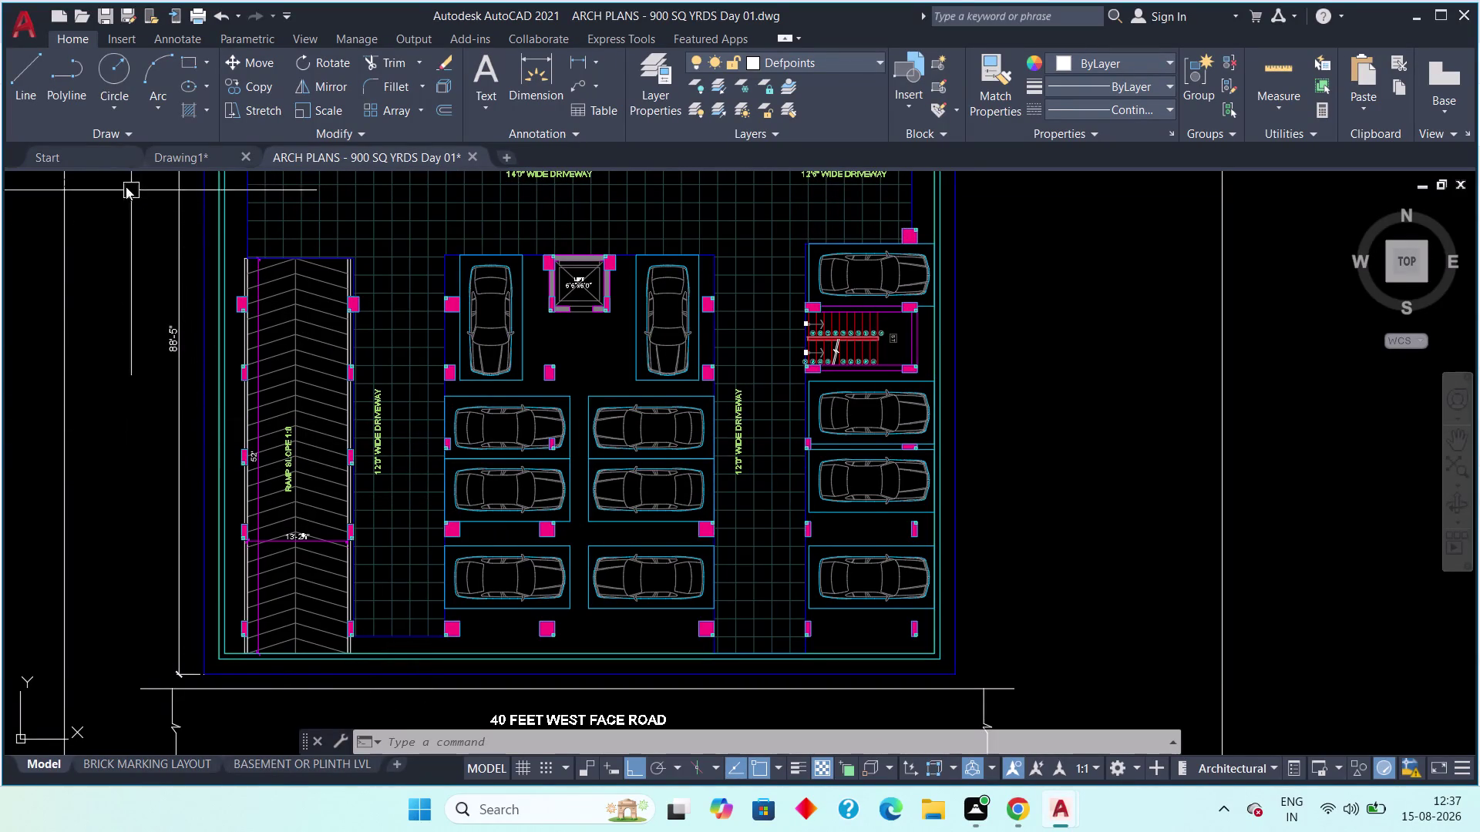
Switch to the Drawing1 plan and pan across its wall outline.
click(199, 149)
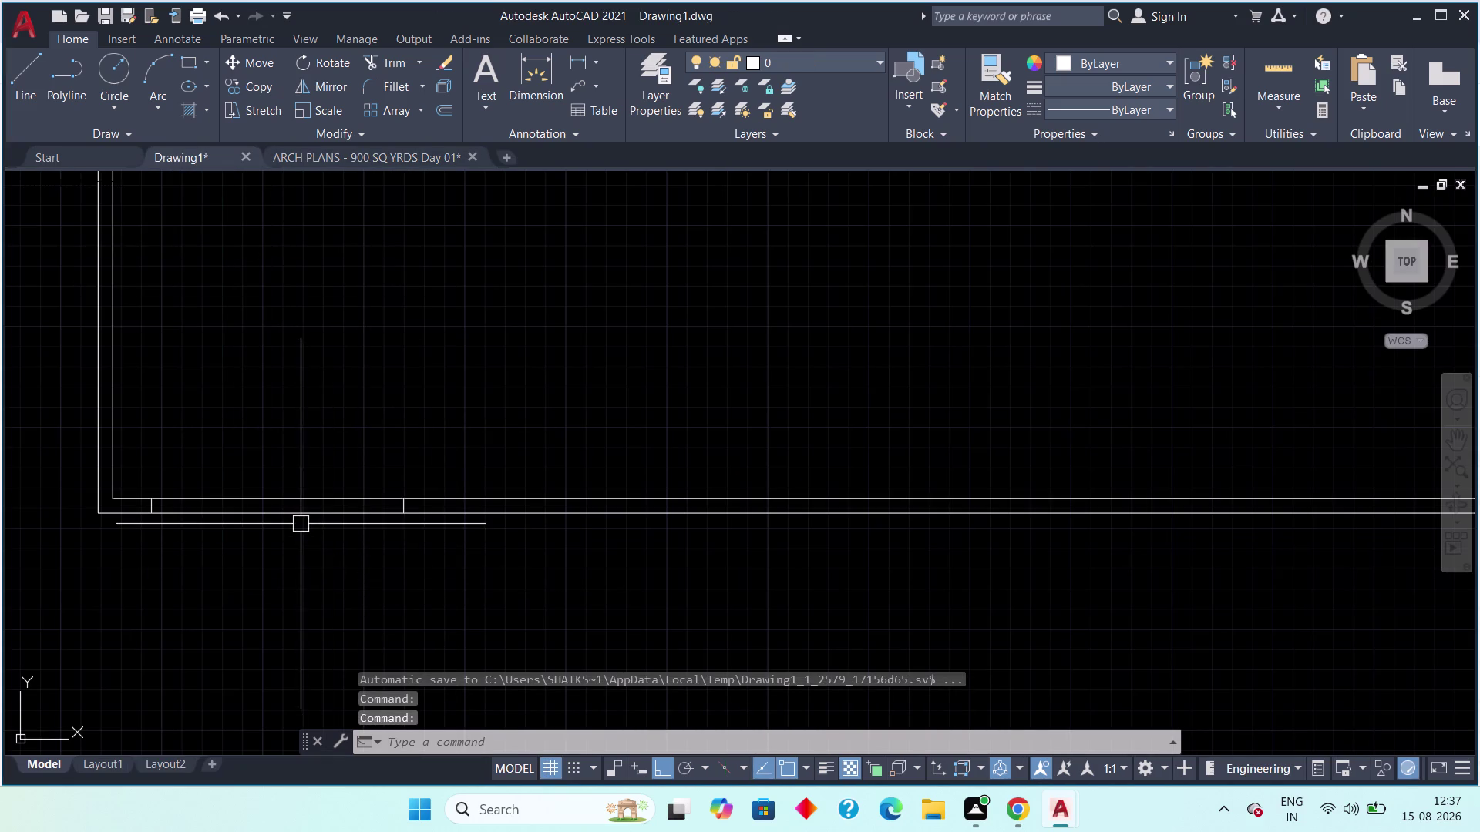
middle_drag(301, 525, 440, 465)
scroll(up, 3)
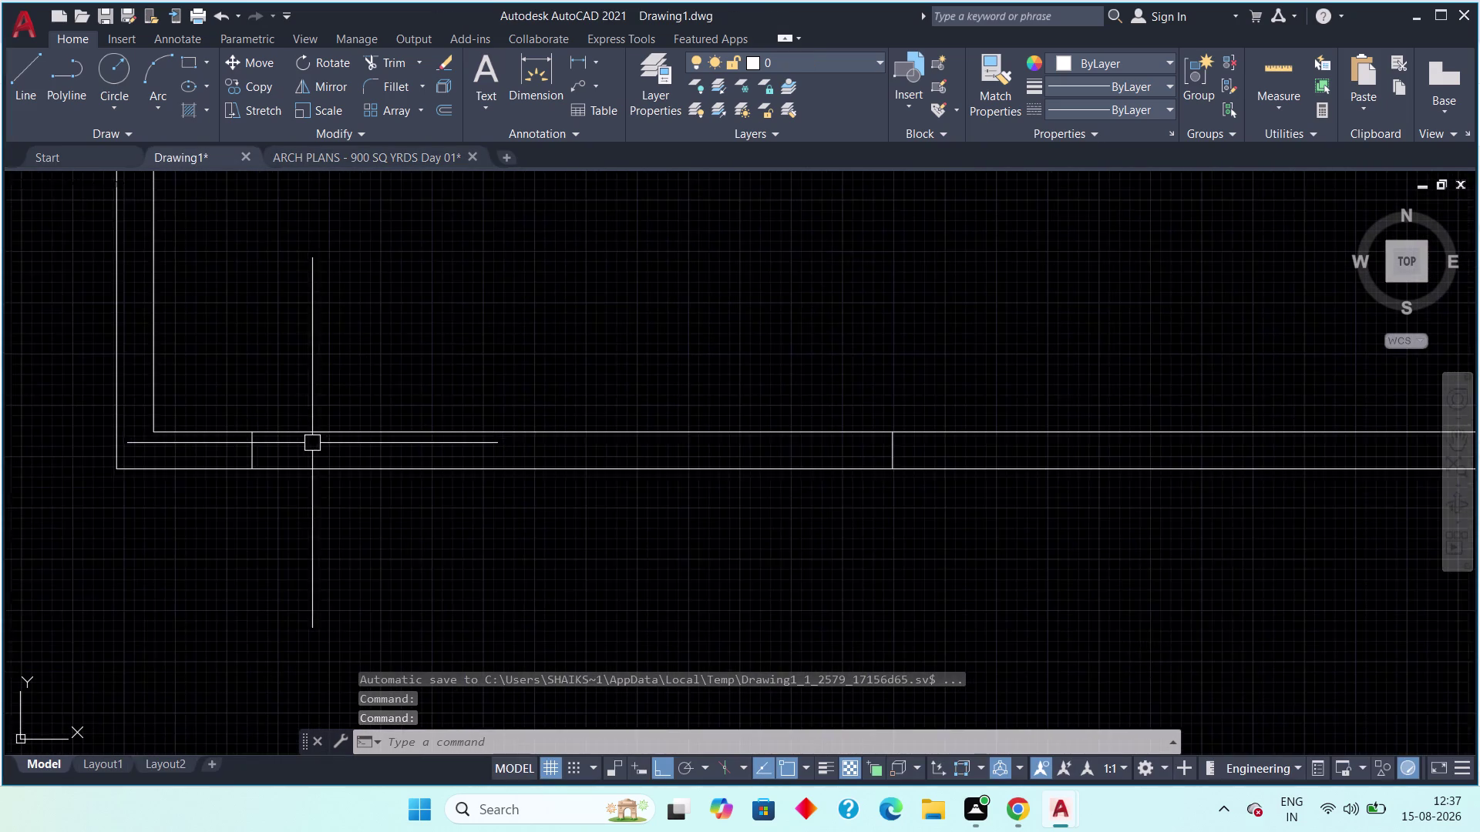
scroll(up, 3)
scroll(down, 3)
scroll(down, 3)
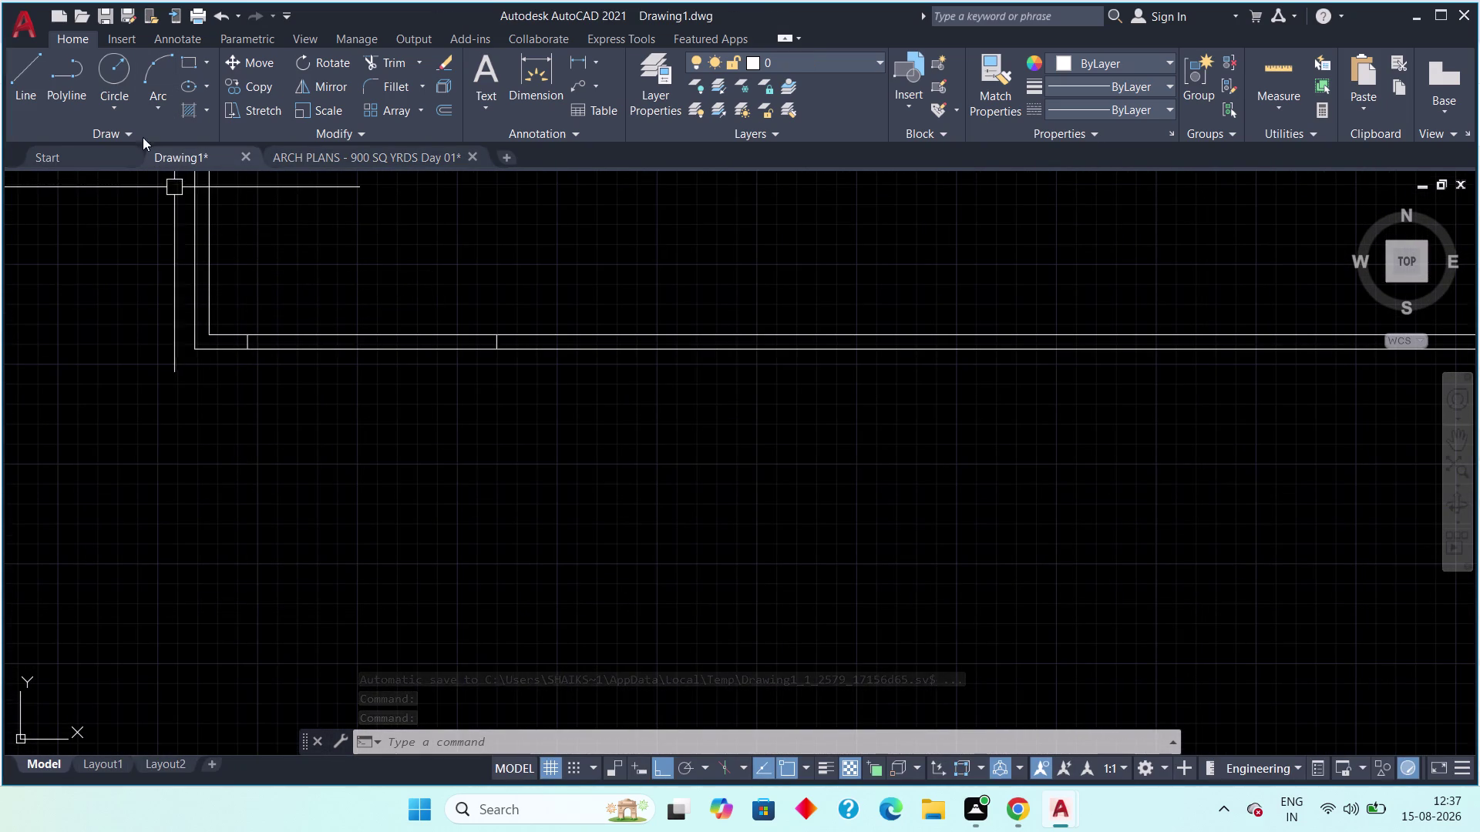
Start a line on the bottom boundary, then cancel it.
click(39, 81)
scroll(up, 3)
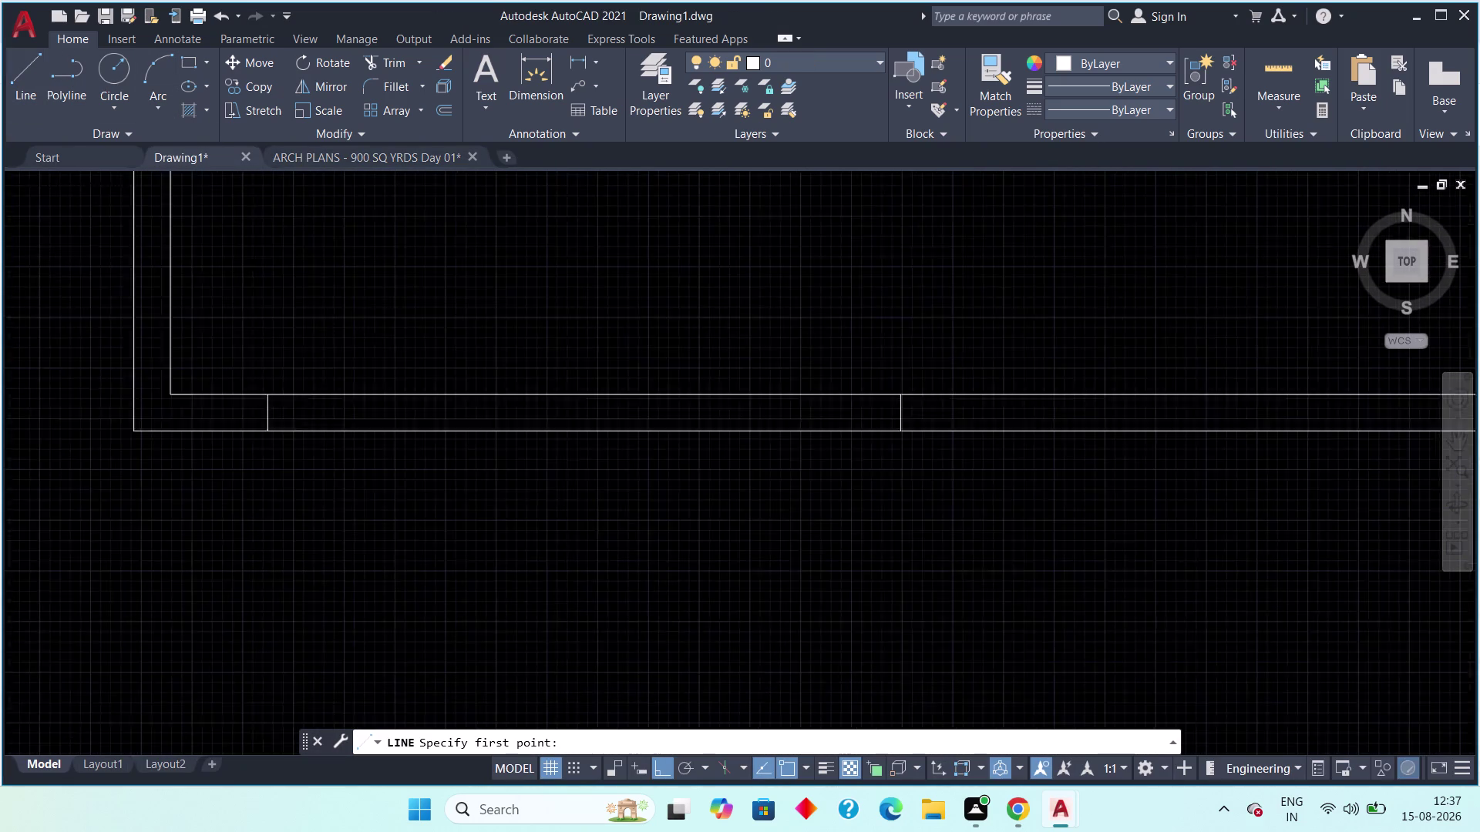
click(289, 455)
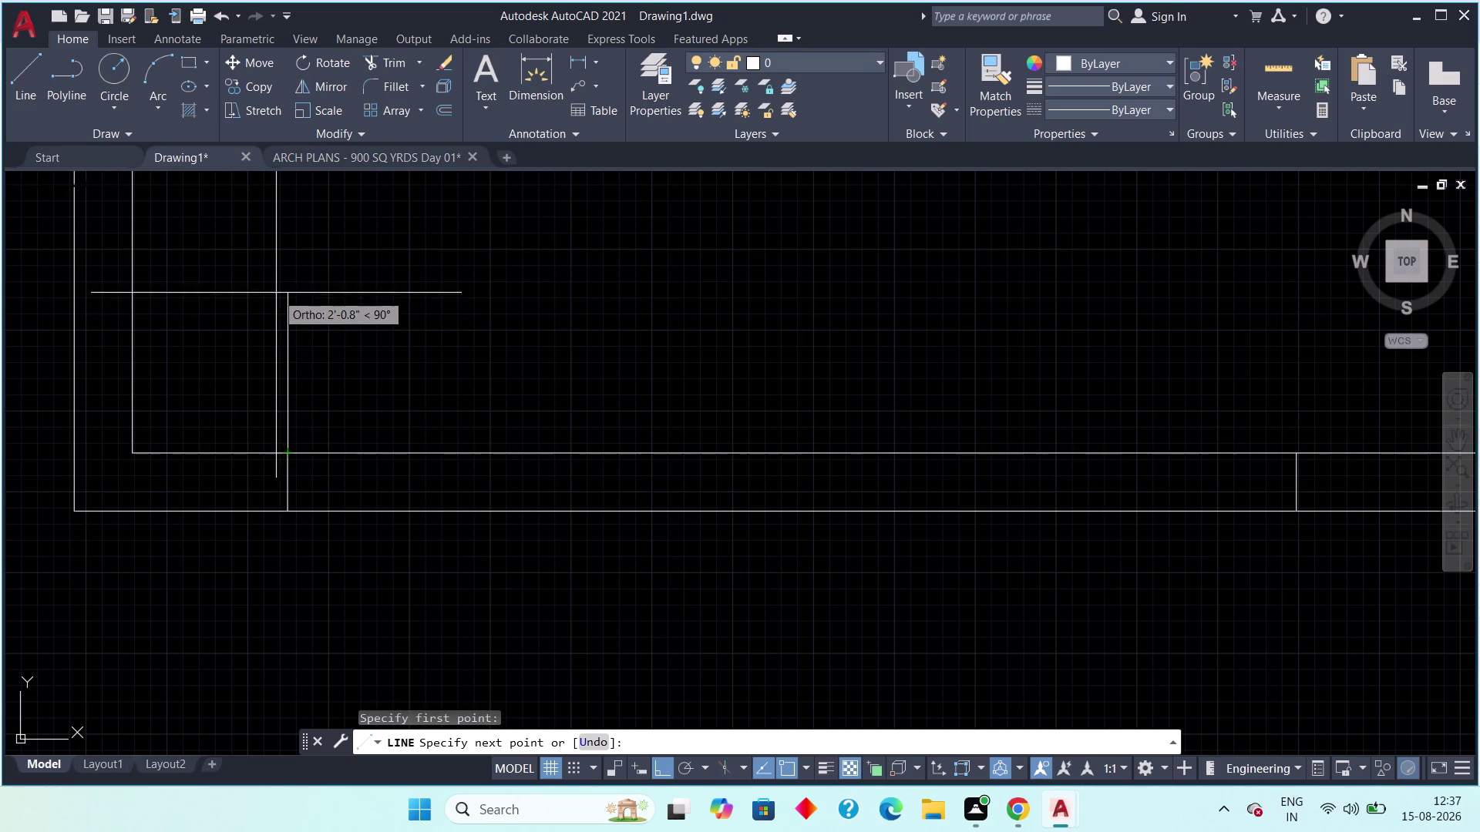
scroll(down, 3)
scroll(down, 3)
middle_drag(278, 266, 272, 479)
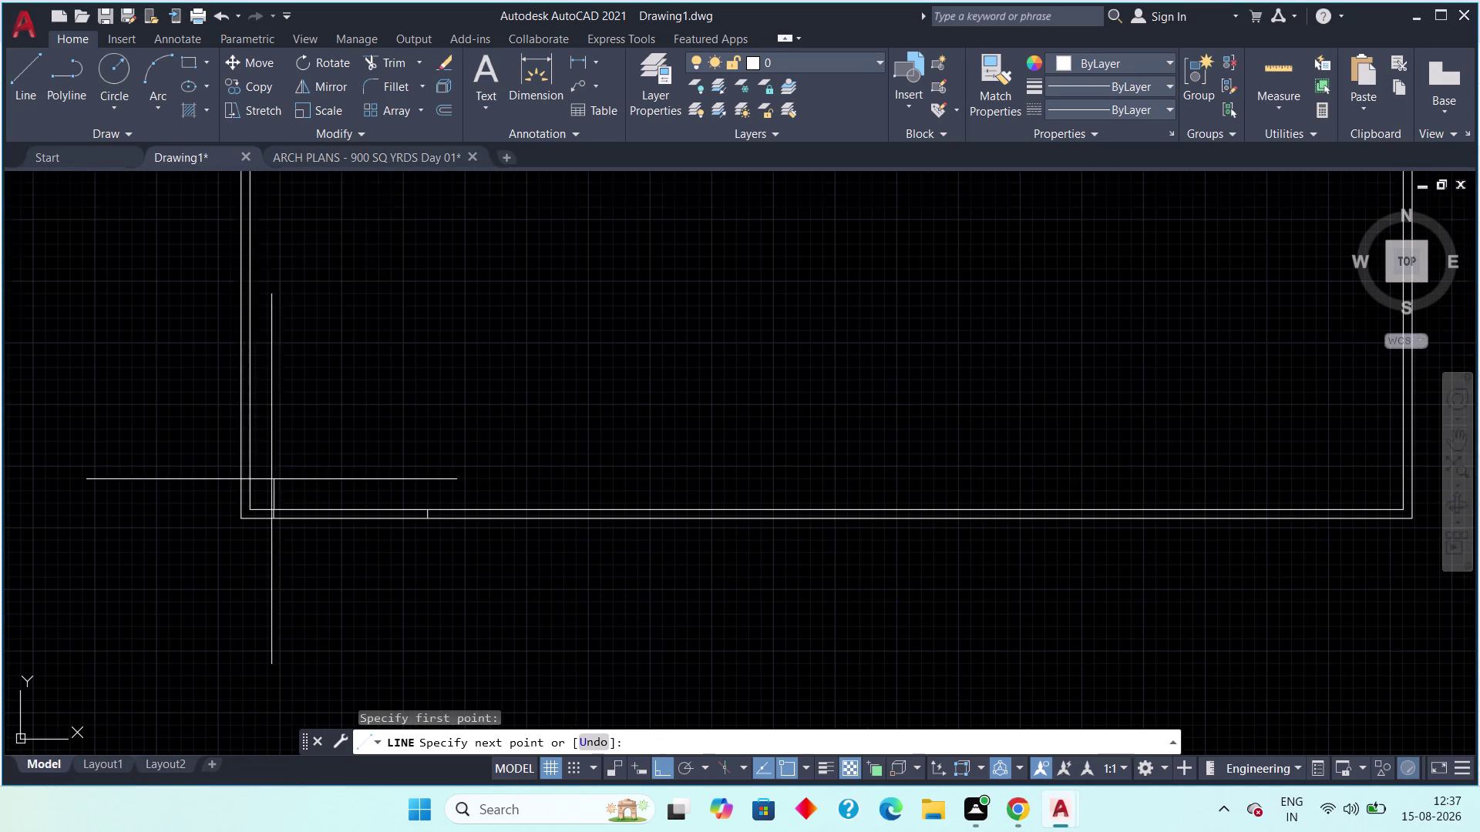
key(Escape)
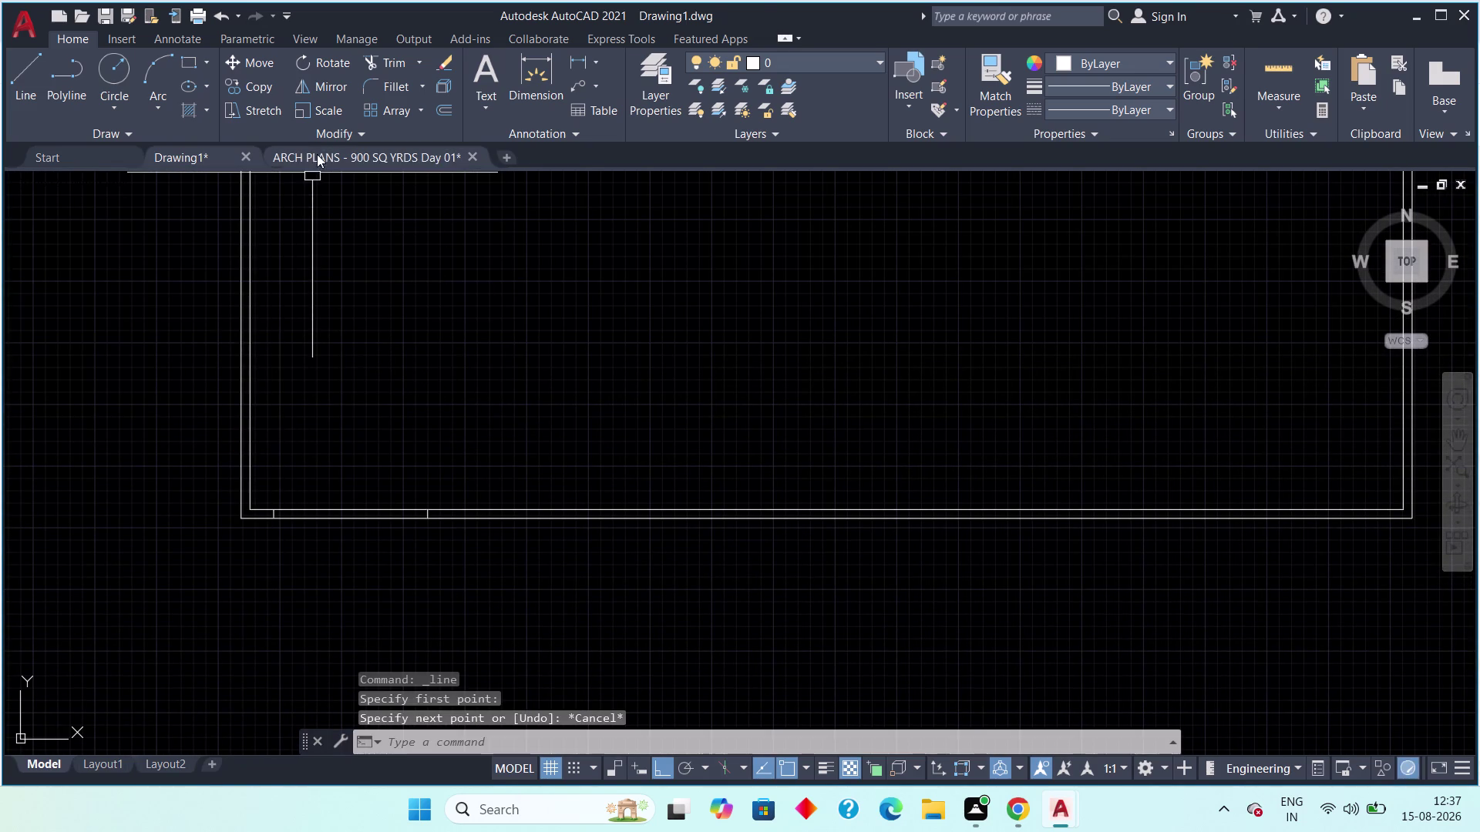
Check the ARCH PLANS reference drawing, then return to Drawing1.
click(317, 154)
scroll(up, 3)
scroll(down, 3)
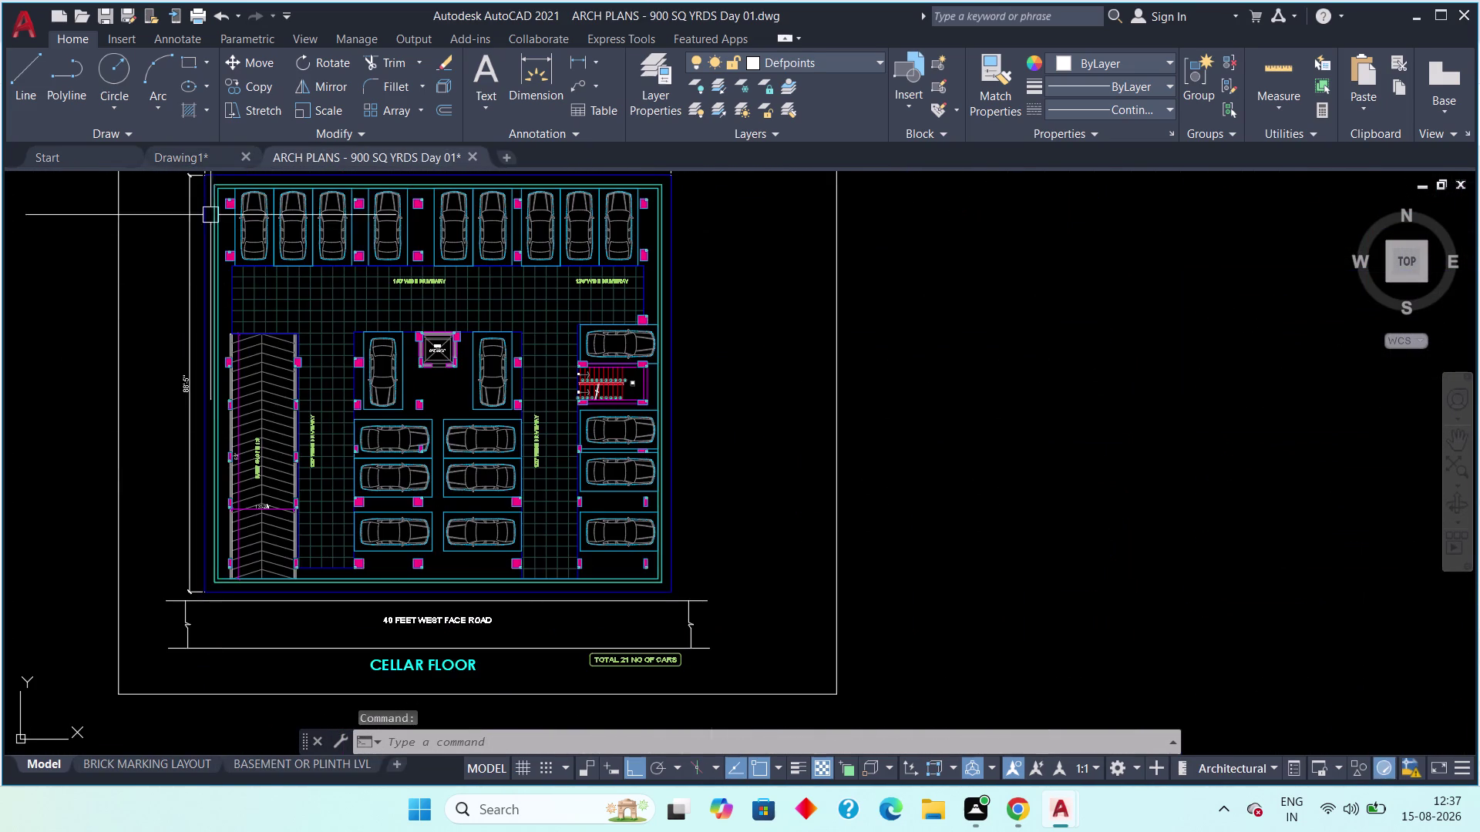
click(172, 150)
Draw a 52' vertical line up from the inner bottom wall.
click(15, 81)
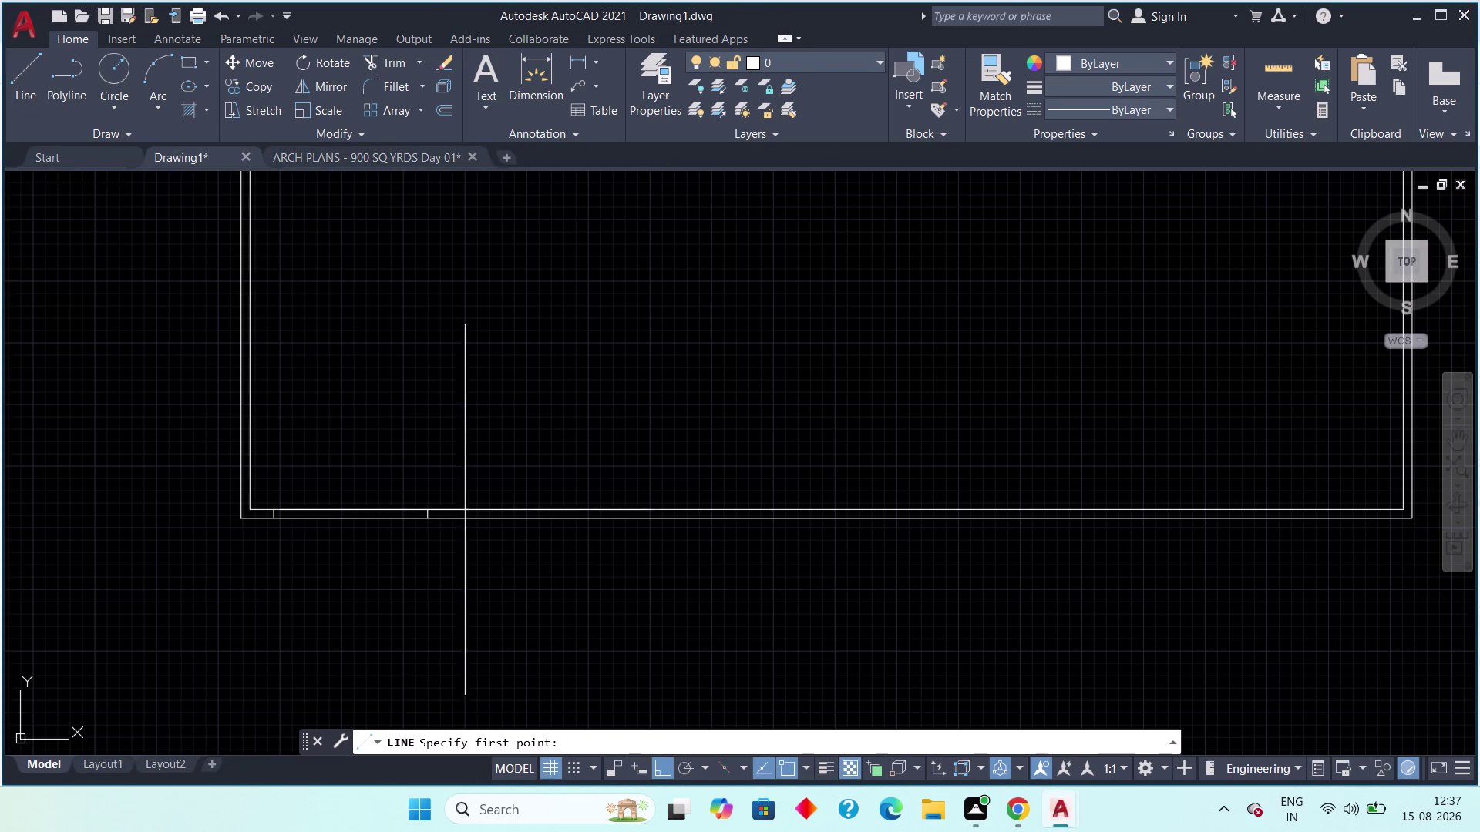
scroll(up, 3)
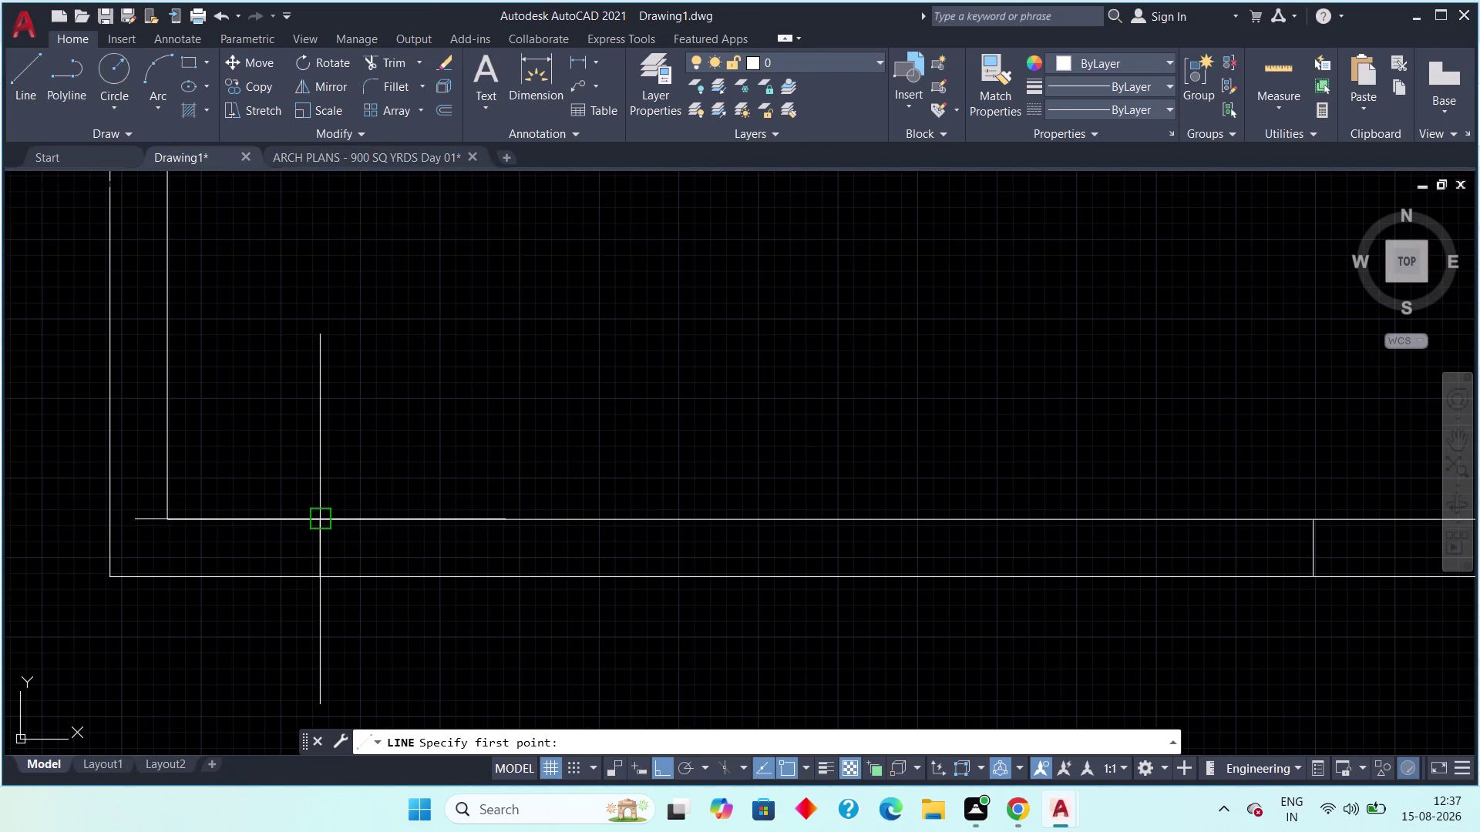
click(321, 515)
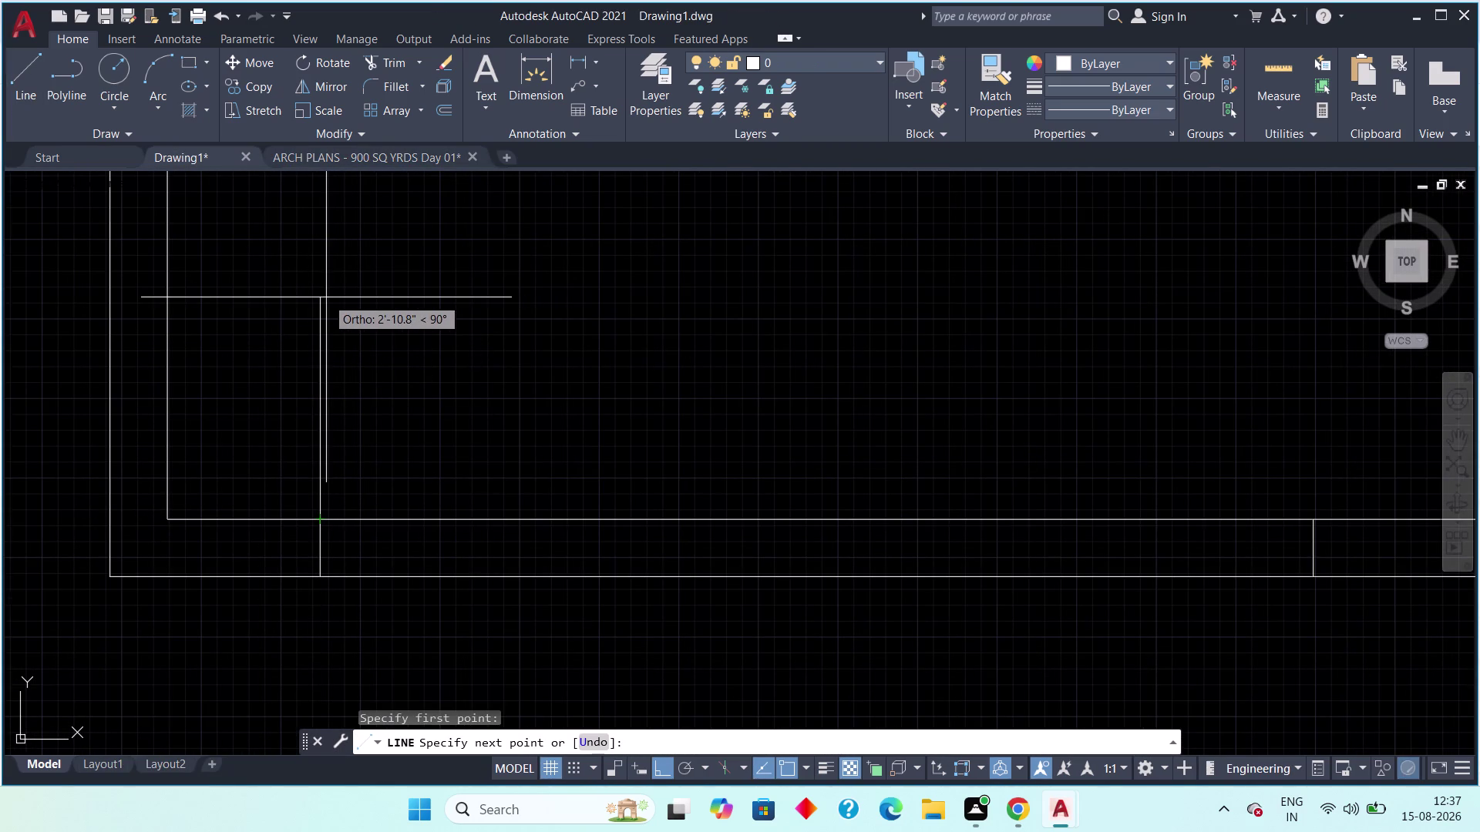
text(52)
key(apostrophe)
key(space)
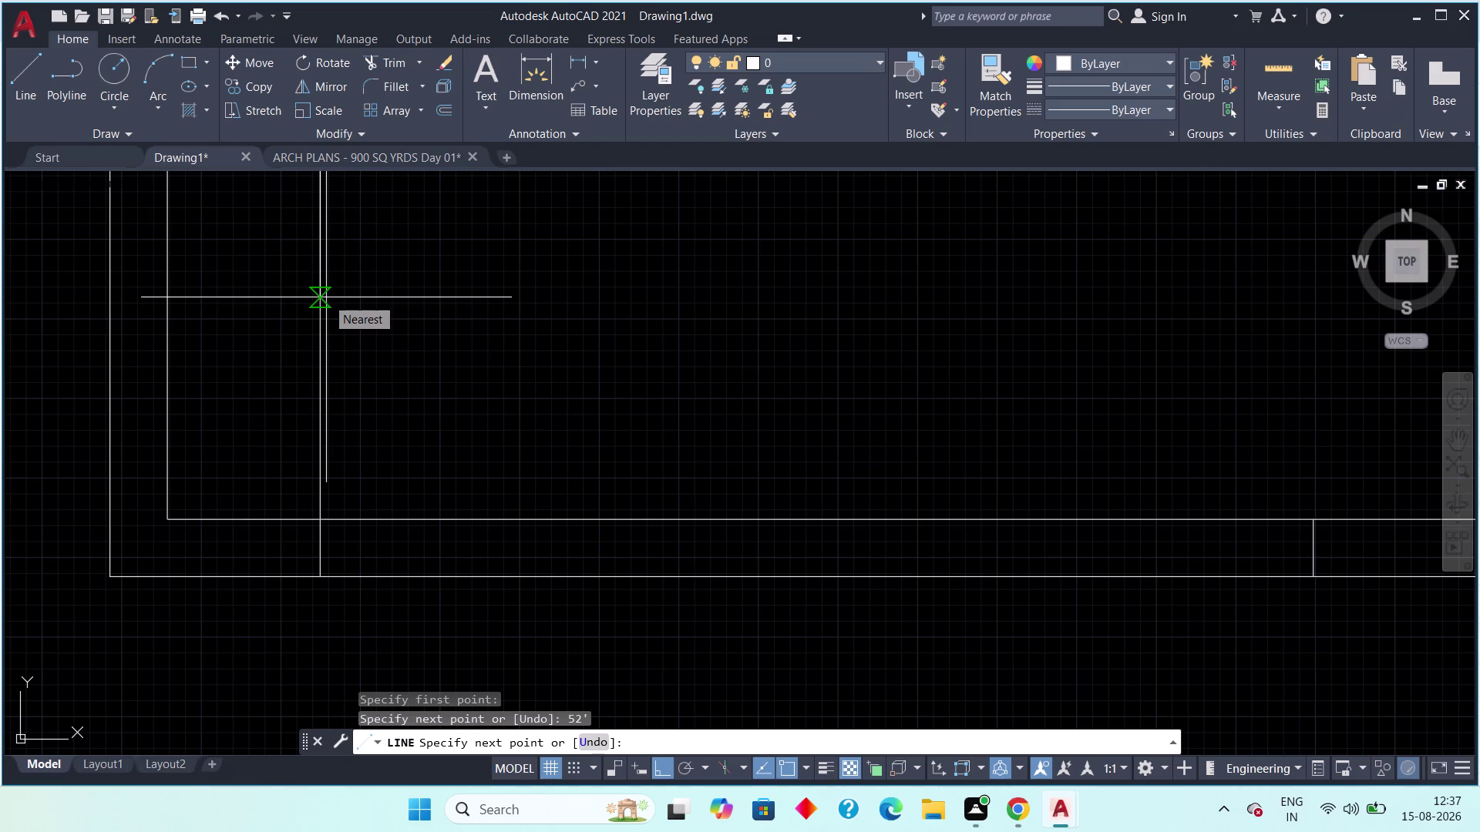
scroll(down, 3)
key(Escape)
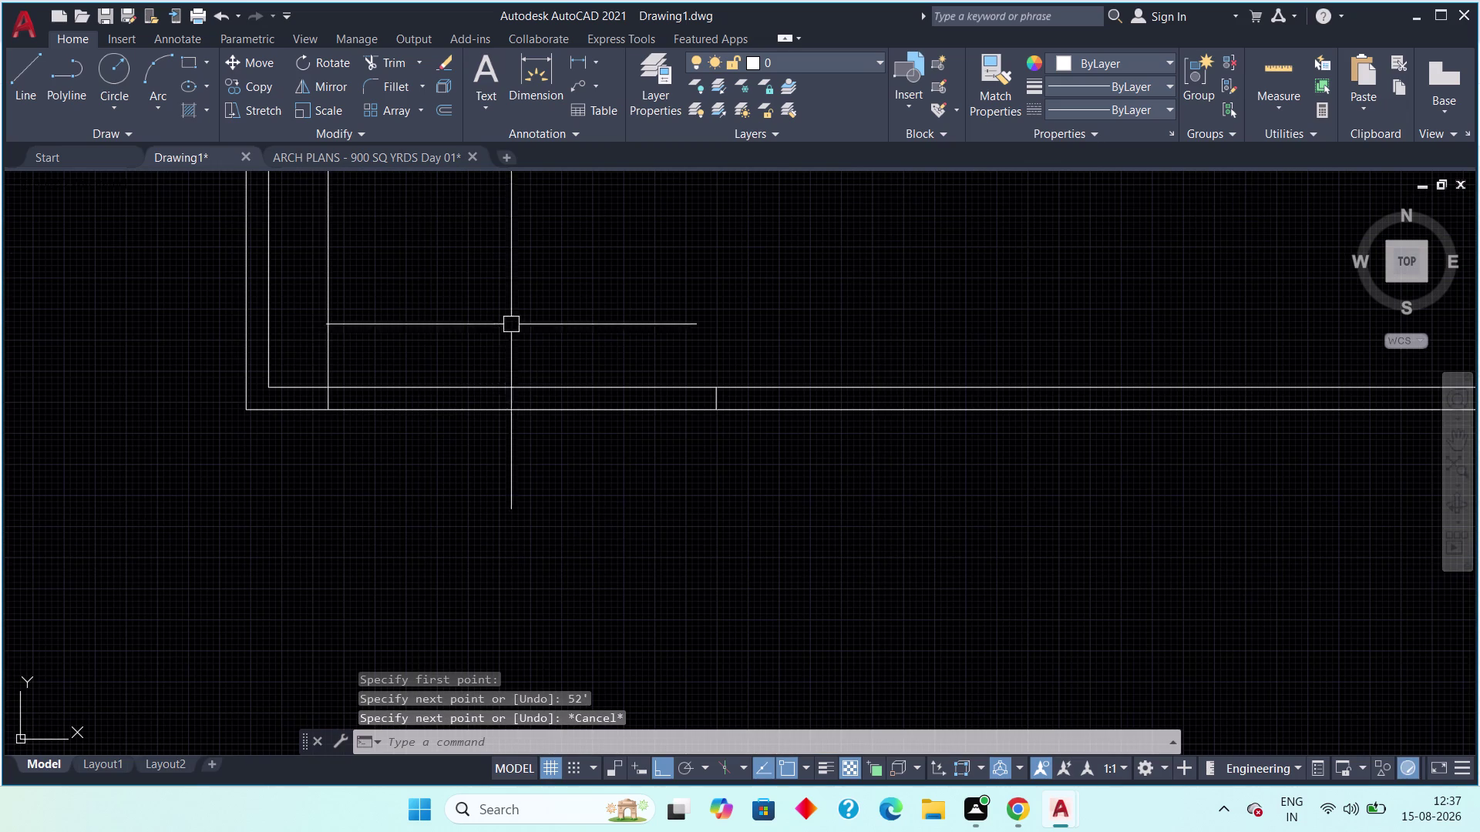
Draw a second 52' vertical line from the bottom wall further right.
click(38, 61)
scroll(up, 3)
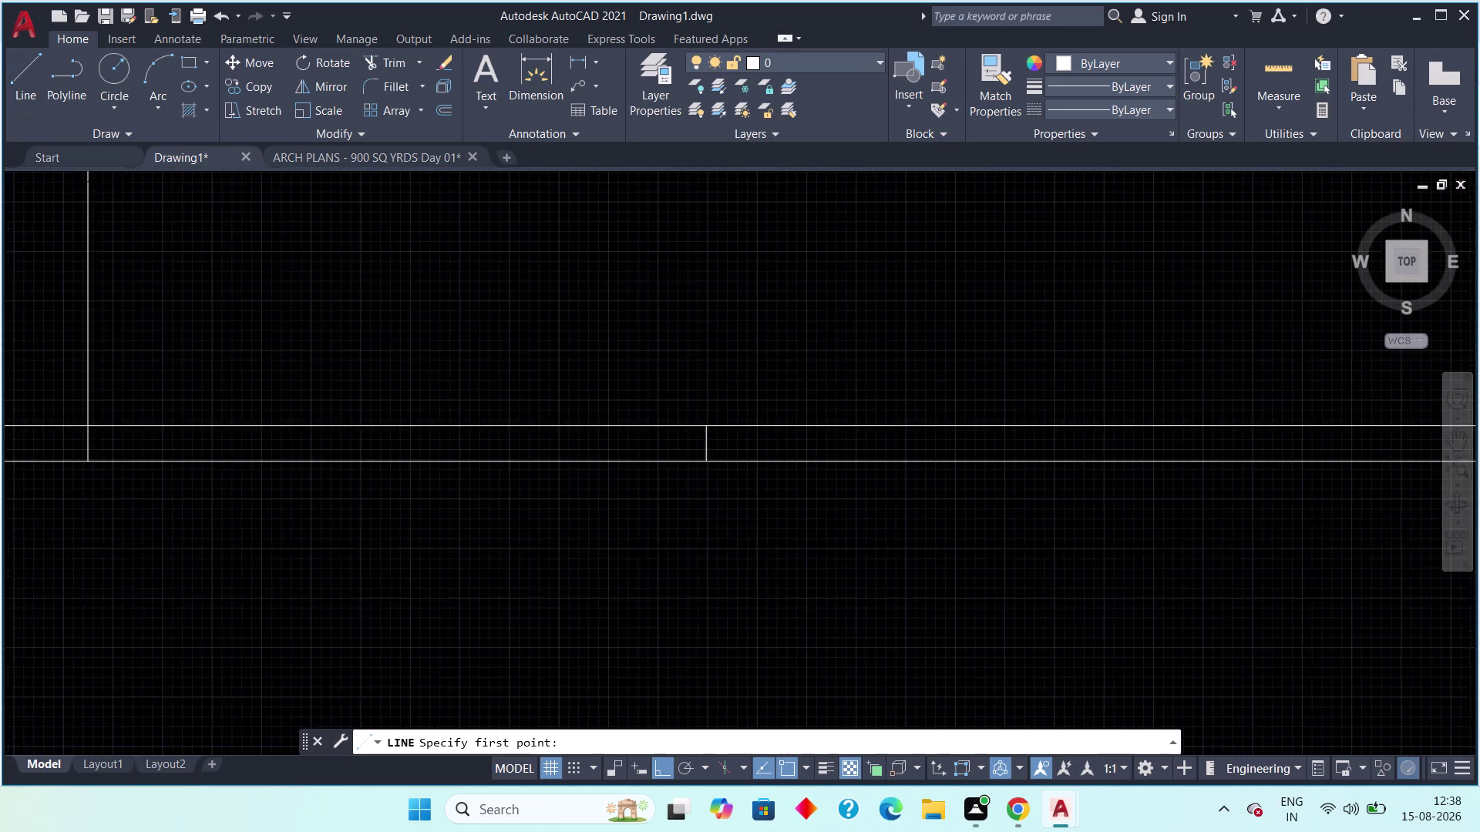
click(686, 493)
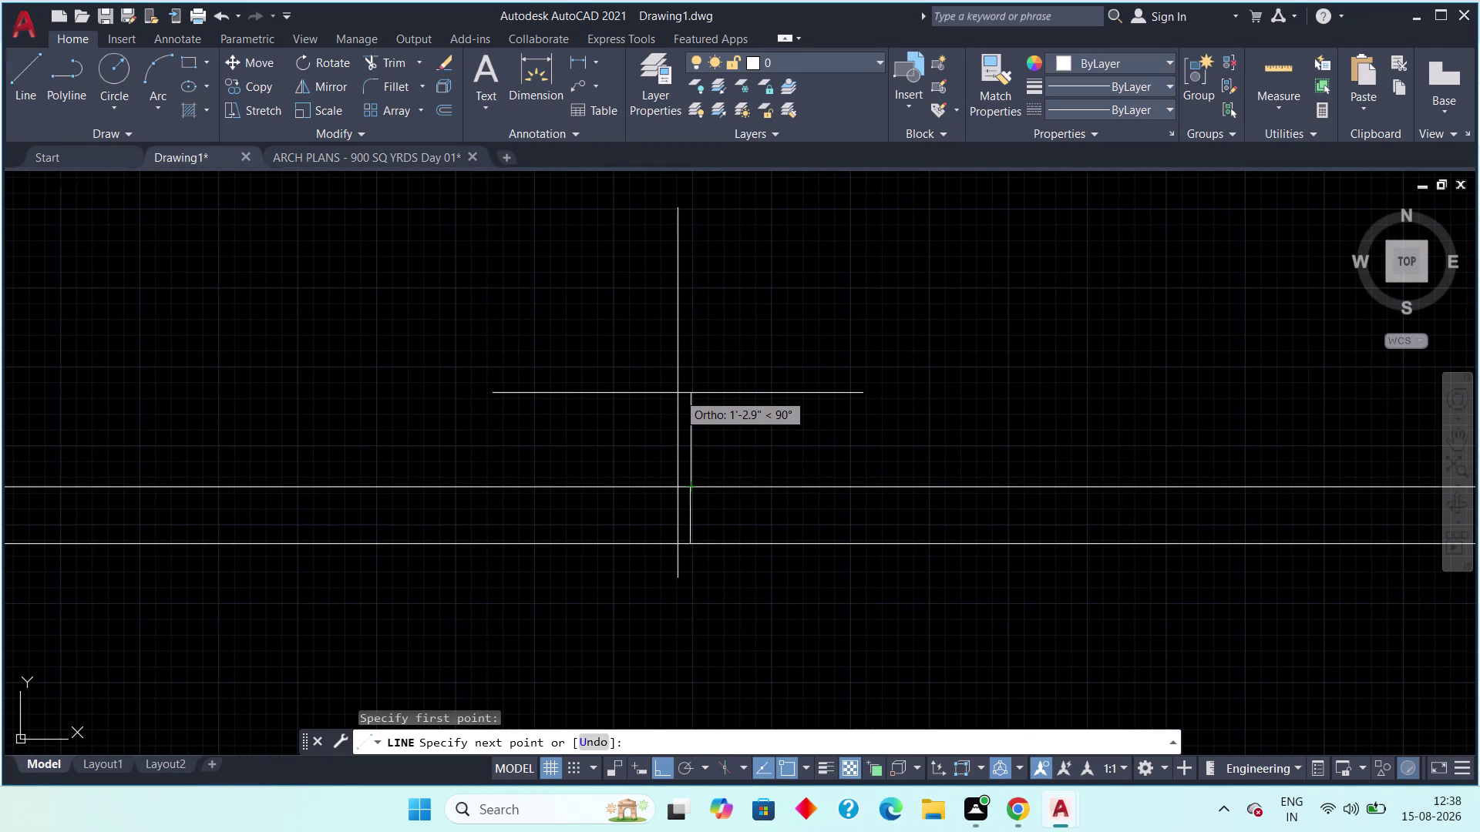
text(52')
key(space)
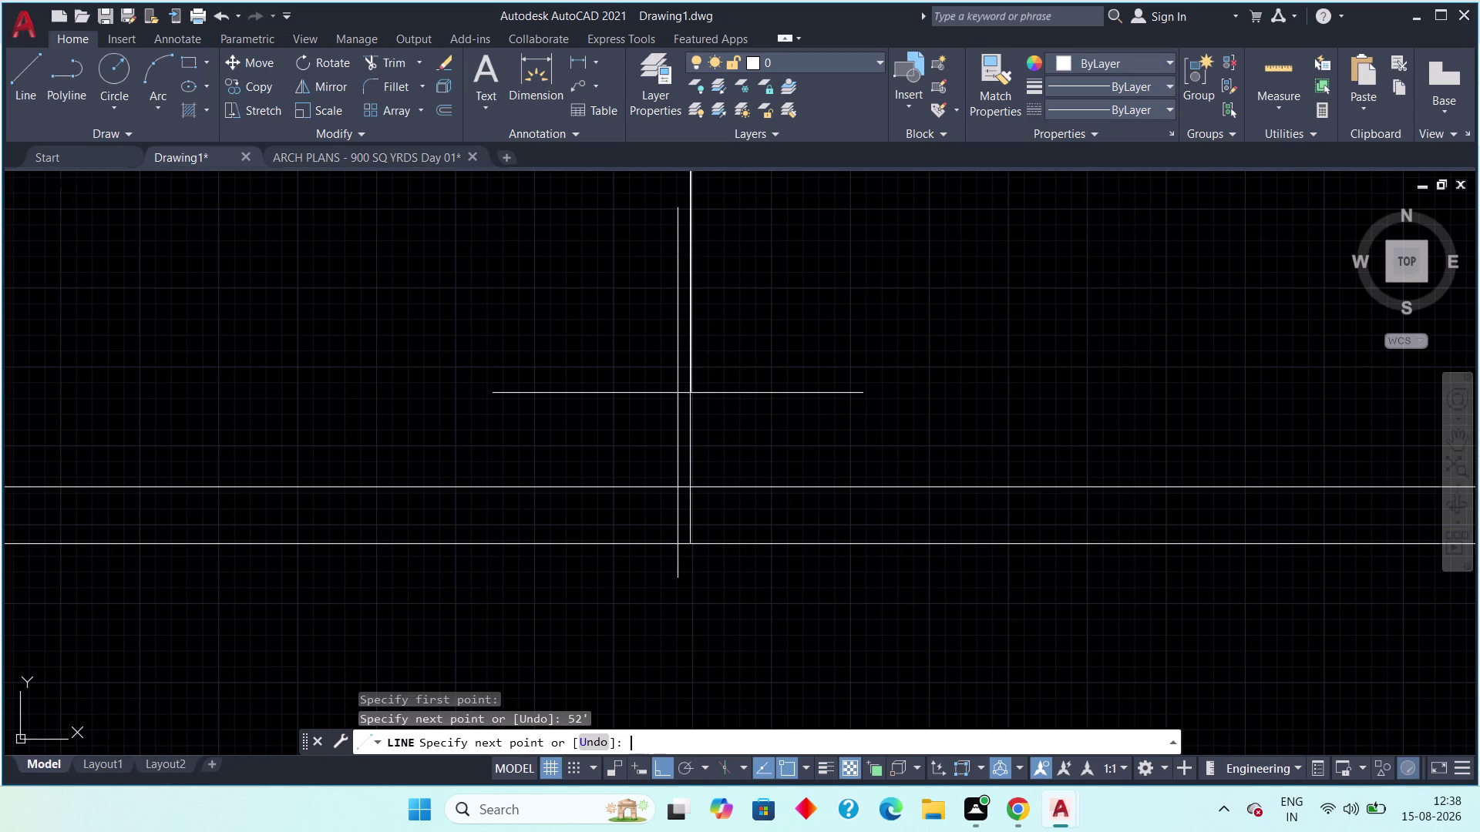
key(Escape)
scroll(down, 3)
middle_drag(539, 383, 549, 383)
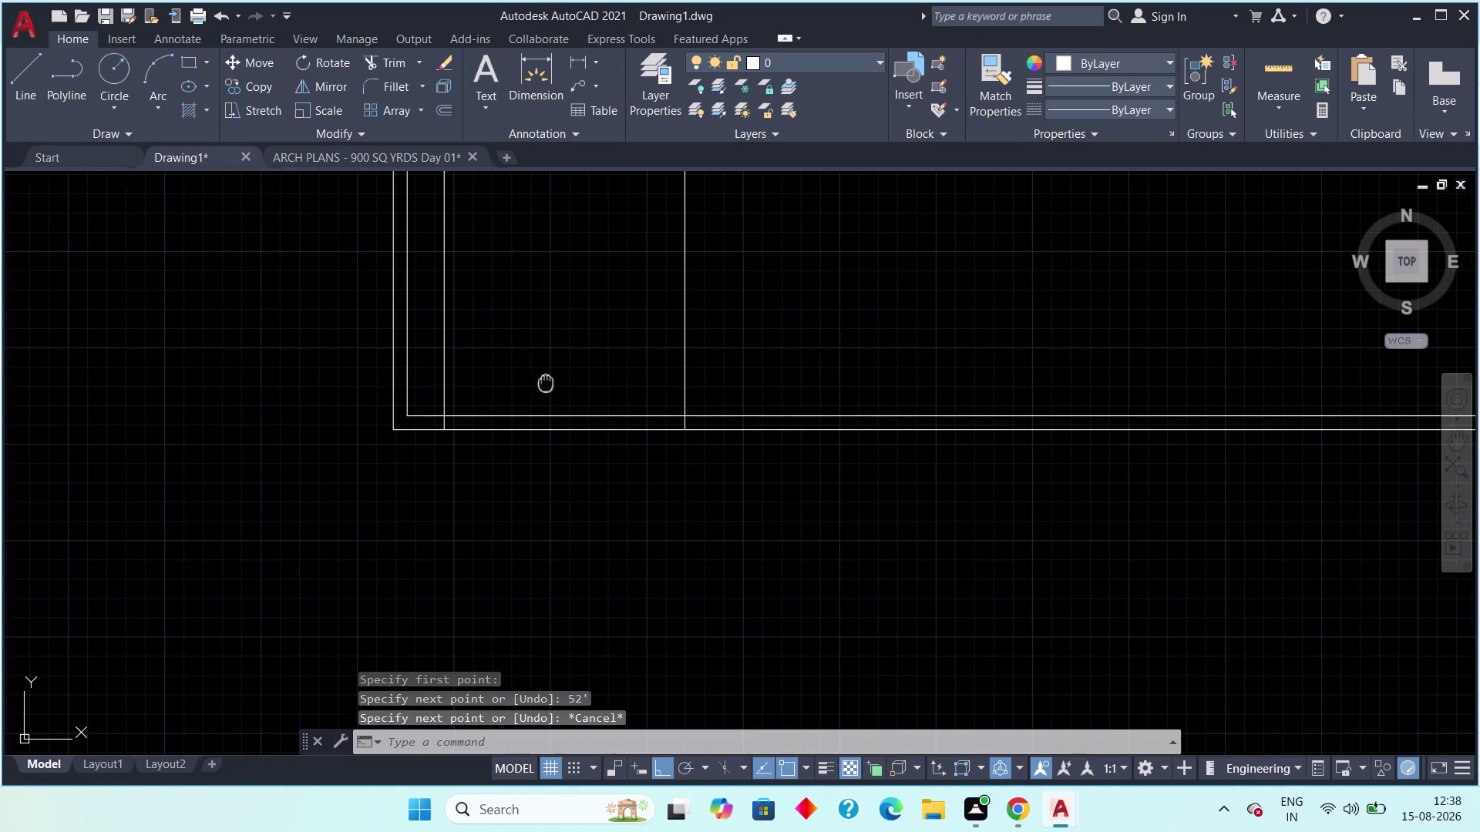
middle_drag(549, 383, 681, 381)
scroll(up, 3)
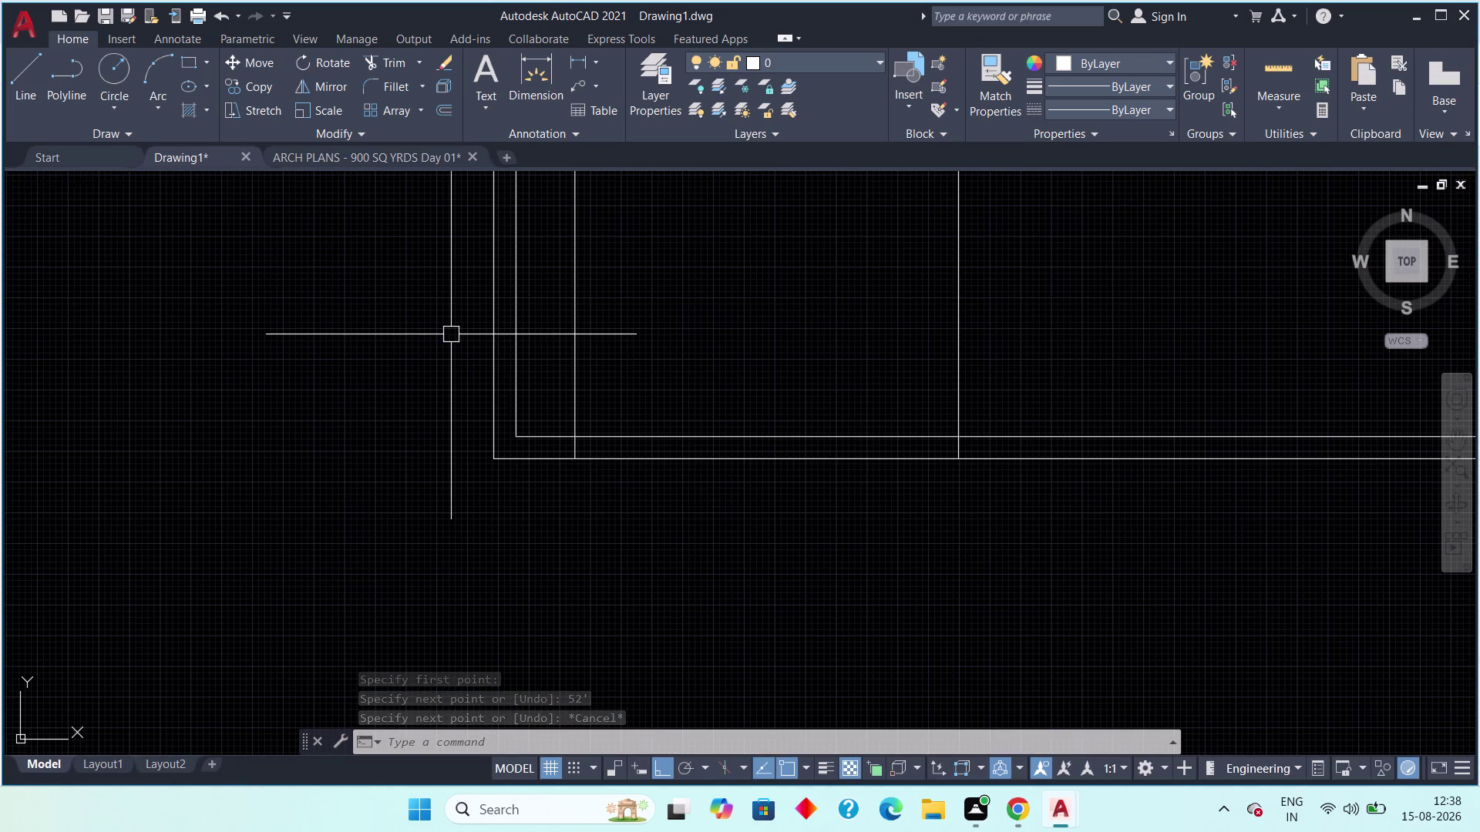
Offset both 52-foot lines by 4.5 inches with OFF.
text(off)
key(space)
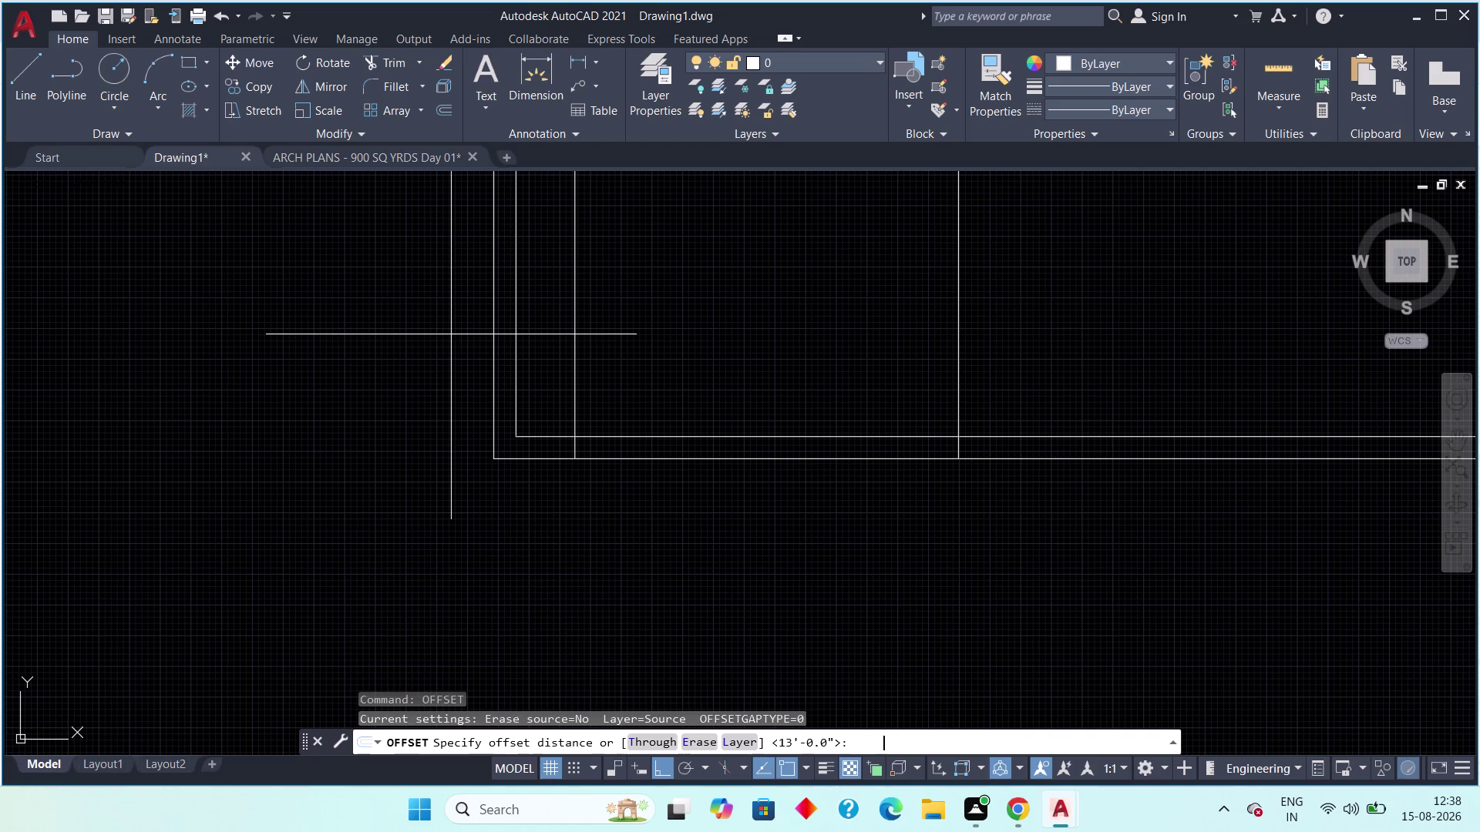
text(4.5)
text(")
key(space)
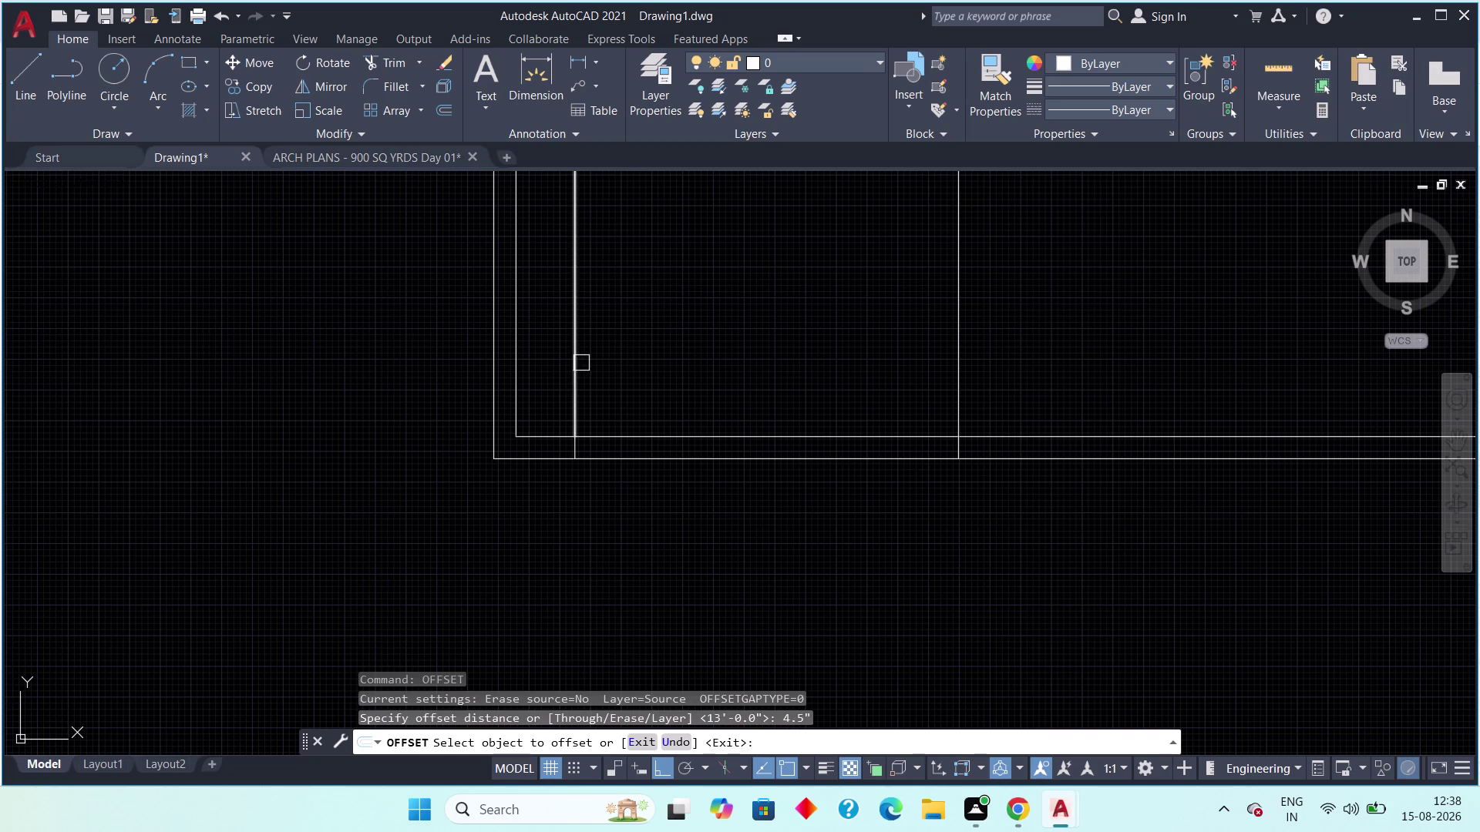
click(577, 365)
click(551, 383)
drag(963, 353, 980, 348)
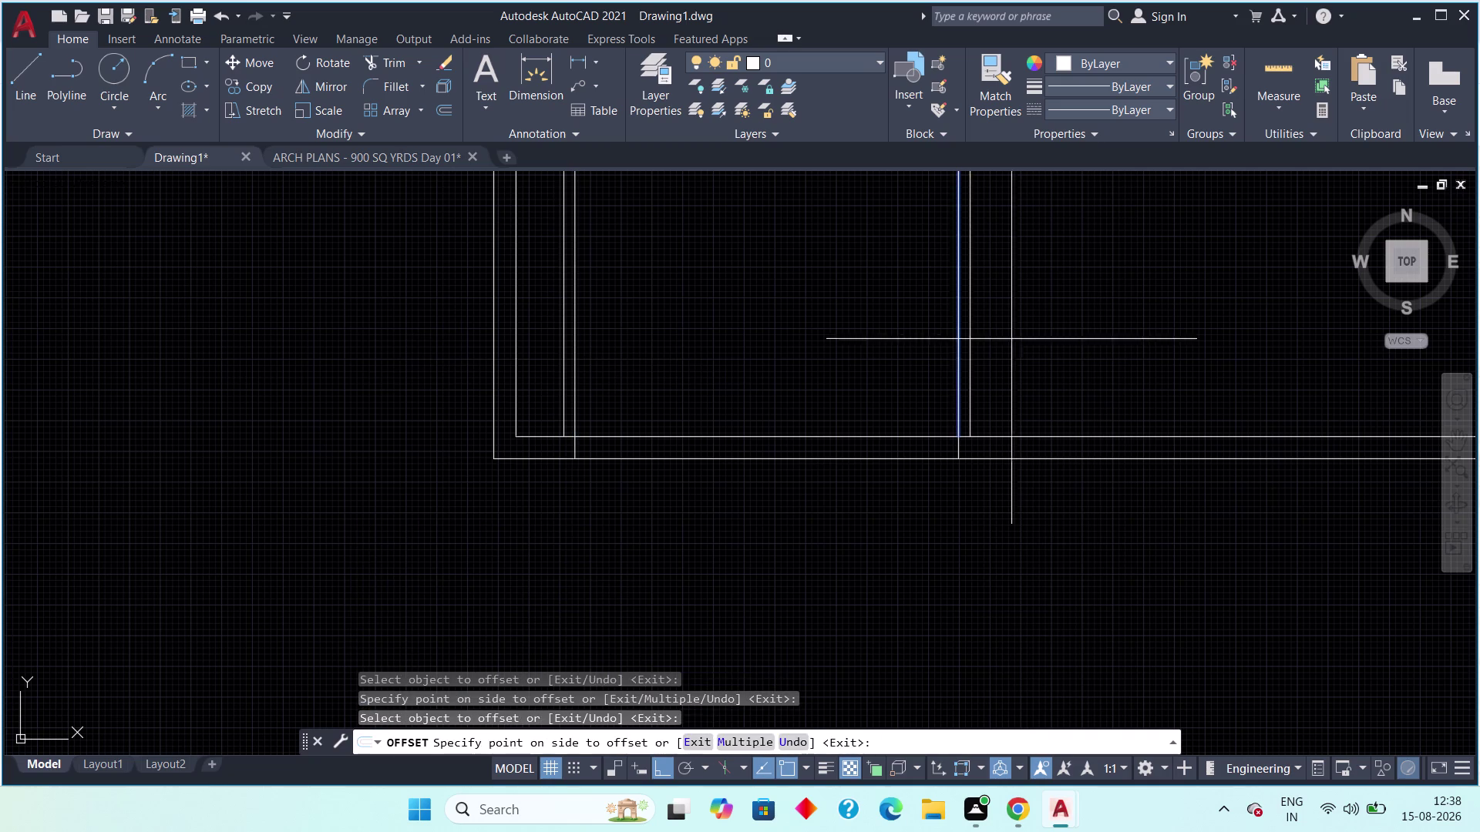
click(1019, 337)
key(Escape)
key(Escape)
click(959, 449)
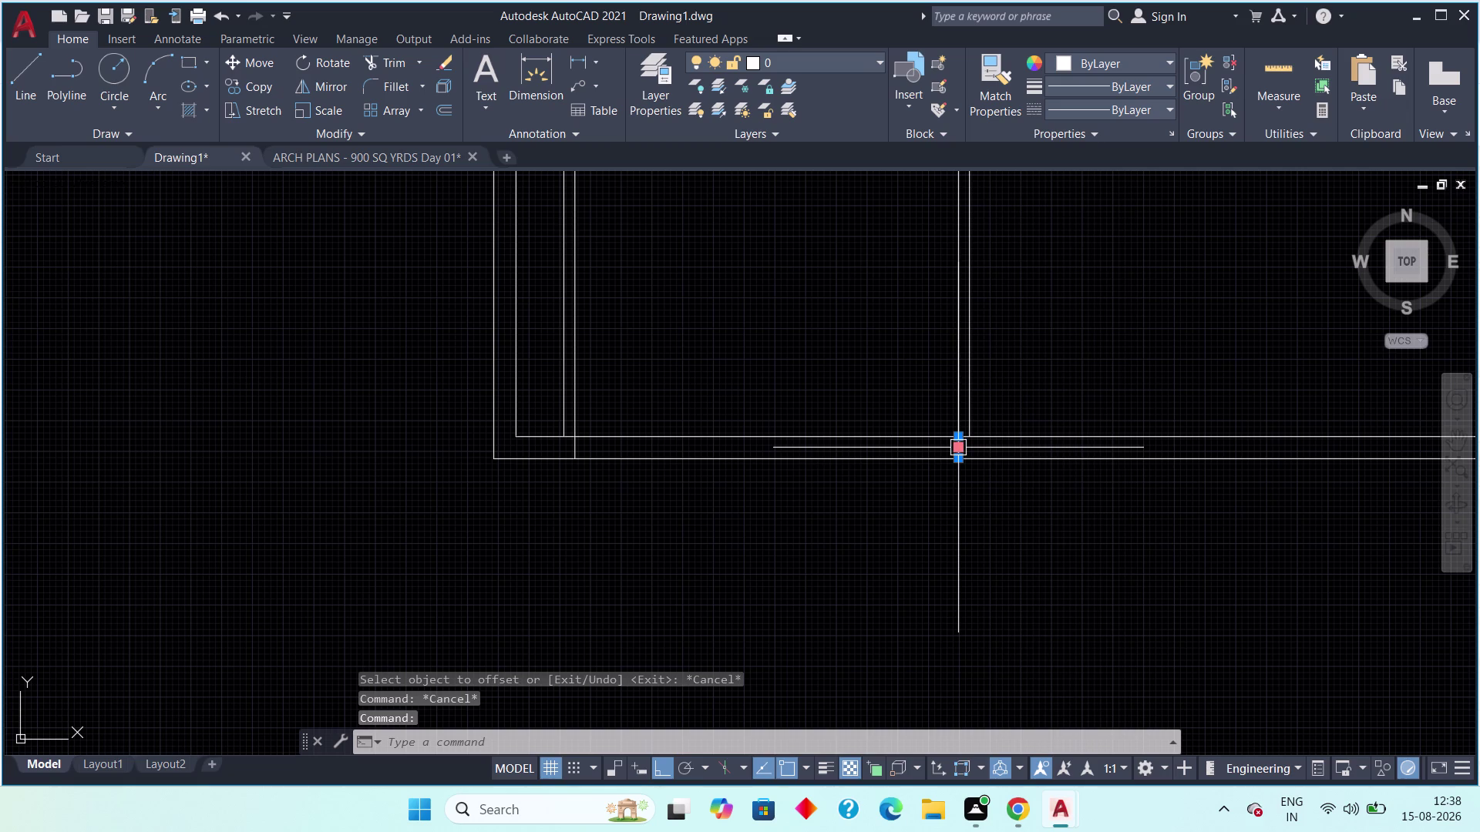
key(Delete)
Delete the two small stray segments at the bottom wall.
scroll(up, 3)
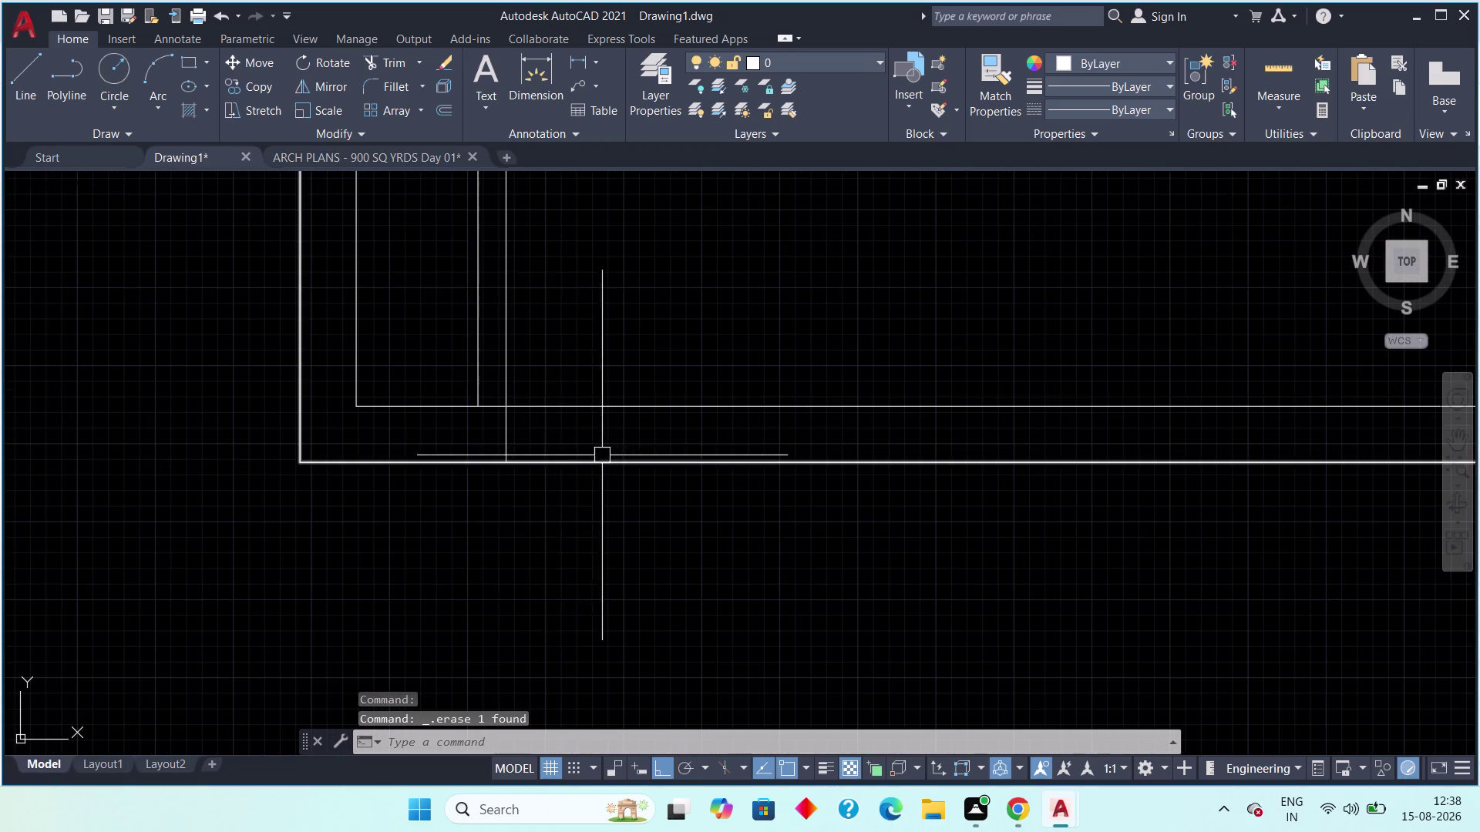
click(544, 428)
click(478, 441)
key(Delete)
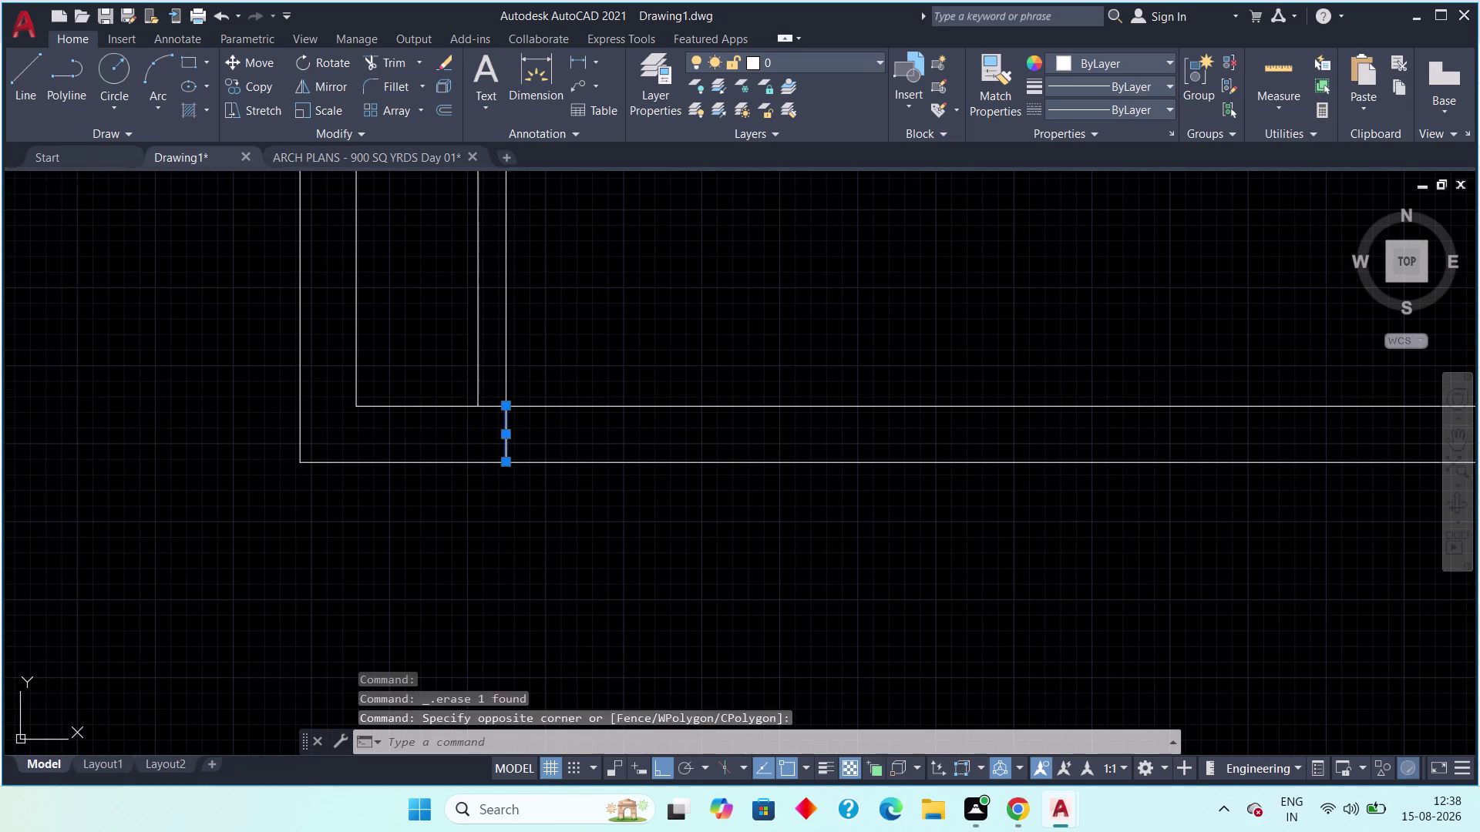
scroll(down, 3)
middle_drag(531, 350, 493, 502)
scroll(down, 3)
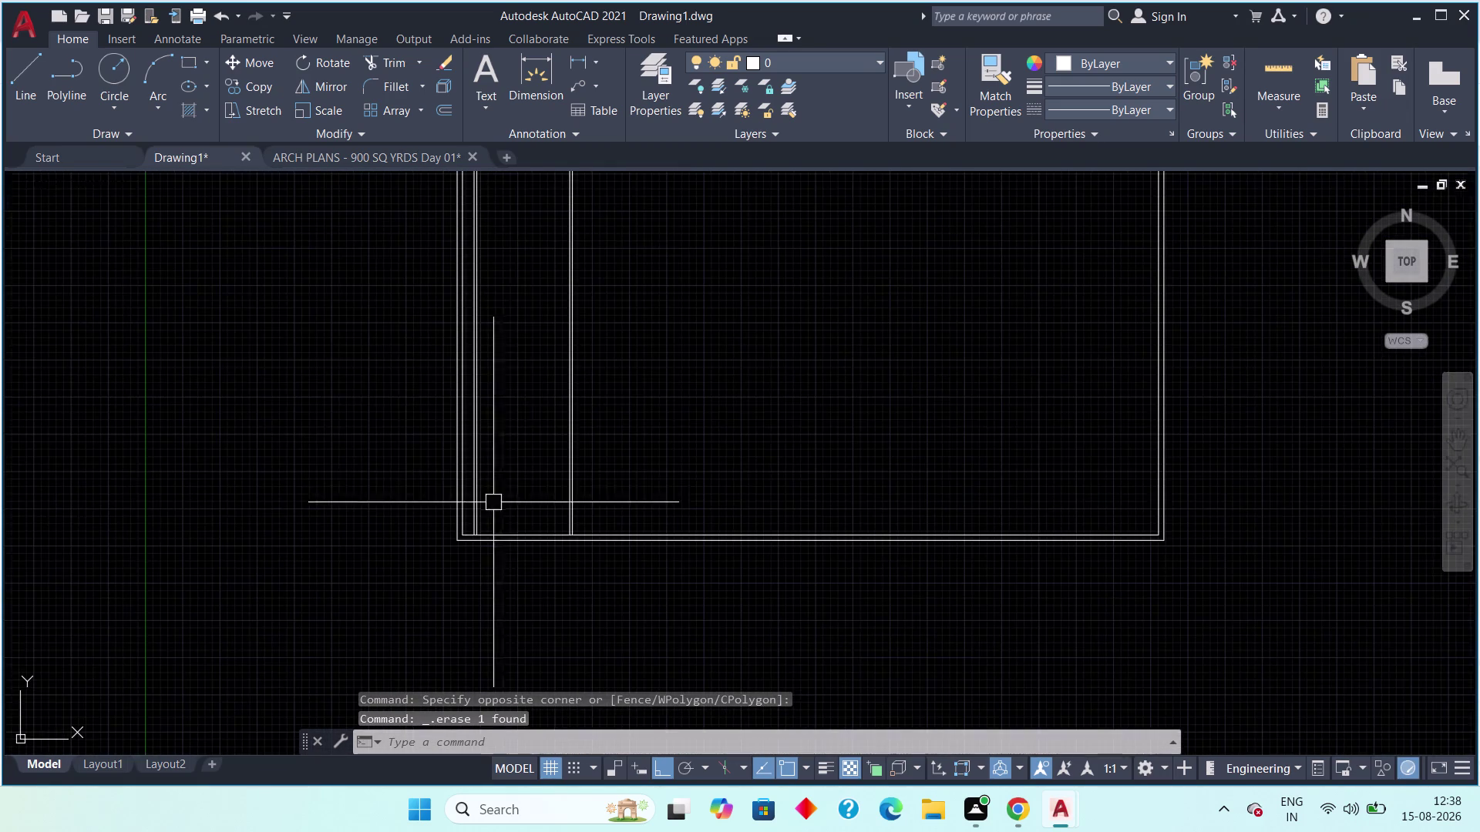
middle_drag(509, 398, 497, 621)
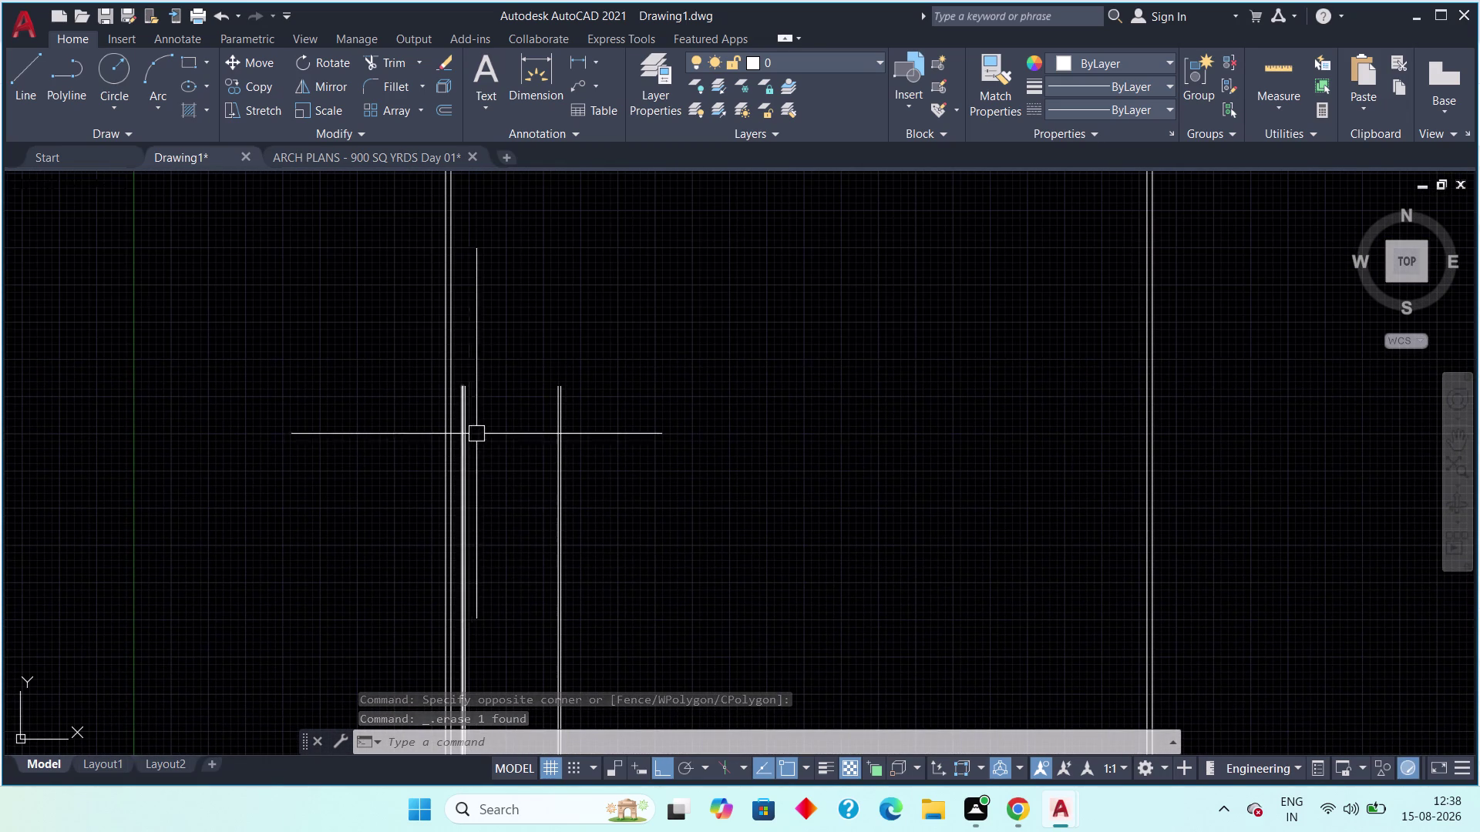
View the ramp area on the ARCH PLANS reference drawing.
click(321, 148)
scroll(up, 3)
middle_drag(252, 329, 256, 352)
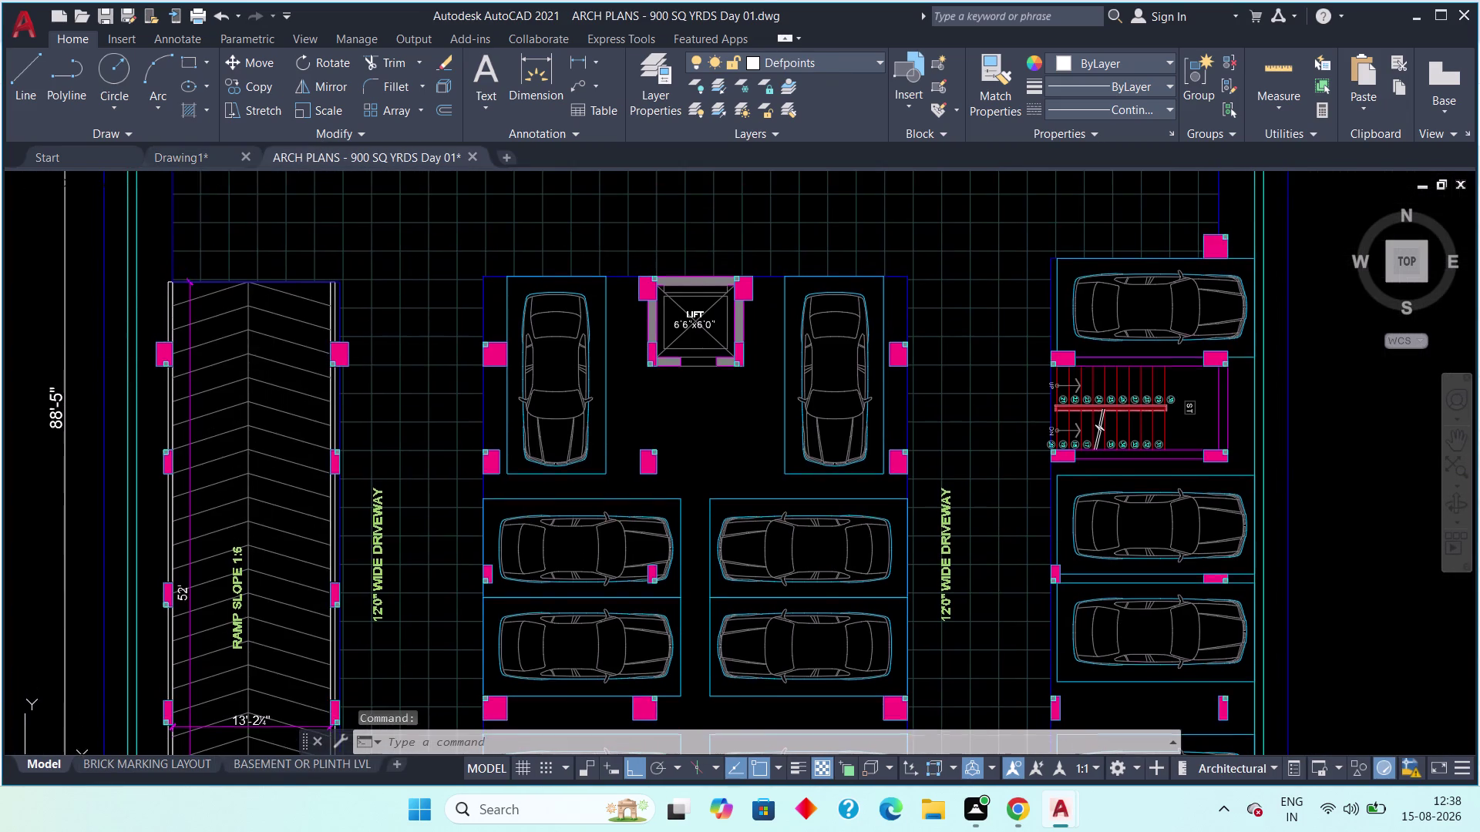
Return to Drawing1 and draw a horizontal connecting wall line across the outline.
scroll(up, 3)
scroll(down, 3)
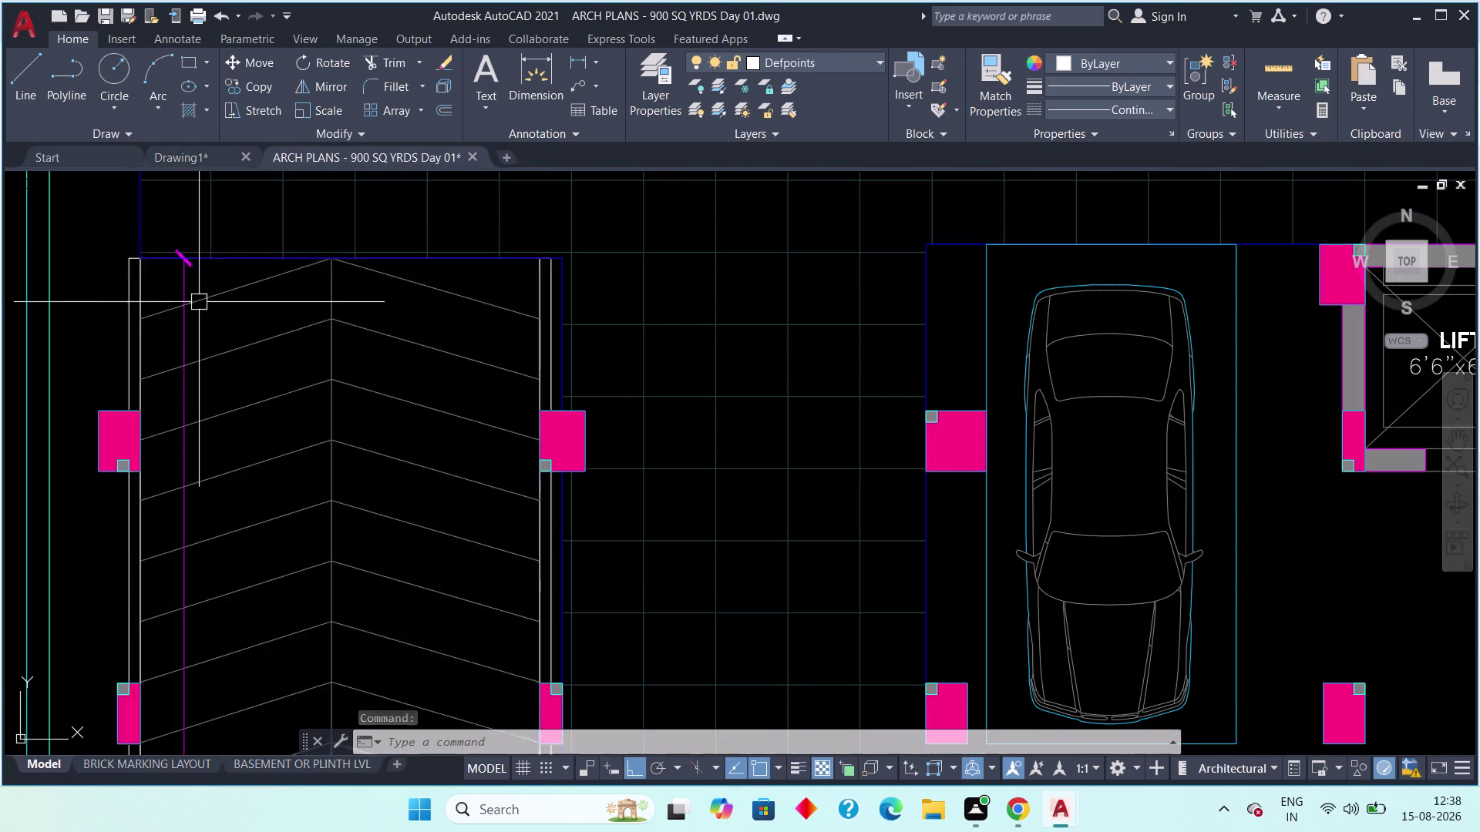
click(174, 158)
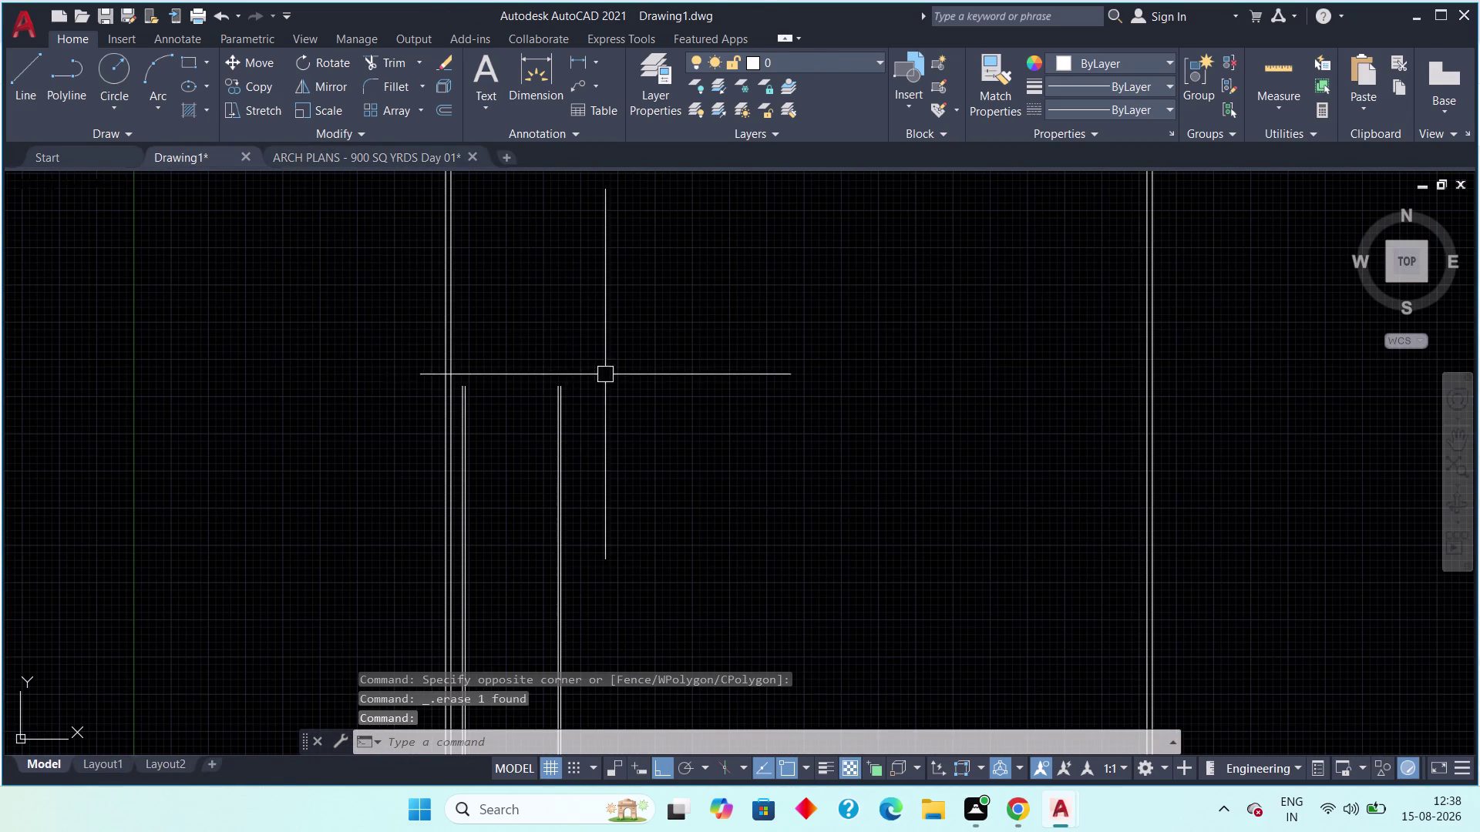
click(22, 81)
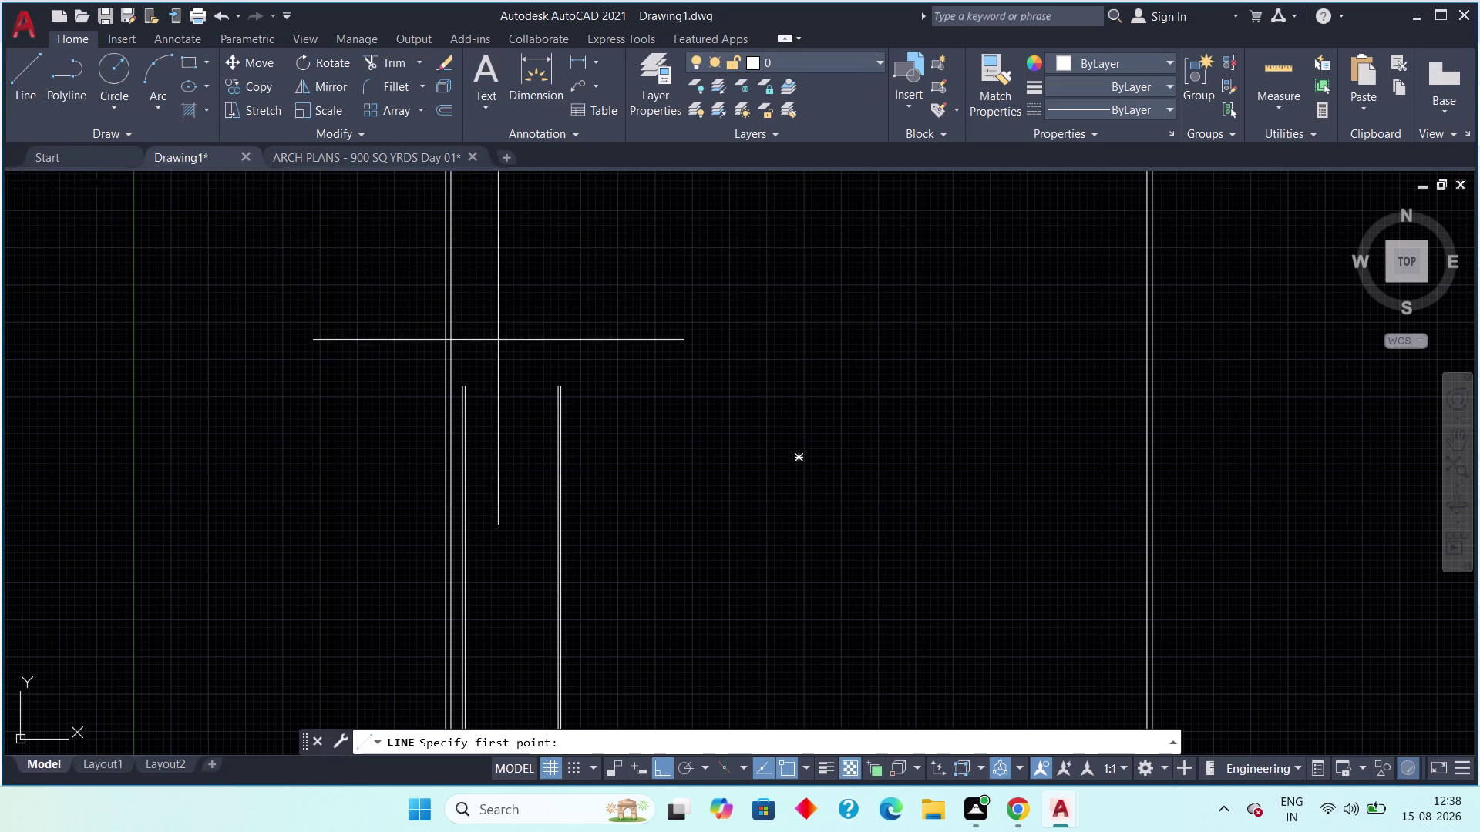
scroll(up, 3)
scroll(up, 3)
click(399, 435)
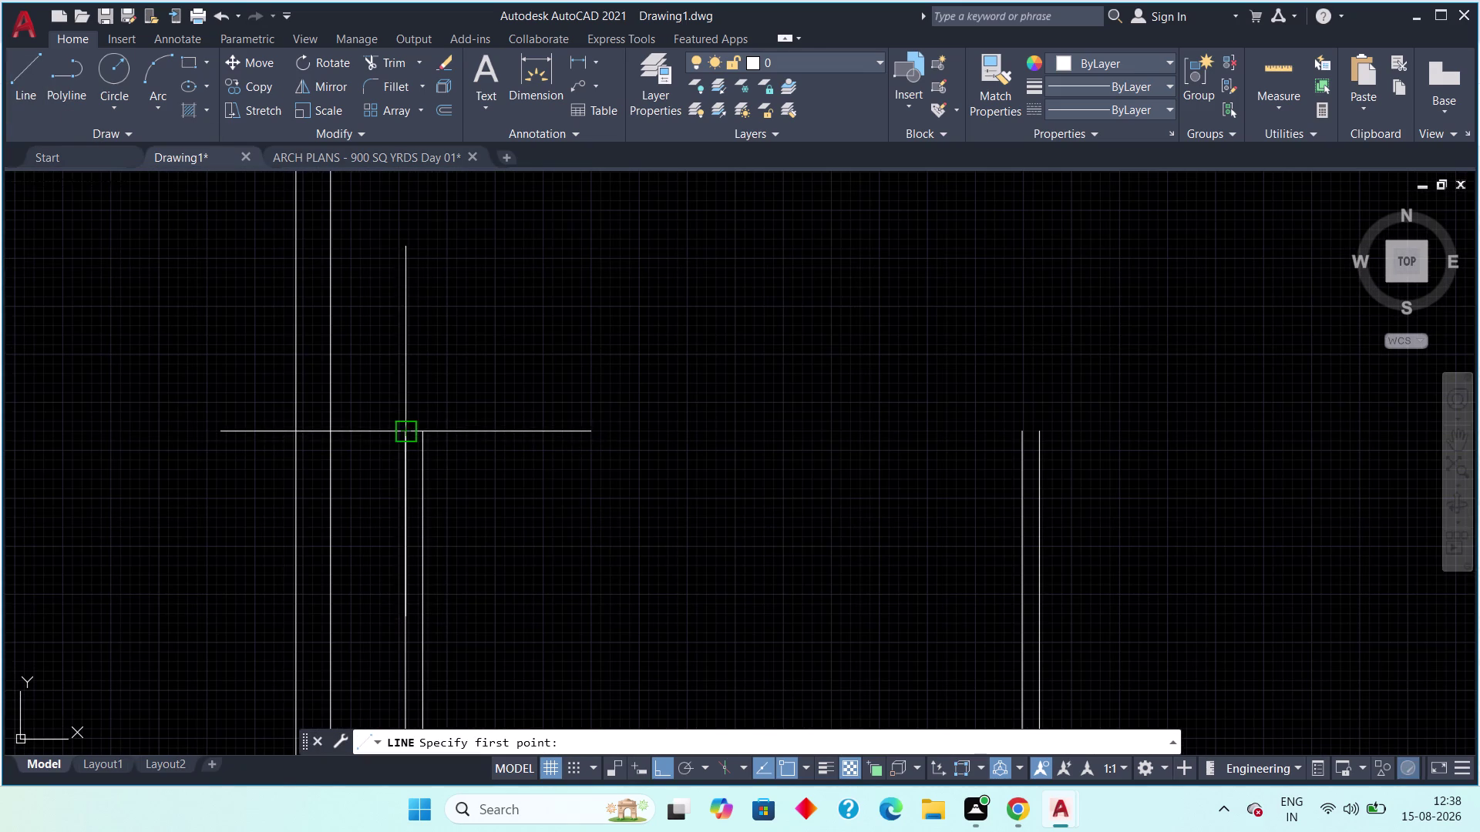
click(1043, 428)
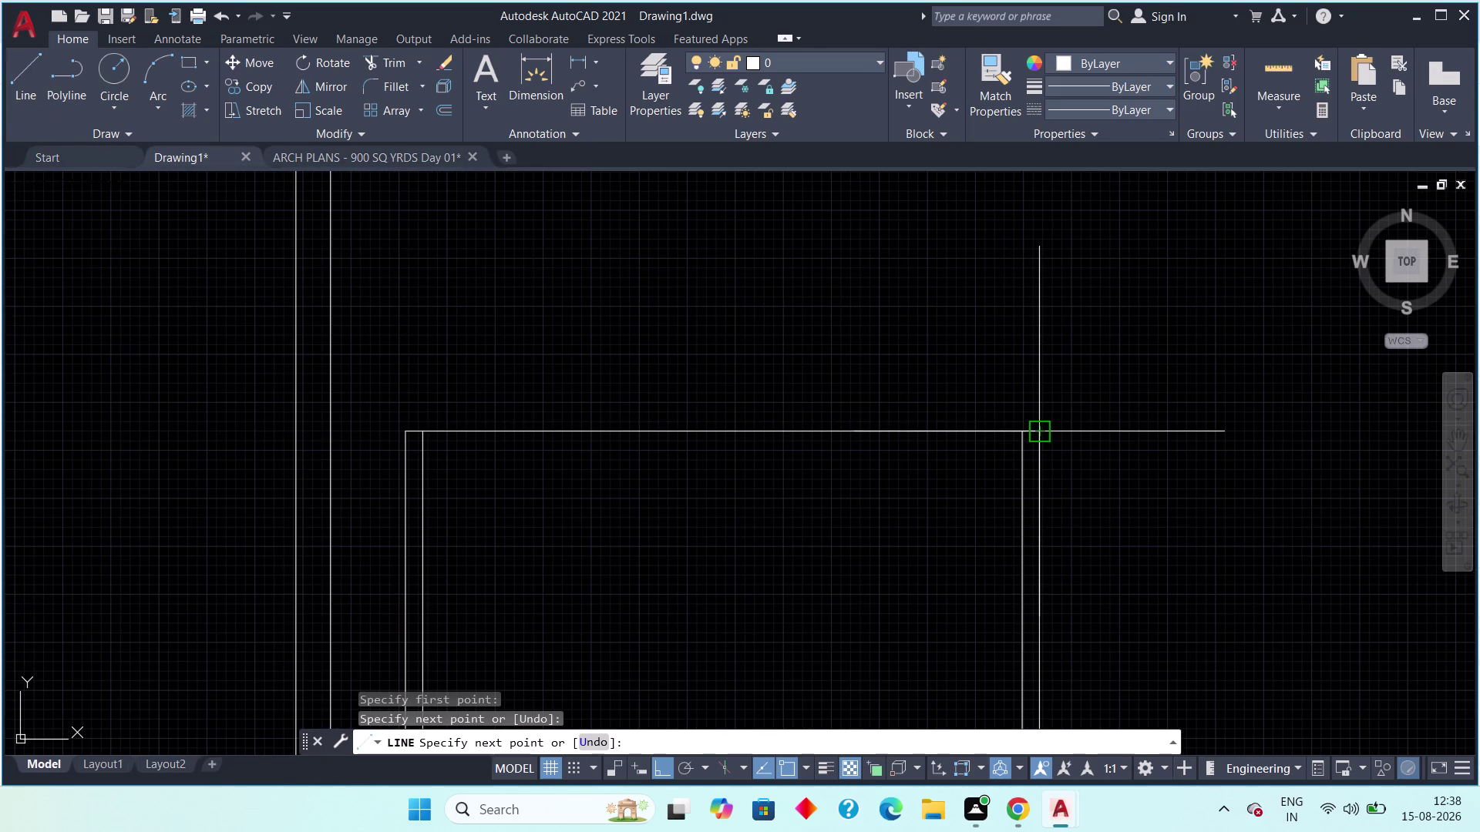
scroll(up, 3)
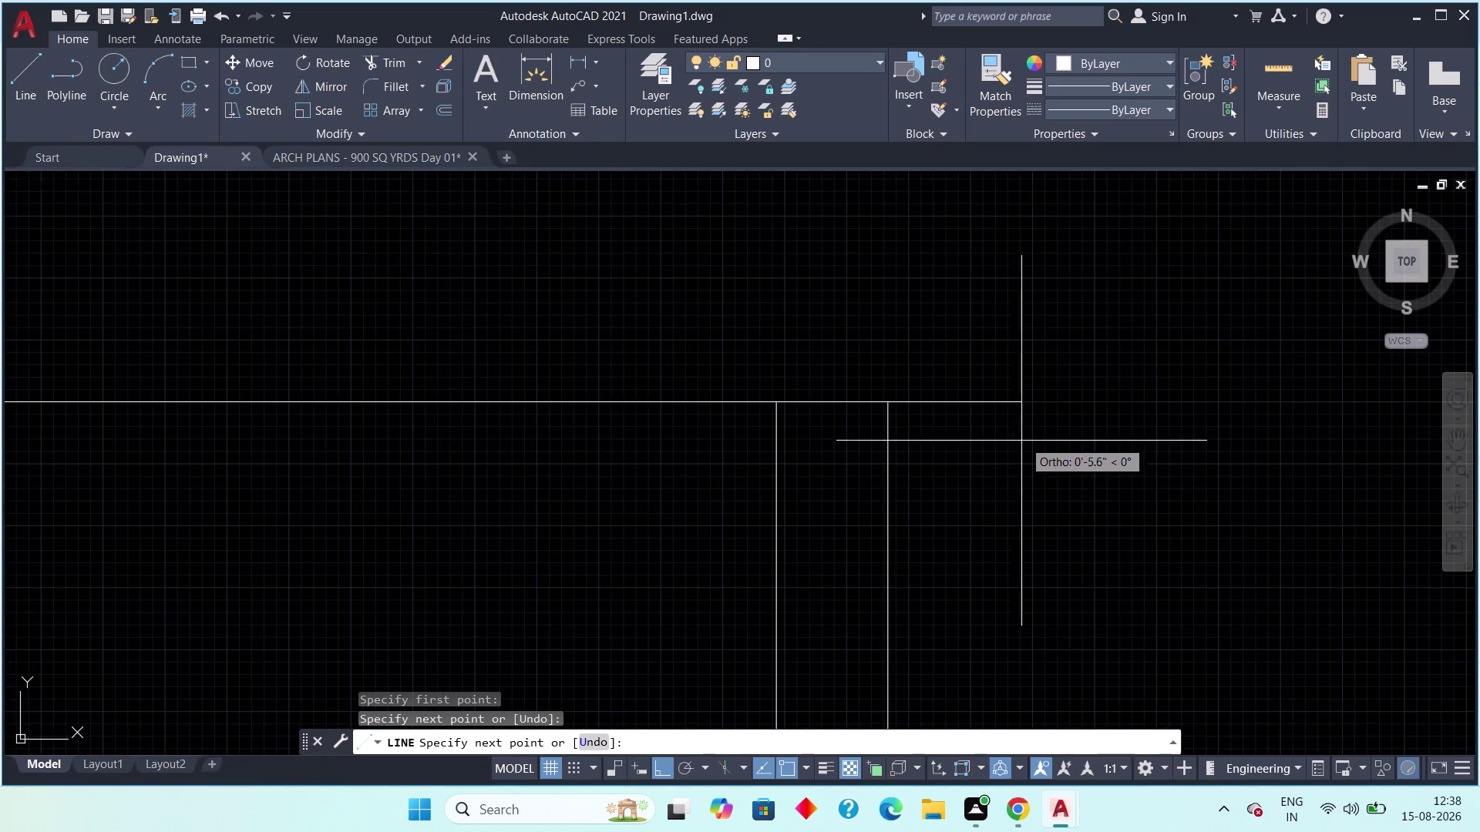
key(Escape)
Draw a vertical wall line down from the top wall, then view the whole outline.
click(34, 72)
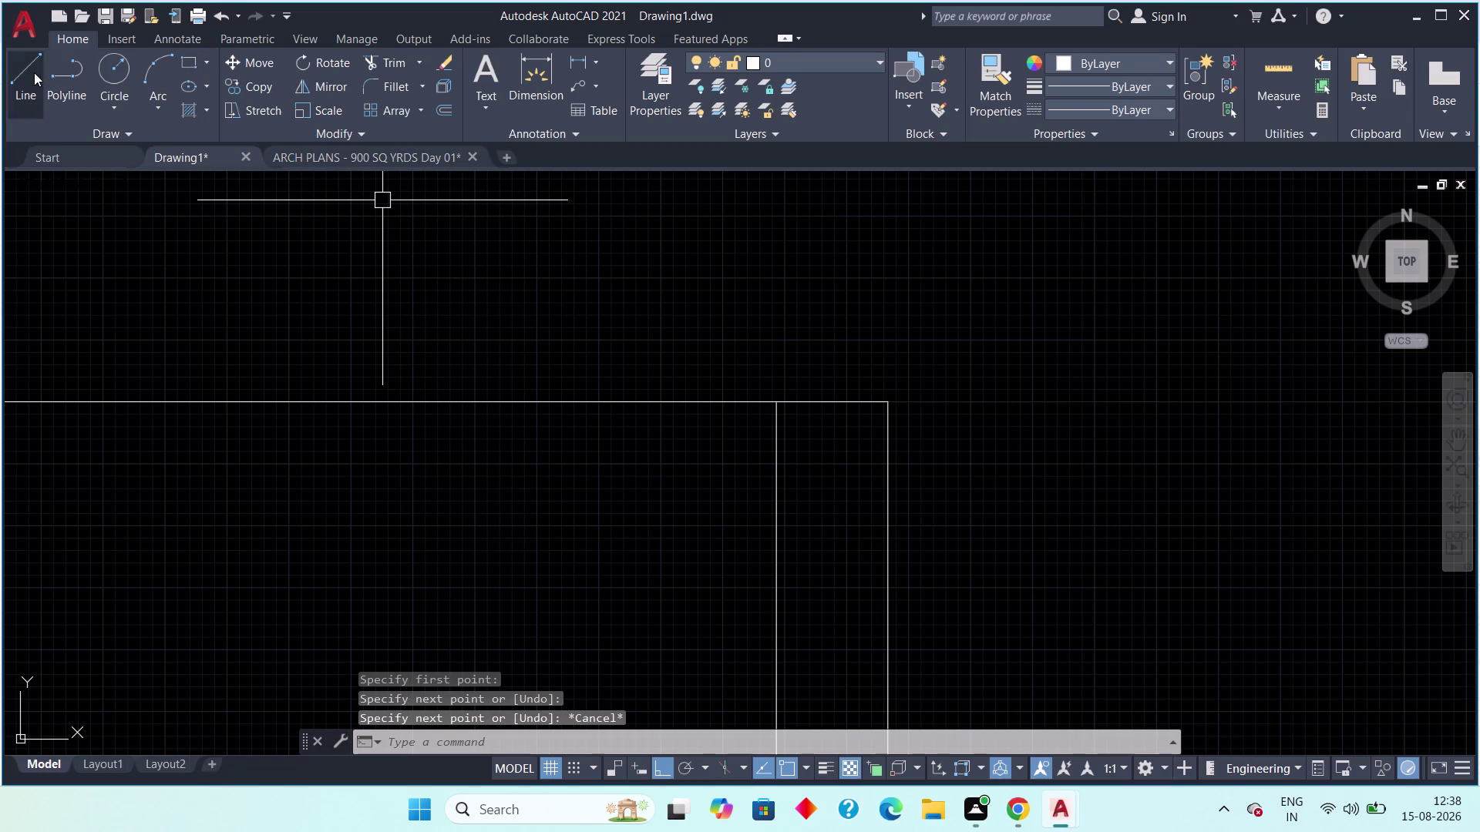
scroll(down, 3)
middle_drag(358, 478, 592, 388)
scroll(down, 3)
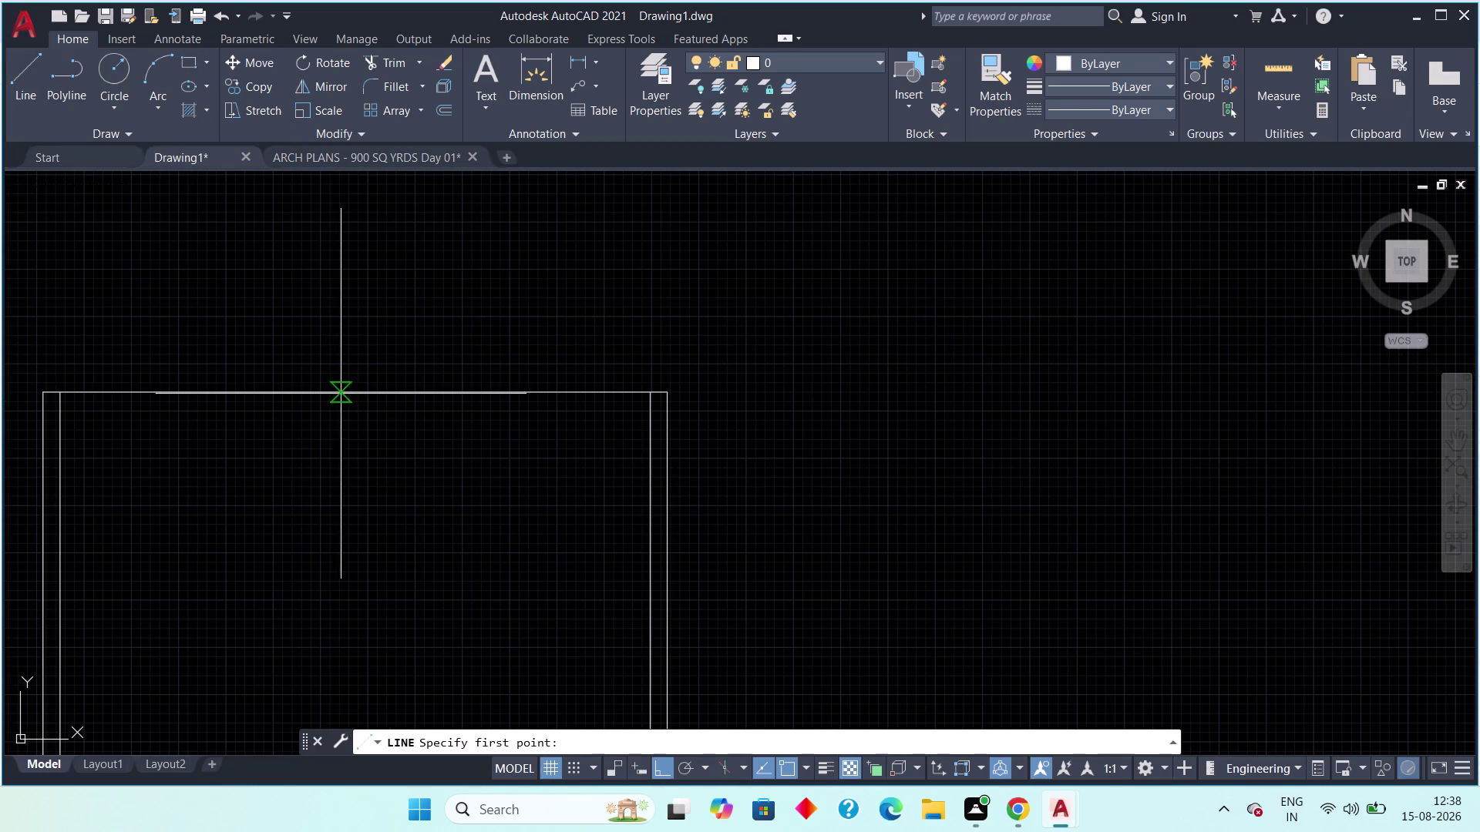
click(348, 392)
scroll(down, 3)
middle_drag(344, 503, 301, 149)
scroll(up, 3)
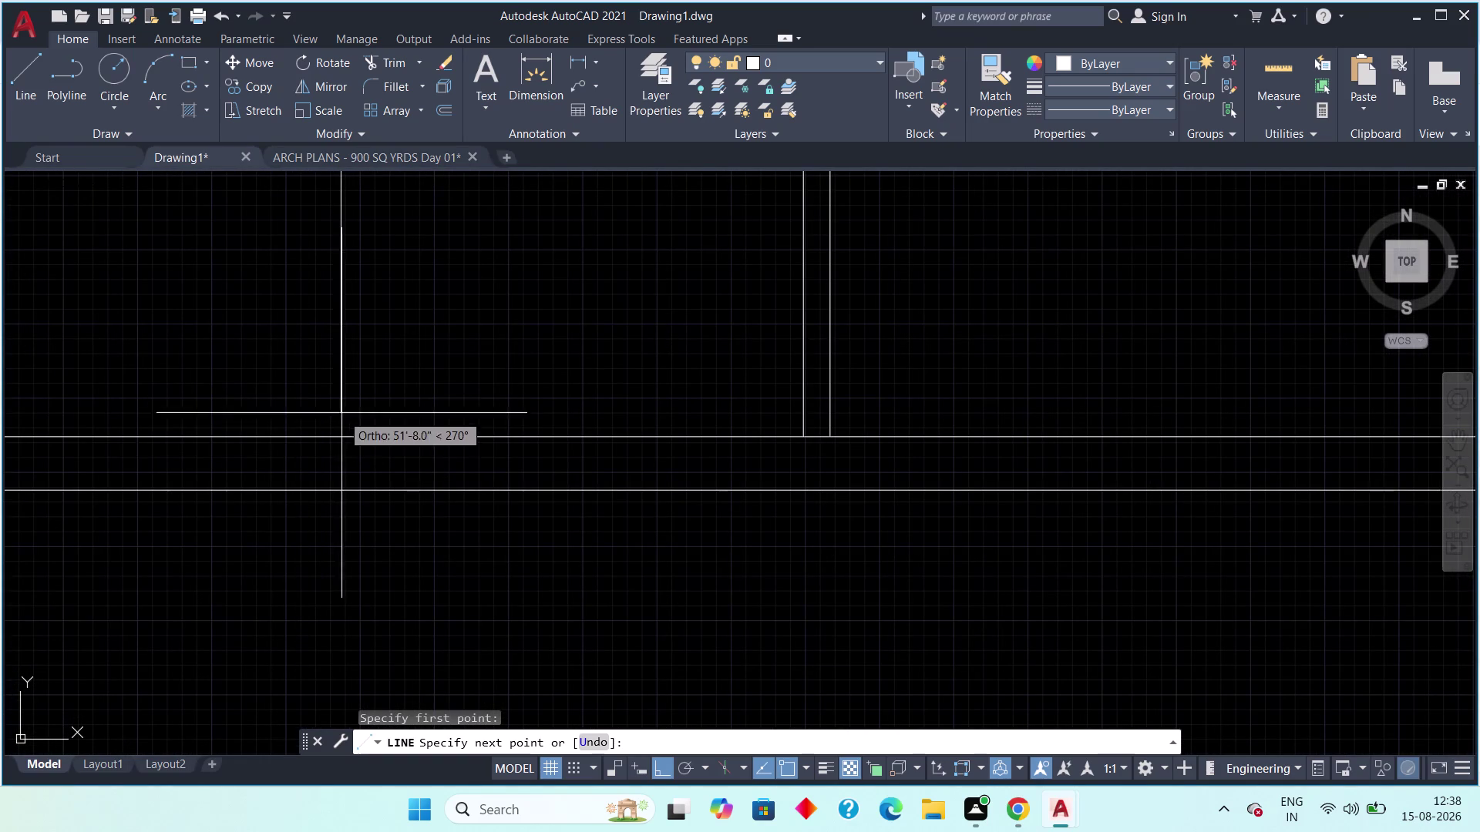
click(342, 440)
scroll(down, 3)
key(Escape)
key(Escape)
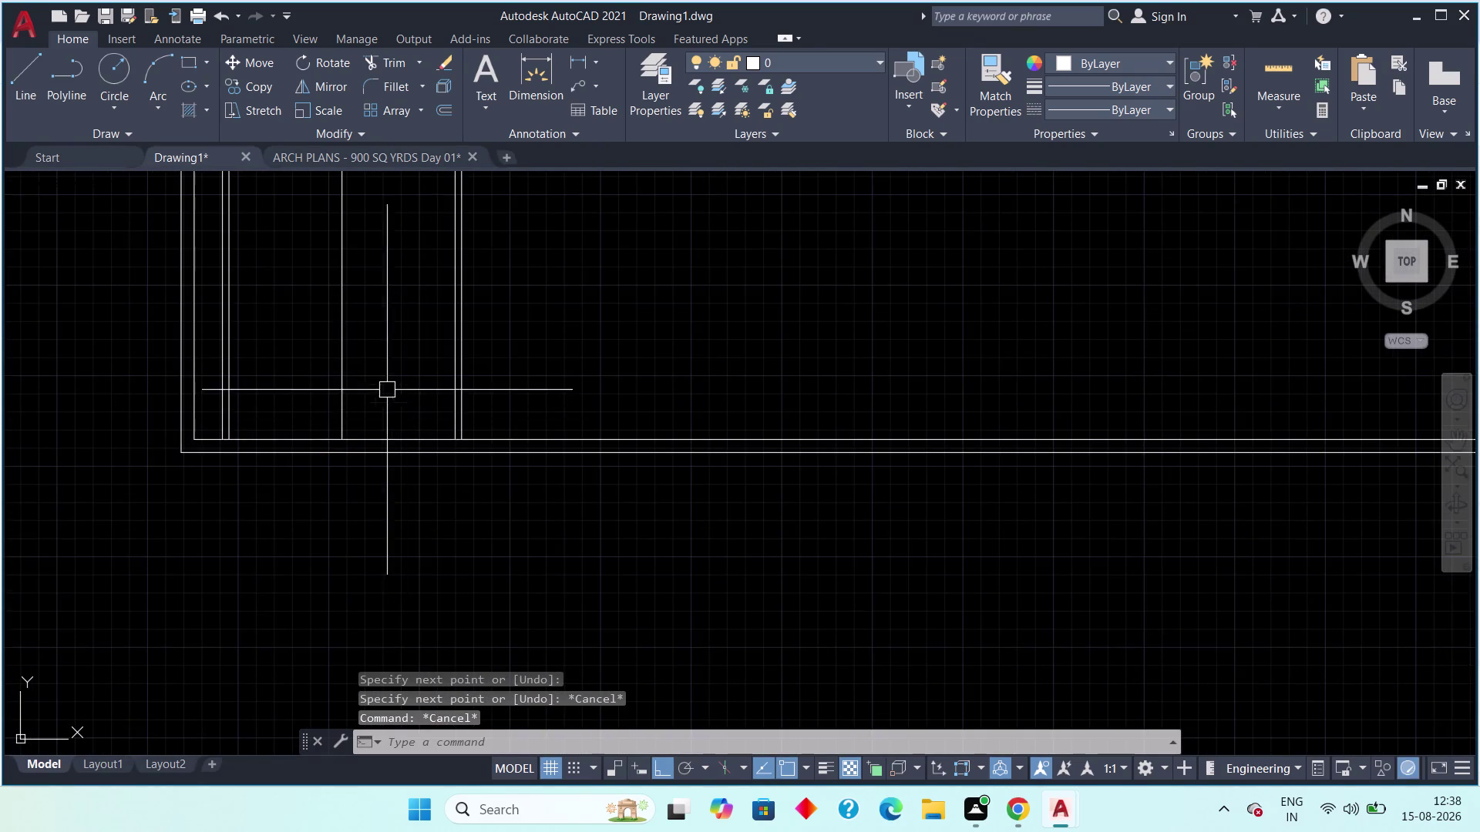
middle_drag(371, 356, 316, 480)
scroll(down, 3)
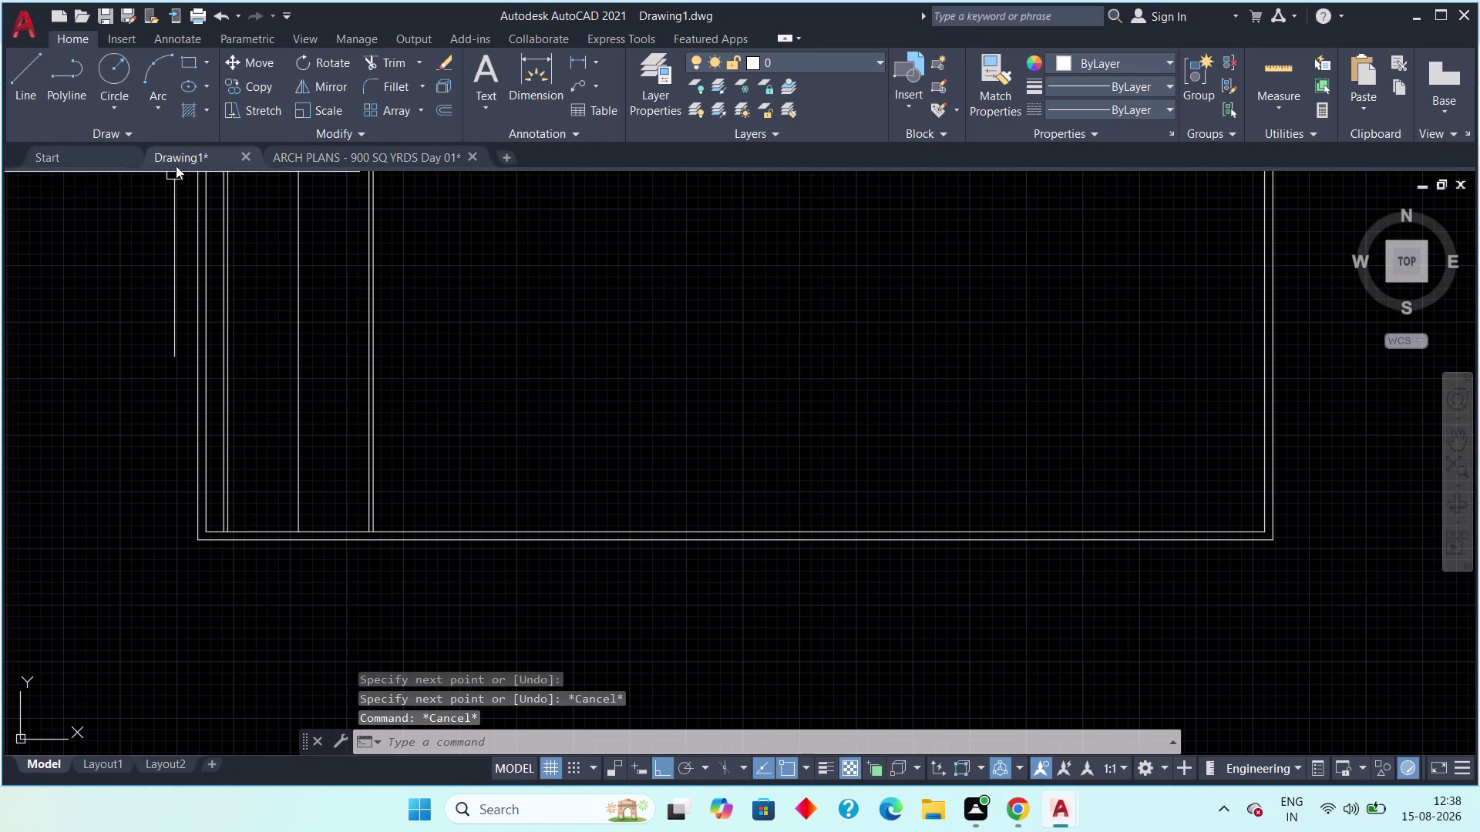
click(331, 138)
click(506, 266)
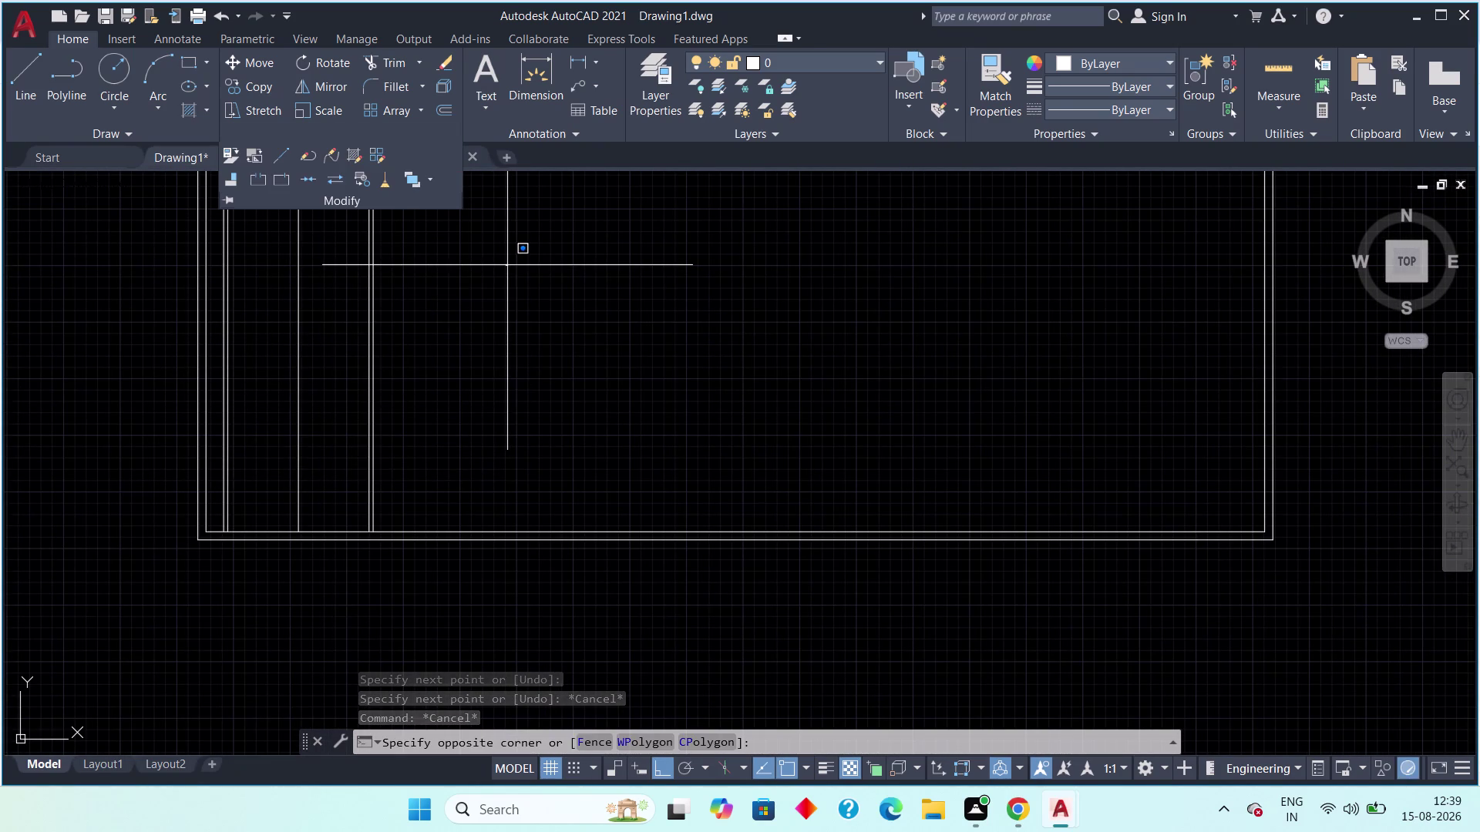
key(Escape)
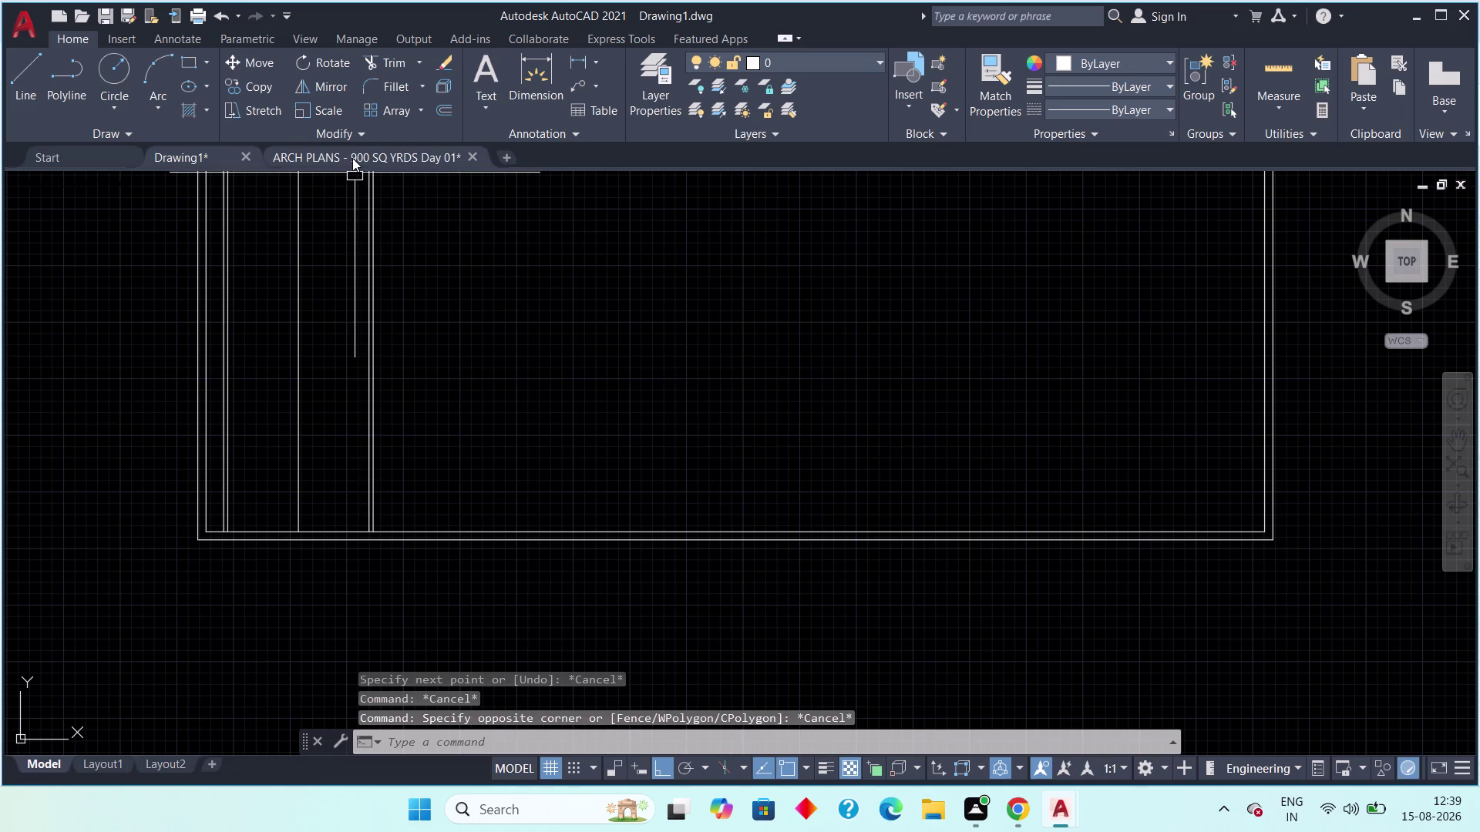
click(352, 158)
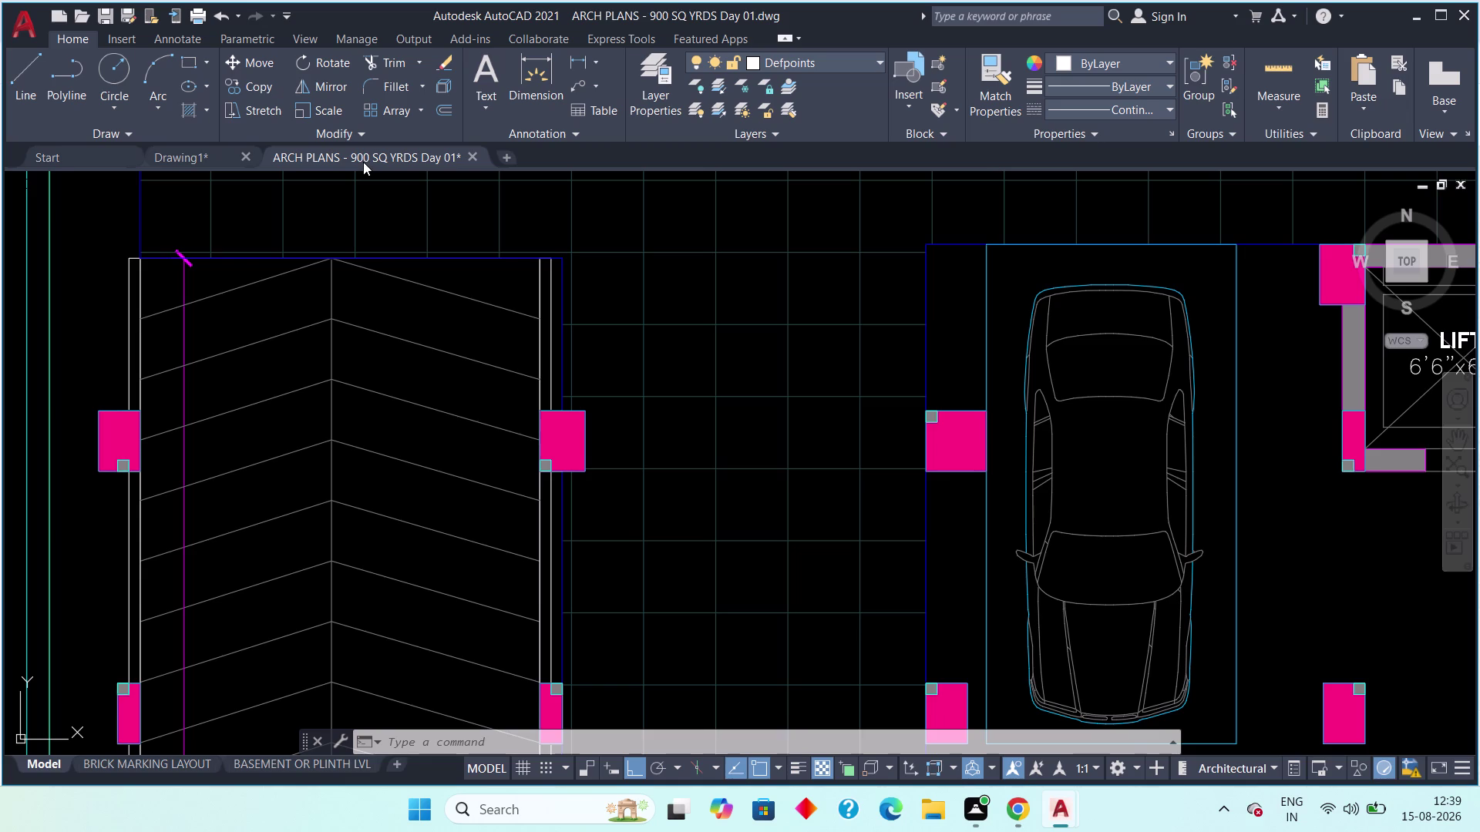
scroll(down, 3)
middle_drag(398, 328, 400, 234)
middle_drag(409, 314, 408, 420)
scroll(down, 3)
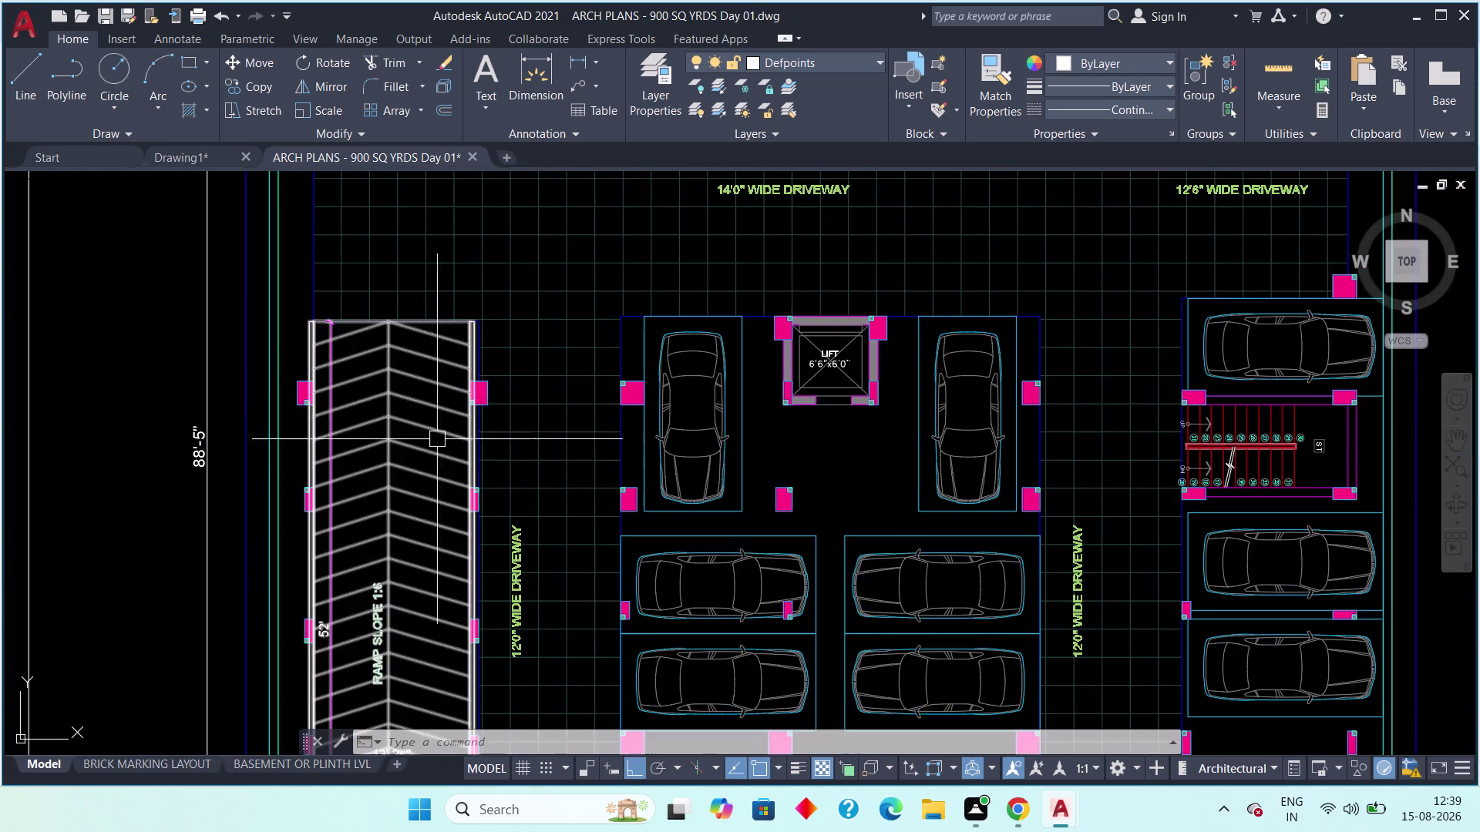
middle_drag(430, 458, 372, 194)
middle_drag(377, 524, 370, 358)
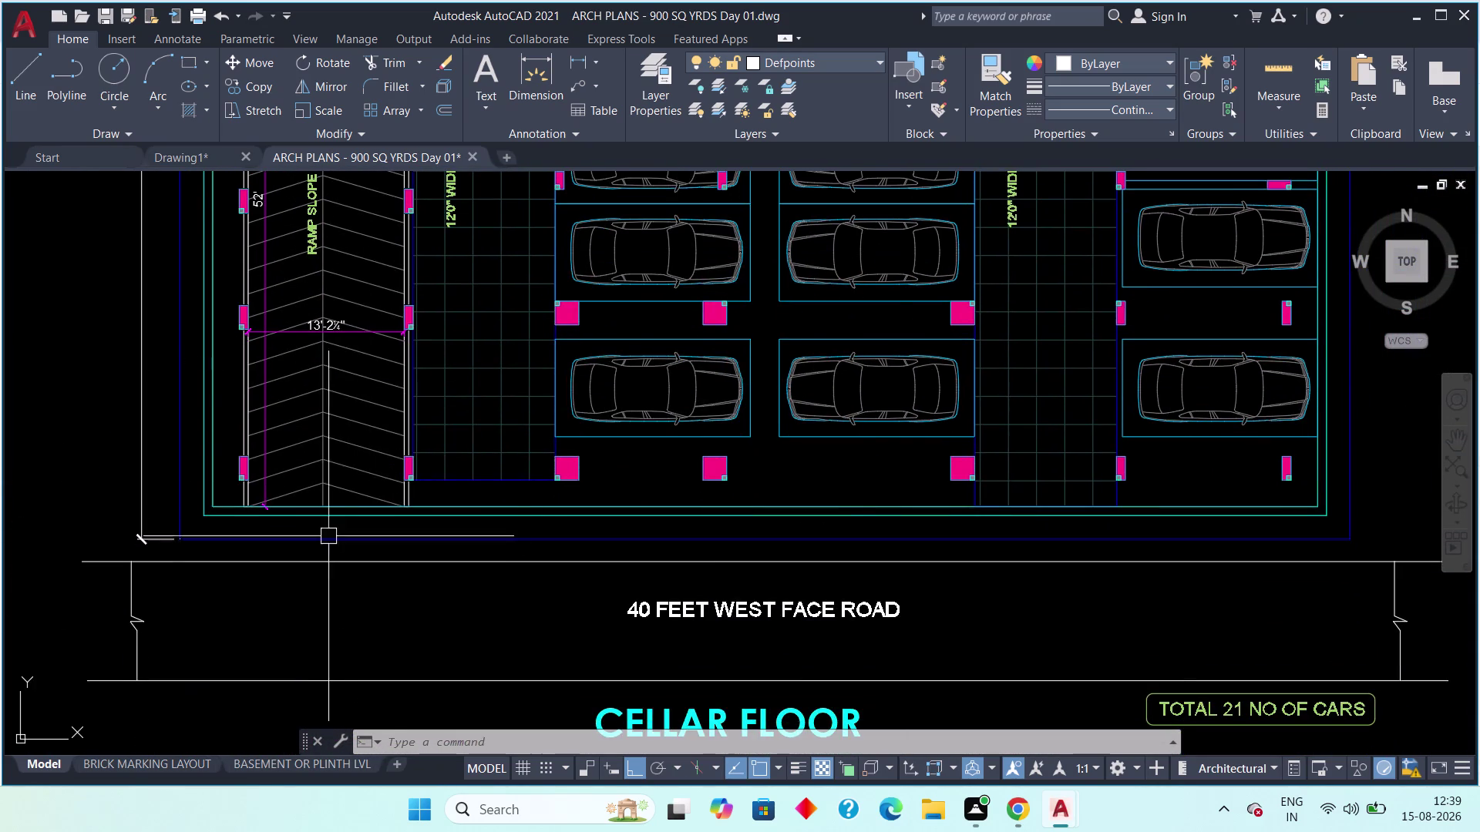
scroll(up, 3)
scroll(down, 3)
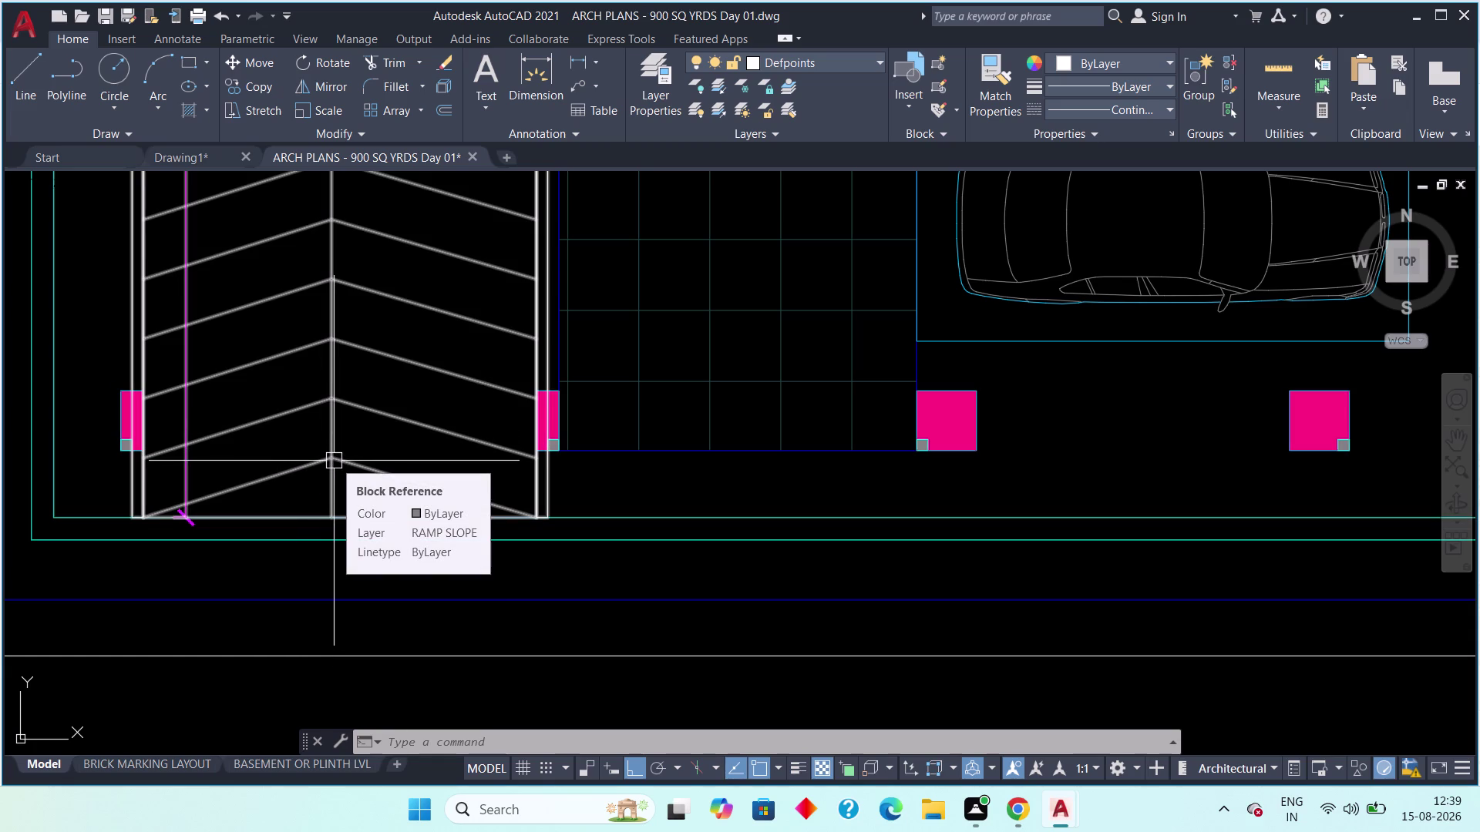
scroll(down, 3)
scroll(down, 3)
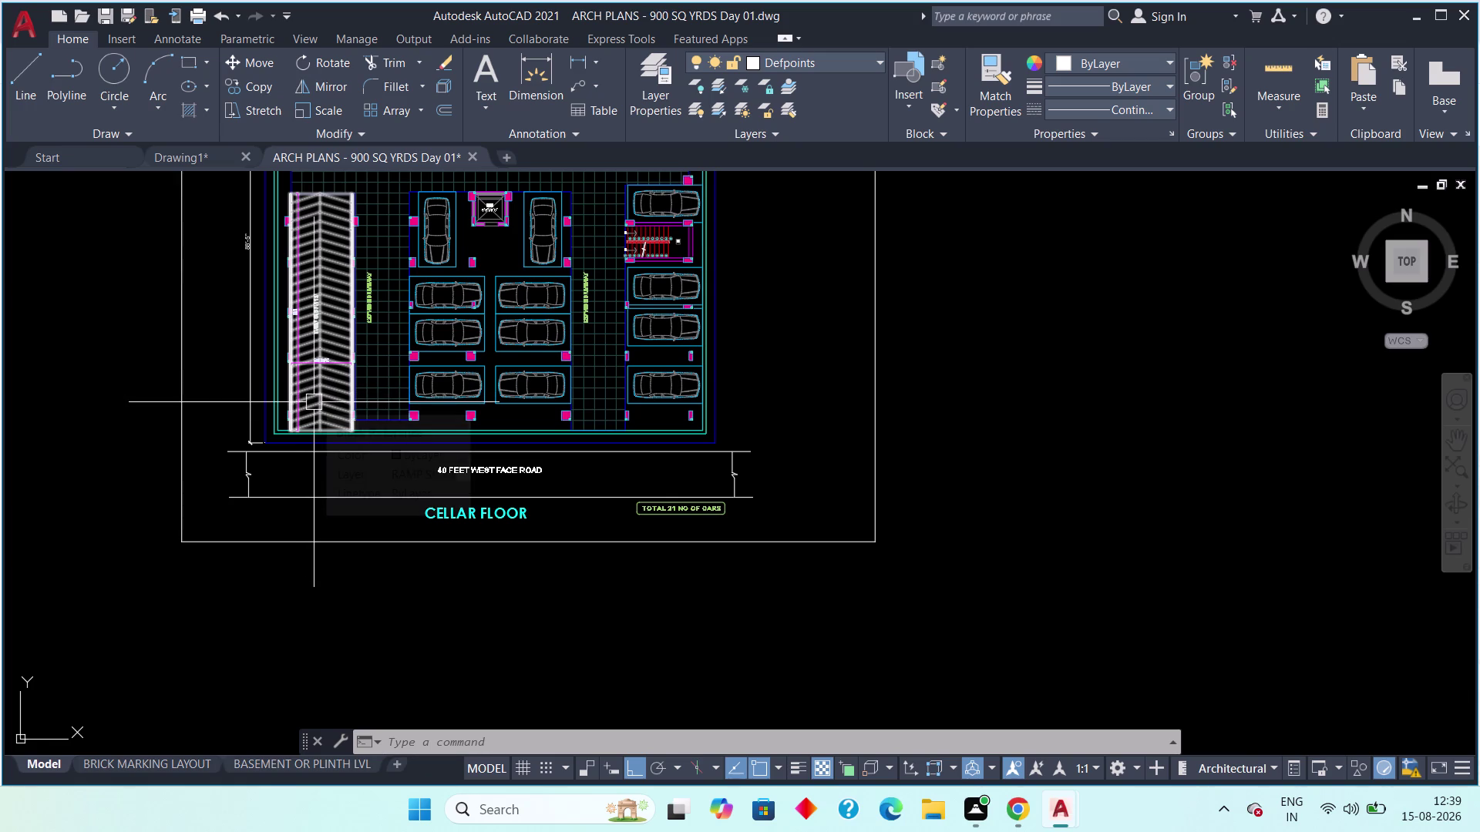
scroll(up, 3)
scroll(up, 3)
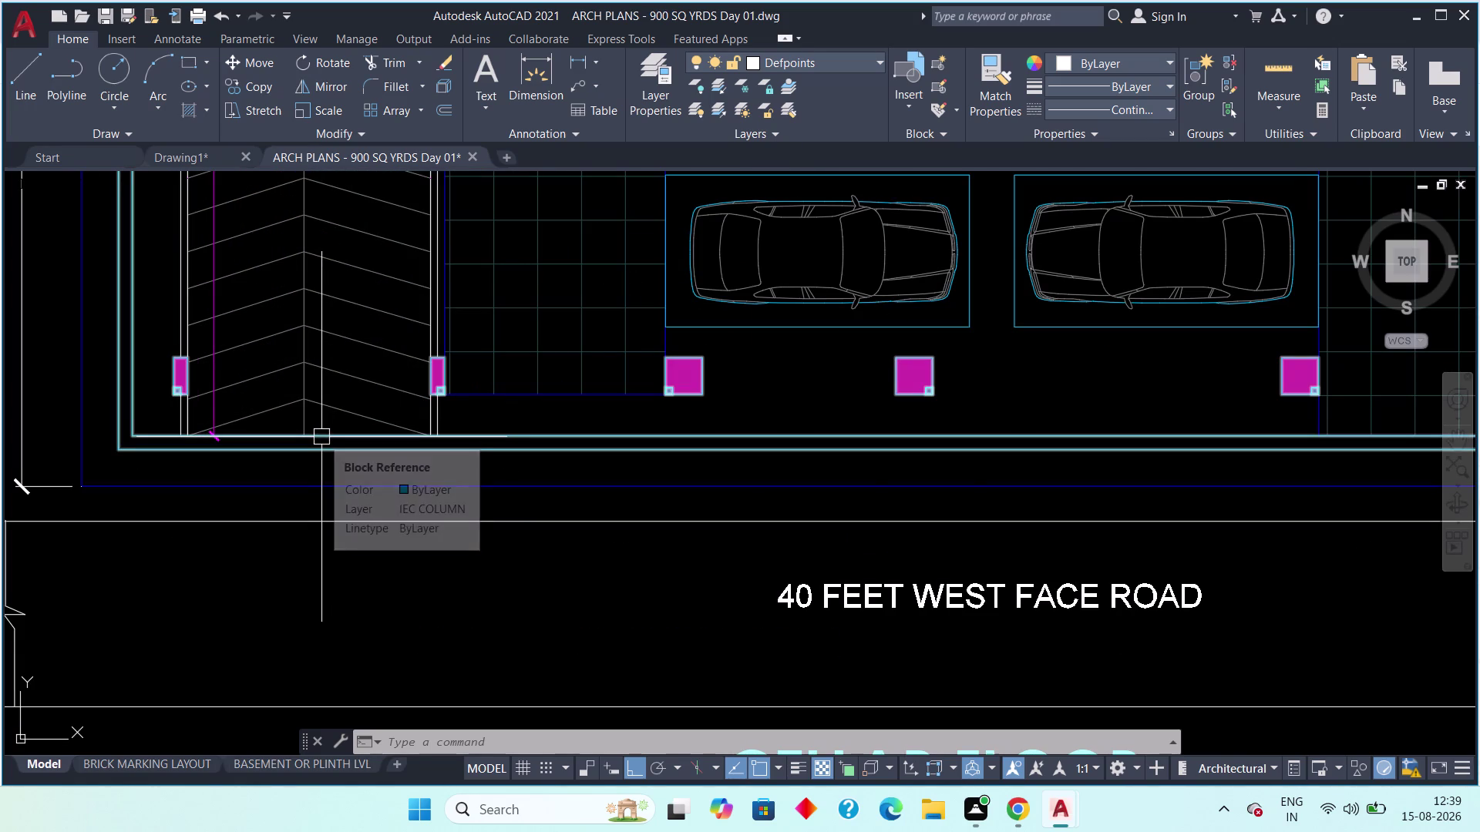
click(194, 157)
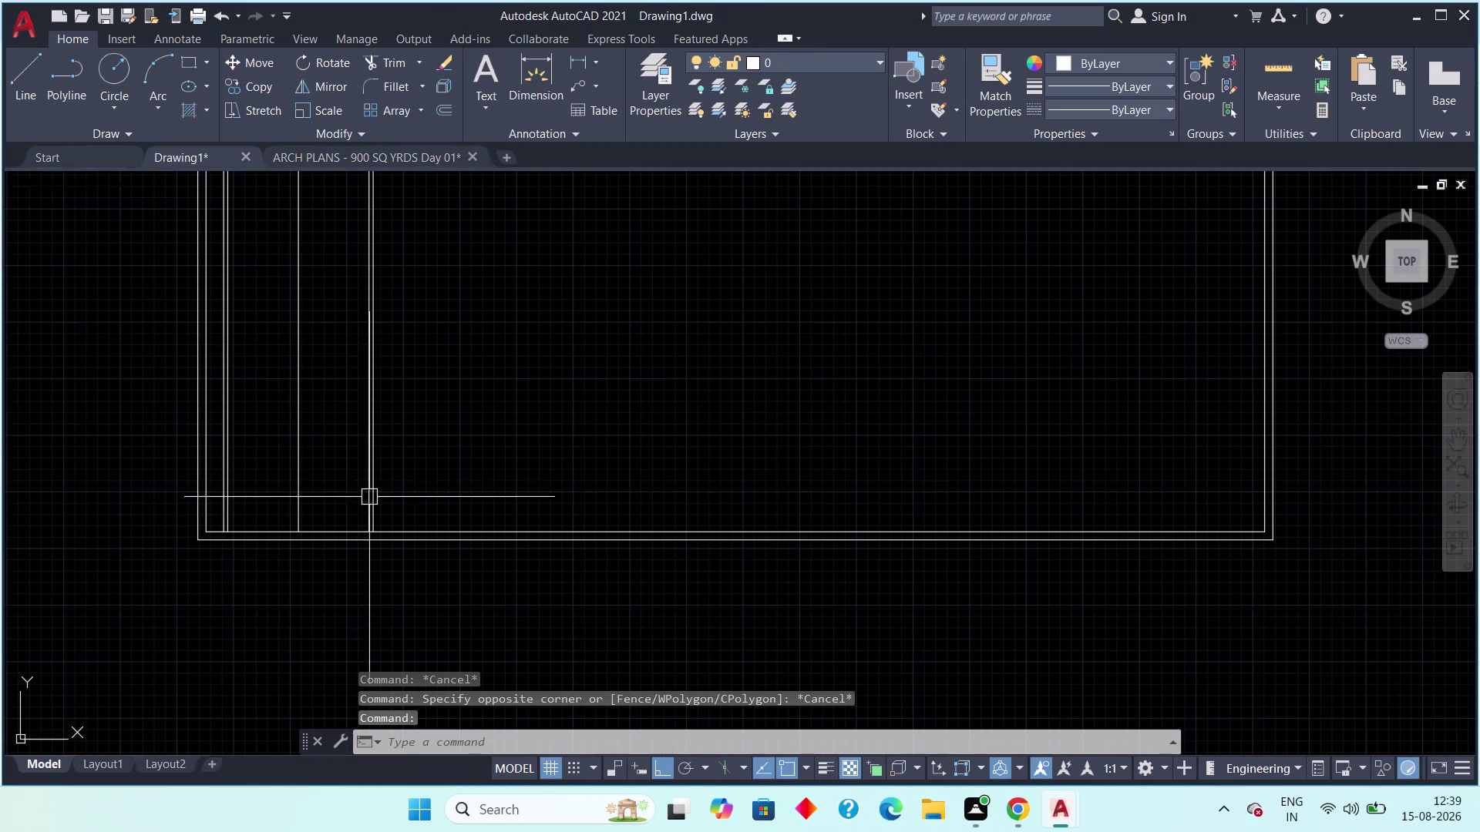
scroll(up, 3)
click(26, 69)
Draw a 2' short vertical line up from the bottom wall.
middle_drag(195, 229, 202, 218)
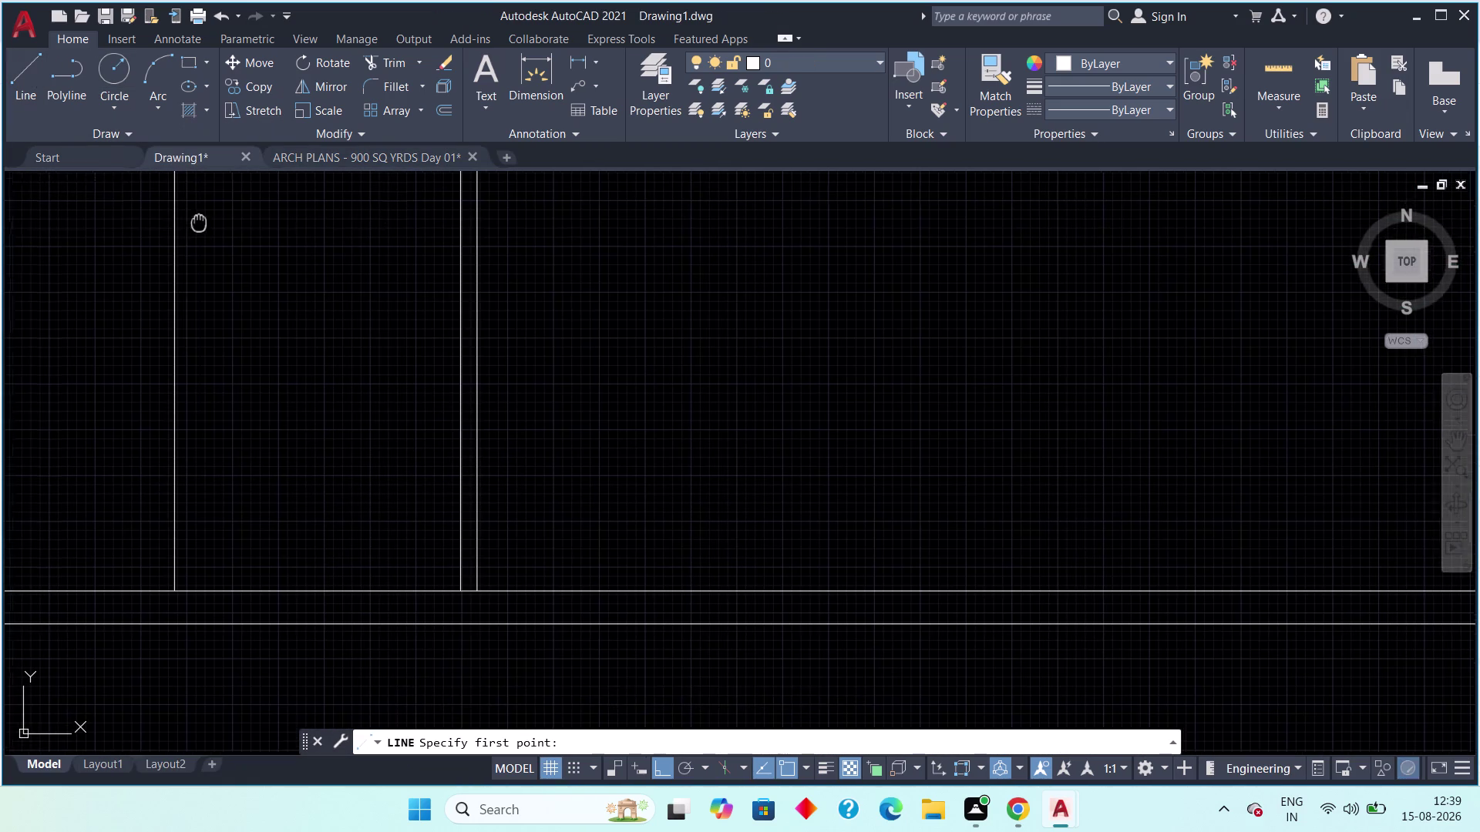
middle_drag(201, 219, 275, 140)
scroll(up, 3)
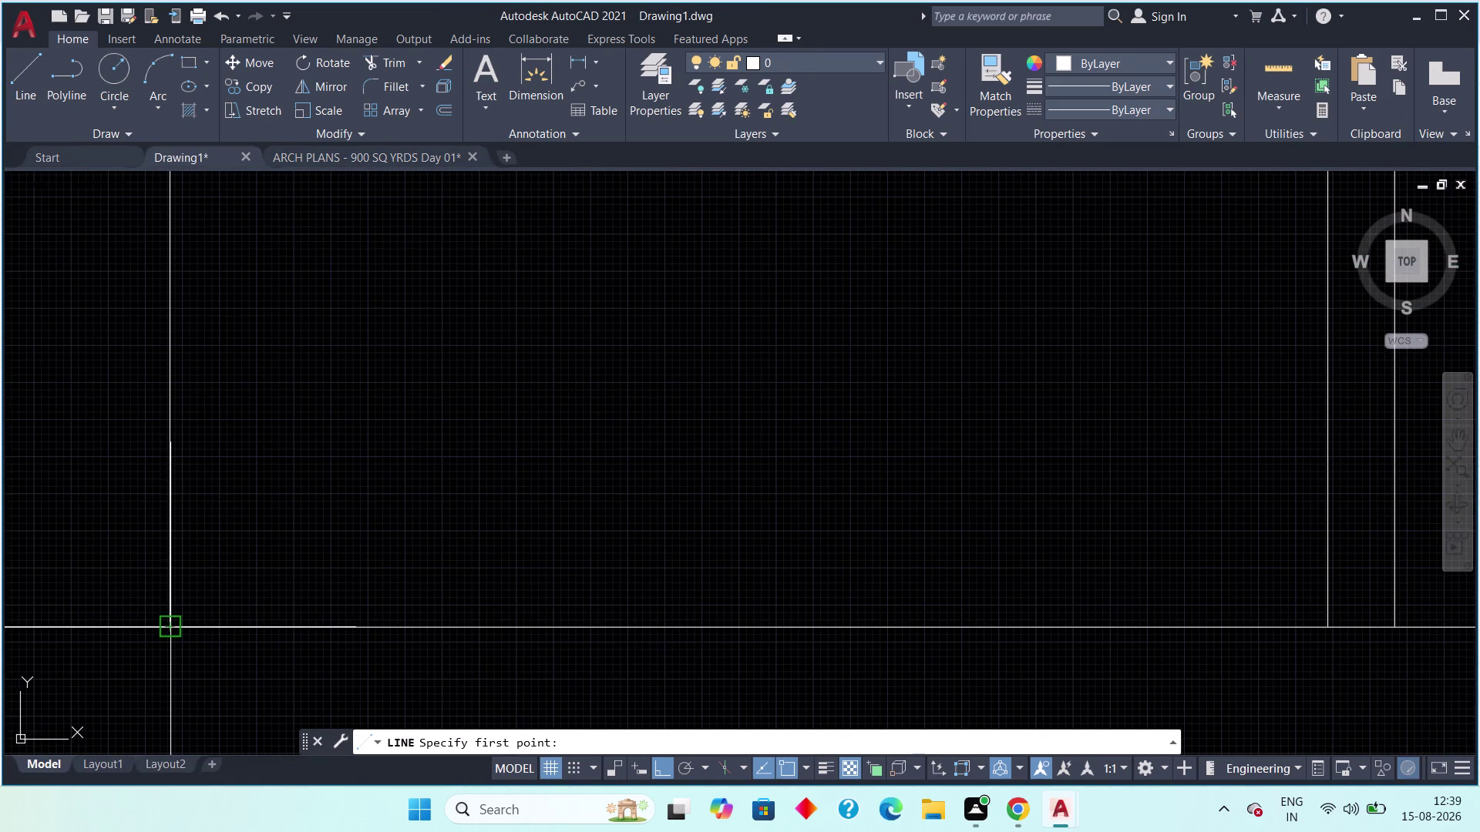
click(175, 629)
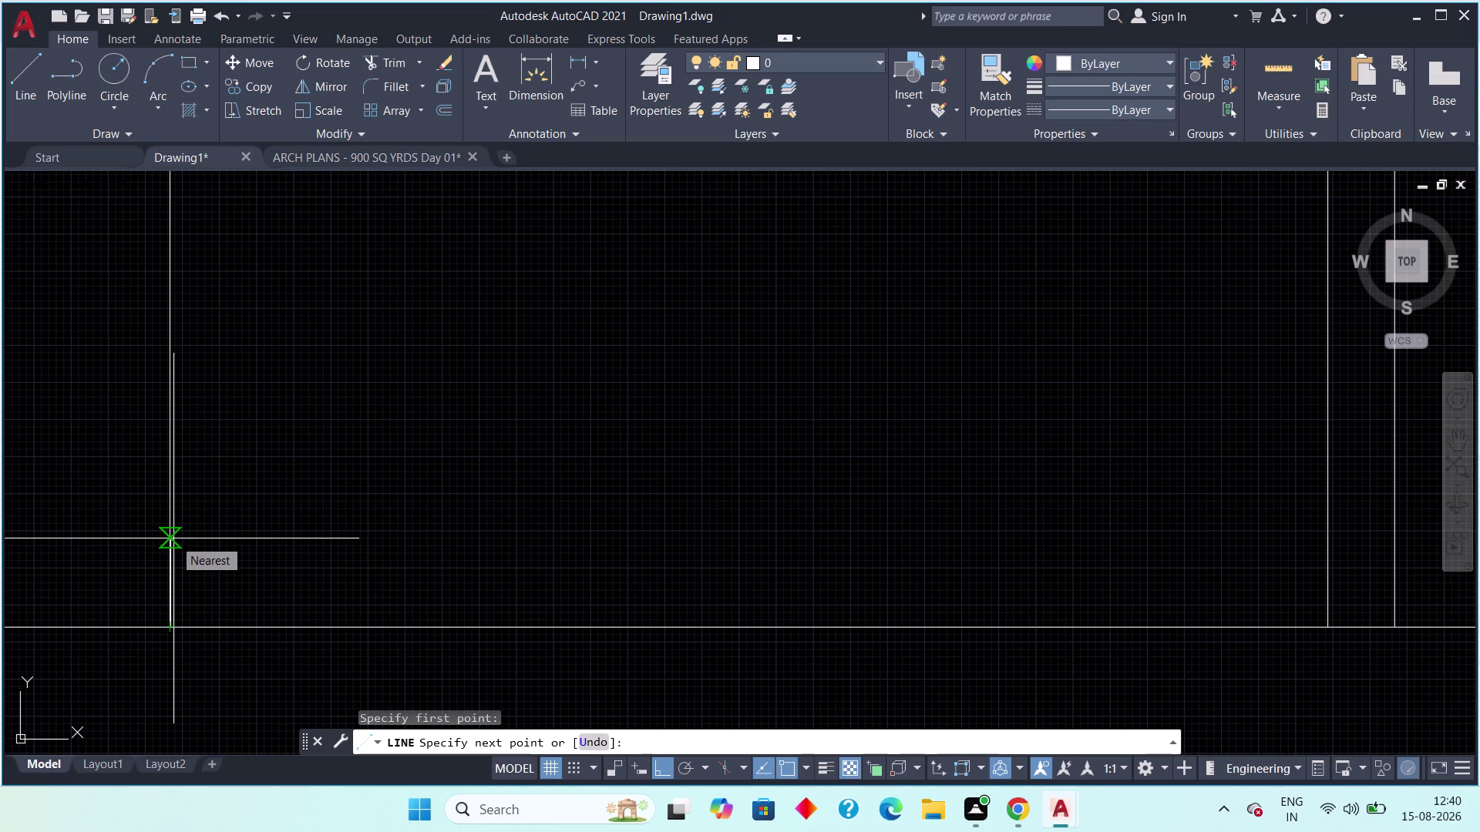
key(2)
key(apostrophe)
key(Return)
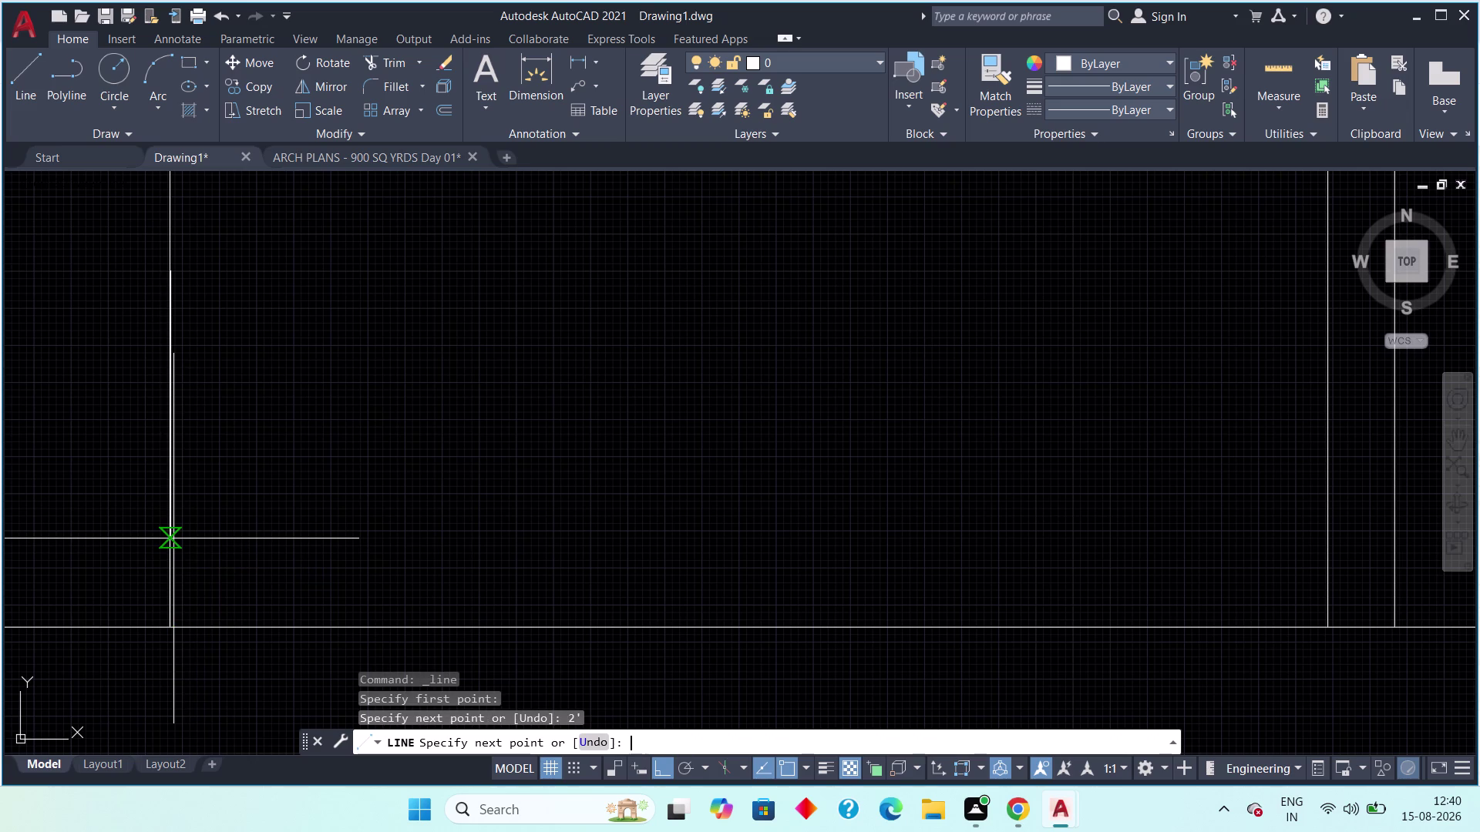
key(Escape)
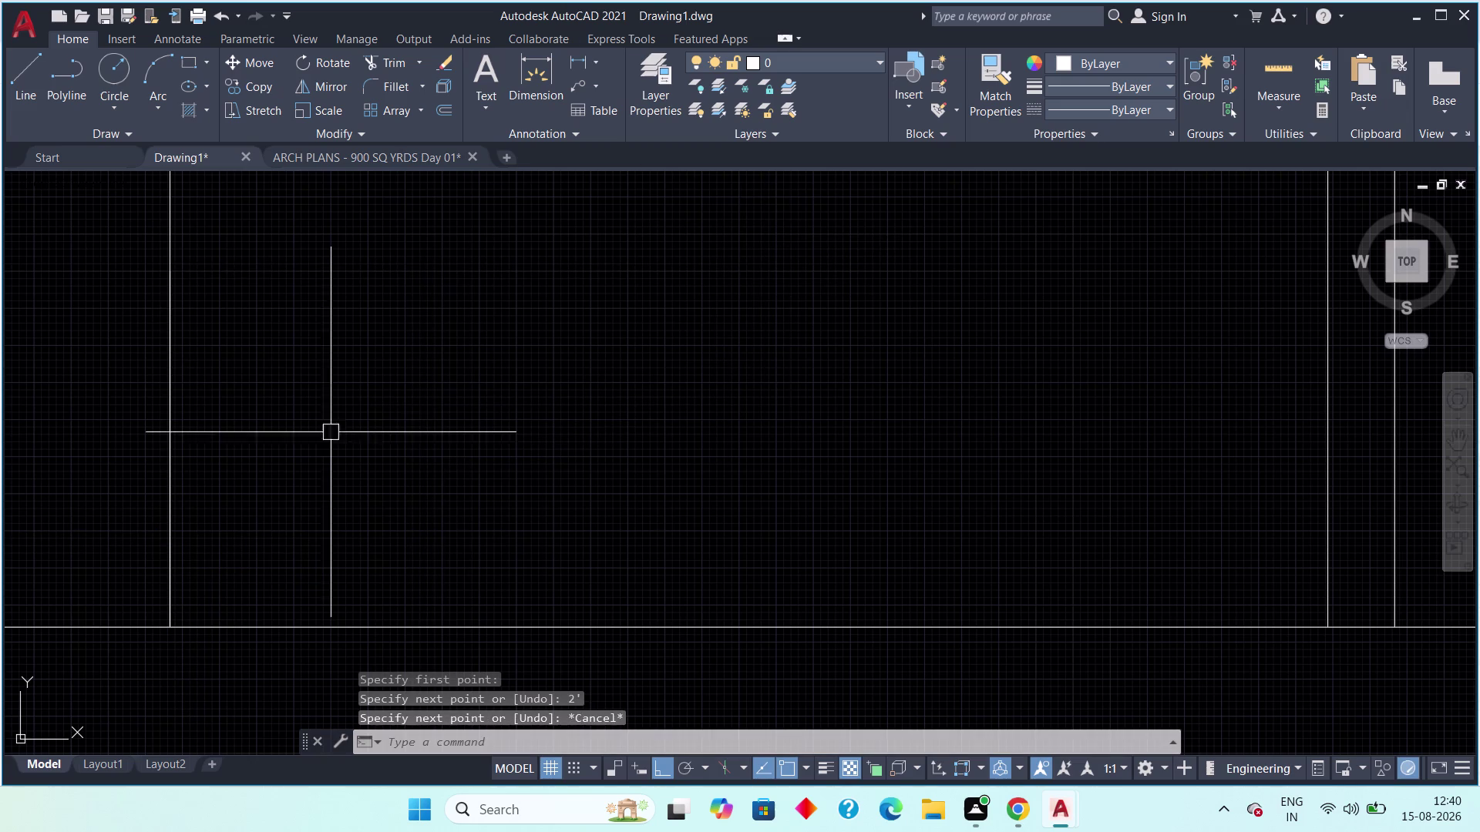
key(Escape)
click(172, 439)
Draw a sloped line to the top of the short line with Ortho off.
middle_drag(207, 421, 434, 411)
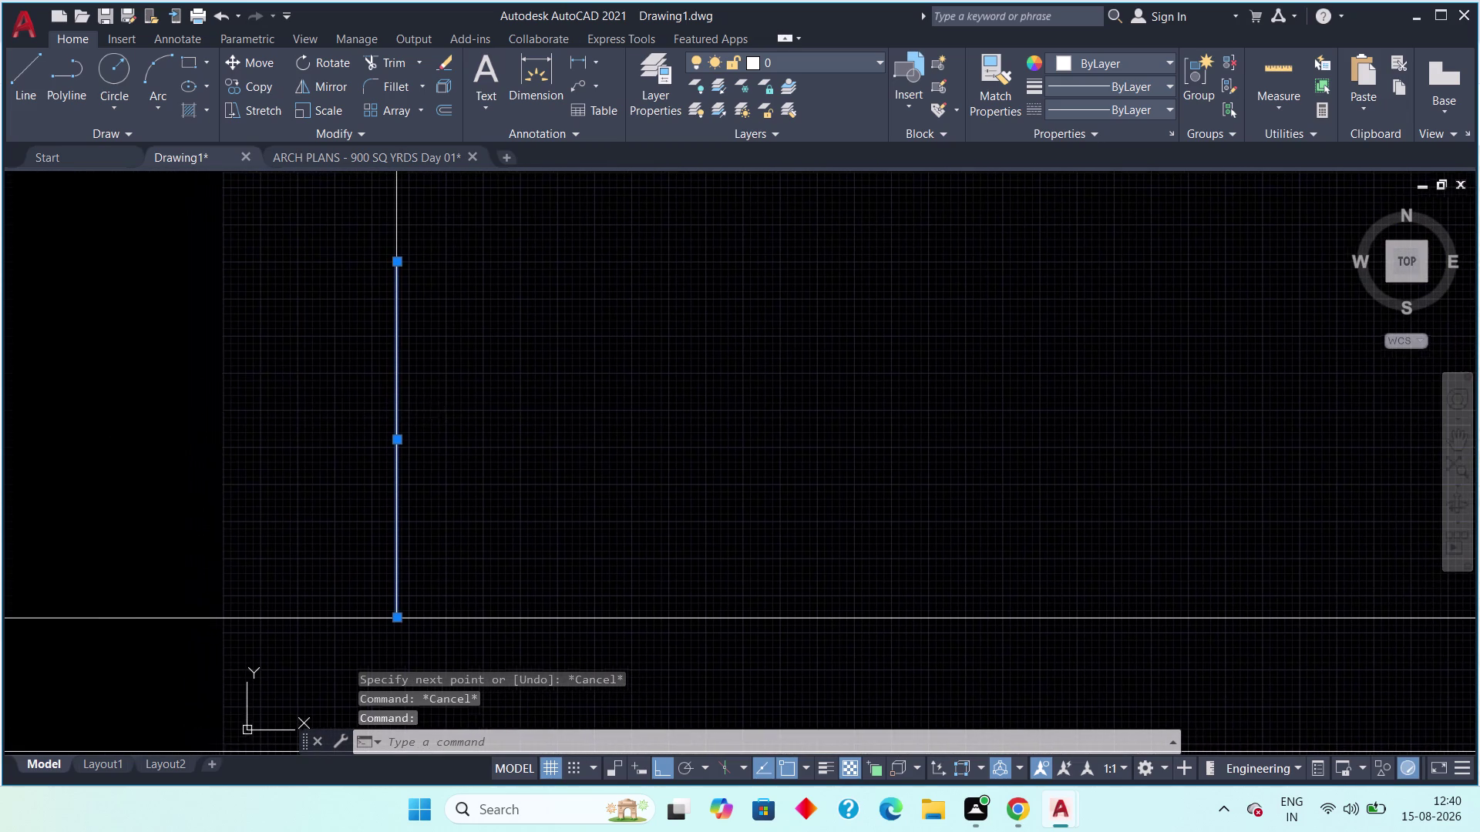
middle_drag(318, 343, 600, 387)
scroll(down, 3)
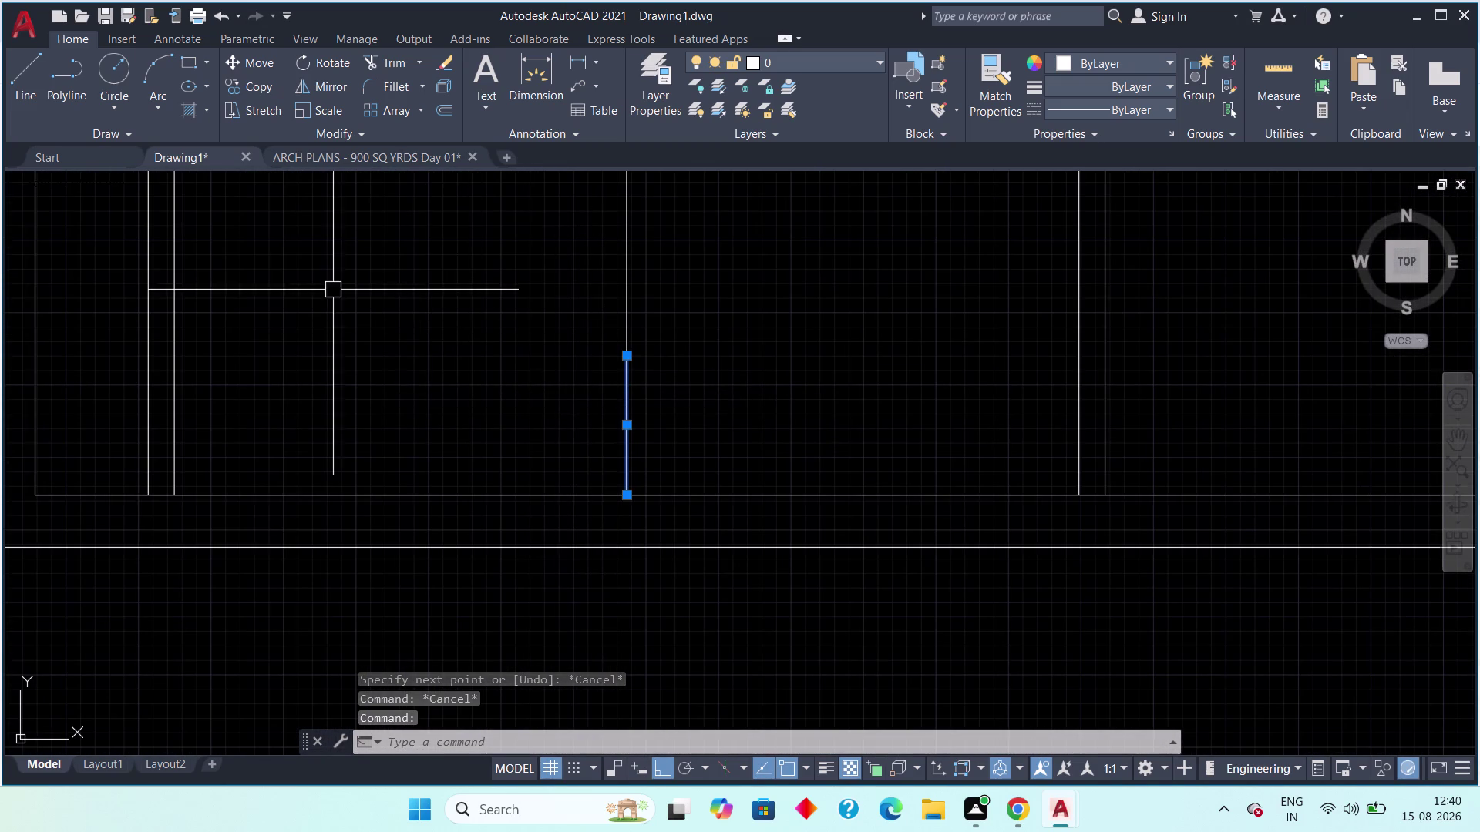
click(25, 77)
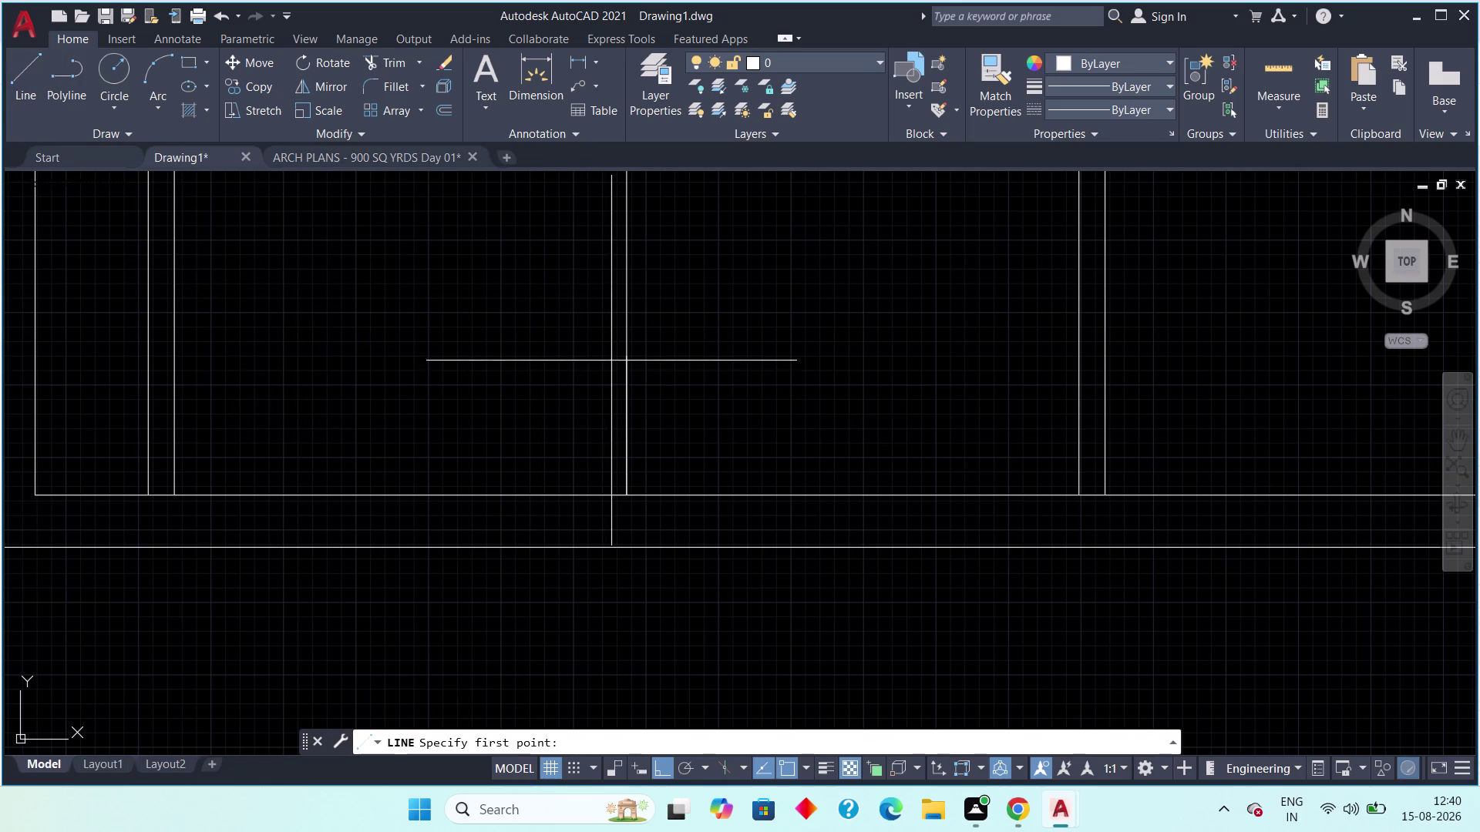
click(619, 356)
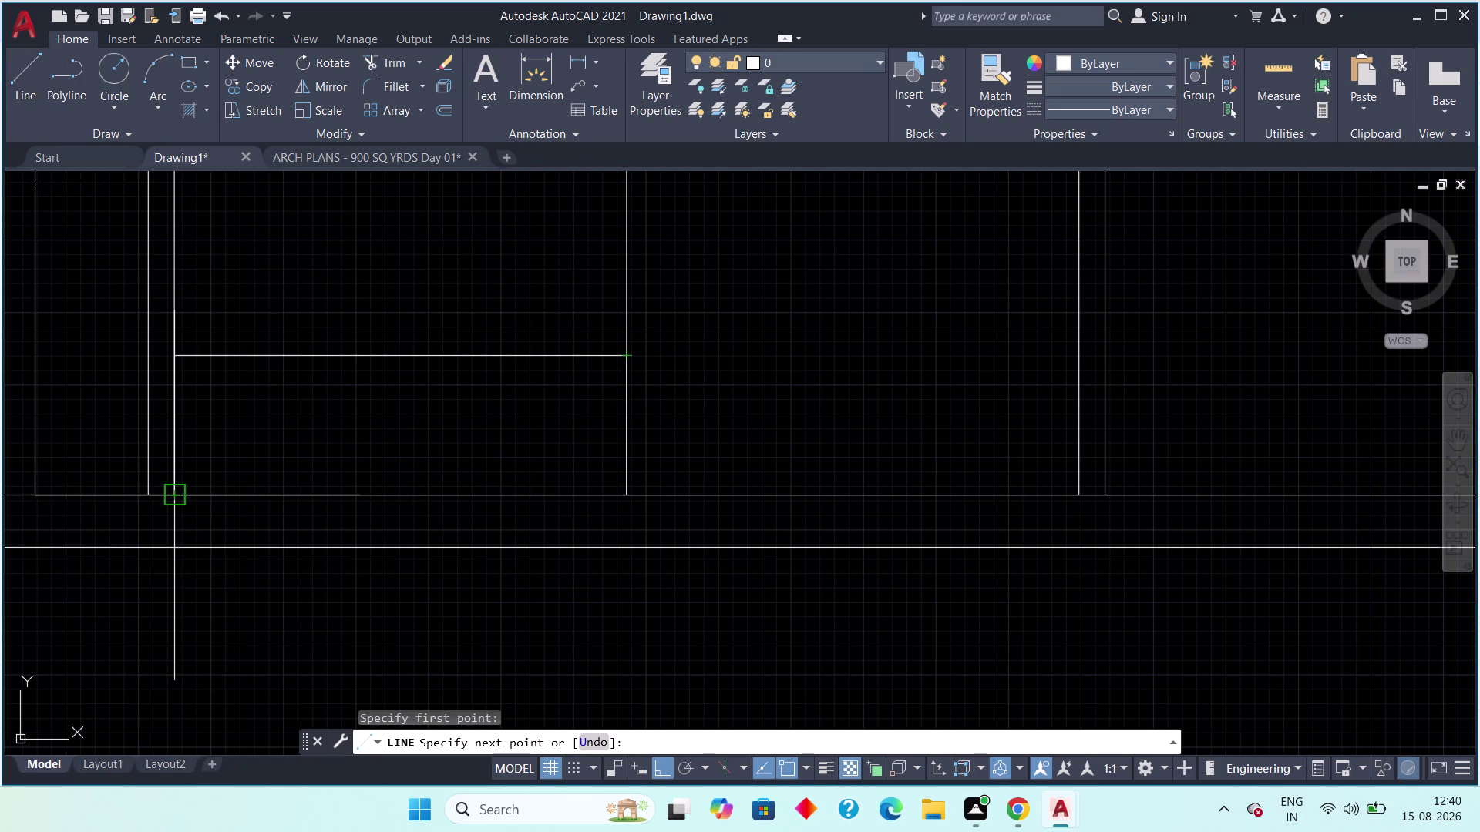
click(171, 501)
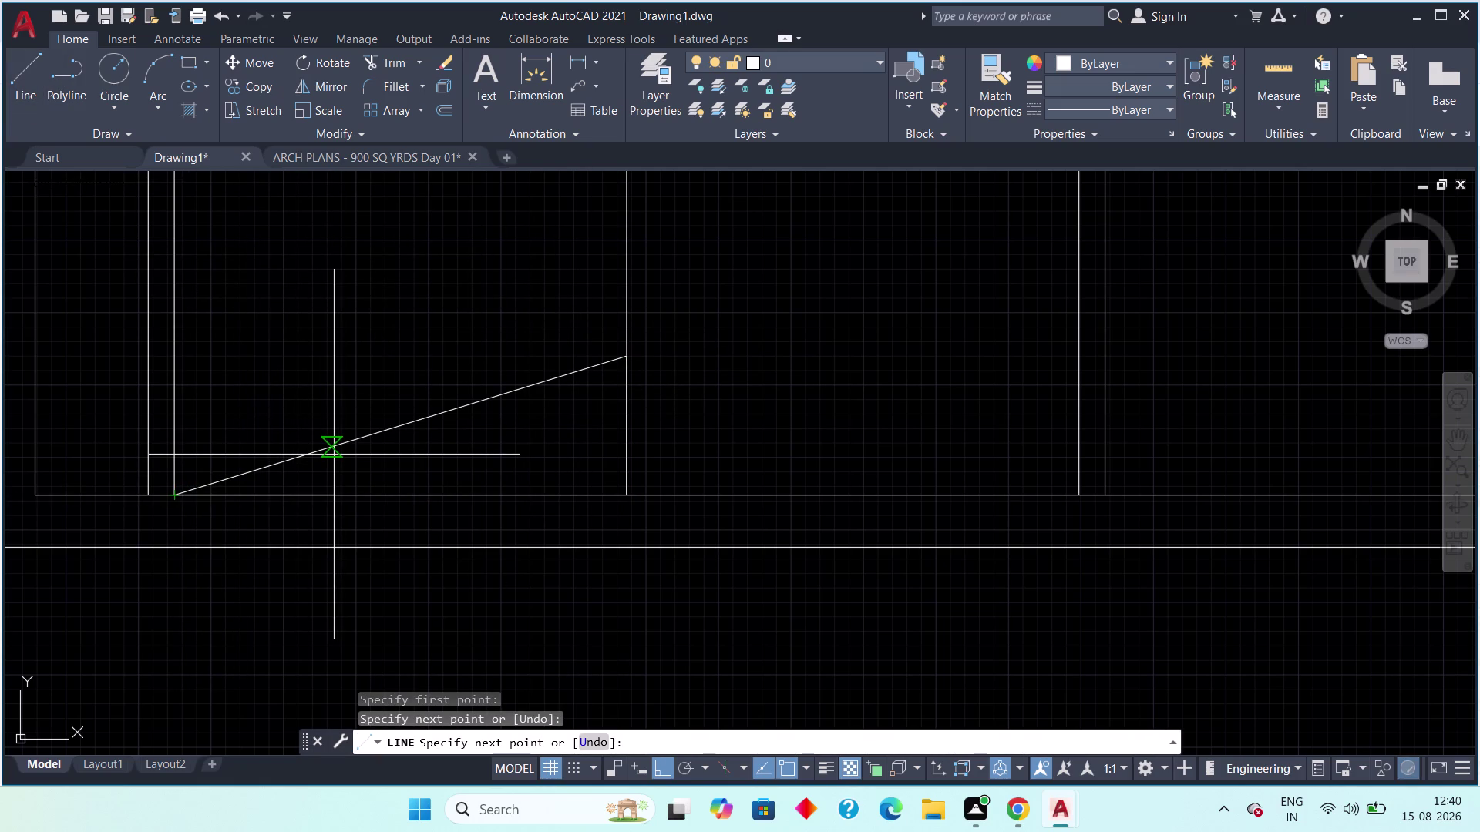
key(F8)
key(Escape)
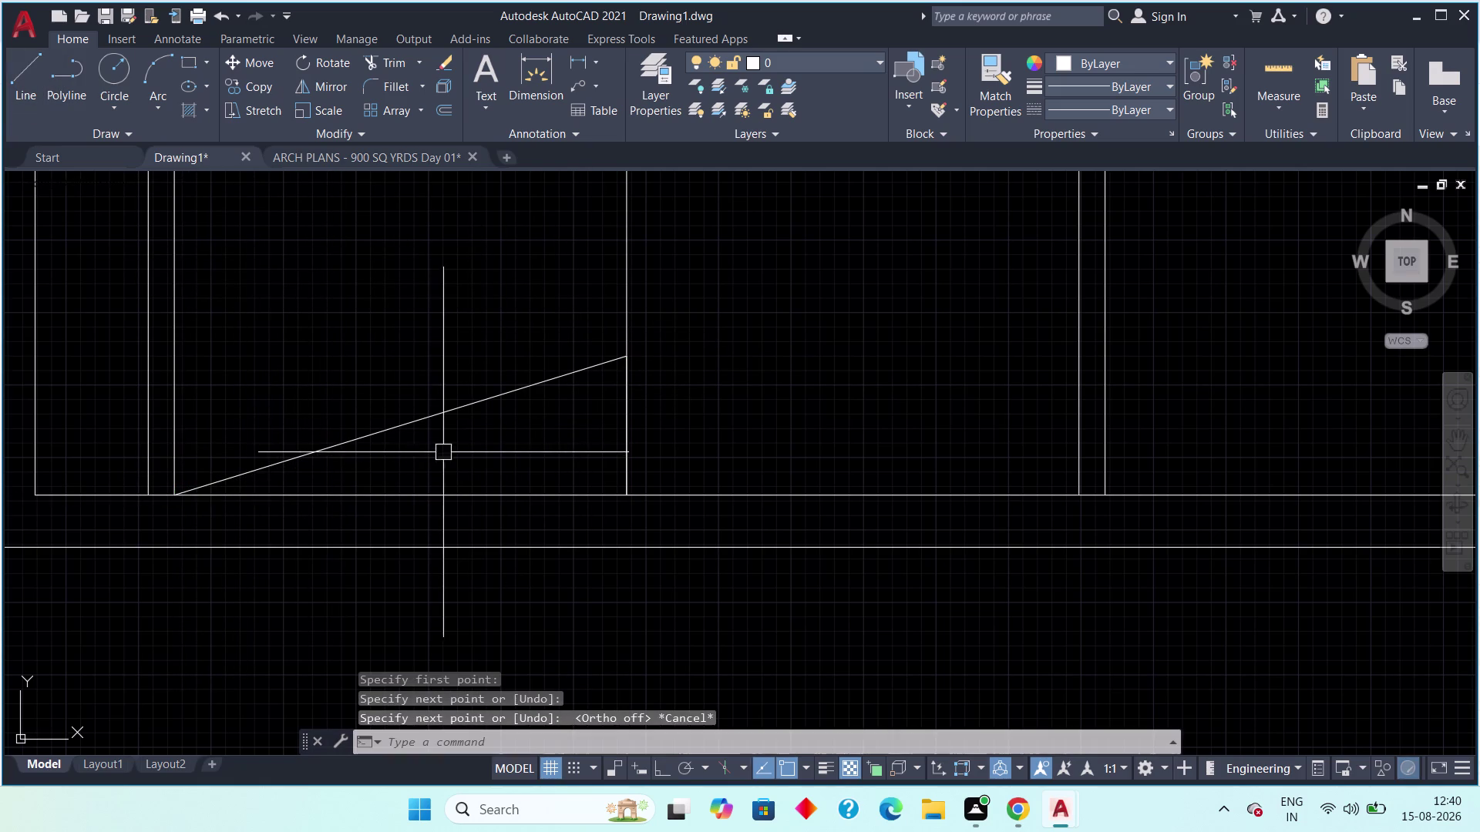
key(Escape)
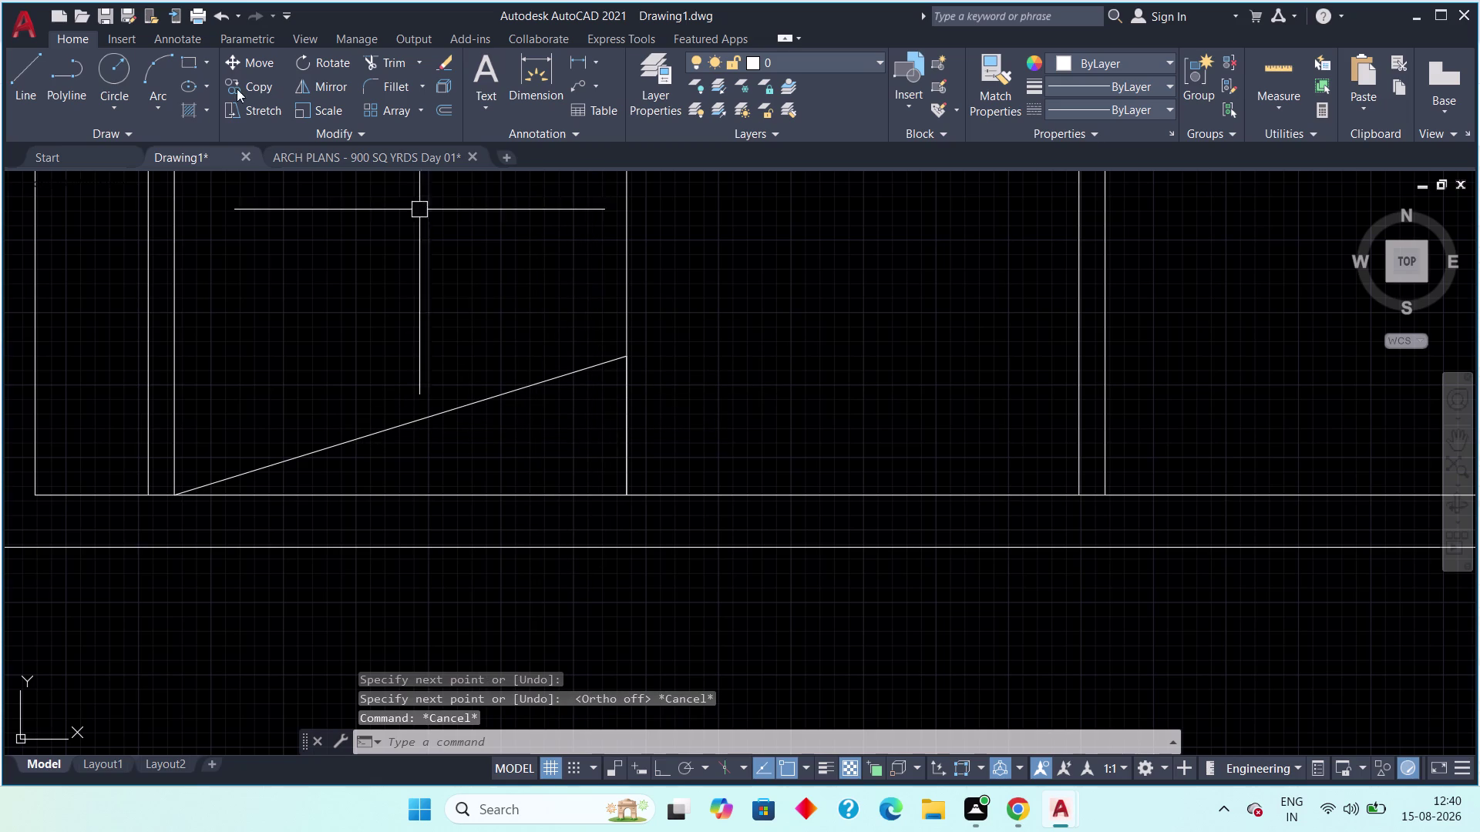
Draw the second sloped line from the apex and delete the stray helper line.
click(29, 59)
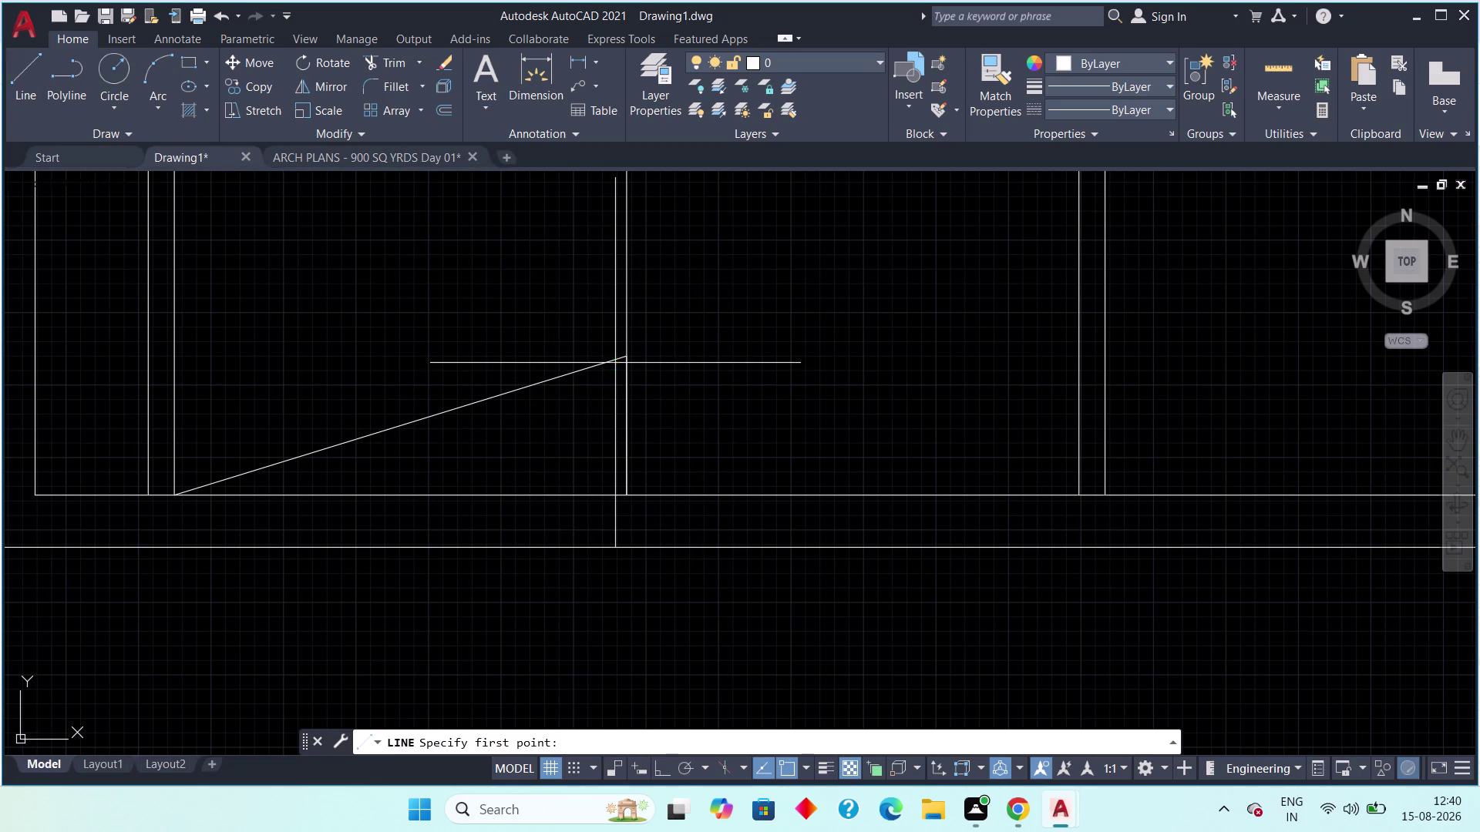
click(627, 364)
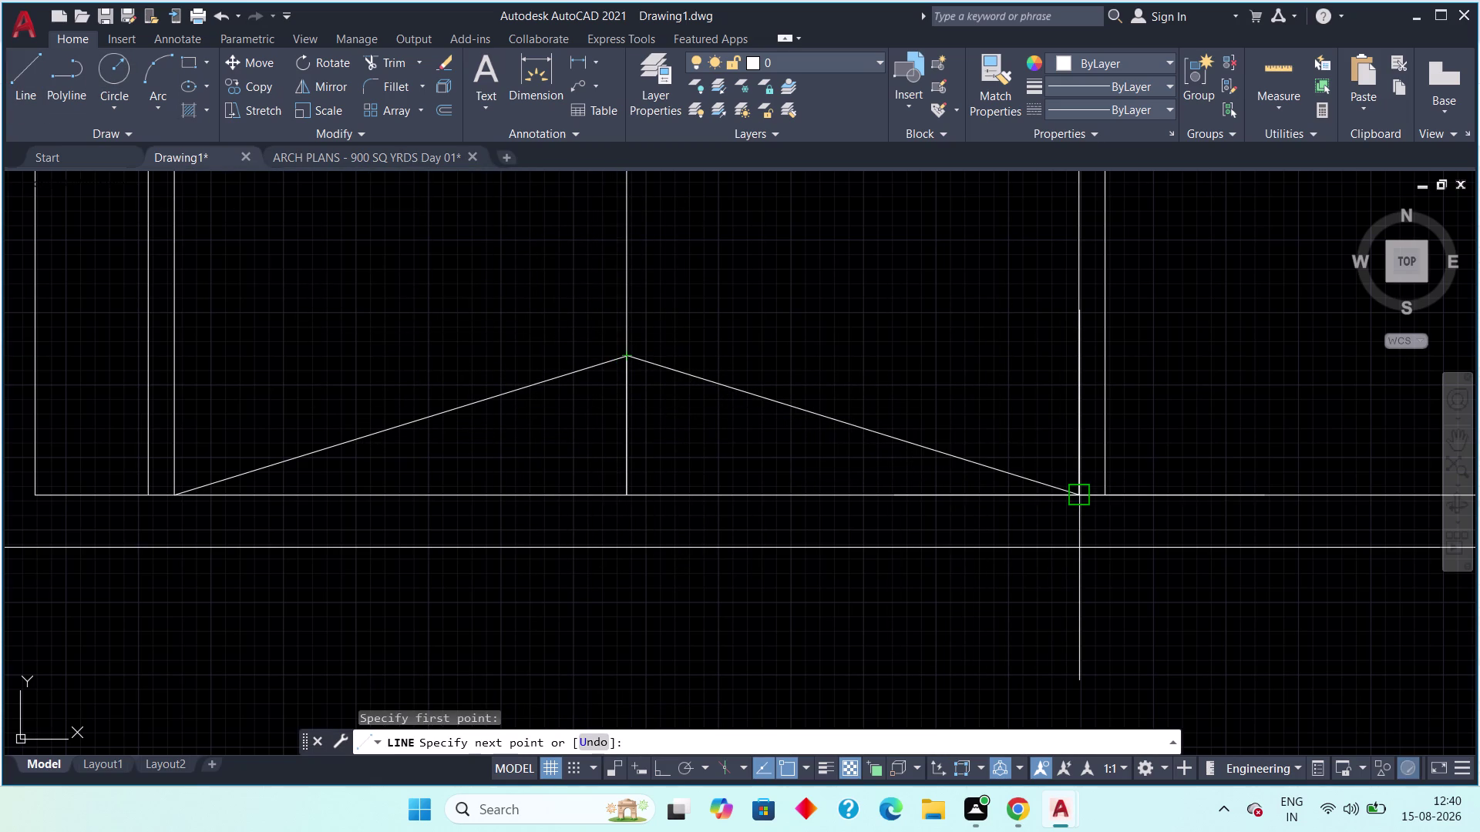
click(1081, 494)
key(Escape)
key(Escape)
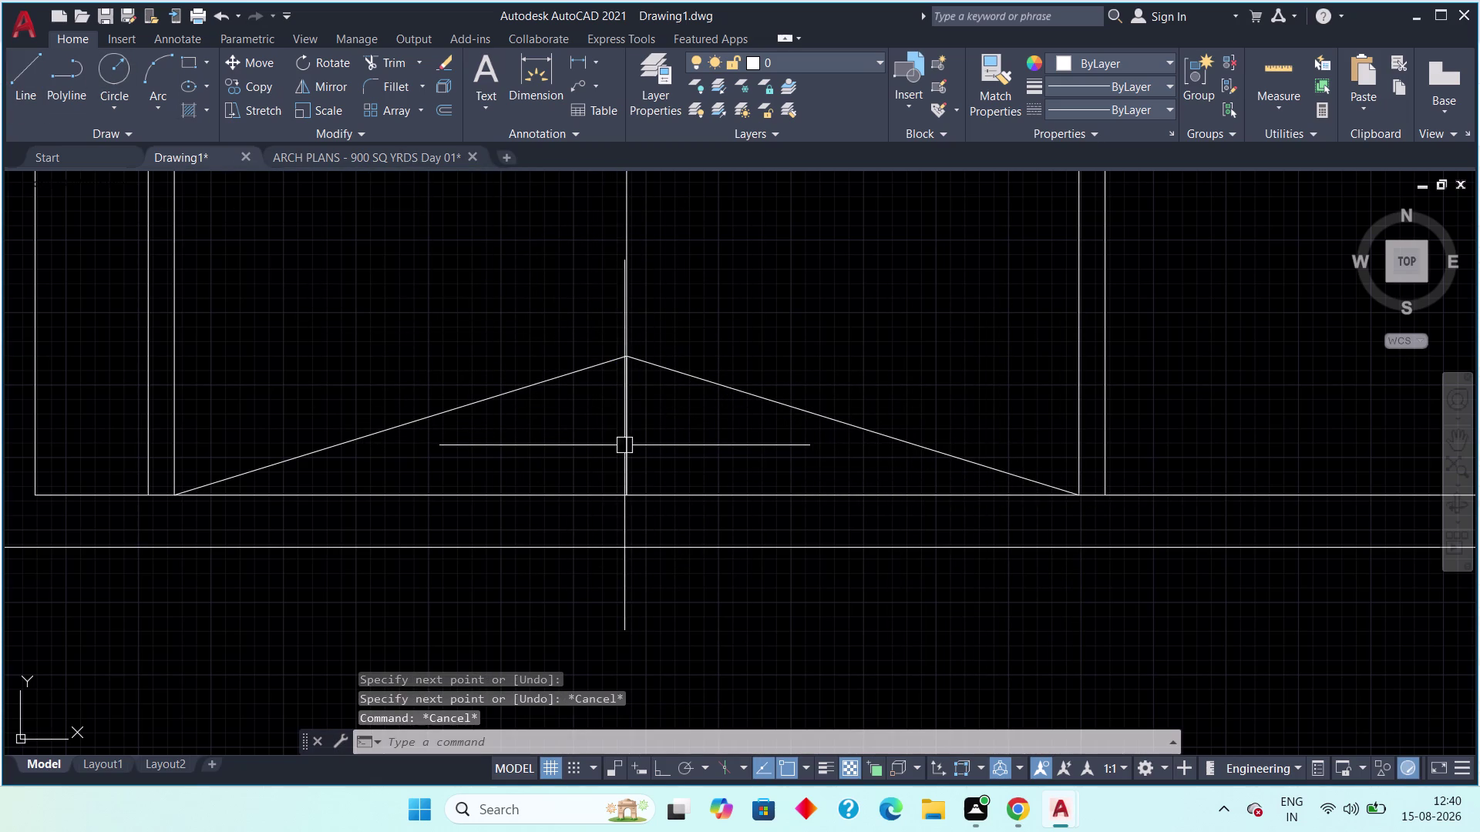
click(624, 446)
key(Delete)
Offset both slanted chevron lines at 2' spacing to build the first rows of stripes.
scroll(down, 3)
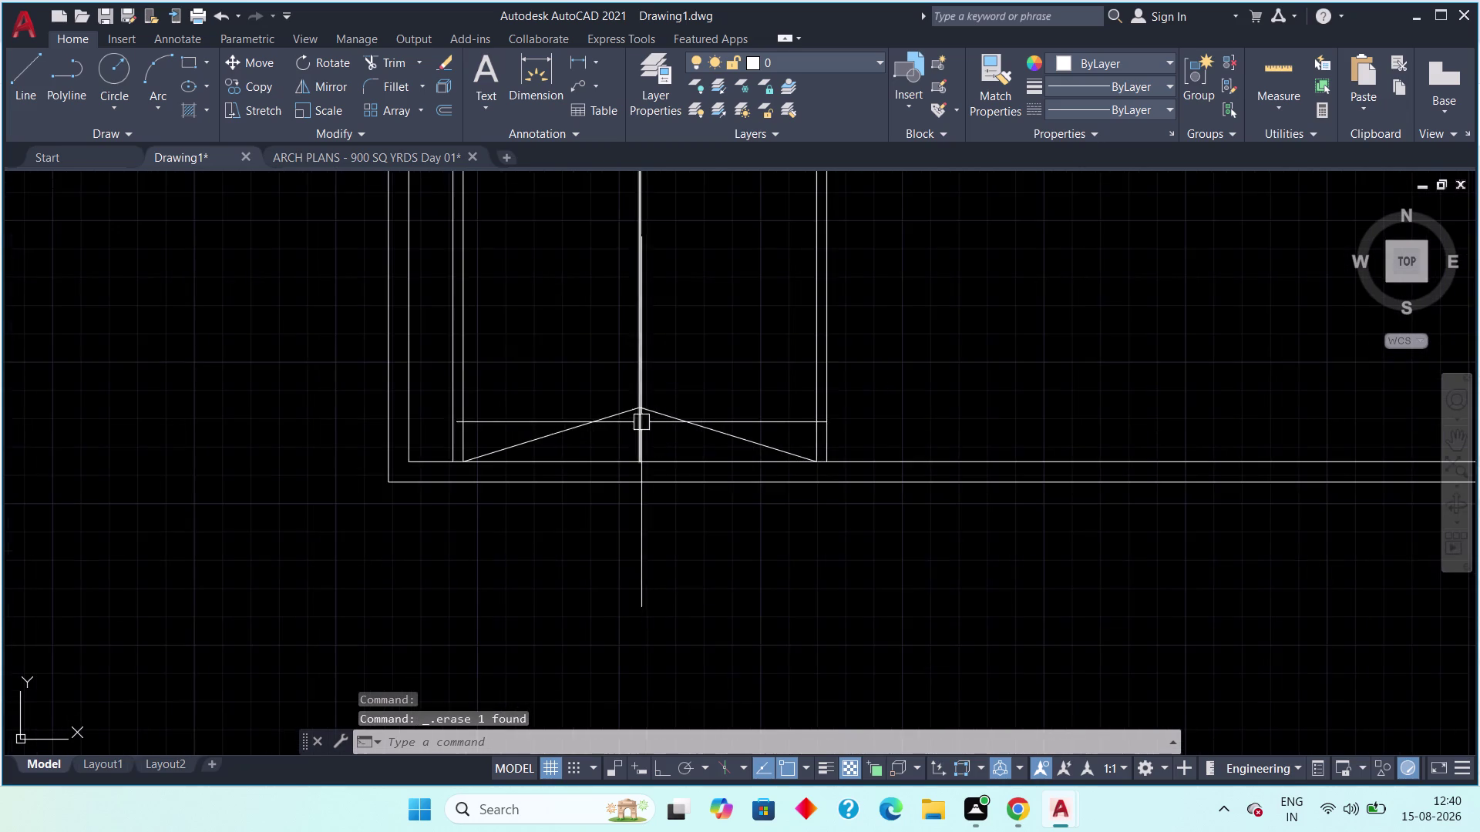
middle_drag(538, 393, 489, 432)
text(o)
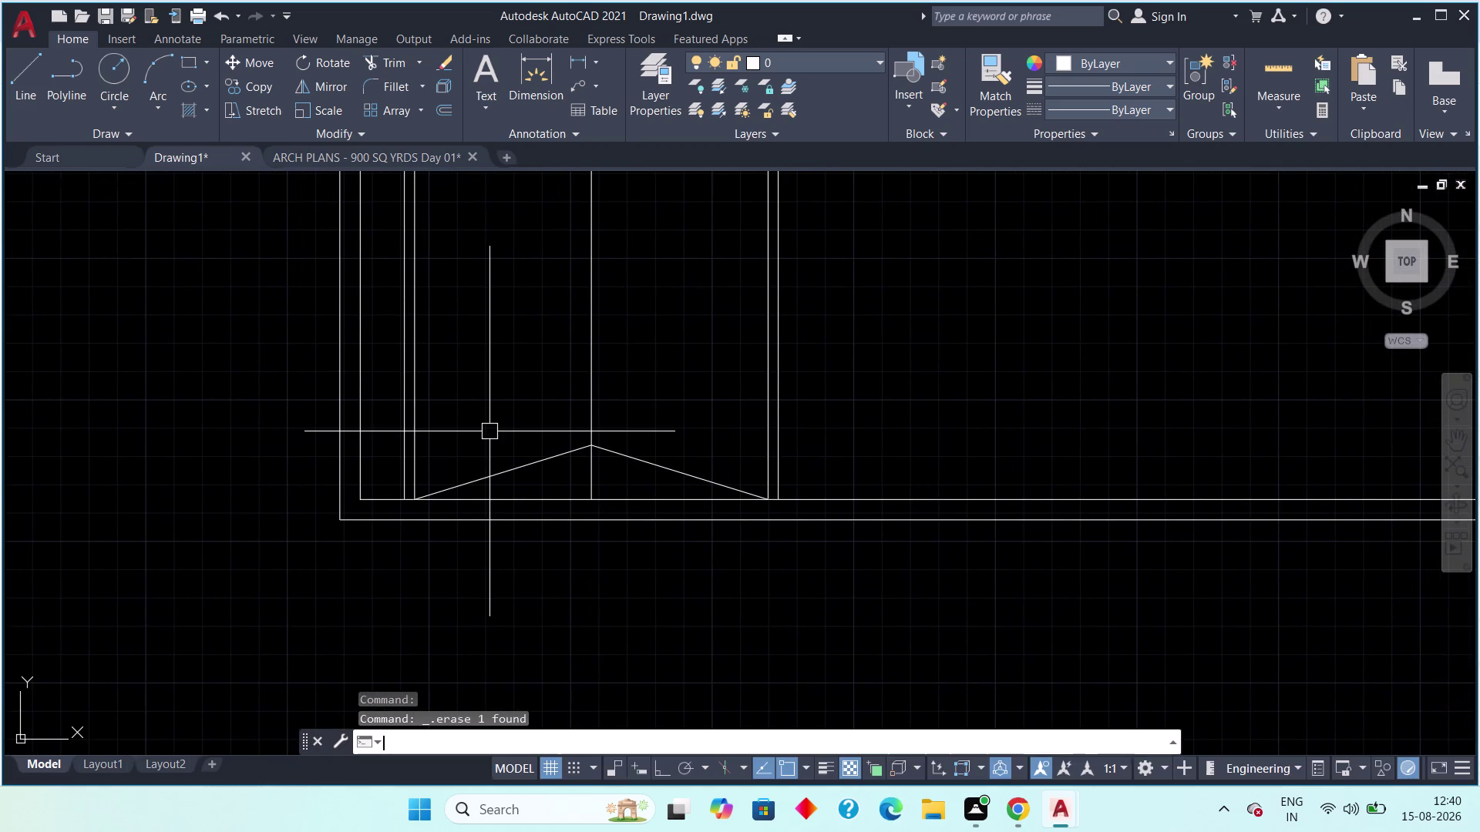
text(ff)
key(space)
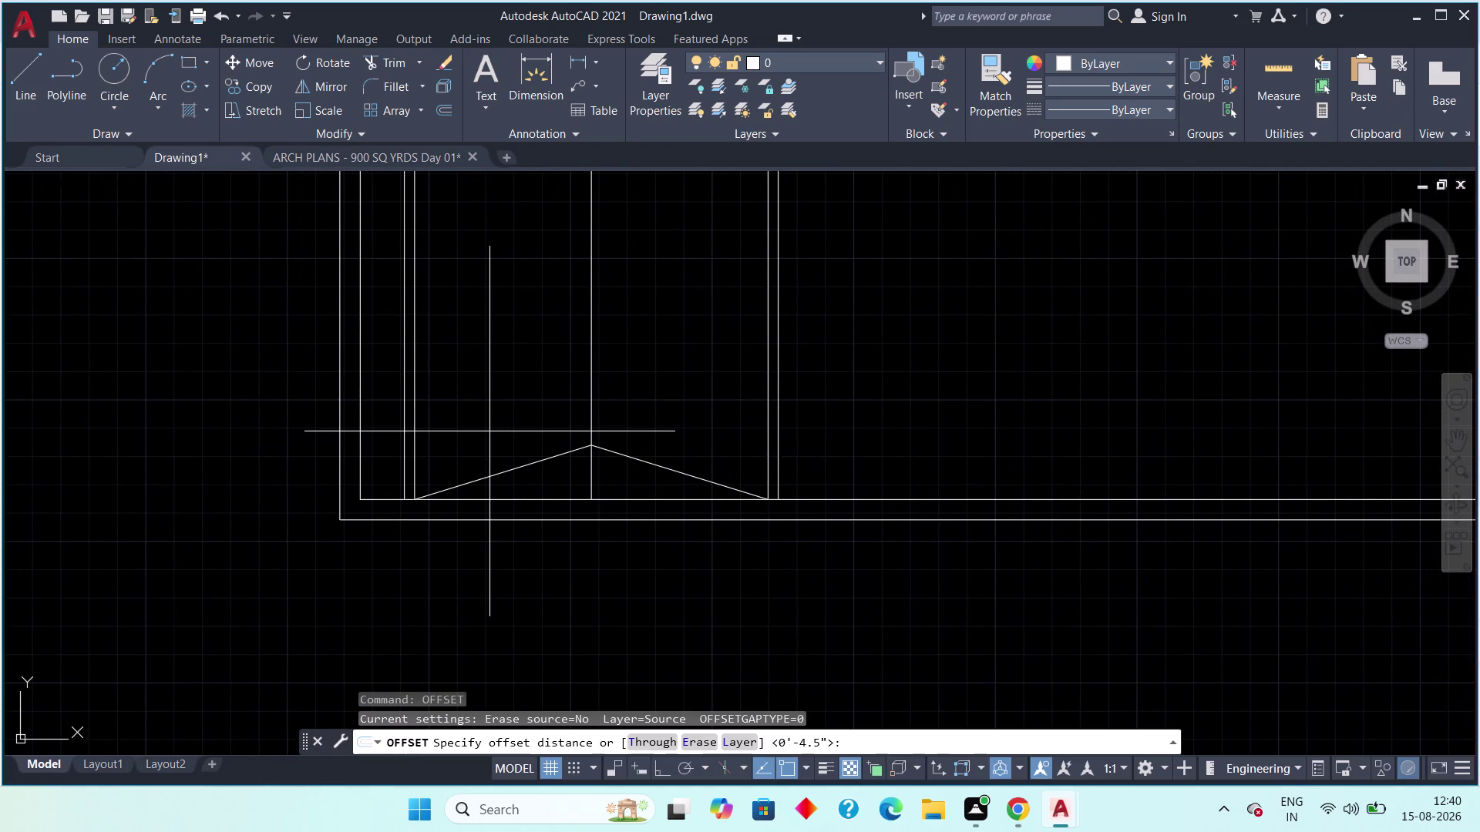
text(2')
key(space)
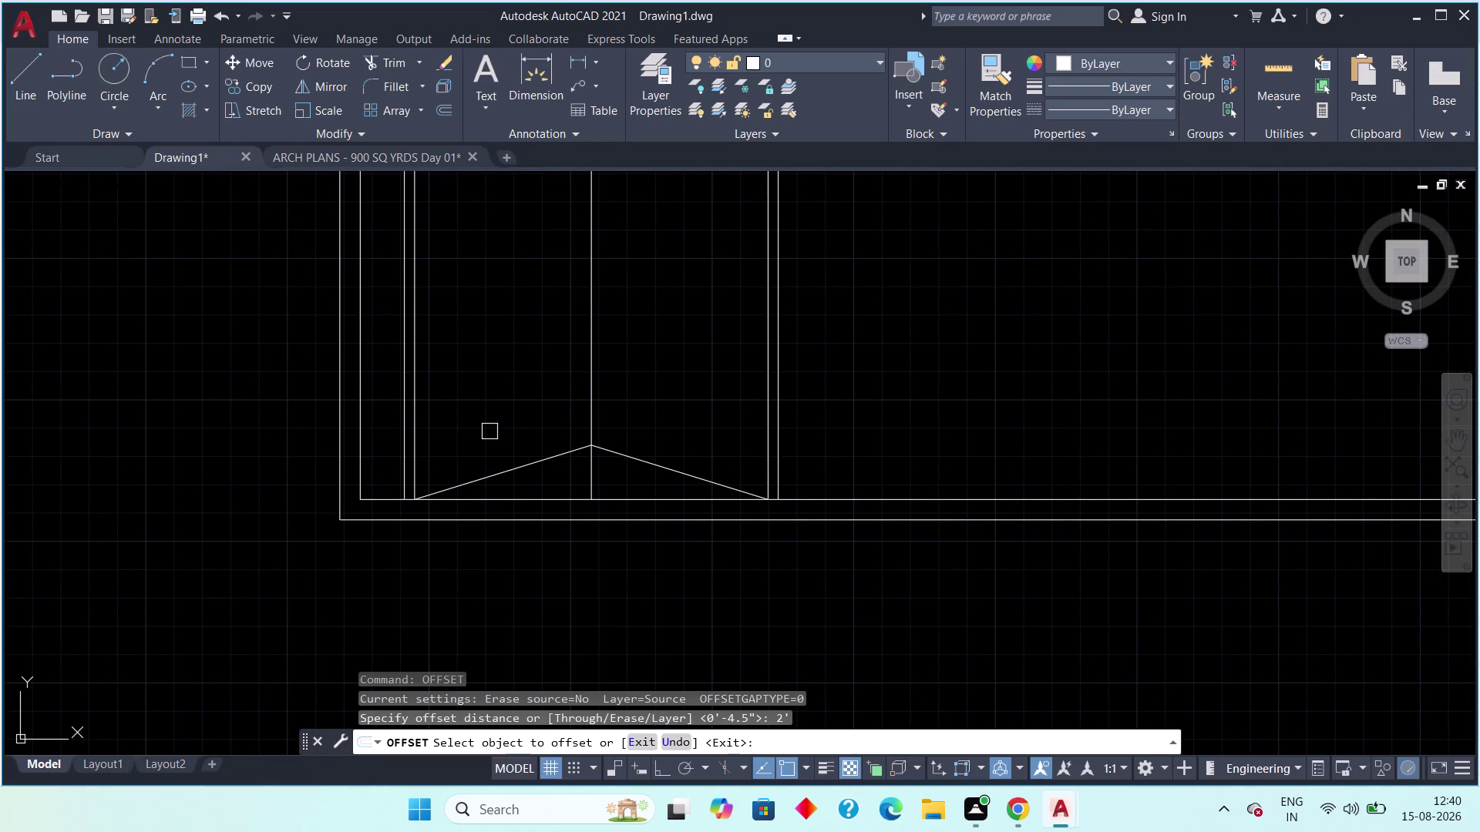
click(506, 471)
click(531, 400)
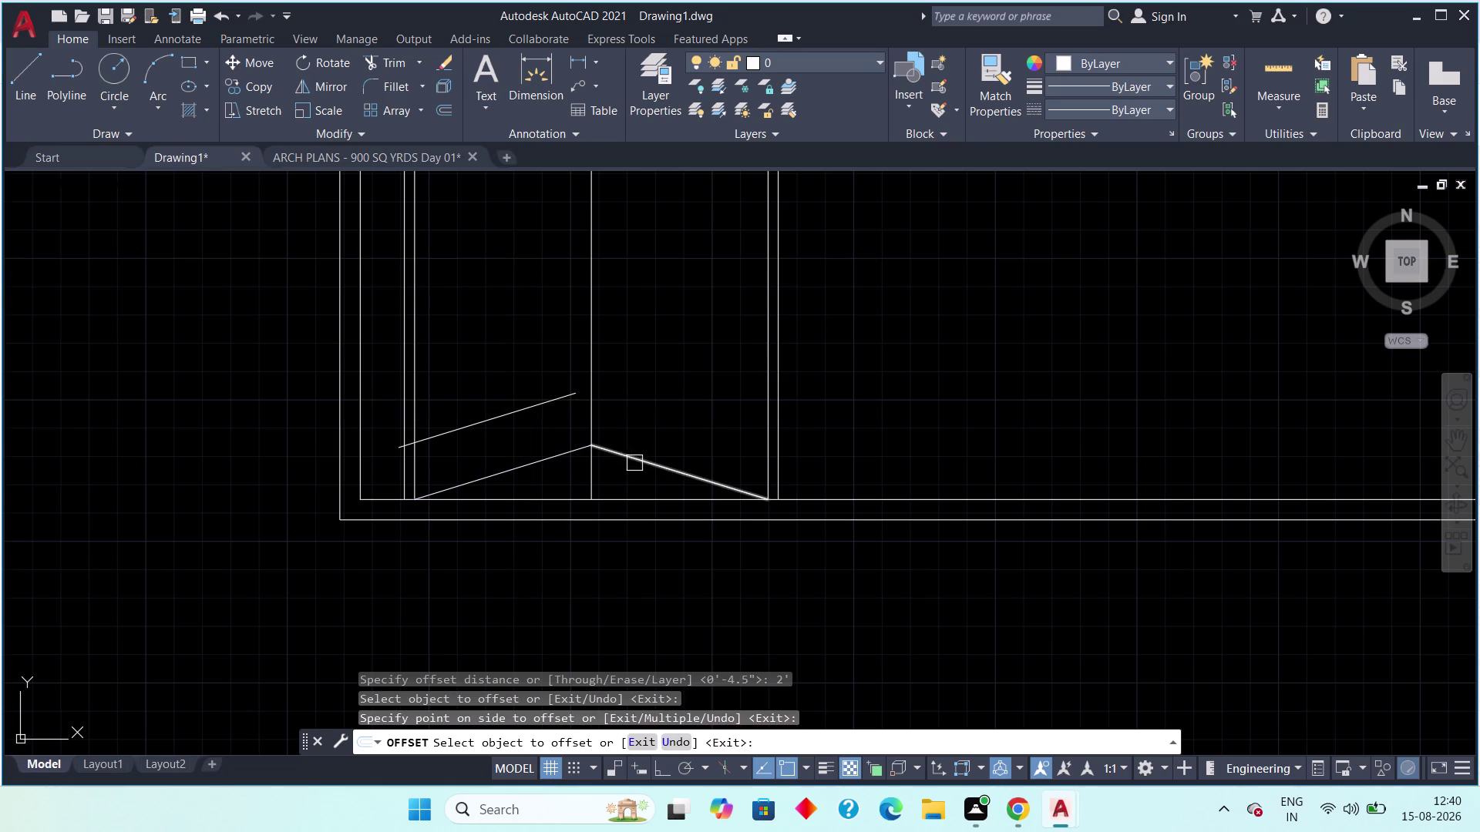
click(634, 463)
click(634, 391)
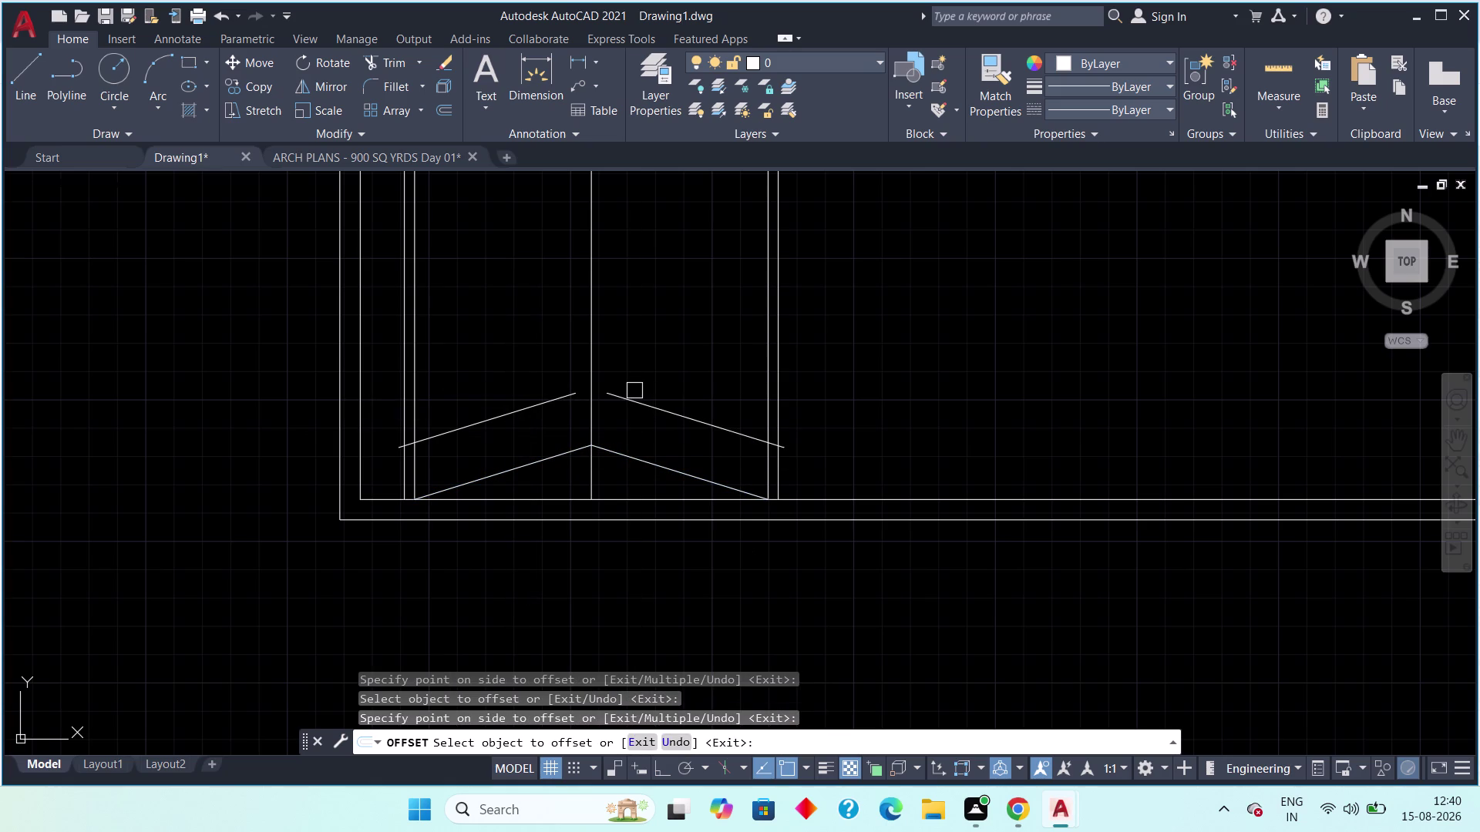
drag(636, 401, 637, 383)
click(633, 325)
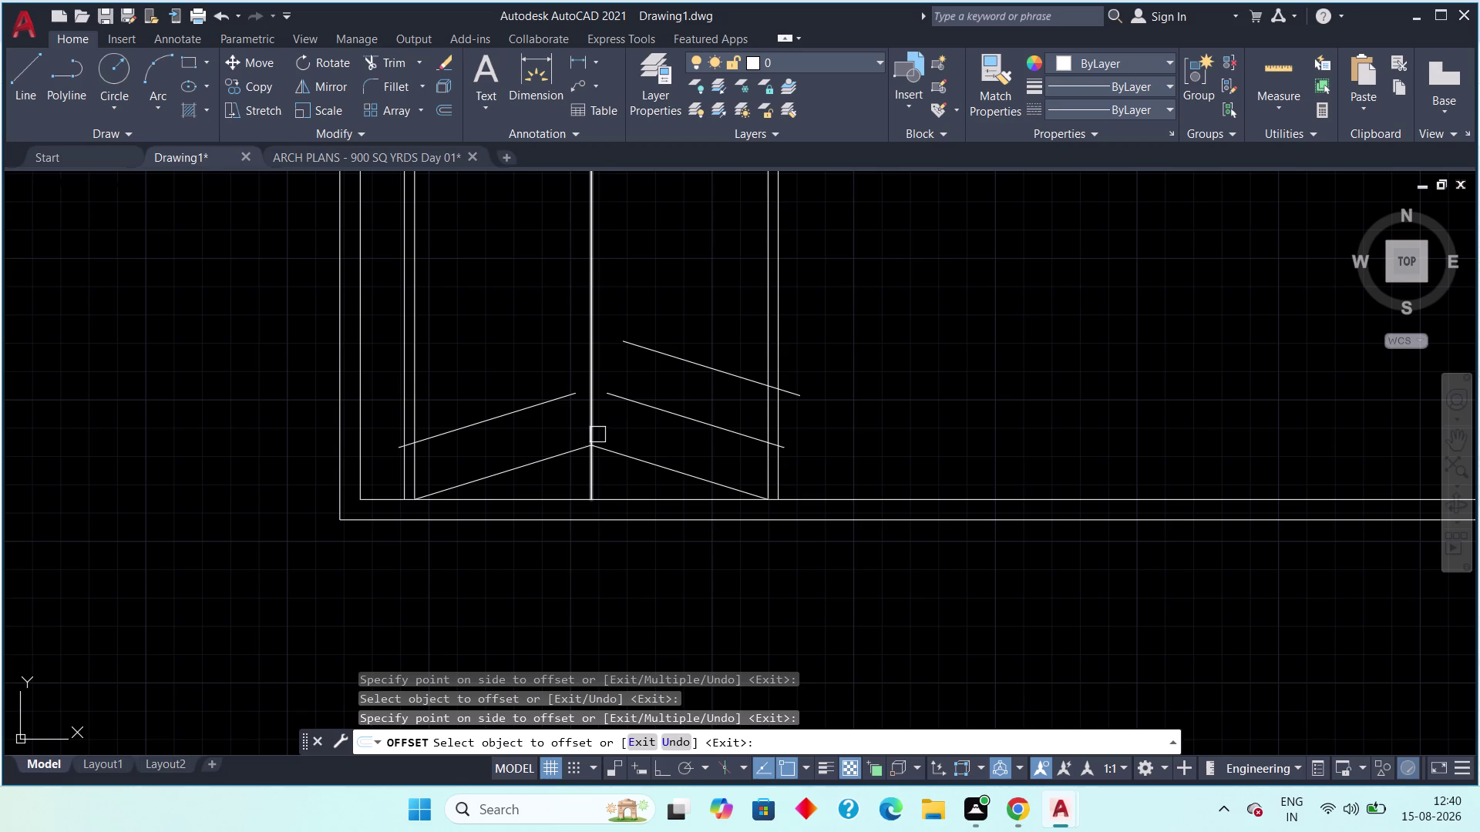
click(563, 401)
click(542, 327)
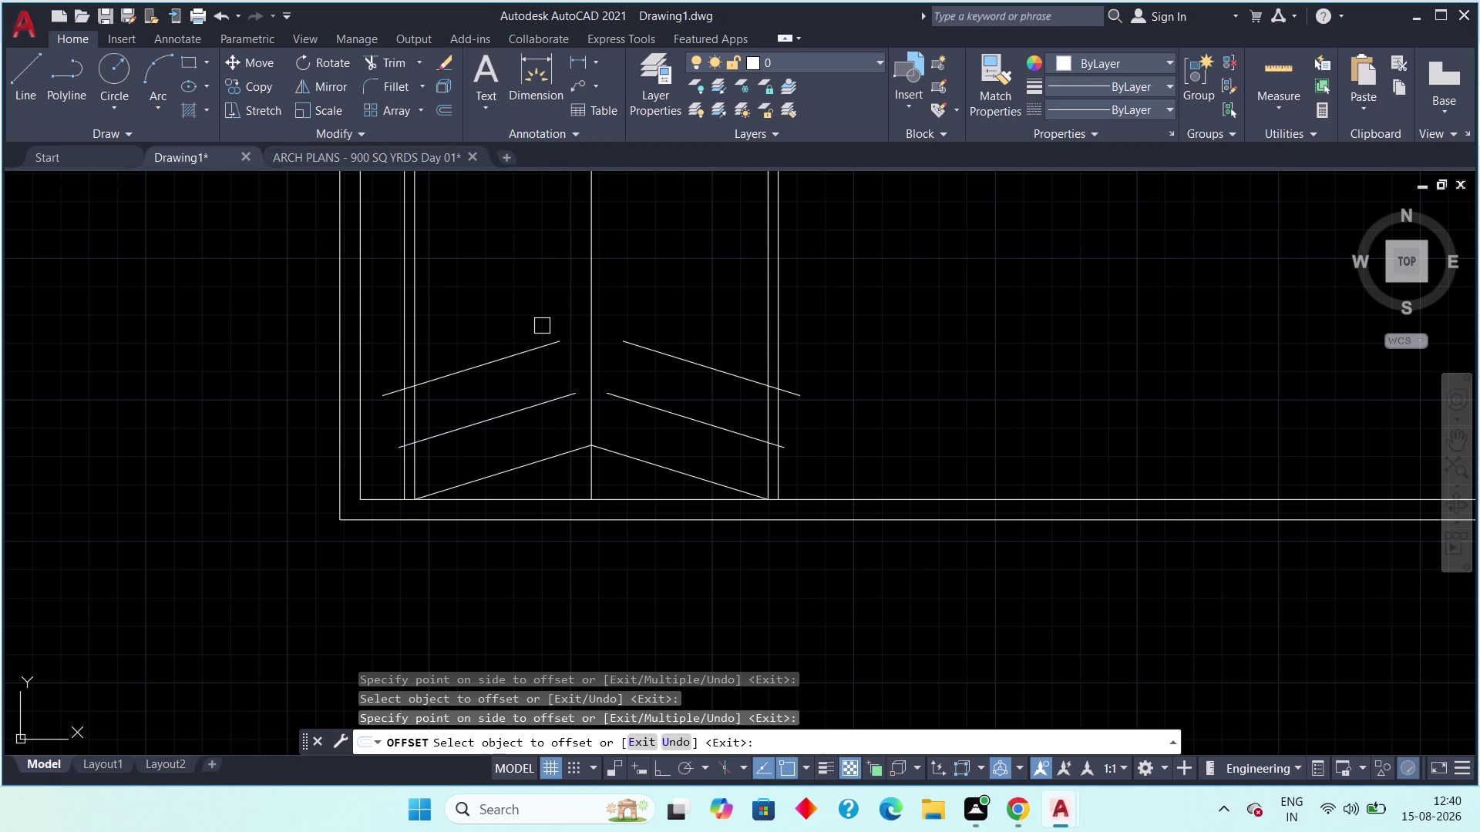
click(668, 351)
click(660, 250)
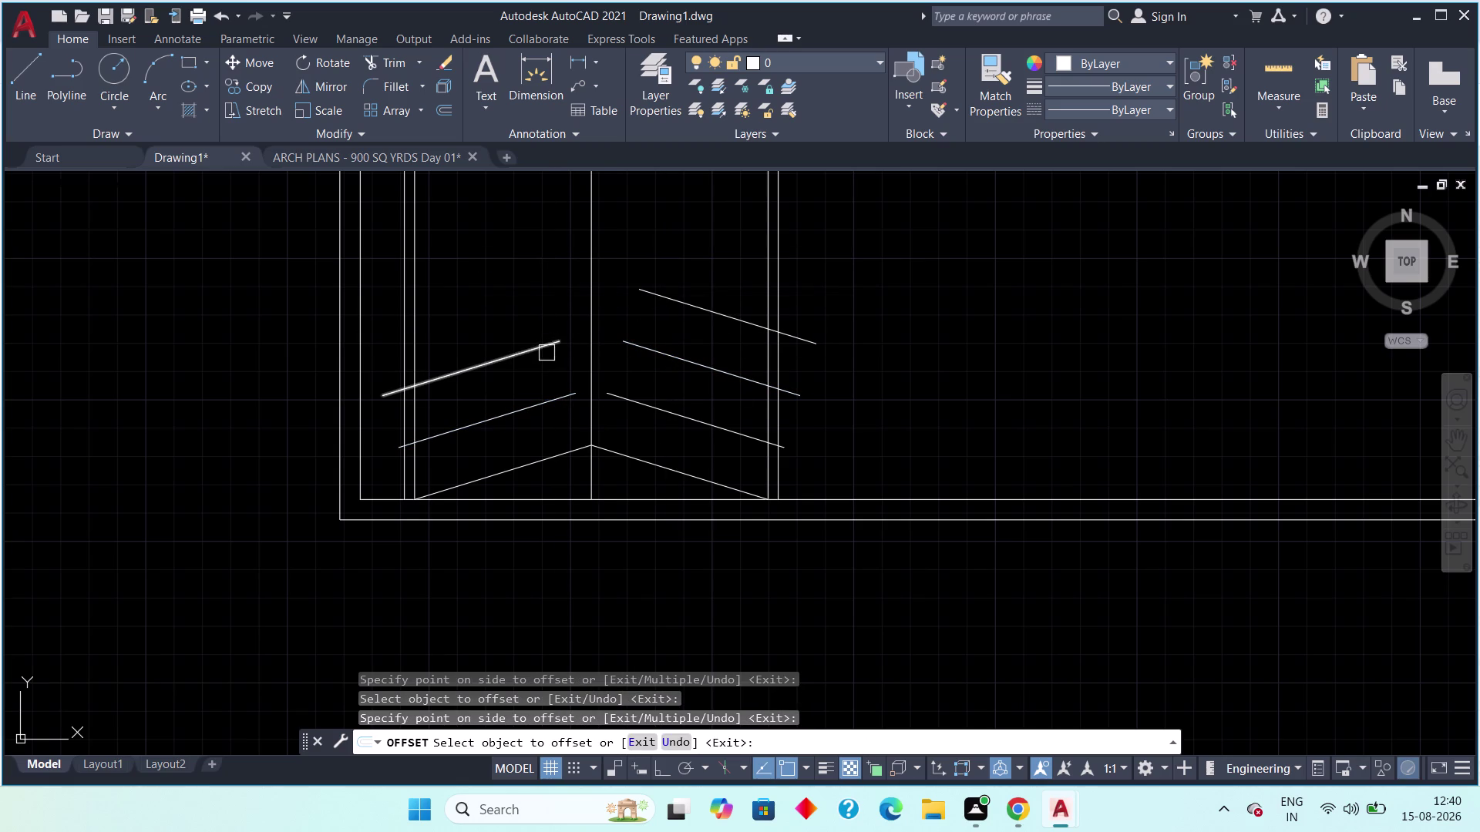
drag(544, 349, 546, 341)
click(536, 272)
drag(649, 295, 653, 279)
click(664, 225)
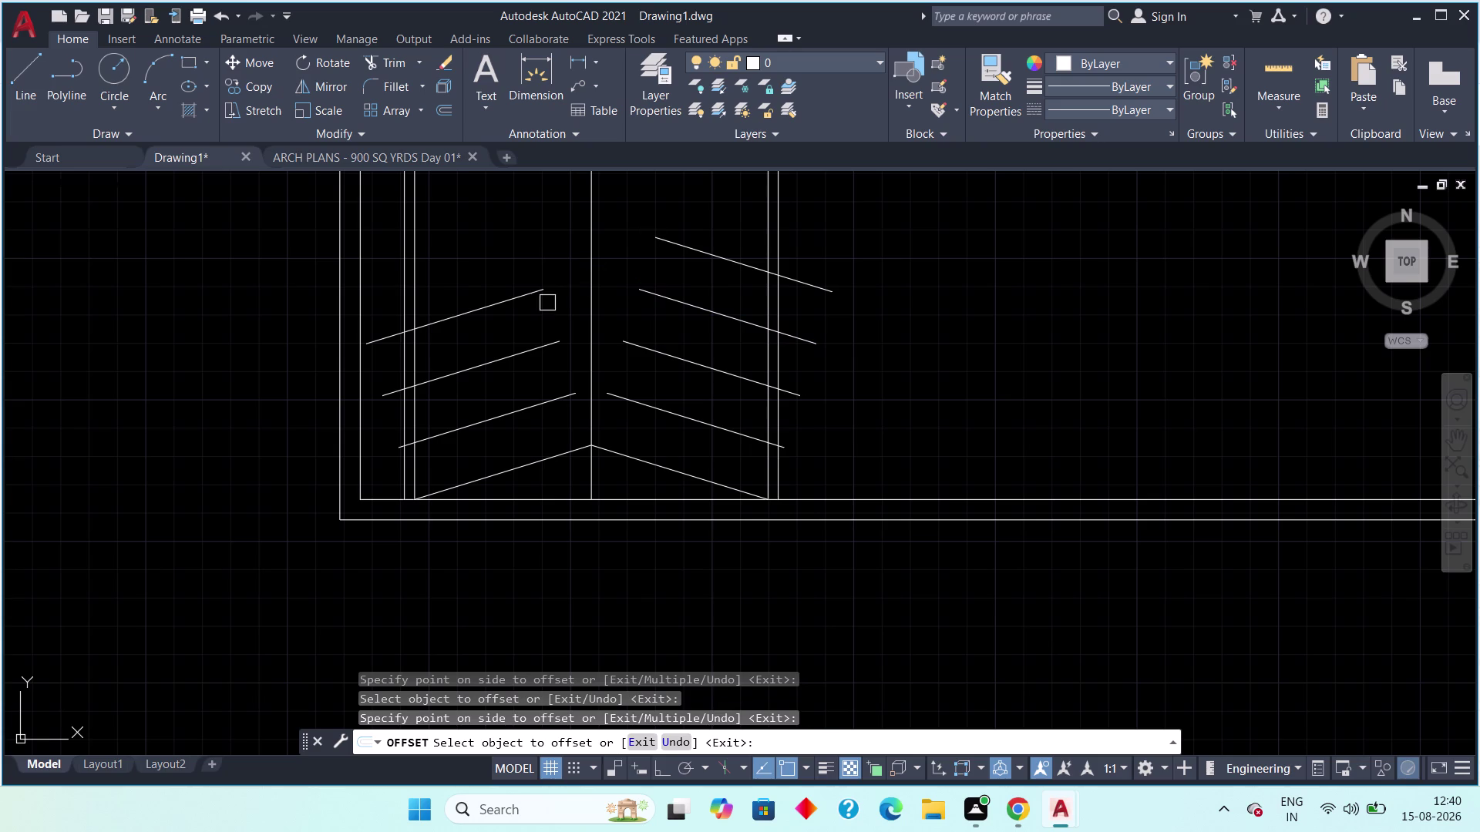
drag(525, 293, 530, 282)
click(515, 207)
Keep adding 2' stripe copies further up the ramp on both sides, then finish offsetting.
scroll(down, 3)
middle_drag(608, 246, 551, 360)
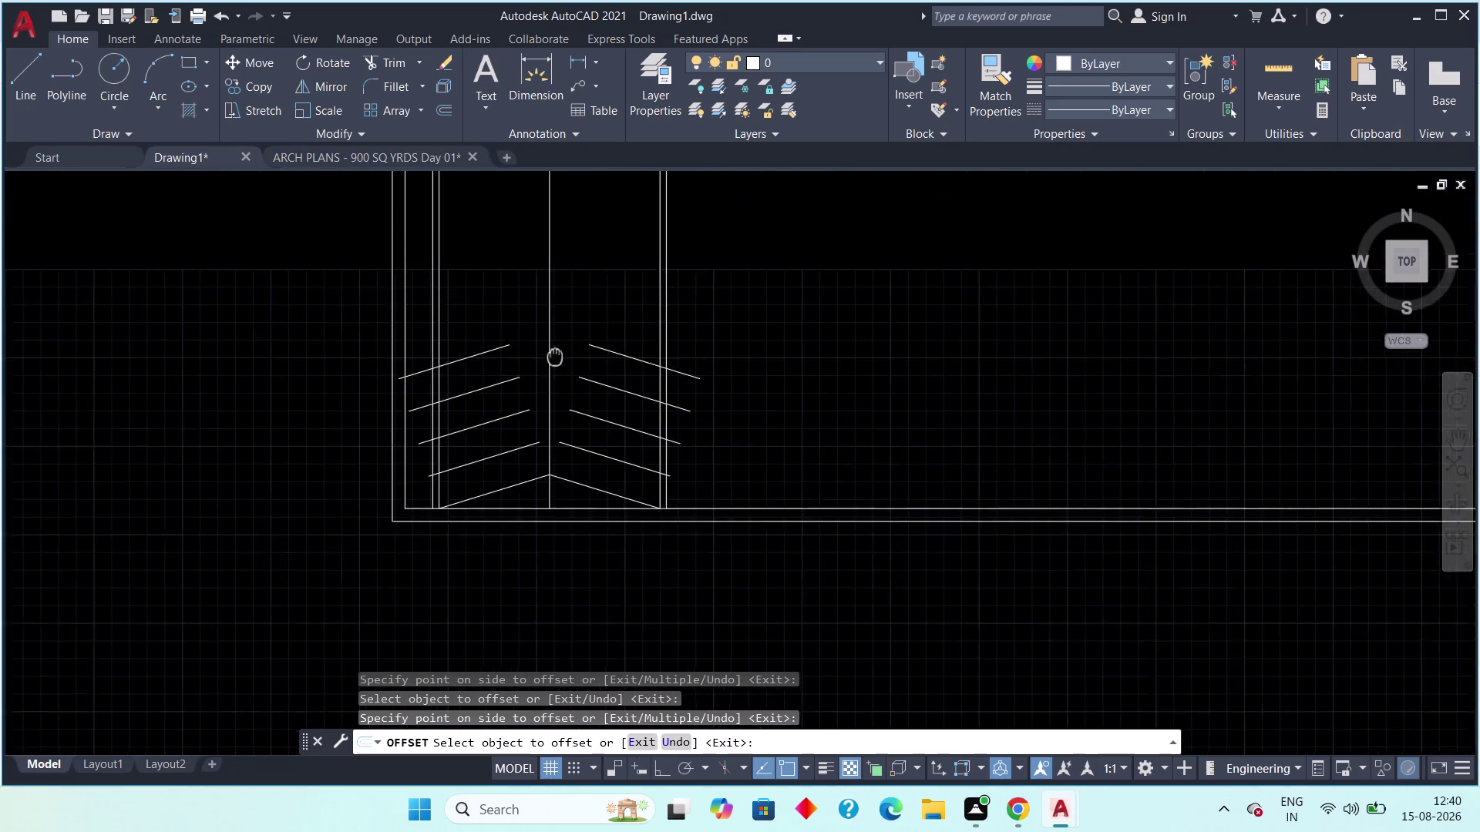
middle_drag(551, 360, 501, 404)
drag(541, 395, 541, 388)
click(561, 301)
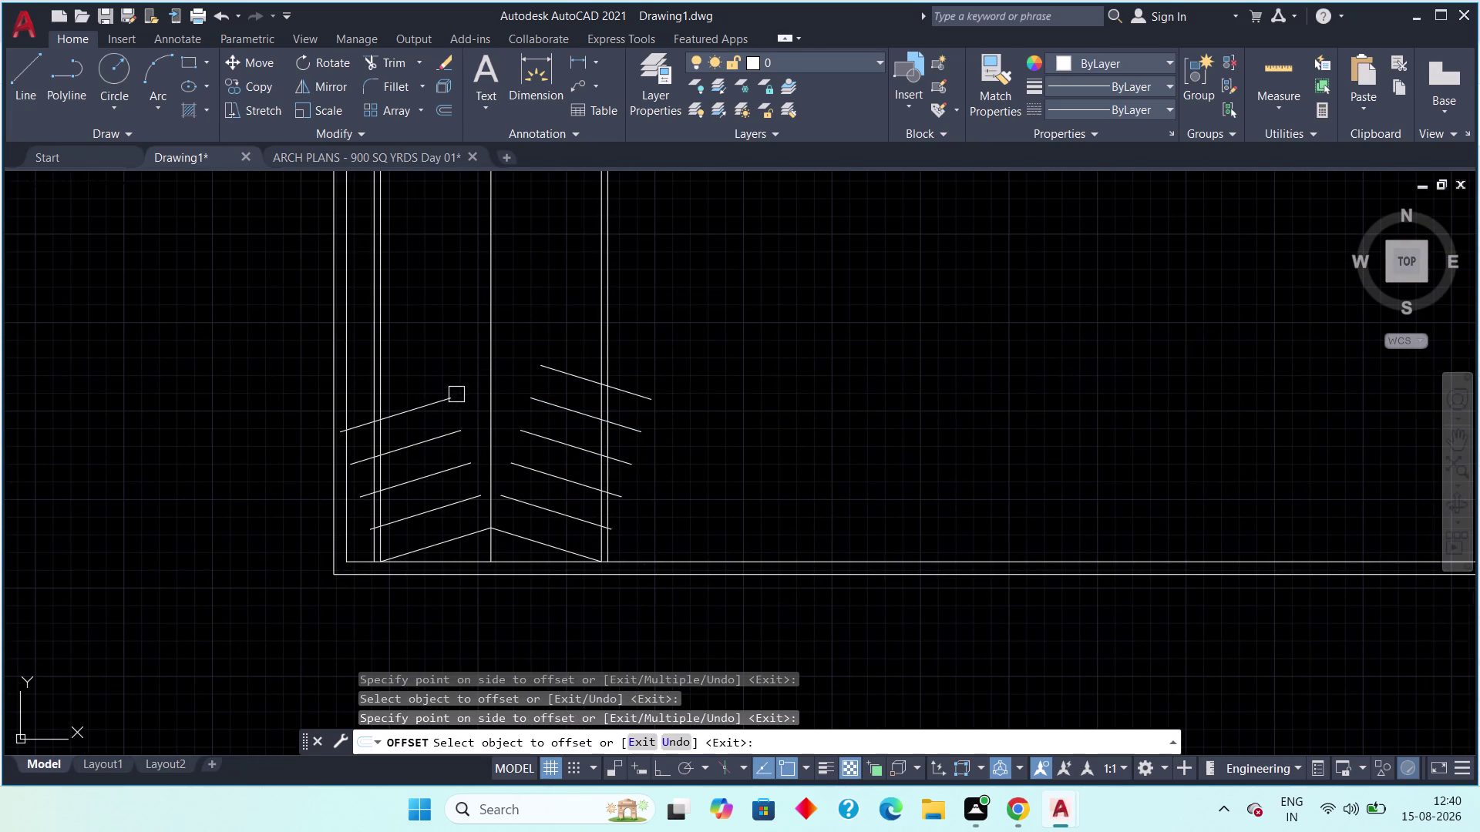
drag(445, 397, 443, 381)
click(423, 320)
drag(548, 363, 548, 355)
click(556, 308)
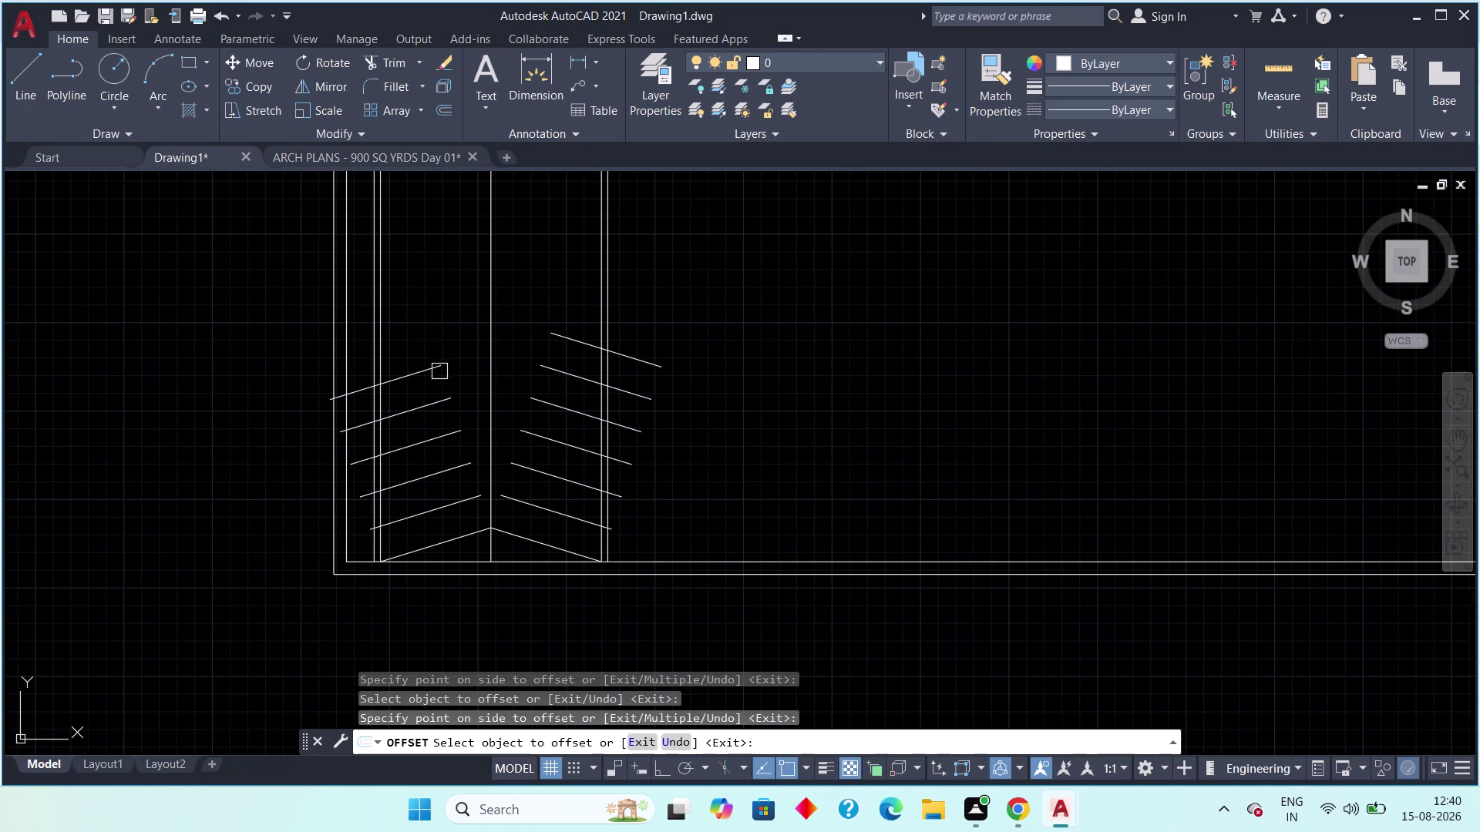
click(430, 368)
click(403, 309)
drag(561, 331, 562, 315)
click(564, 305)
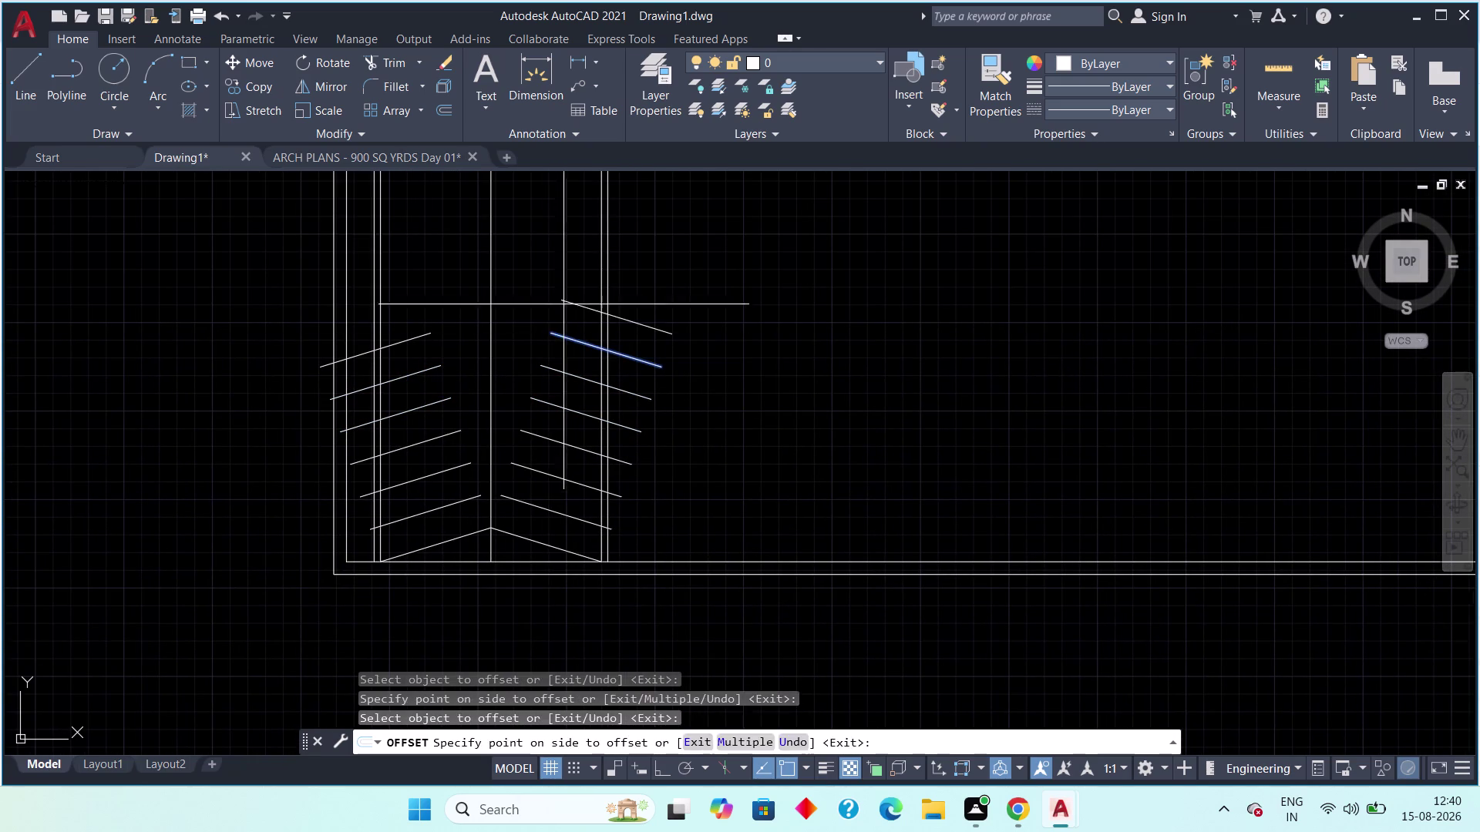
click(402, 339)
click(409, 255)
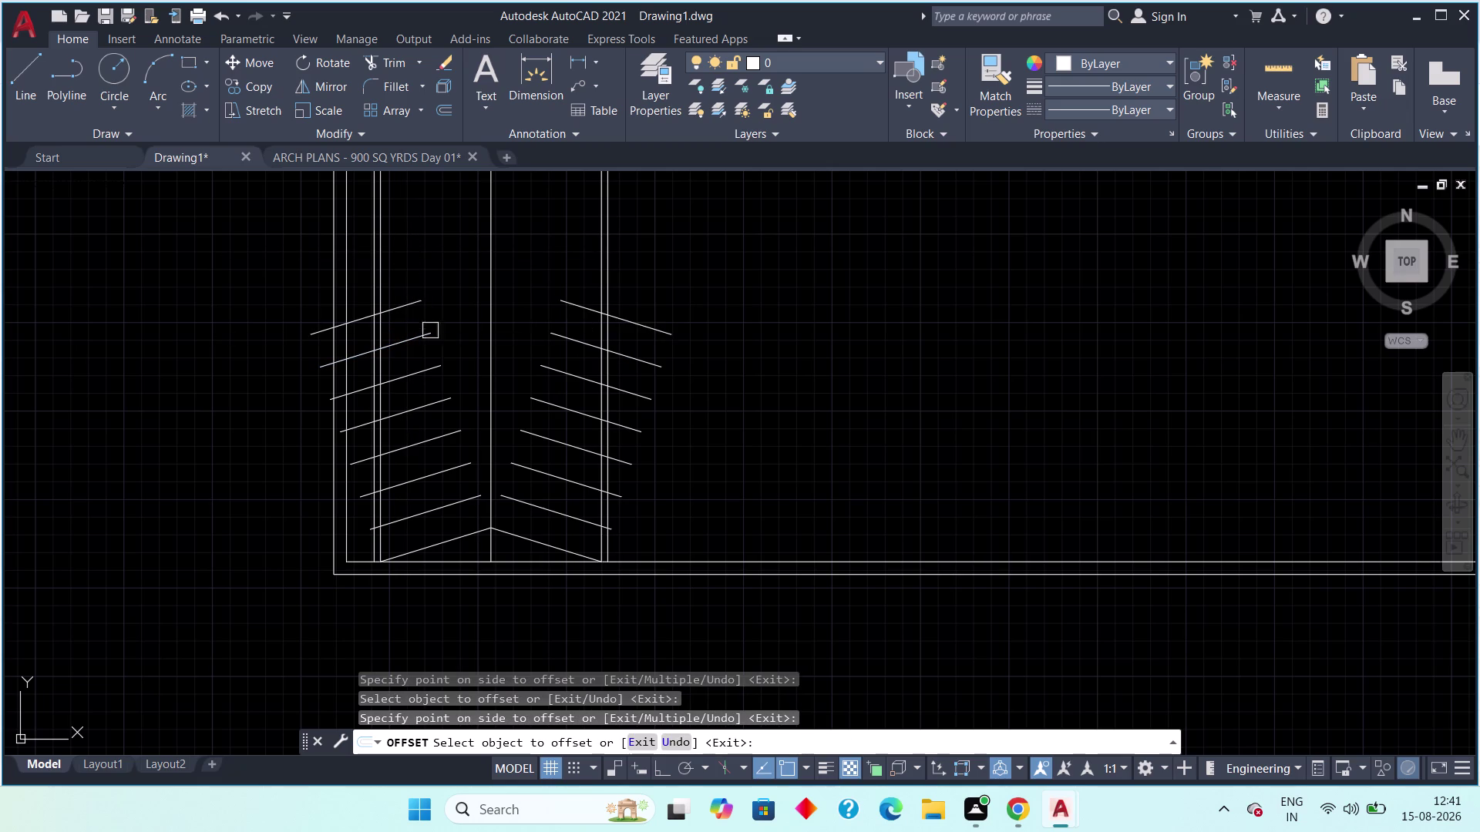
key(Escape)
scroll(up, 3)
key(Escape)
Stretch the lower left stripe's inner end onto the centre line.
middle_drag(470, 483, 437, 414)
scroll(up, 3)
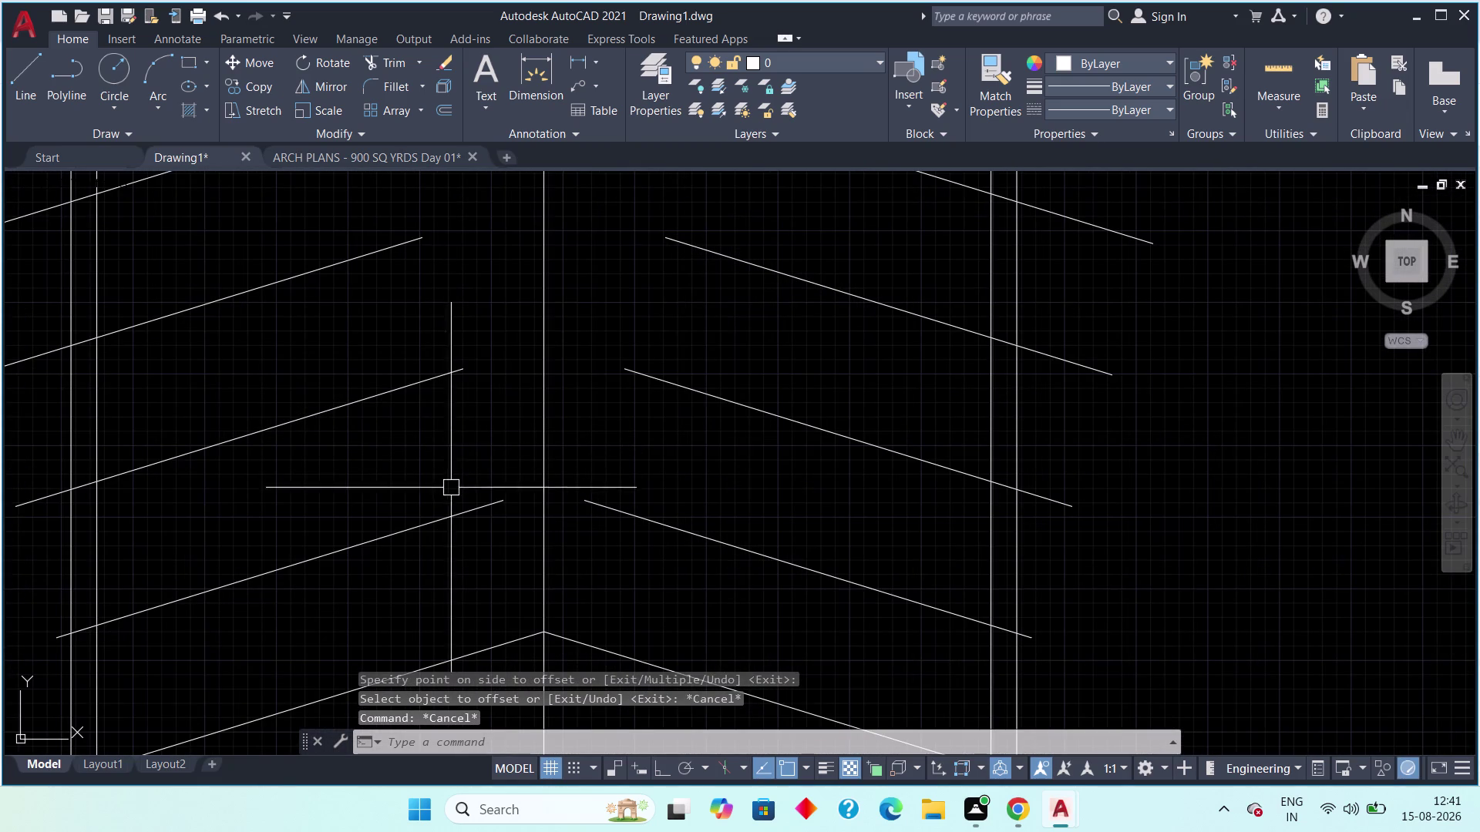
click(471, 509)
click(505, 502)
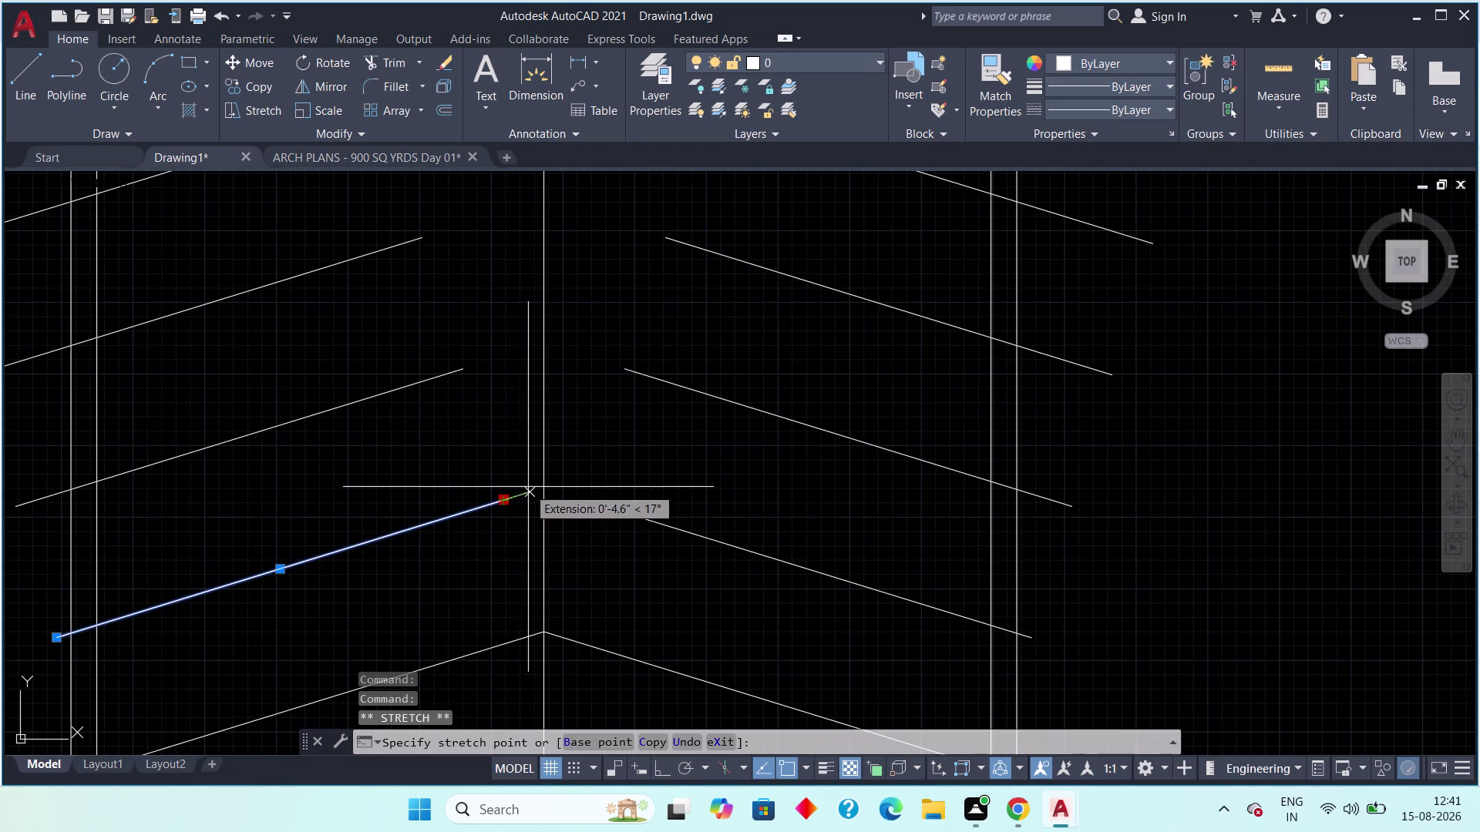
click(544, 484)
key(Escape)
click(594, 505)
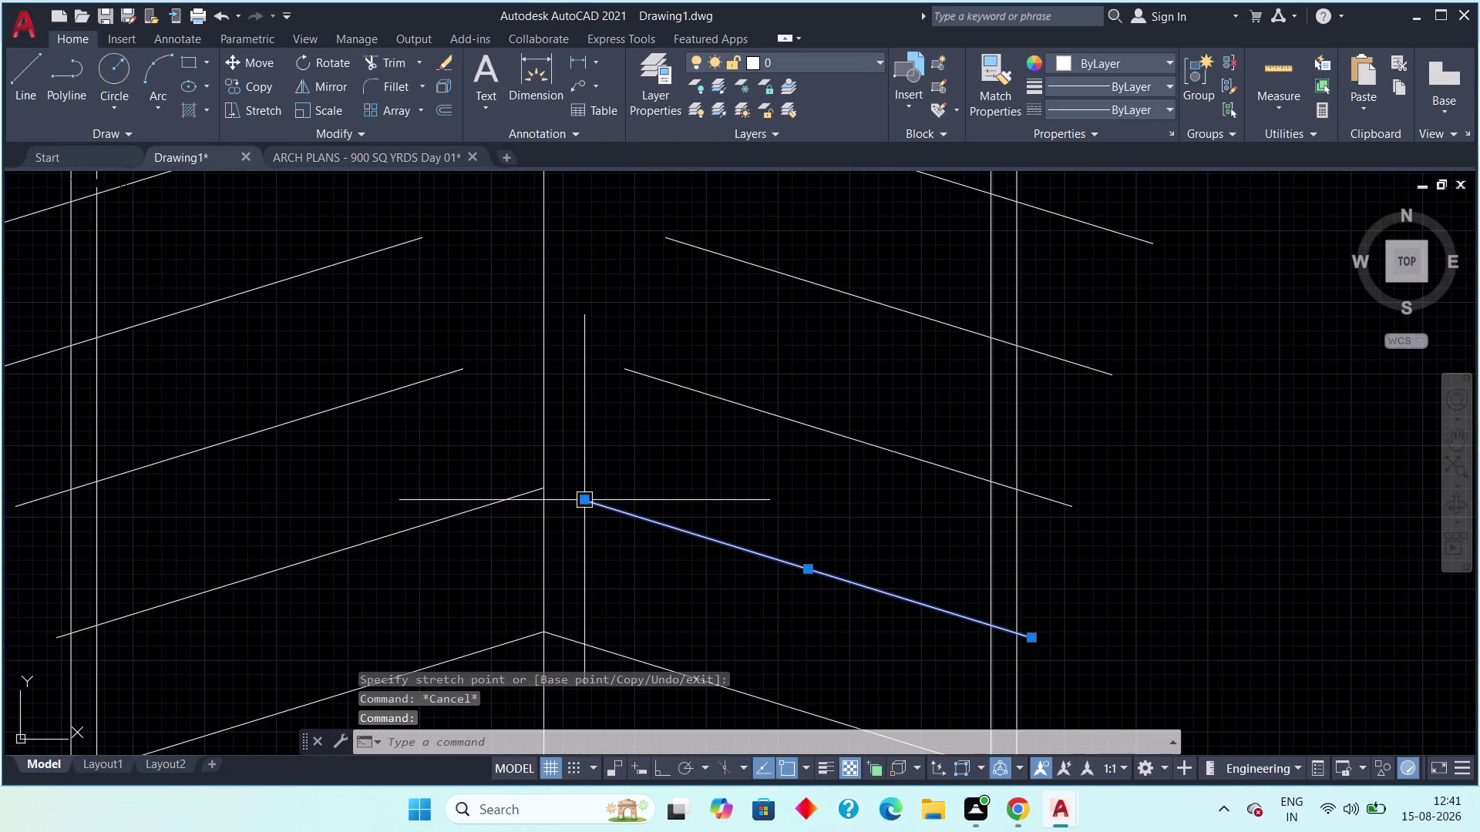
click(579, 501)
click(543, 491)
key(Escape)
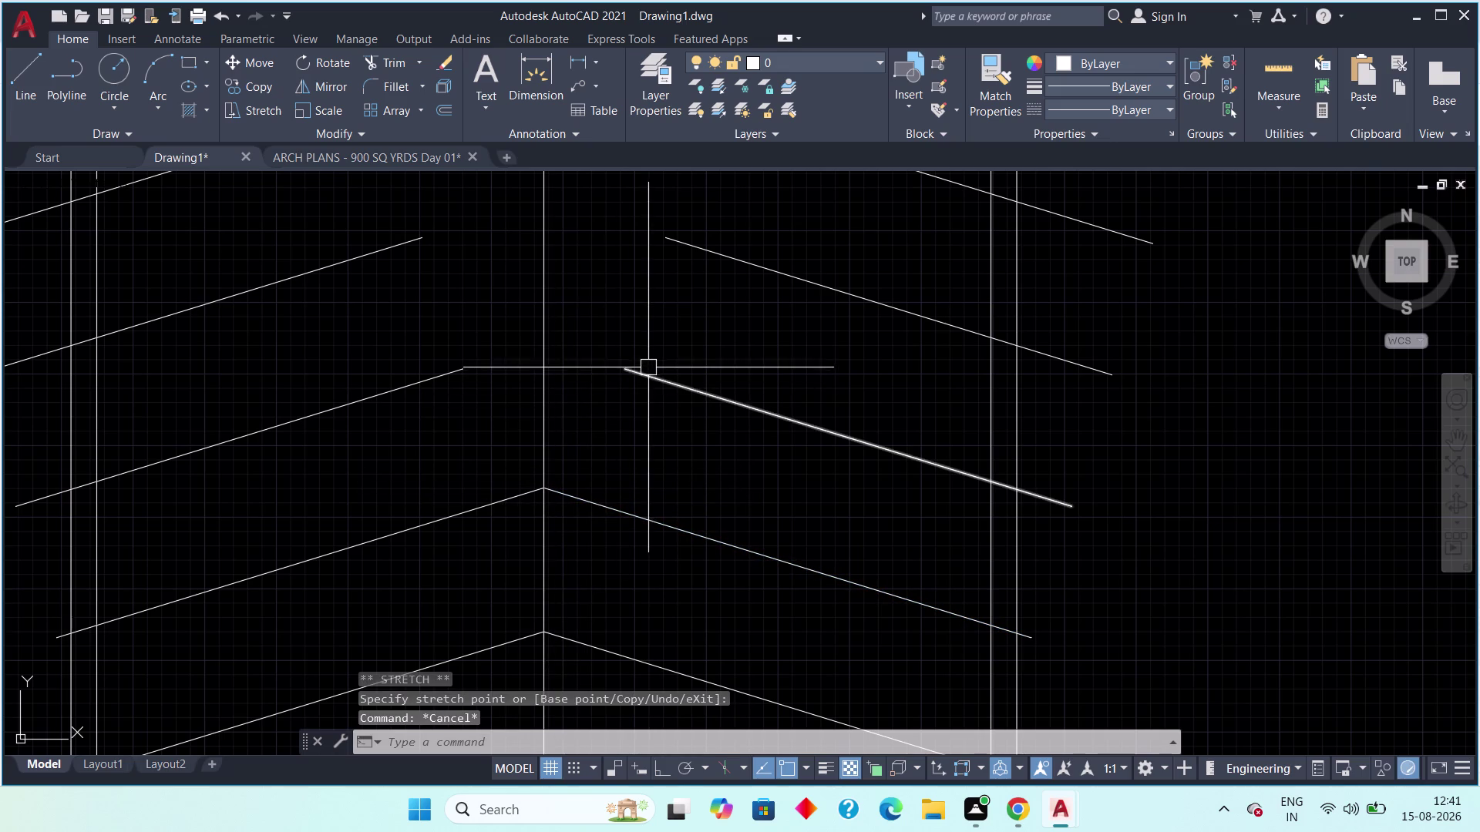
Stretch the next right and left stripes so their inner ends meet the centre line.
click(640, 372)
click(619, 370)
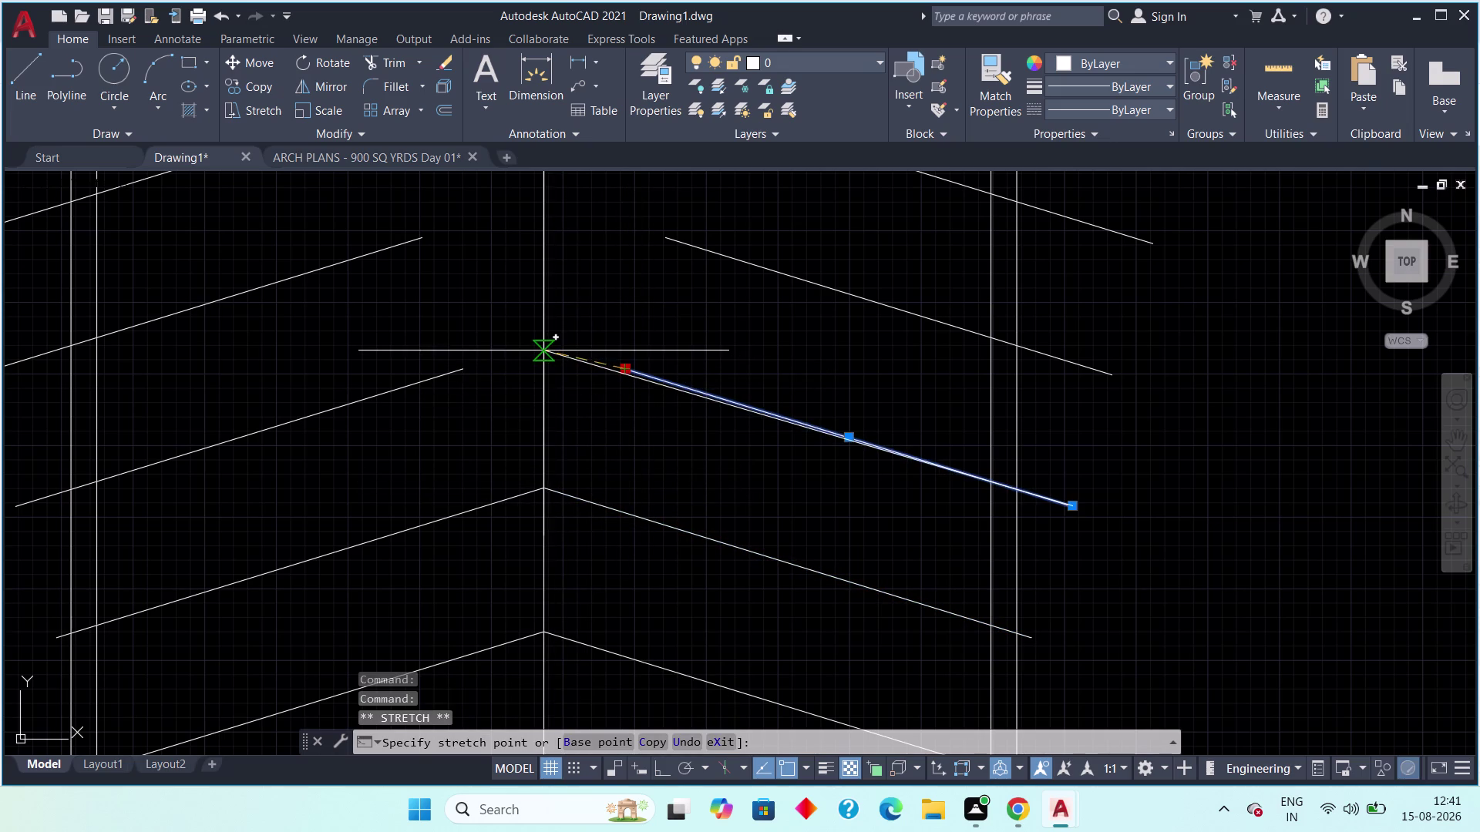
click(541, 345)
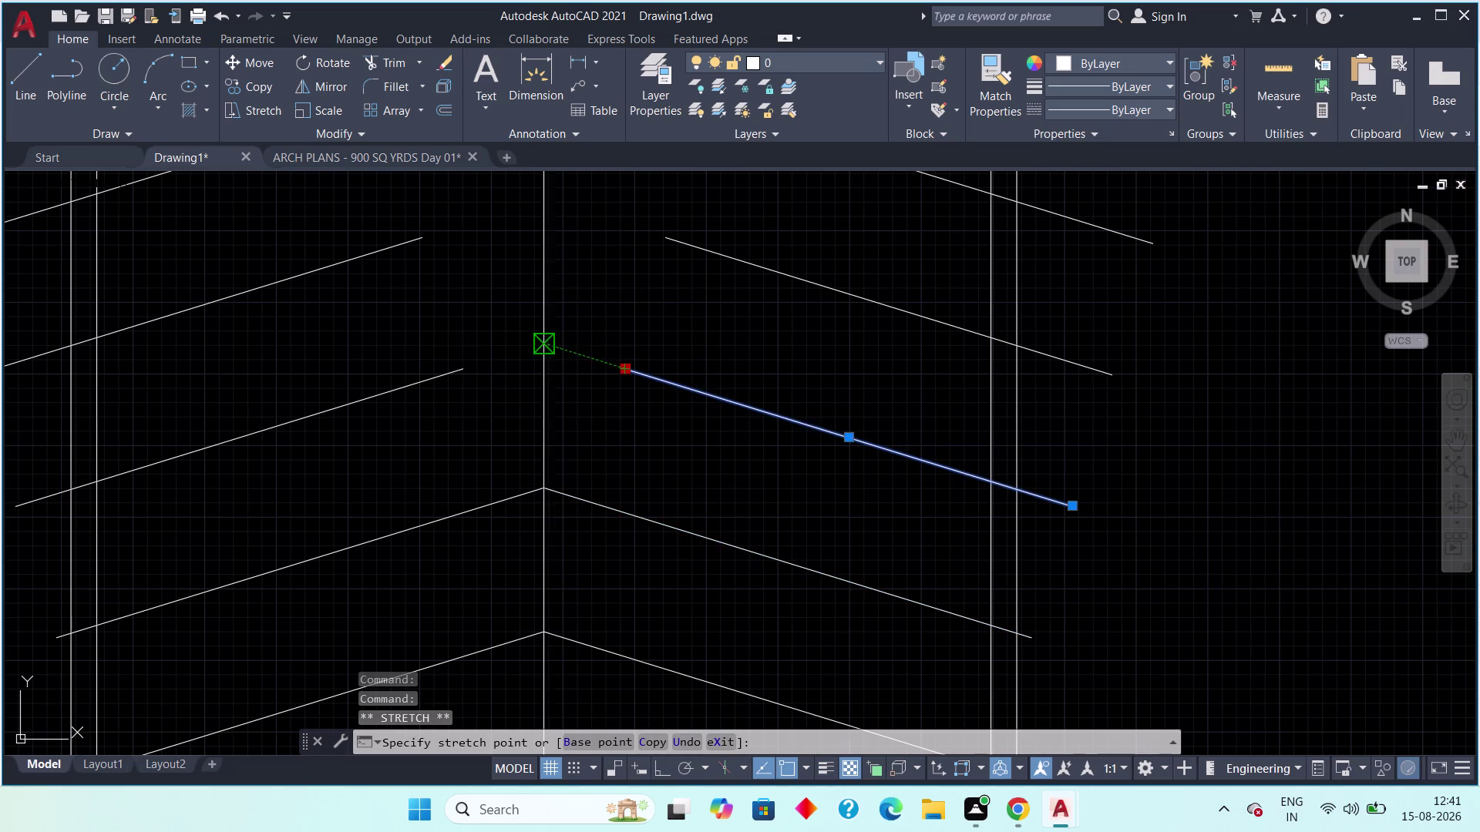
click(460, 368)
click(467, 367)
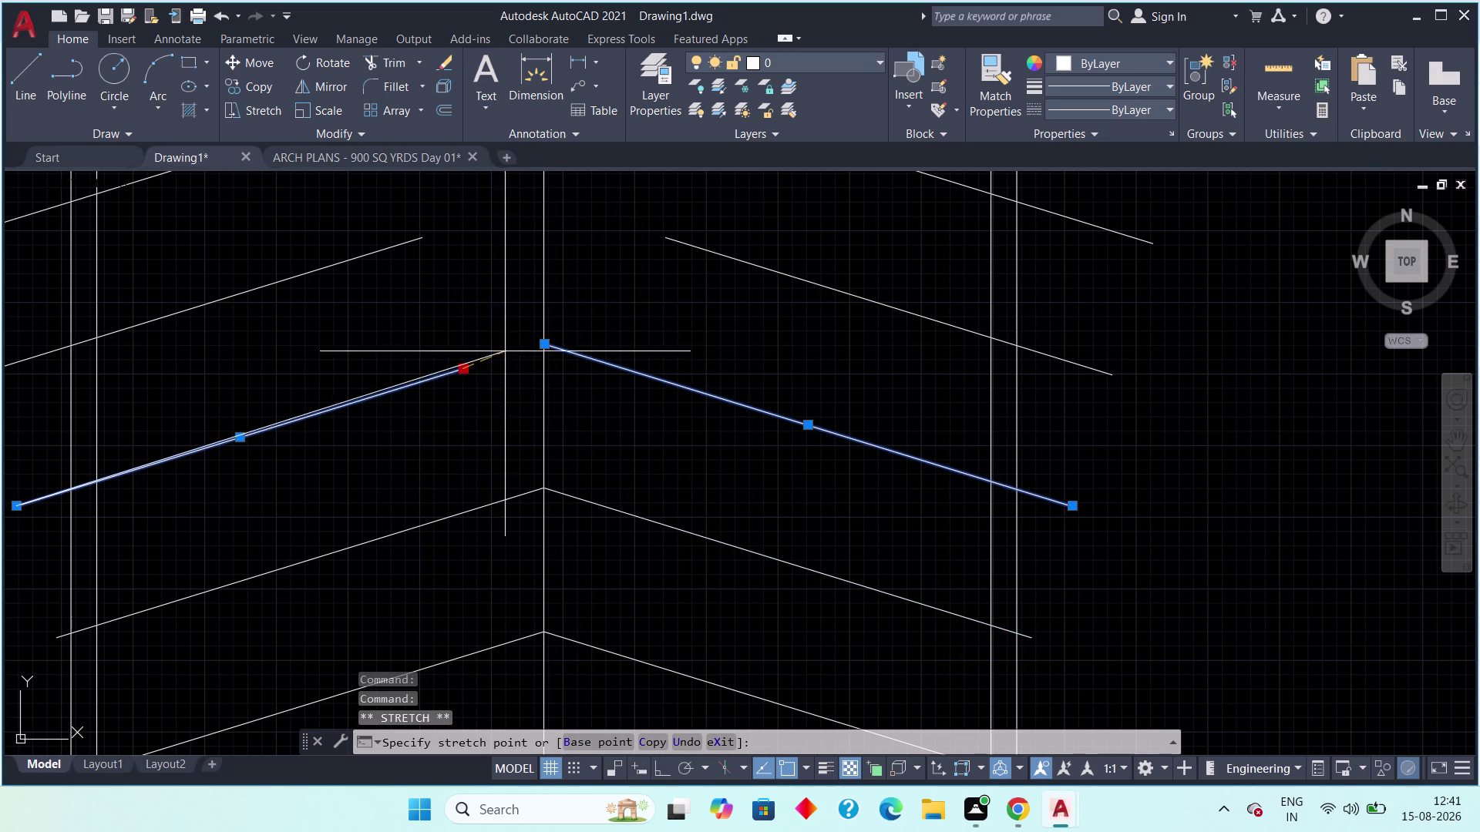
click(544, 347)
middle_drag(522, 311, 527, 416)
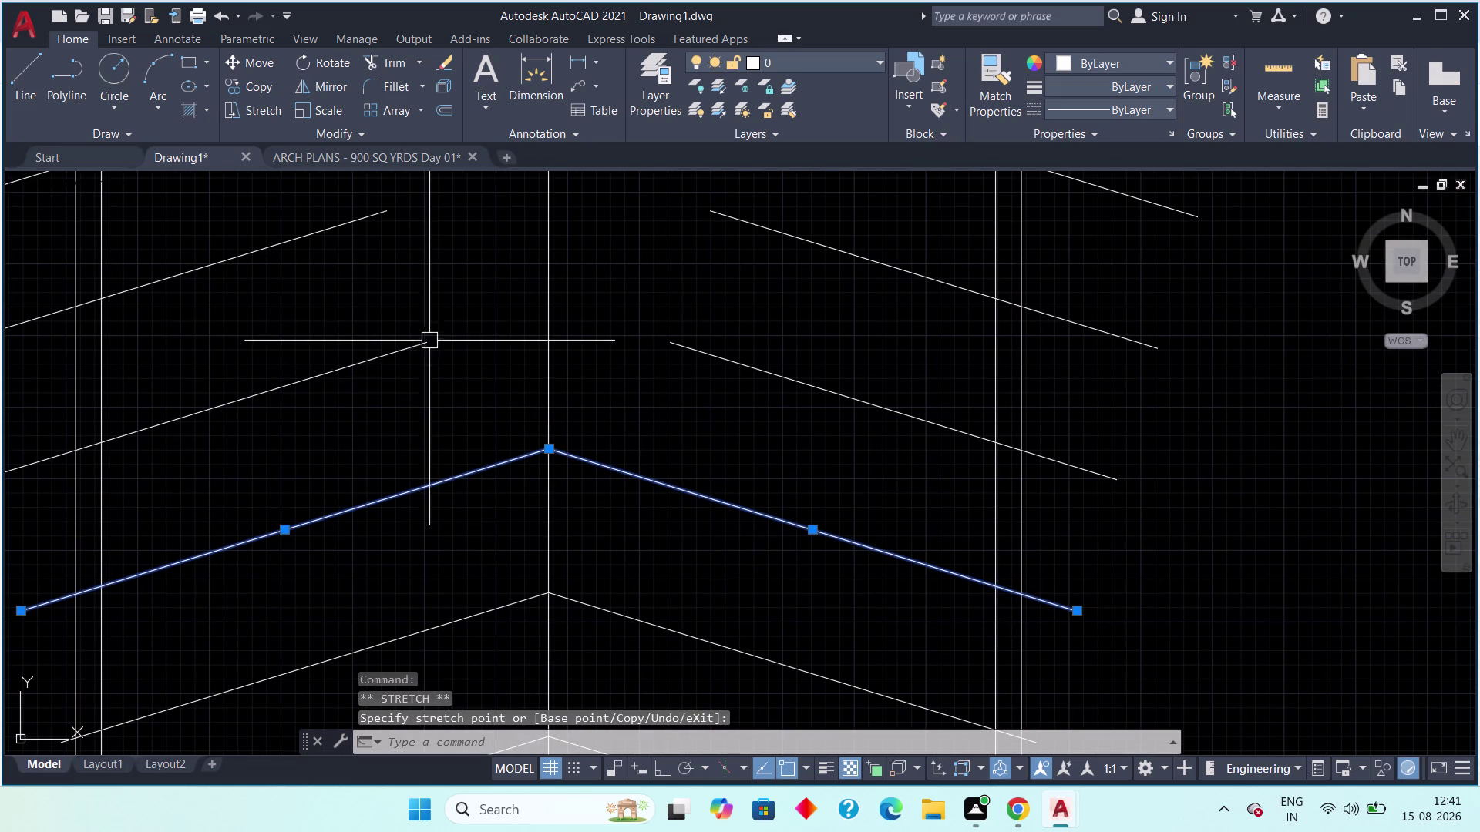
click(426, 344)
click(425, 344)
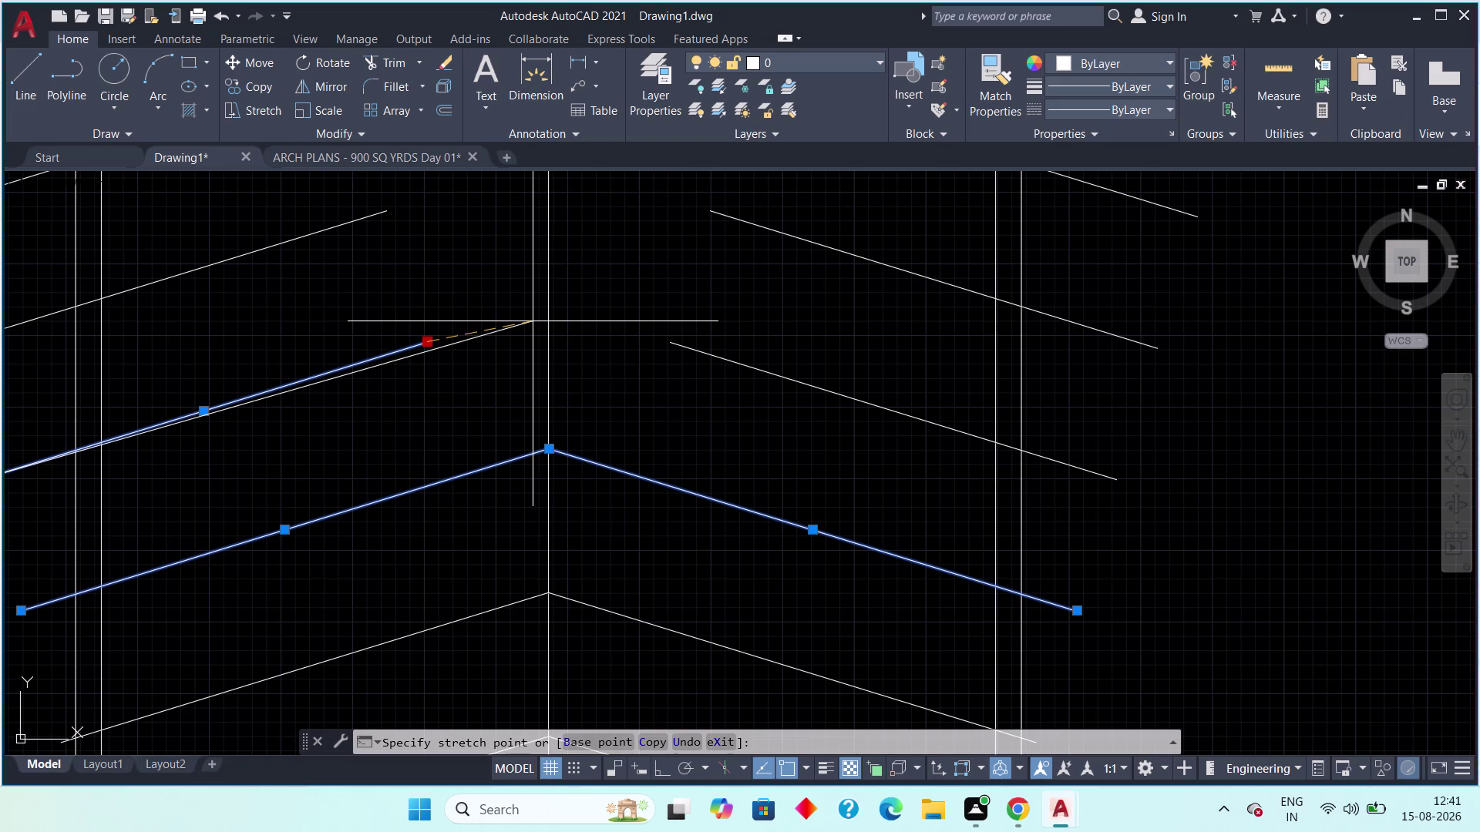
key(F8)
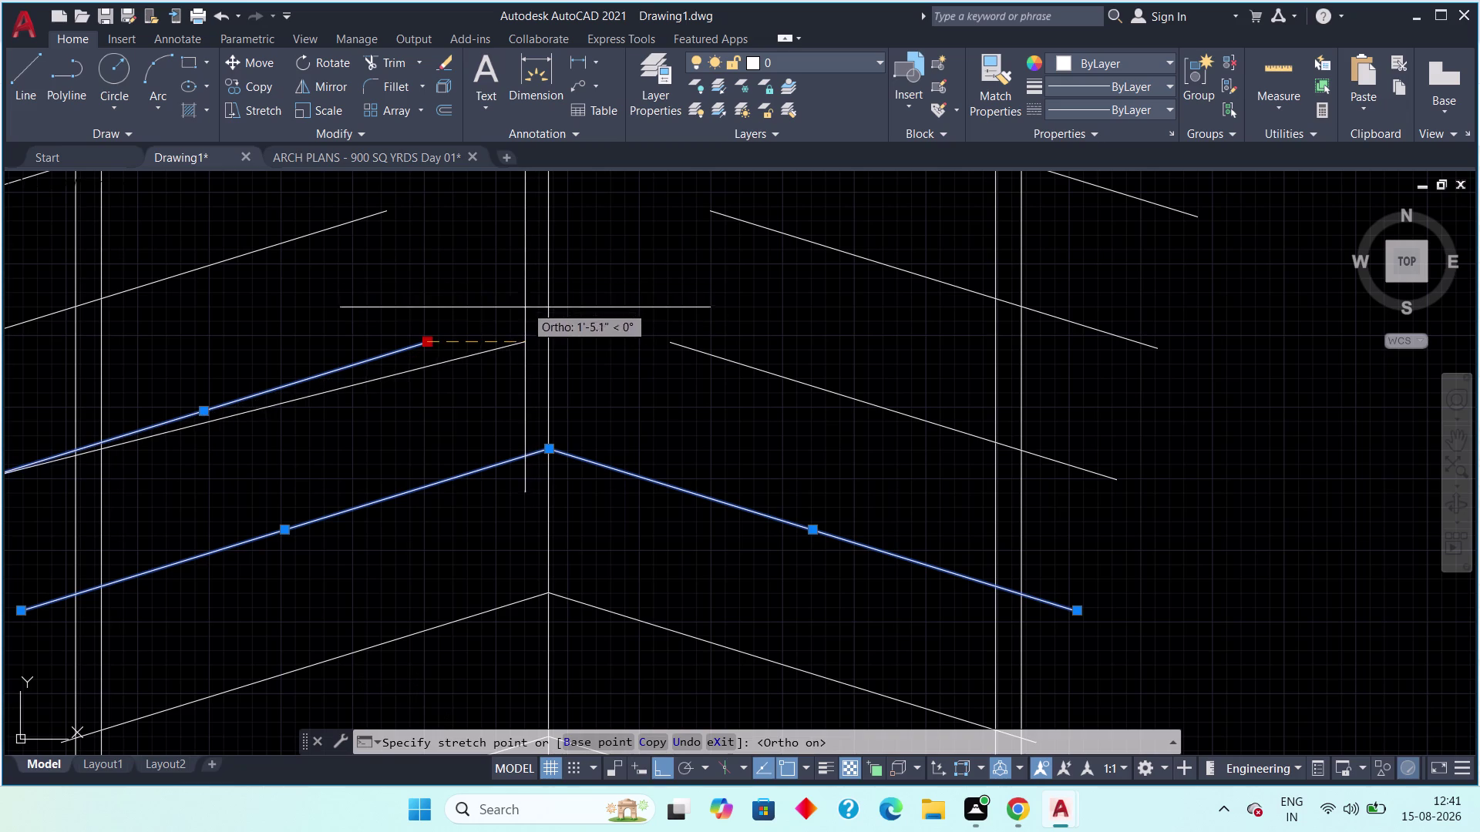
key(F8)
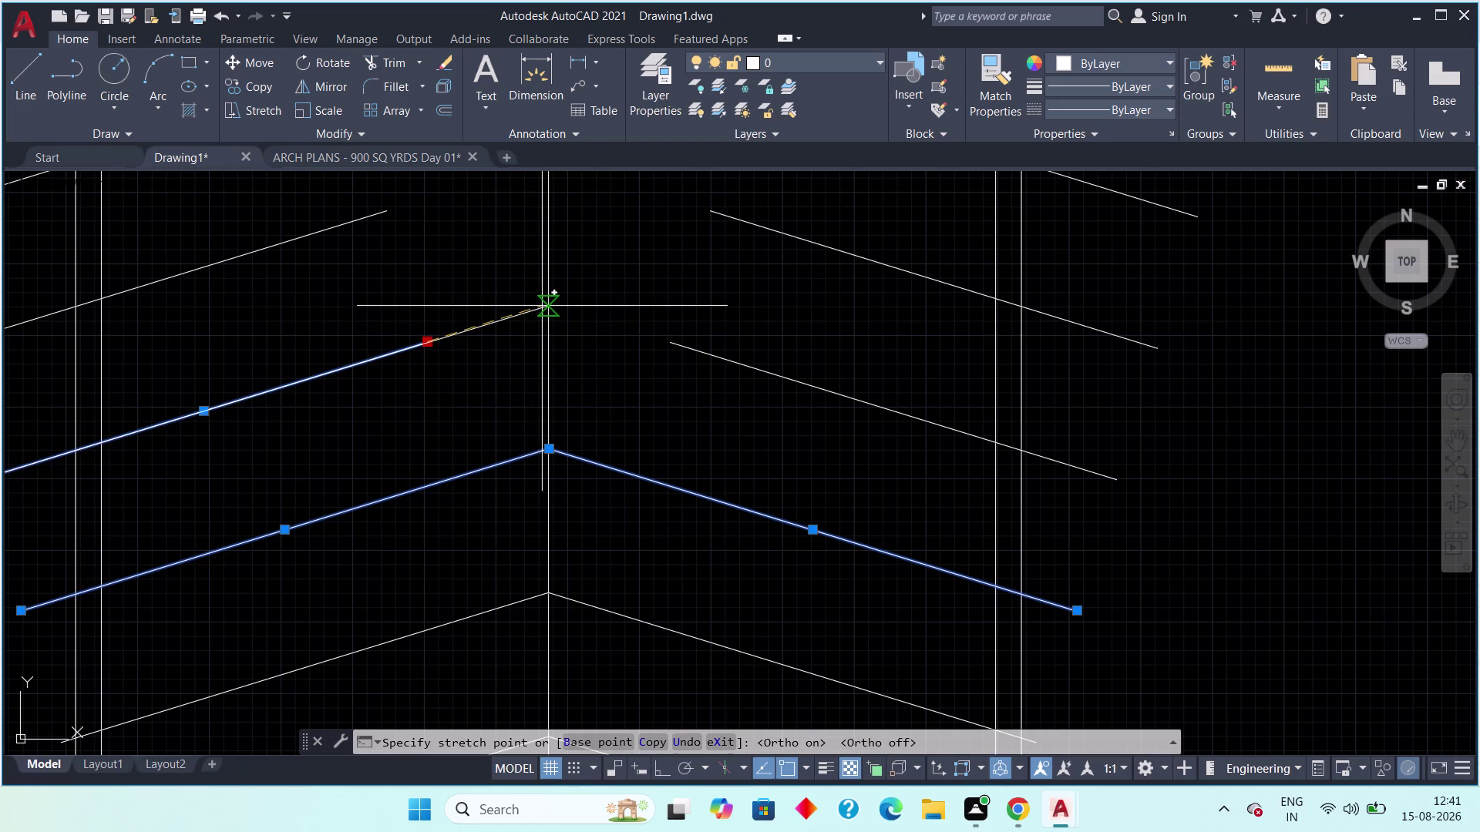
click(545, 306)
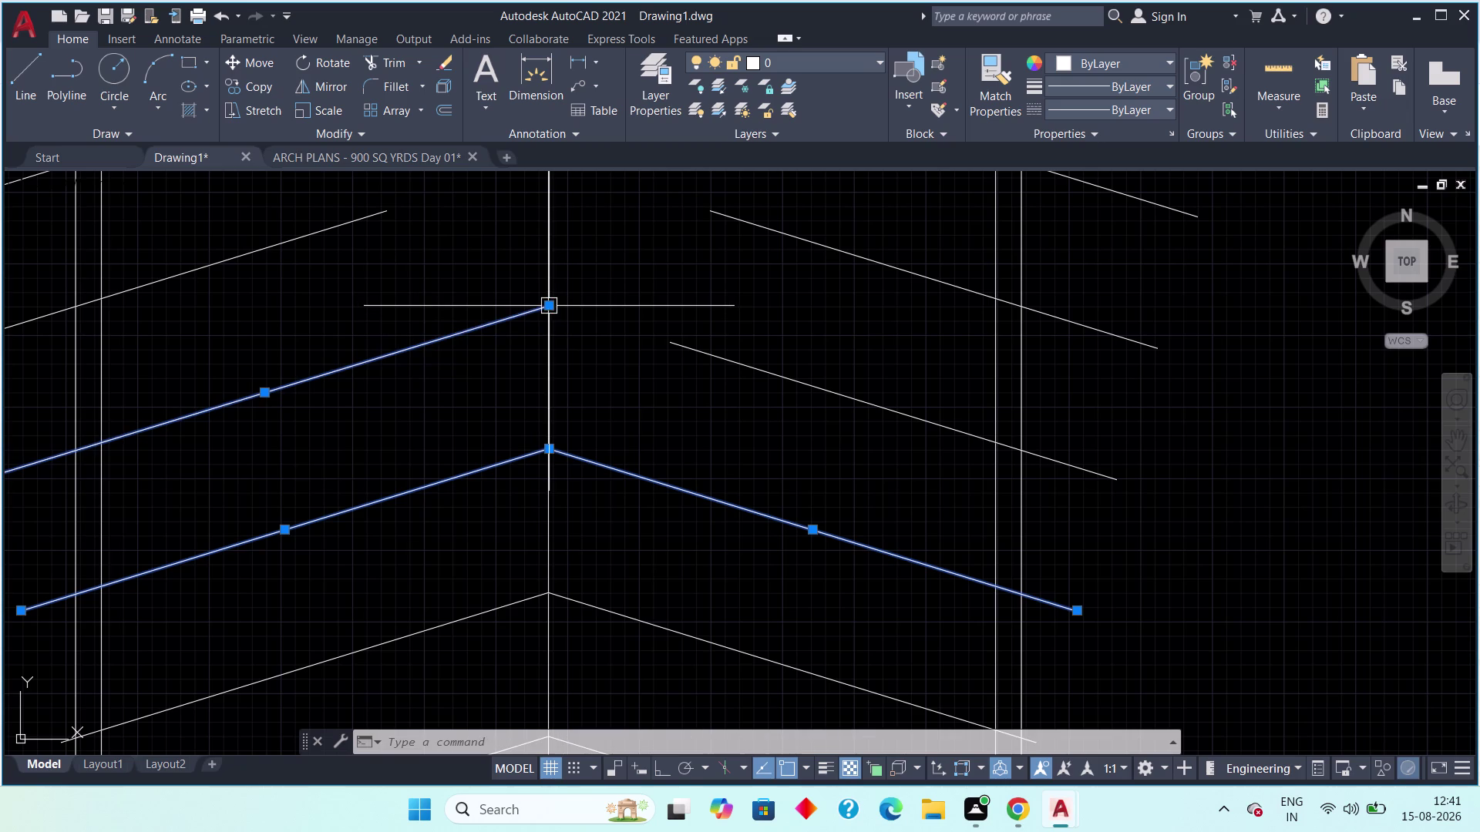
key(Escape)
Stretch two more right-side stripes onto the centre line.
click(690, 349)
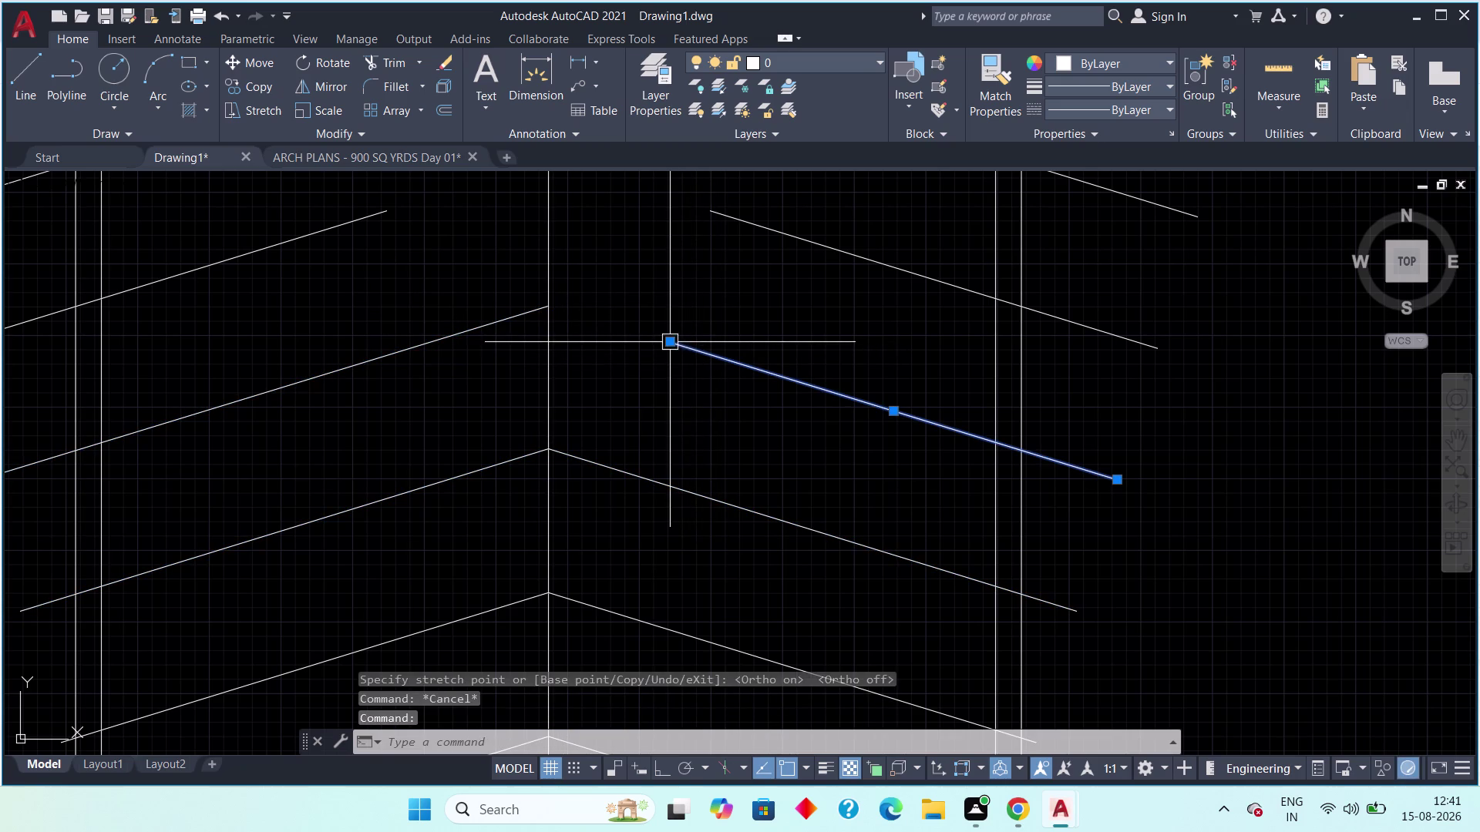
drag(668, 342, 657, 342)
click(542, 313)
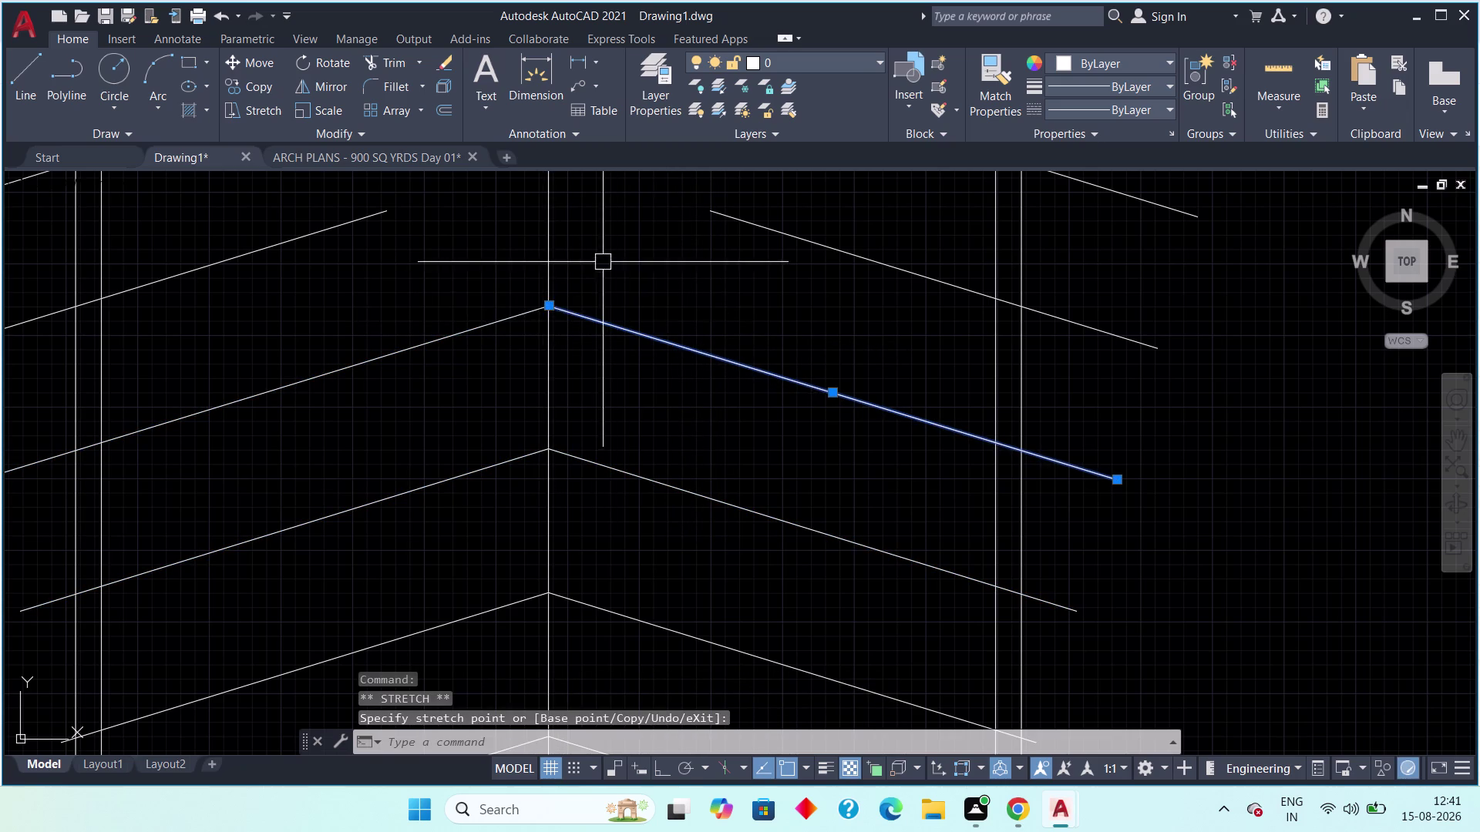
middle_drag(604, 262, 595, 399)
click(697, 349)
click(701, 342)
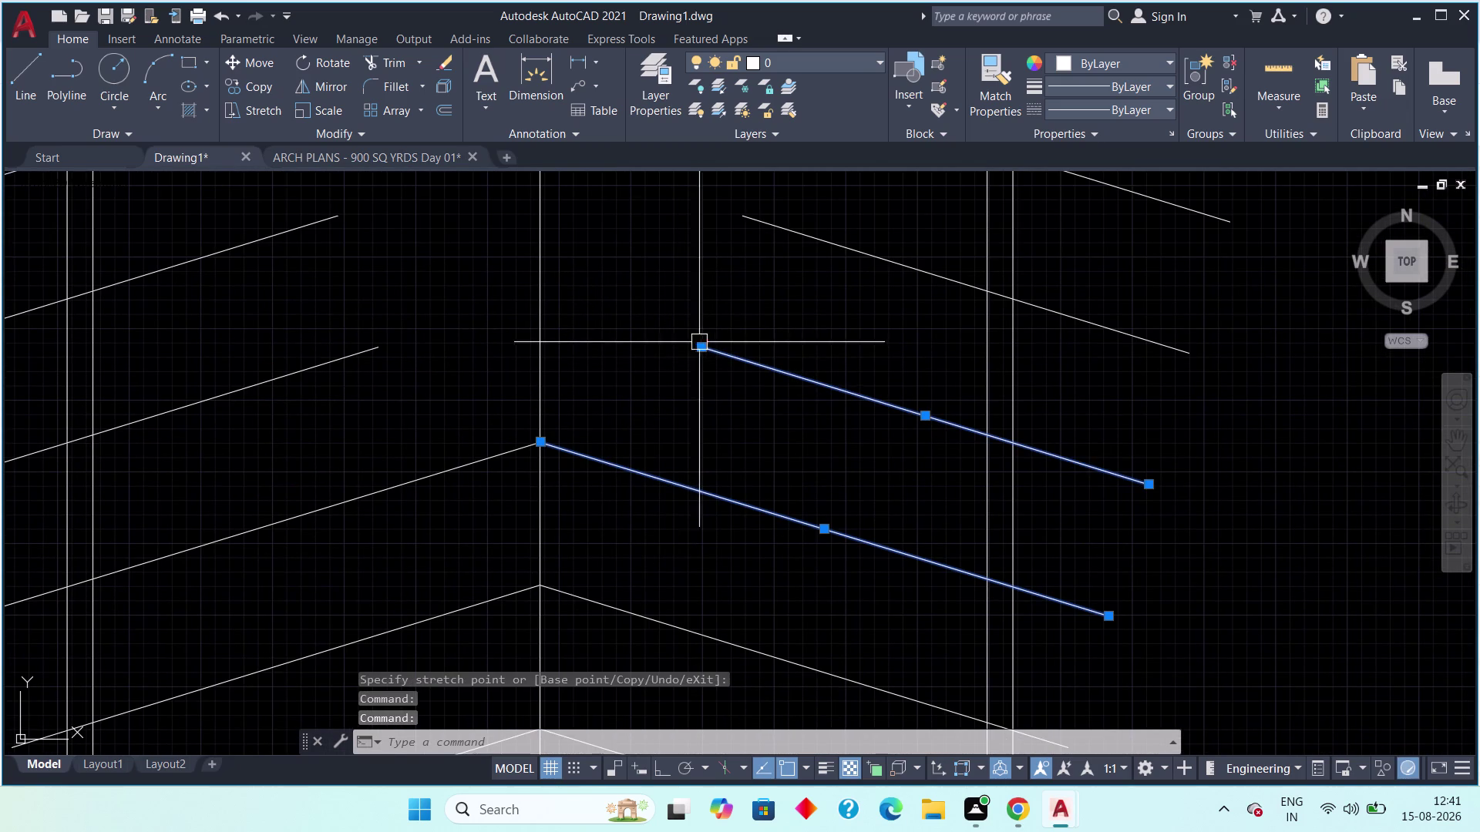
click(700, 348)
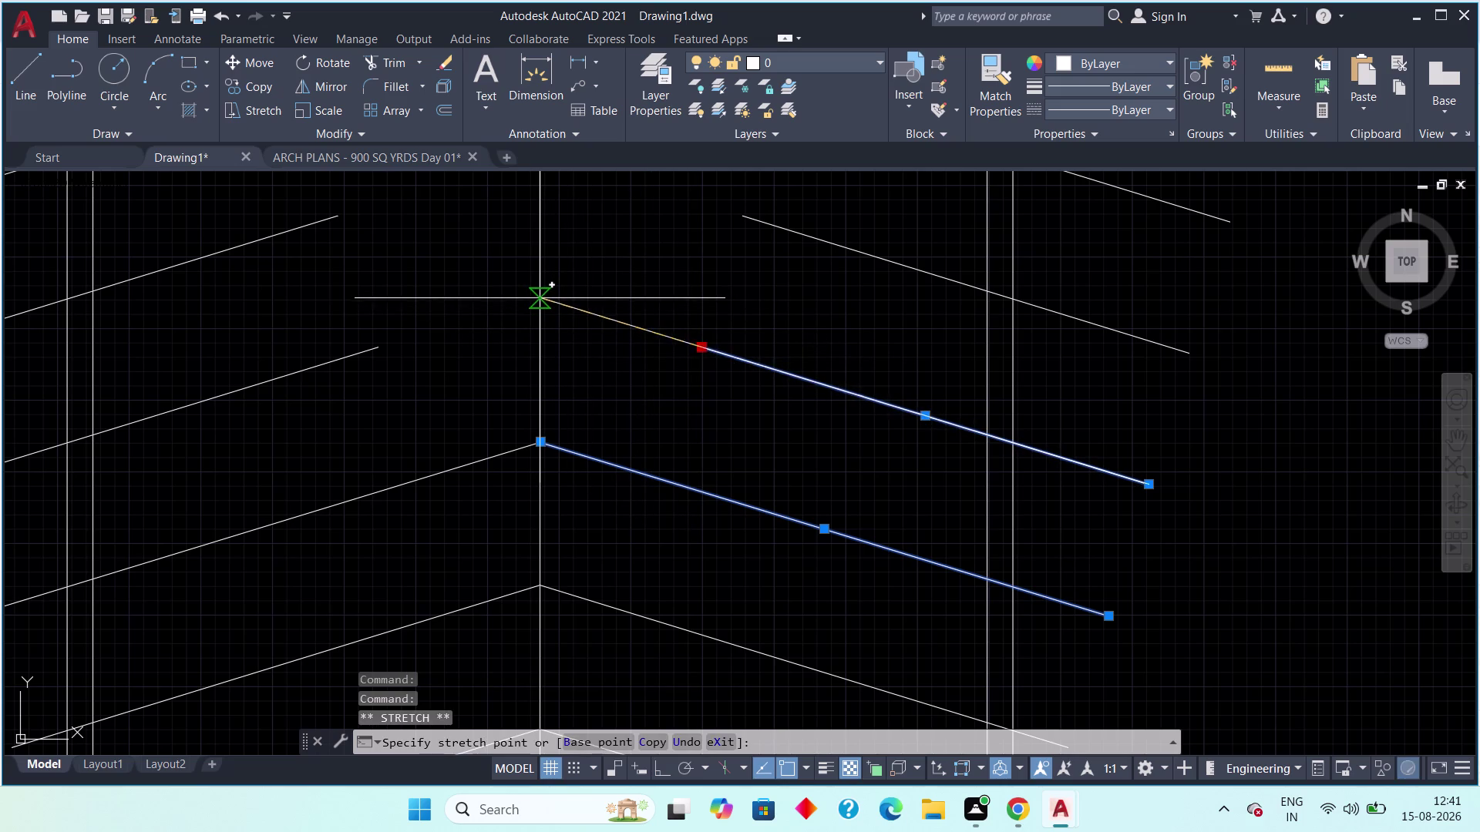
scroll(down, 3)
key(Escape)
key(Escape)
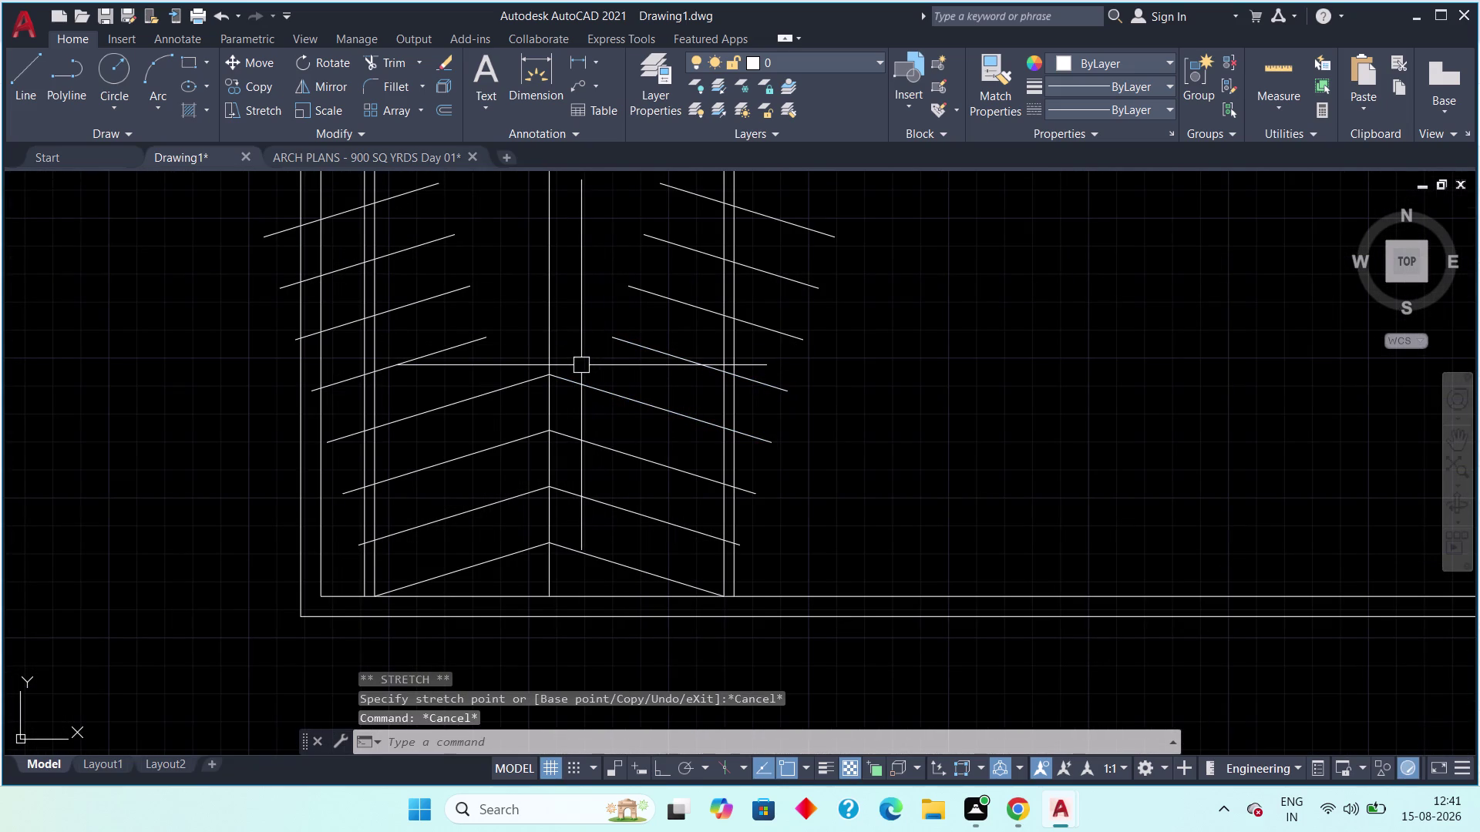
text(ex)
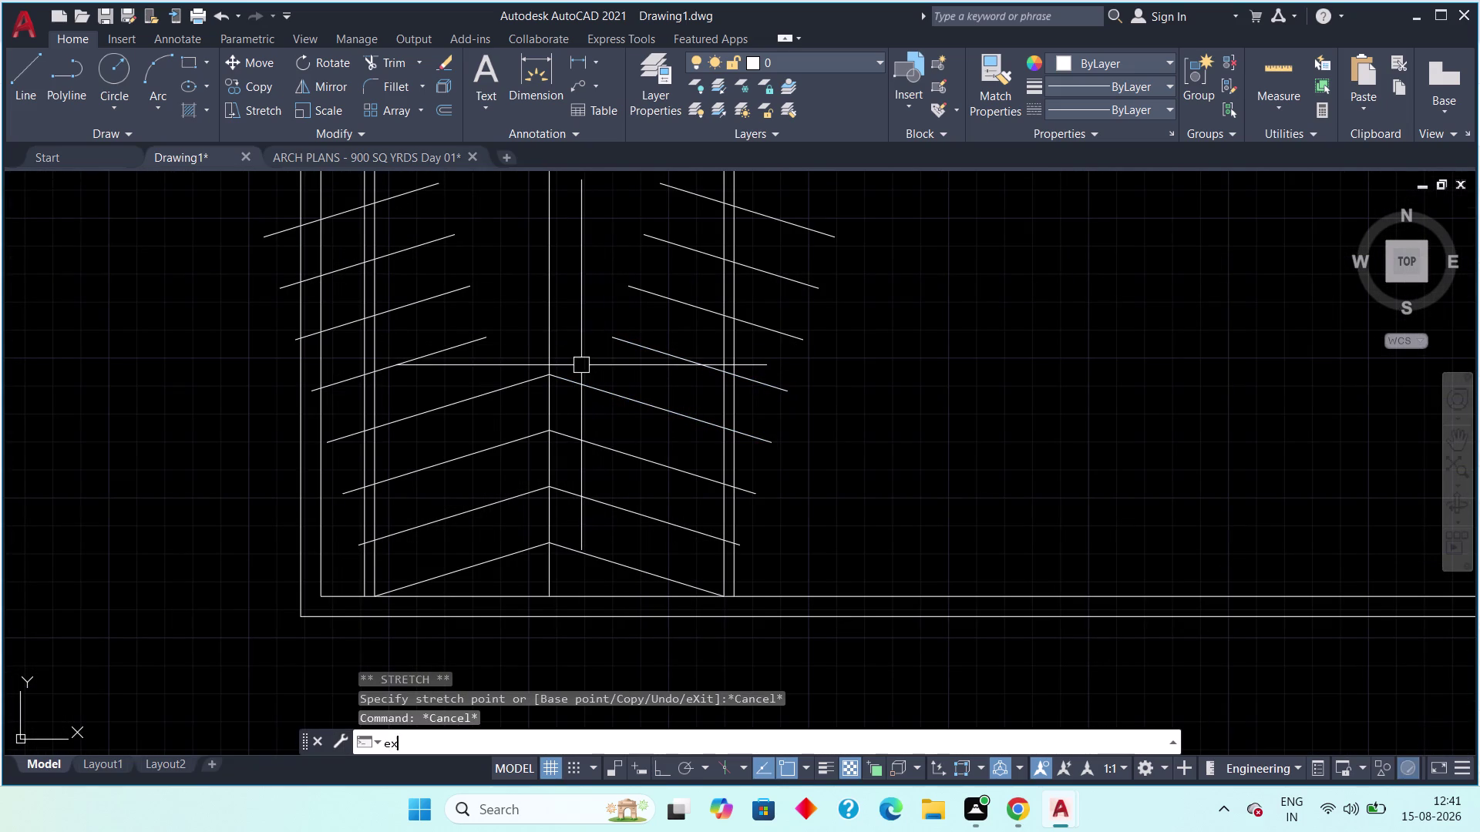
key(space)
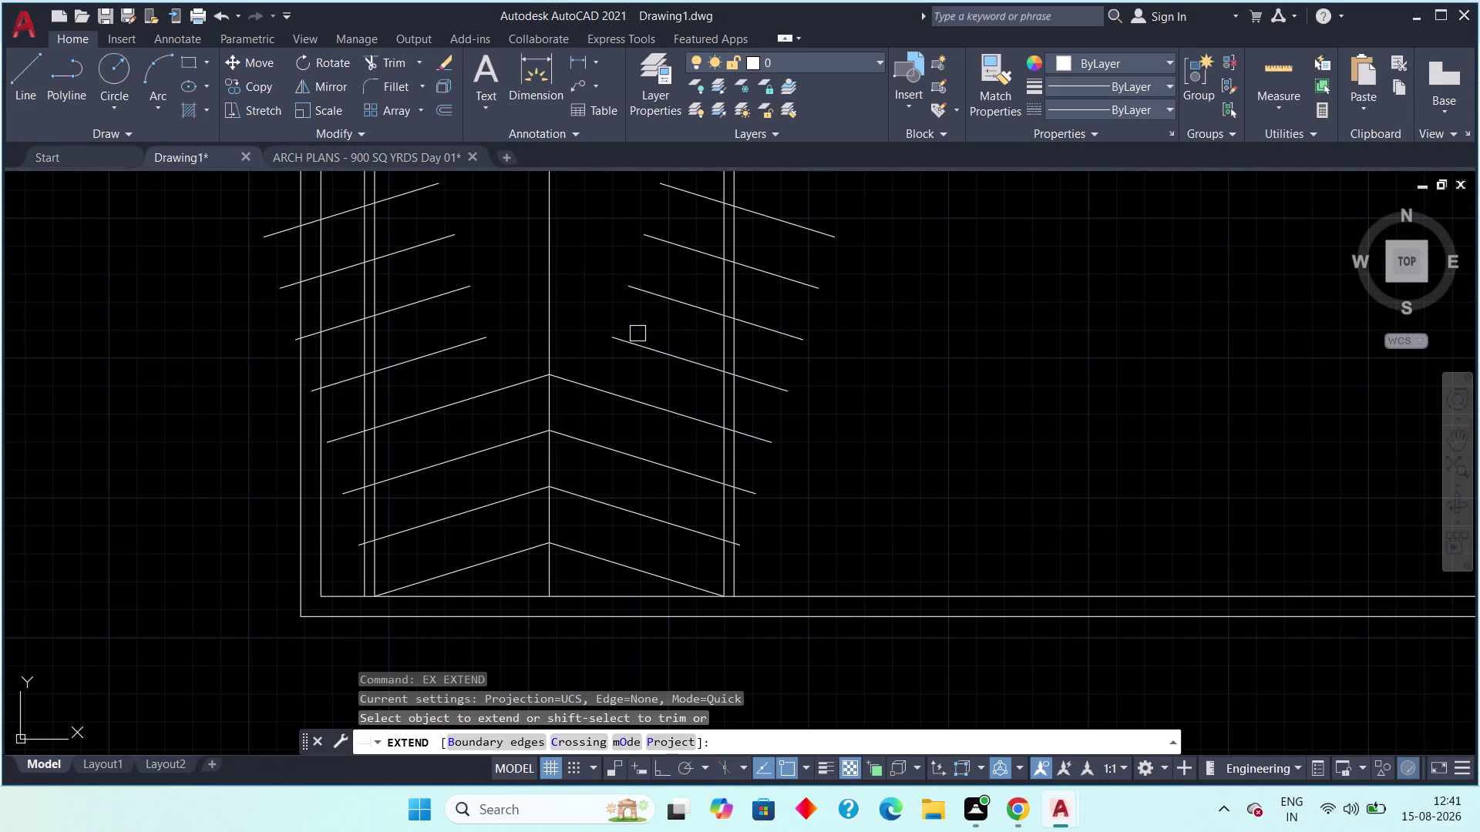
Extend four right-side and four left-side short ramp stripes to the centre line.
click(633, 345)
click(651, 296)
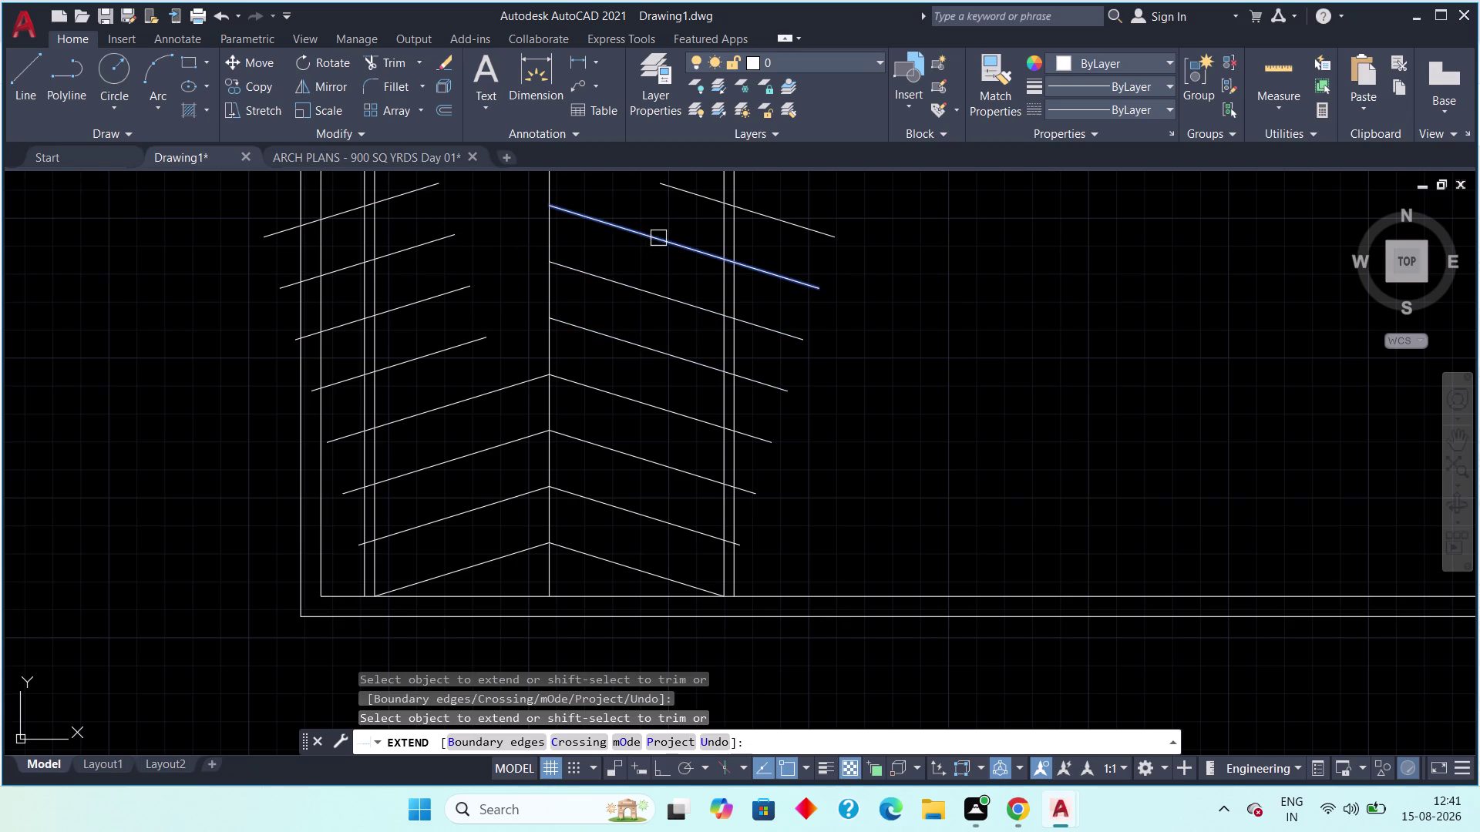
click(658, 238)
click(661, 186)
scroll(down, 3)
middle_drag(603, 273, 598, 371)
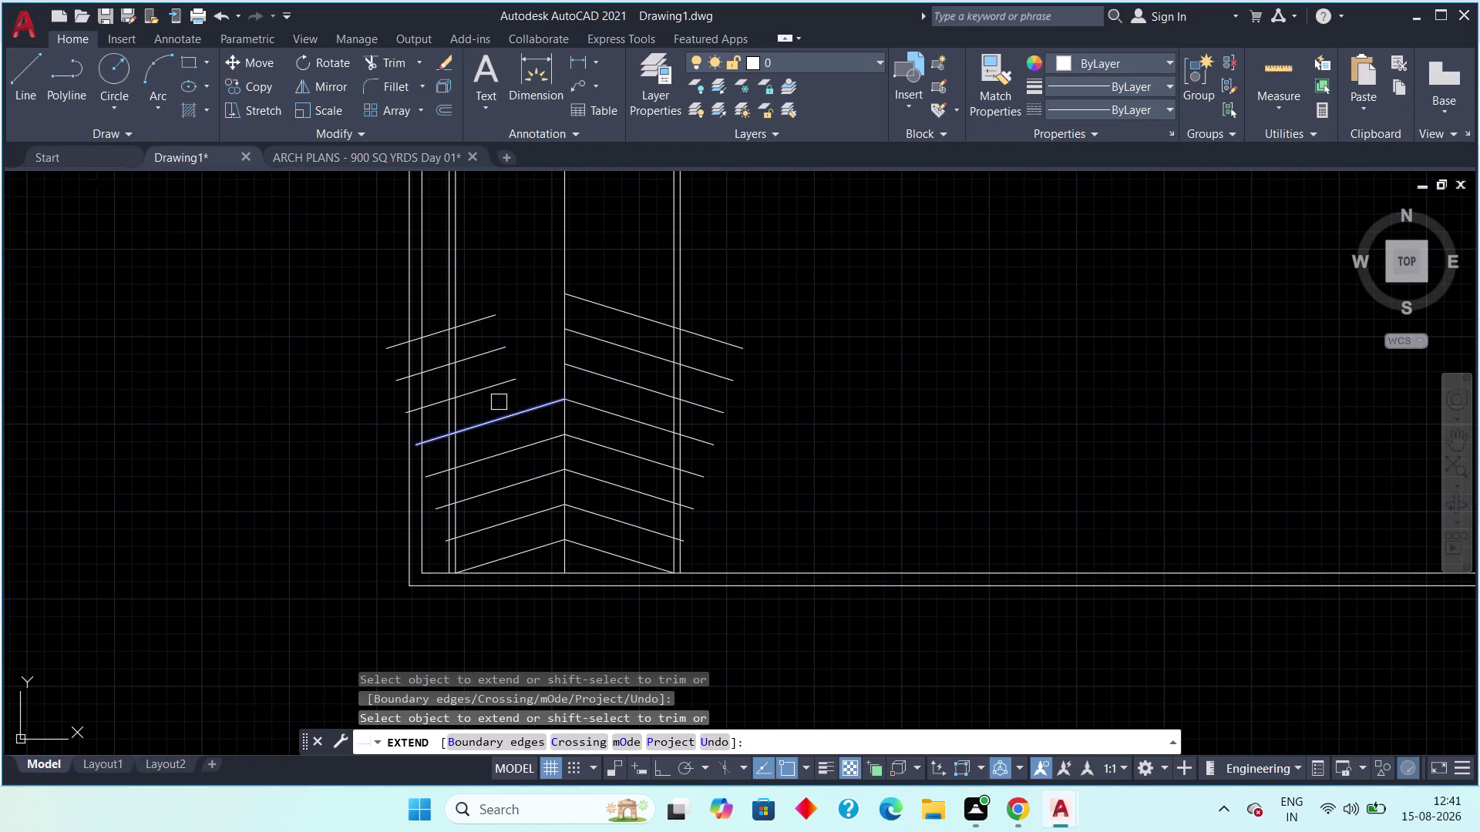
click(509, 414)
click(496, 391)
click(483, 352)
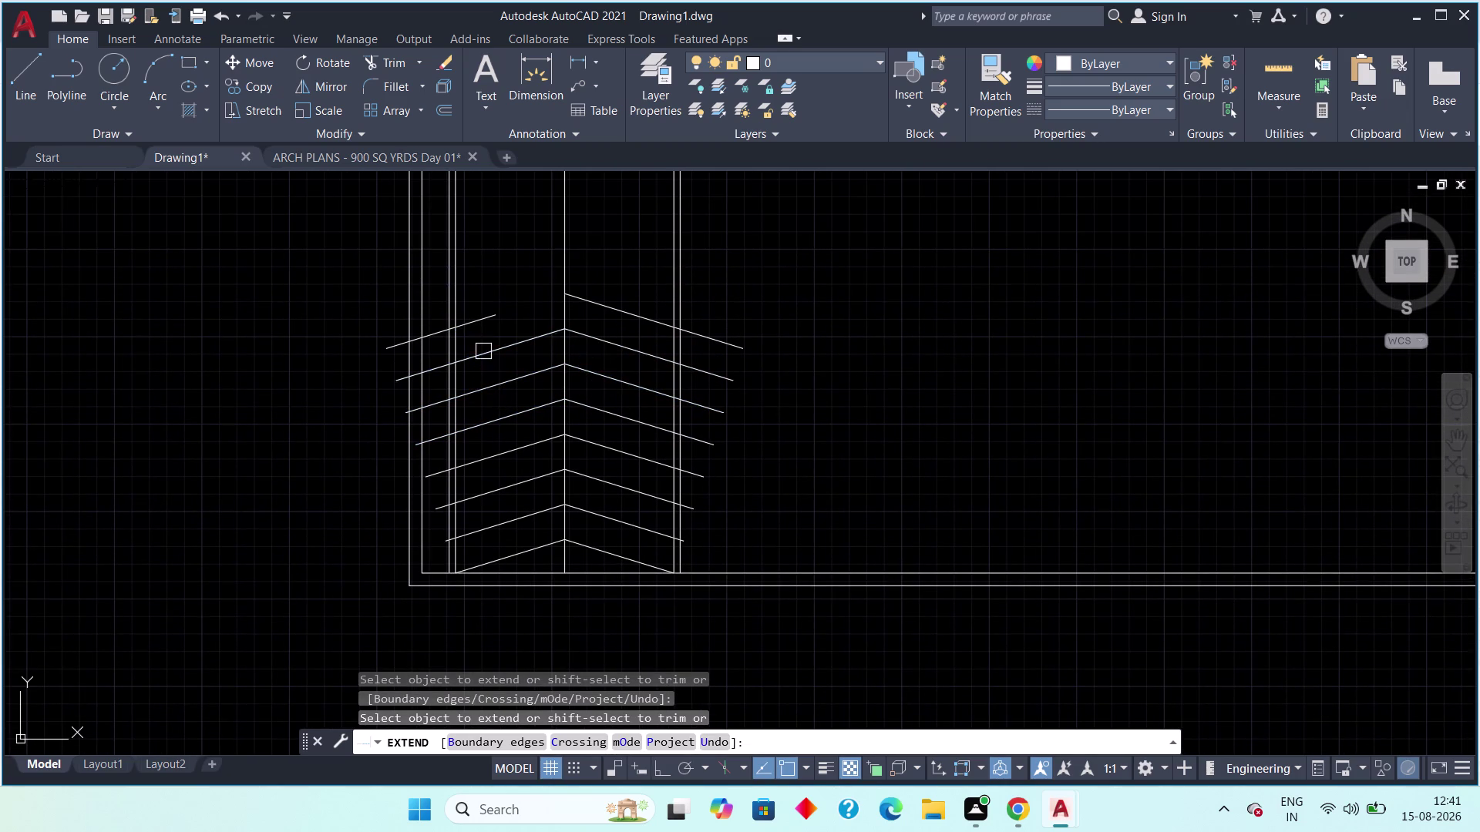
click(478, 326)
key(Escape)
key(Escape)
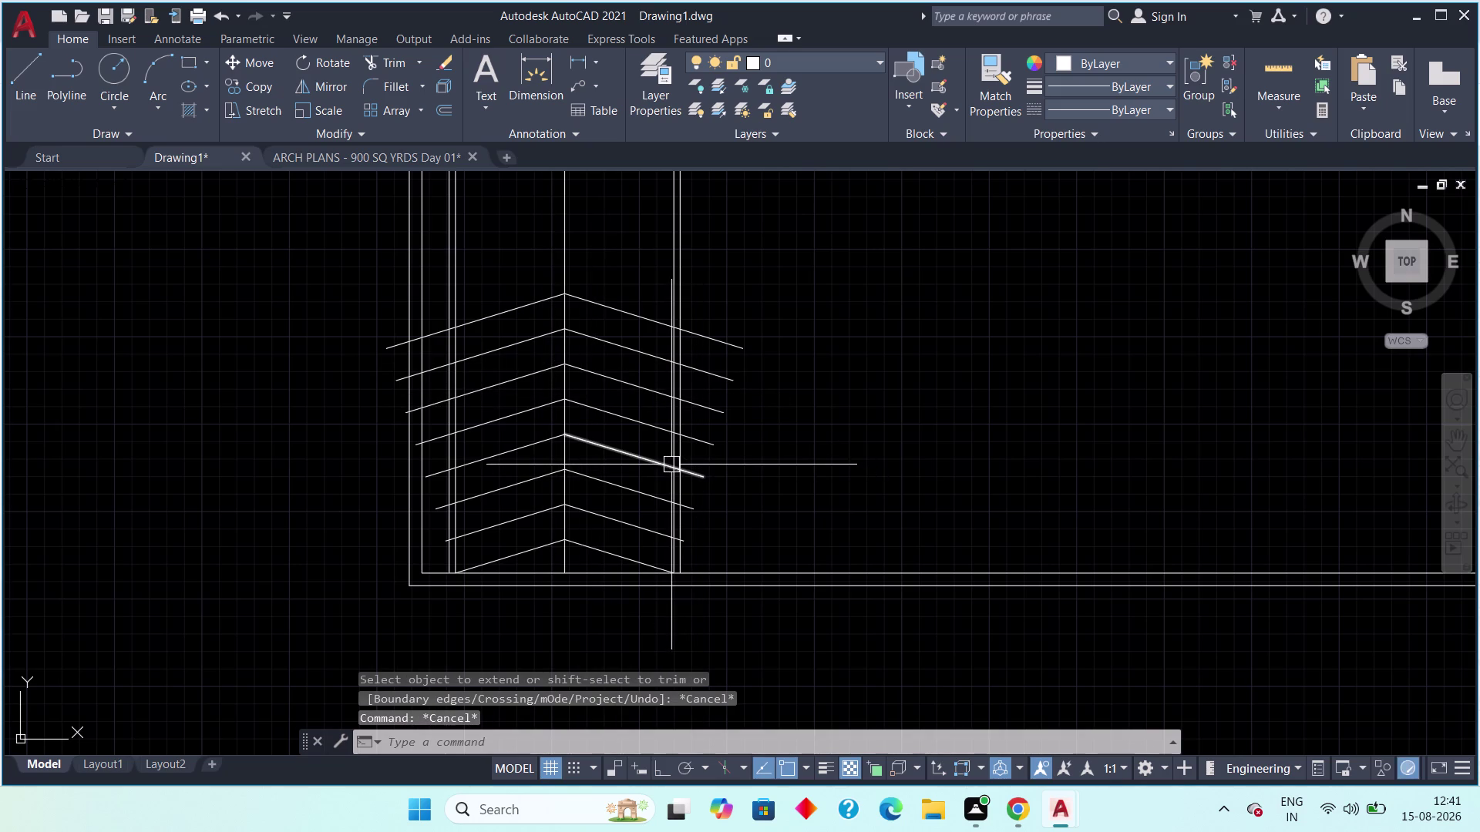
Start TRIM and fence-trim overhanging line ends at the right and left ramp edges.
text(tr)
key(space)
click(716, 291)
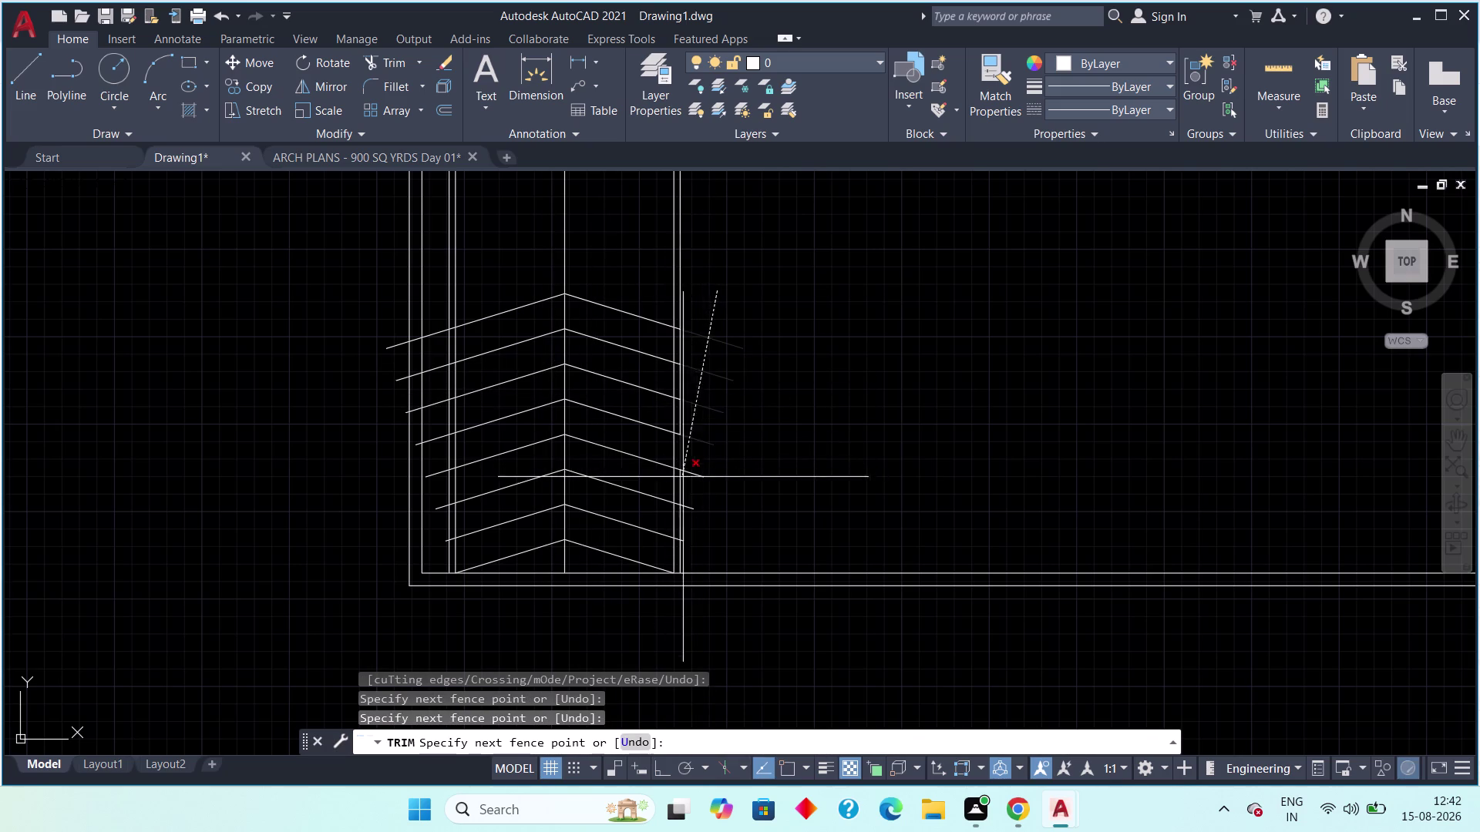
click(685, 540)
scroll(up, 3)
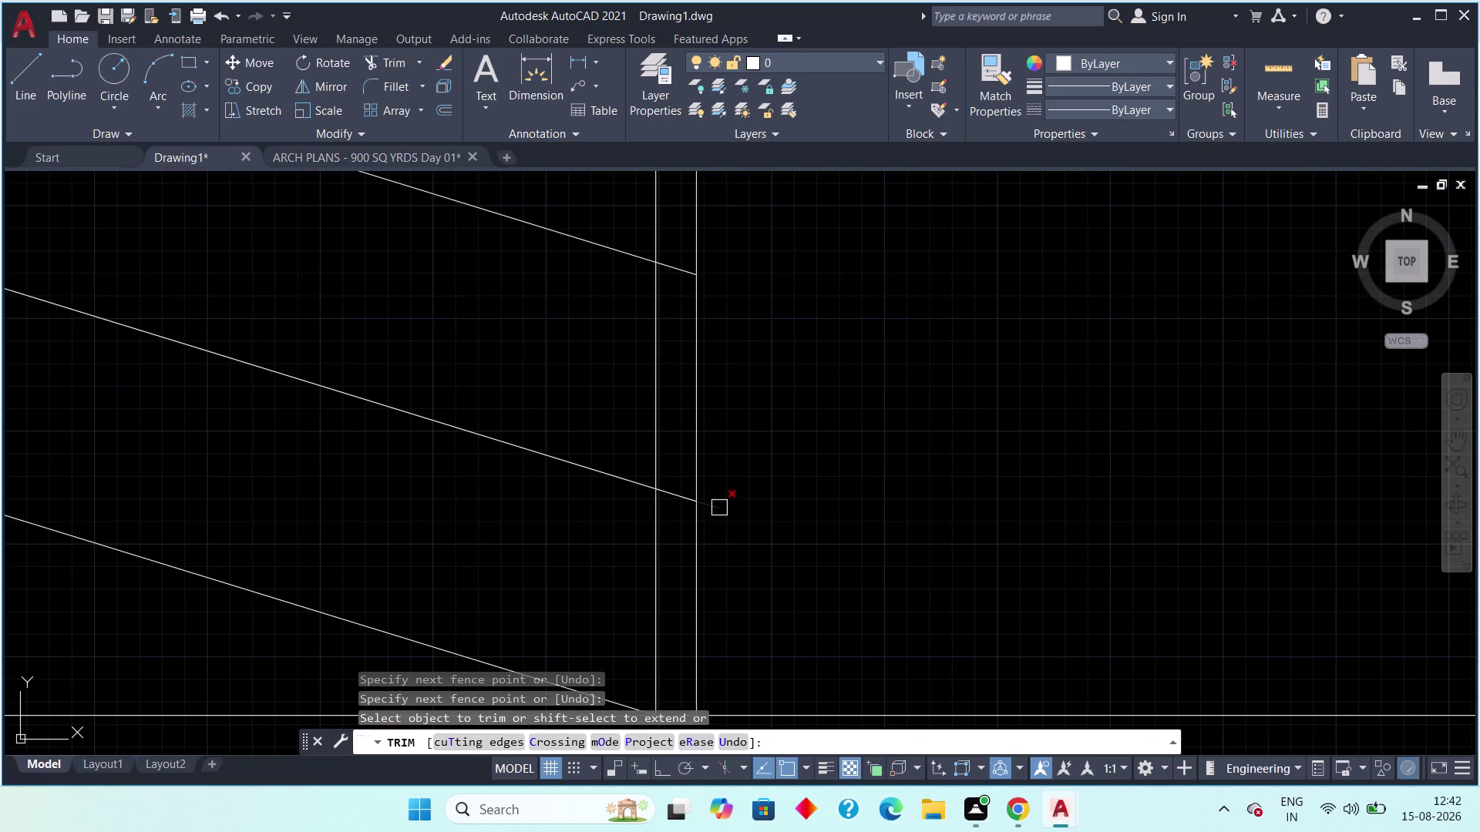
click(719, 506)
scroll(down, 3)
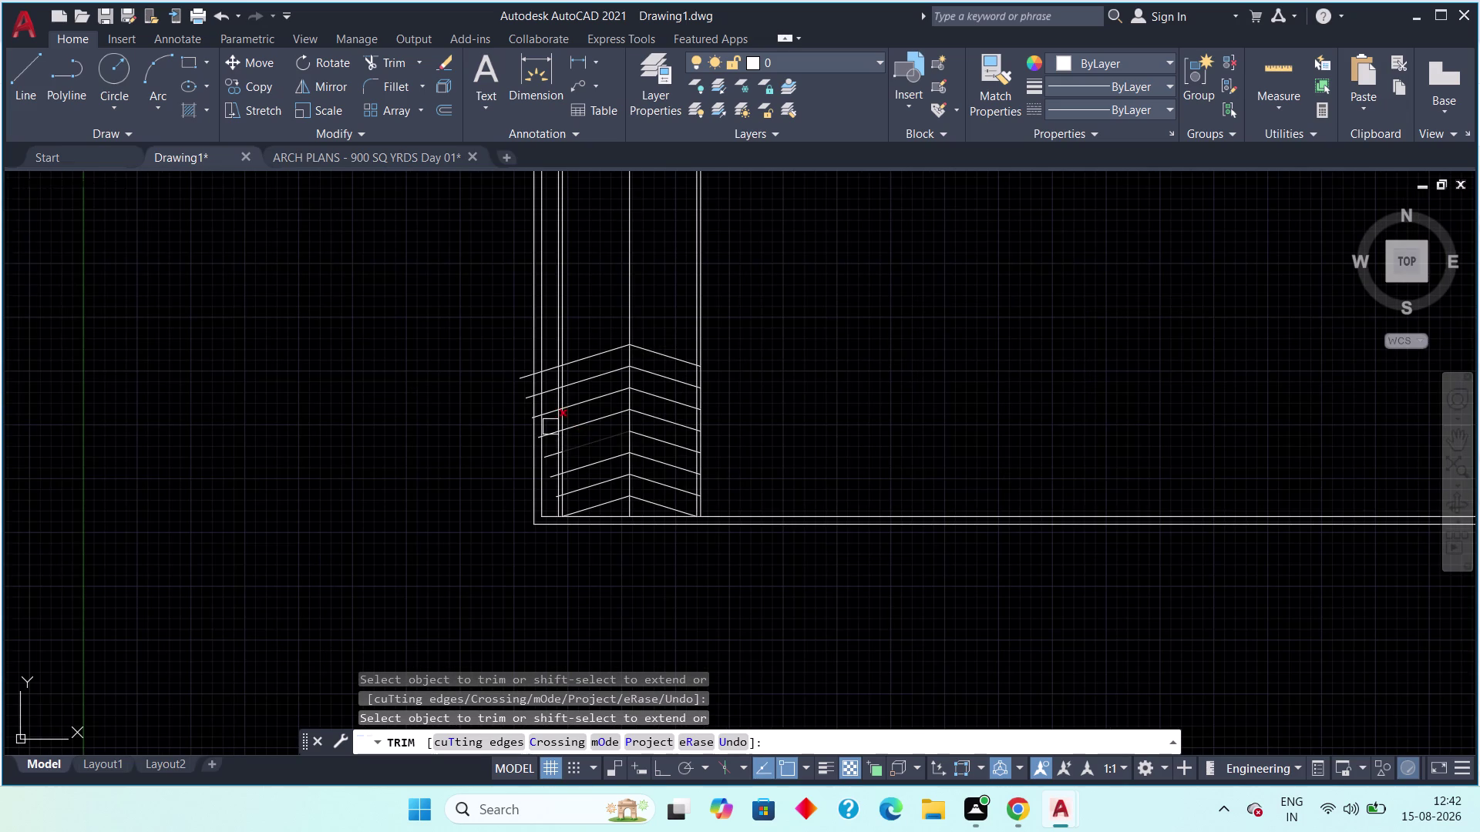
scroll(up, 3)
click(573, 298)
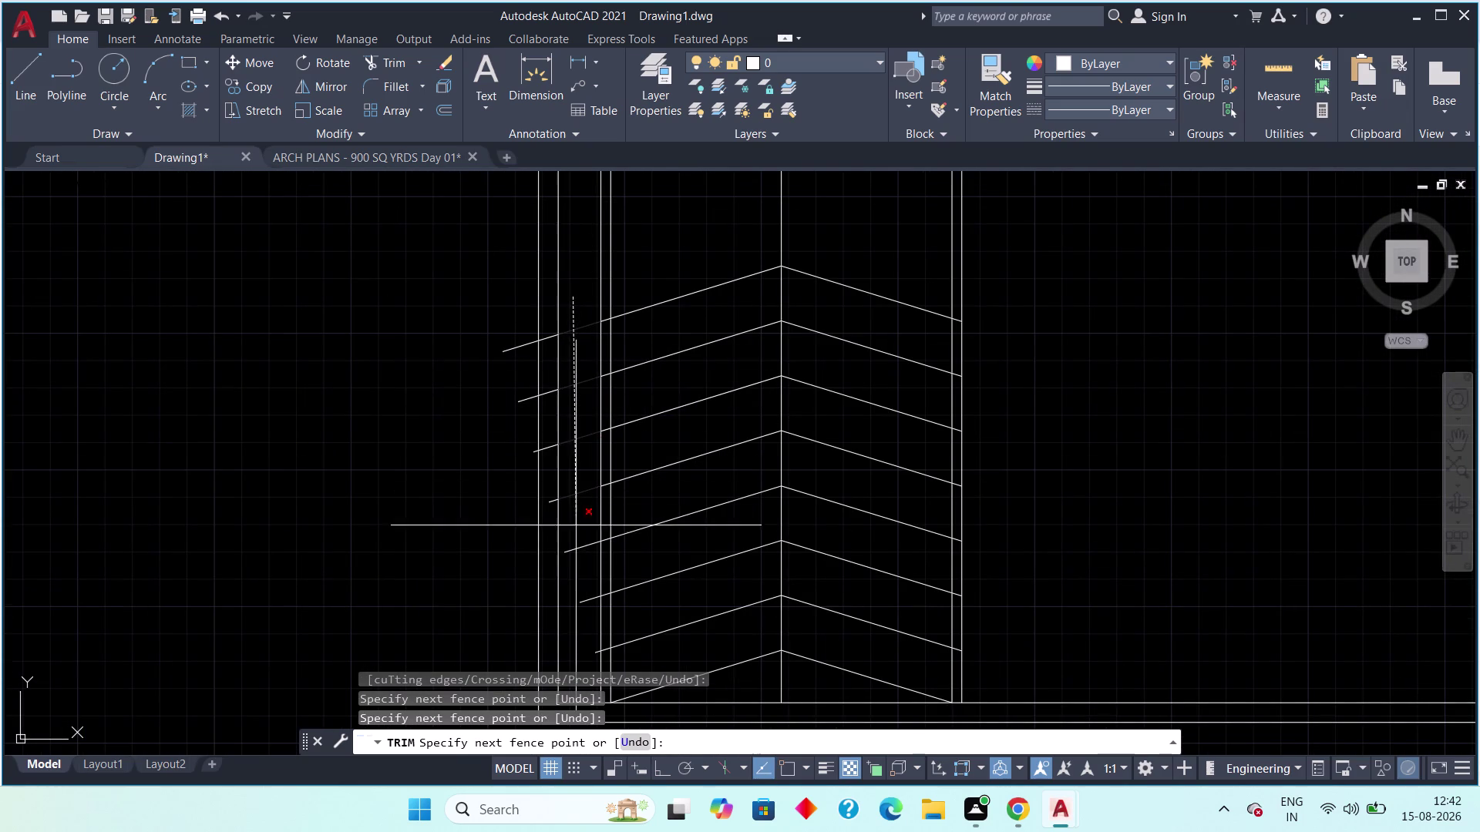
middle_drag(575, 545, 568, 345)
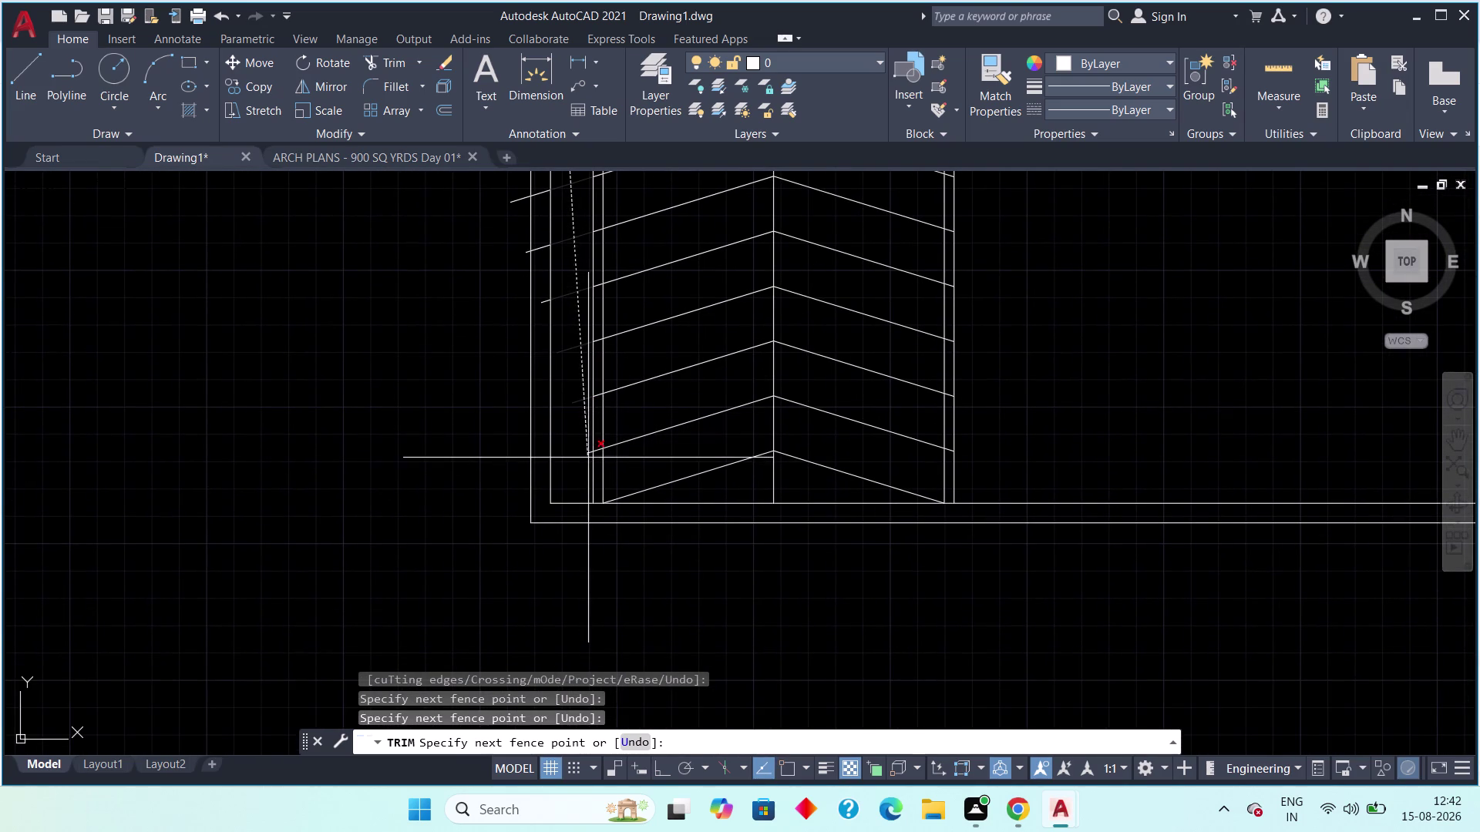
click(588, 454)
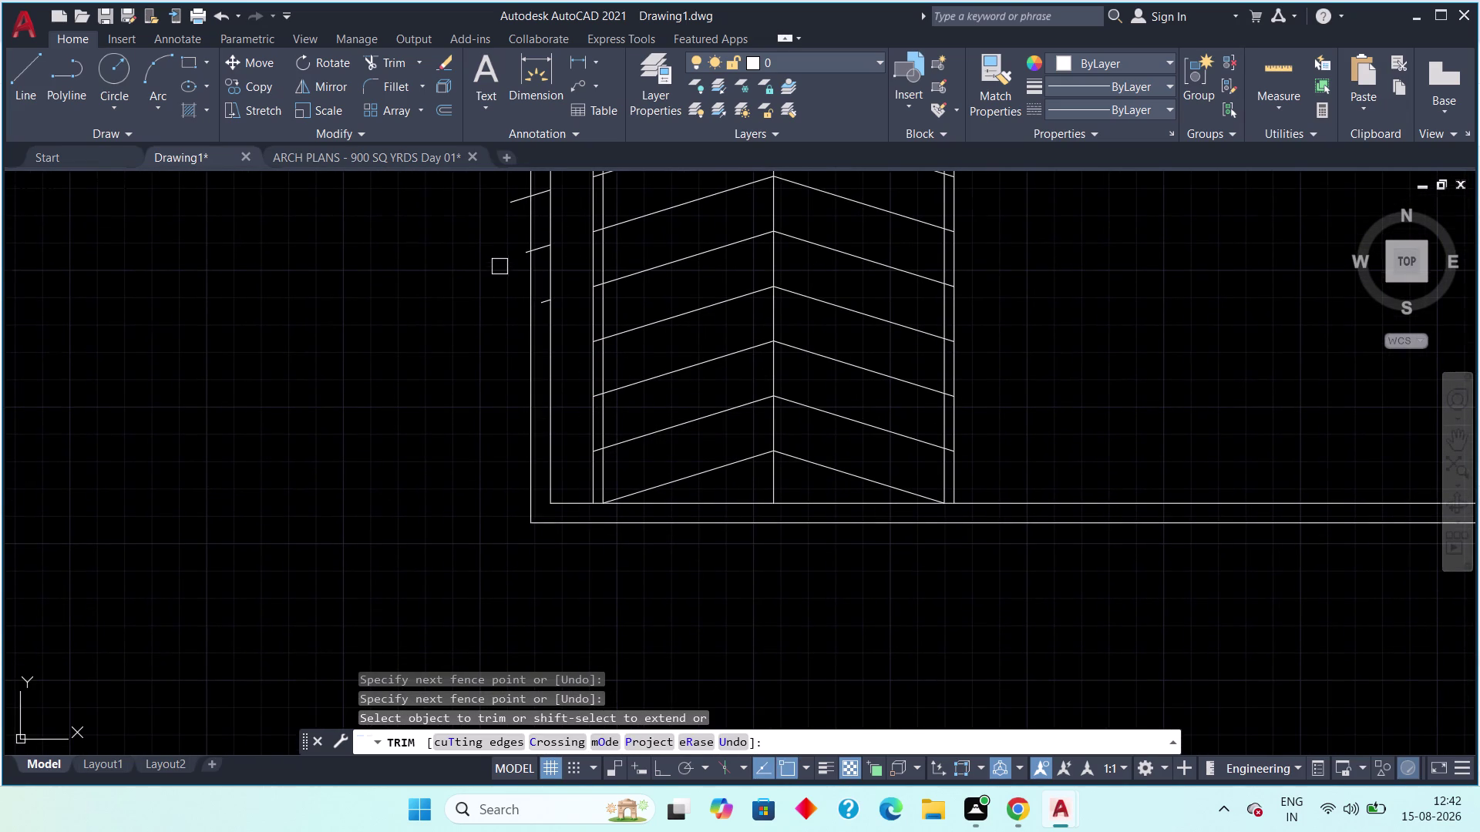
Trim the leftover small stubs on the left side of the ramp.
scroll(up, 3)
middle_drag(489, 302, 472, 369)
scroll(down, 3)
click(474, 283)
click(486, 317)
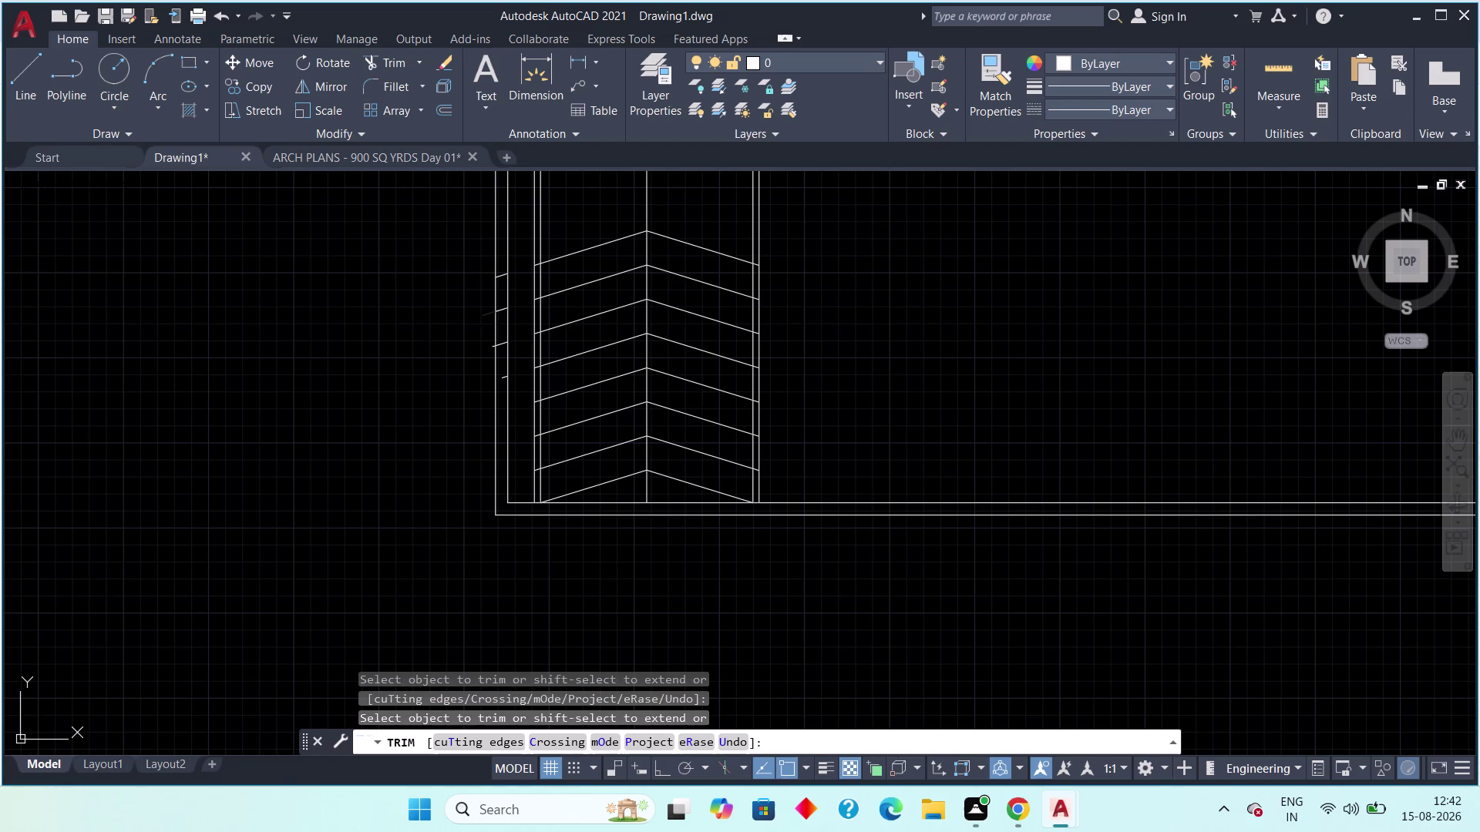
scroll(up, 3)
click(496, 320)
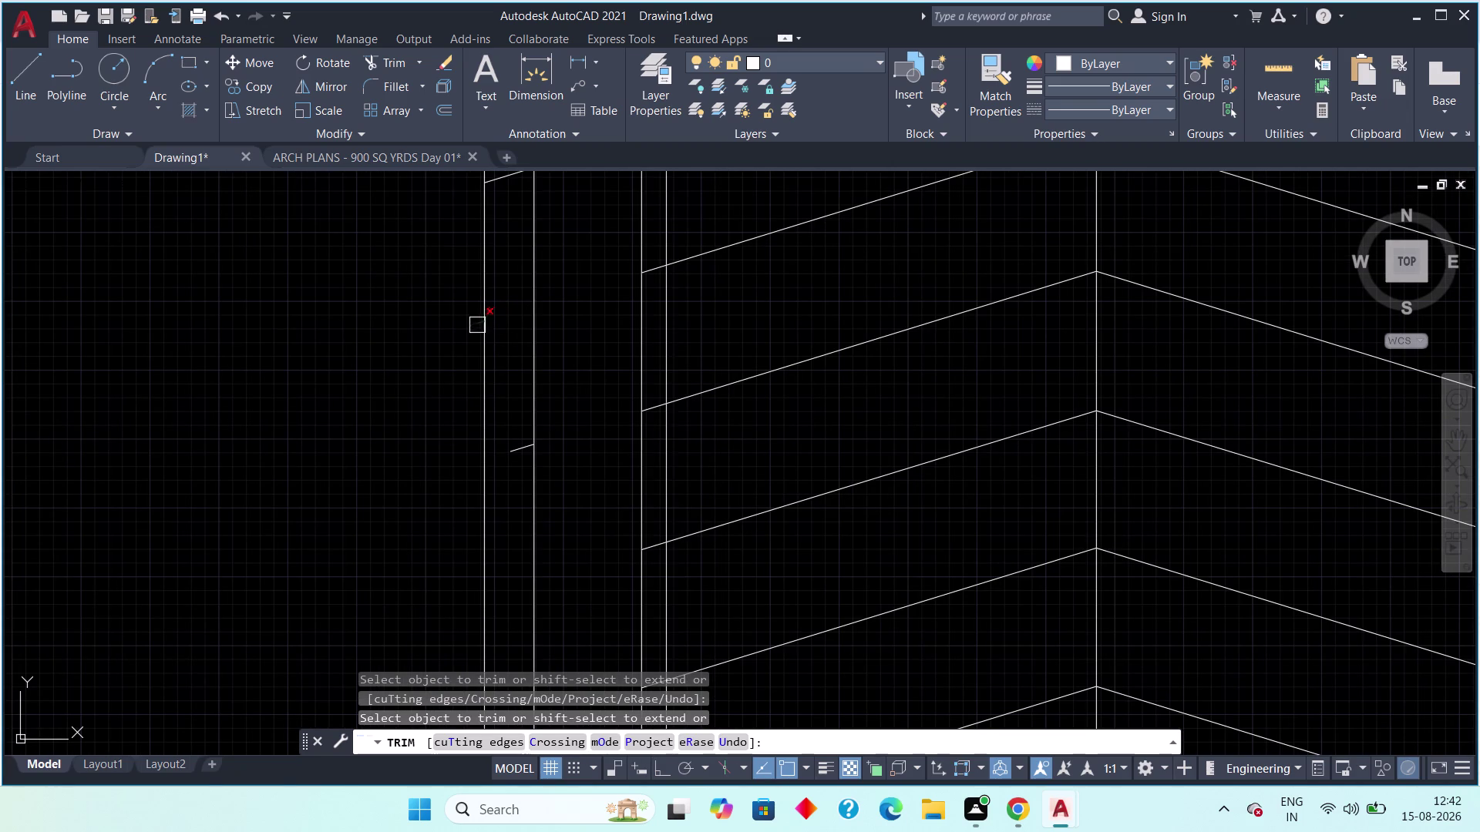
click(468, 330)
click(521, 454)
middle_drag(493, 308, 498, 329)
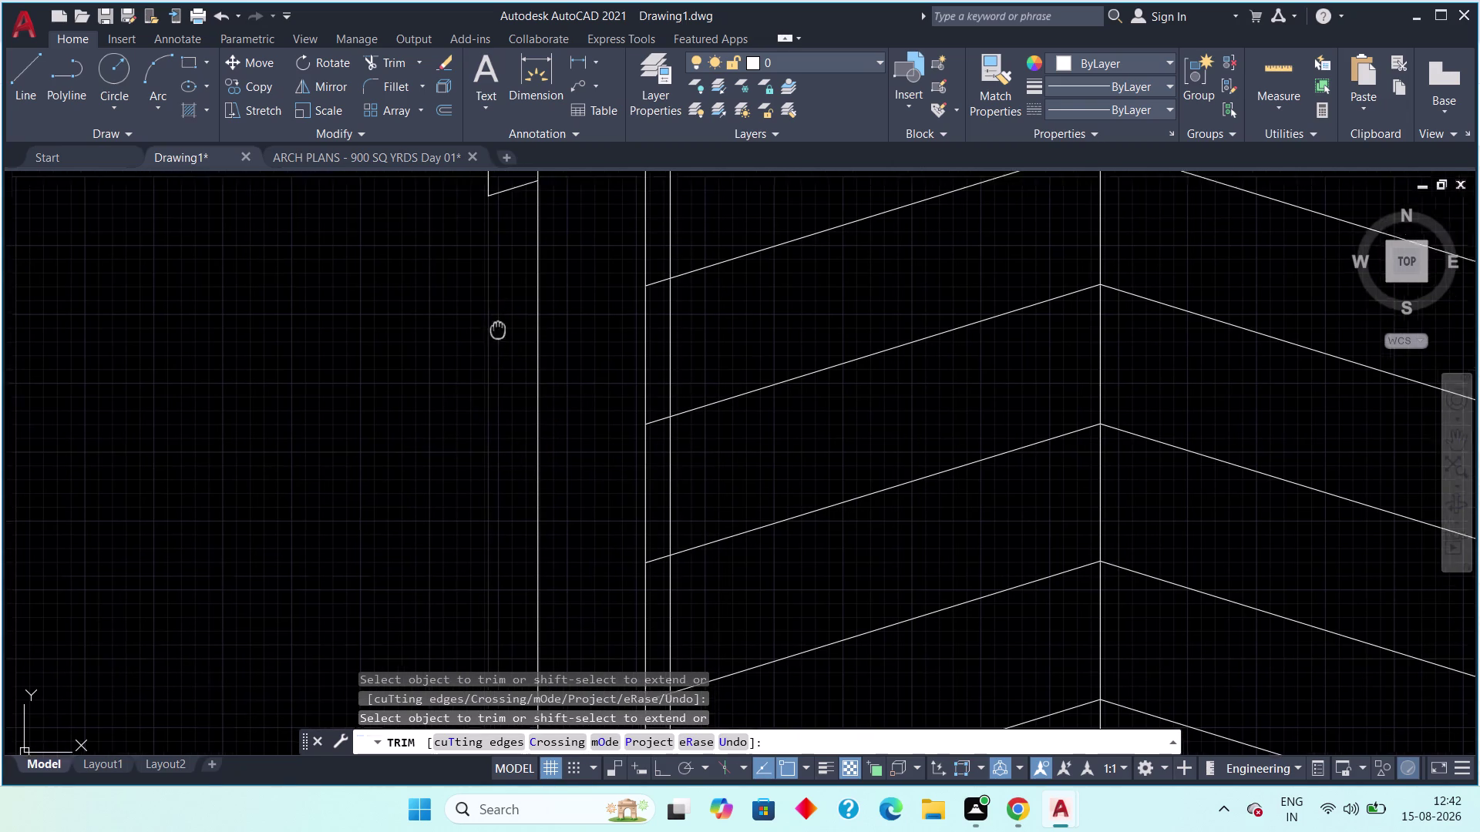
middle_drag(498, 328, 494, 577)
scroll(down, 3)
click(504, 498)
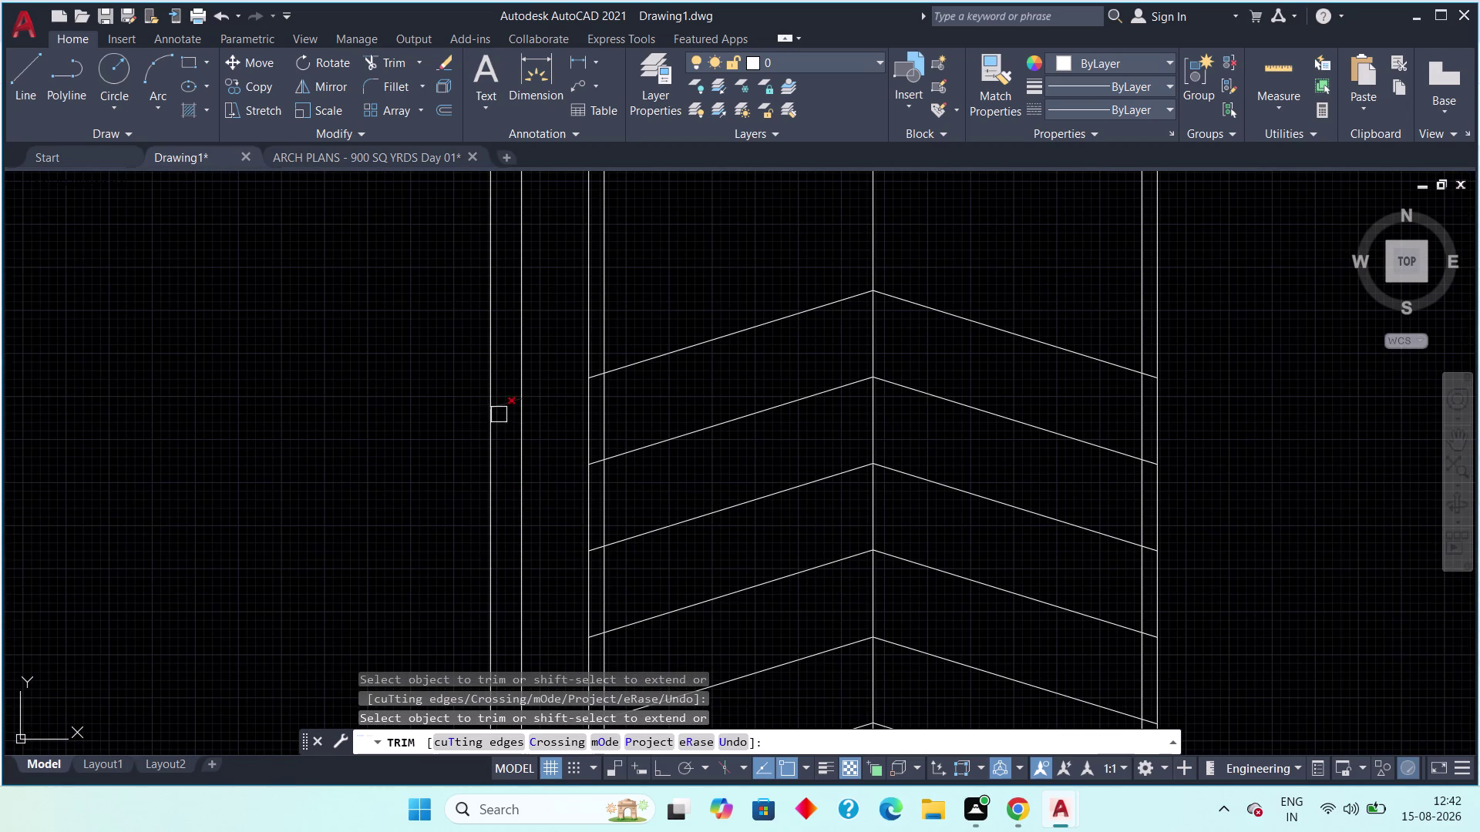
click(501, 409)
scroll(down, 3)
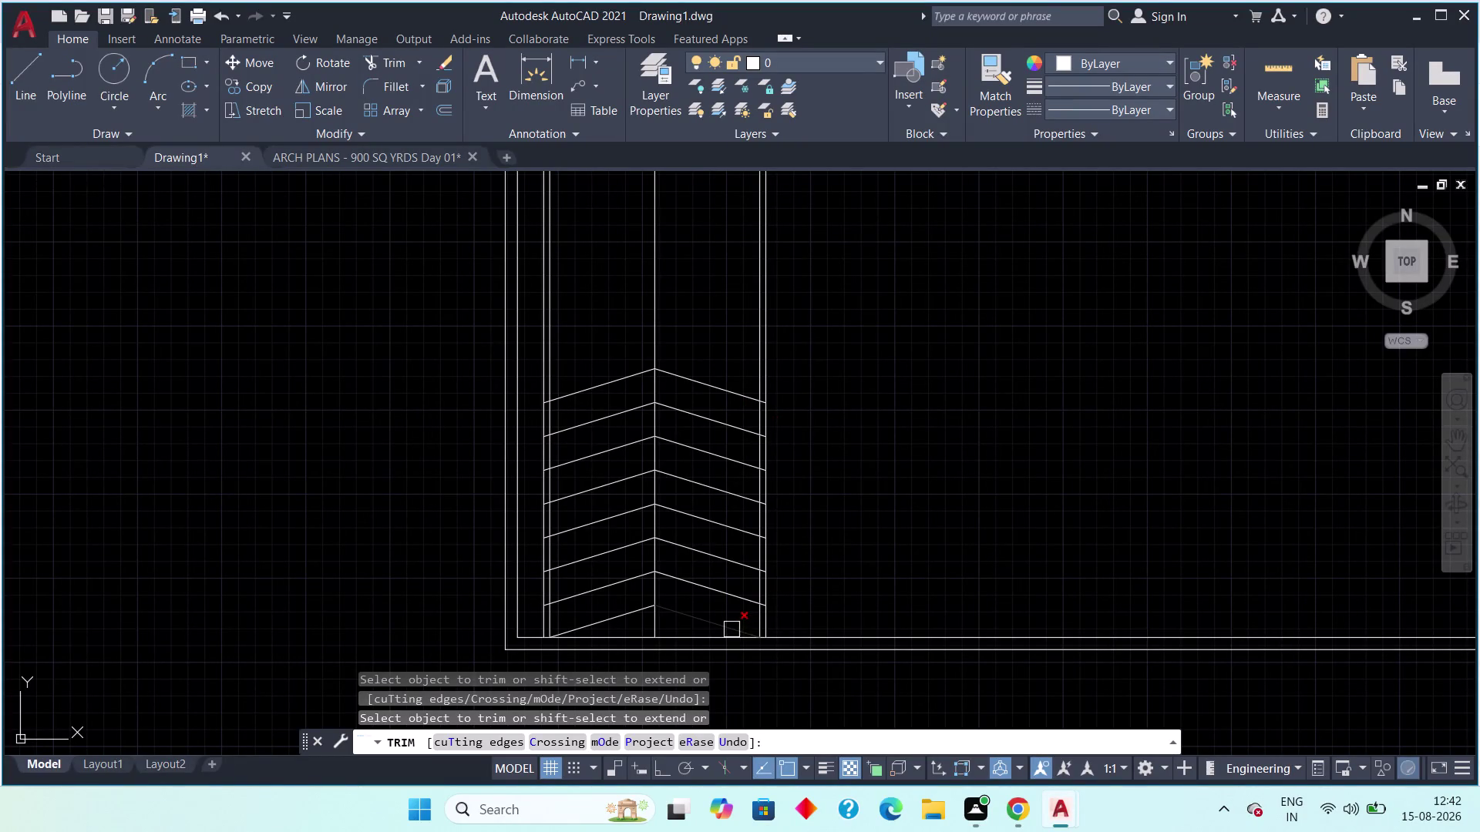
scroll(up, 3)
Trim the chevron line ends overshooting the ramp's right edge.
click(743, 537)
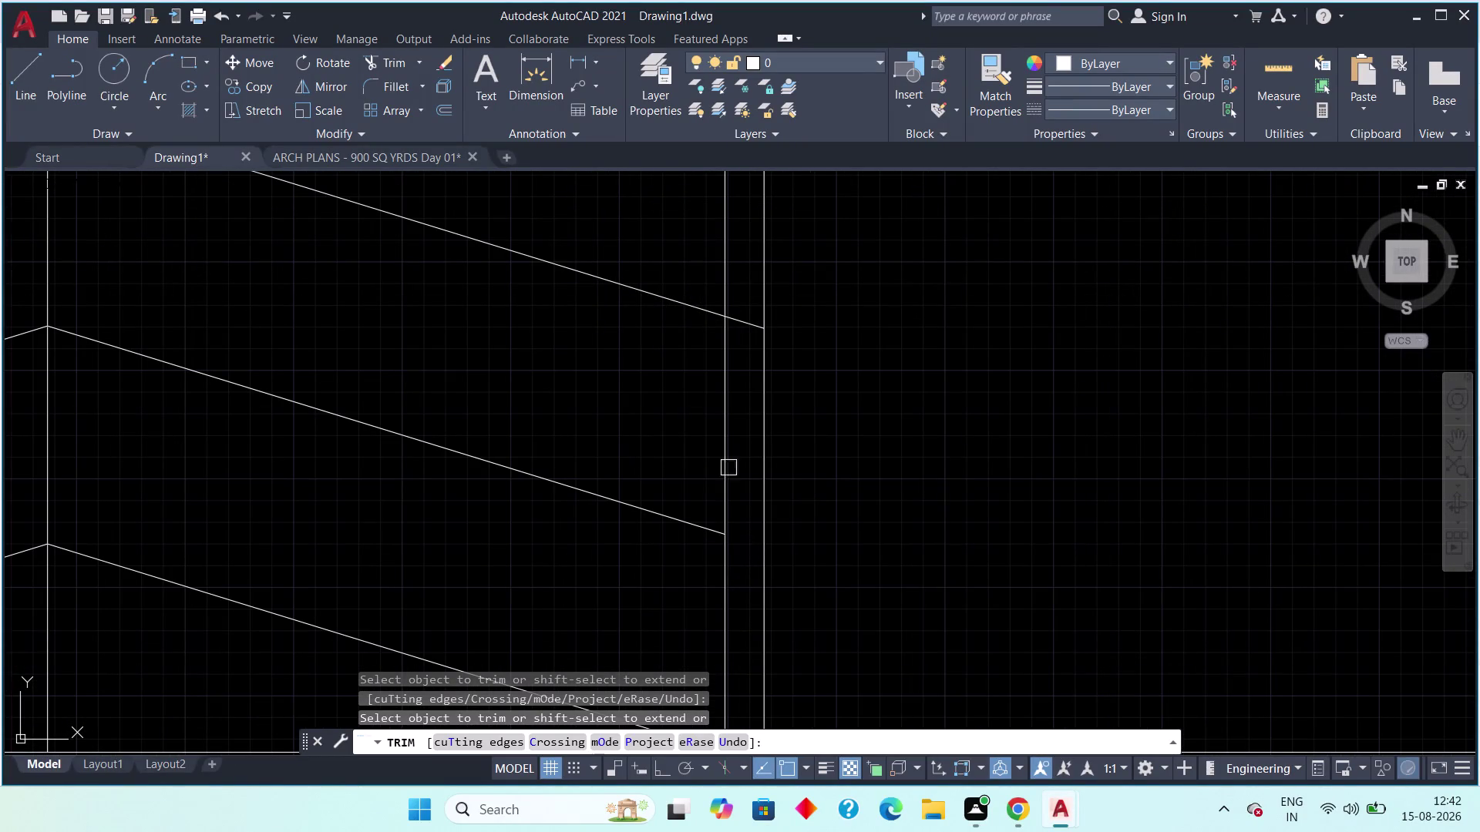
click(752, 317)
scroll(down, 3)
middle_drag(661, 291, 625, 369)
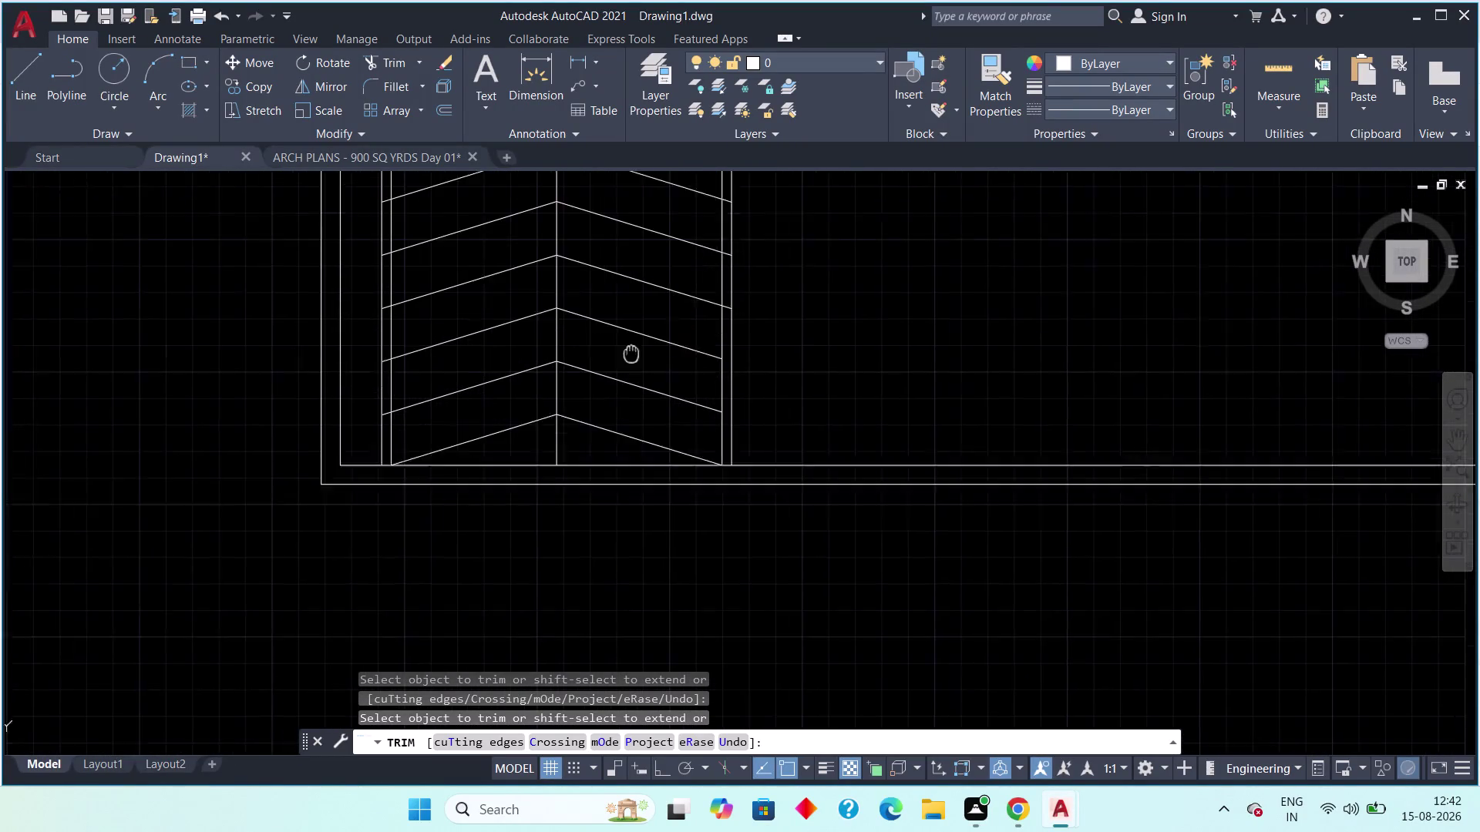
middle_drag(625, 369, 579, 498)
scroll(up, 3)
scroll(up, 3)
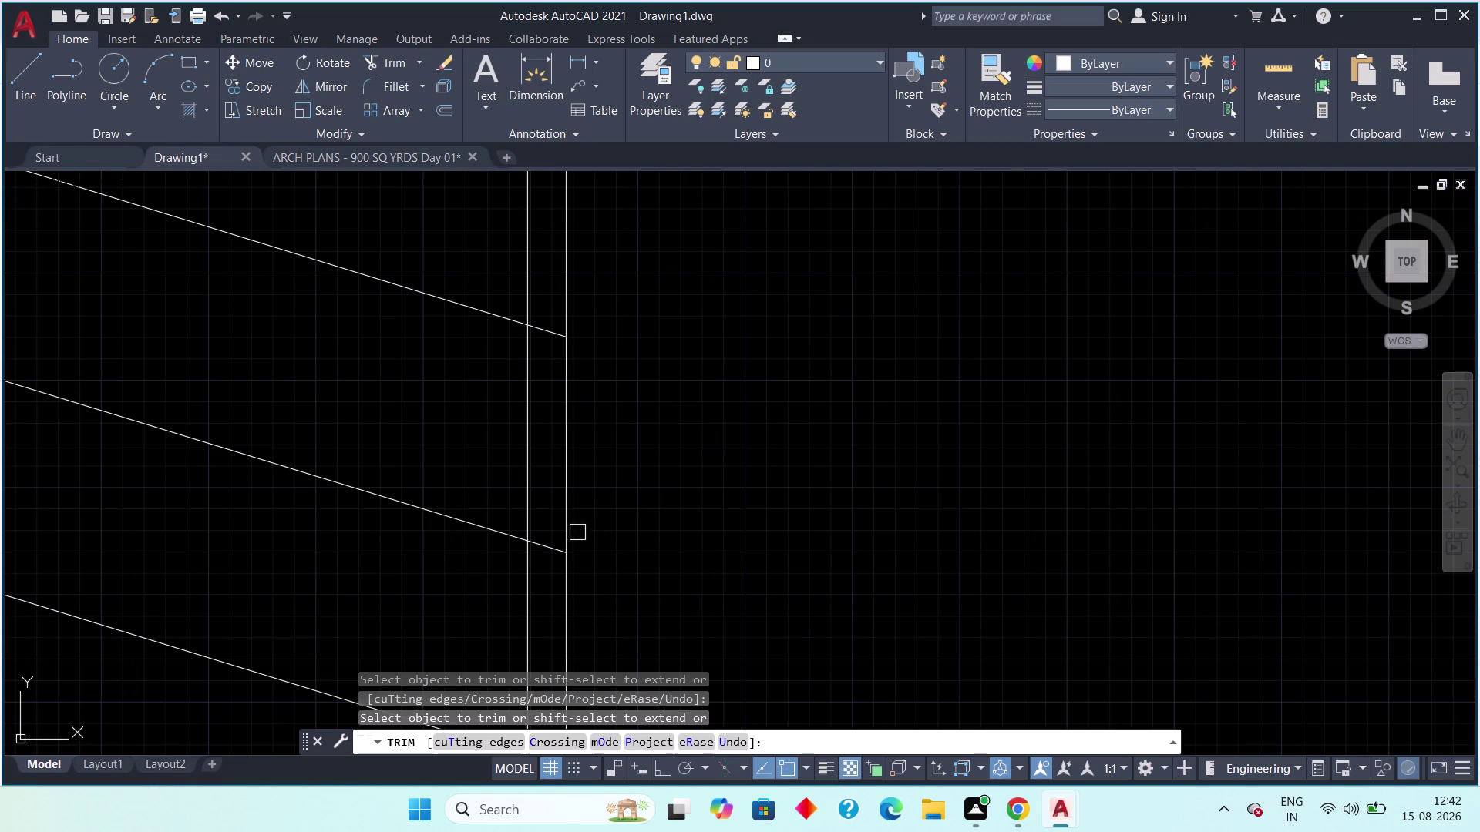
click(549, 552)
click(549, 336)
scroll(down, 3)
middle_drag(577, 278, 574, 380)
scroll(up, 3)
middle_drag(567, 366, 551, 567)
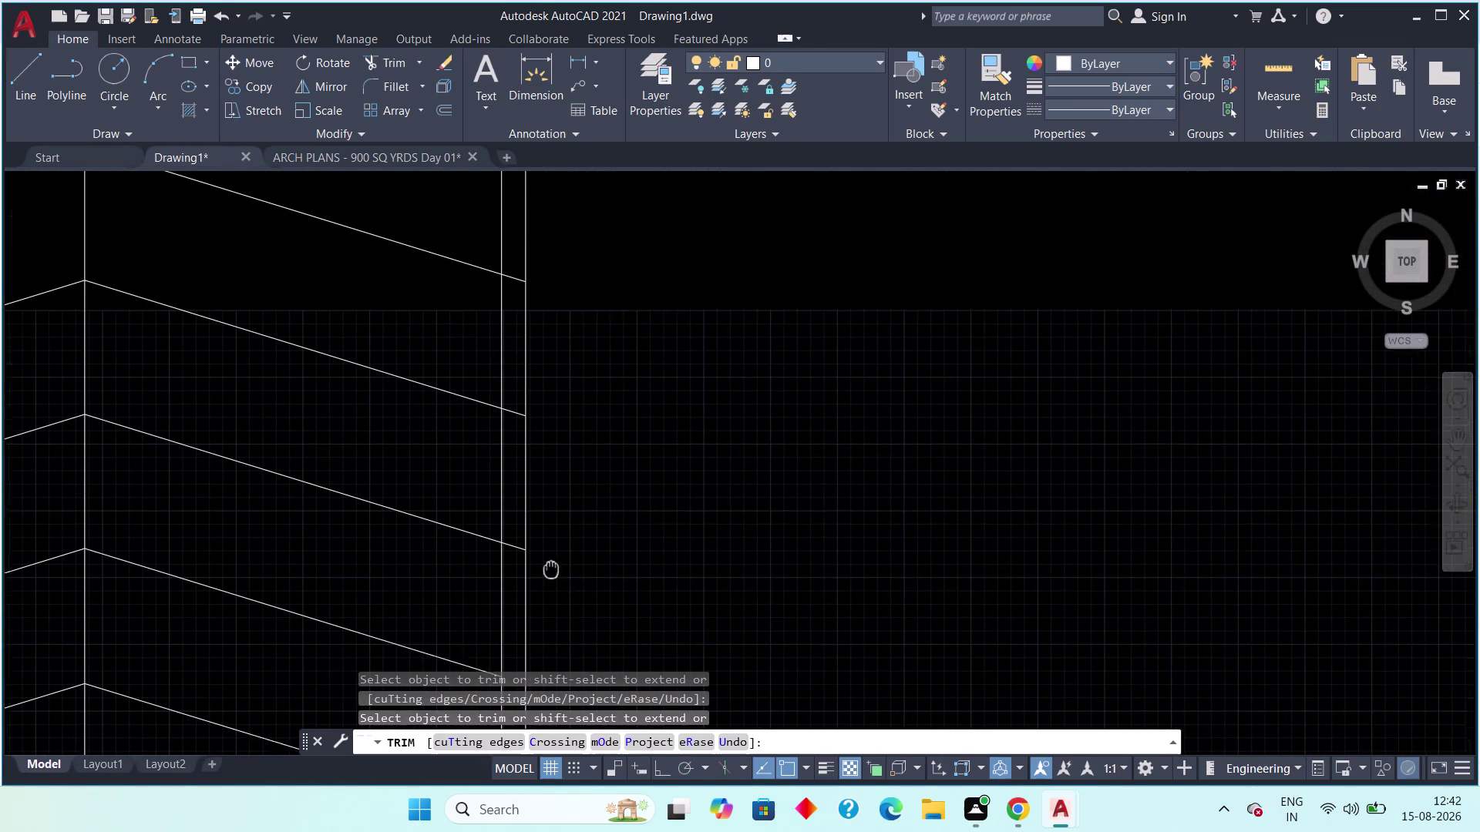
middle_drag(551, 568, 549, 578)
click(511, 556)
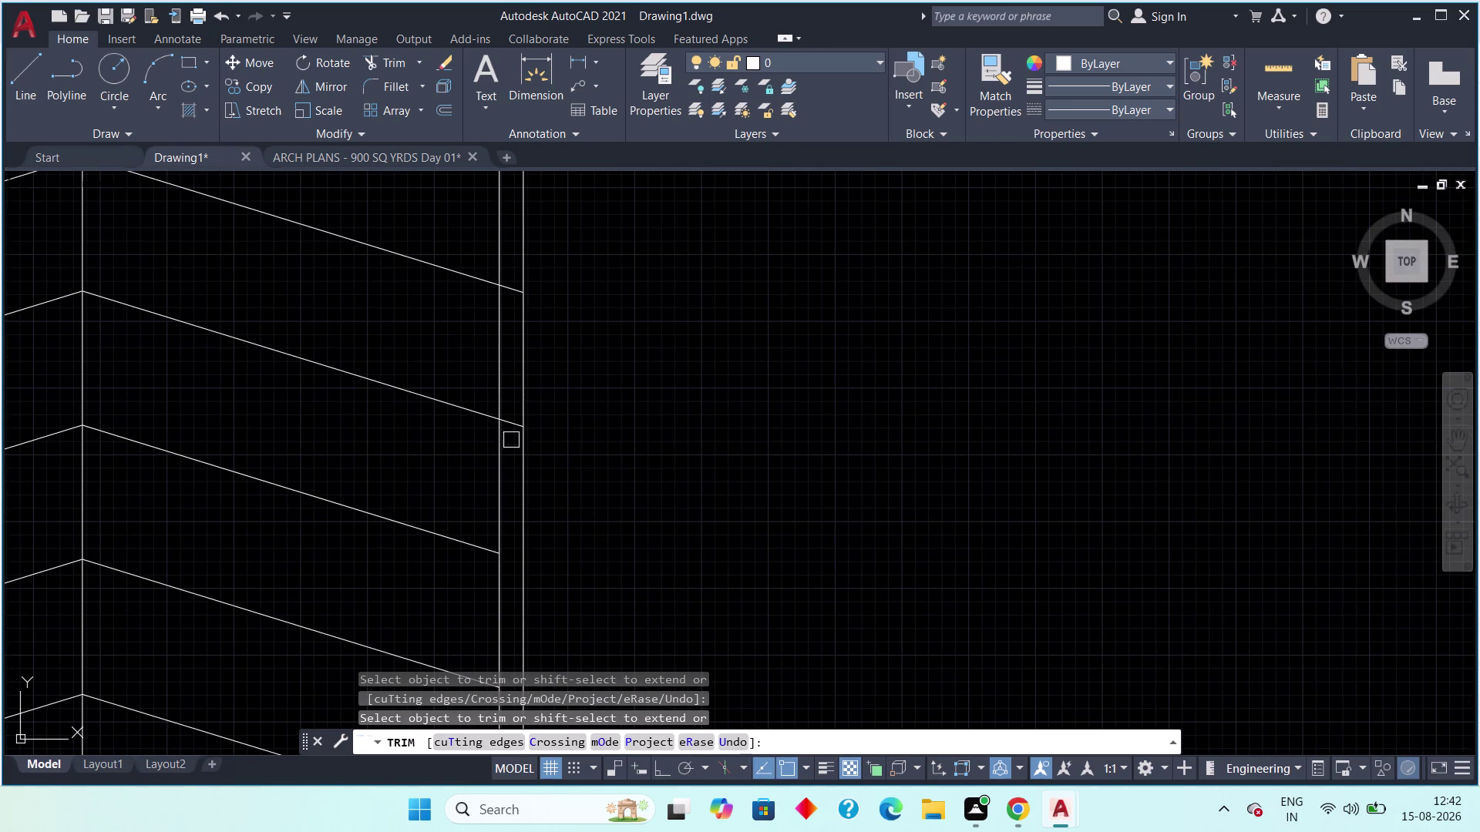
click(515, 424)
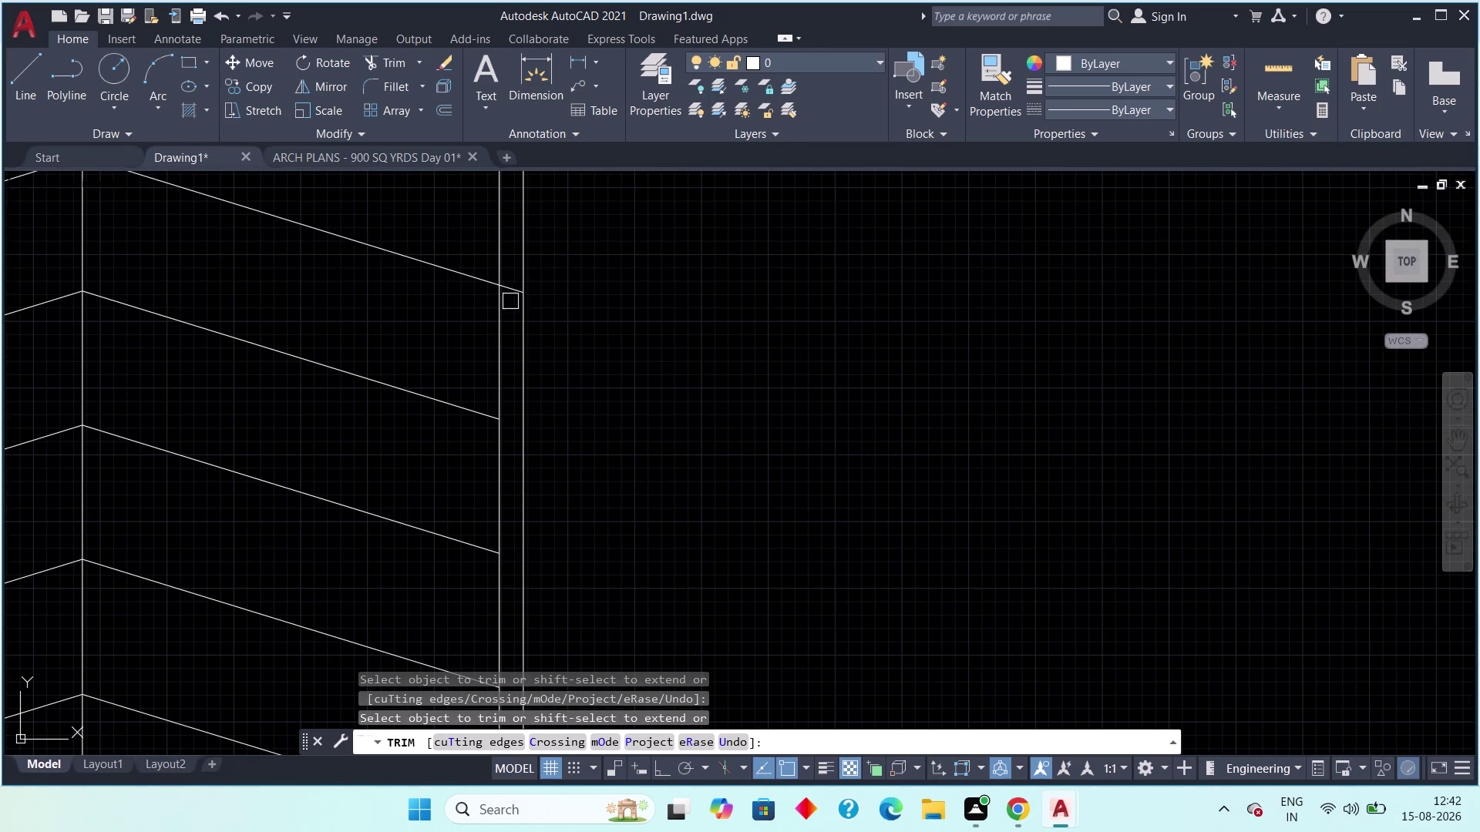
click(511, 292)
Trim line portions between the two left edges and ends at the left edge.
scroll(down, 3)
middle_drag(564, 392, 797, 395)
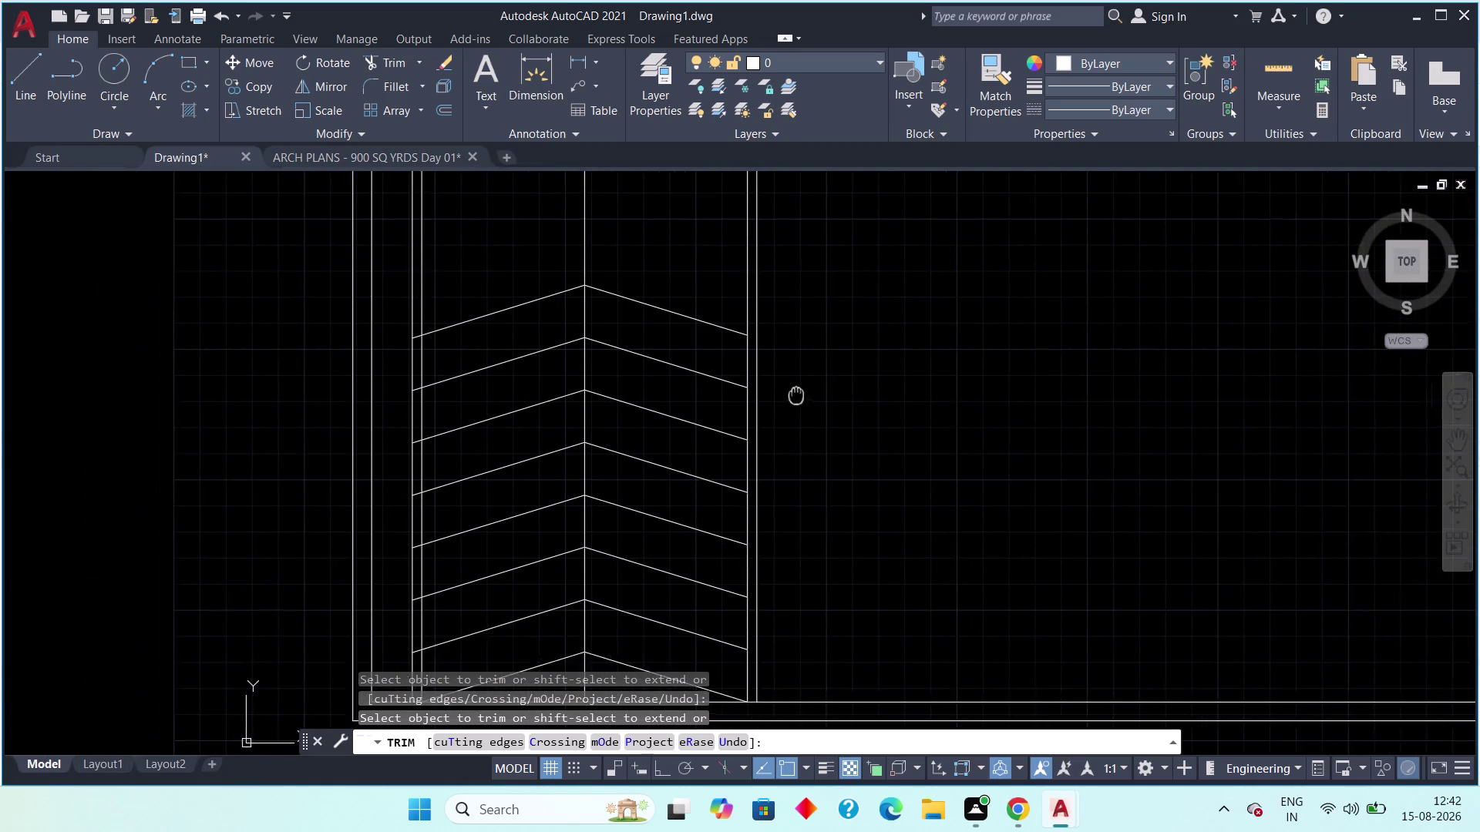
middle_drag(797, 396, 812, 398)
scroll(up, 3)
middle_drag(447, 345, 594, 334)
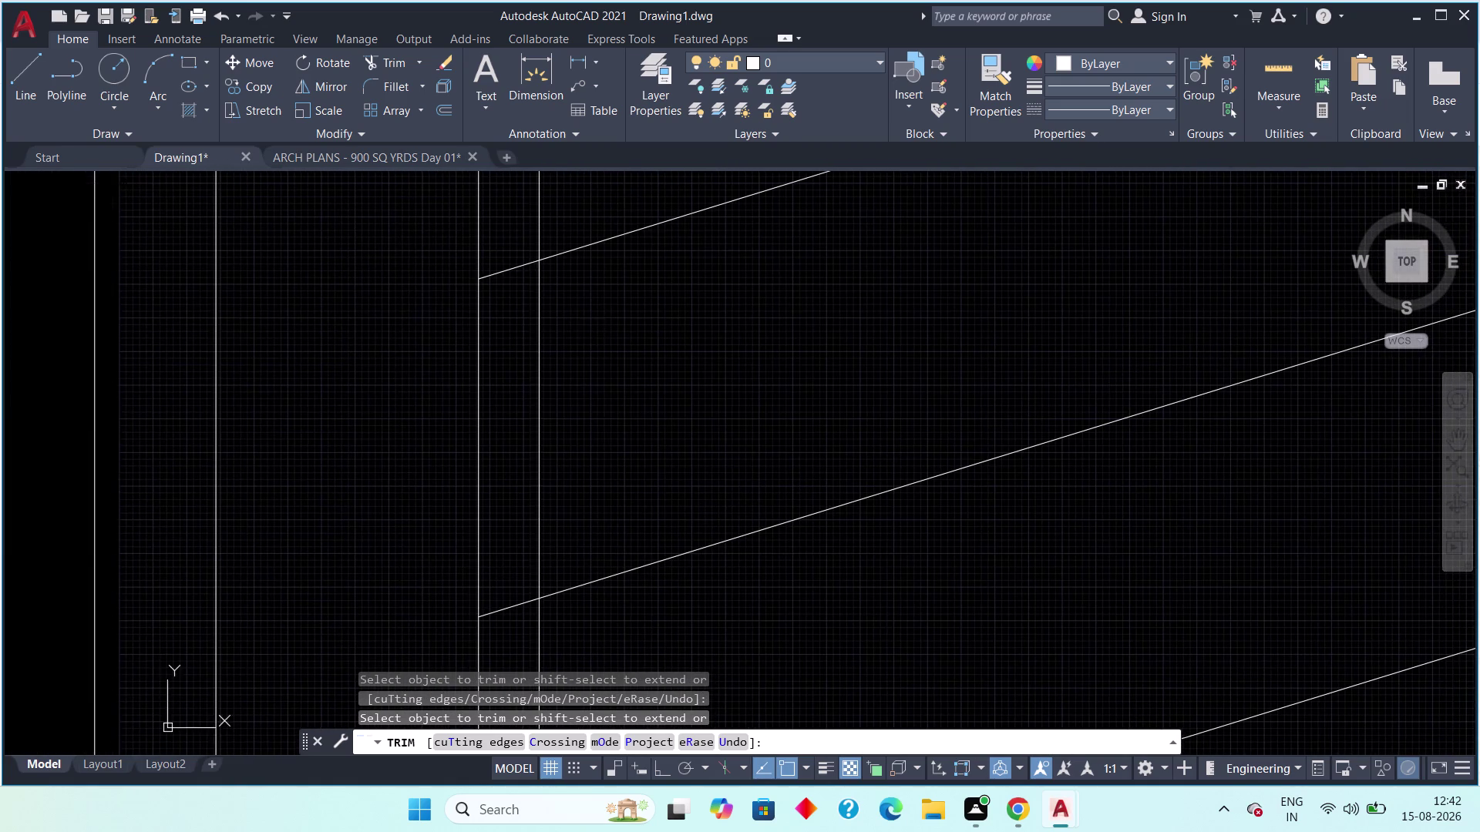
click(511, 270)
click(513, 610)
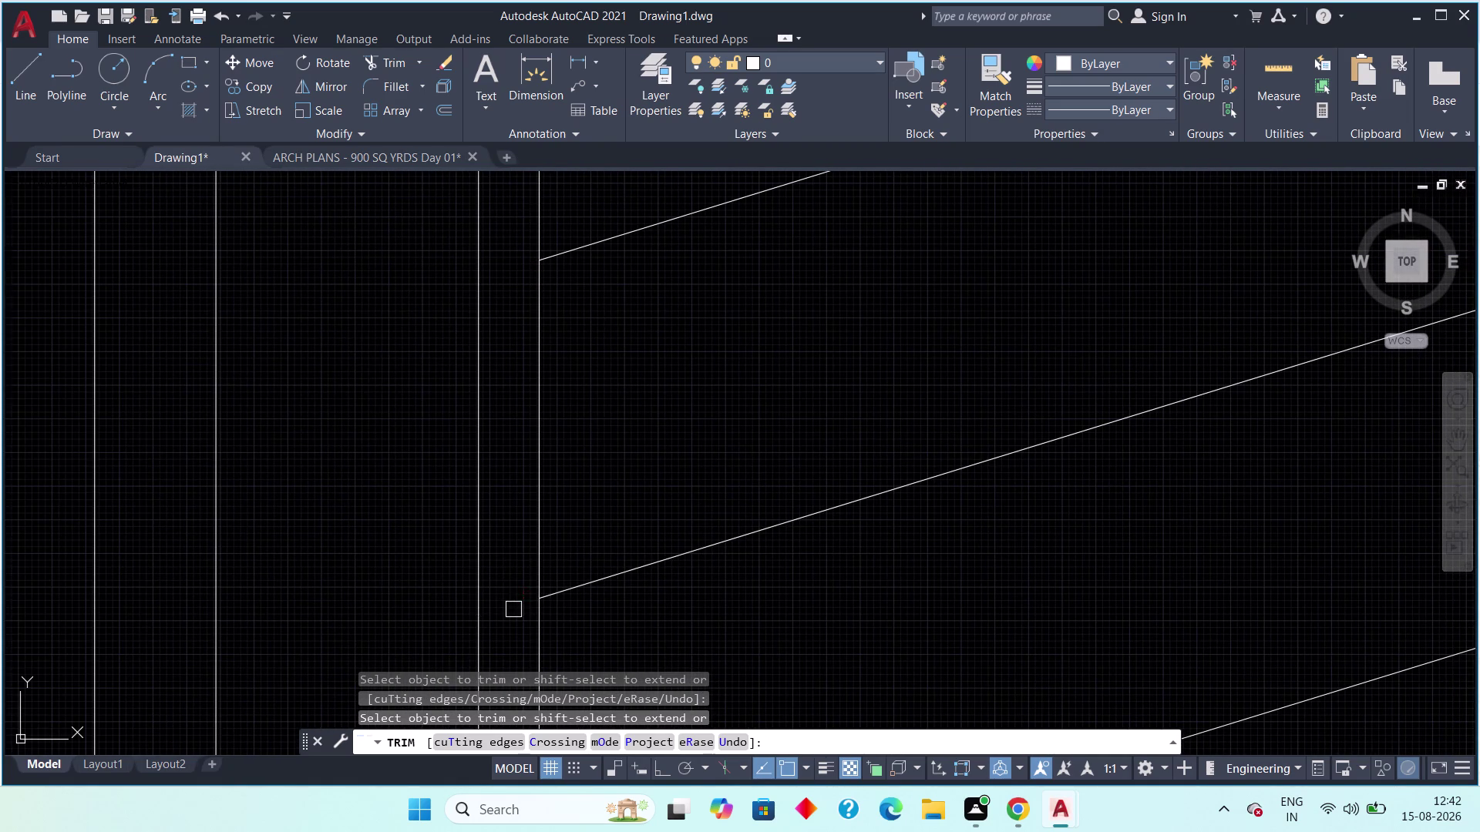
scroll(down, 3)
middle_drag(550, 587, 611, 397)
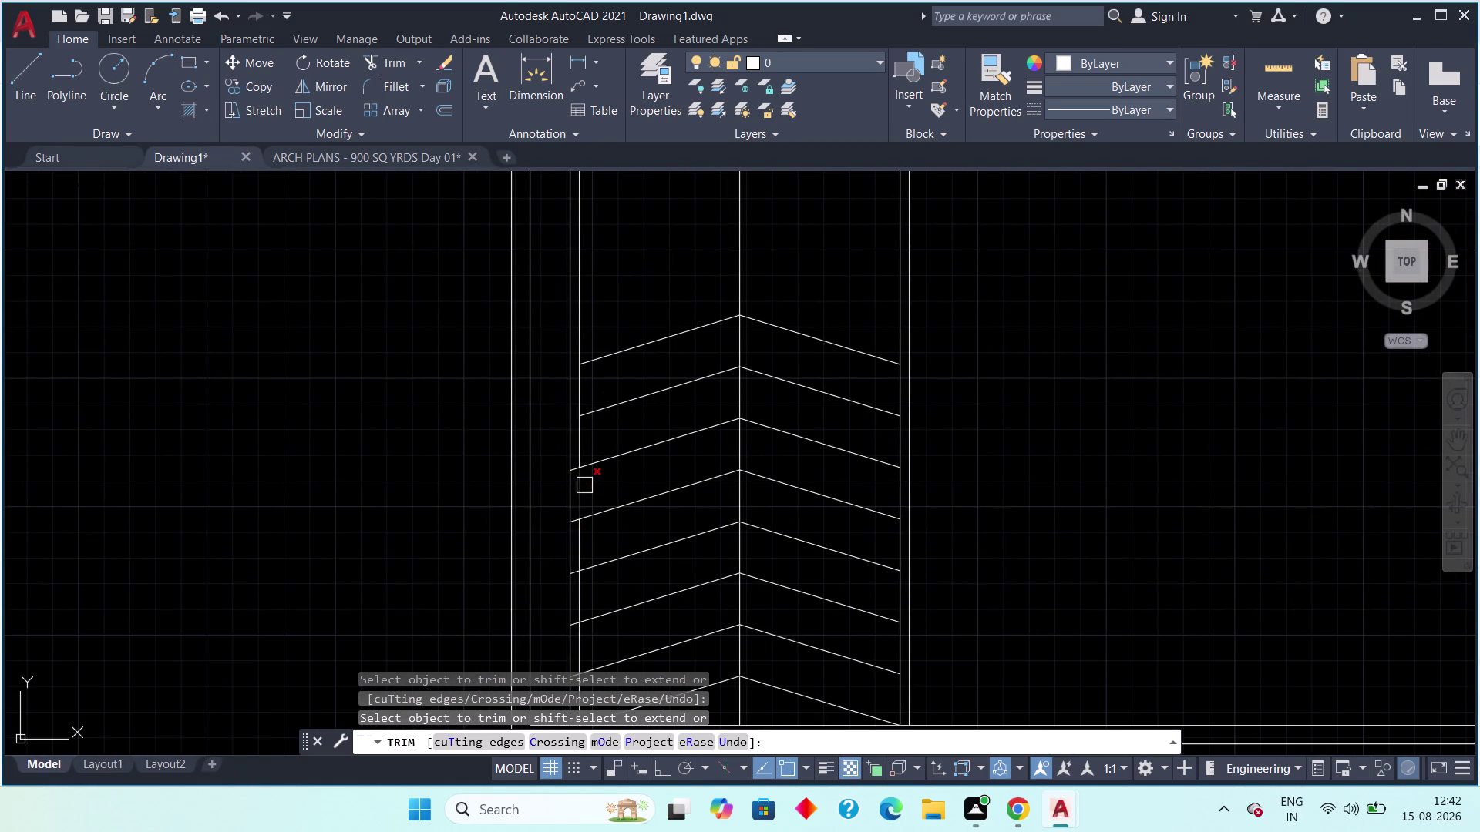
scroll(up, 3)
click(549, 471)
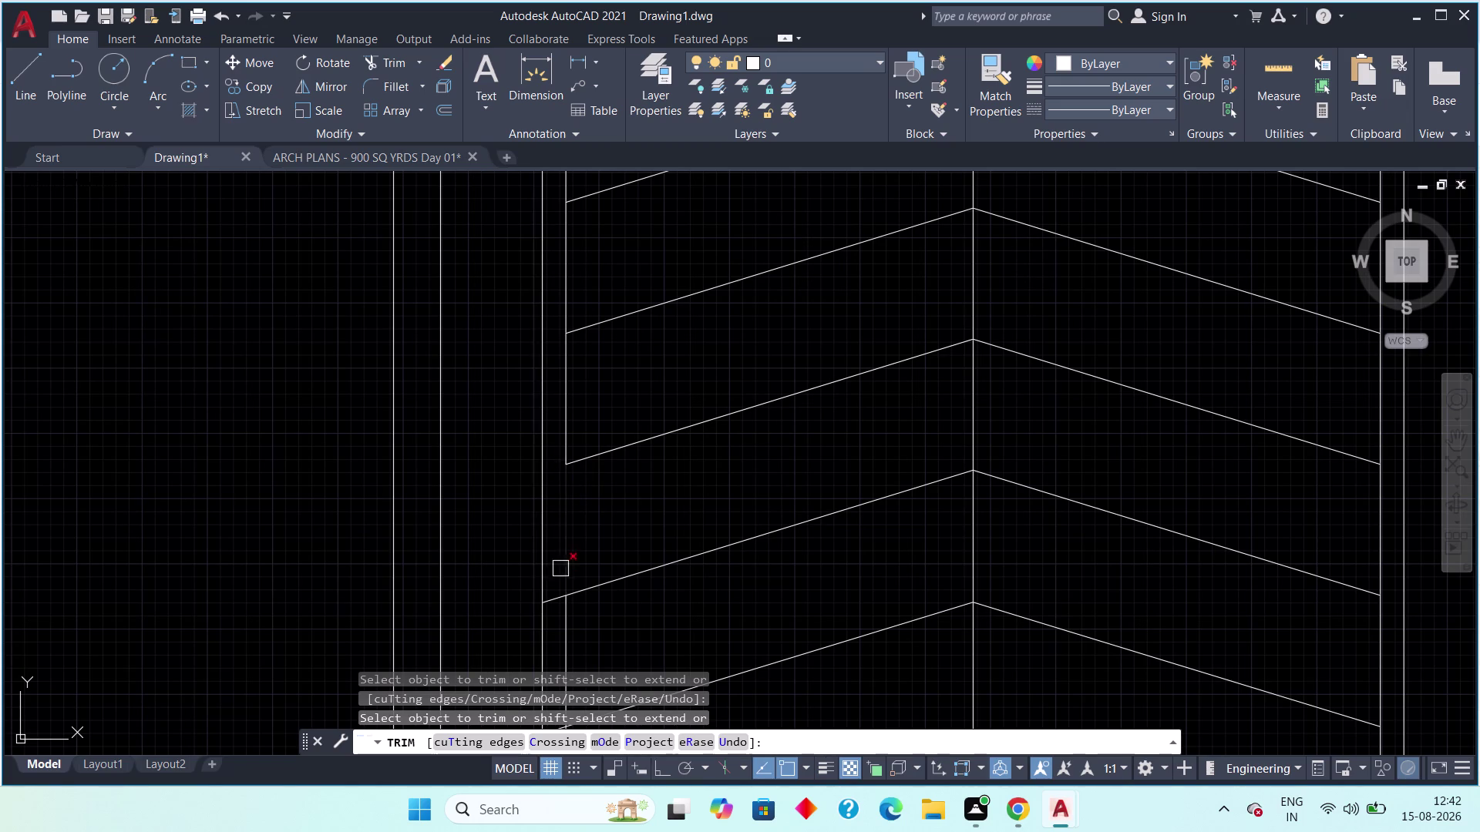
click(556, 597)
scroll(down, 3)
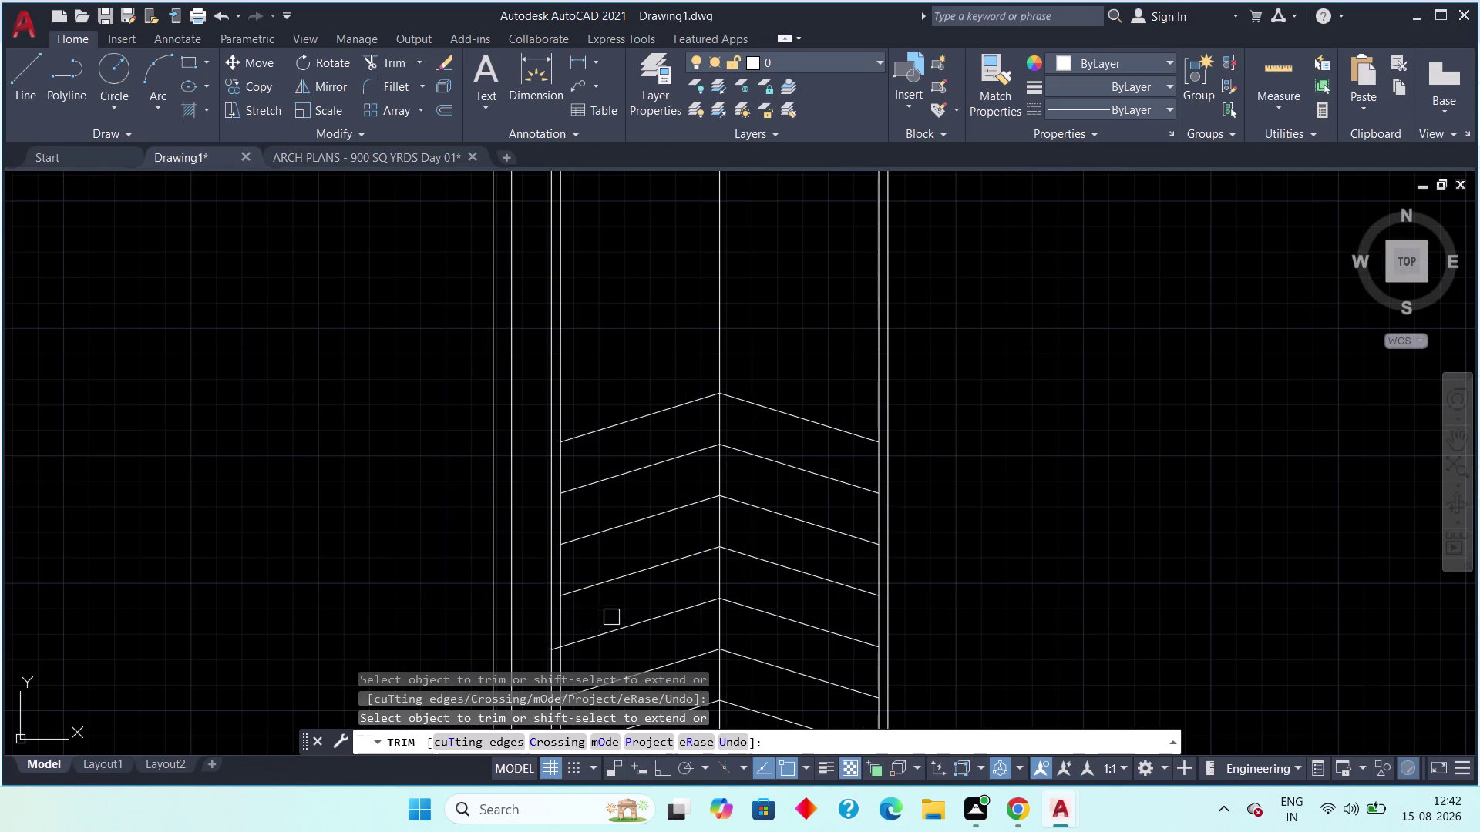
Cut off the remaining overhanging chevron ends and end trimming, viewing the whole ramp.
middle_drag(612, 613, 641, 356)
scroll(up, 3)
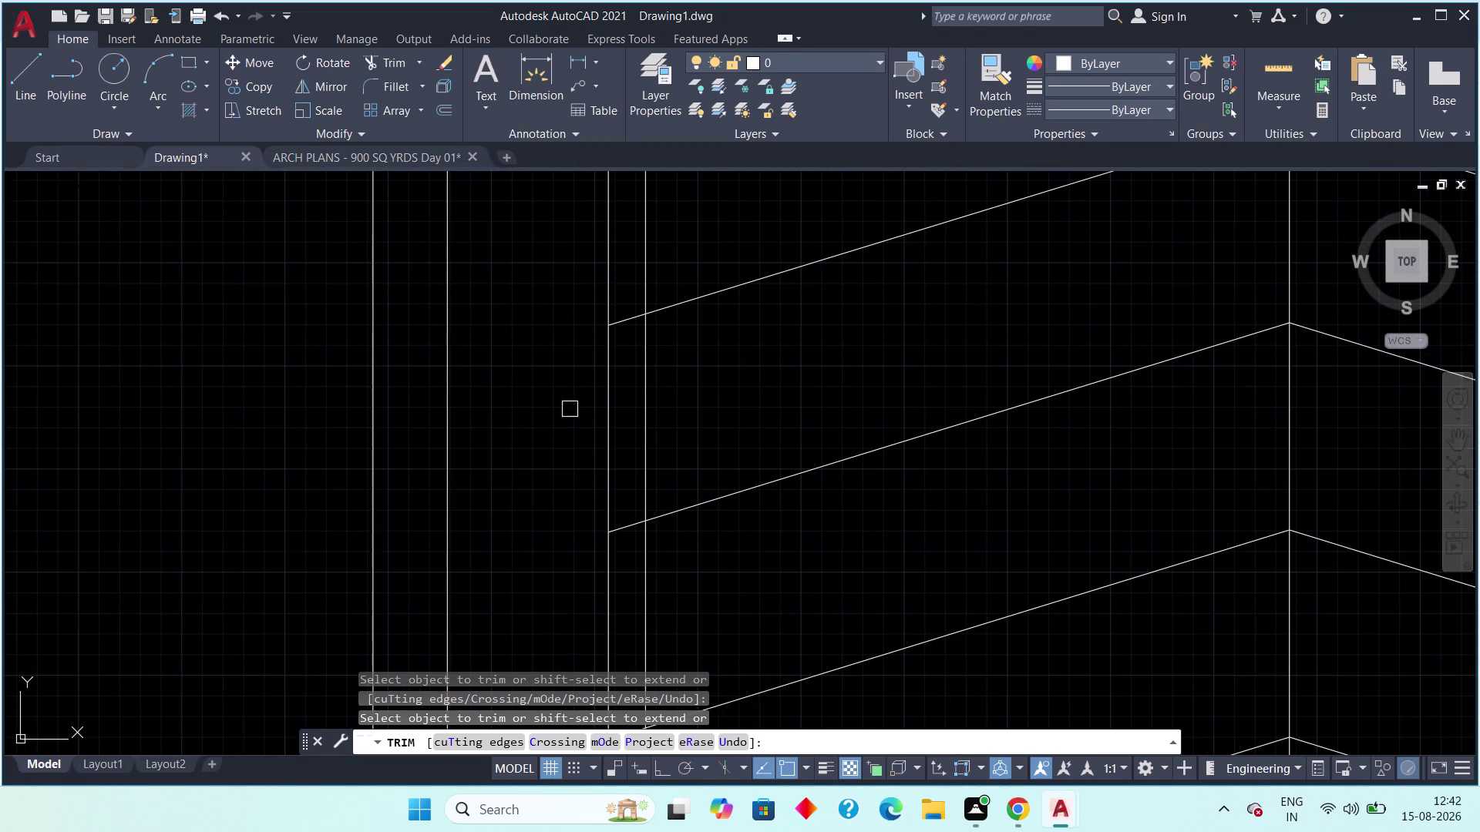
click(623, 324)
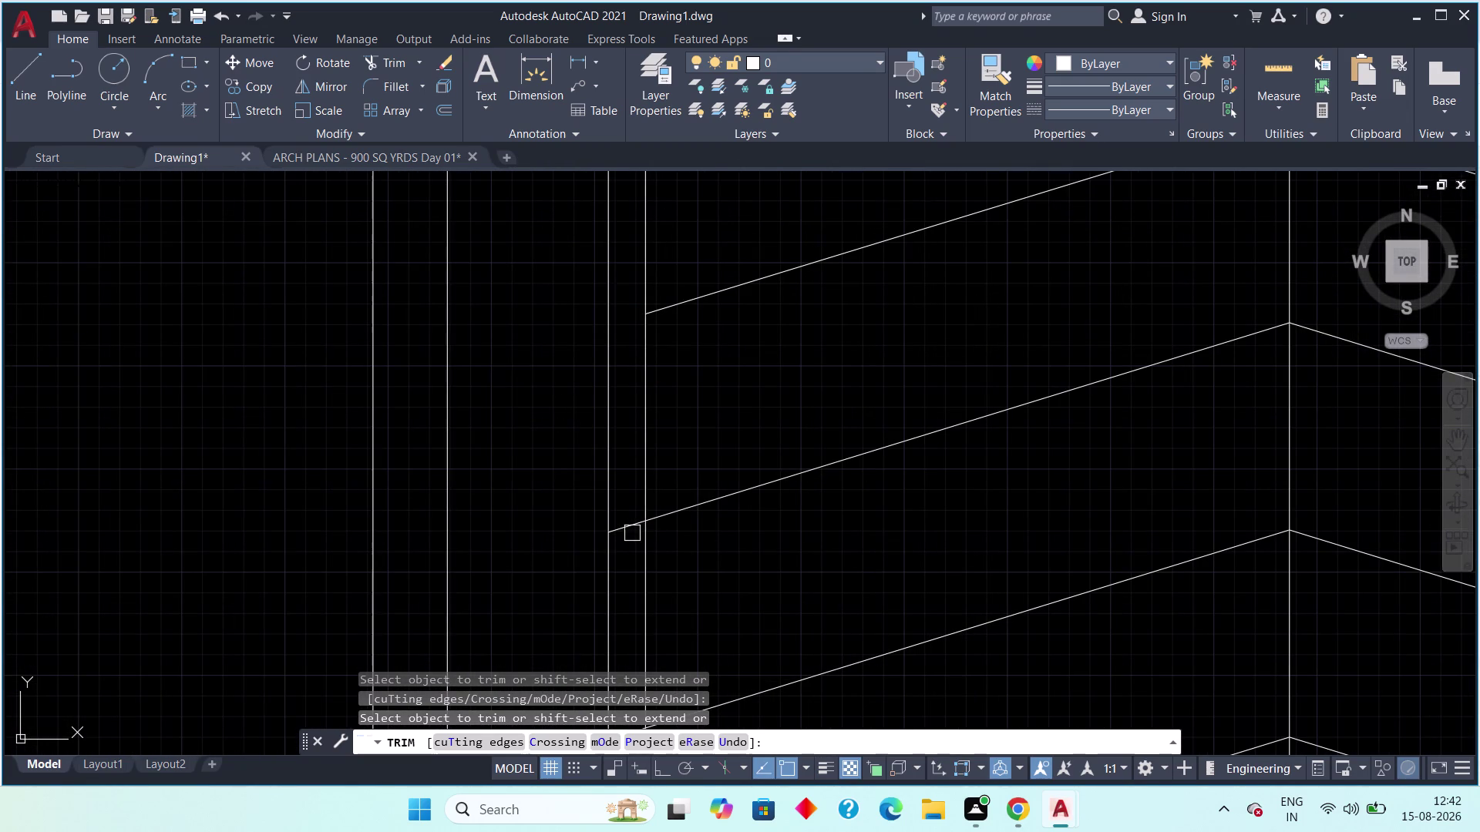
click(629, 525)
scroll(down, 3)
middle_drag(653, 575, 704, 387)
scroll(up, 3)
click(654, 413)
scroll(down, 3)
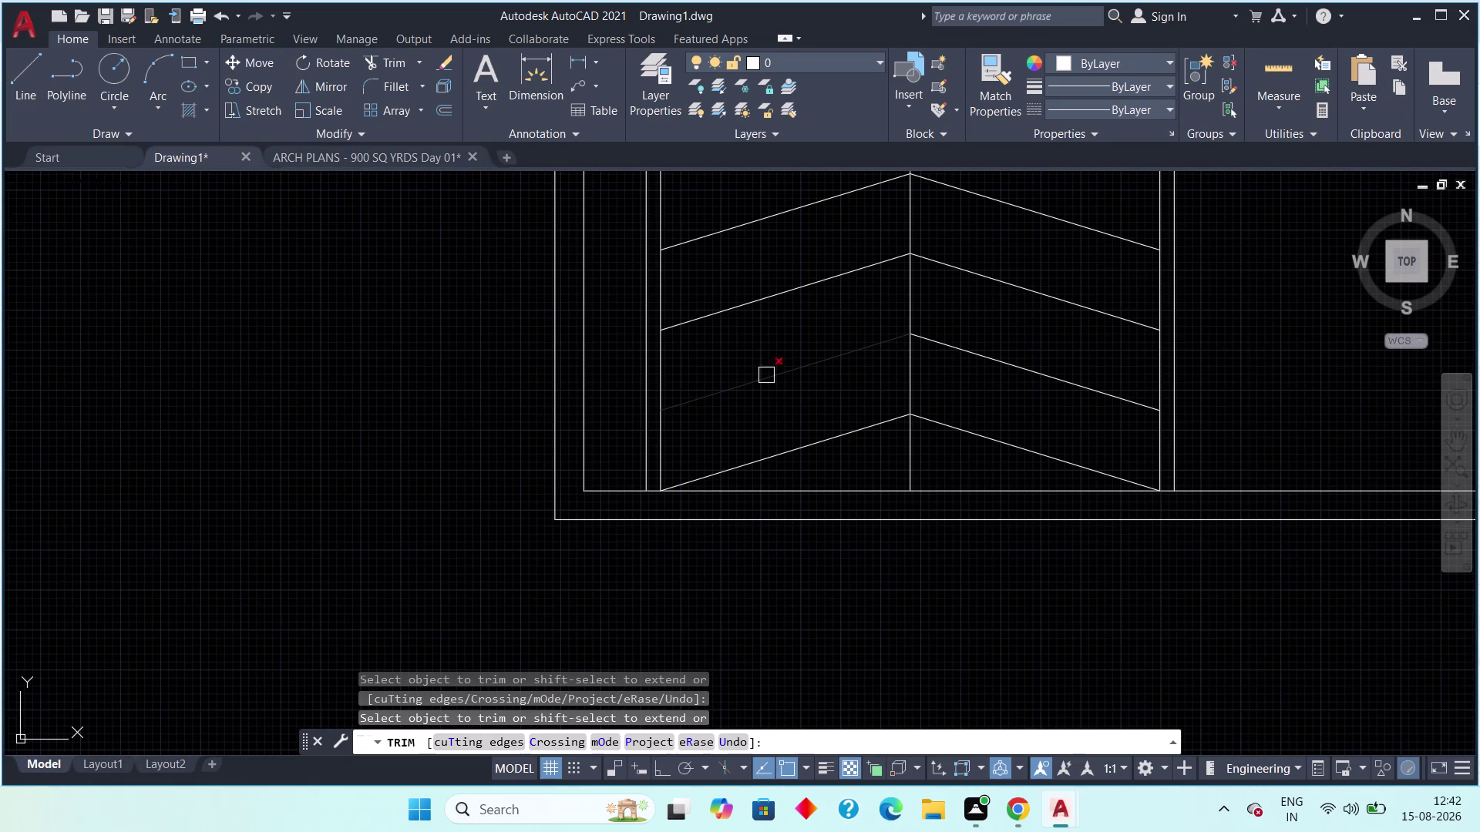
middle_drag(761, 347, 681, 554)
scroll(down, 3)
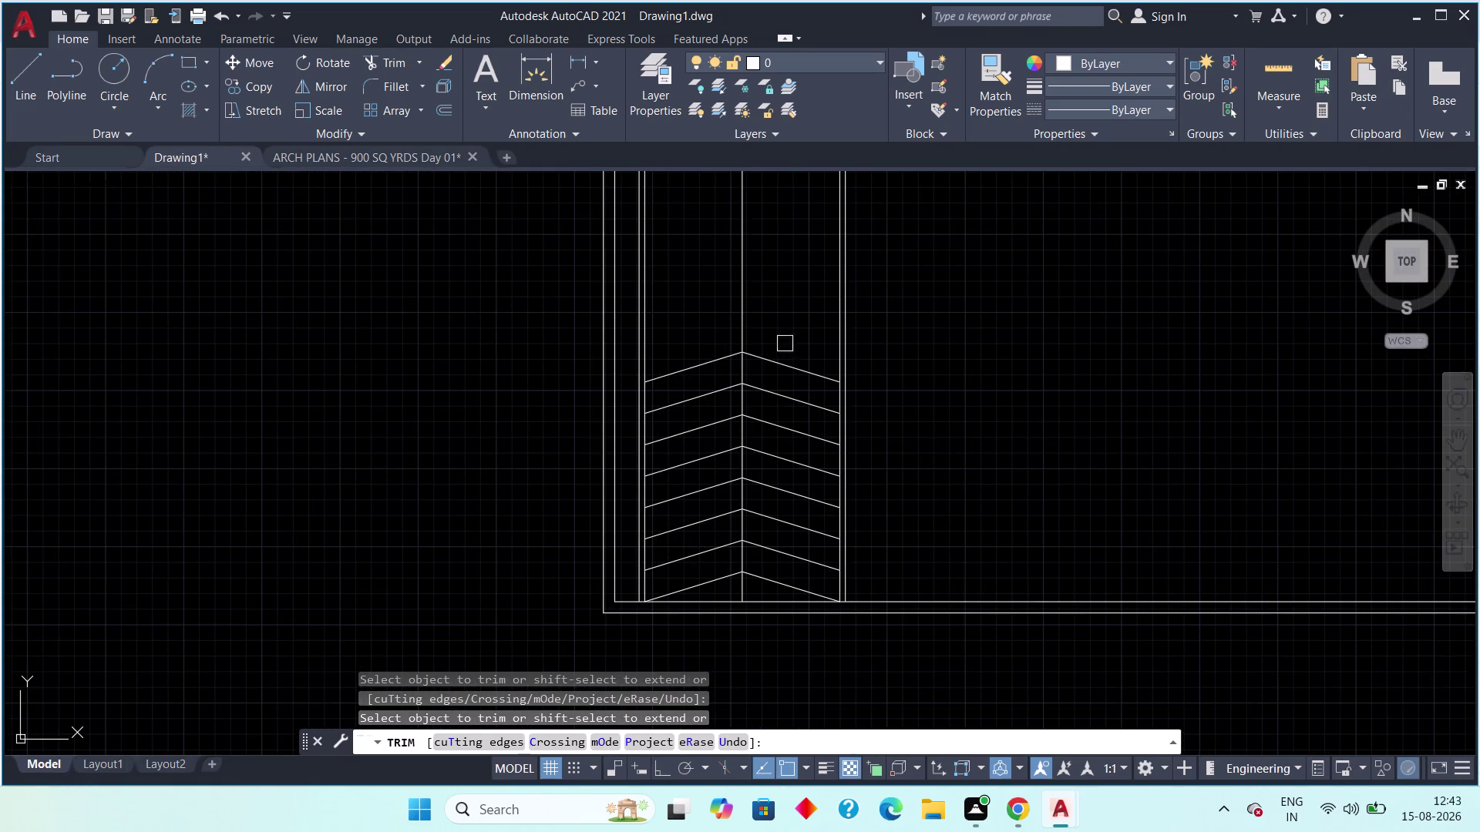
key(Escape)
middle_drag(788, 317, 735, 431)
scroll(down, 3)
scroll(down, 3)
middle_drag(709, 407, 640, 512)
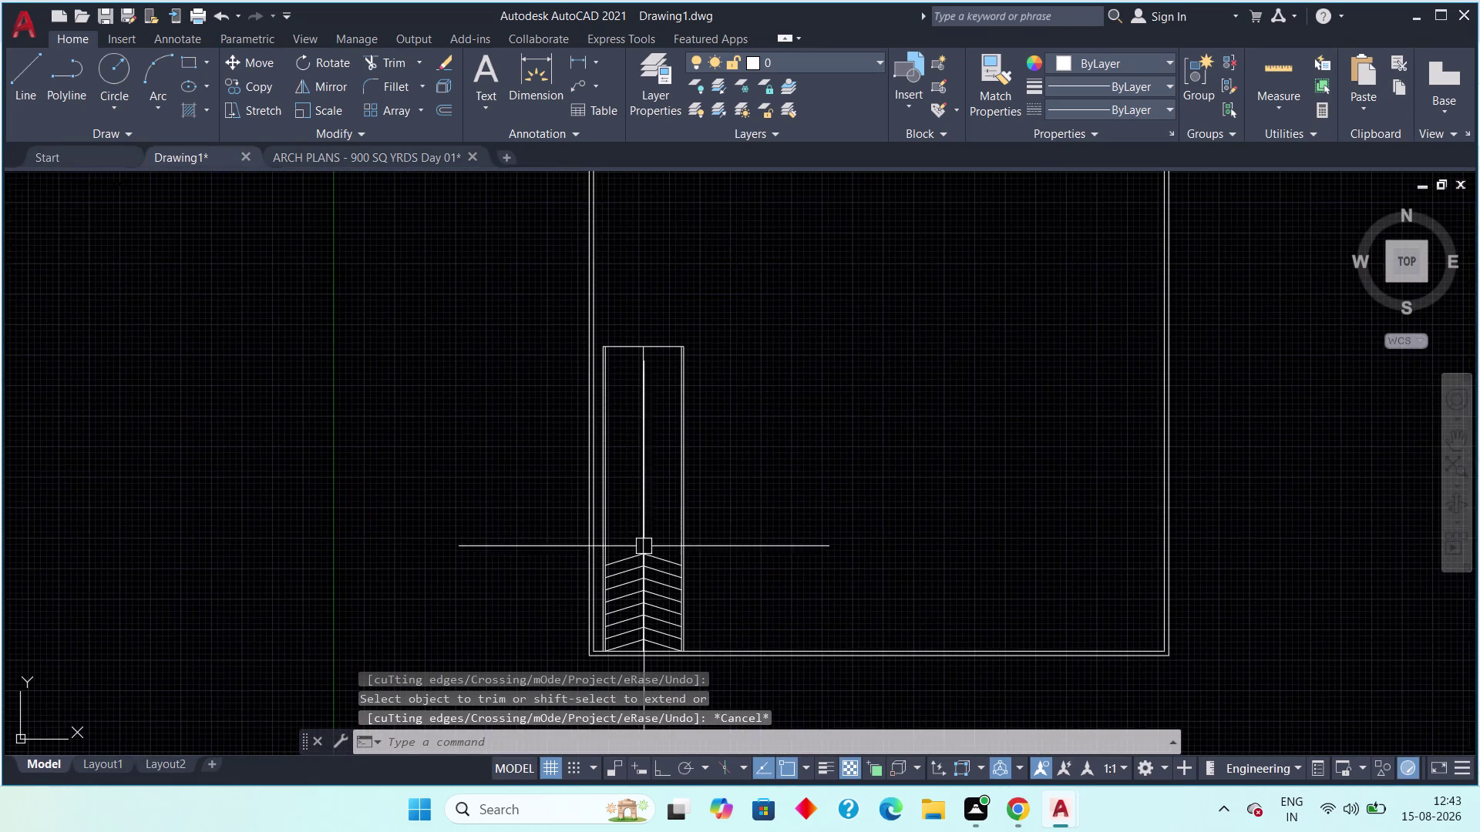
Start OFFSET with a 2' offset distance.
scroll(up, 3)
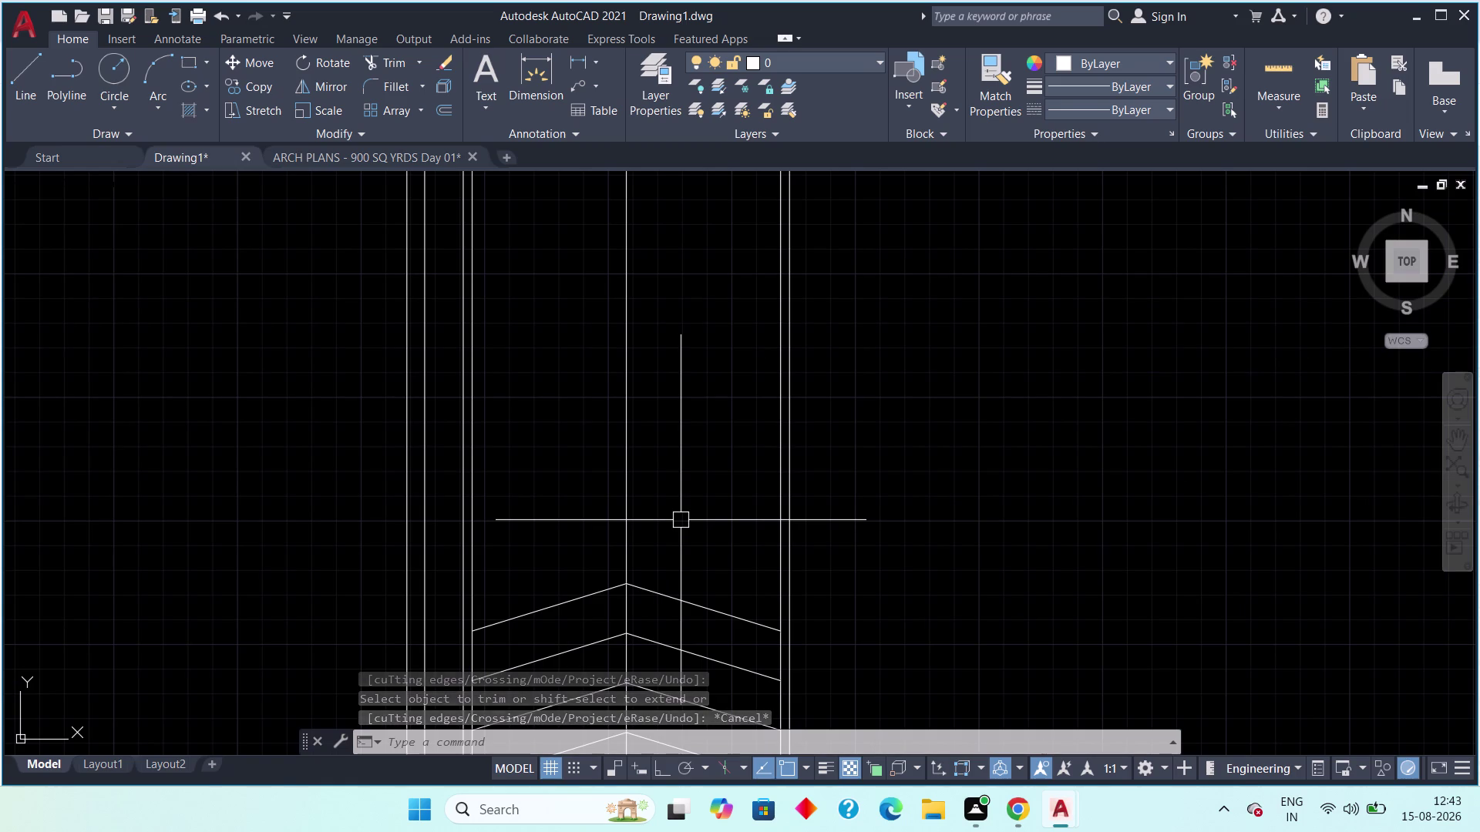
text(off)
key(space)
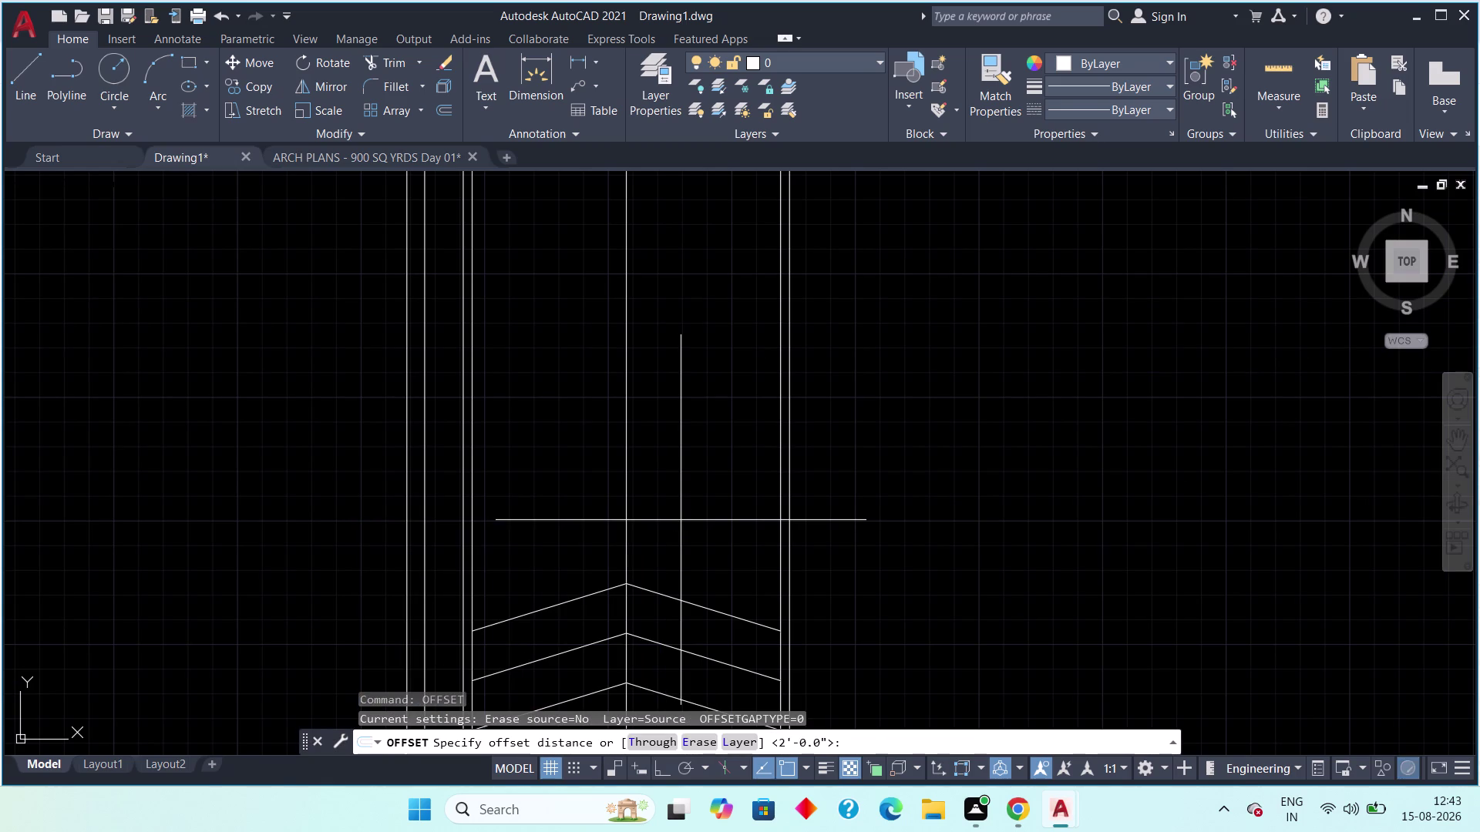
text(2)
text(')
key(space)
Stack successive 2' parallel copies up the right half of the ramp.
drag(698, 608, 697, 587)
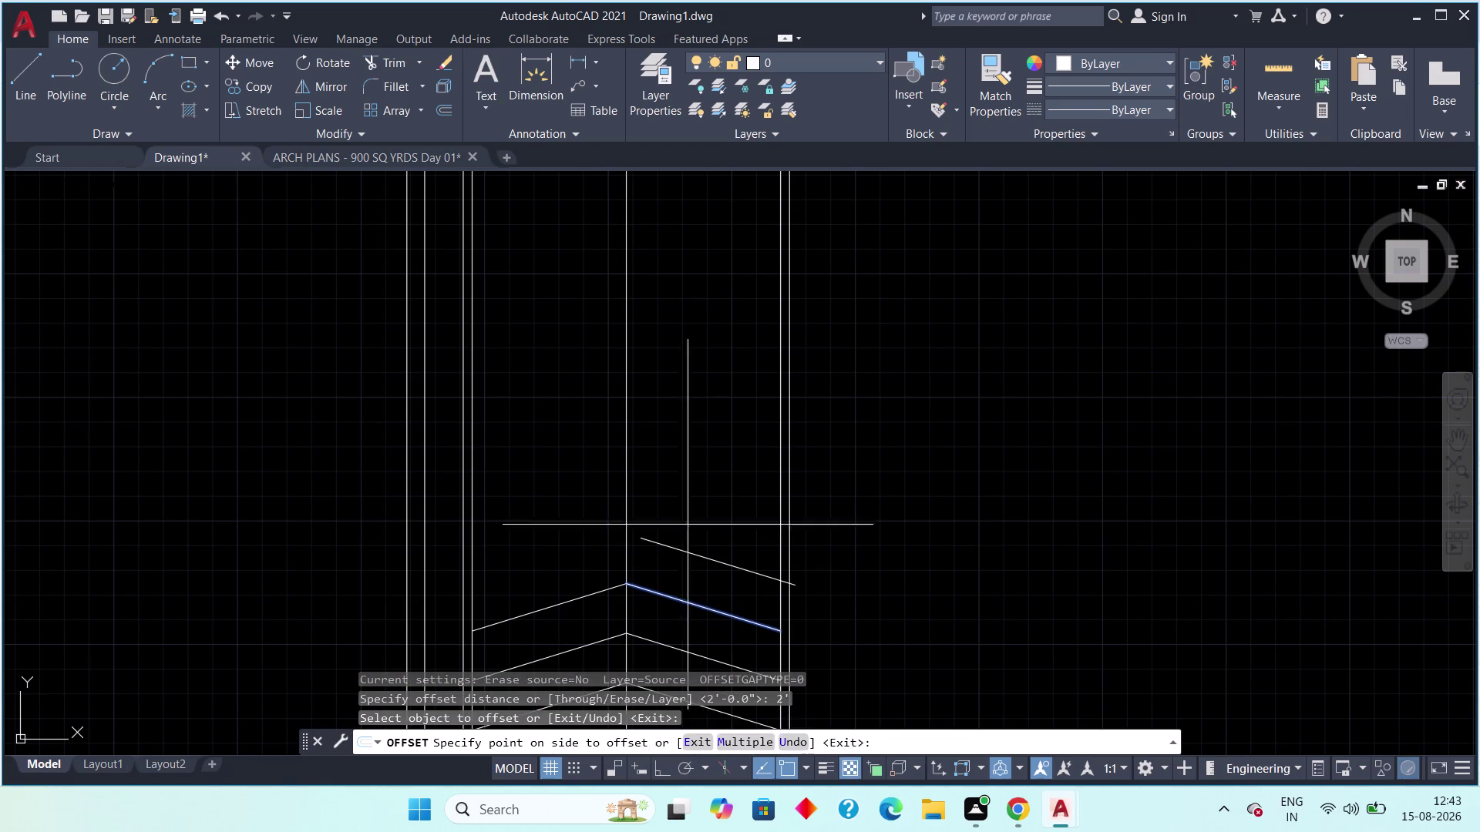
click(685, 501)
drag(671, 550, 673, 513)
click(684, 460)
drag(679, 502, 682, 487)
click(697, 405)
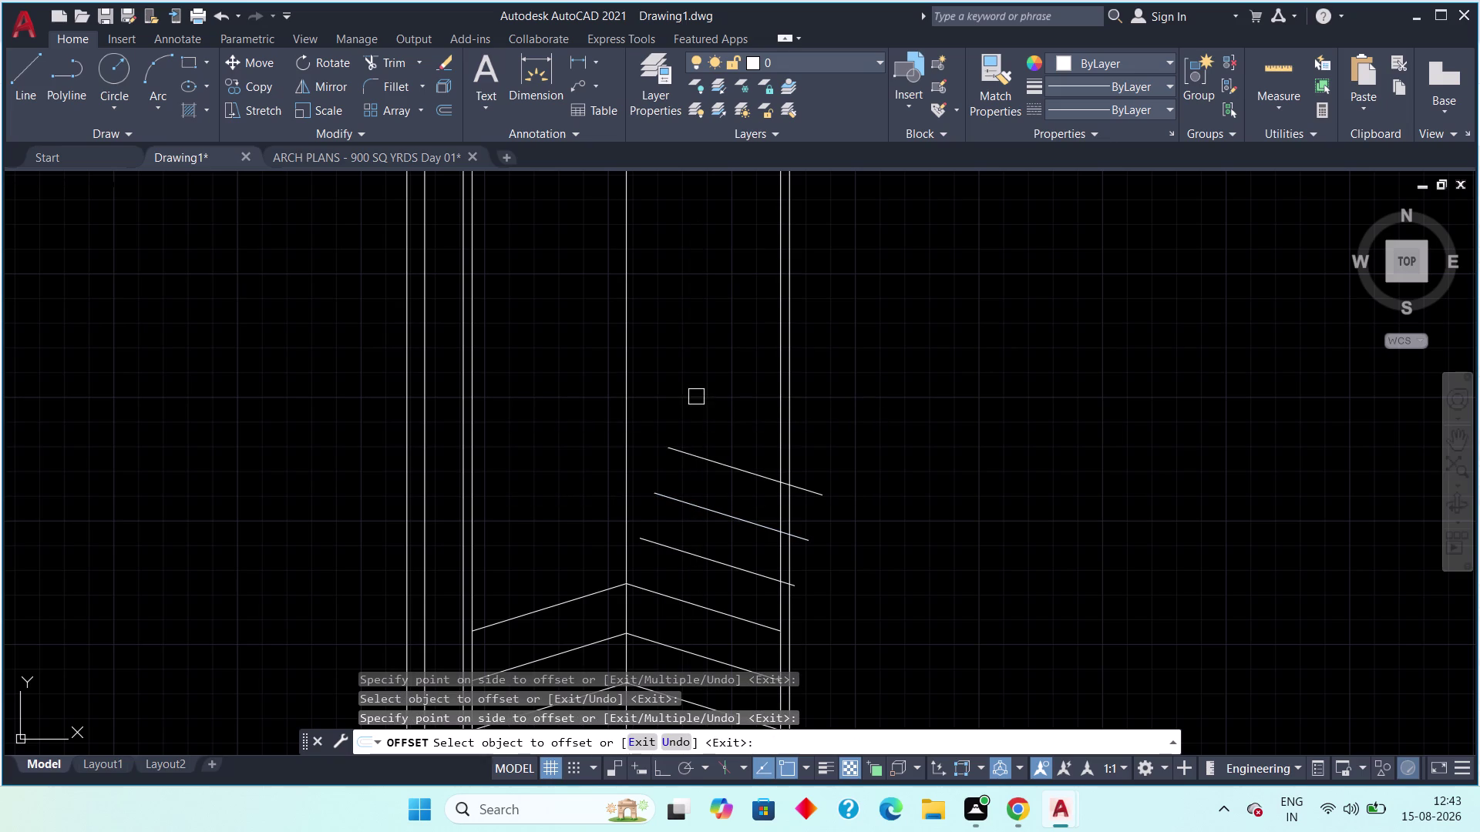
drag(708, 465, 707, 450)
click(712, 321)
drag(708, 408, 701, 377)
click(697, 307)
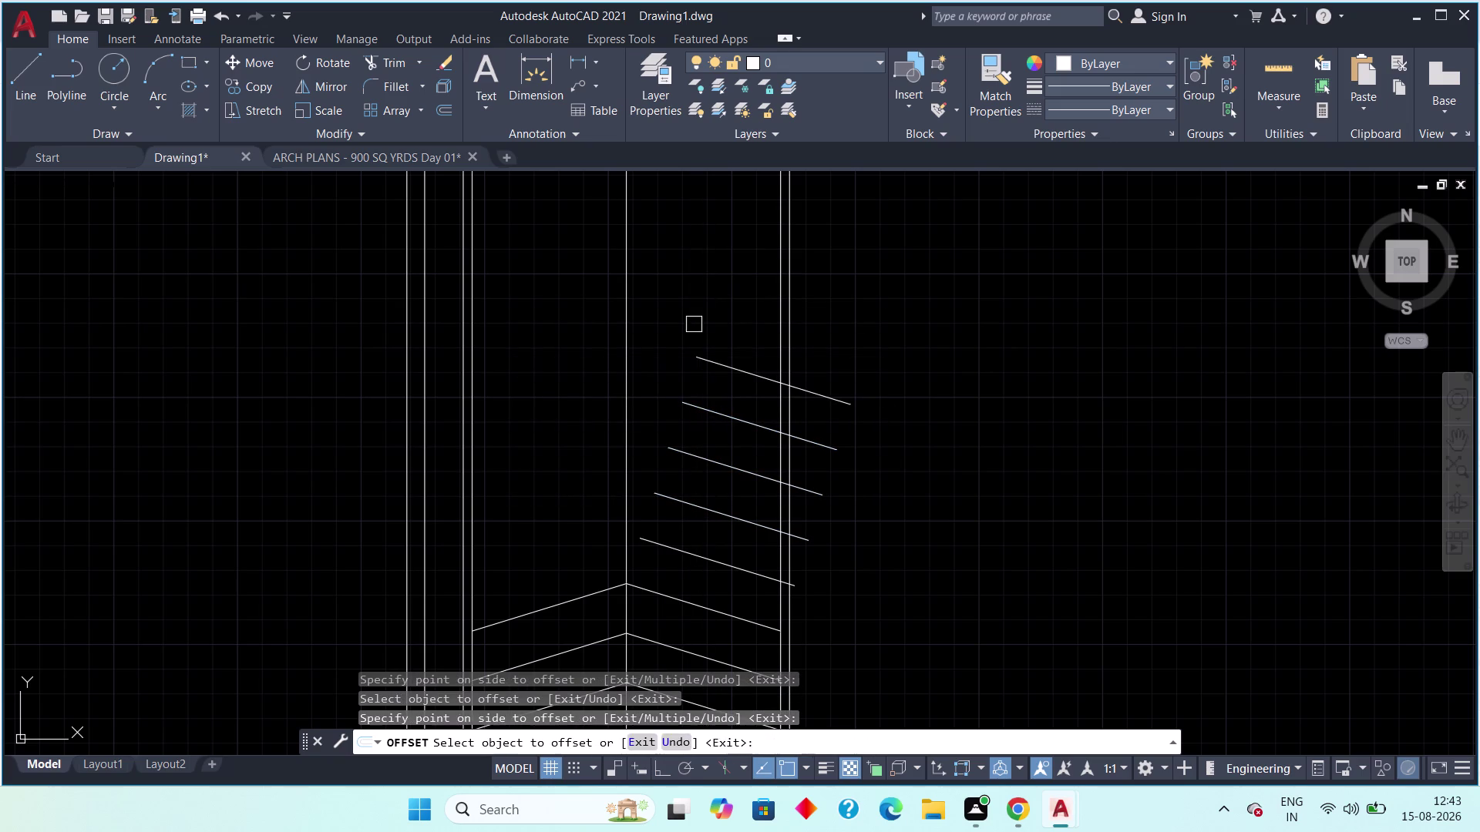
drag(708, 357, 709, 346)
click(710, 290)
drag(716, 309, 718, 298)
click(726, 256)
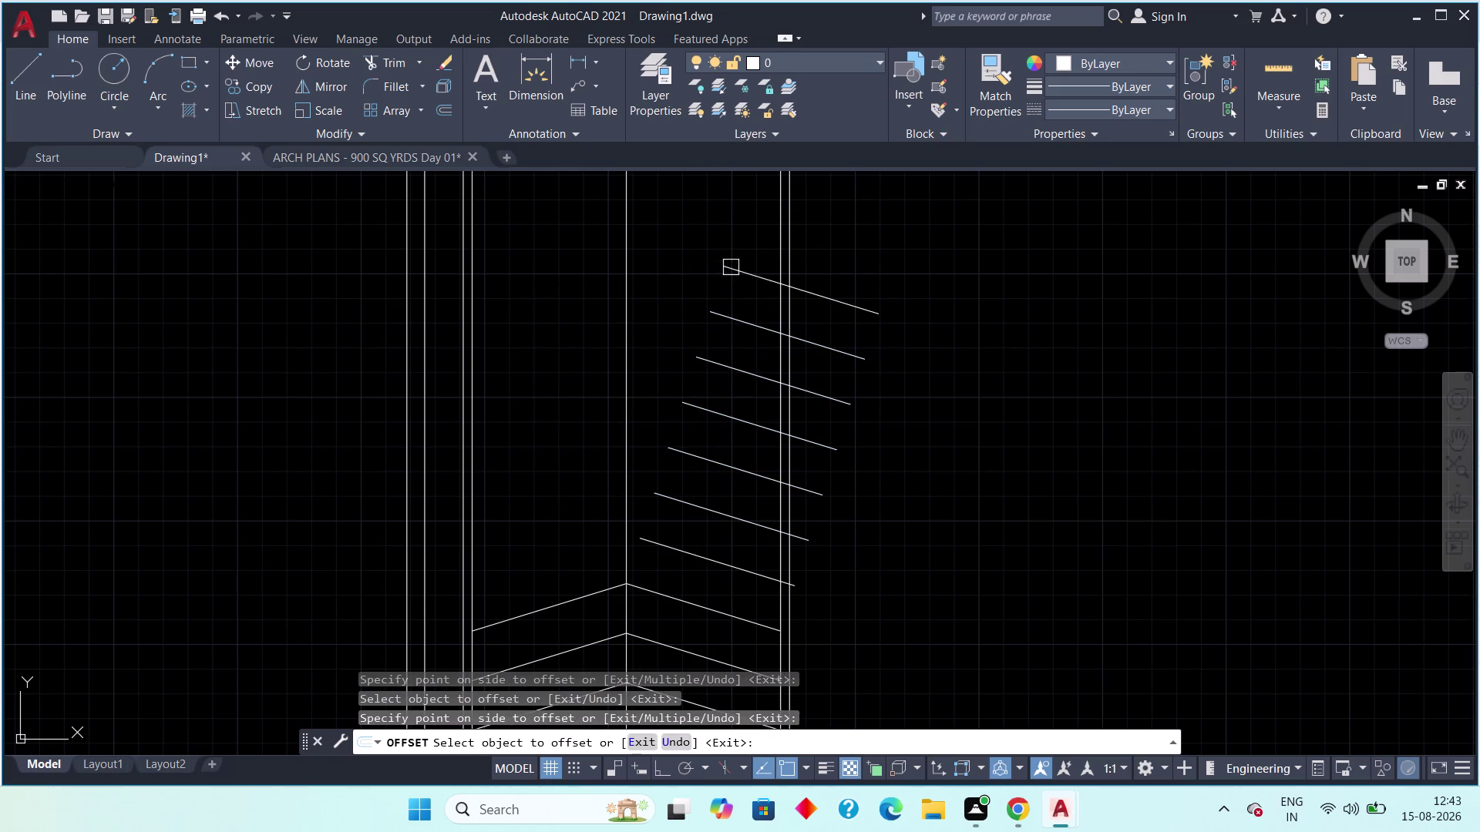
click(731, 267)
click(732, 228)
click(735, 220)
click(739, 199)
Offset 2' parallel copies up the left half of the ramp.
scroll(down, 3)
middle_drag(664, 295, 694, 320)
drag(610, 515, 613, 507)
click(607, 432)
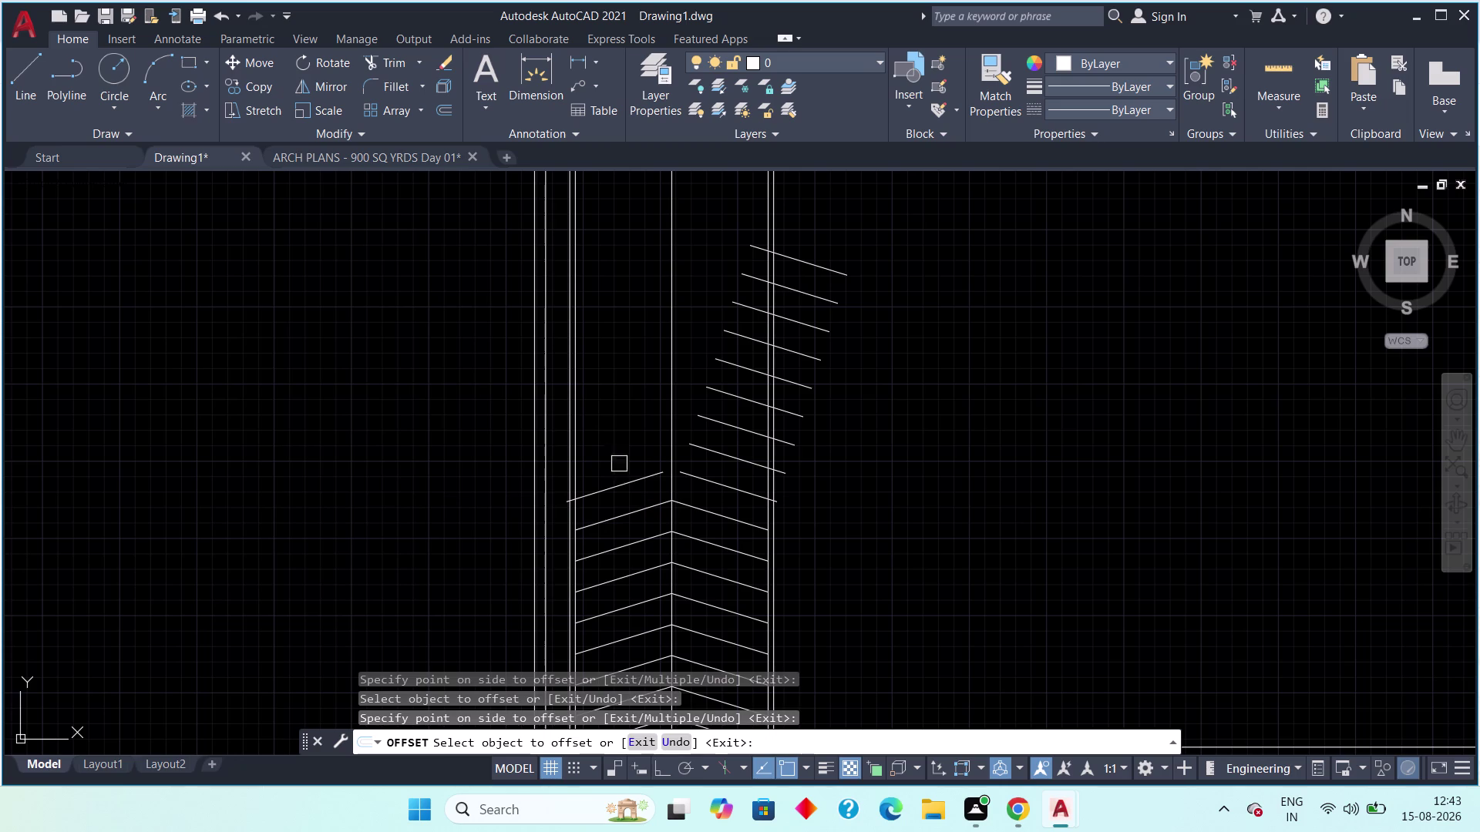
drag(621, 478, 615, 448)
click(607, 419)
drag(626, 451, 618, 429)
click(605, 398)
drag(623, 423, 615, 399)
click(607, 372)
drag(623, 390, 619, 377)
click(615, 350)
drag(620, 358, 616, 346)
click(607, 302)
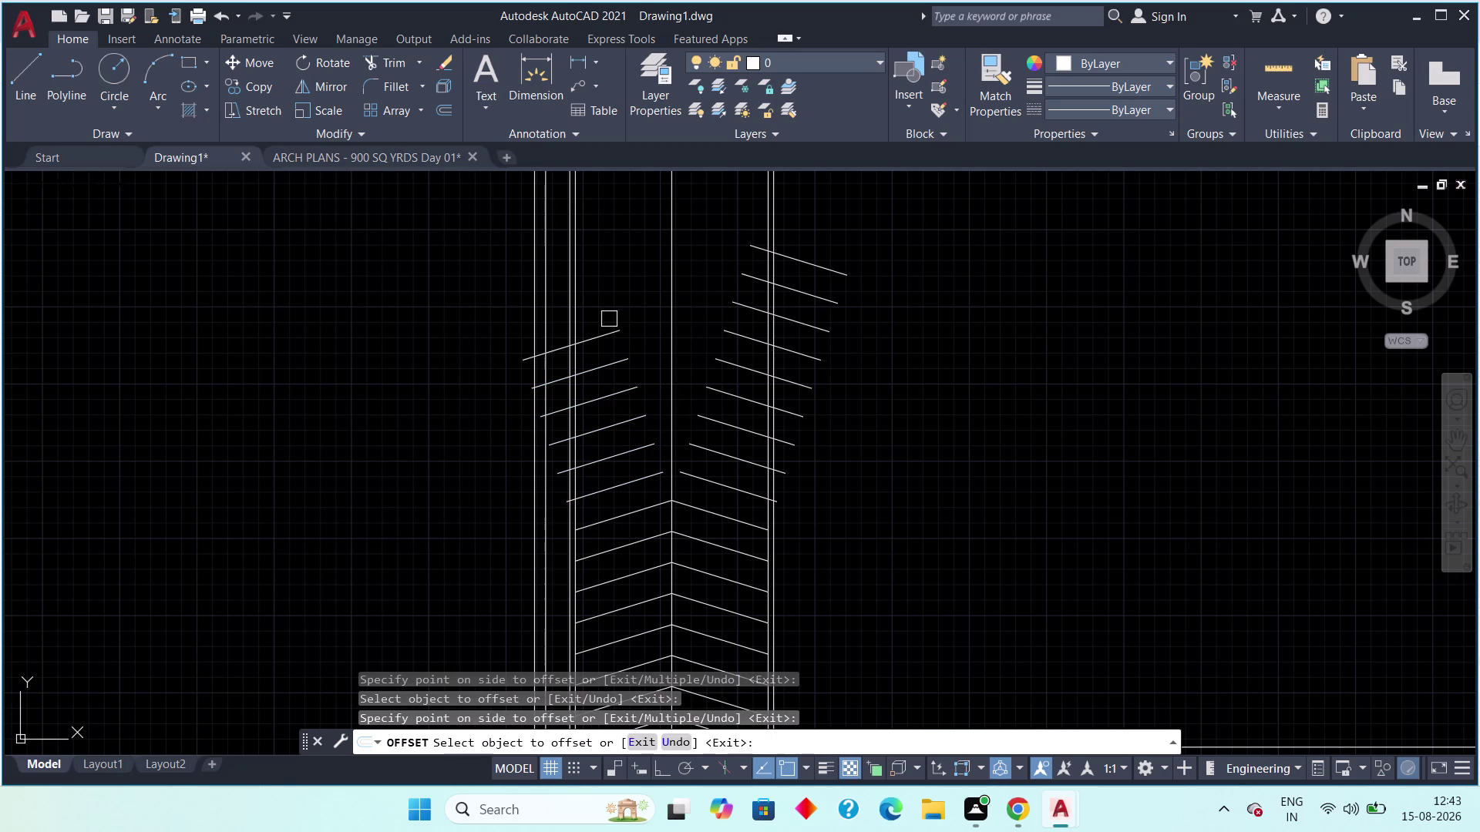
Continue 2' copies to the top of the left half, then end offsetting.
drag(610, 331, 609, 321)
click(608, 303)
drag(608, 300, 602, 278)
click(601, 270)
click(601, 270)
click(599, 249)
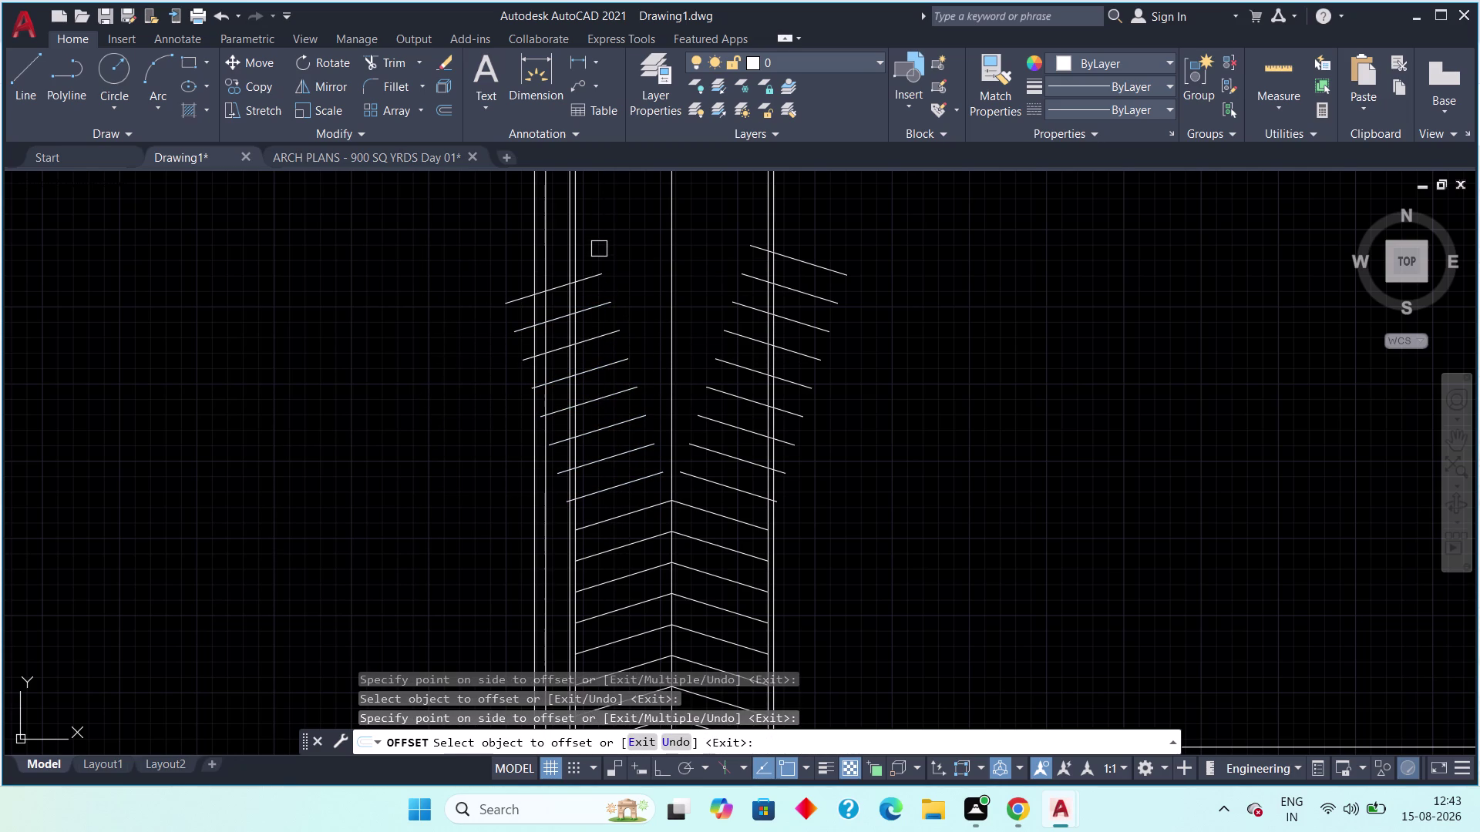
drag(594, 276, 592, 269)
click(592, 260)
click(592, 246)
click(589, 234)
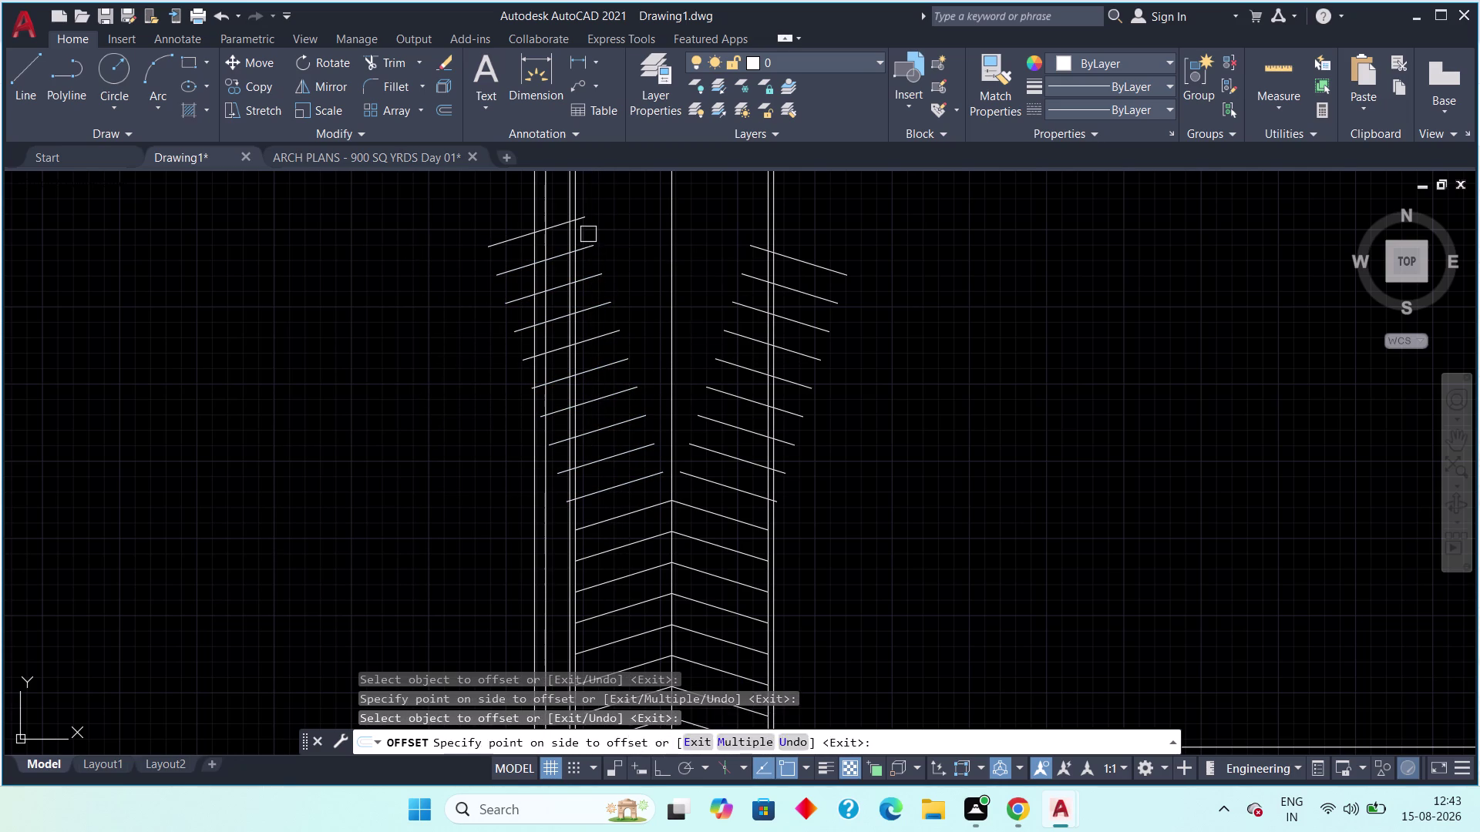
click(750, 245)
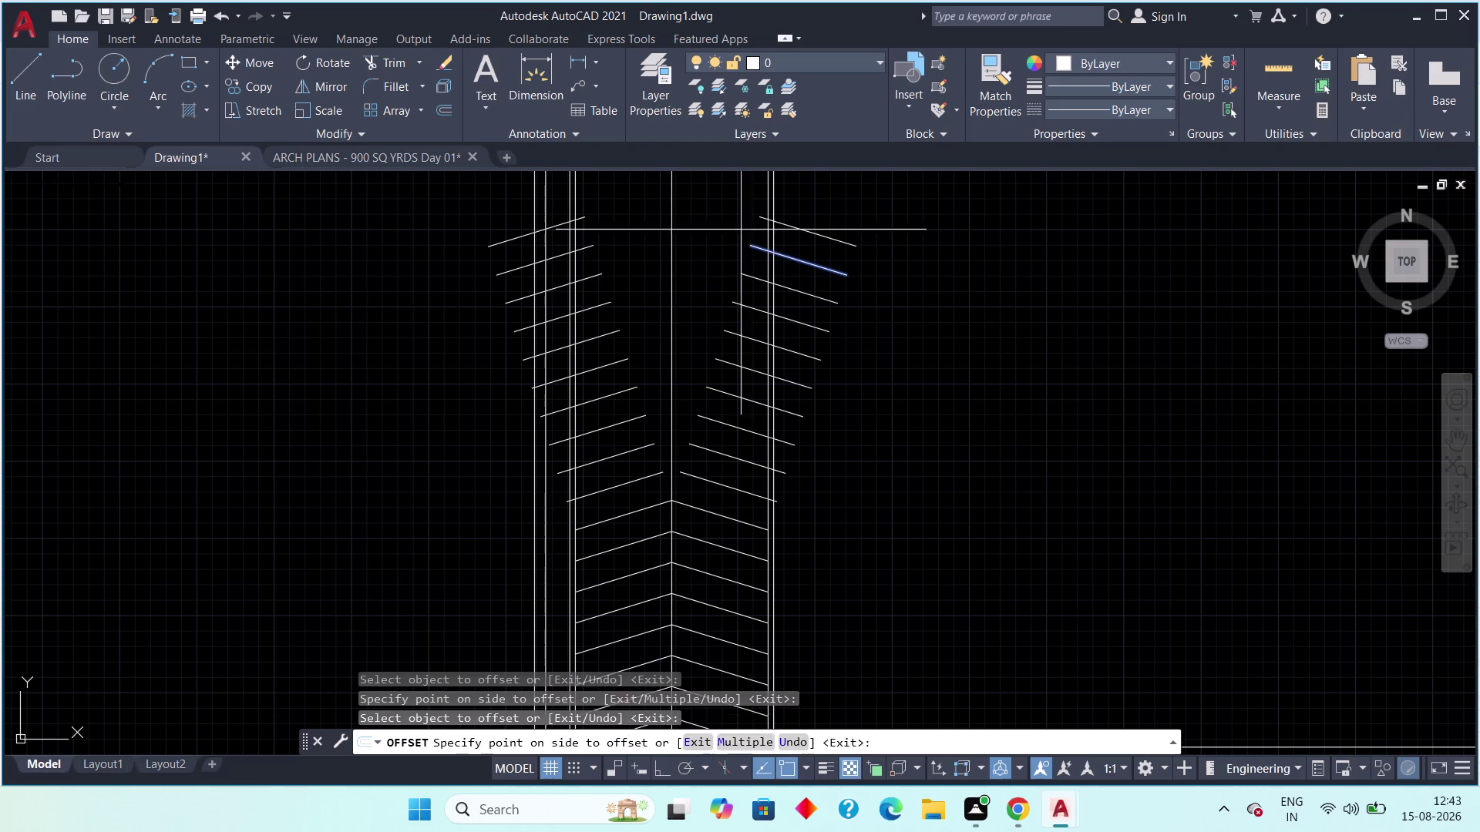
click(738, 226)
middle_drag(709, 241, 697, 274)
scroll(down, 3)
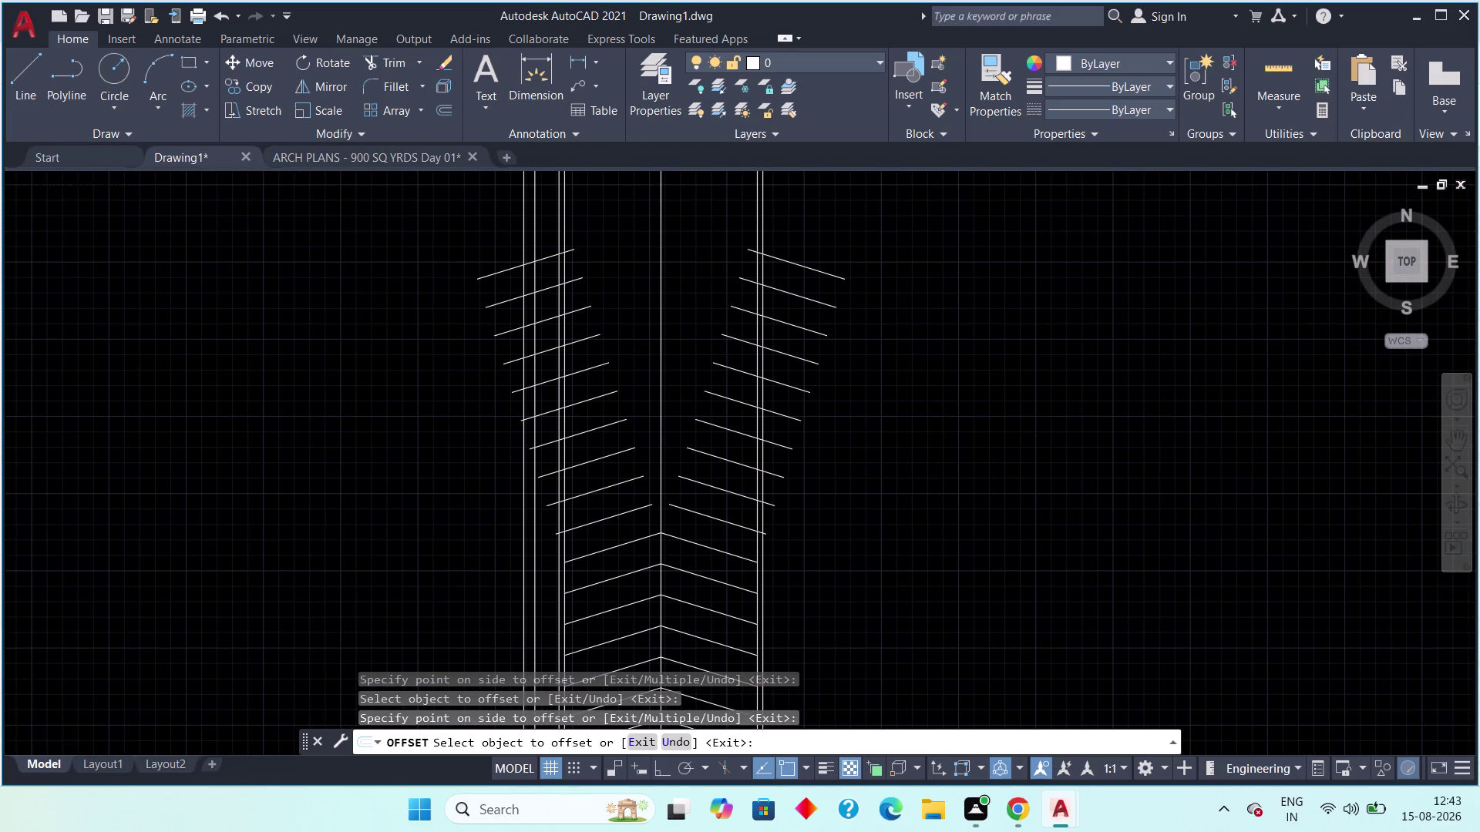
key(Escape)
key(Escape)
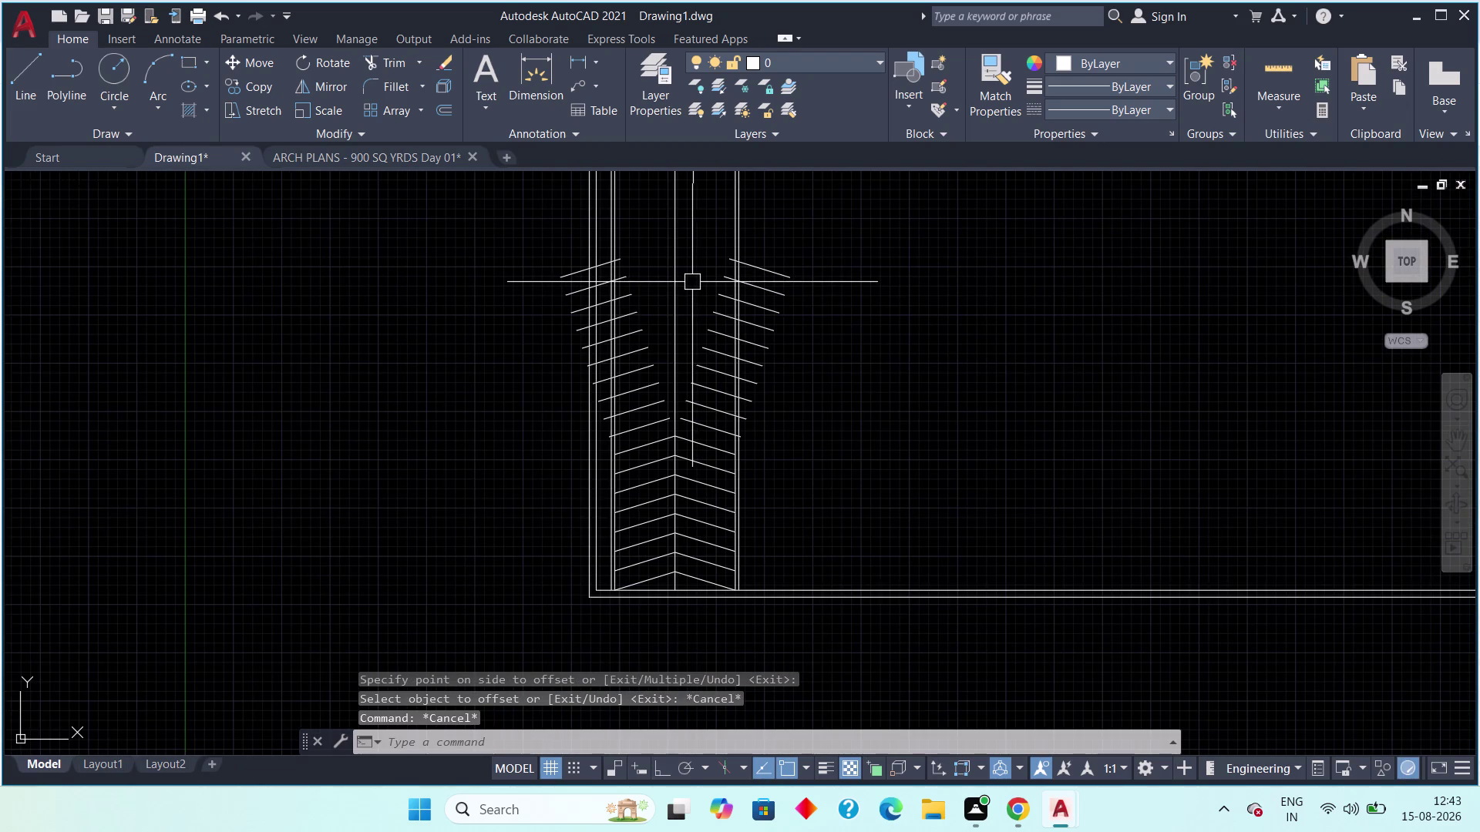
With EX, extend the first six offset ramp lines on both halves to the centre line.
text(ex)
key(space)
scroll(up, 3)
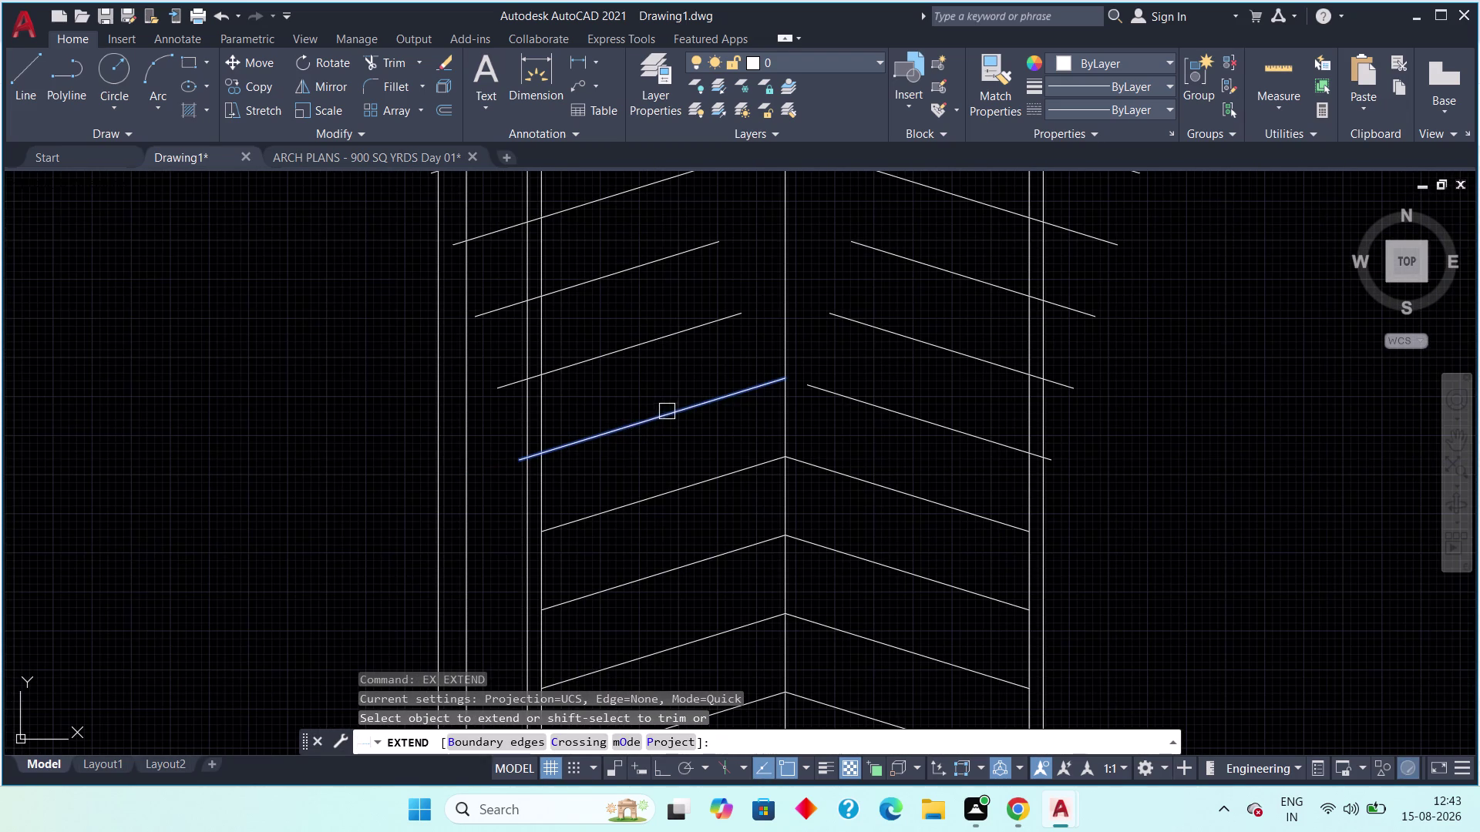
click(667, 413)
click(803, 390)
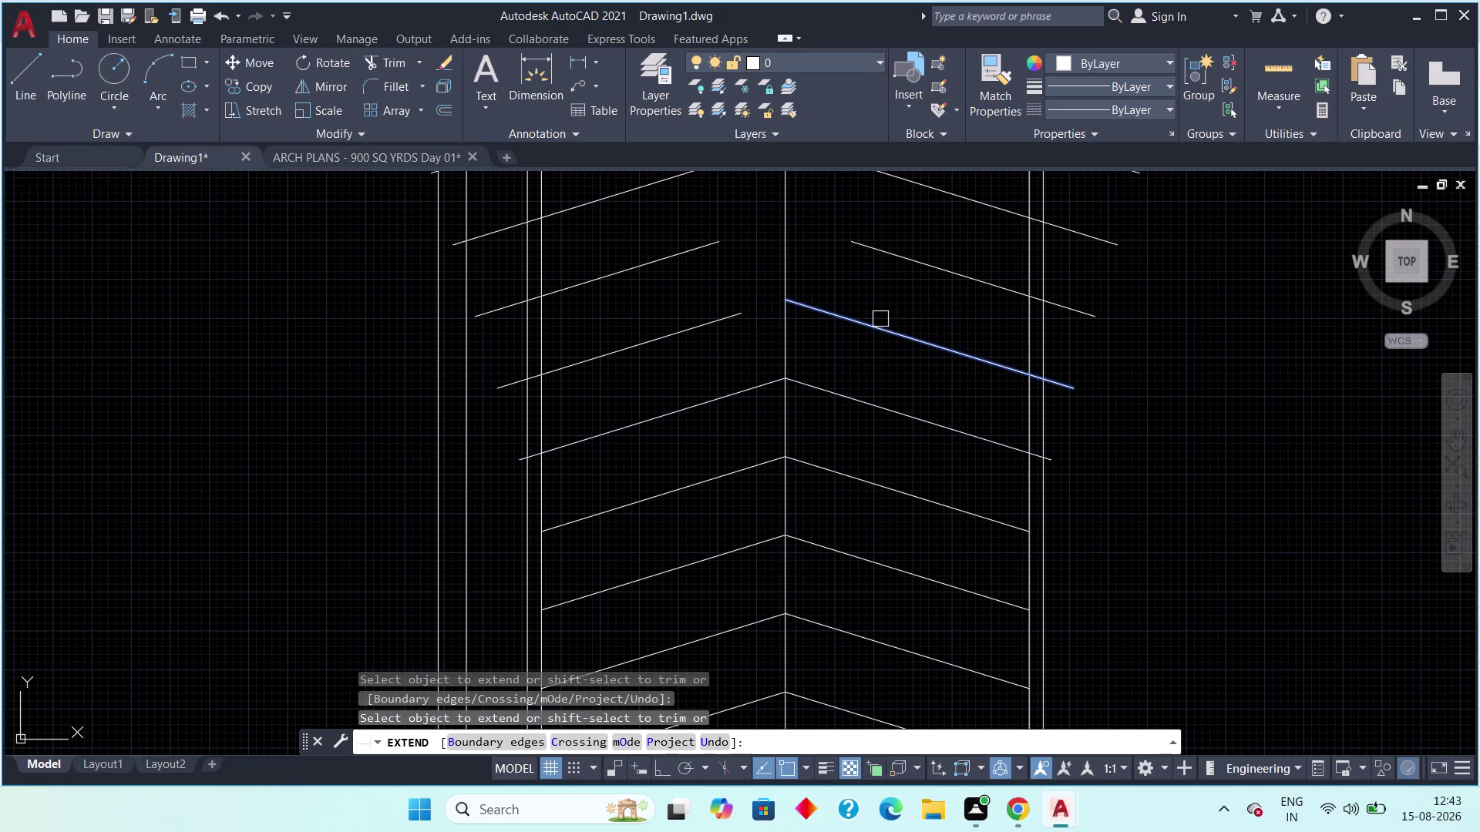
click(876, 324)
click(887, 256)
click(740, 318)
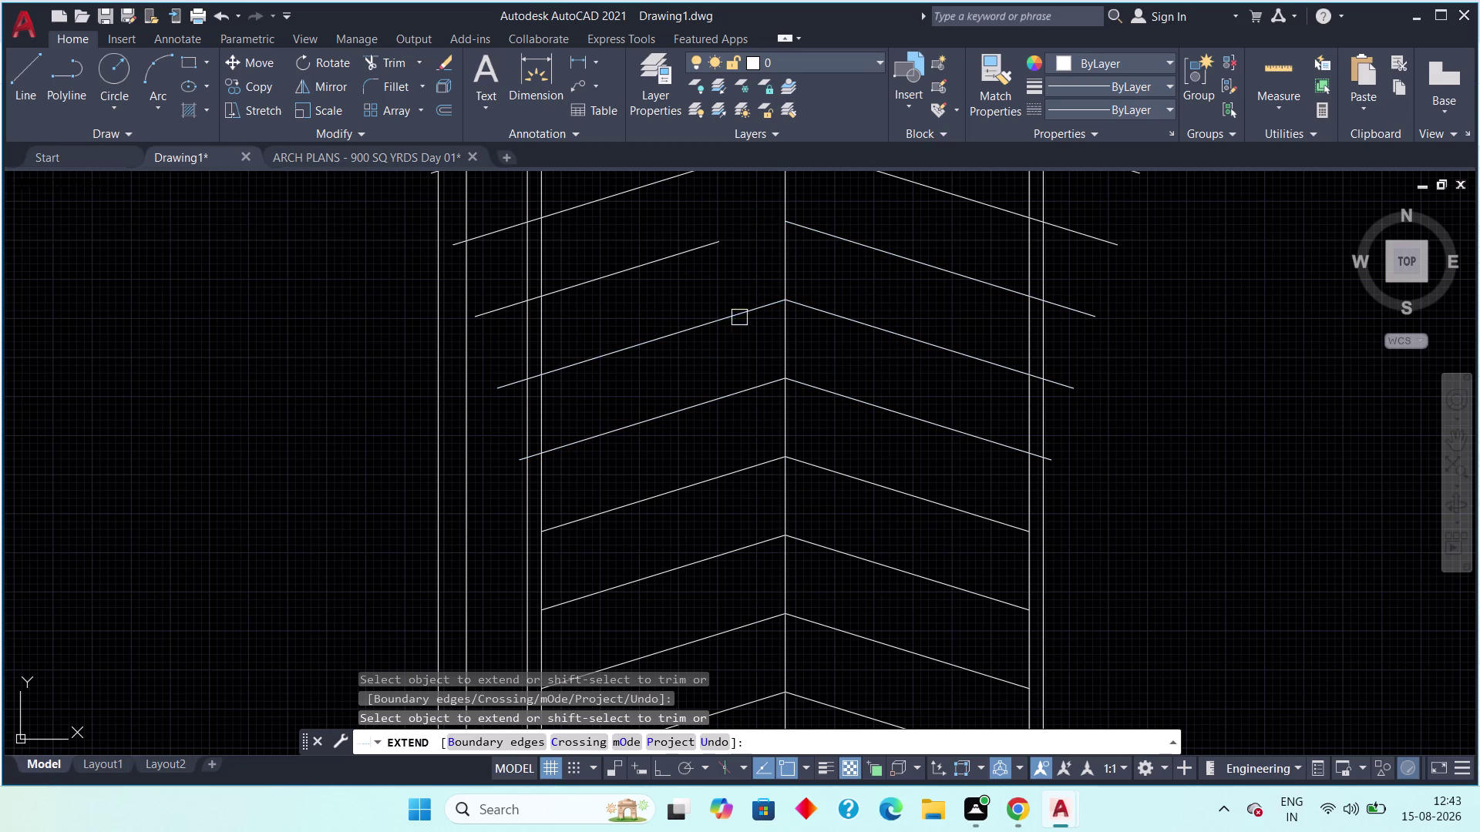
click(690, 245)
Extend the next ramp lines to the centre line, fencing across the right-half lines.
middle_drag(695, 240, 679, 461)
click(677, 396)
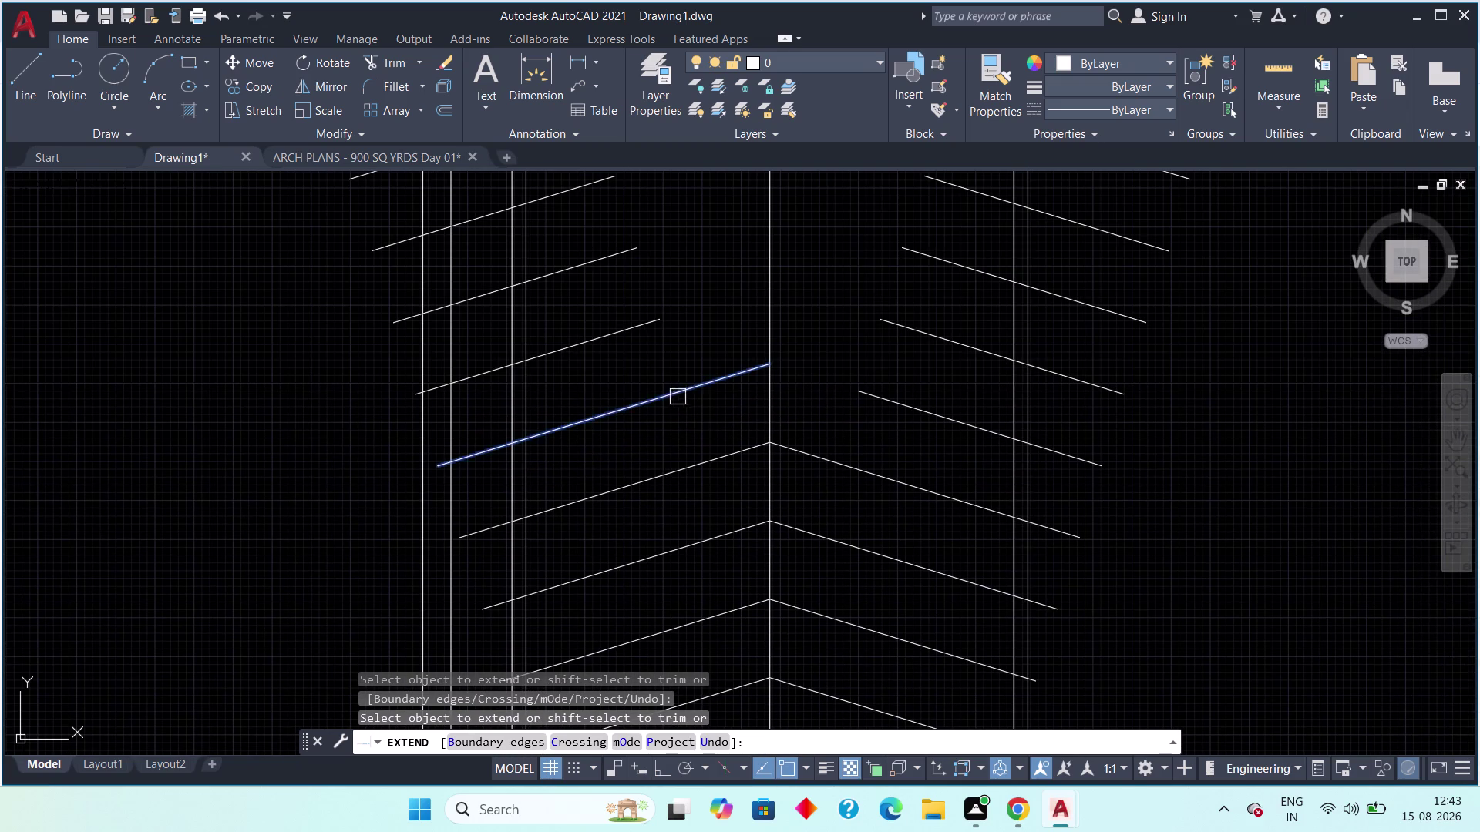
click(645, 325)
click(597, 265)
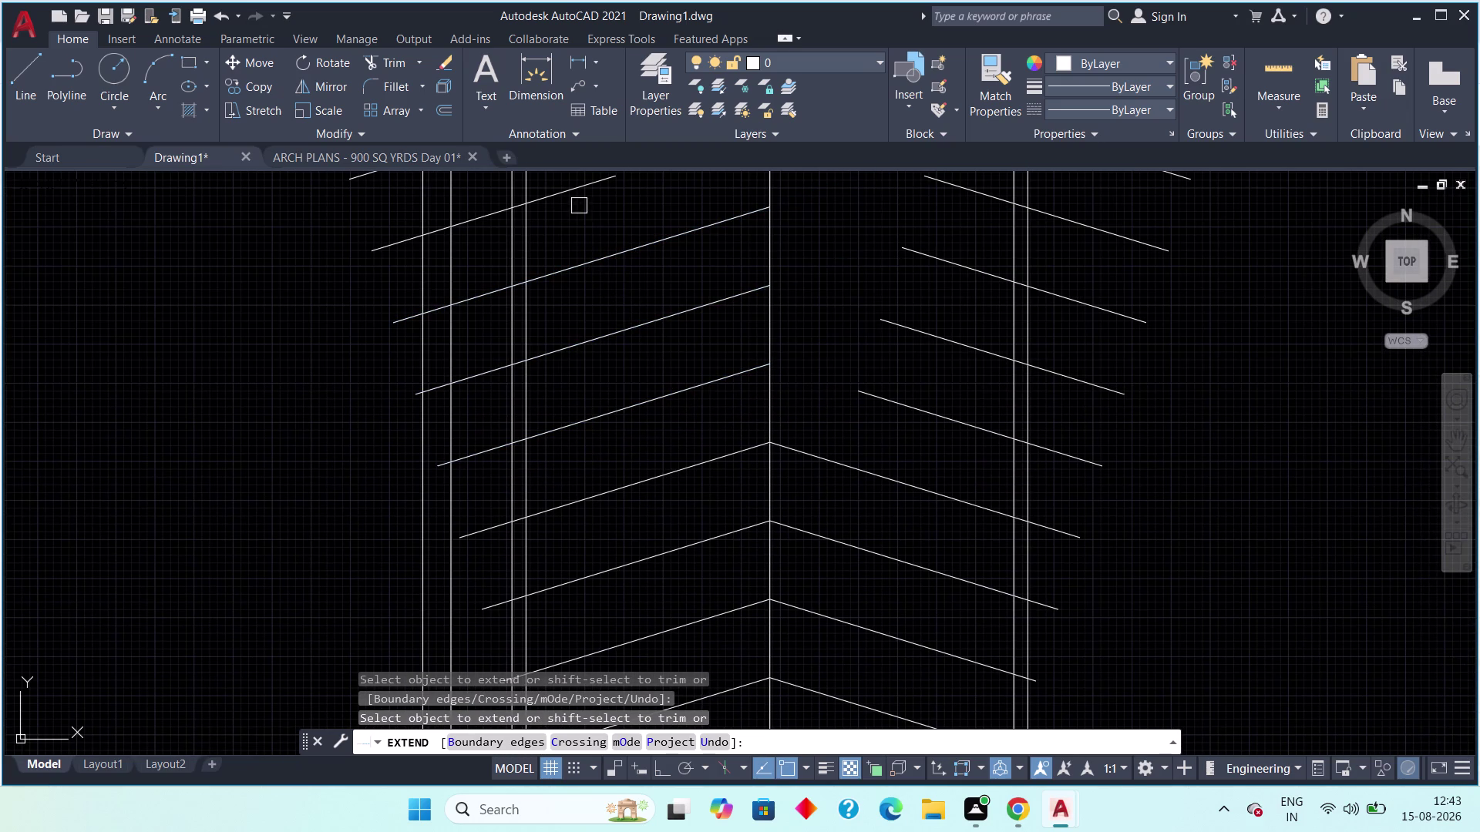
click(576, 188)
click(915, 421)
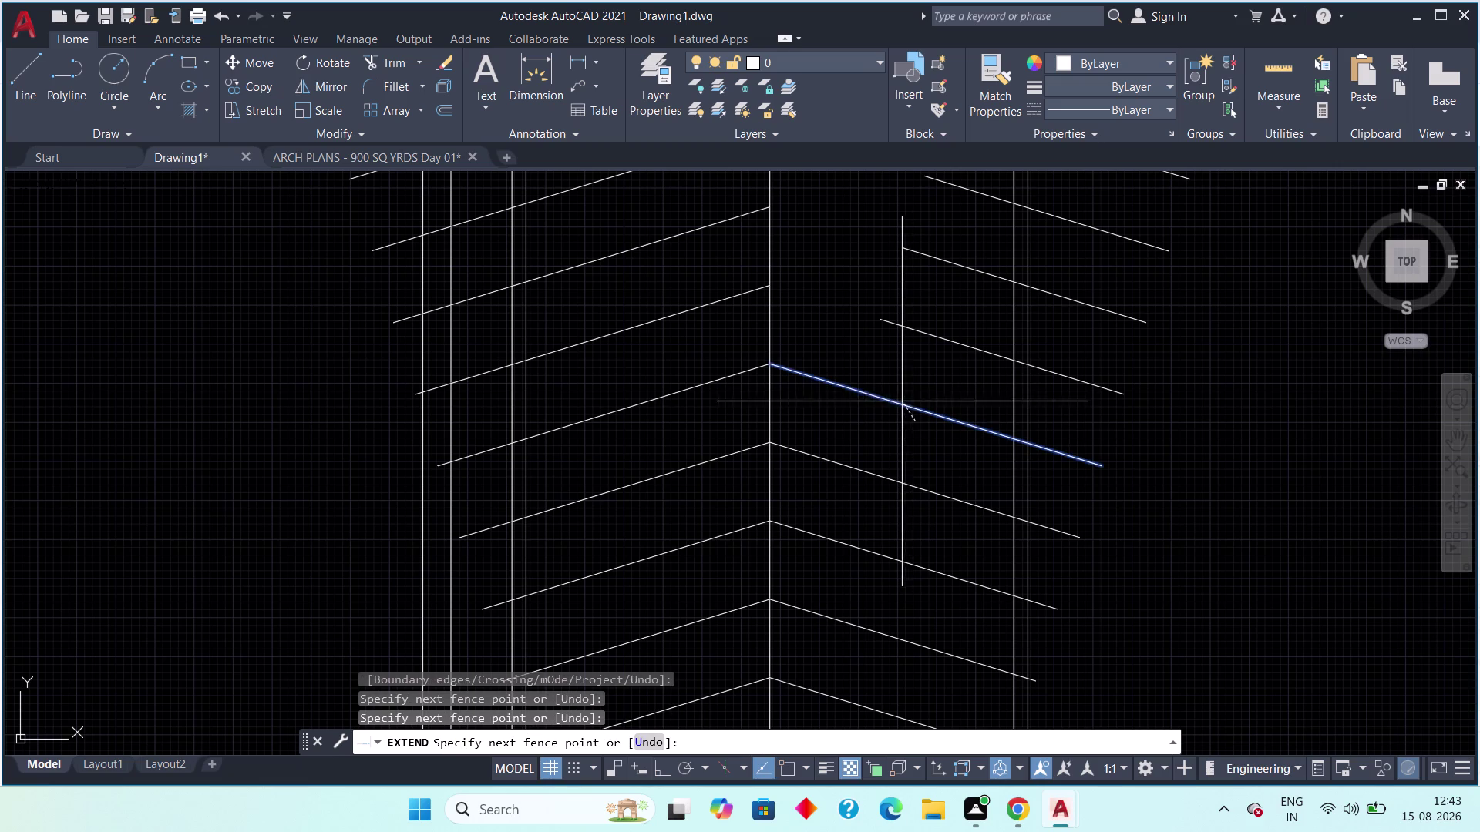
click(901, 401)
click(929, 337)
click(921, 252)
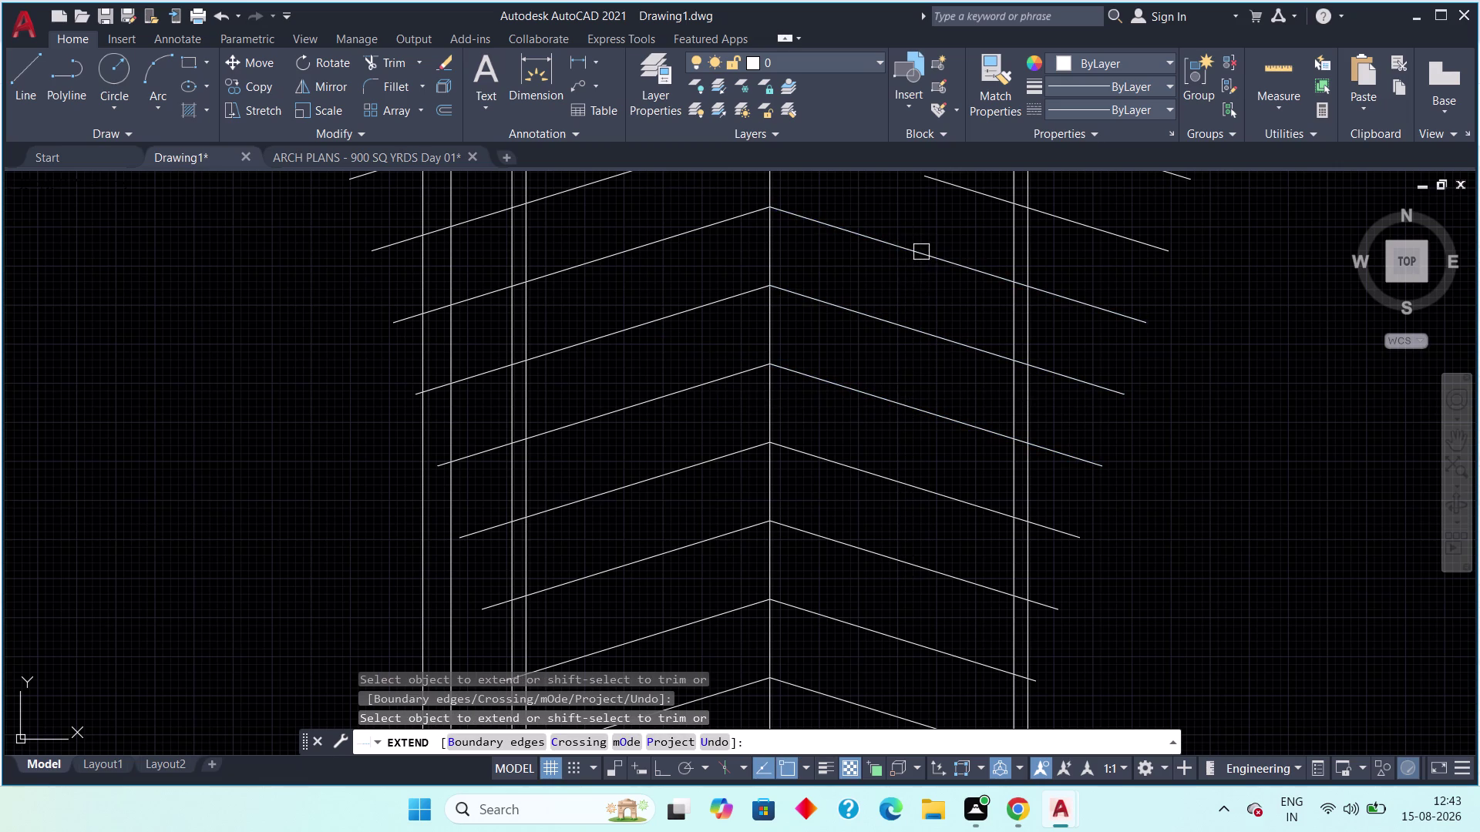
Extend the upper ramp lines on both halves to the centre line and finish extending.
middle_drag(920, 257, 834, 558)
click(864, 487)
click(877, 411)
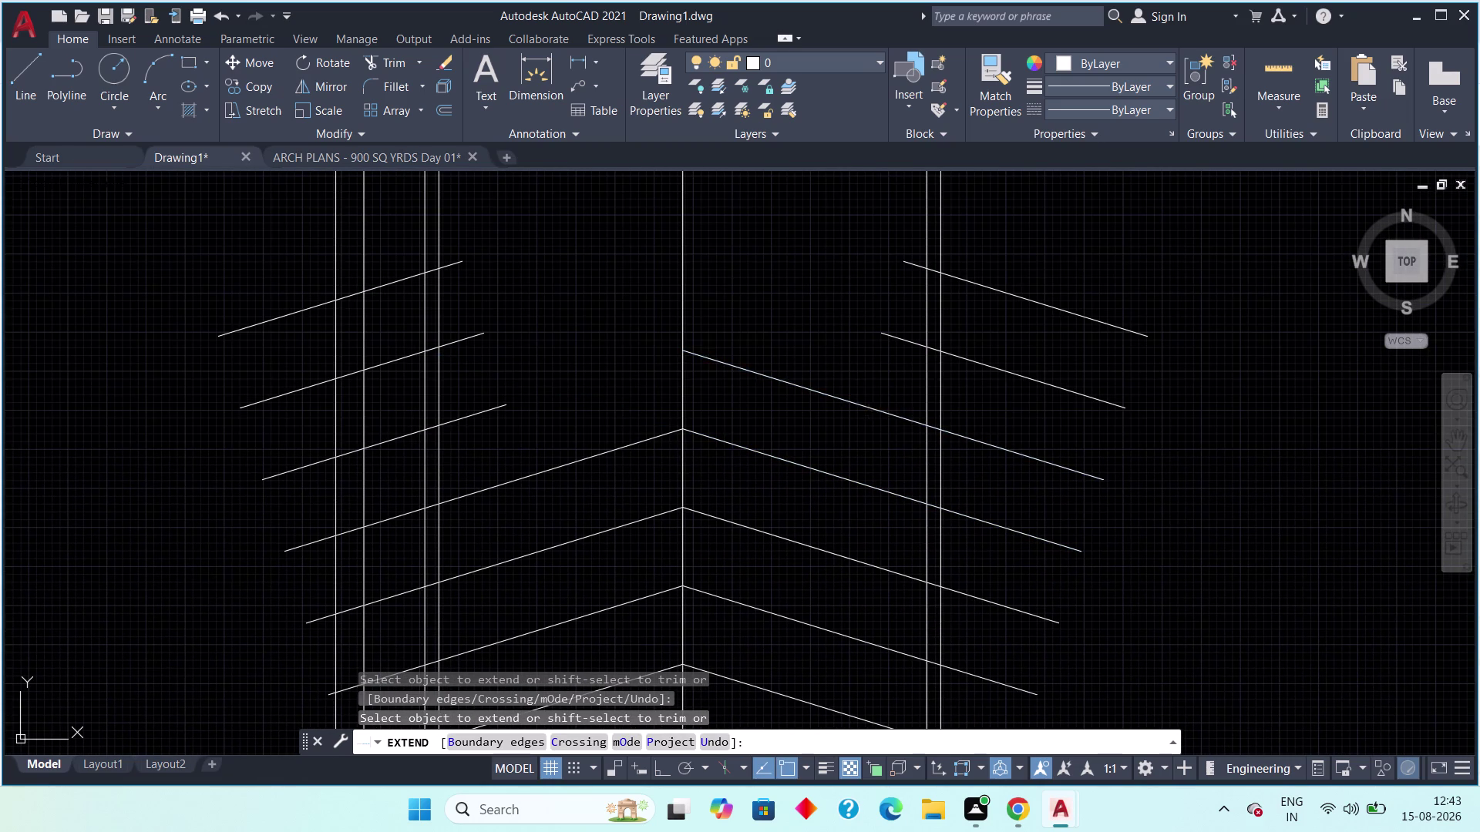
click(893, 338)
click(902, 262)
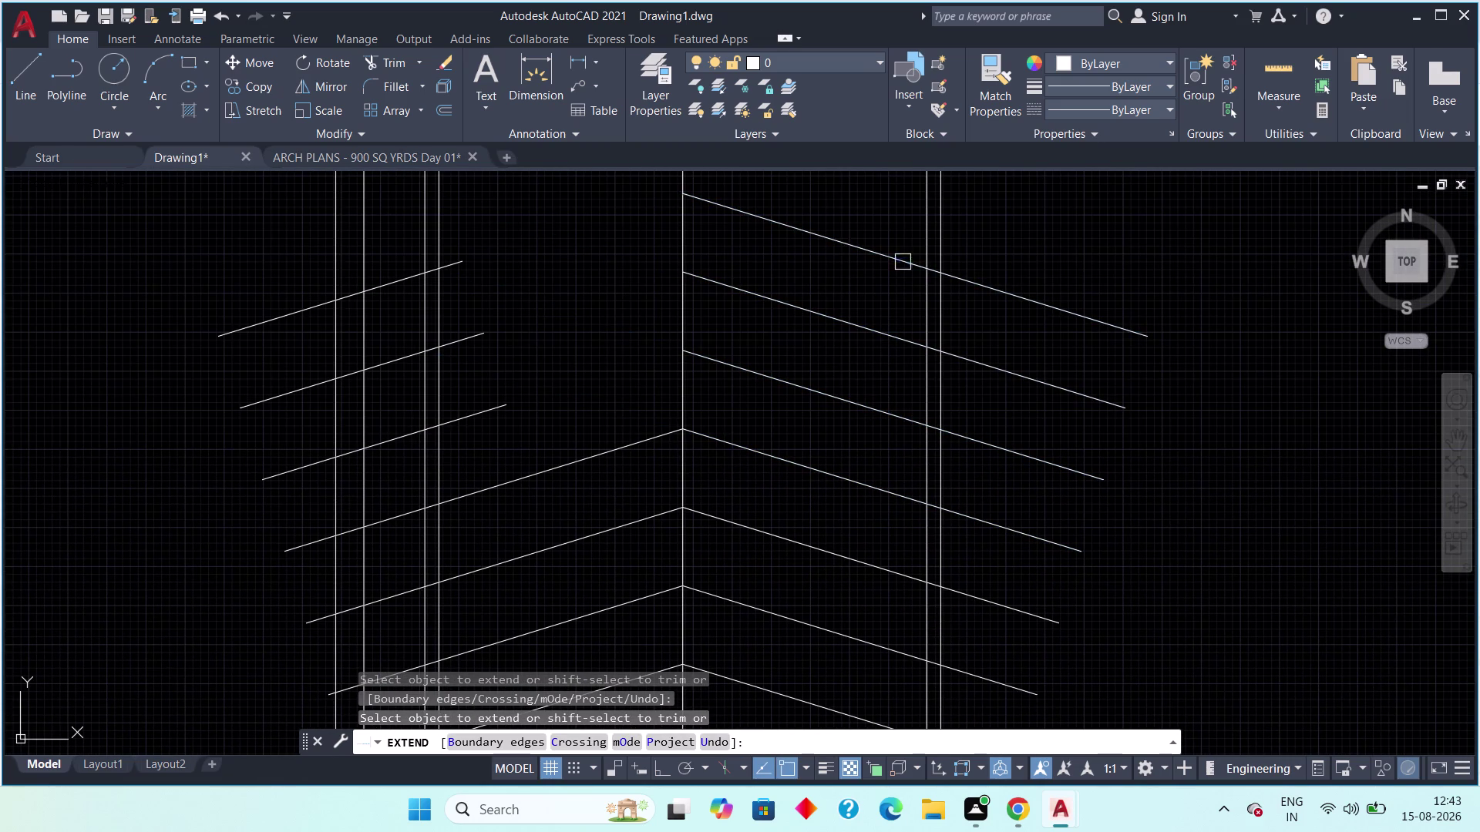
click(508, 405)
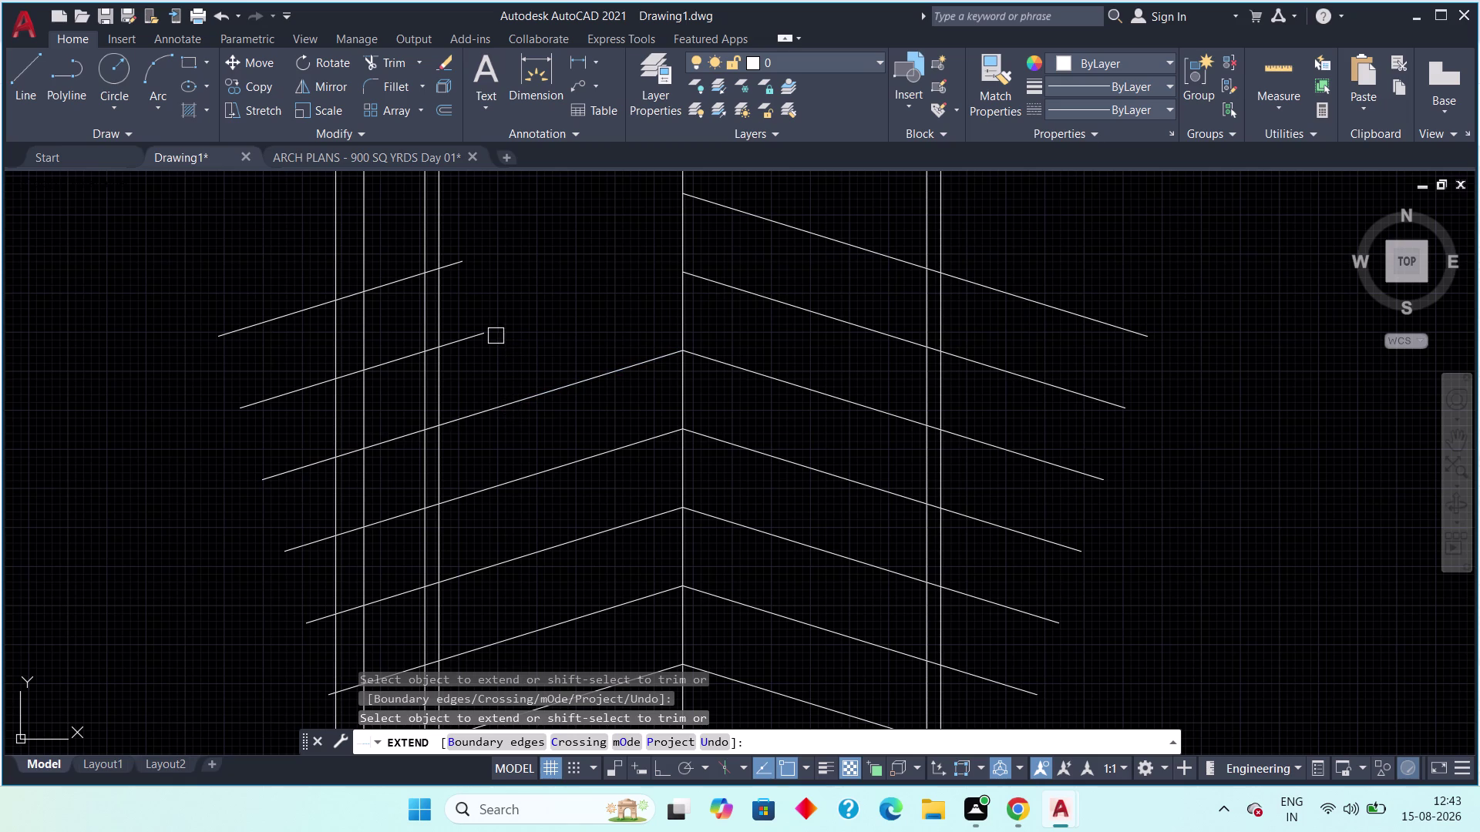
click(487, 328)
click(464, 257)
scroll(down, 3)
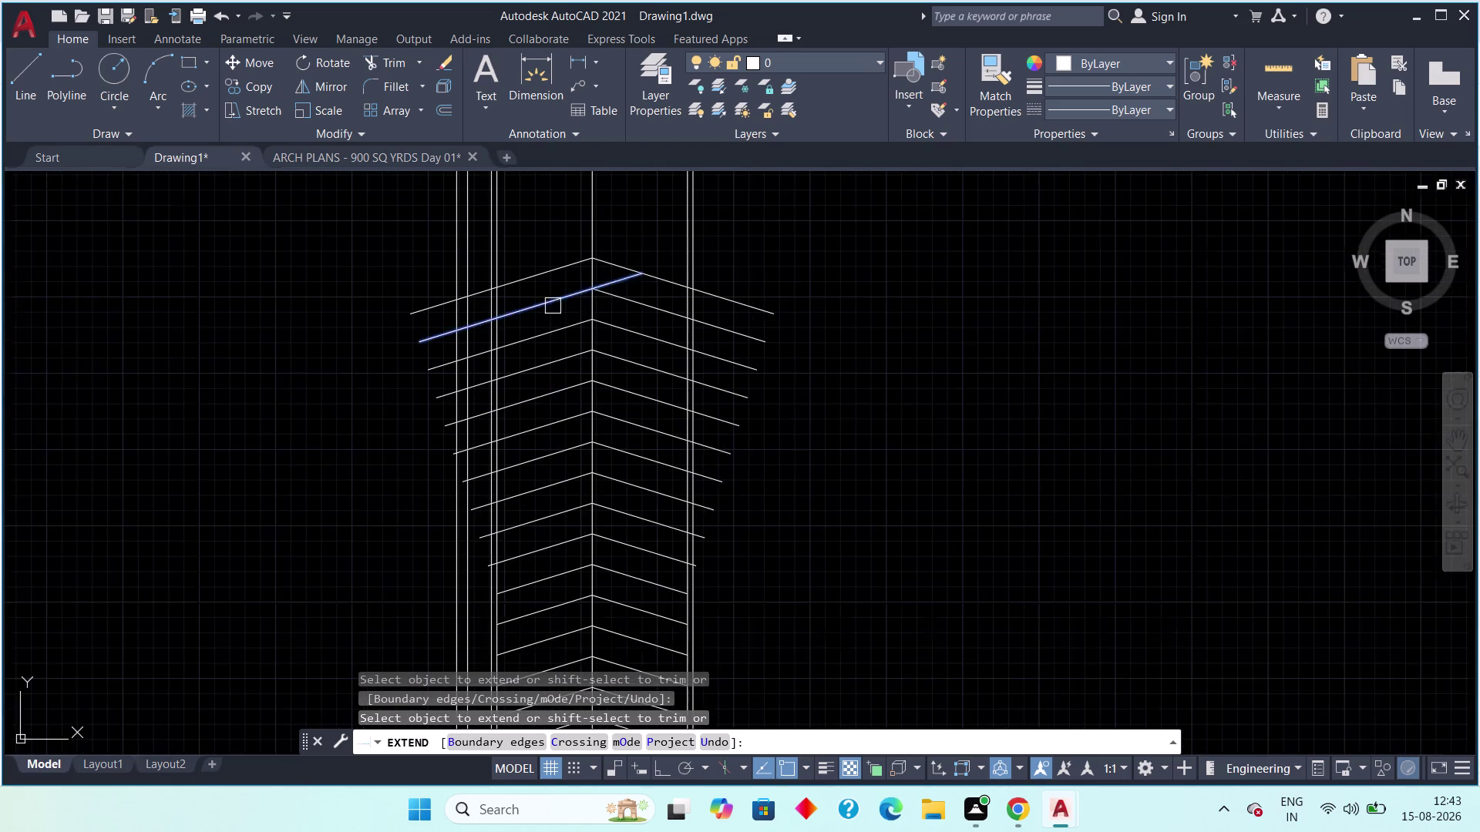
middle_drag(582, 301, 505, 293)
middle_drag(510, 288, 466, 429)
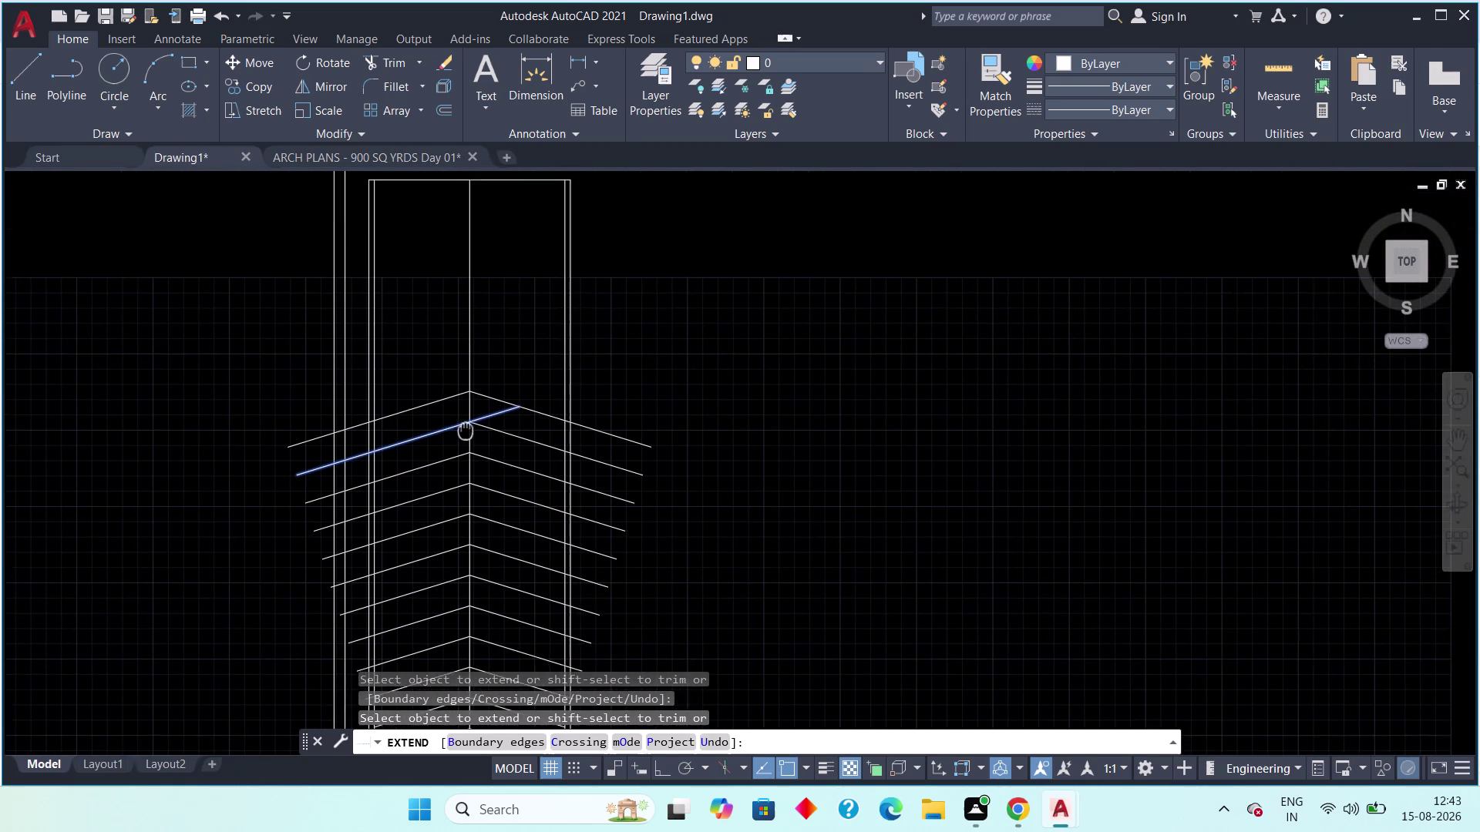
middle_drag(466, 429, 461, 439)
key(Escape)
Offset the right-side diagonal stripe upward four times at 2' spacing.
key(Escape)
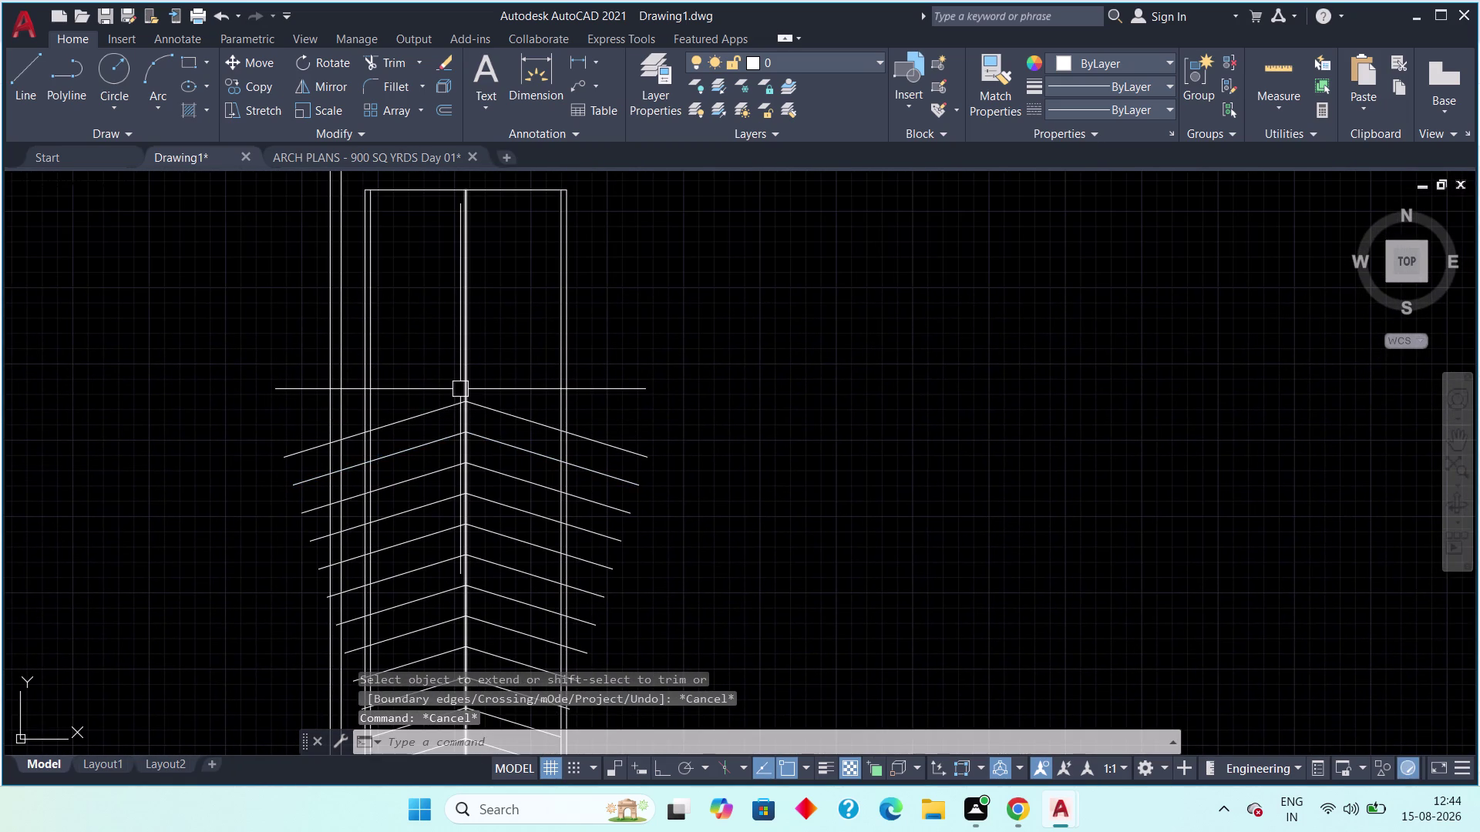
text(off)
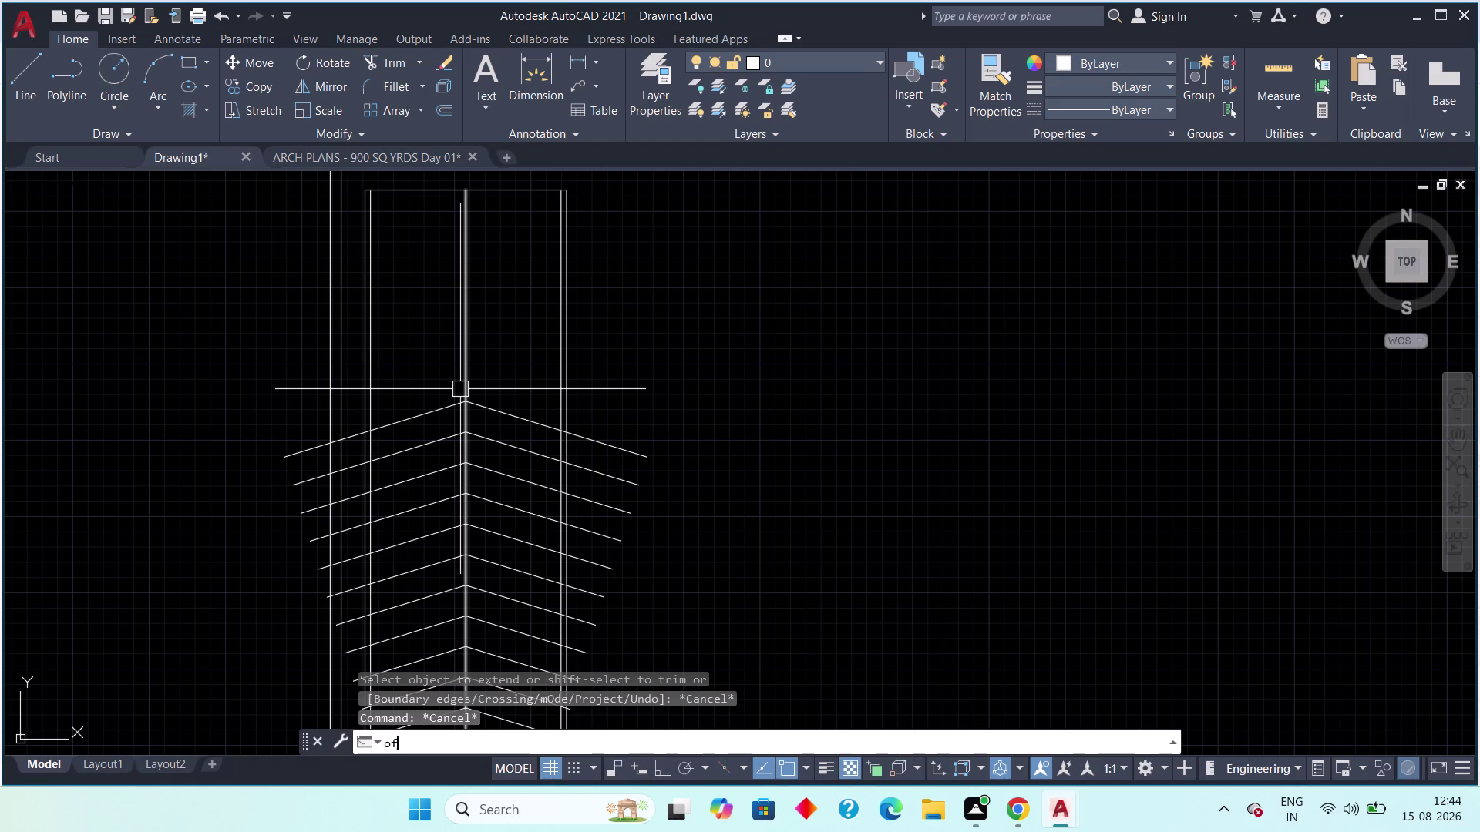
key(space)
text(2')
key(space)
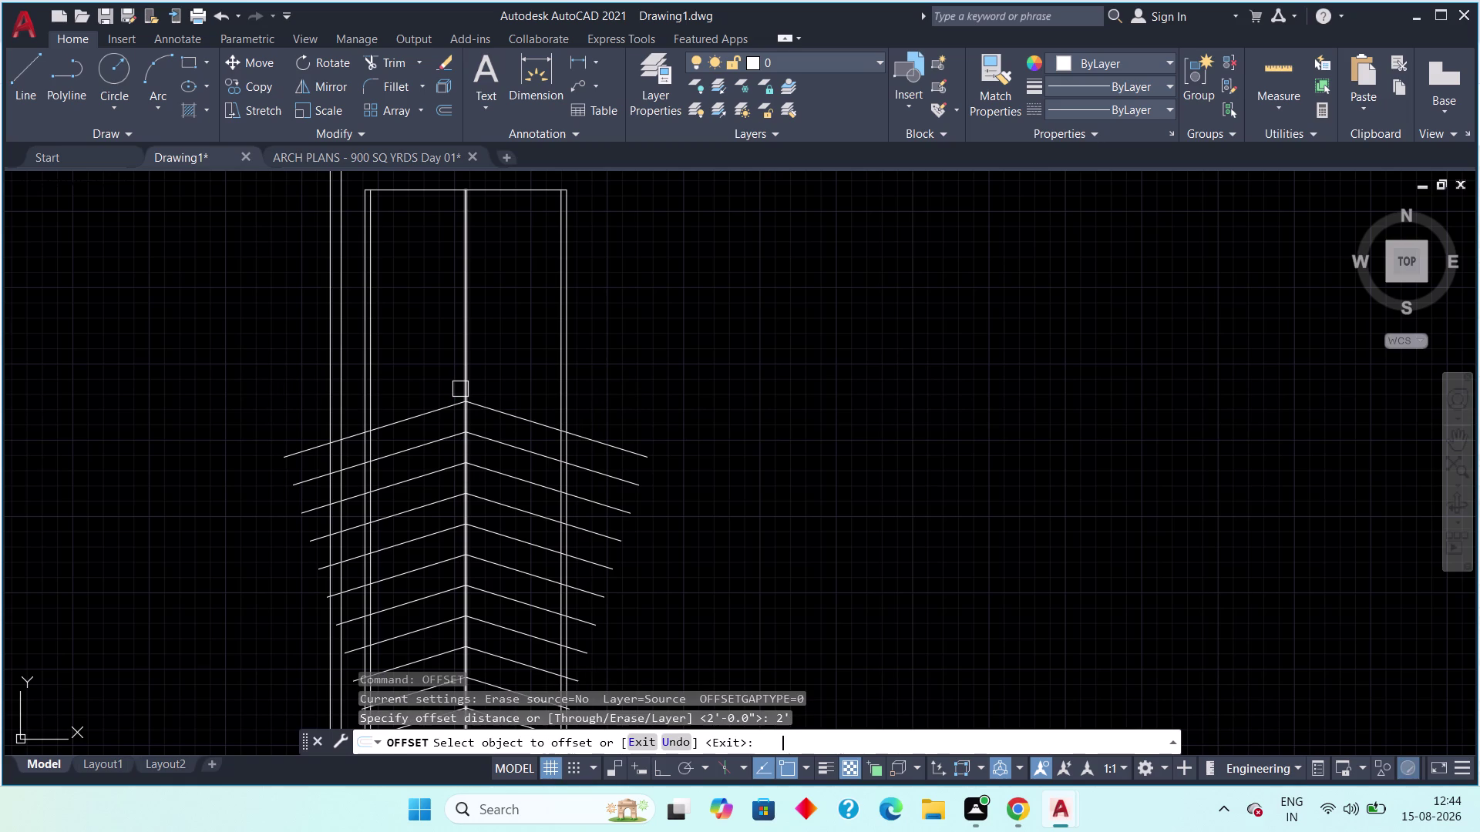
click(513, 421)
click(509, 350)
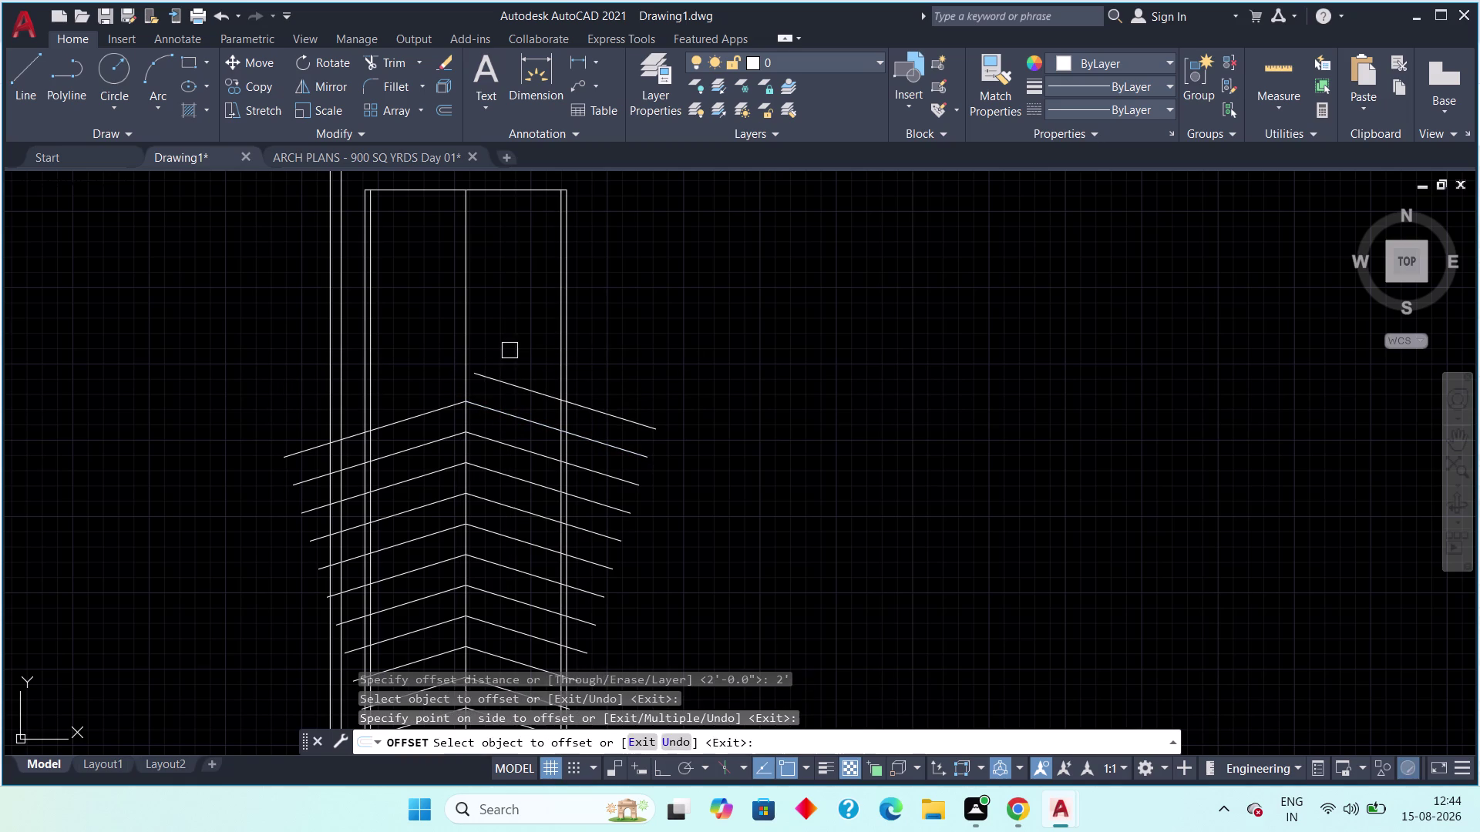
drag(504, 383, 502, 375)
click(505, 331)
drag(509, 348, 509, 329)
click(513, 294)
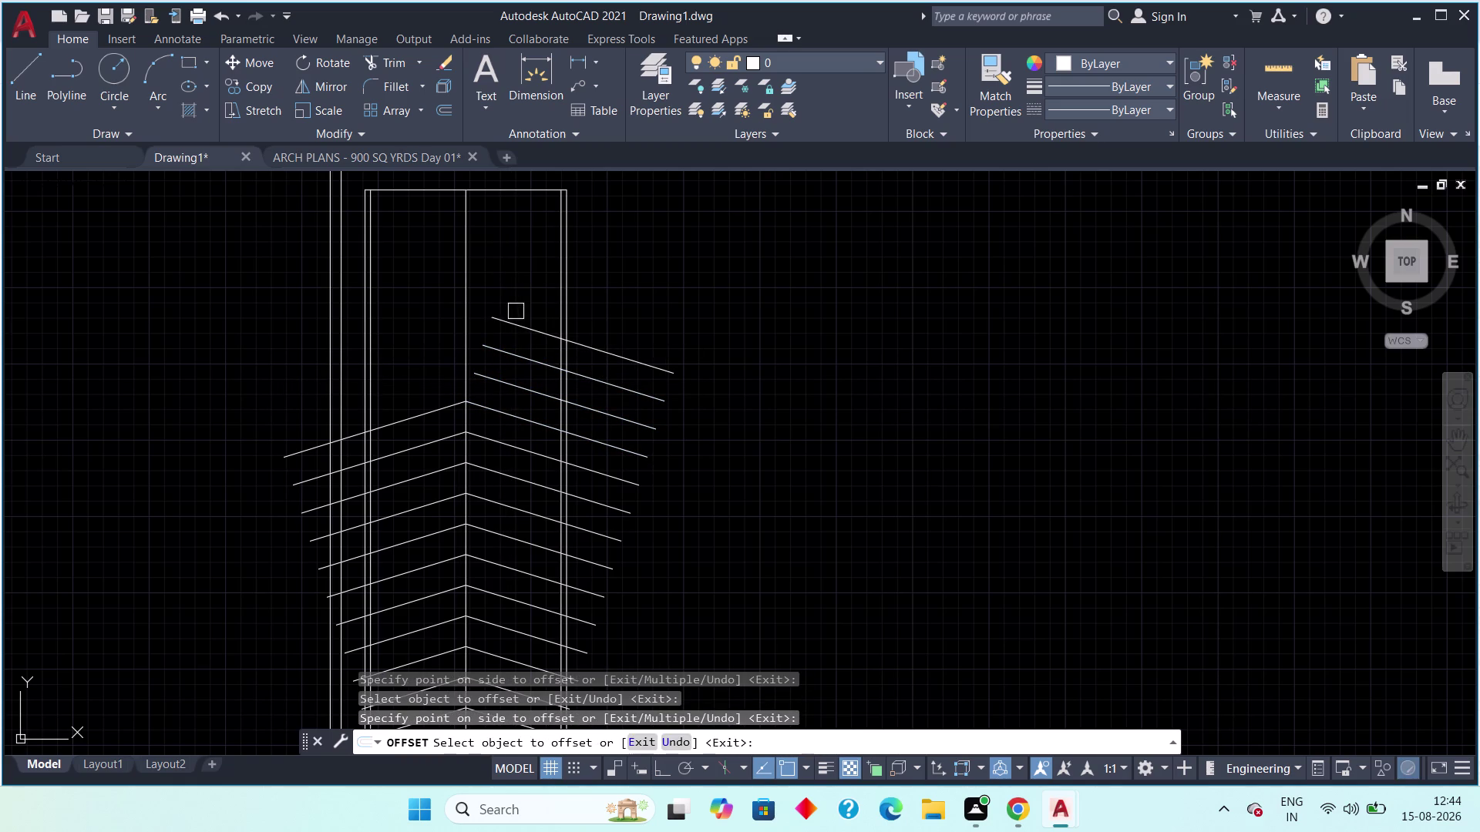
drag(515, 323, 515, 305)
click(513, 277)
drag(520, 291, 519, 281)
click(522, 256)
drag(523, 262, 525, 249)
click(530, 227)
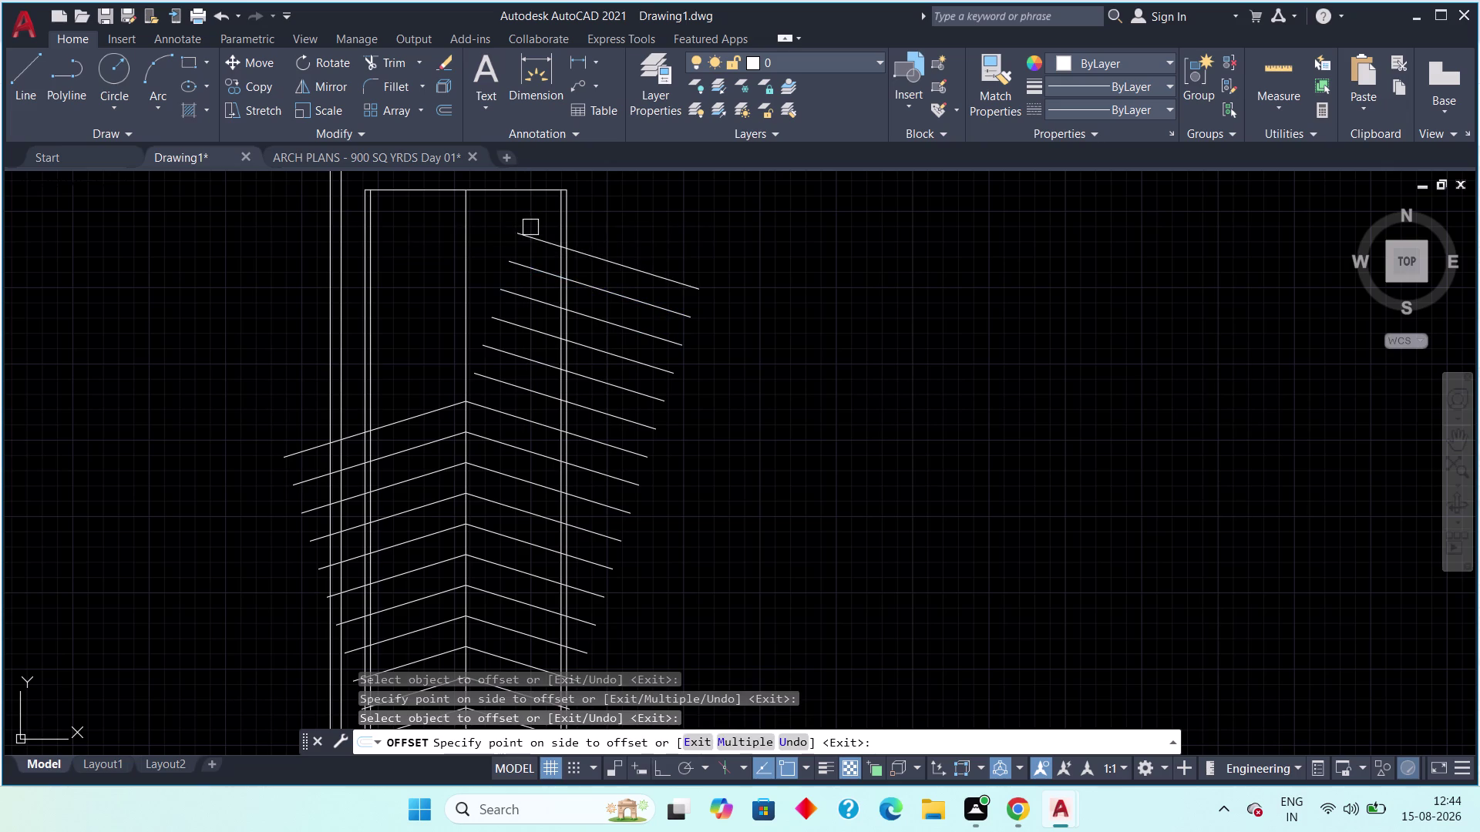
drag(533, 237, 535, 221)
click(538, 210)
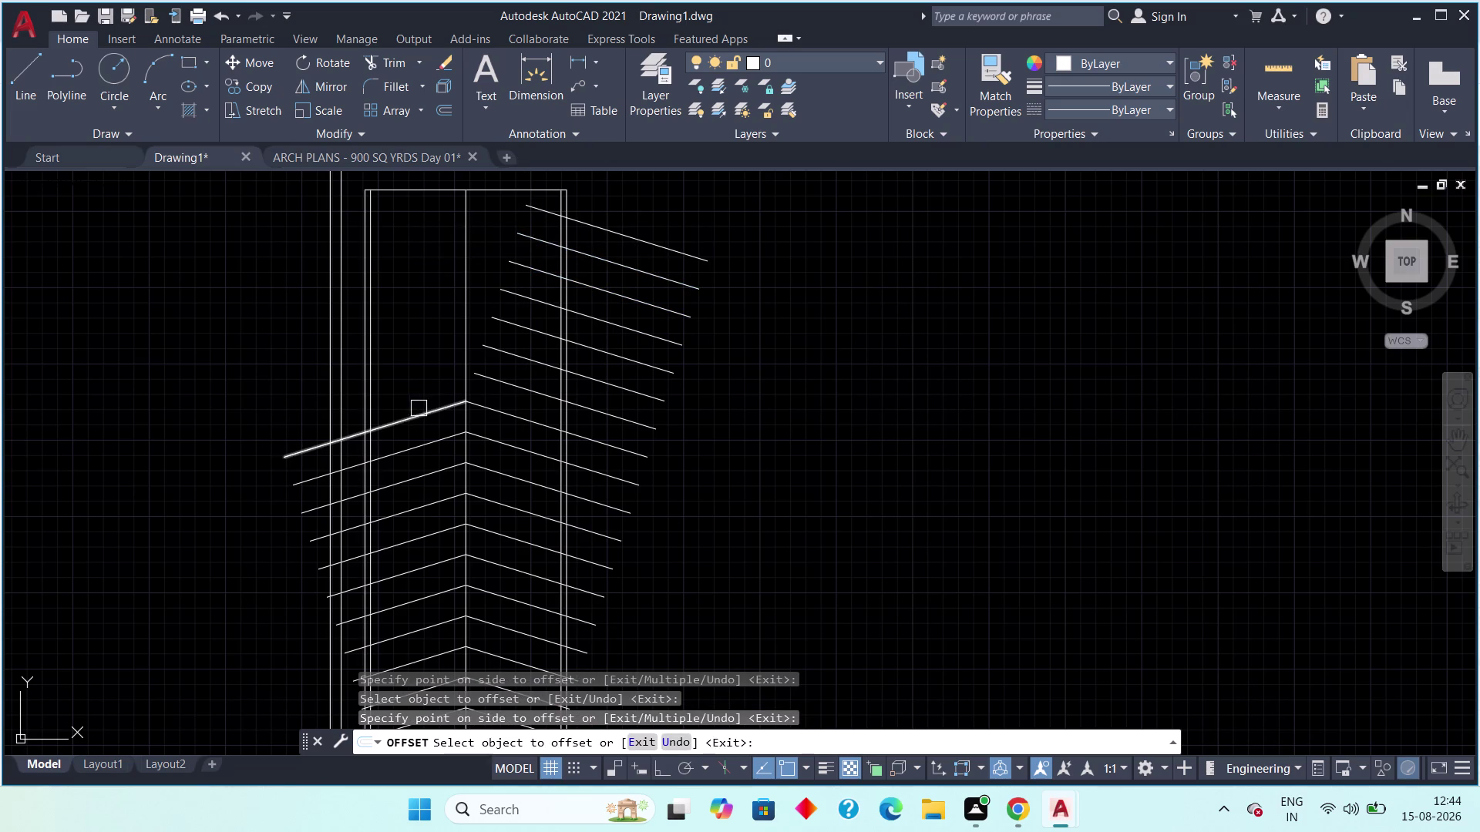
Offset the left-side diagonal stripe upward six times at 2' spacing.
drag(421, 411, 421, 395)
click(415, 360)
drag(433, 378, 425, 354)
click(420, 344)
drag(431, 352, 426, 337)
click(420, 321)
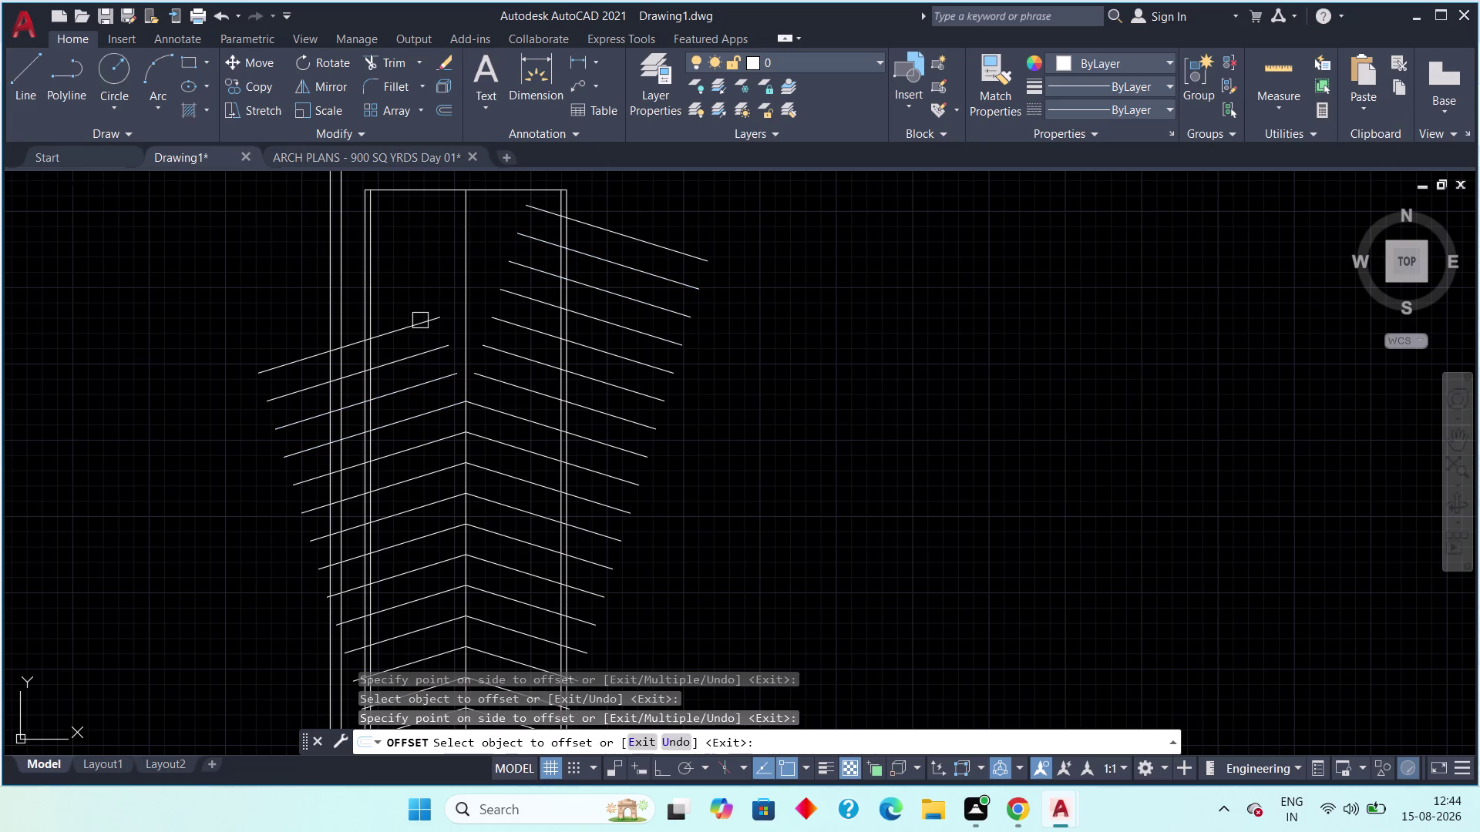
click(432, 329)
click(425, 310)
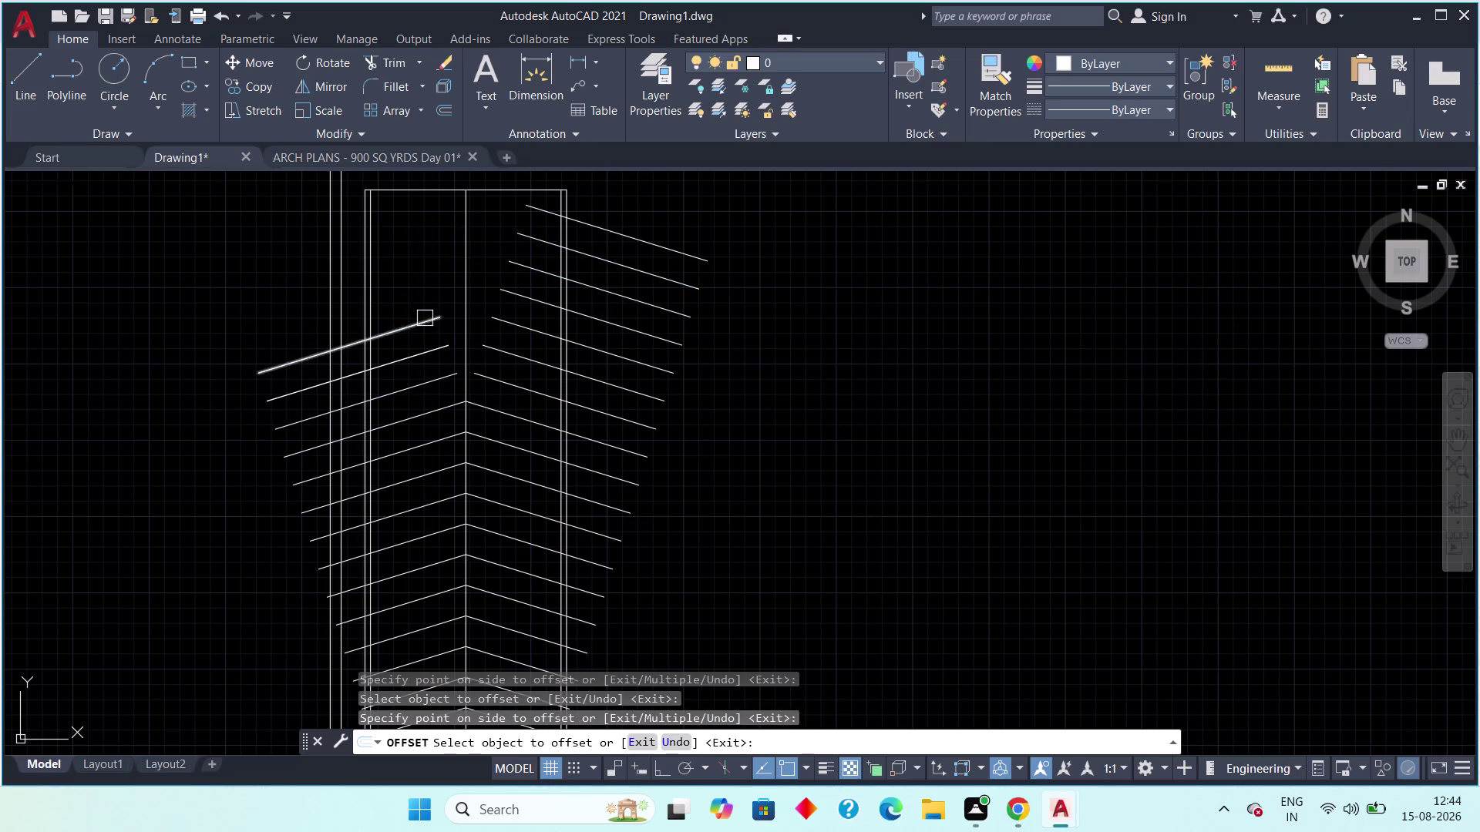
click(425, 319)
click(422, 293)
click(424, 286)
click(419, 246)
click(415, 263)
click(408, 211)
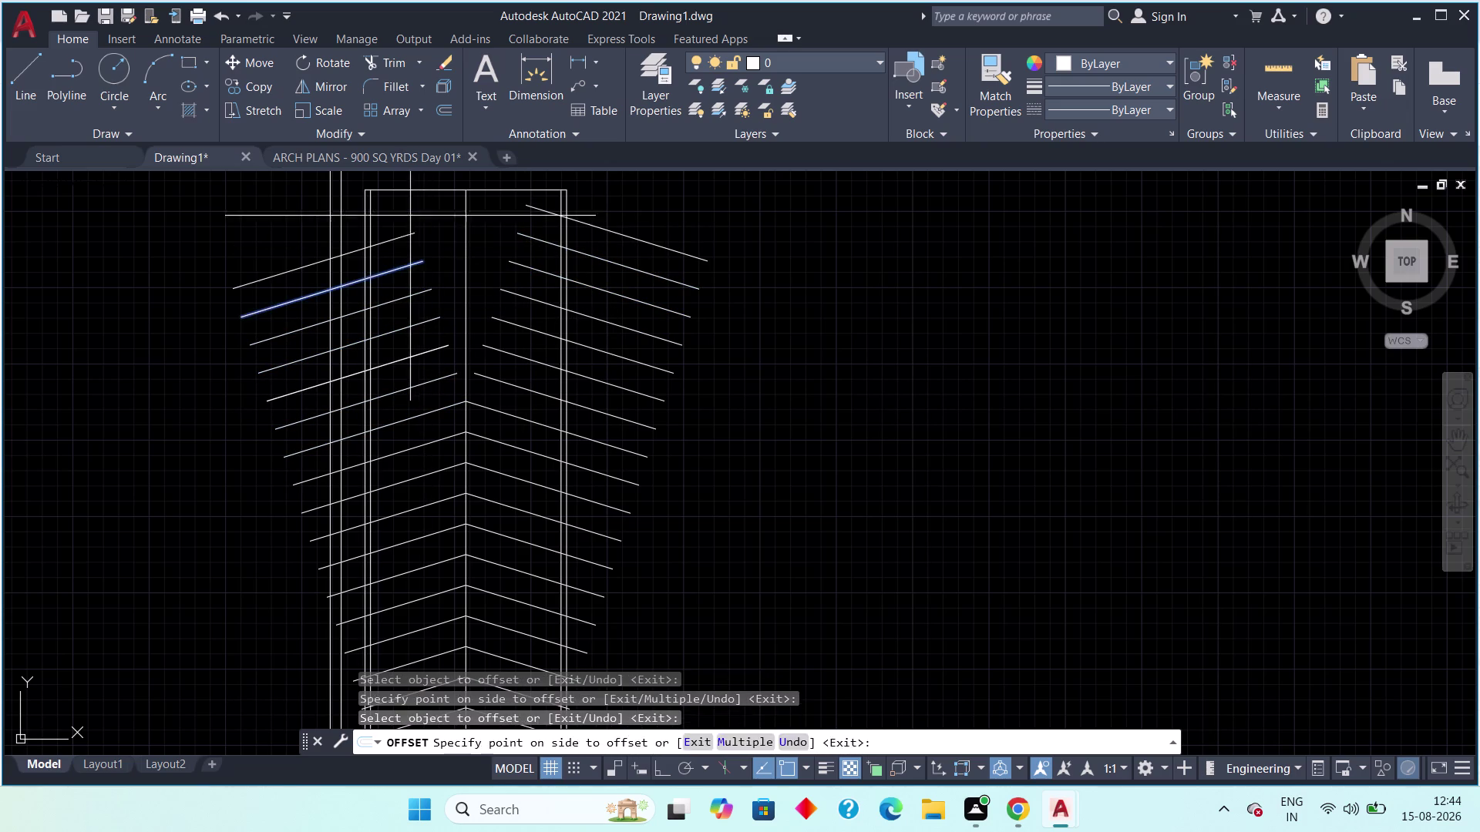
drag(412, 235, 404, 218)
click(402, 213)
With EX, extend the lower new diagonals to the centre line, partly by fence.
key(Escape)
key(Escape)
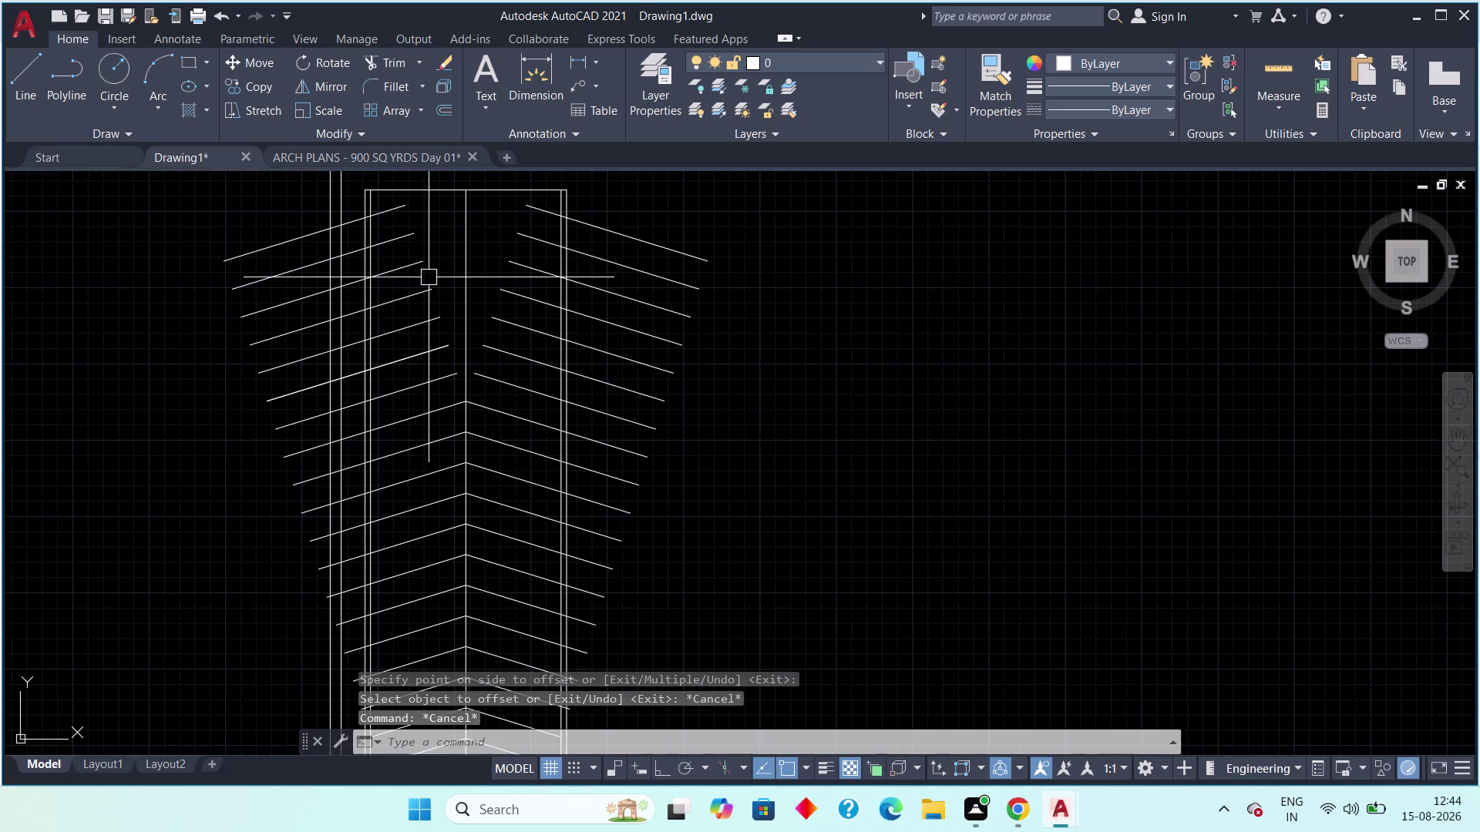
key(e)
key(x)
key(space)
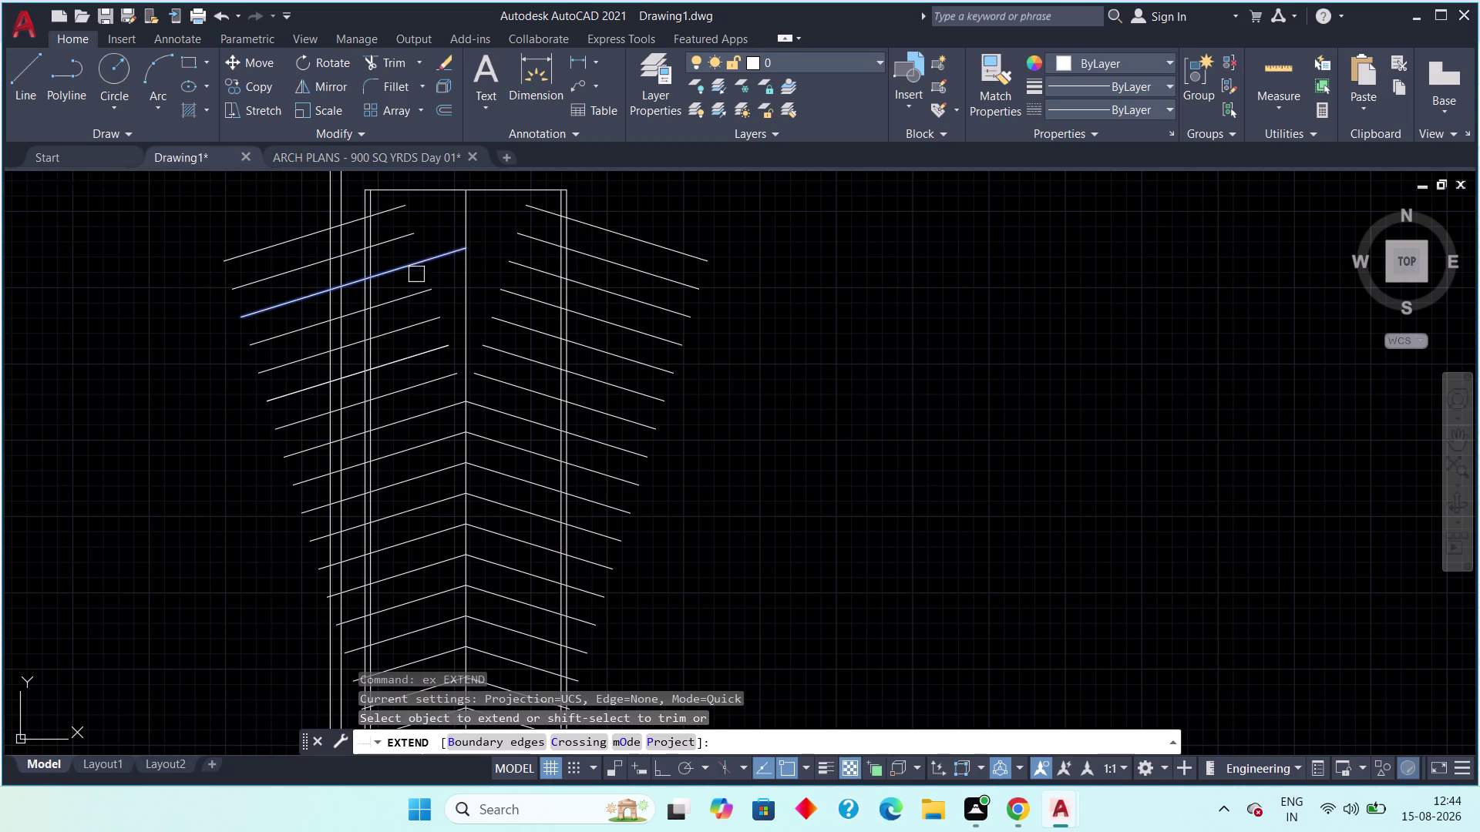
click(427, 349)
click(436, 369)
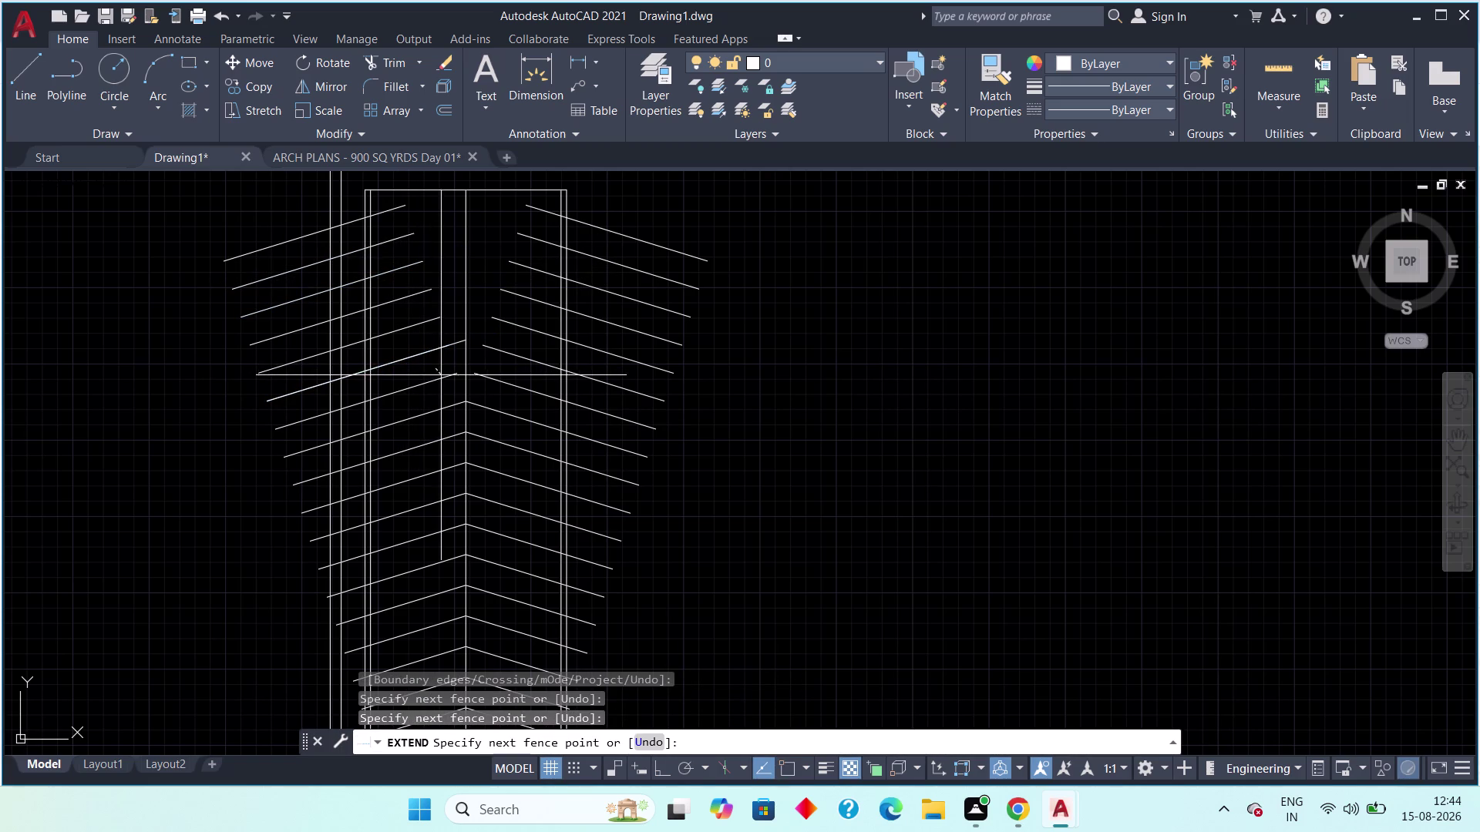
click(439, 382)
click(485, 378)
click(493, 353)
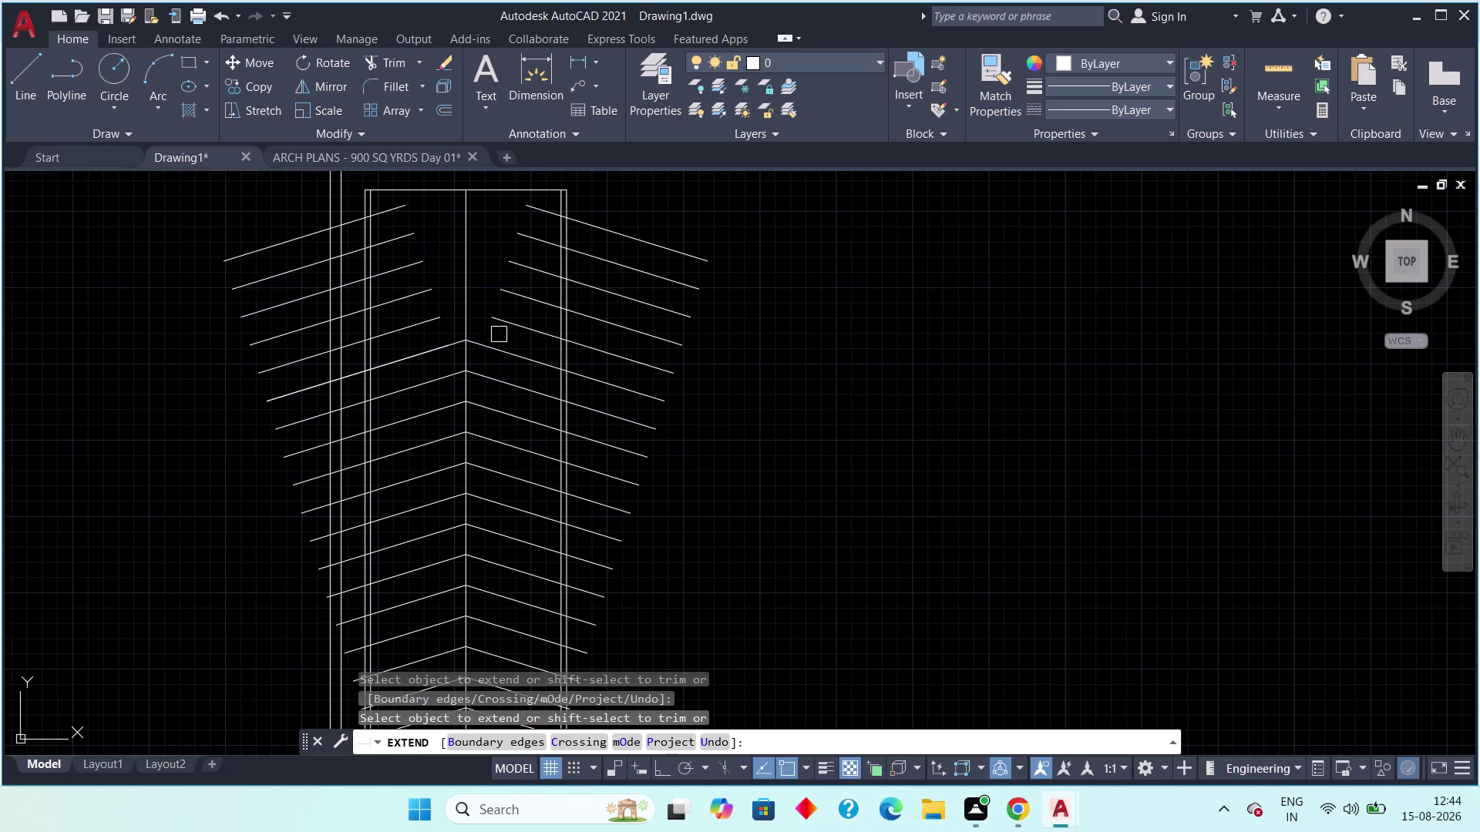
Extend the remaining right and left diagonals up to the ramp's top to the centre line.
click(501, 322)
click(504, 293)
click(509, 259)
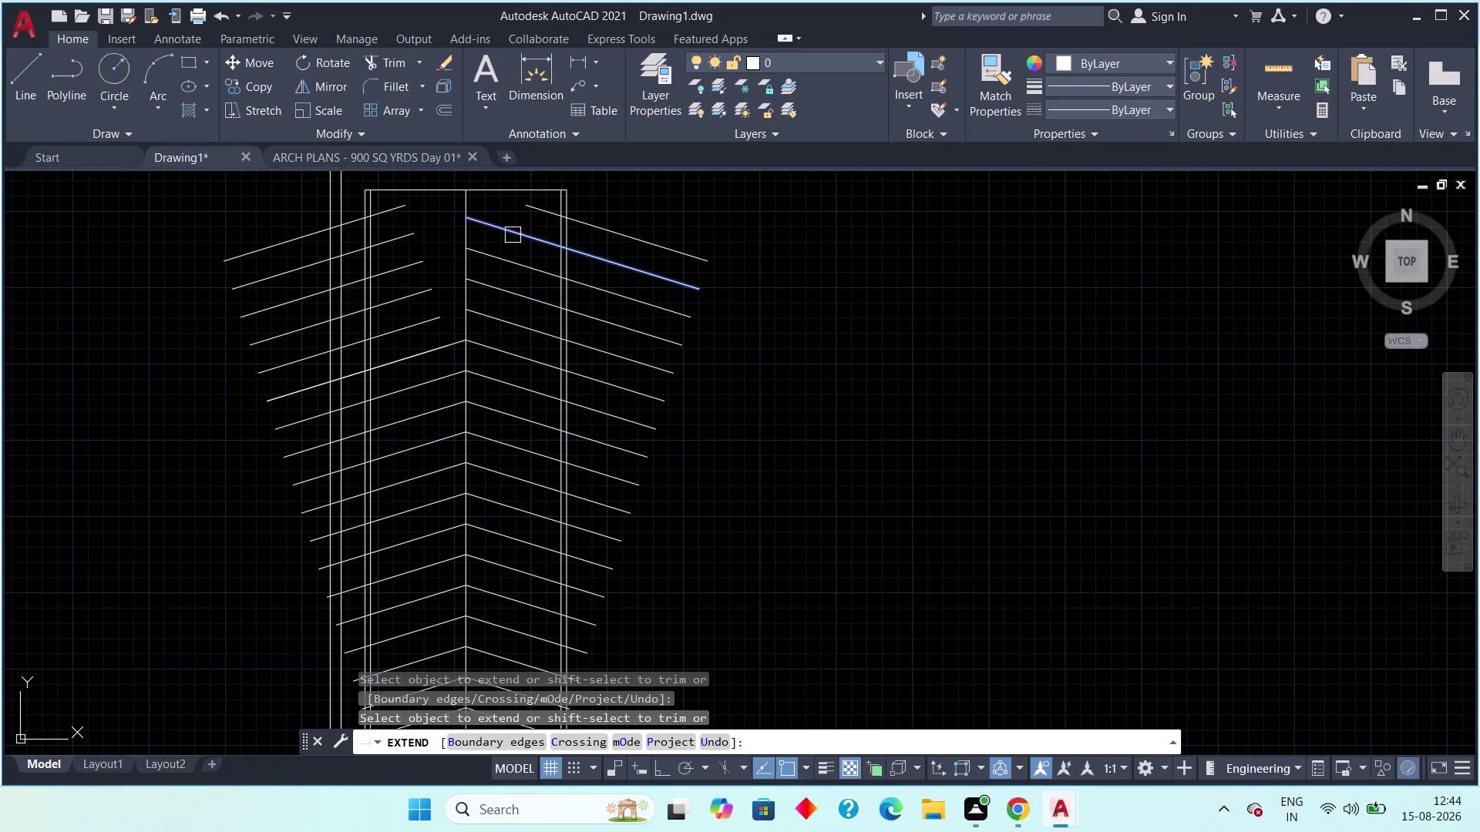
click(513, 235)
click(523, 207)
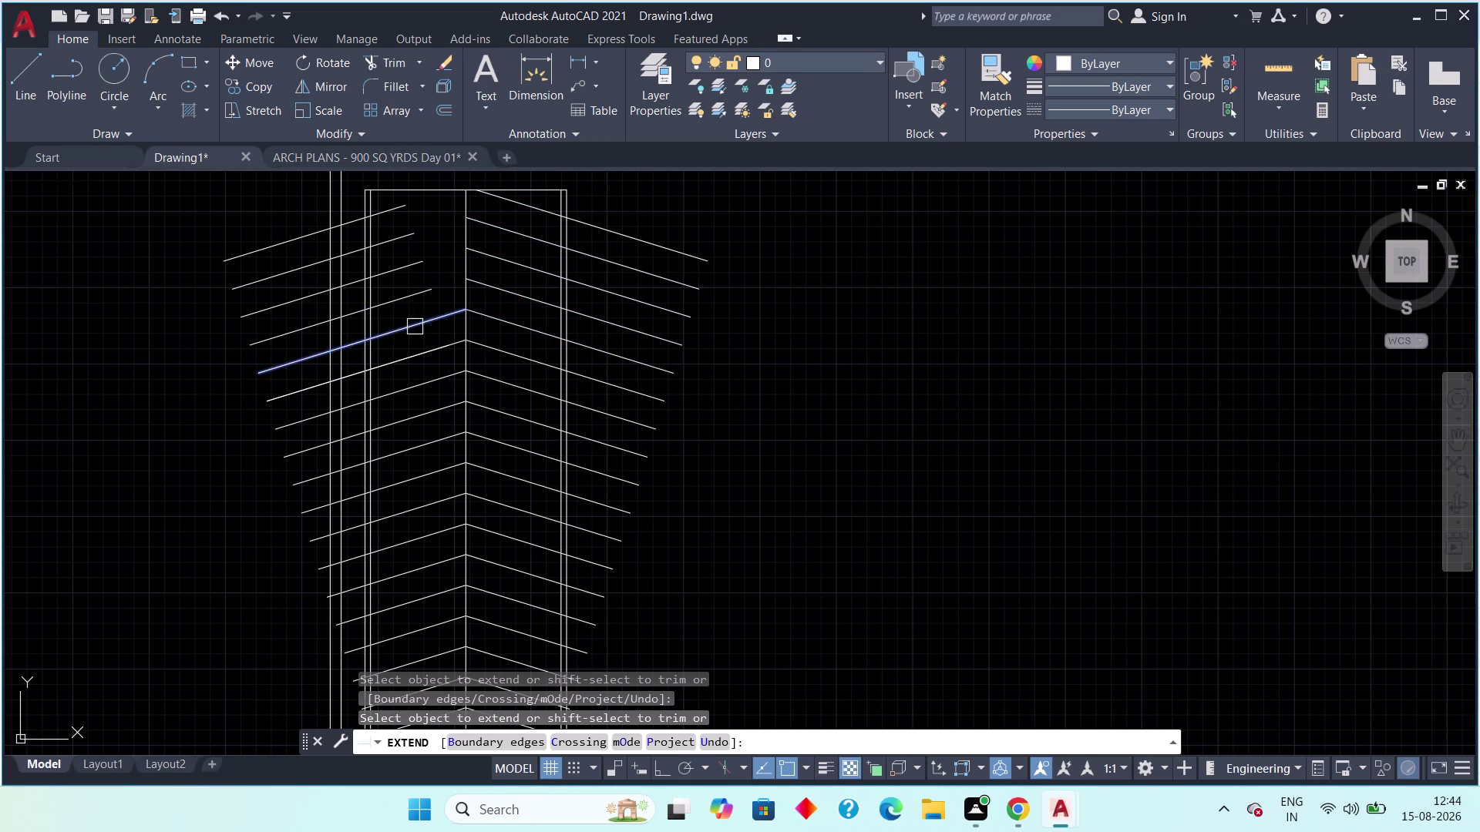
click(415, 328)
click(408, 299)
click(403, 266)
click(391, 237)
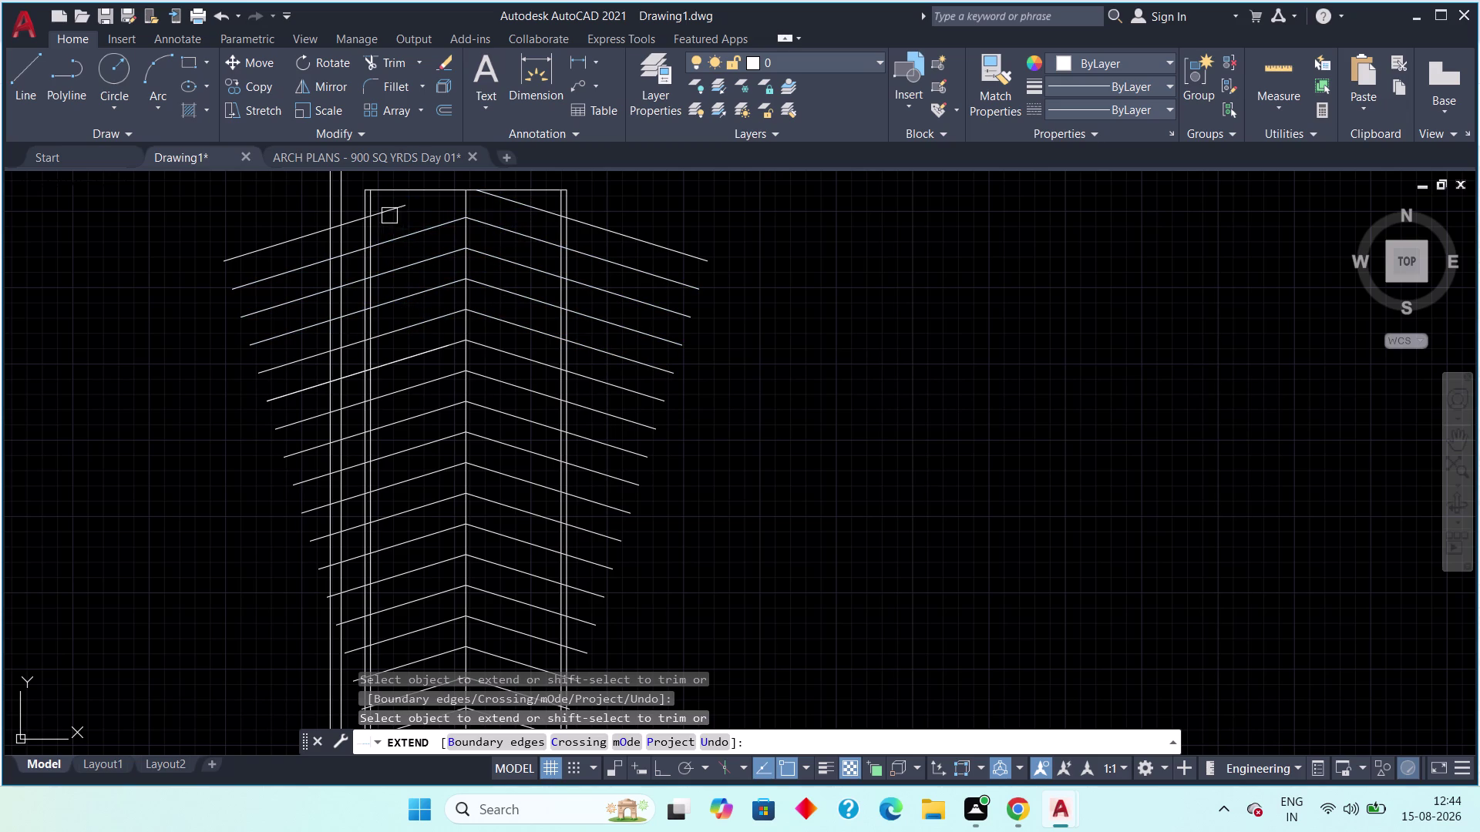
click(390, 214)
scroll(down, 3)
middle_drag(491, 316, 417, 306)
End EXTEND and start the TRIM command, zooming in on the ramp's right edge.
key(Escape)
key(Escape)
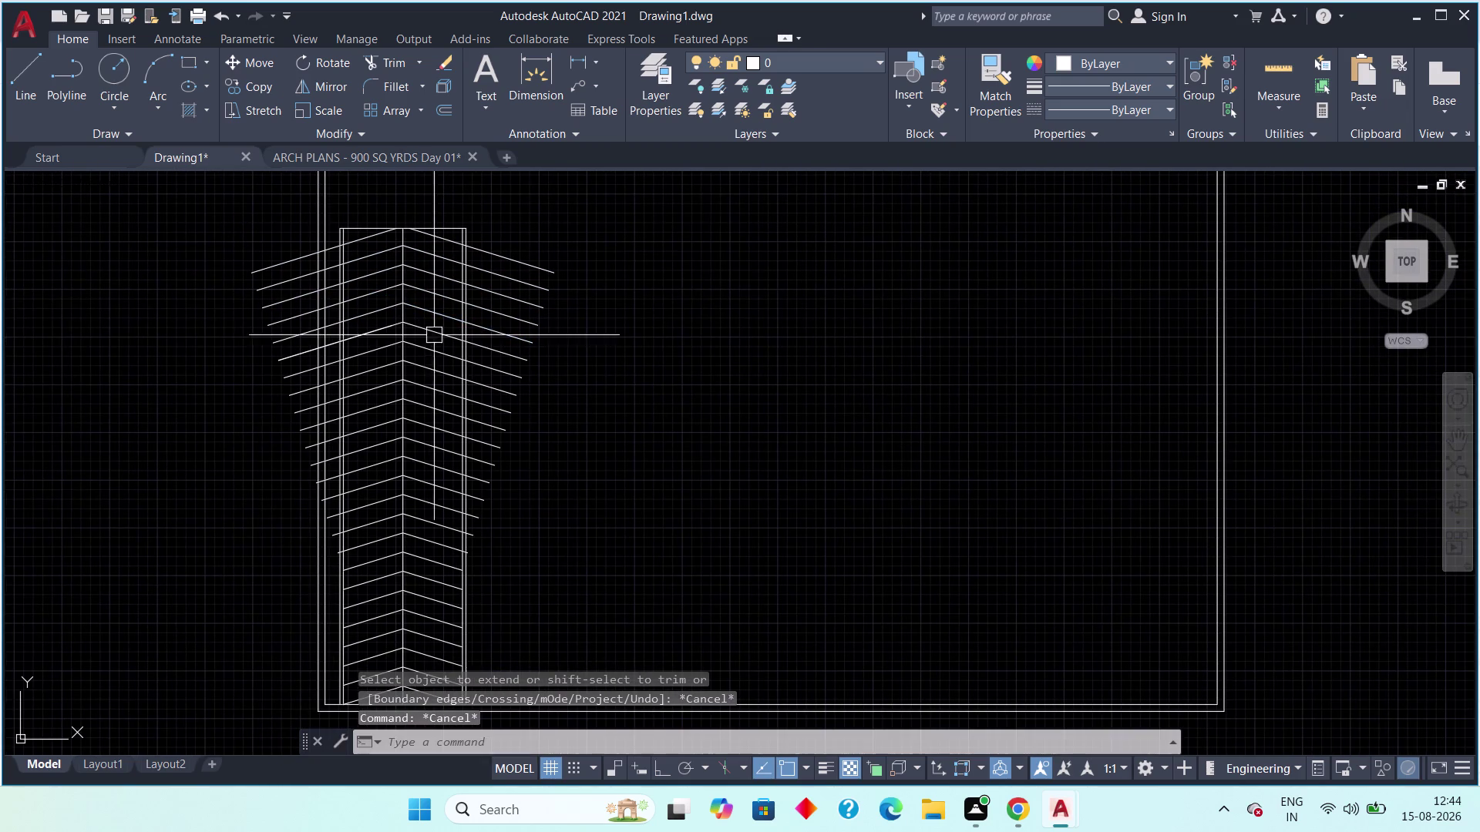
key(t)
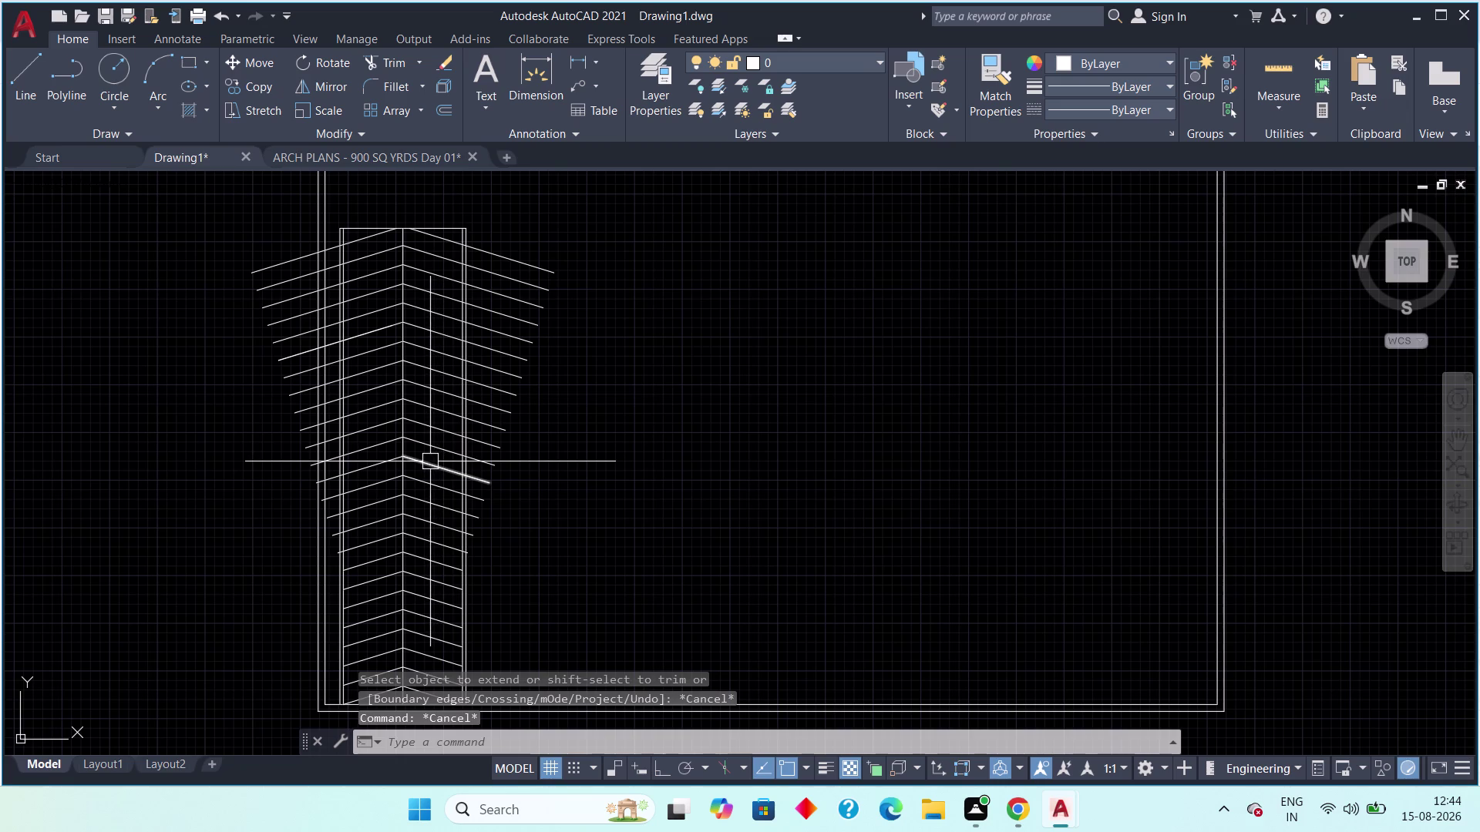
key(r)
key(space)
scroll(up, 3)
middle_drag(504, 564, 525, 431)
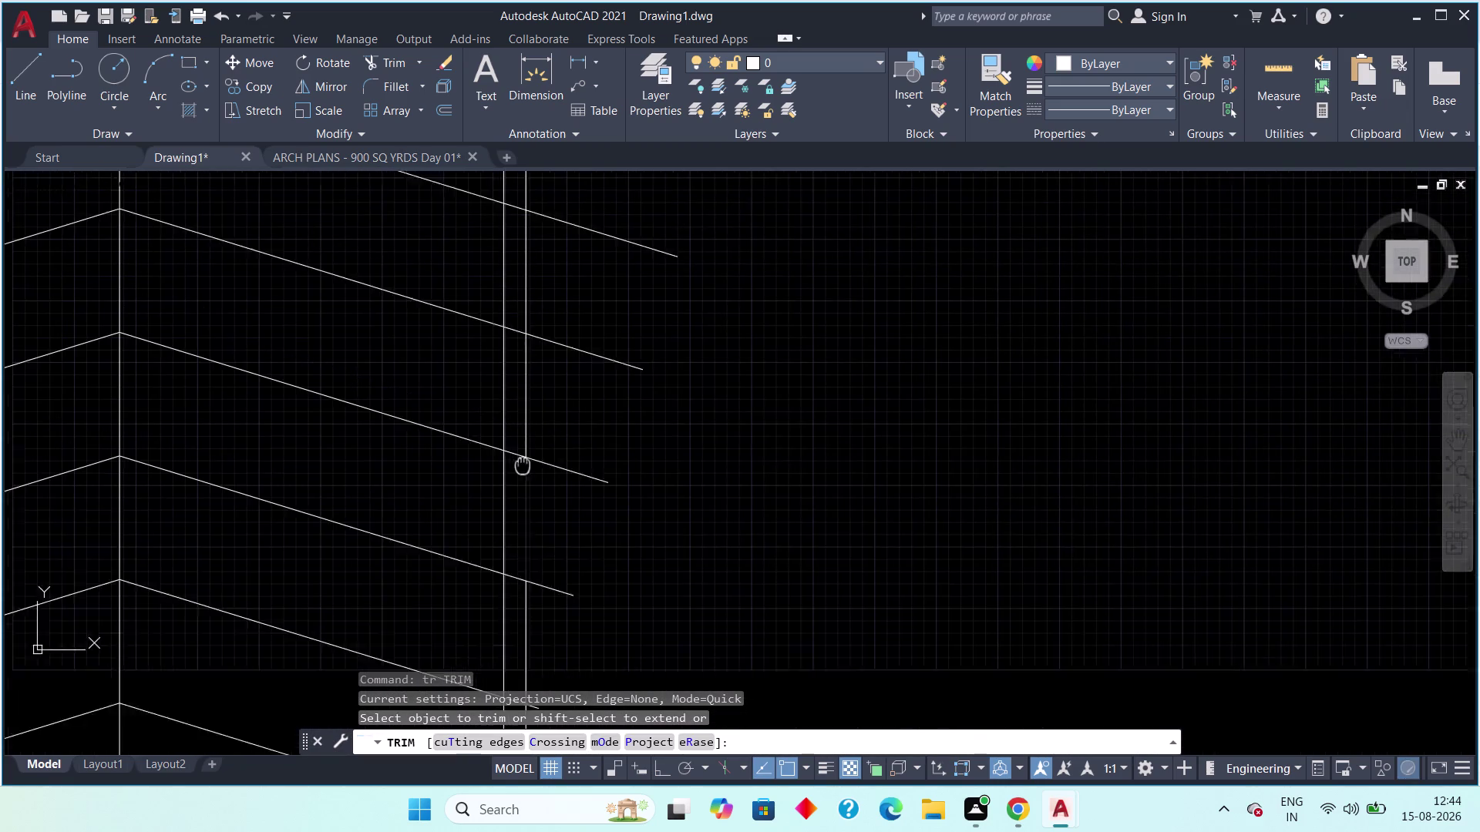
middle_drag(525, 431, 531, 307)
Trim the overhanging diagonal ends along the ramp's right edge using a fence.
click(554, 543)
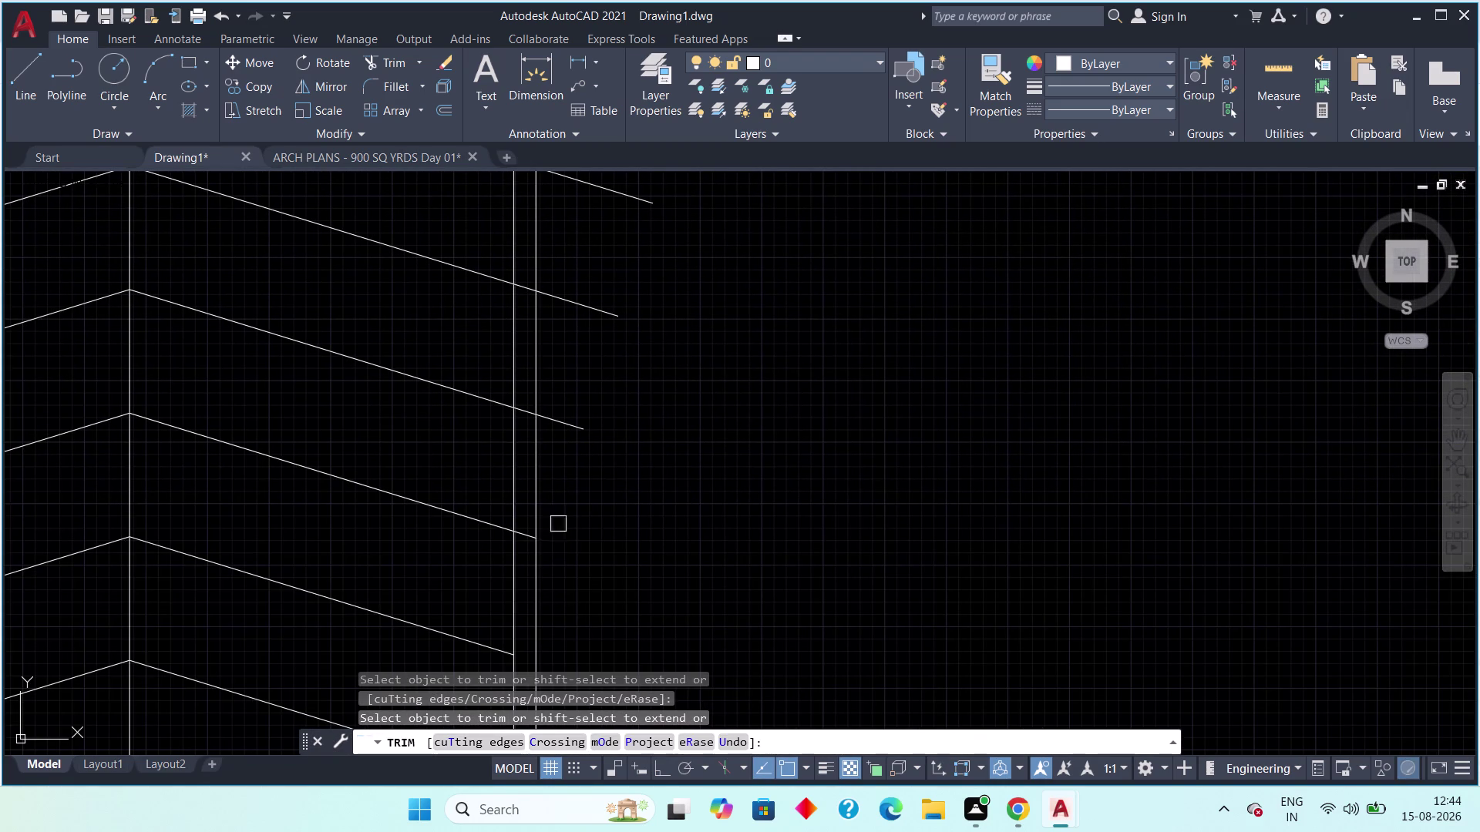
click(561, 457)
scroll(down, 3)
middle_drag(564, 351, 545, 573)
scroll(down, 3)
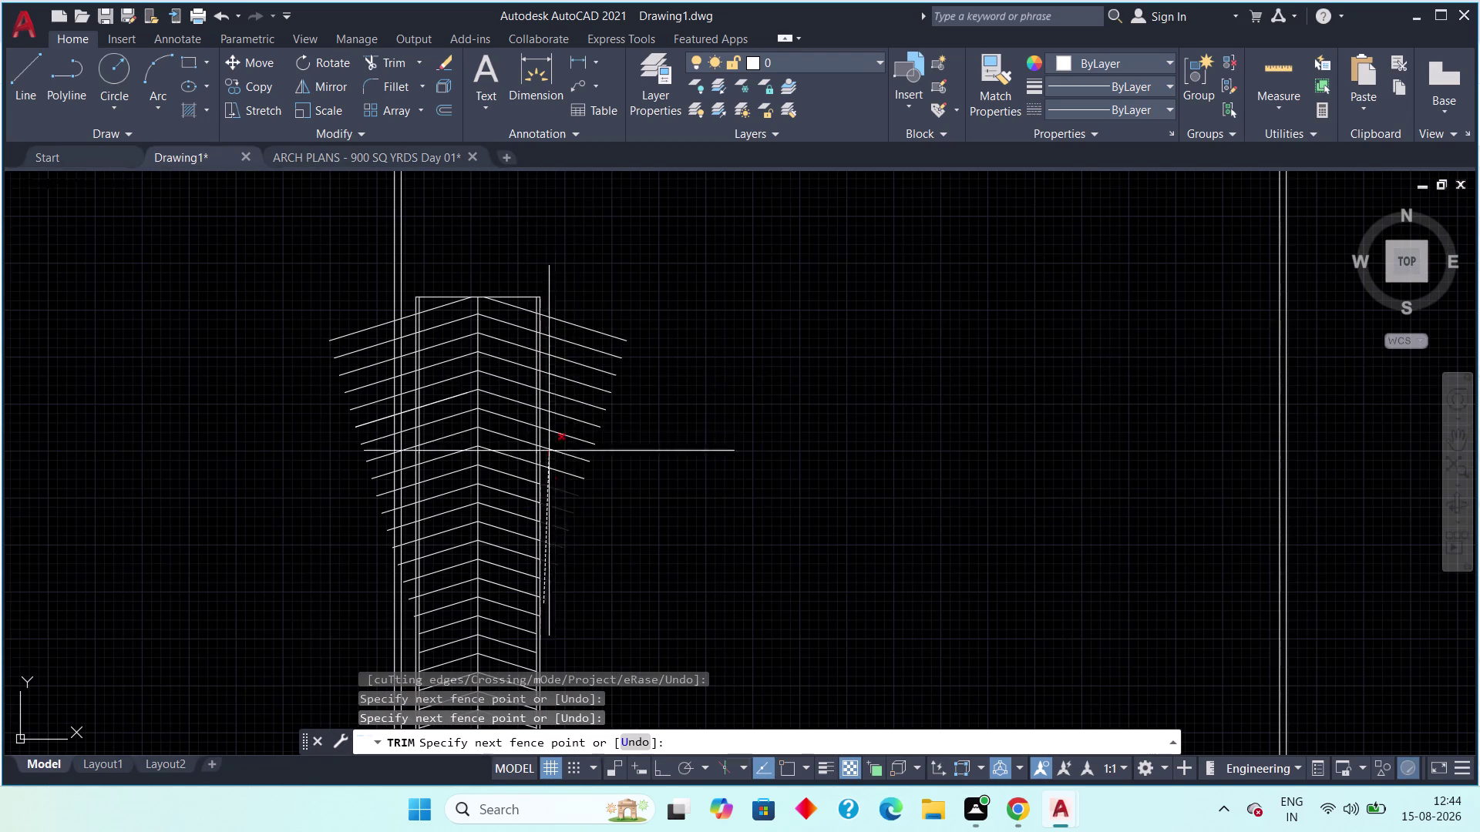
click(571, 304)
scroll(down, 3)
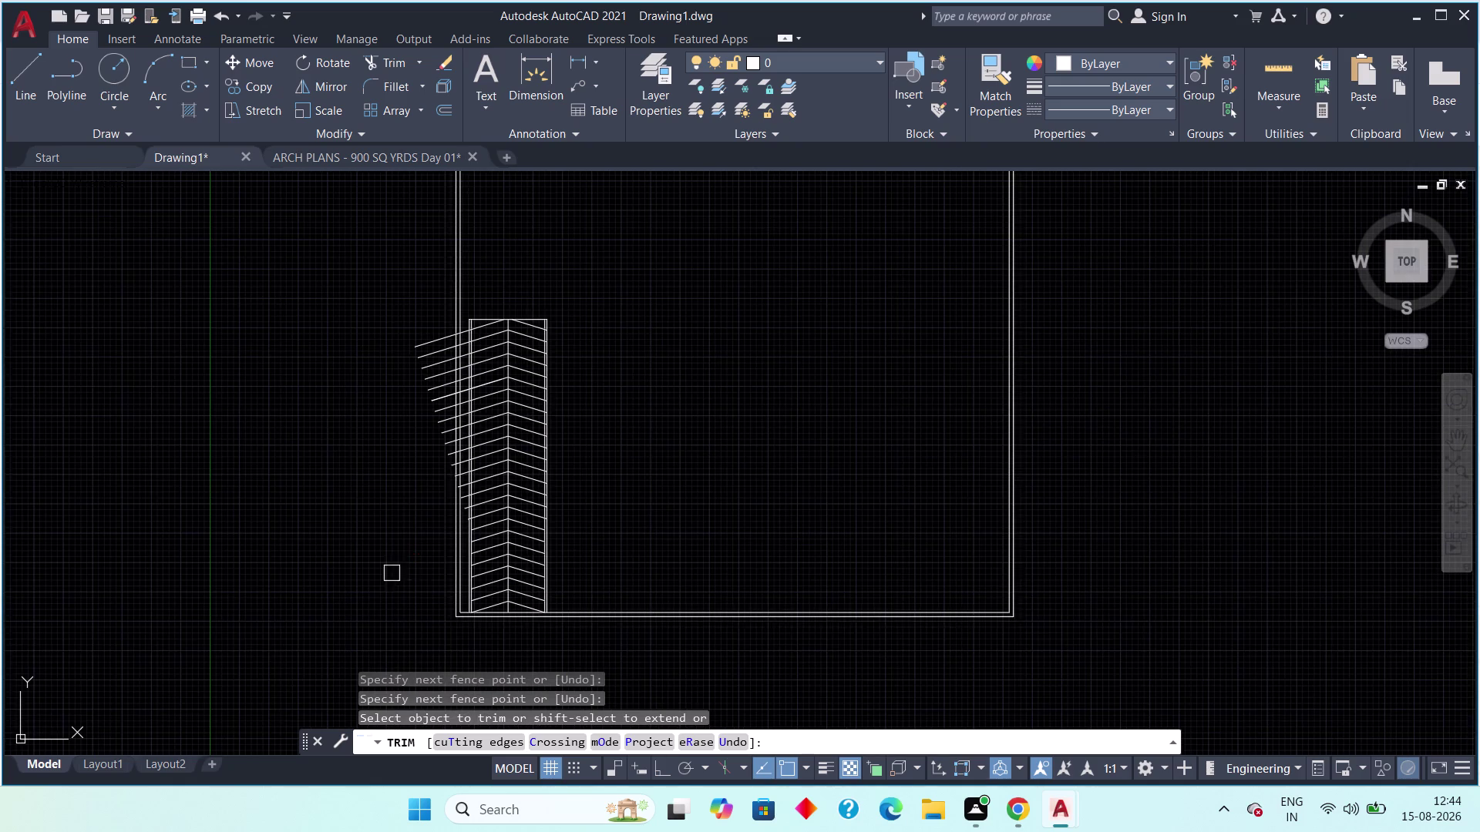
scroll(up, 3)
Trim the left diagonals' overhanging ends with a fence along the ramp's left side.
middle_drag(450, 518, 435, 188)
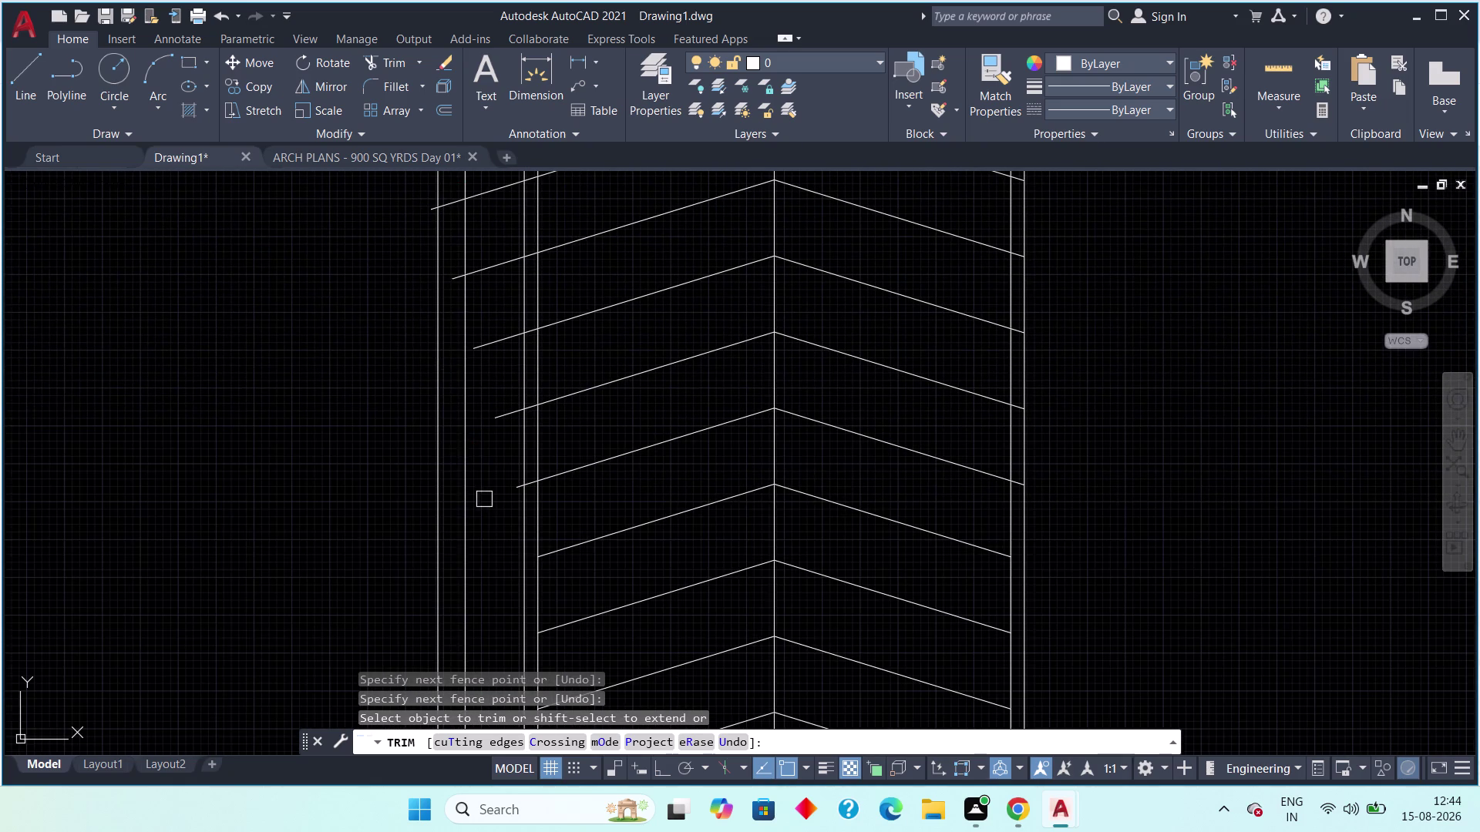
scroll(up, 3)
click(552, 472)
scroll(down, 3)
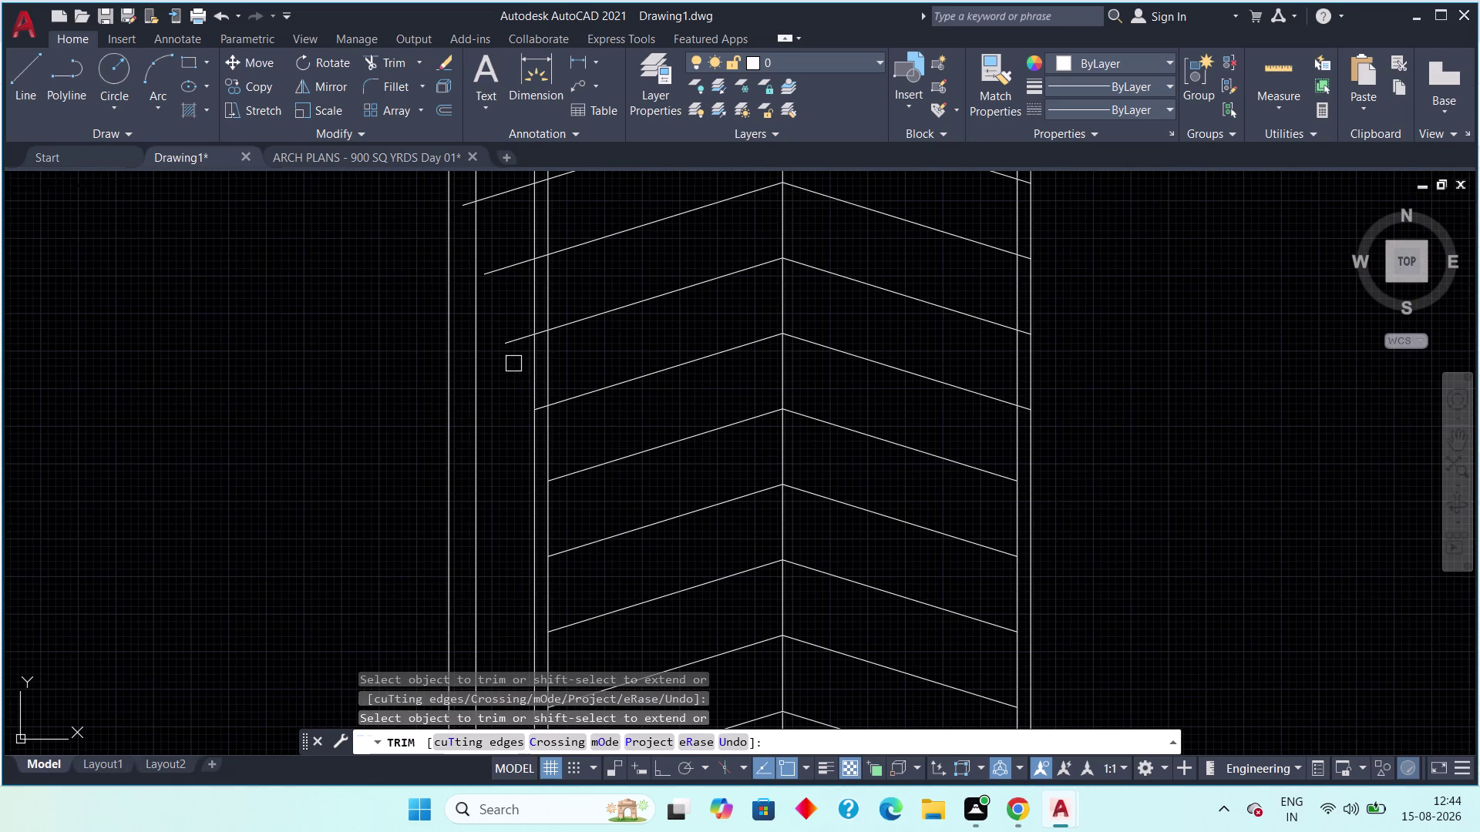
click(517, 352)
scroll(down, 3)
middle_drag(506, 253, 506, 262)
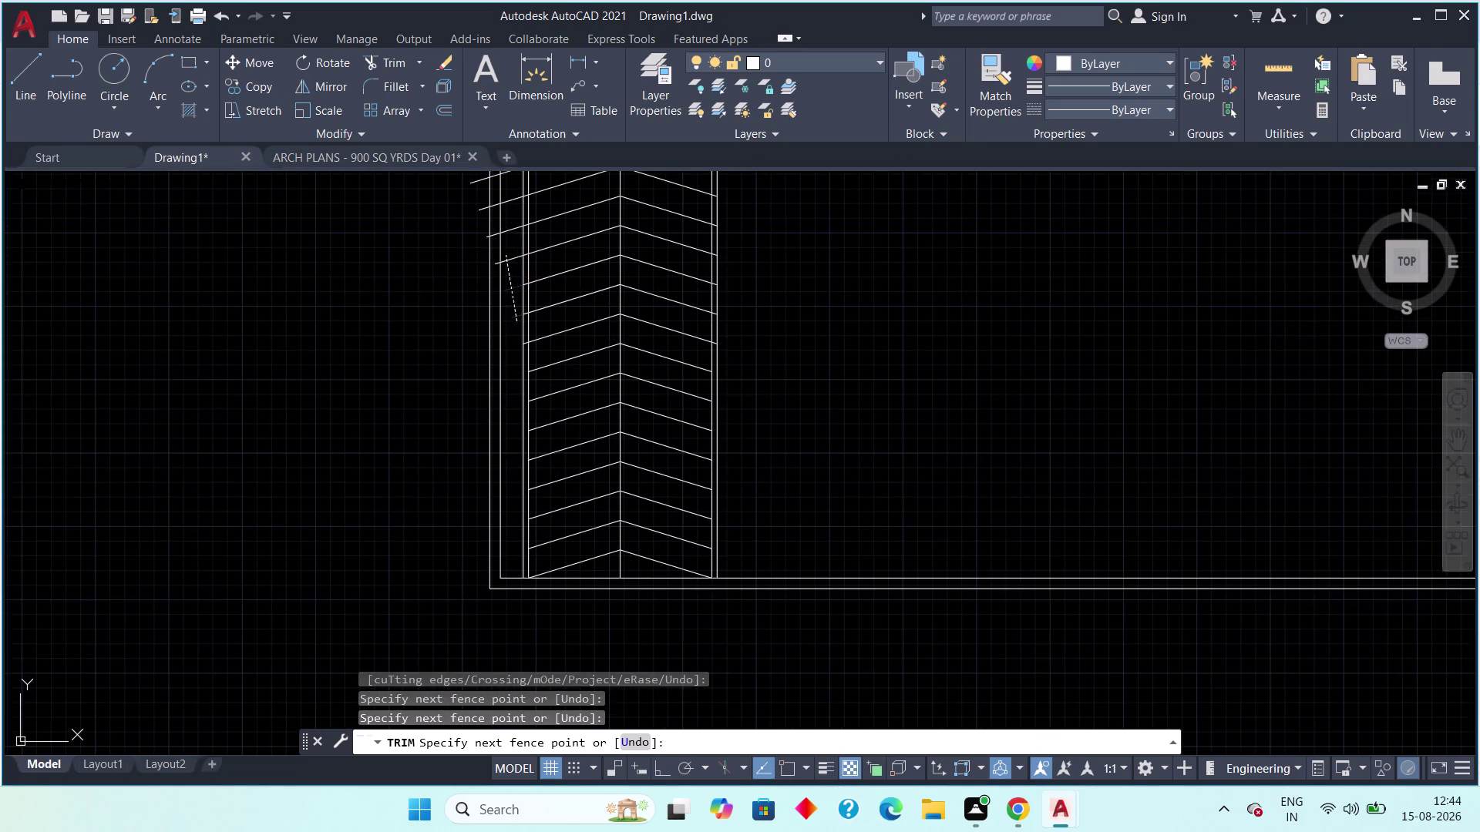
middle_drag(507, 262, 494, 655)
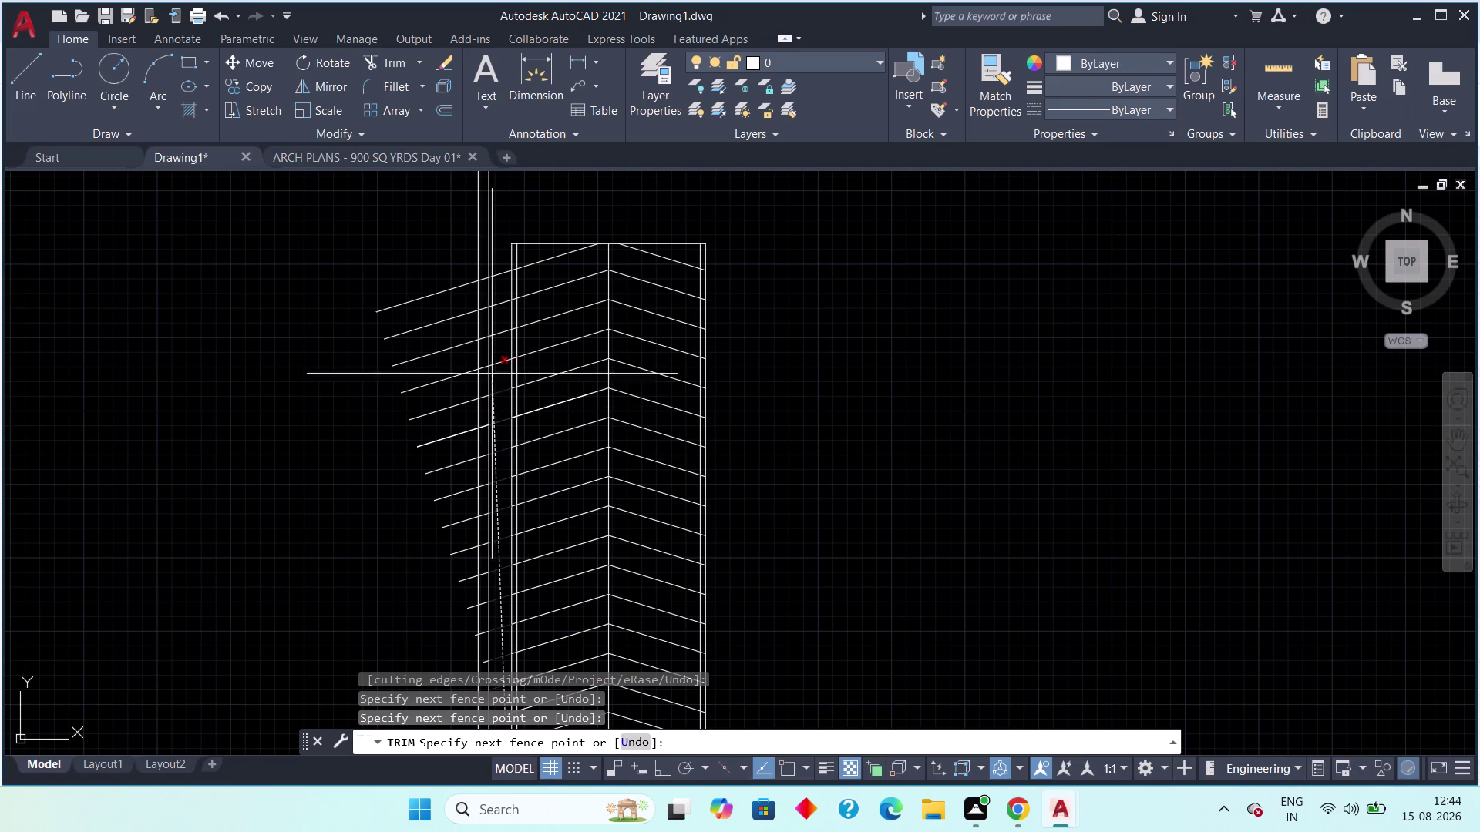
click(499, 262)
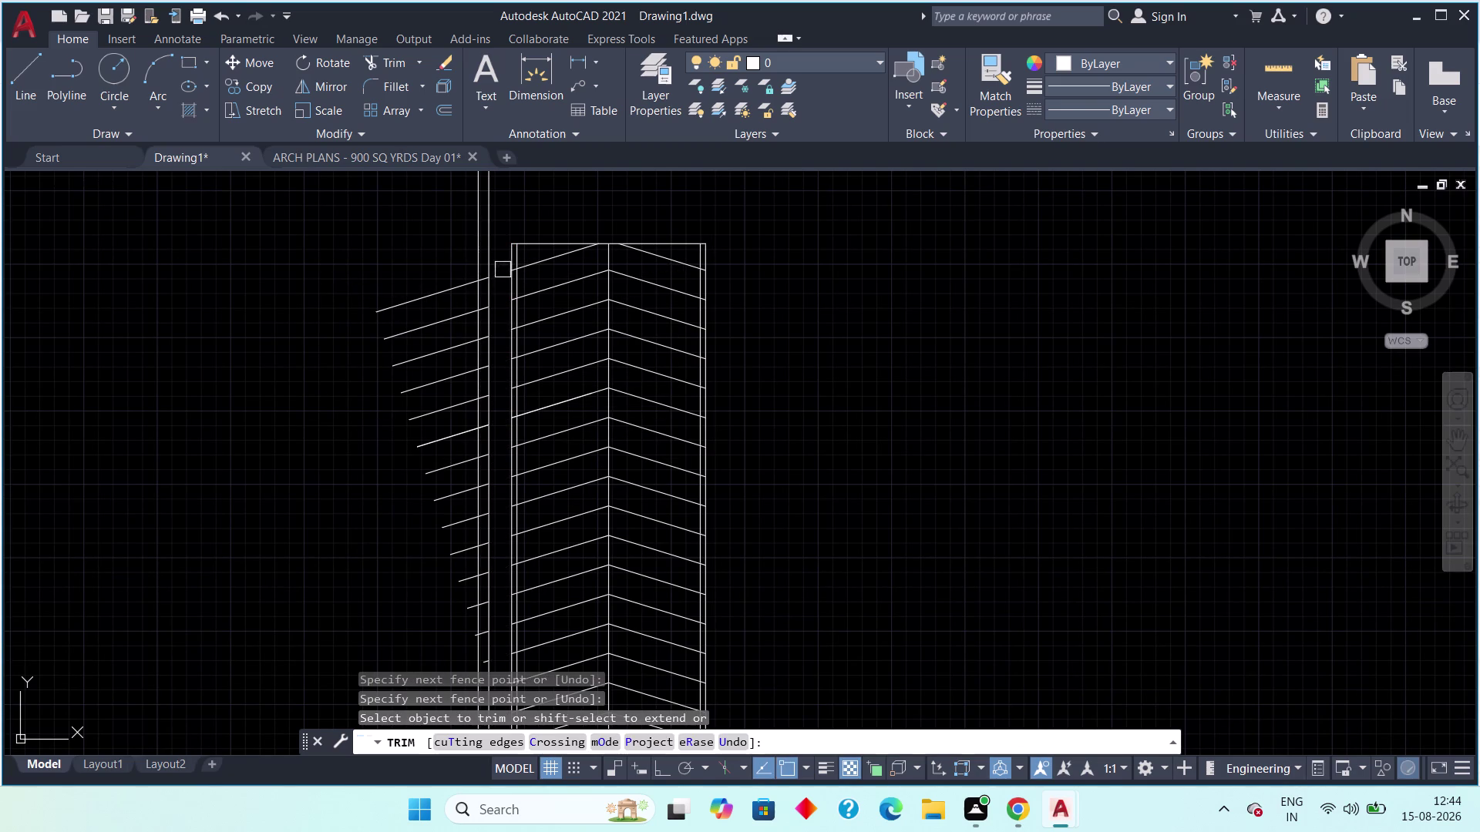
Fence-trim the remaining left diagonal overhangs lower down the ramp edge.
middle_drag(418, 554, 407, 437)
click(452, 492)
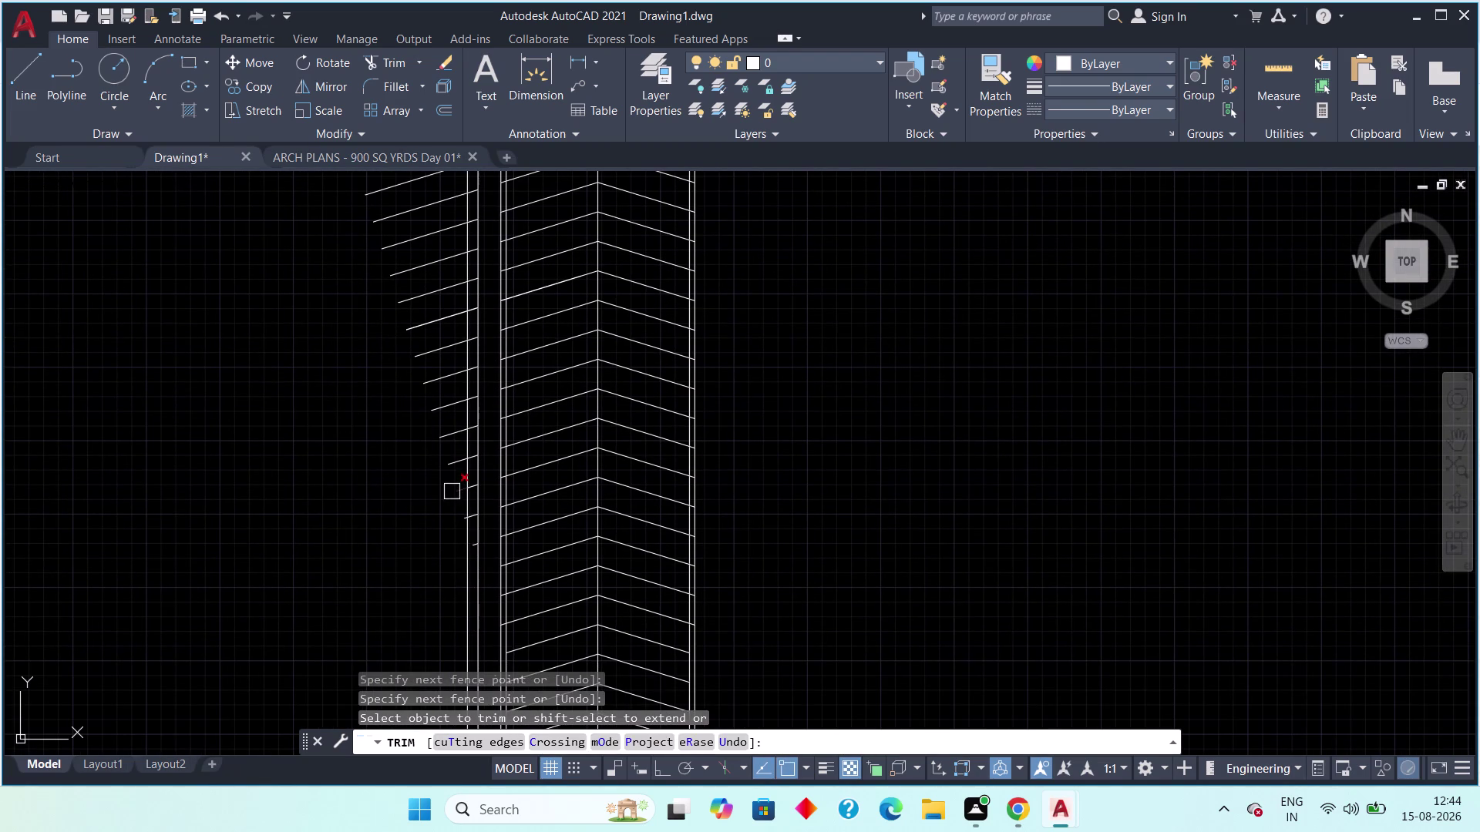
click(448, 493)
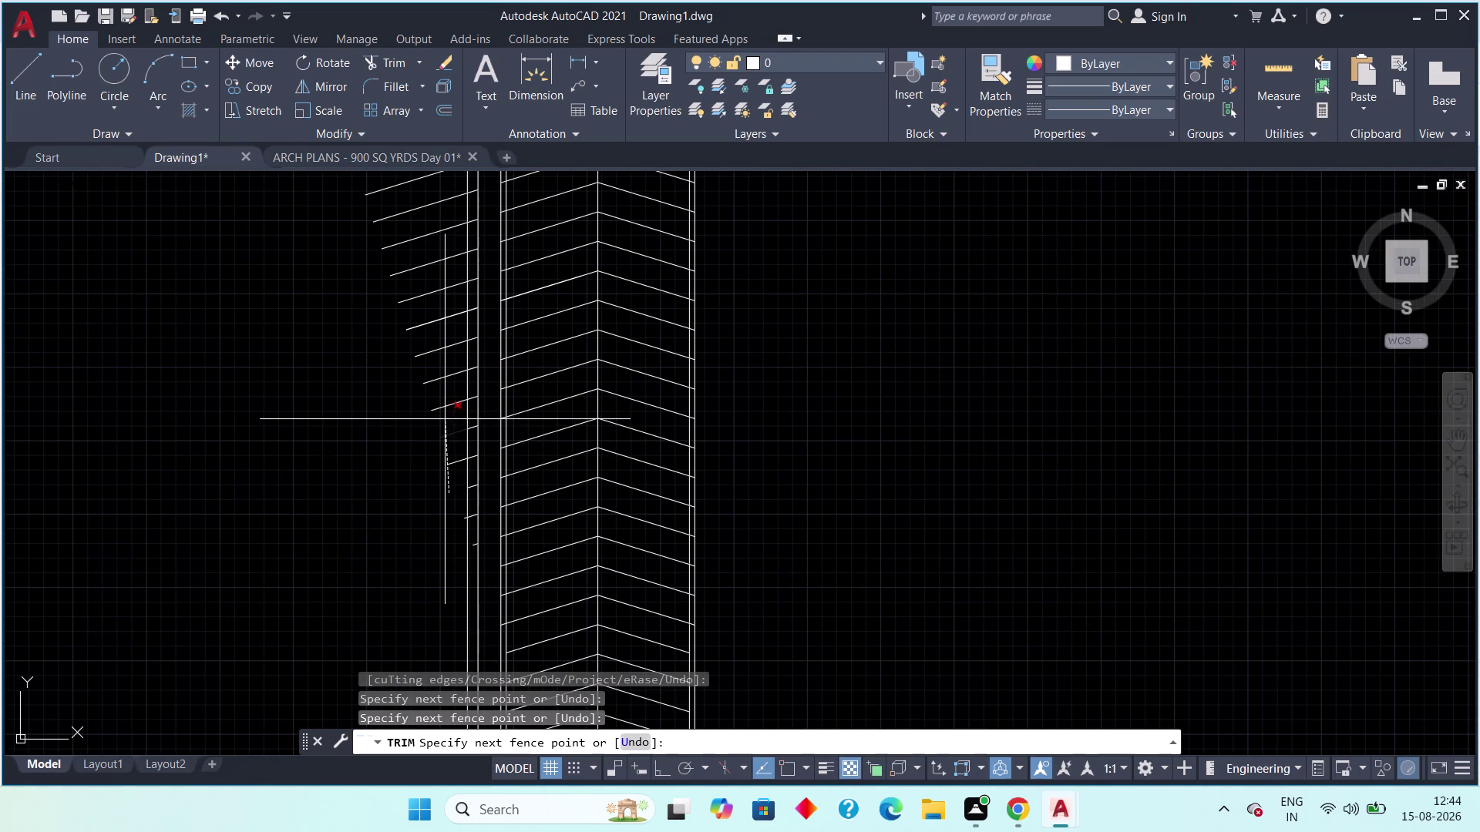
middle_drag(445, 419, 367, 611)
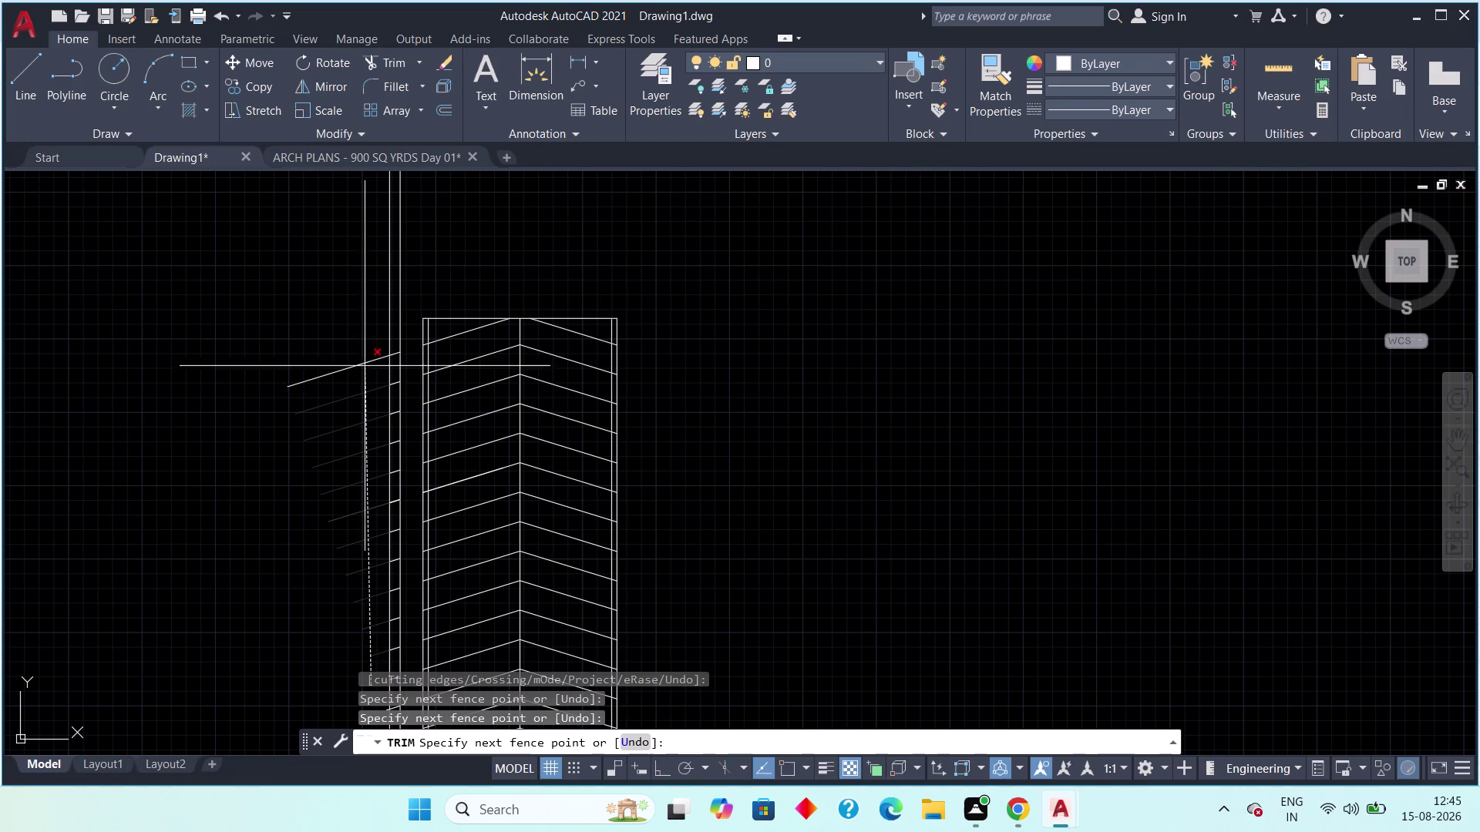
click(364, 357)
Cut off five chevron stubs that stick past the ramp edge.
middle_drag(317, 510, 336, 336)
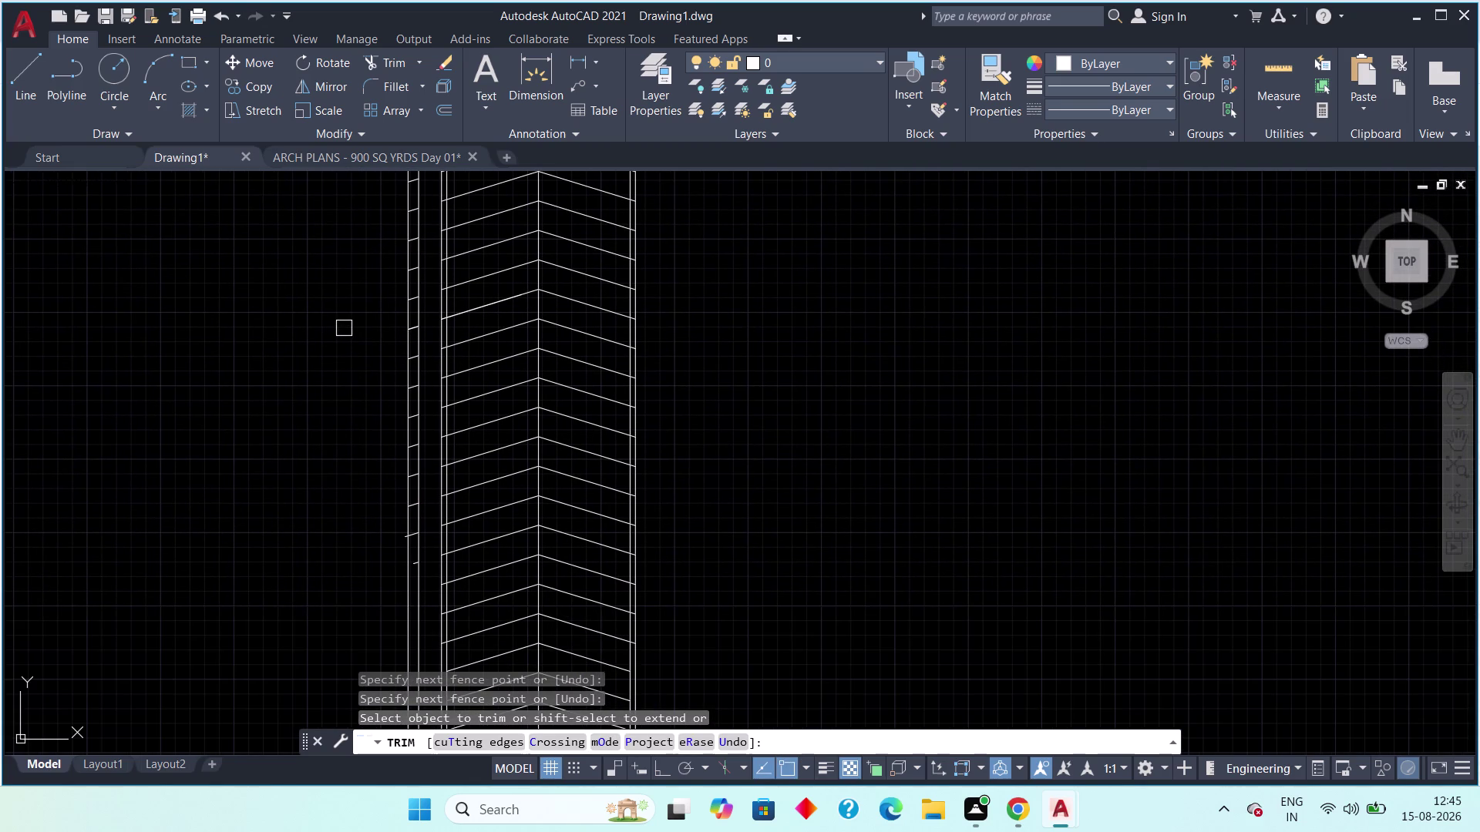
scroll(up, 3)
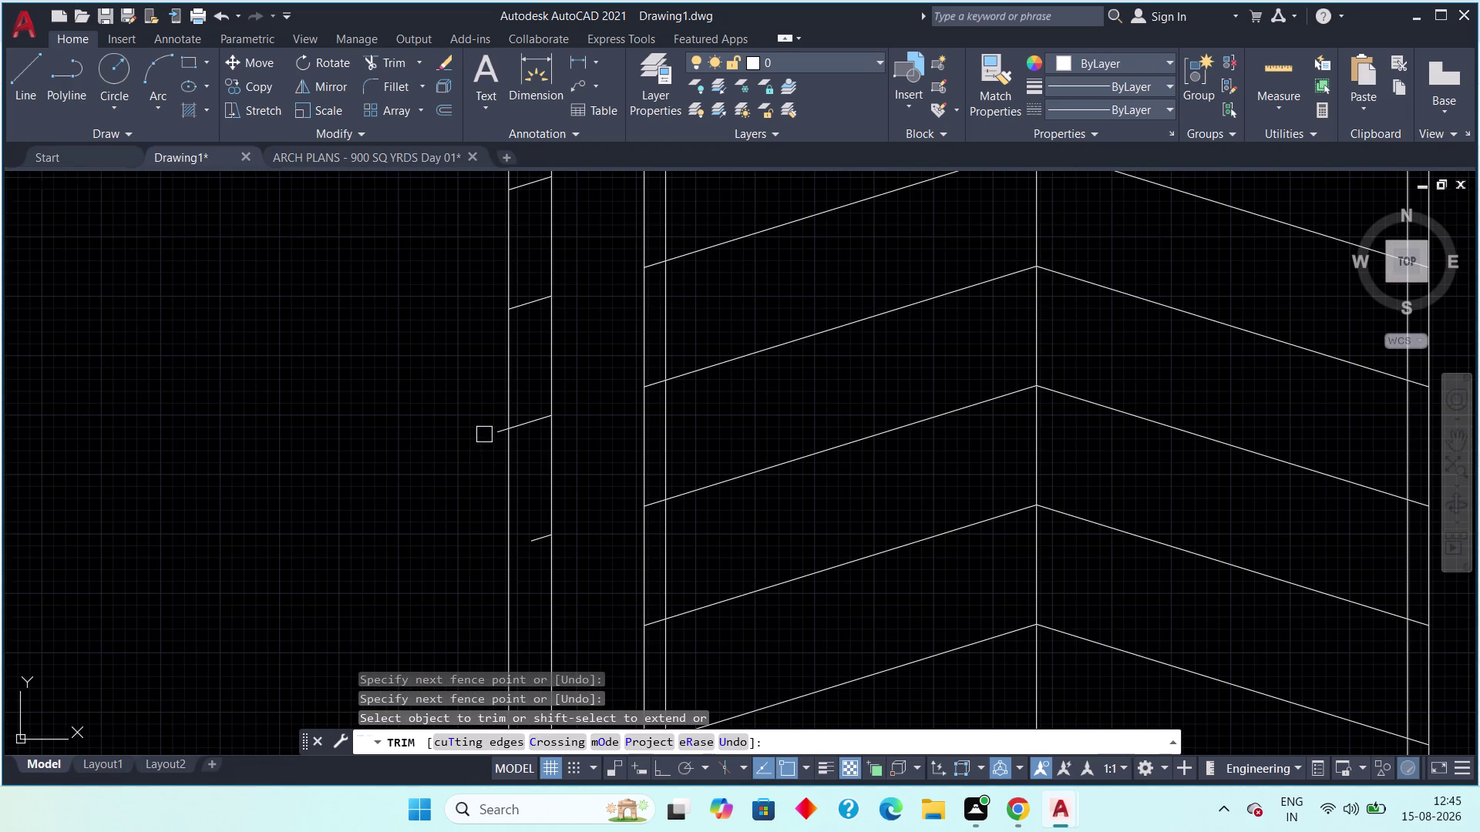
click(490, 431)
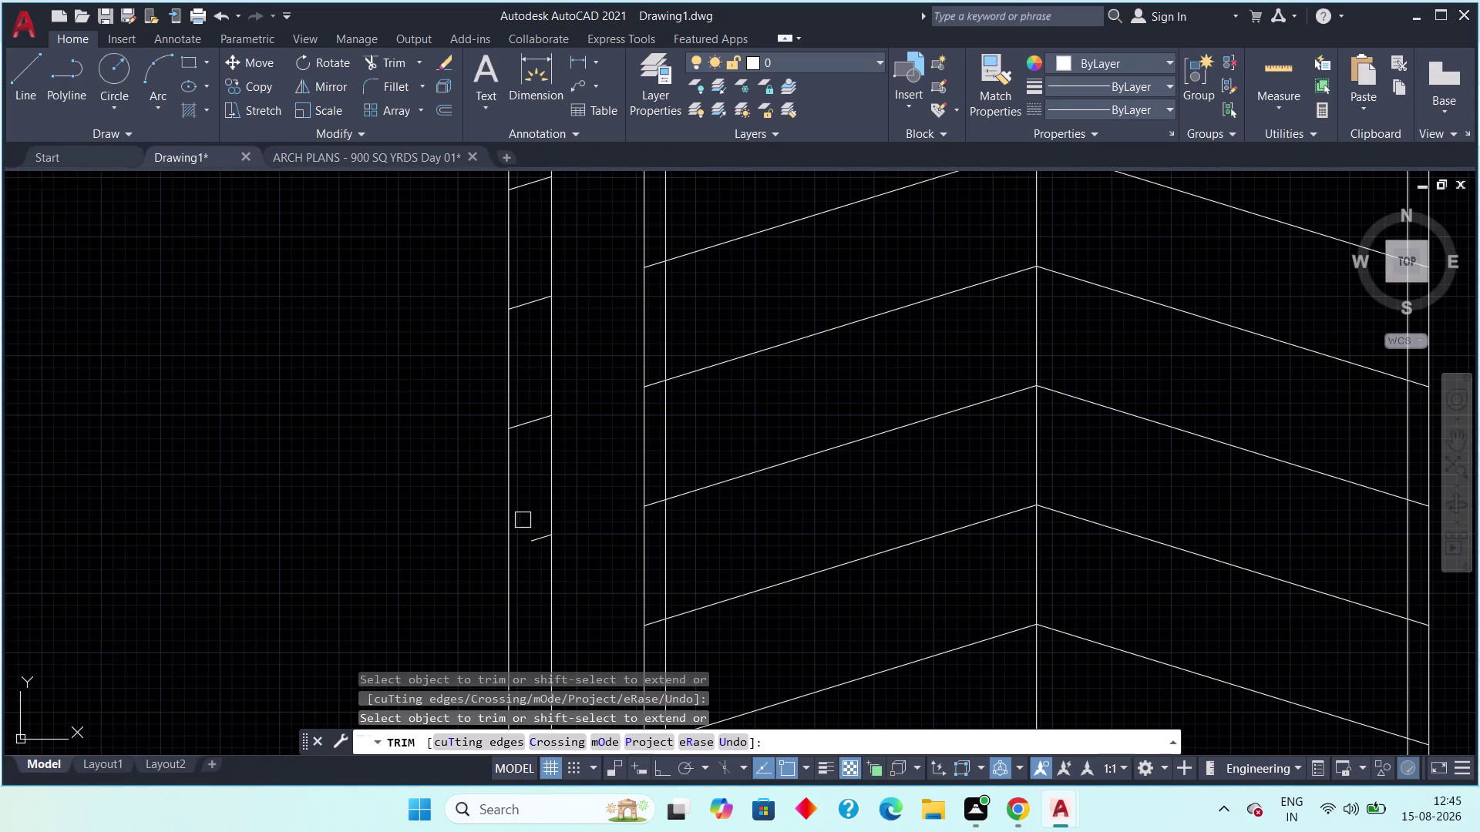
click(535, 541)
click(531, 424)
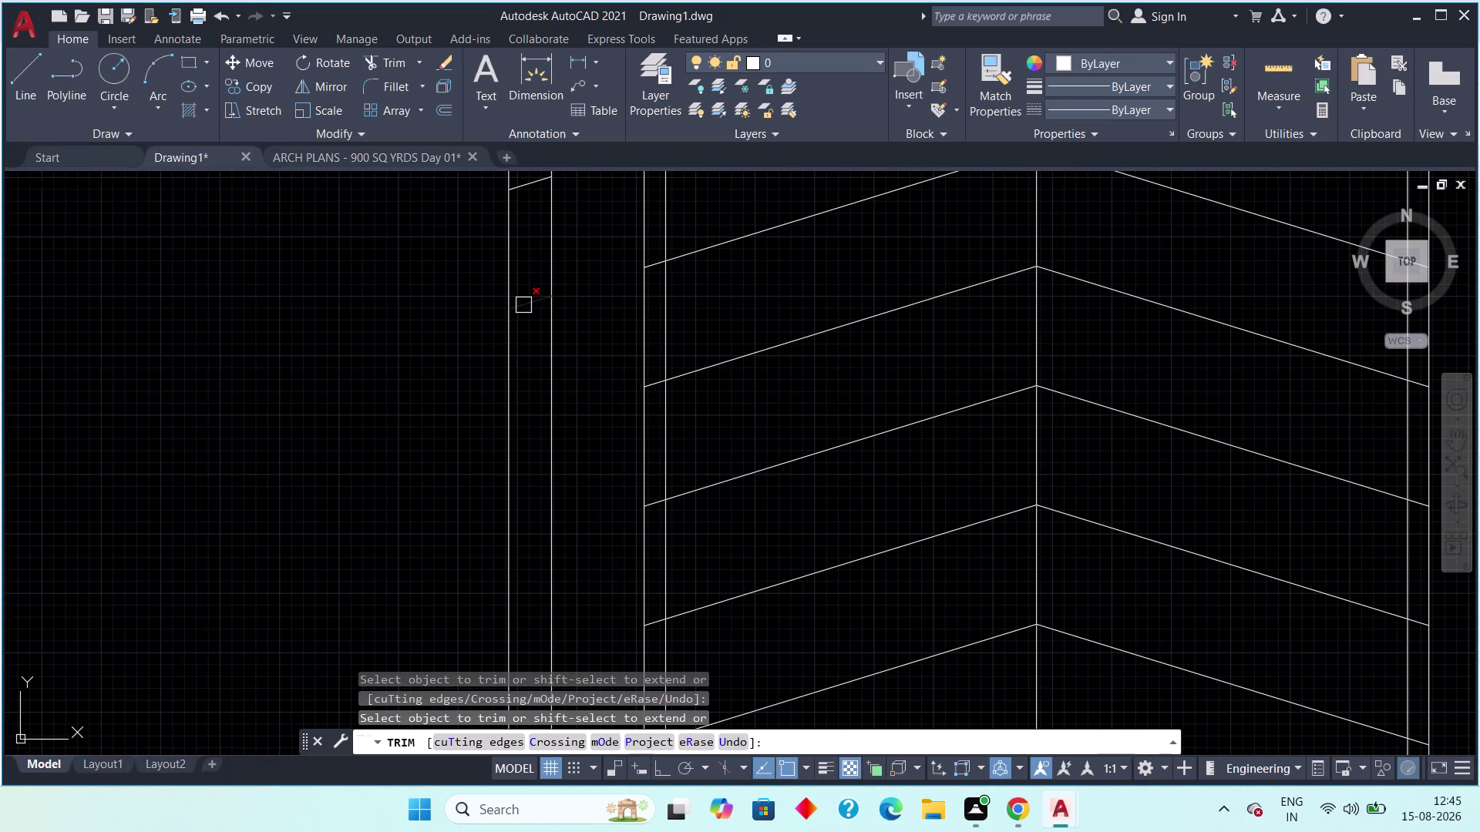
click(523, 305)
click(524, 181)
Trim a column of eight chevron ends beyond the ramp's left boundary.
scroll(down, 3)
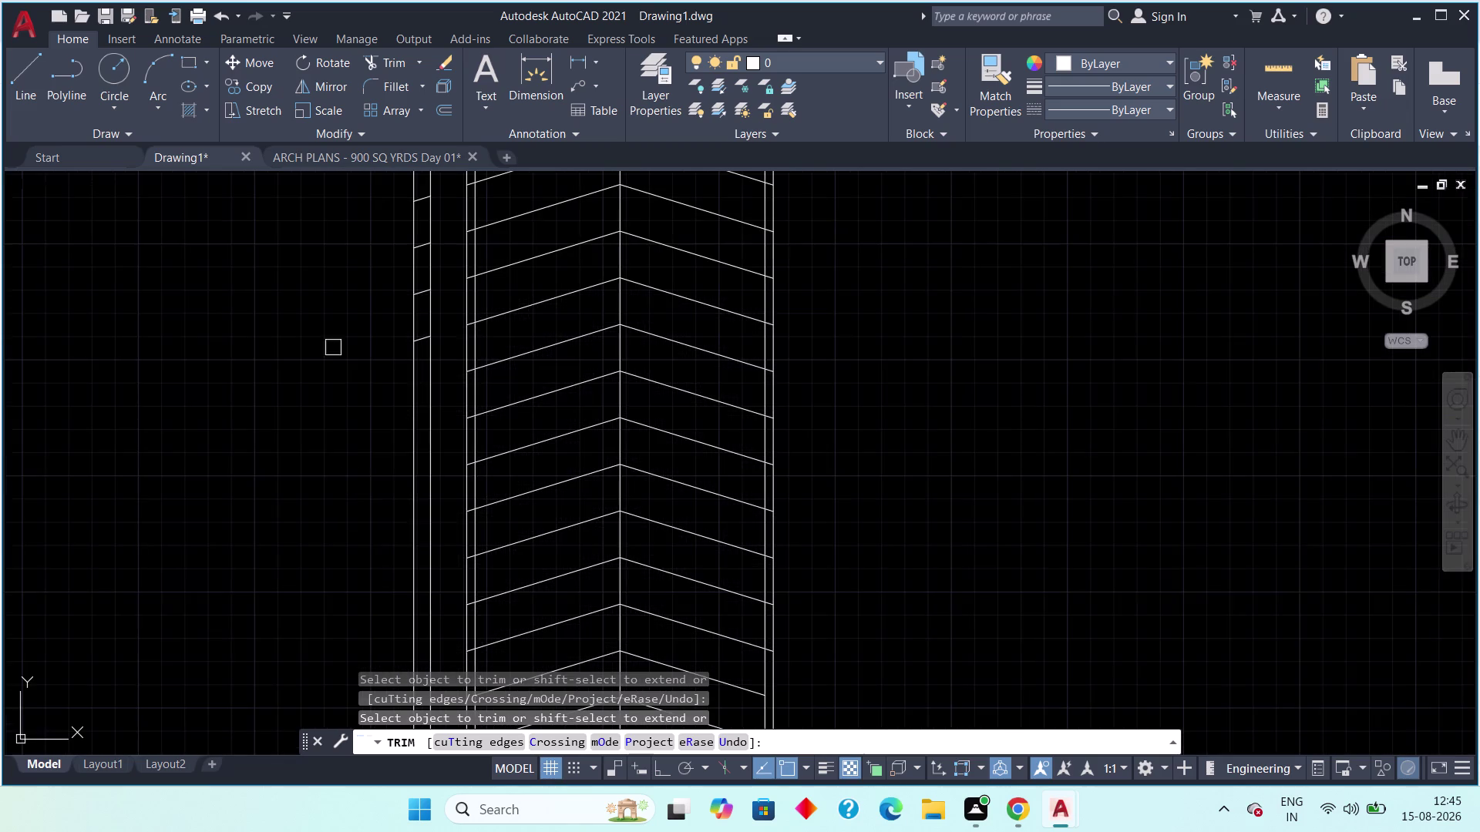
scroll(down, 3)
middle_drag(354, 276, 284, 492)
scroll(up, 3)
middle_drag(285, 480, 272, 510)
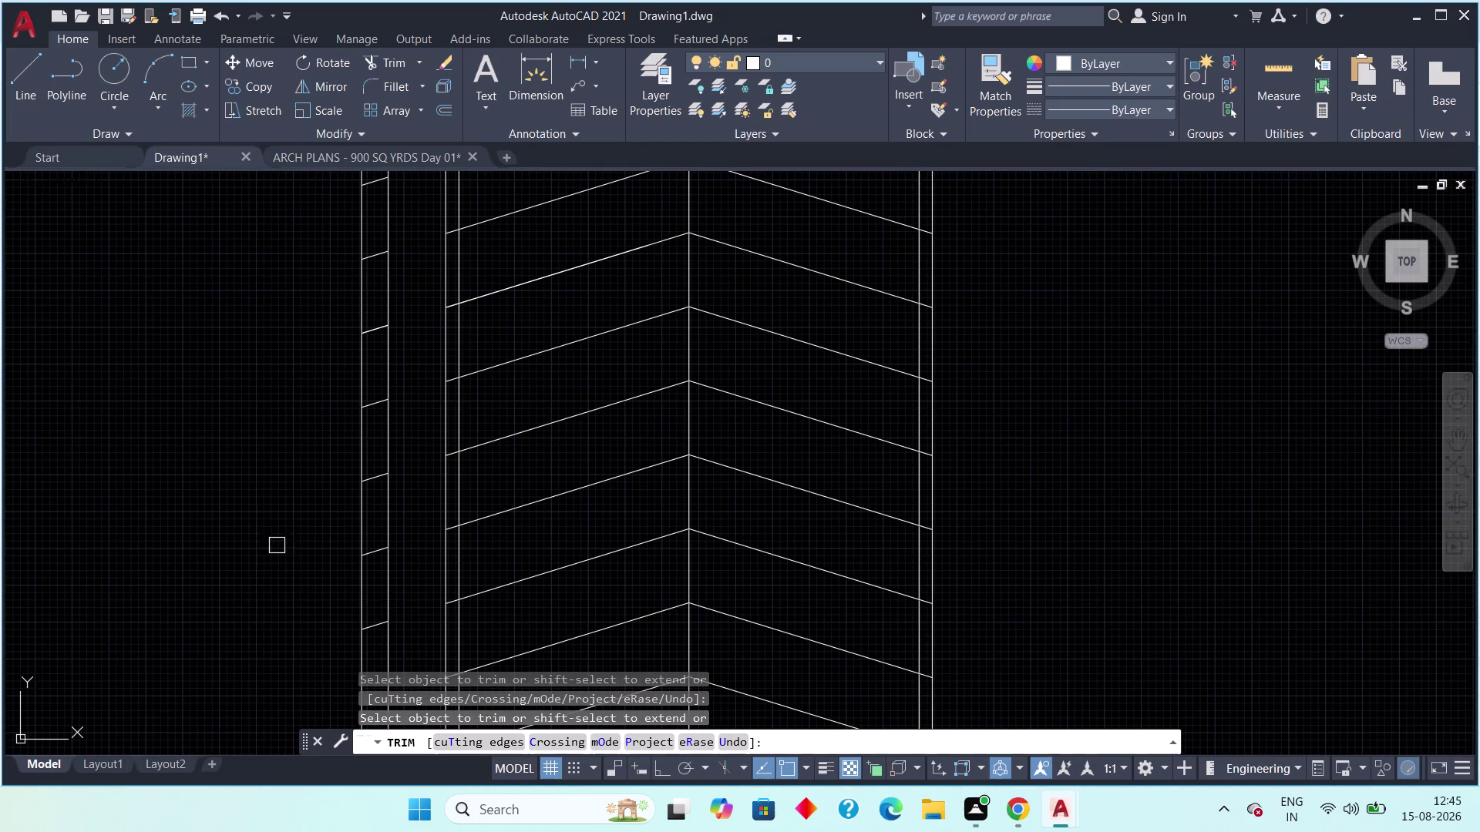
click(380, 633)
click(377, 552)
click(377, 484)
click(378, 406)
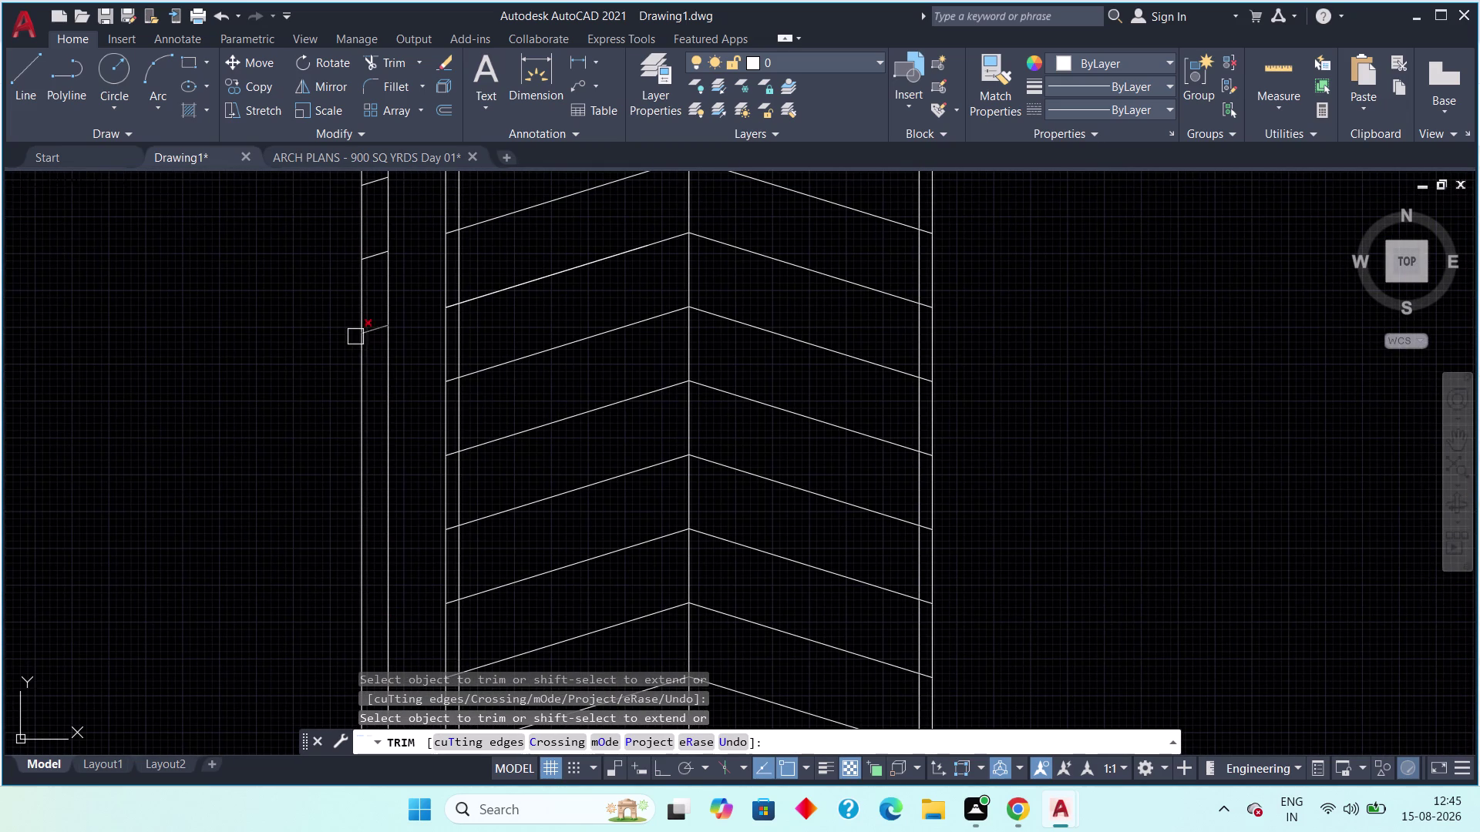
click(372, 333)
click(377, 329)
click(377, 255)
click(373, 185)
Trim five more chevron overhangs in the next section of the left edge.
middle_drag(300, 274, 233, 651)
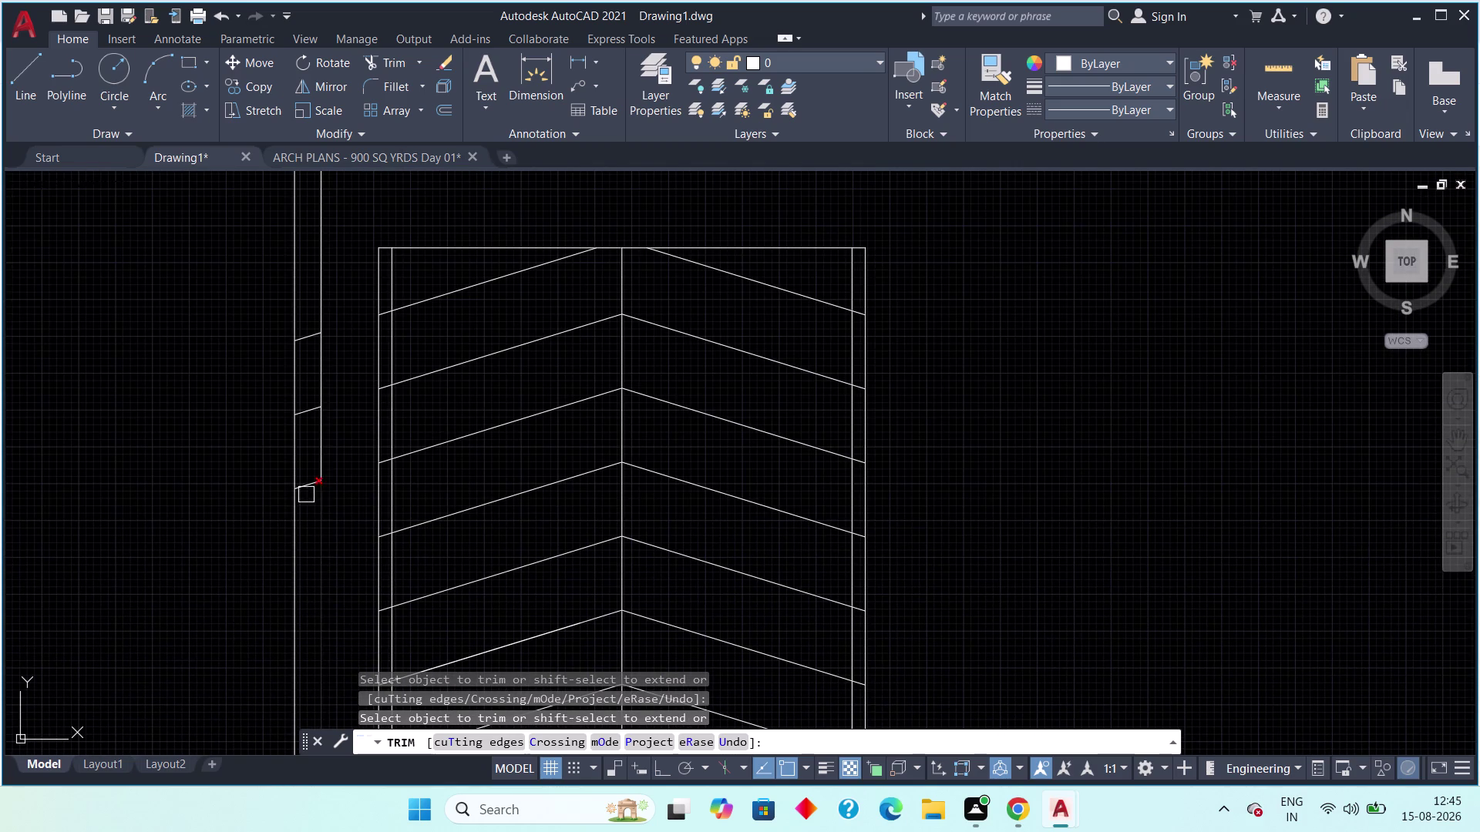
click(306, 487)
click(306, 412)
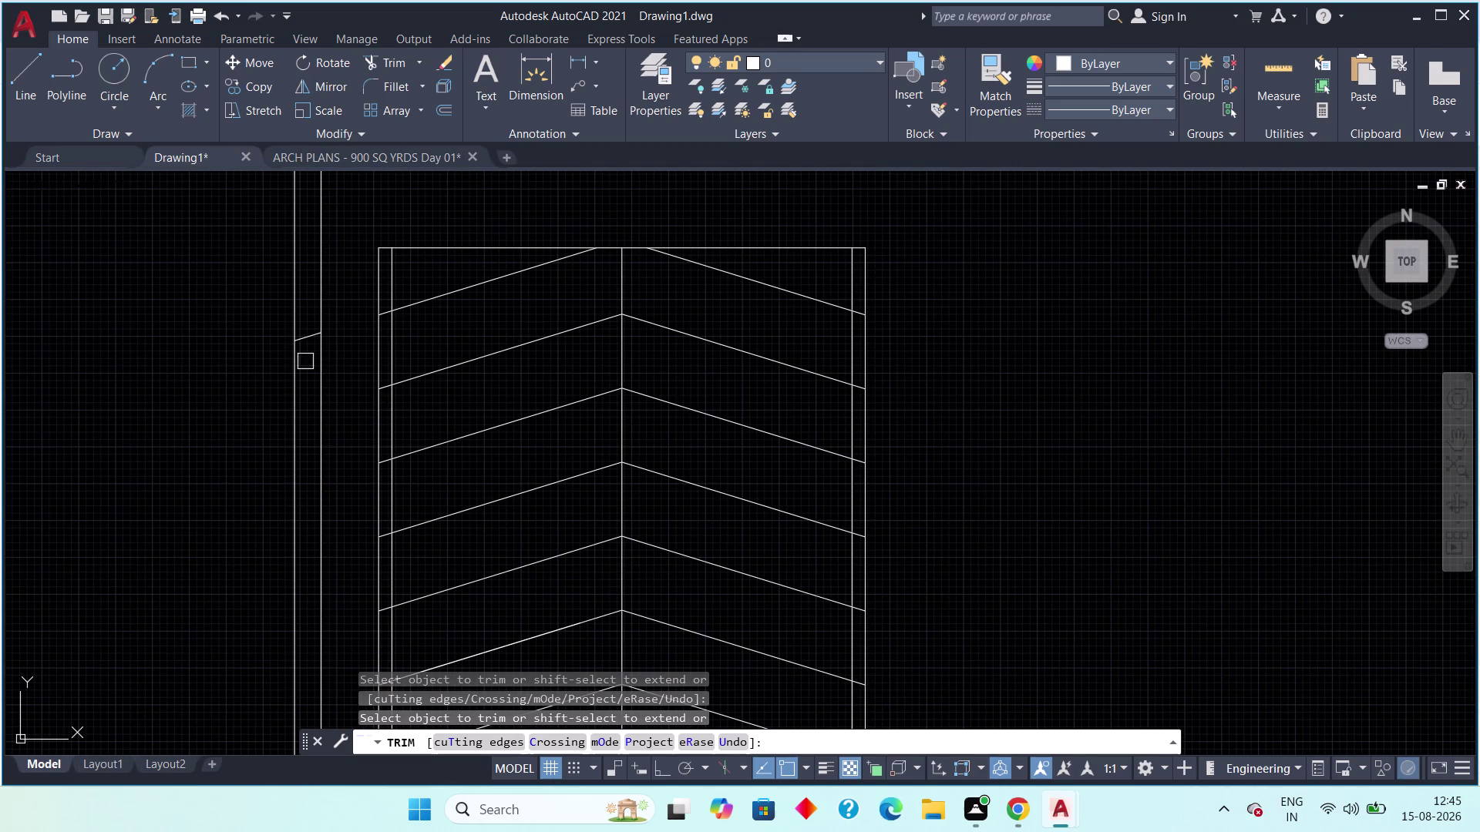
click(304, 338)
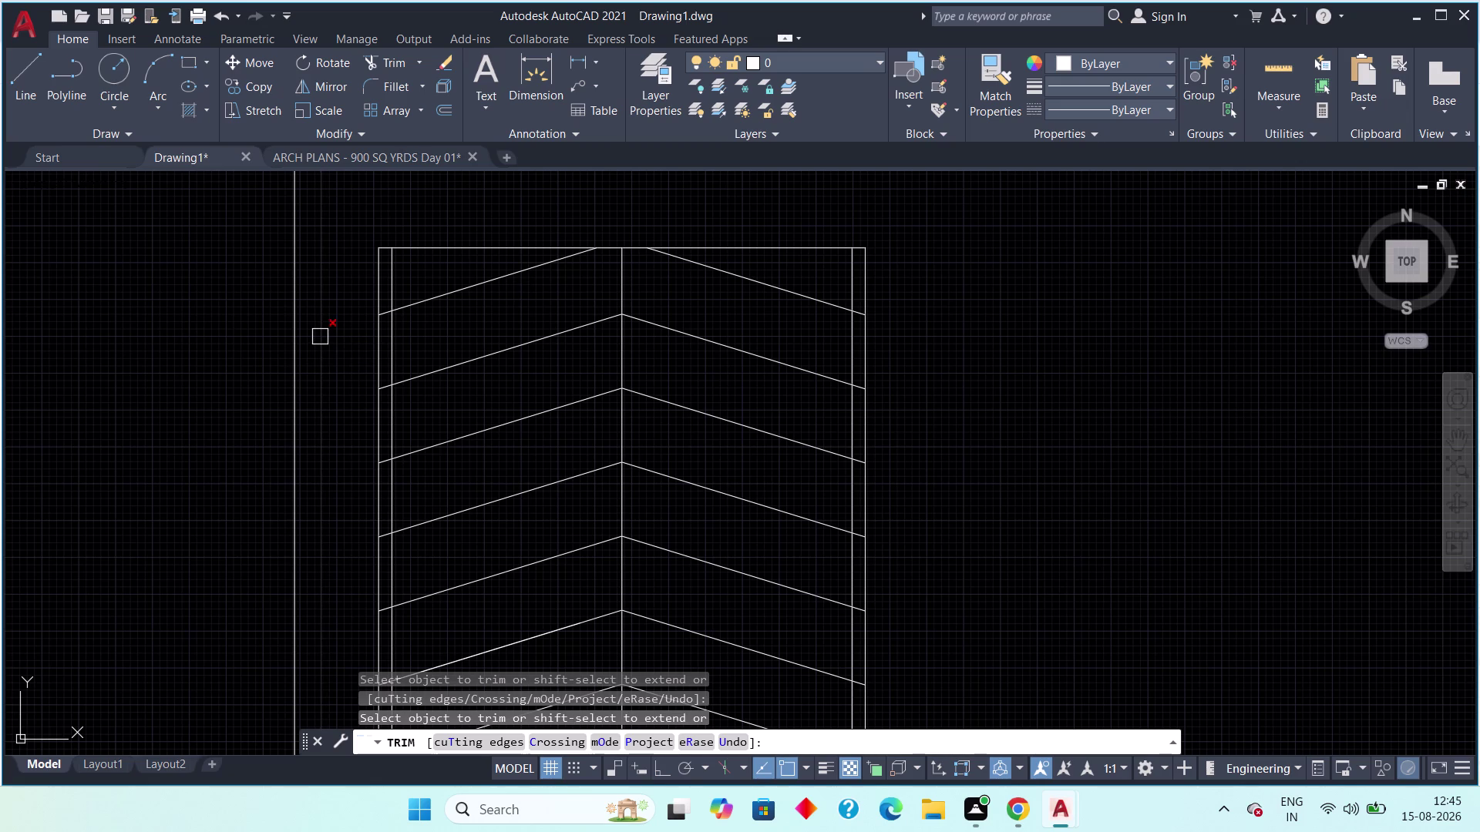
scroll(up, 3)
click(442, 278)
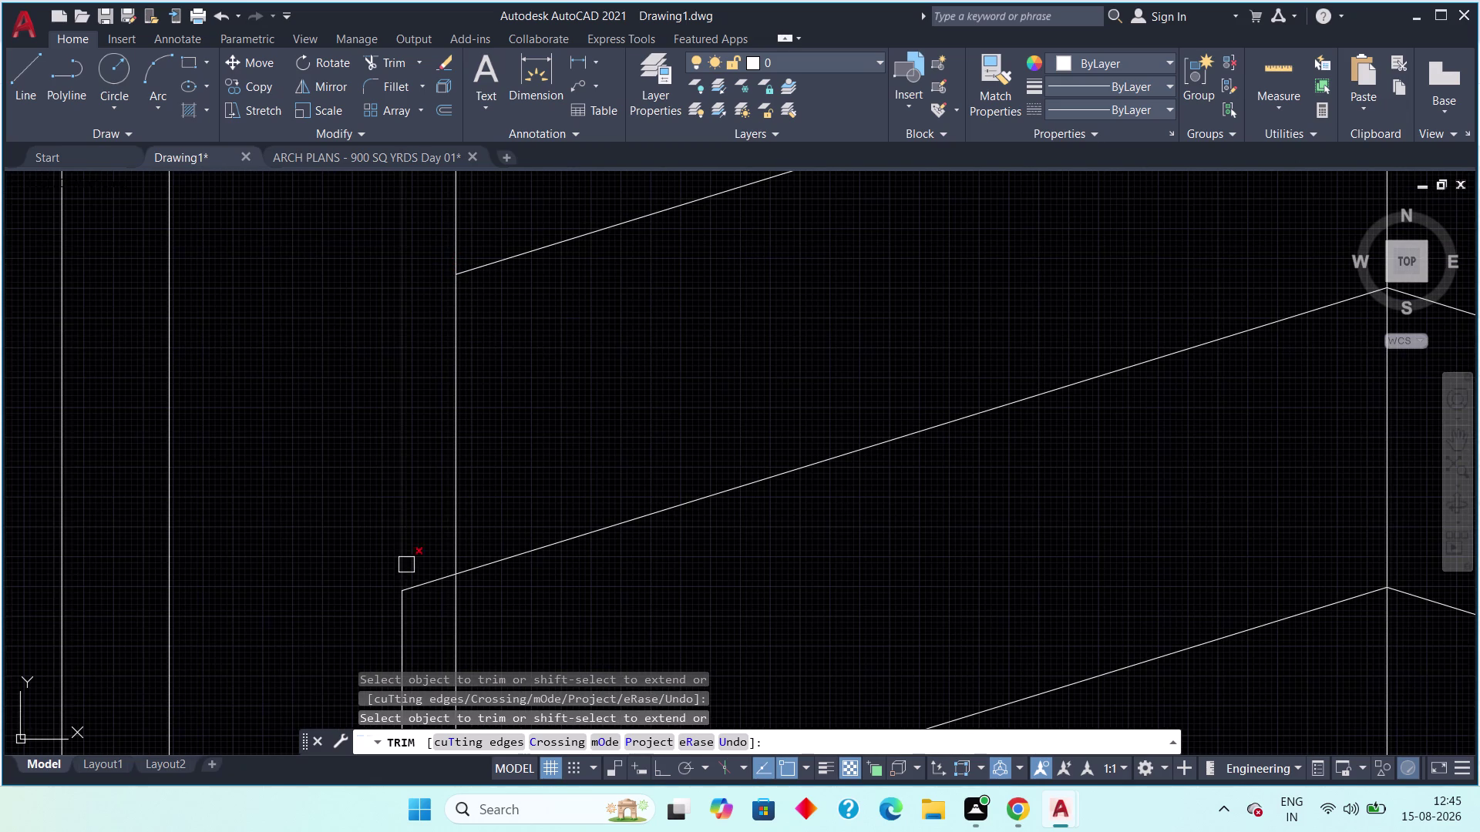
click(437, 584)
Move further along the left edge and trim two chevron stubs.
scroll(down, 3)
middle_drag(464, 610, 523, 437)
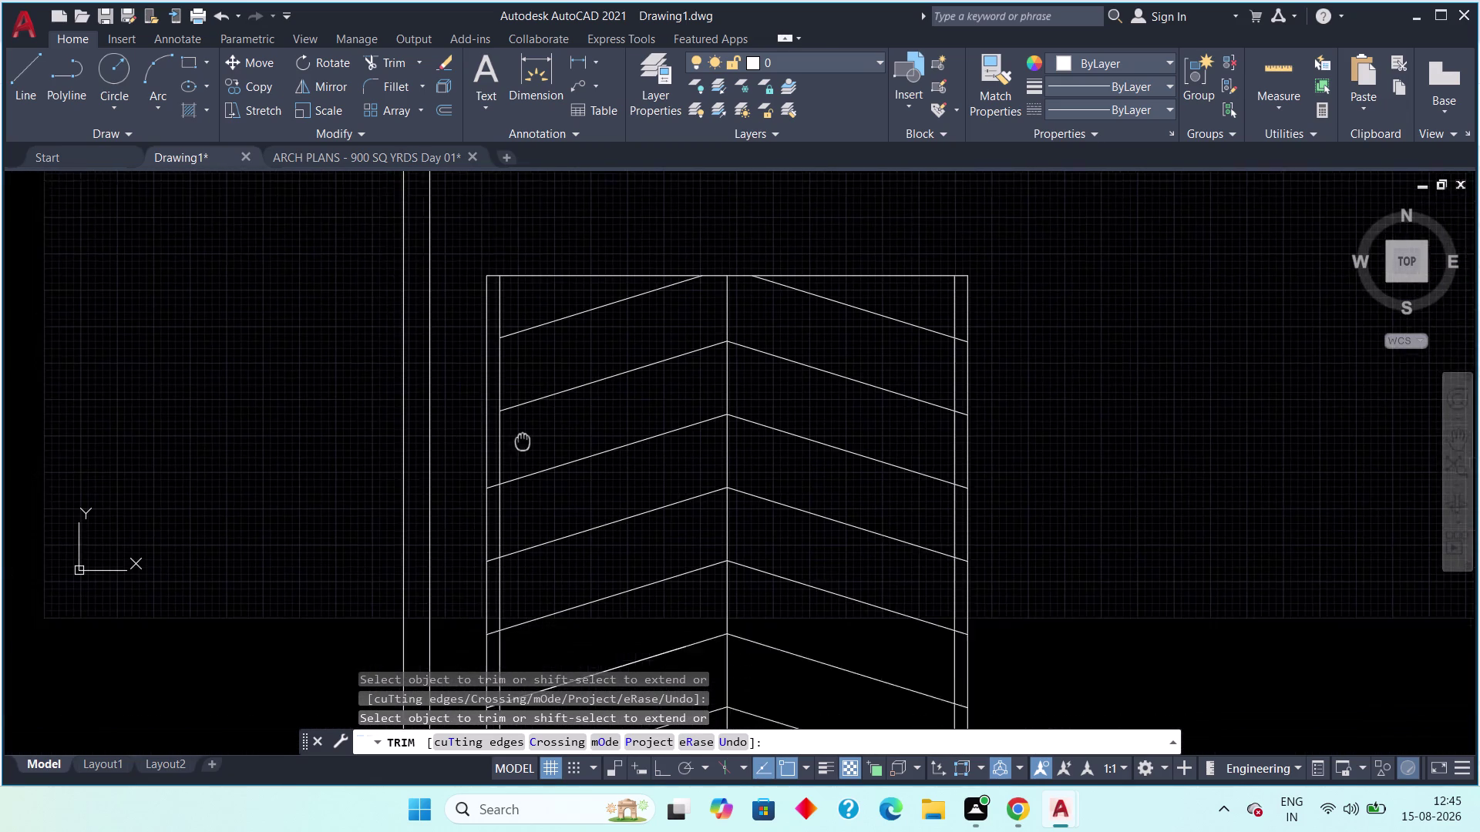
middle_drag(523, 436, 530, 341)
middle_drag(531, 331, 561, 244)
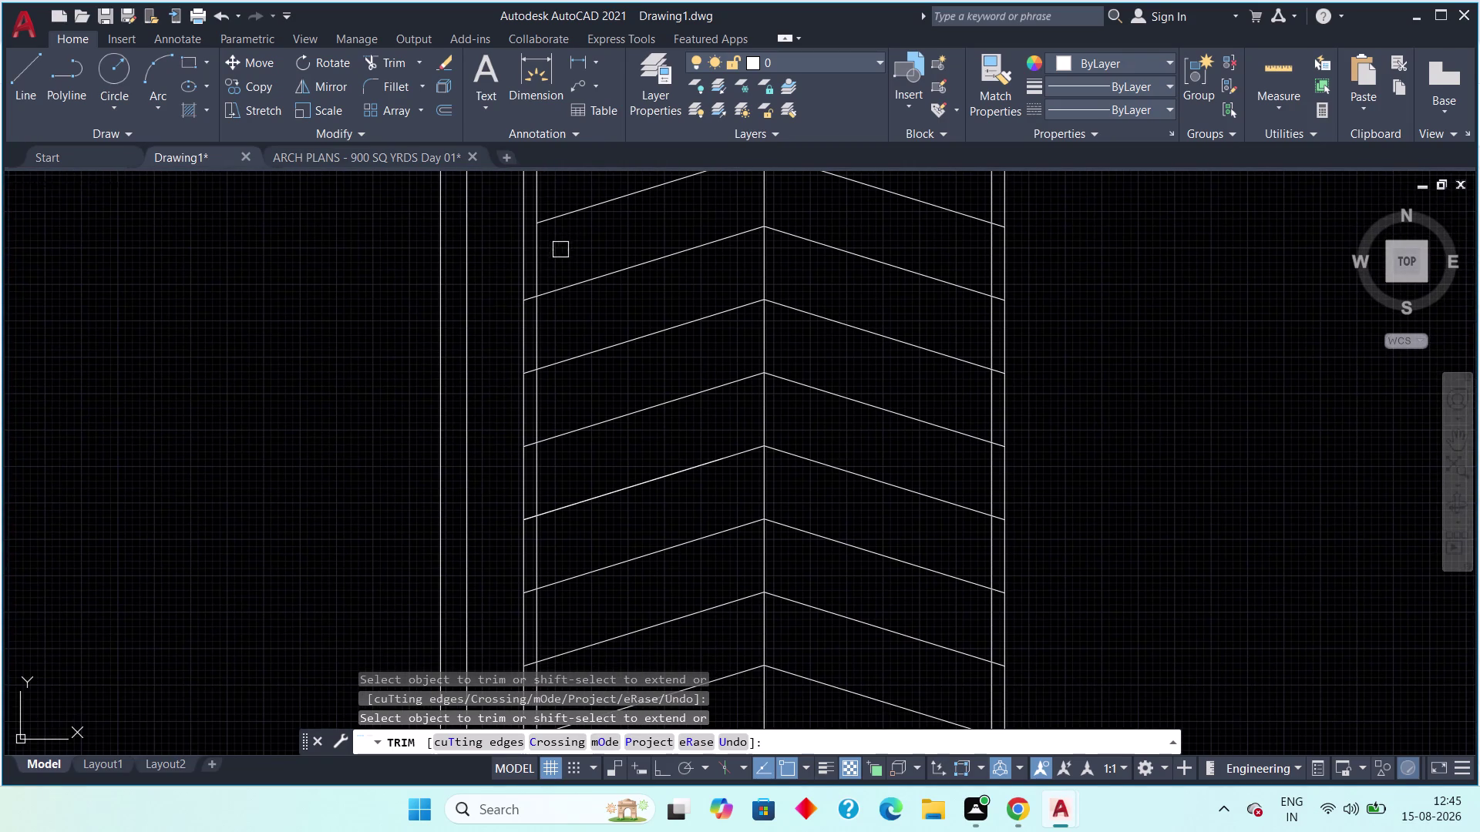
scroll(up, 3)
click(508, 355)
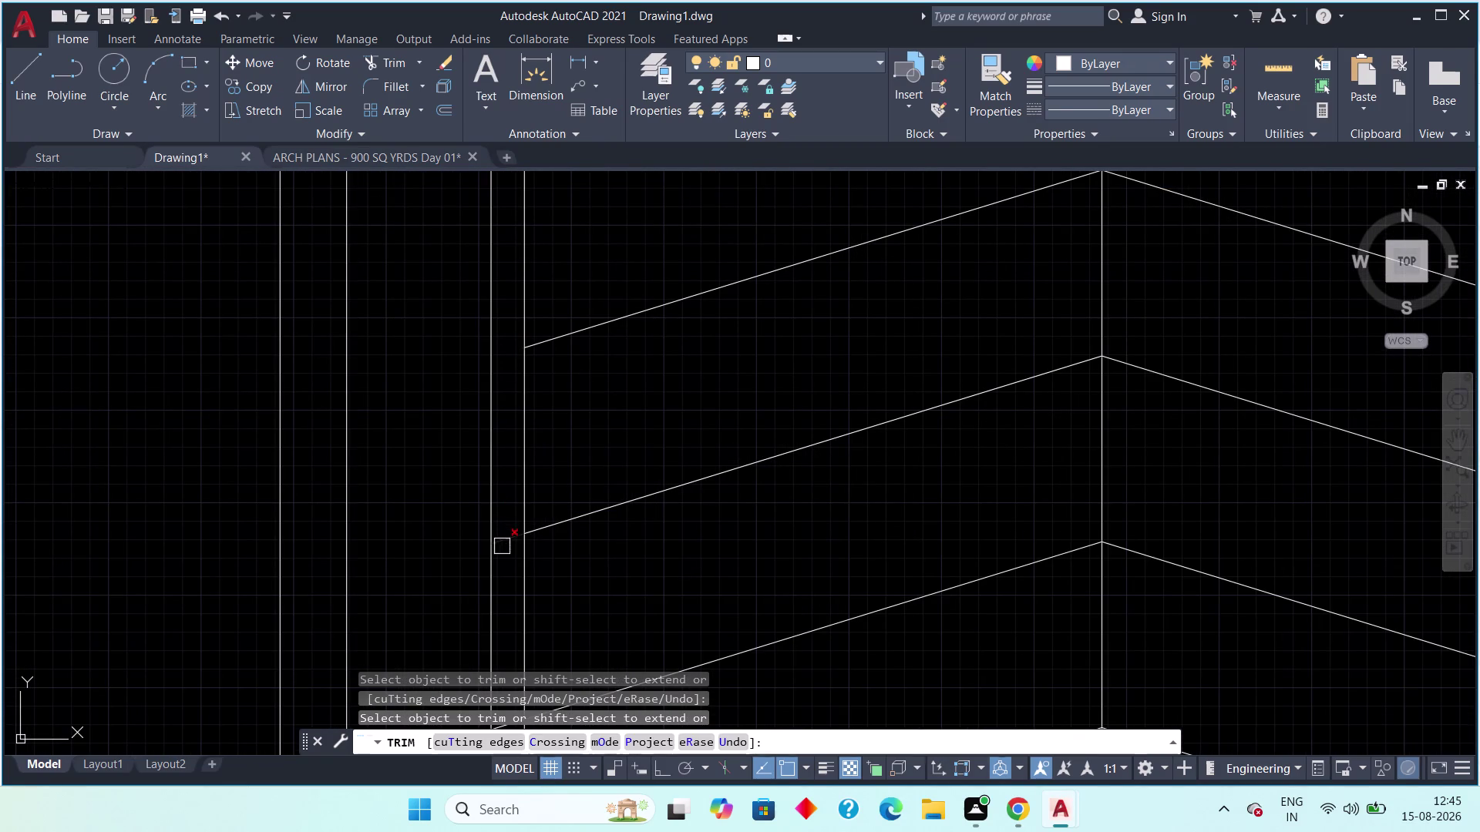
click(501, 546)
Trim the next two chevron ends beyond the left boundary.
scroll(down, 3)
middle_drag(559, 580, 574, 238)
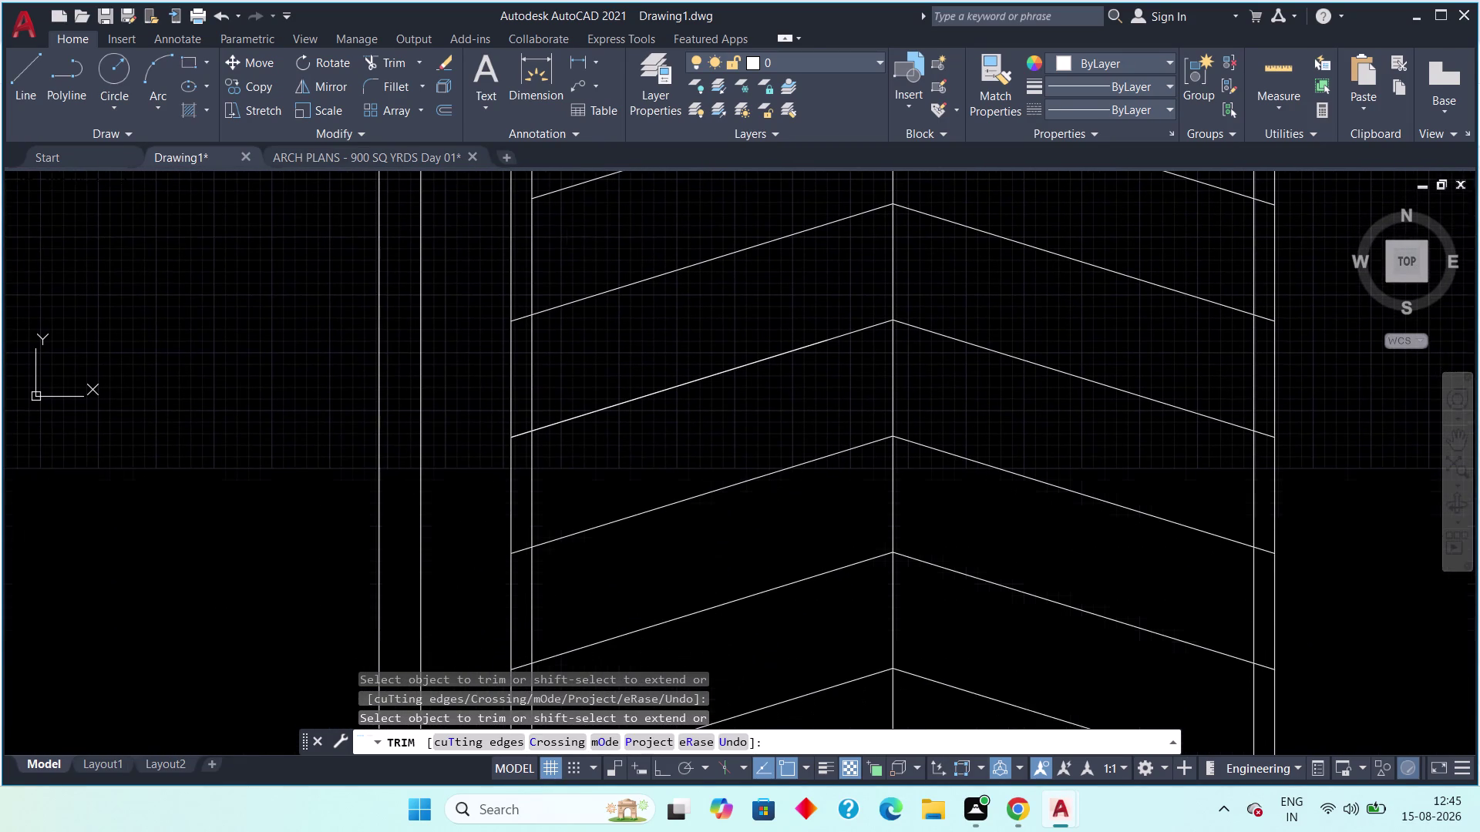
scroll(up, 3)
click(513, 325)
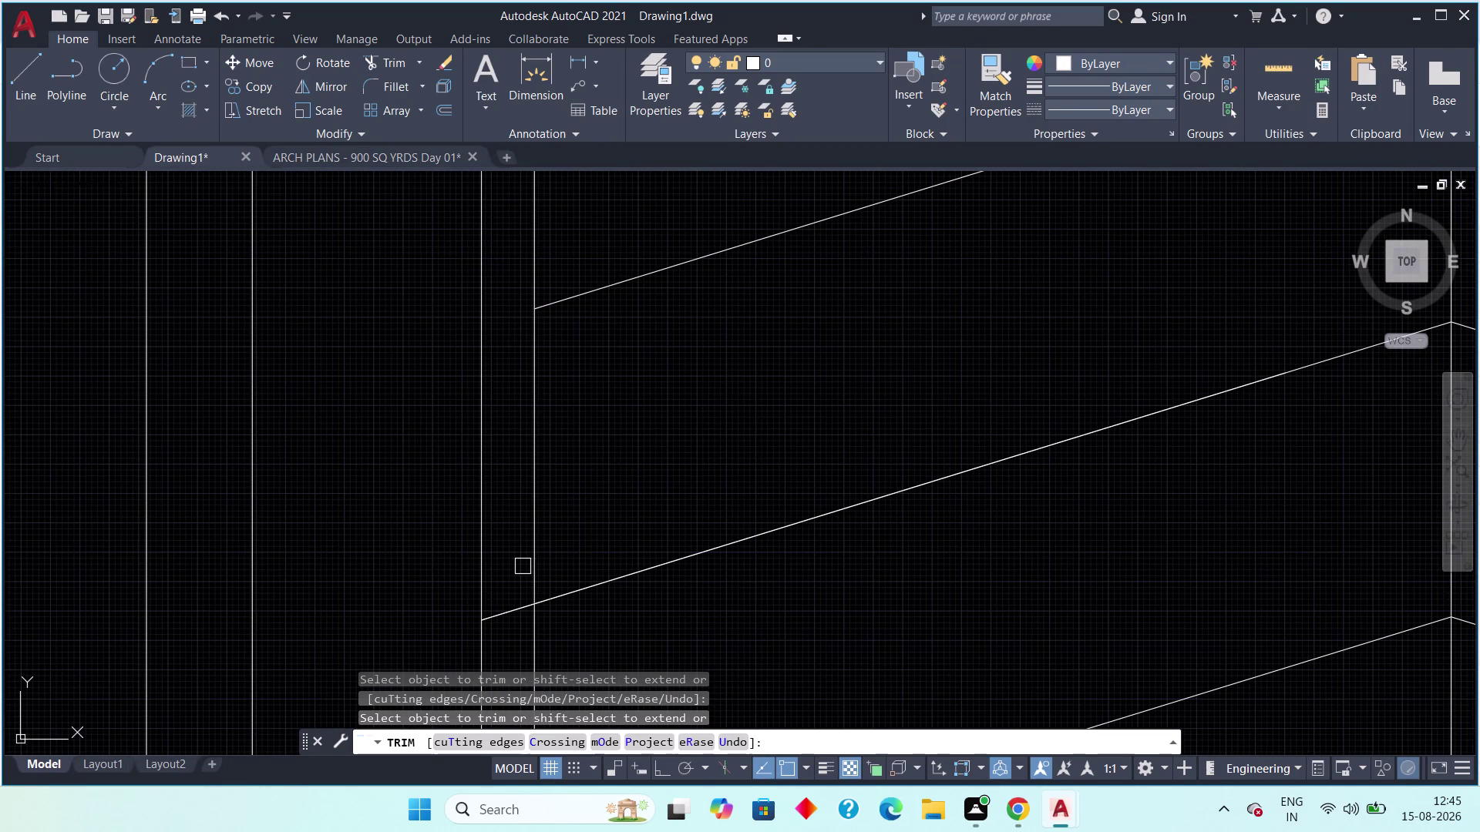
click(514, 606)
Work up the ramp edge trimming five successive chevron overhangs.
middle_drag(509, 607, 540, 398)
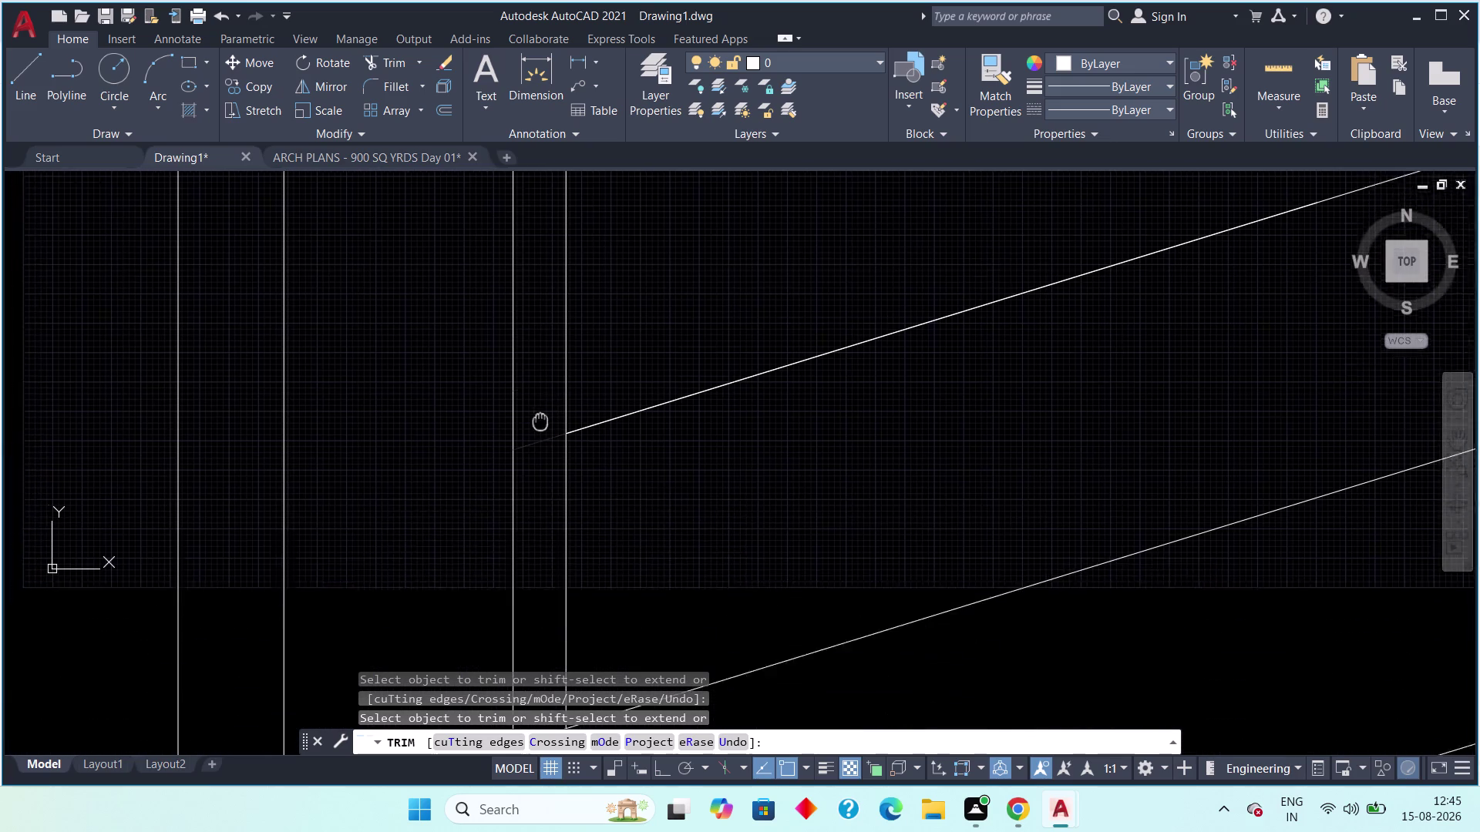
middle_drag(540, 398, 512, 83)
click(506, 387)
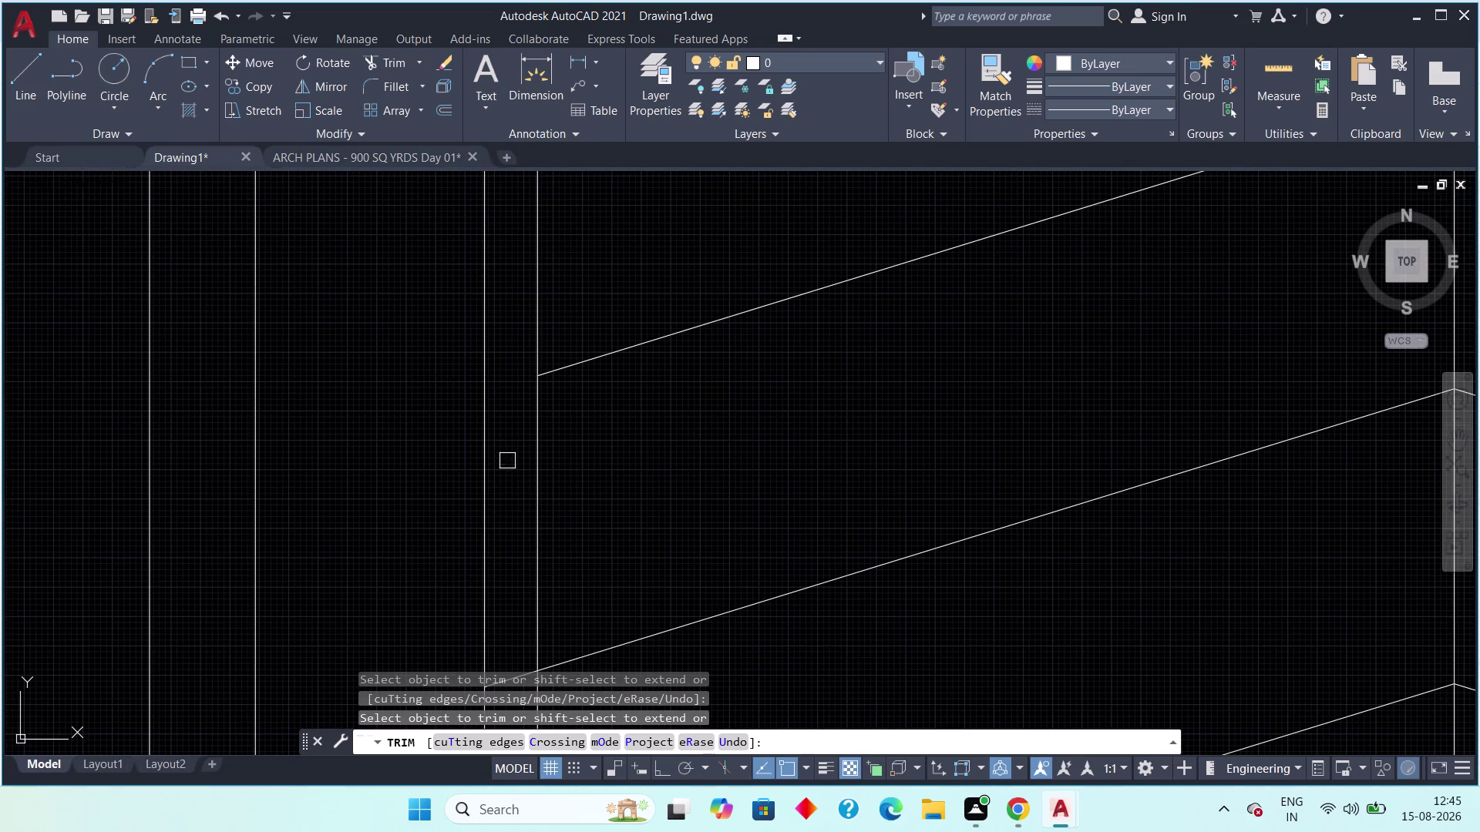
middle_drag(506, 469, 504, 174)
click(507, 382)
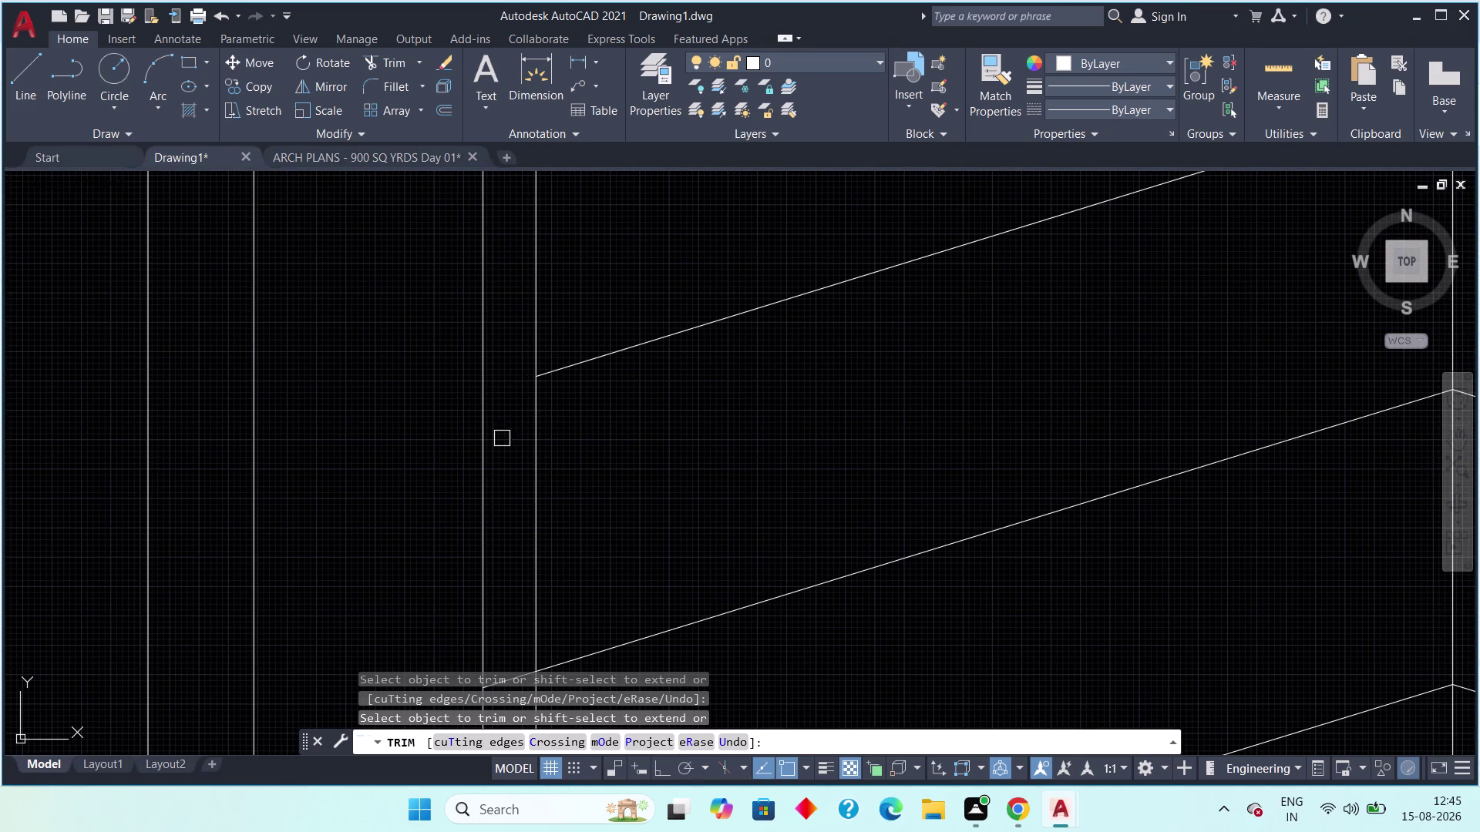
middle_drag(502, 459, 493, 210)
click(502, 431)
middle_drag(497, 455, 507, 237)
scroll(down, 3)
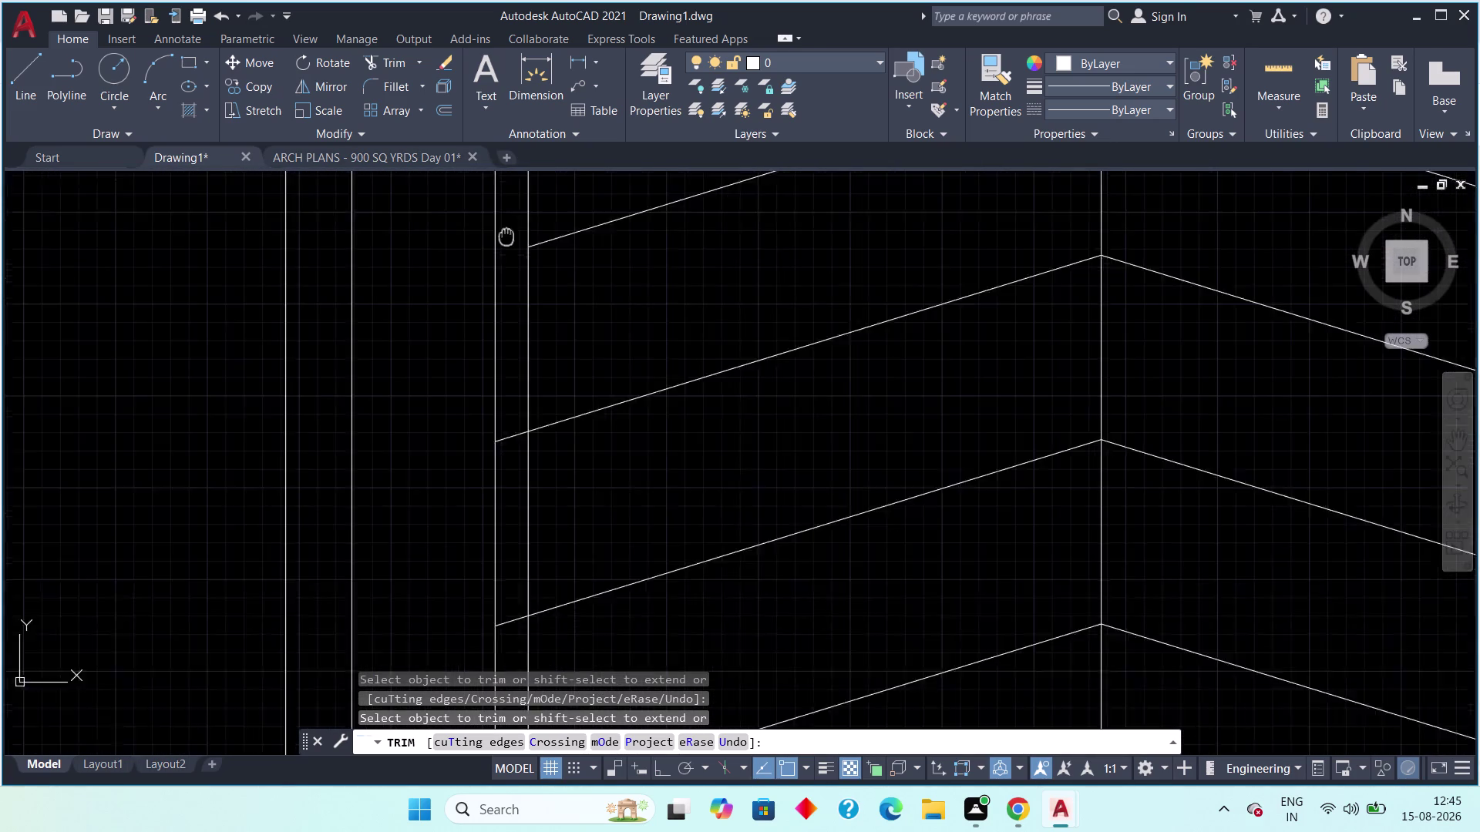
middle_drag(507, 236, 503, 108)
click(495, 281)
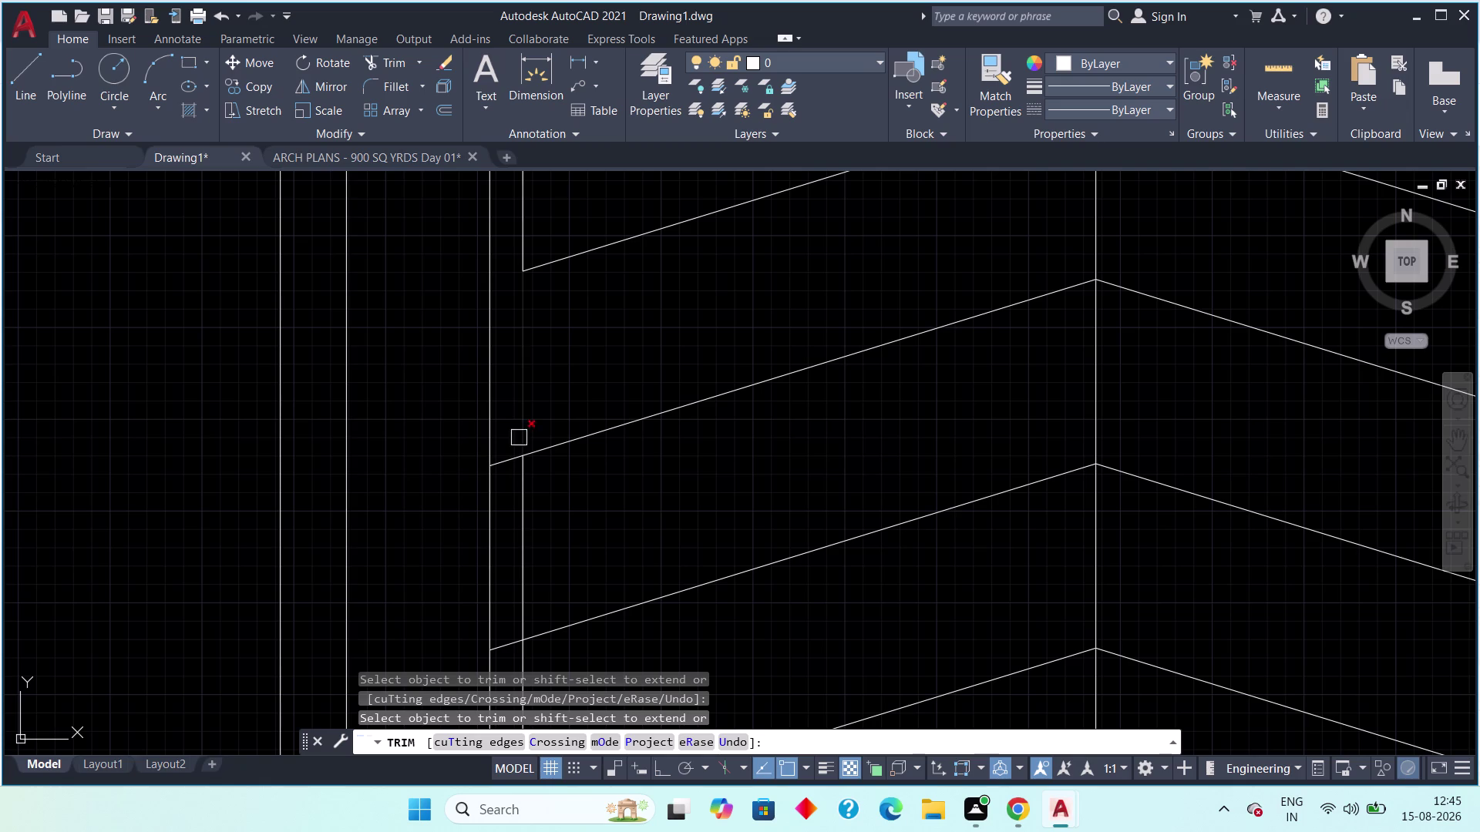
click(507, 463)
Continue up the edge, cutting three more chevron stubs.
middle_drag(508, 471, 466, 169)
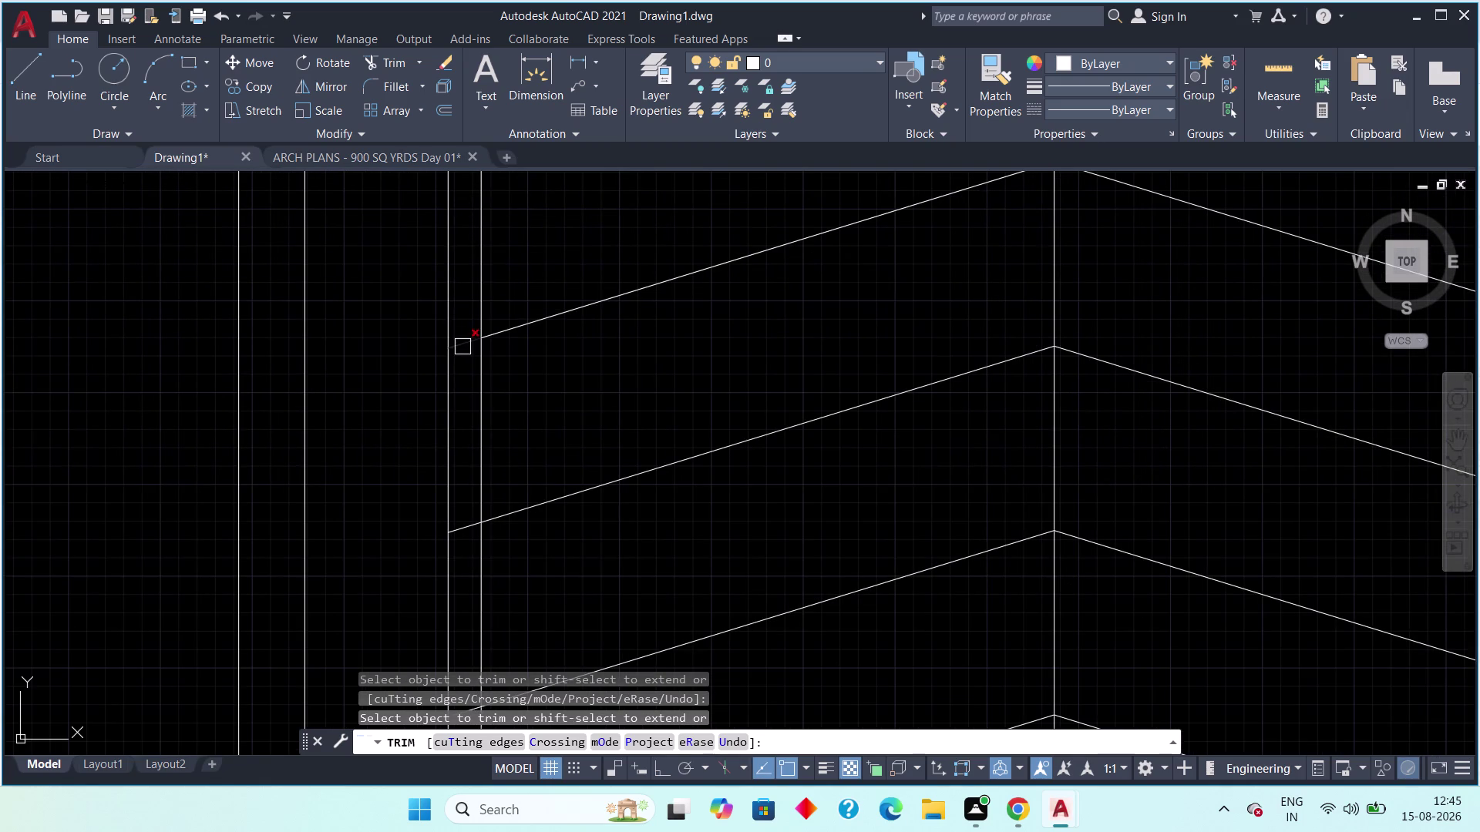
click(462, 348)
middle_drag(467, 347, 462, 194)
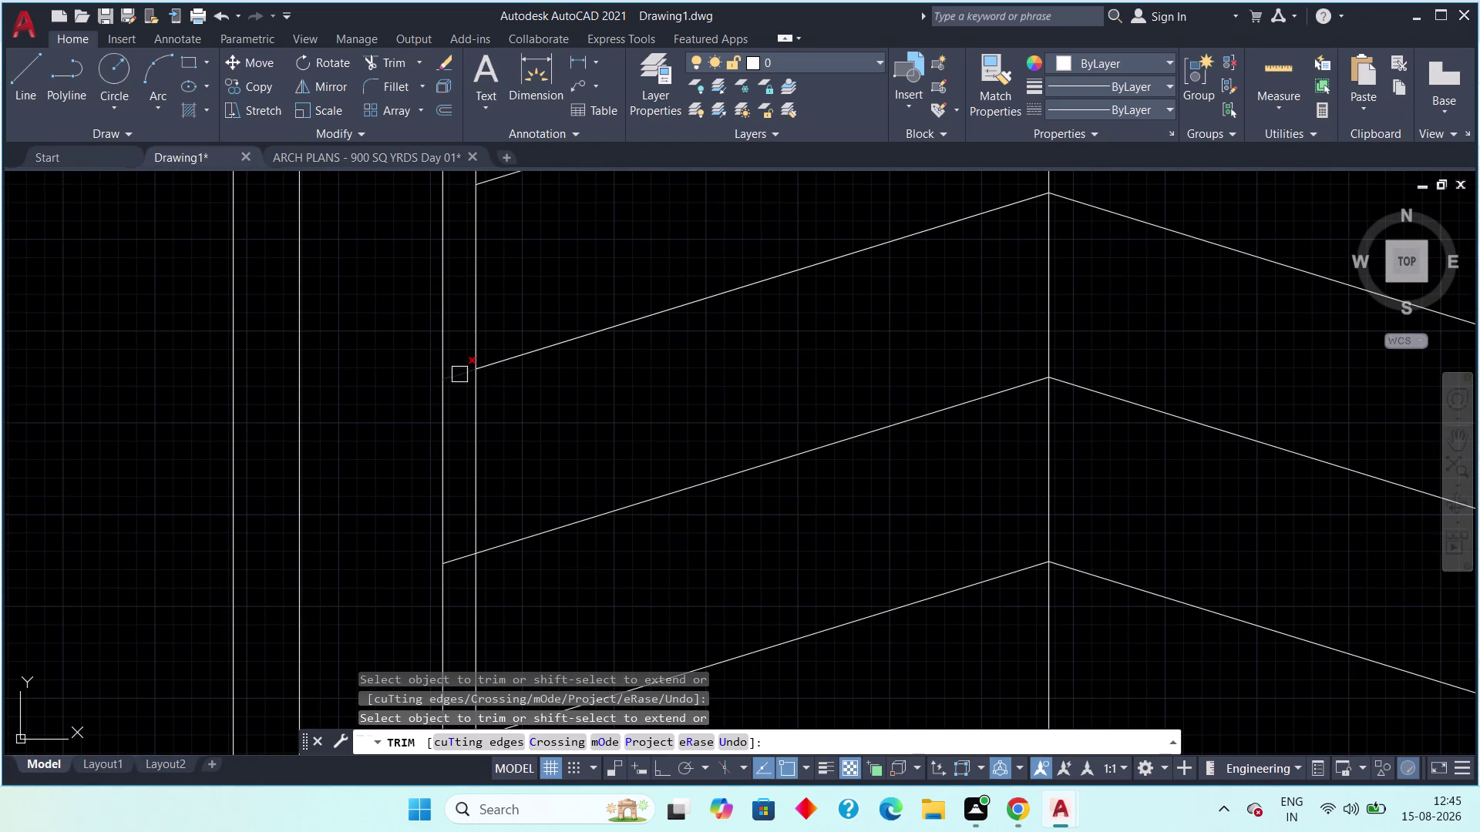
click(459, 375)
middle_drag(456, 381, 442, 173)
click(449, 353)
Trim the last four chevron overhangs up to the topmost one.
middle_drag(444, 416, 444, 411)
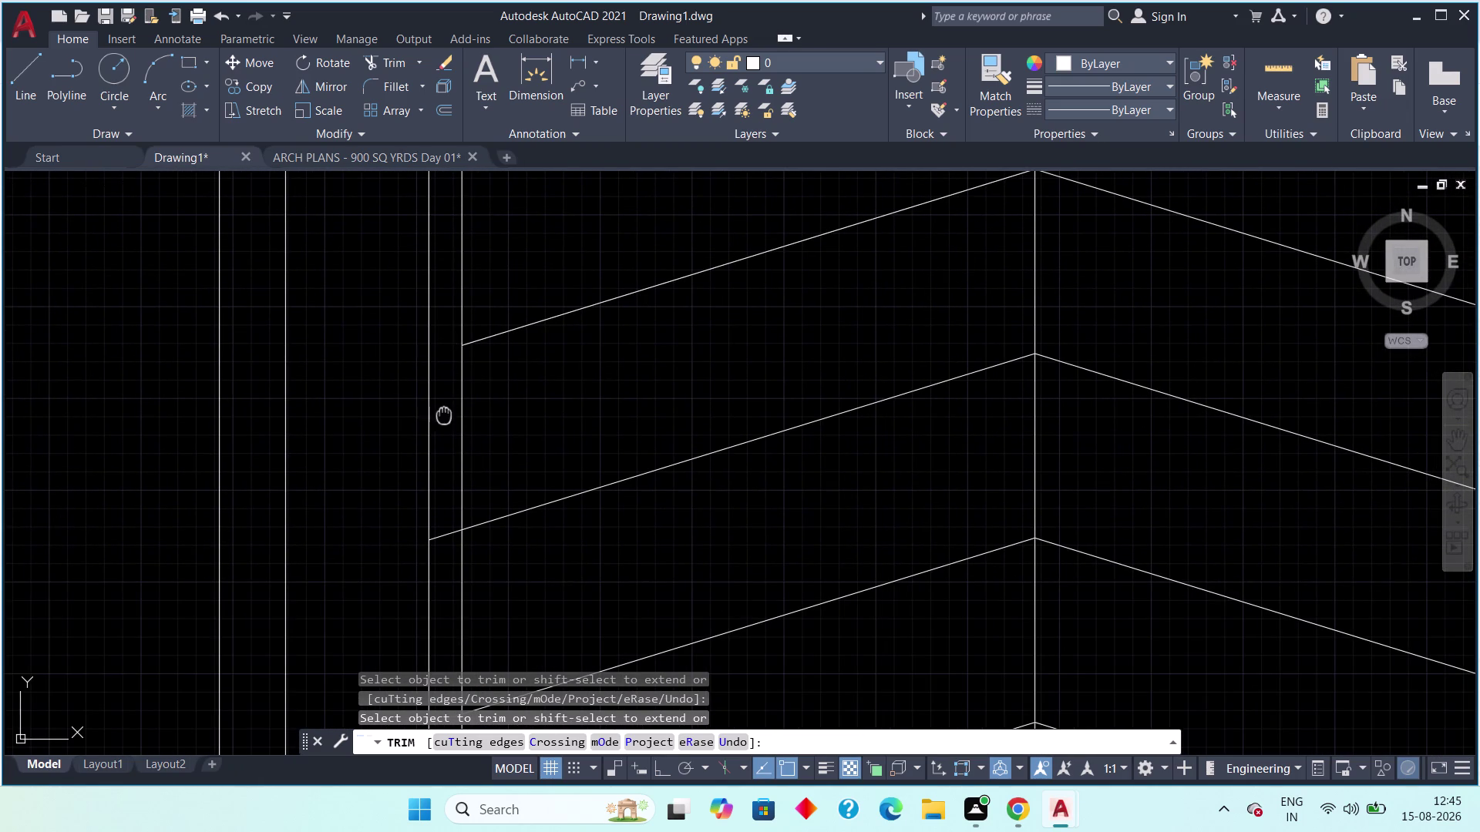
middle_drag(444, 411, 435, 229)
click(435, 349)
middle_drag(428, 394, 409, 156)
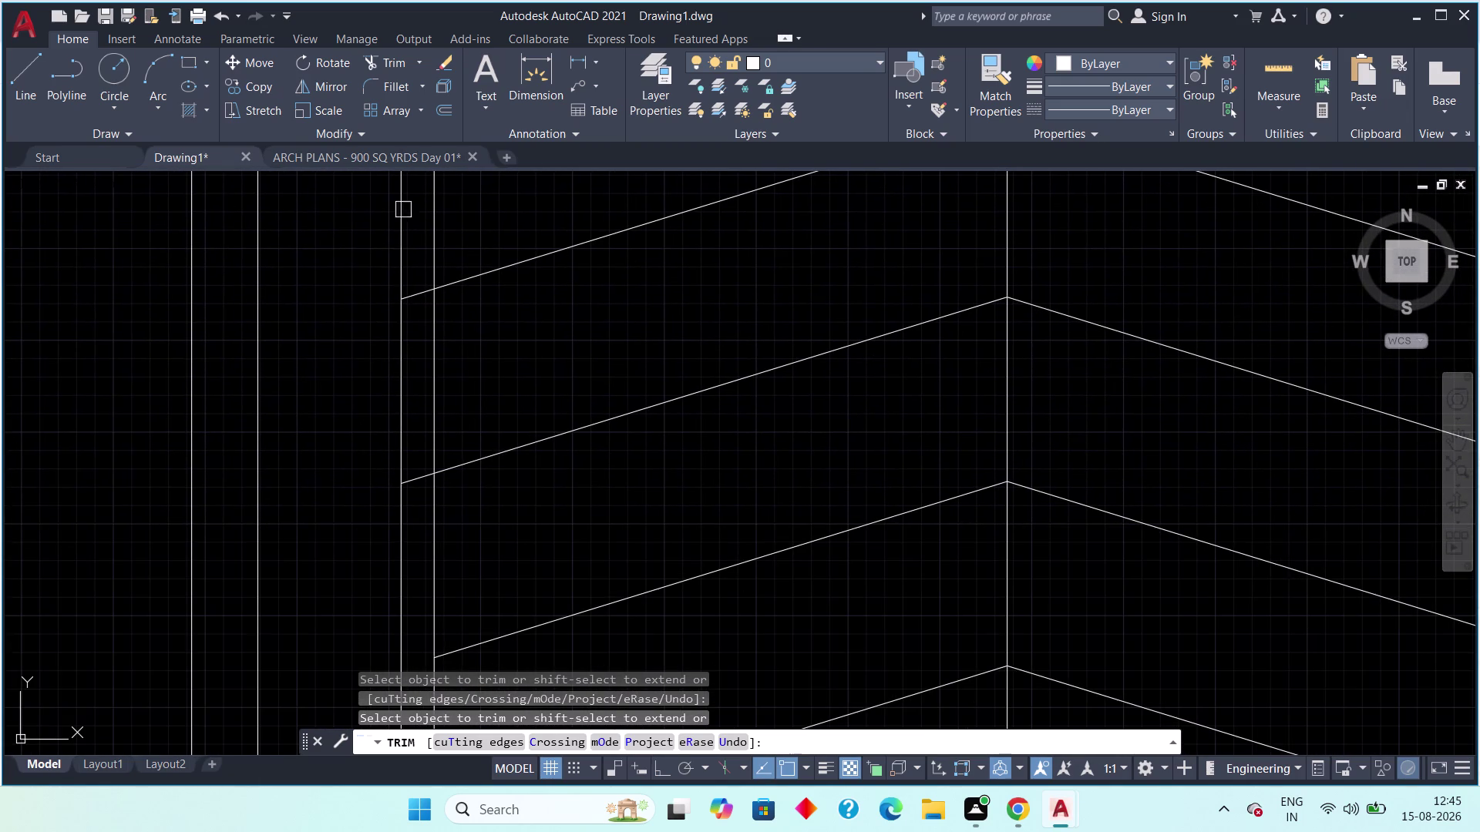
click(417, 312)
click(416, 286)
middle_drag(413, 307, 408, 100)
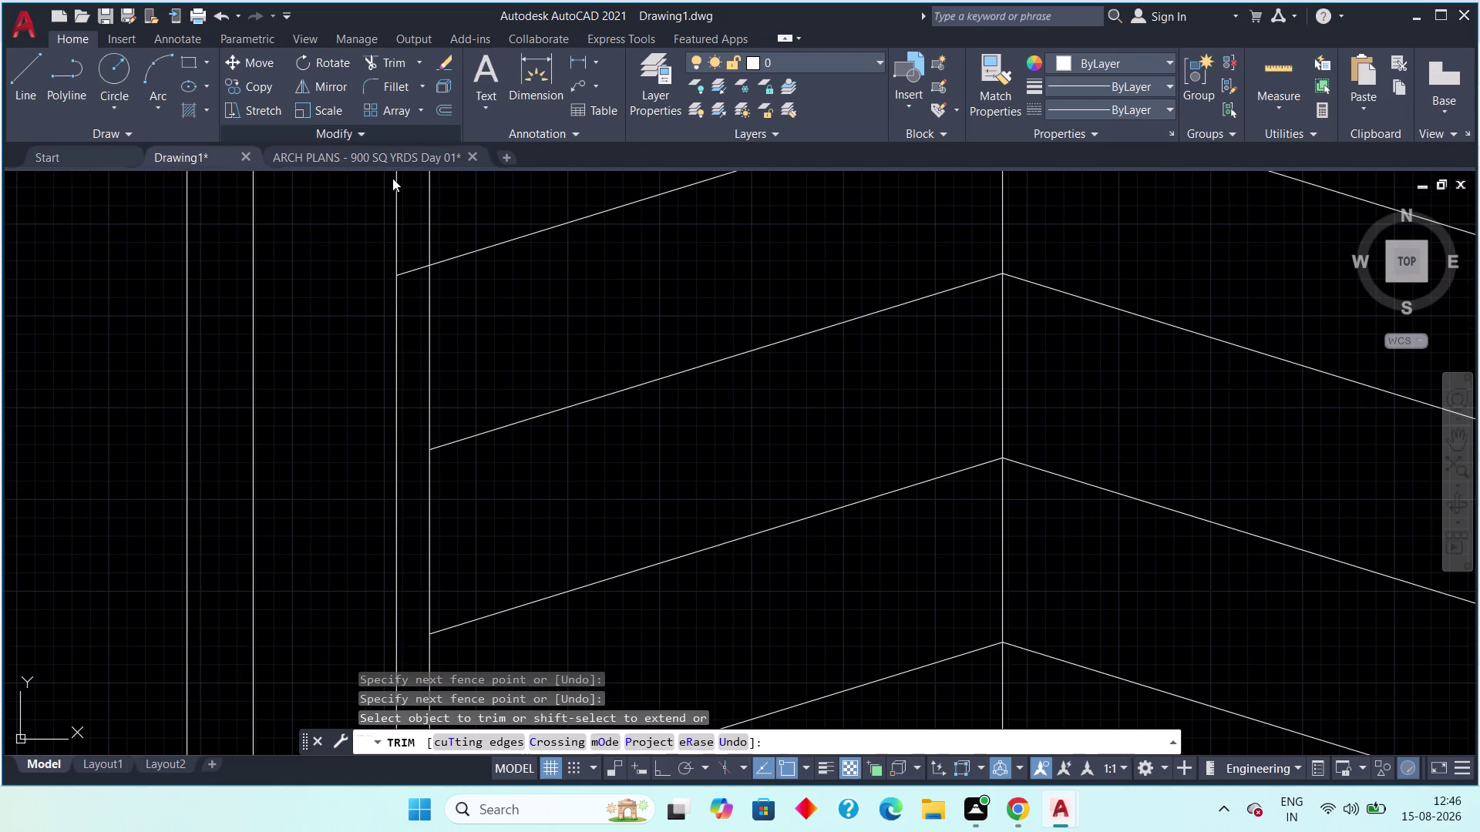
click(416, 273)
Trim the first overshooting chevron ends beyond the ramp's right boundary line.
scroll(down, 3)
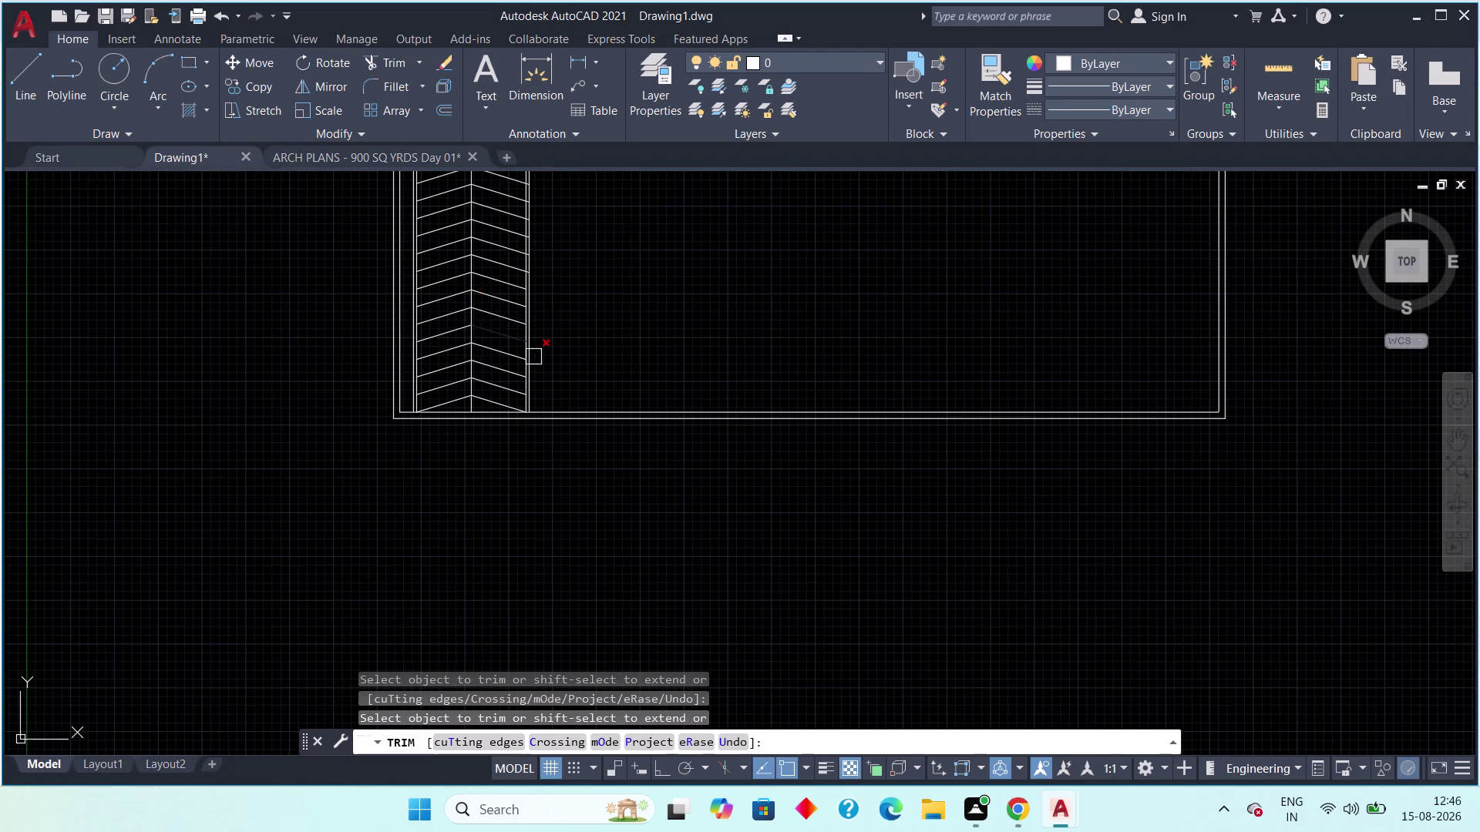
scroll(up, 3)
scroll(up, 3)
middle_drag(525, 278, 466, 473)
scroll(up, 3)
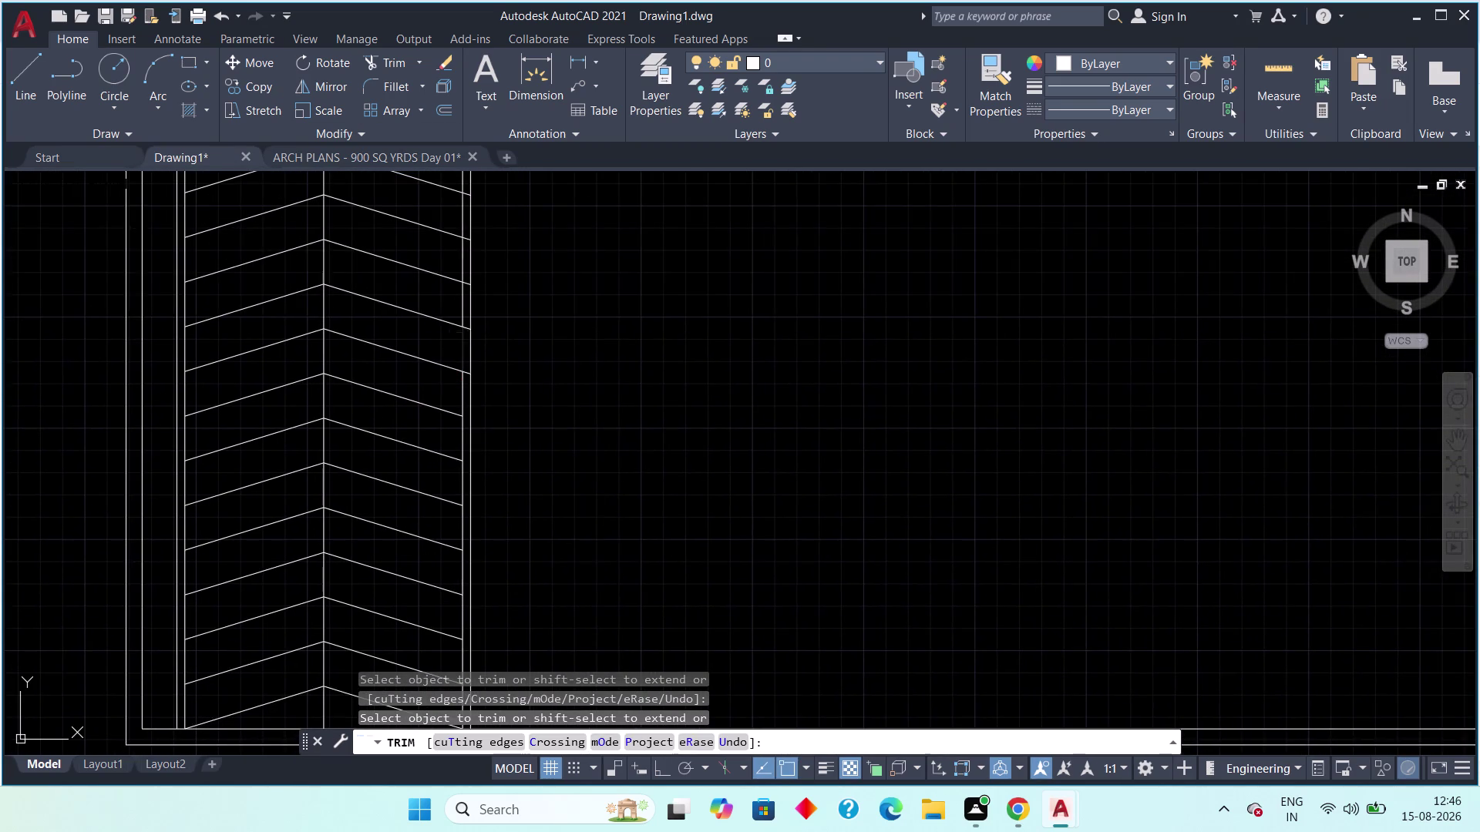
scroll(up, 3)
click(477, 450)
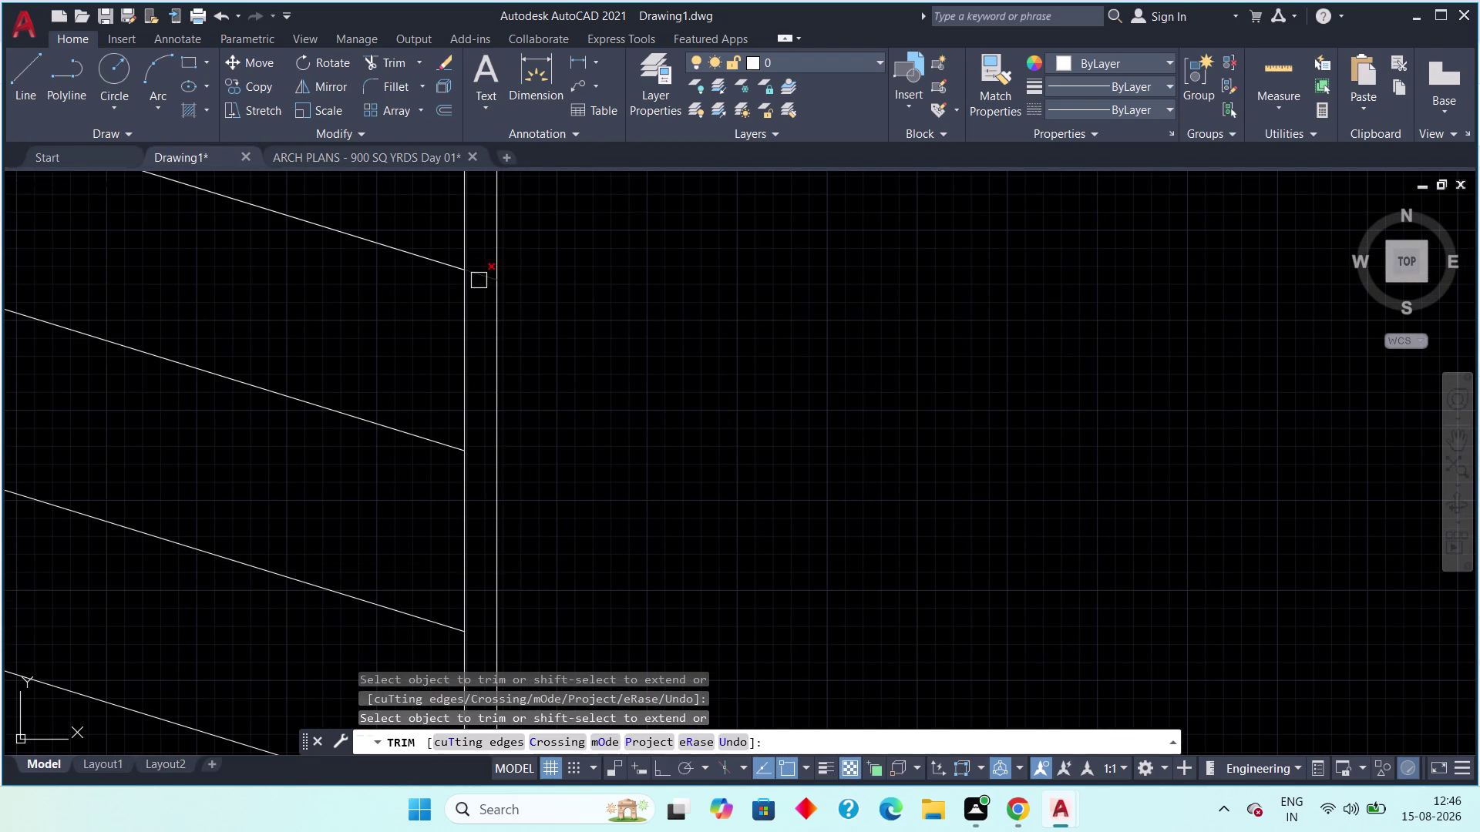
click(479, 281)
scroll(down, 3)
middle_drag(564, 249, 533, 361)
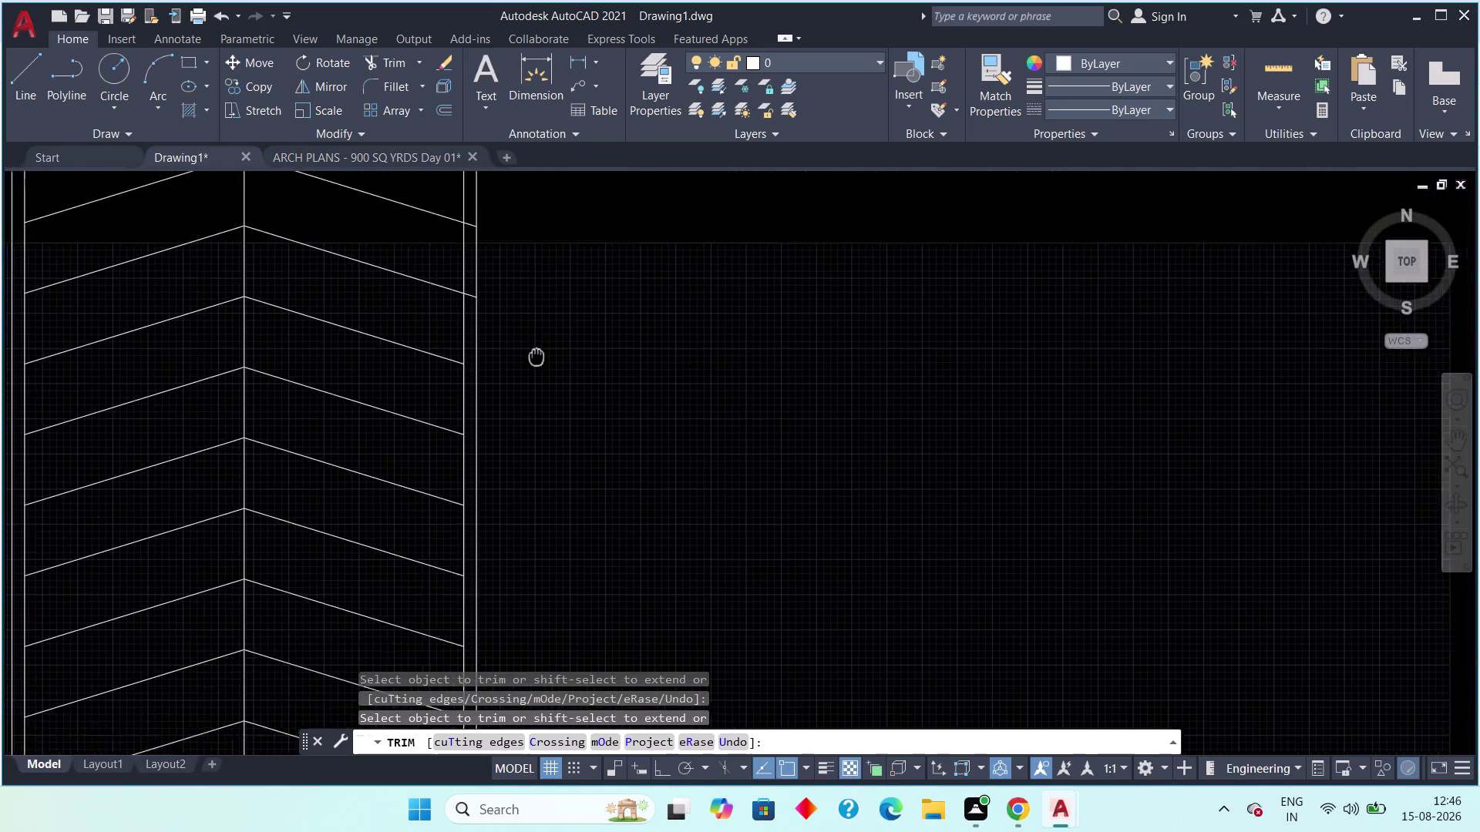
middle_drag(533, 361, 492, 497)
scroll(up, 3)
click(418, 447)
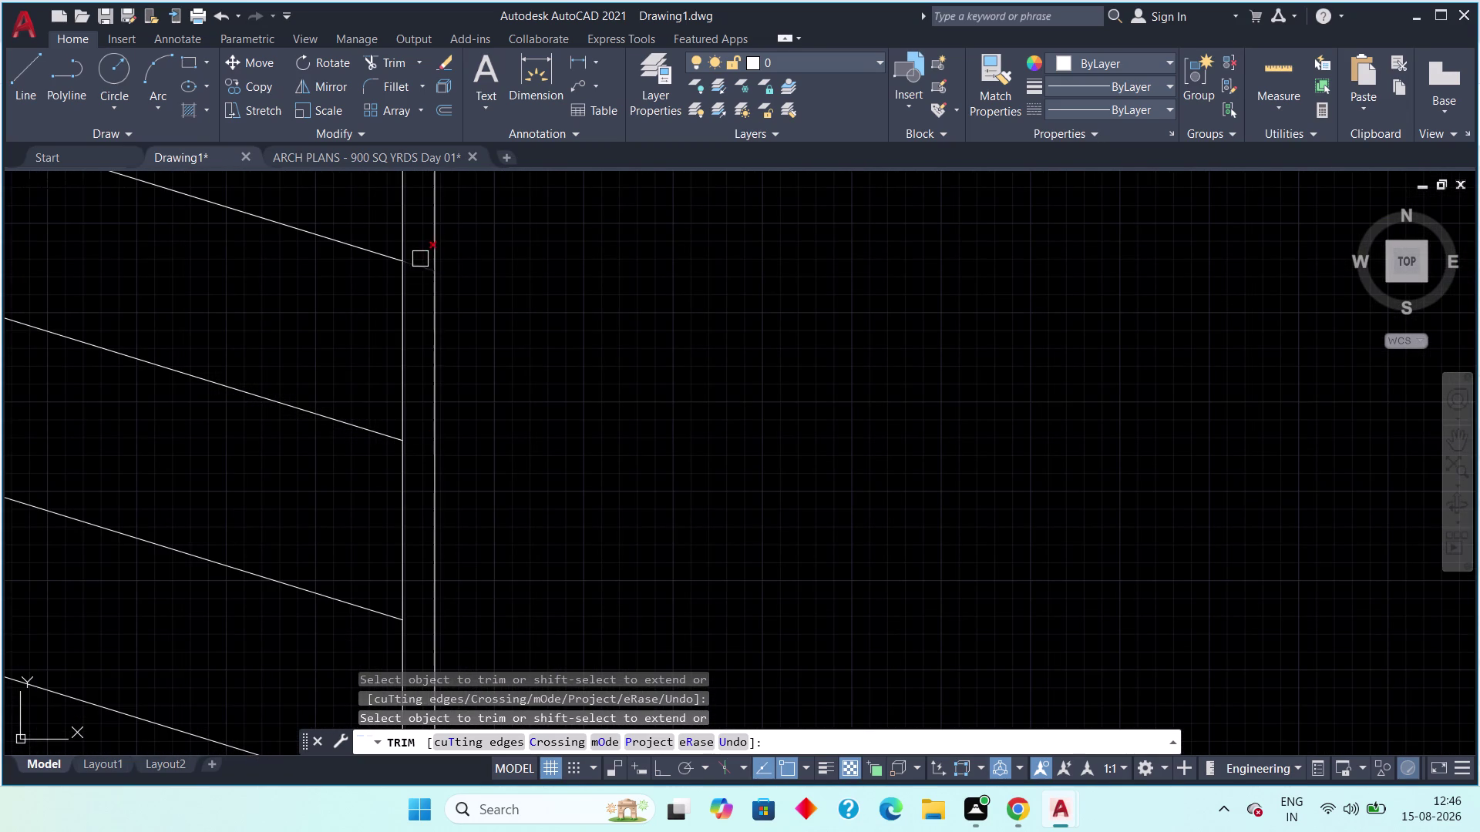
click(420, 259)
scroll(down, 3)
middle_drag(422, 259, 414, 470)
scroll(up, 3)
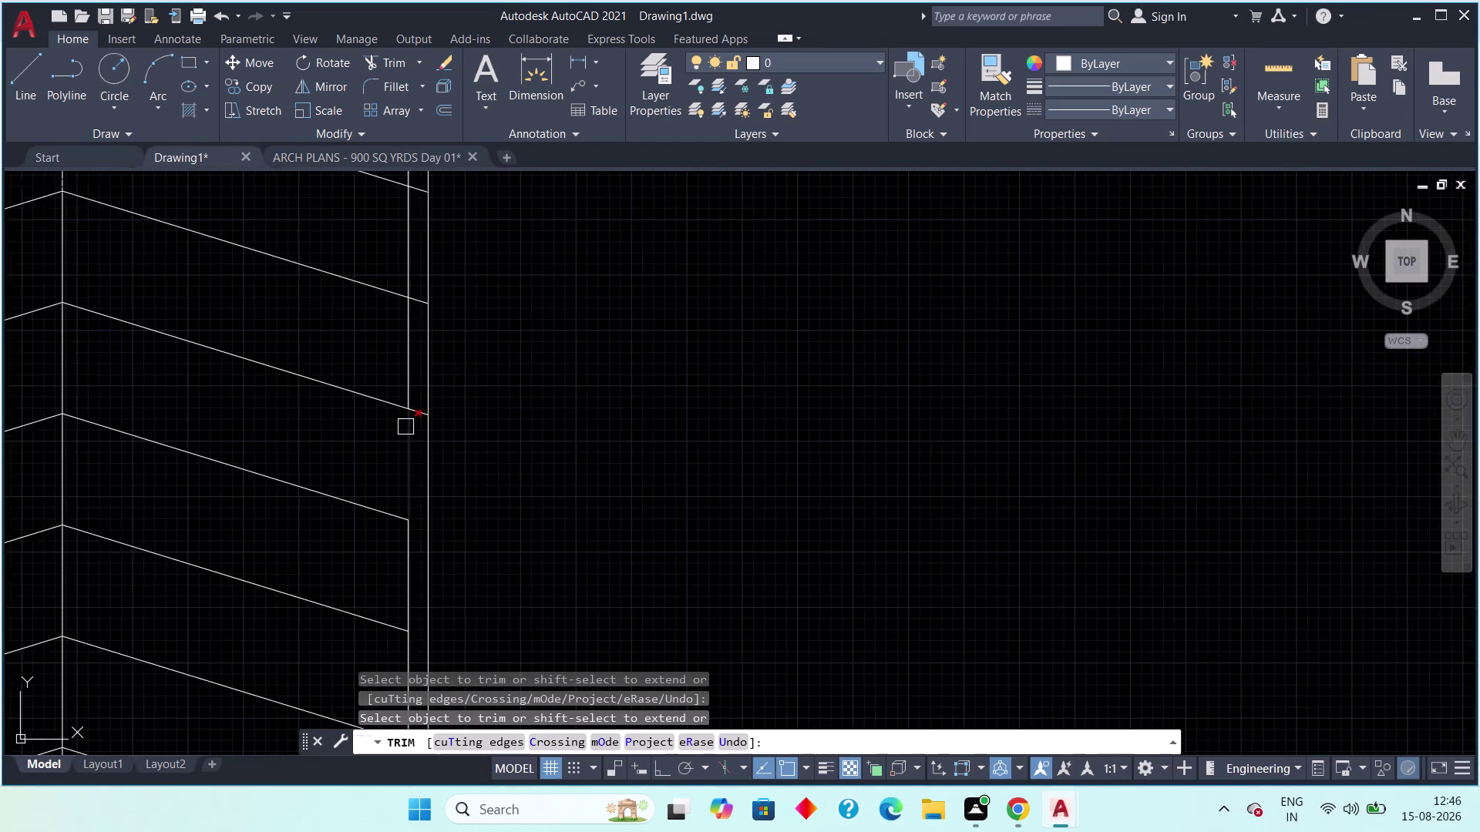
scroll(up, 3)
click(429, 402)
click(427, 225)
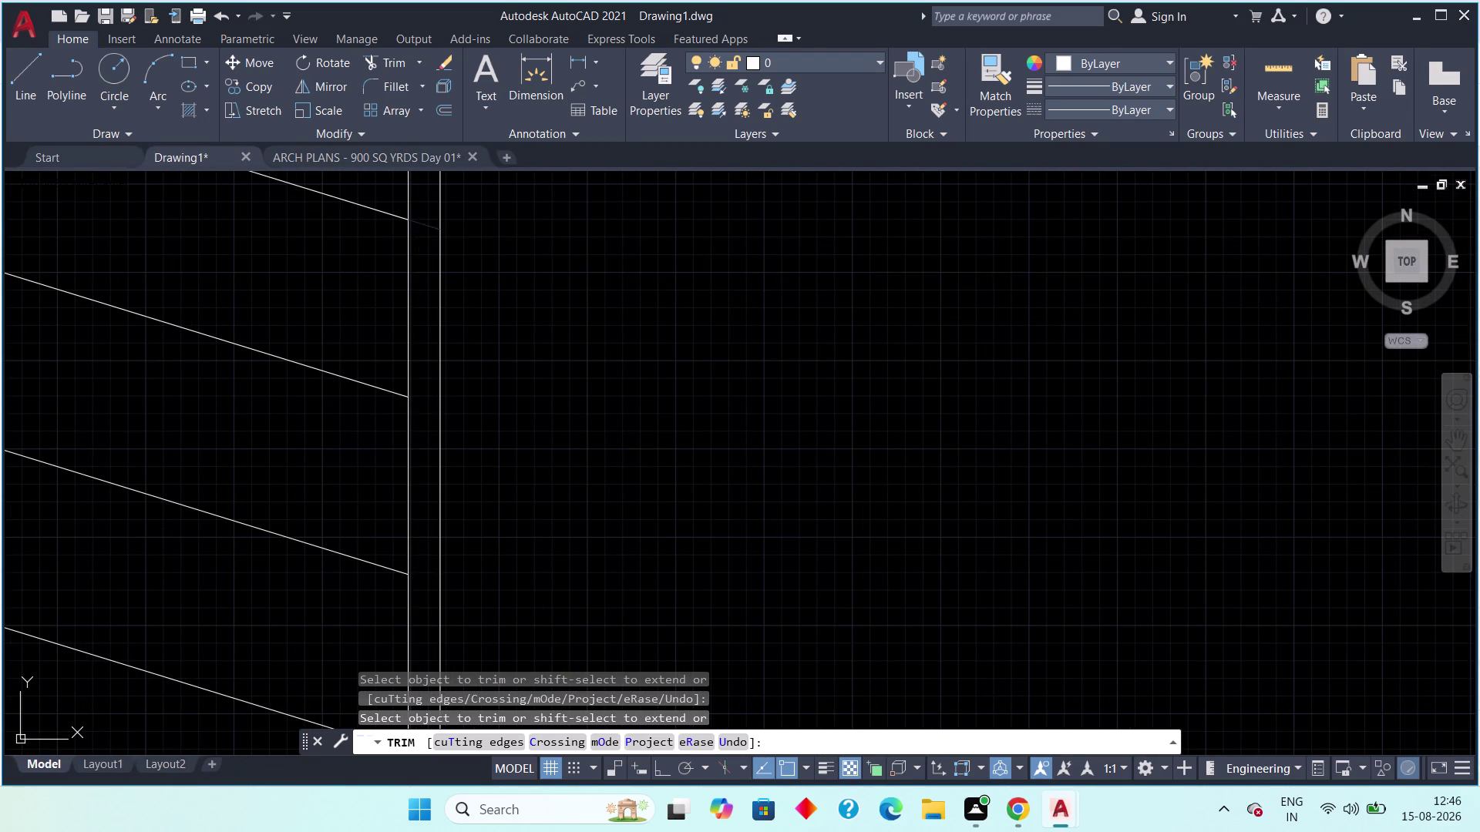
scroll(down, 3)
middle_drag(456, 262, 447, 502)
scroll(up, 3)
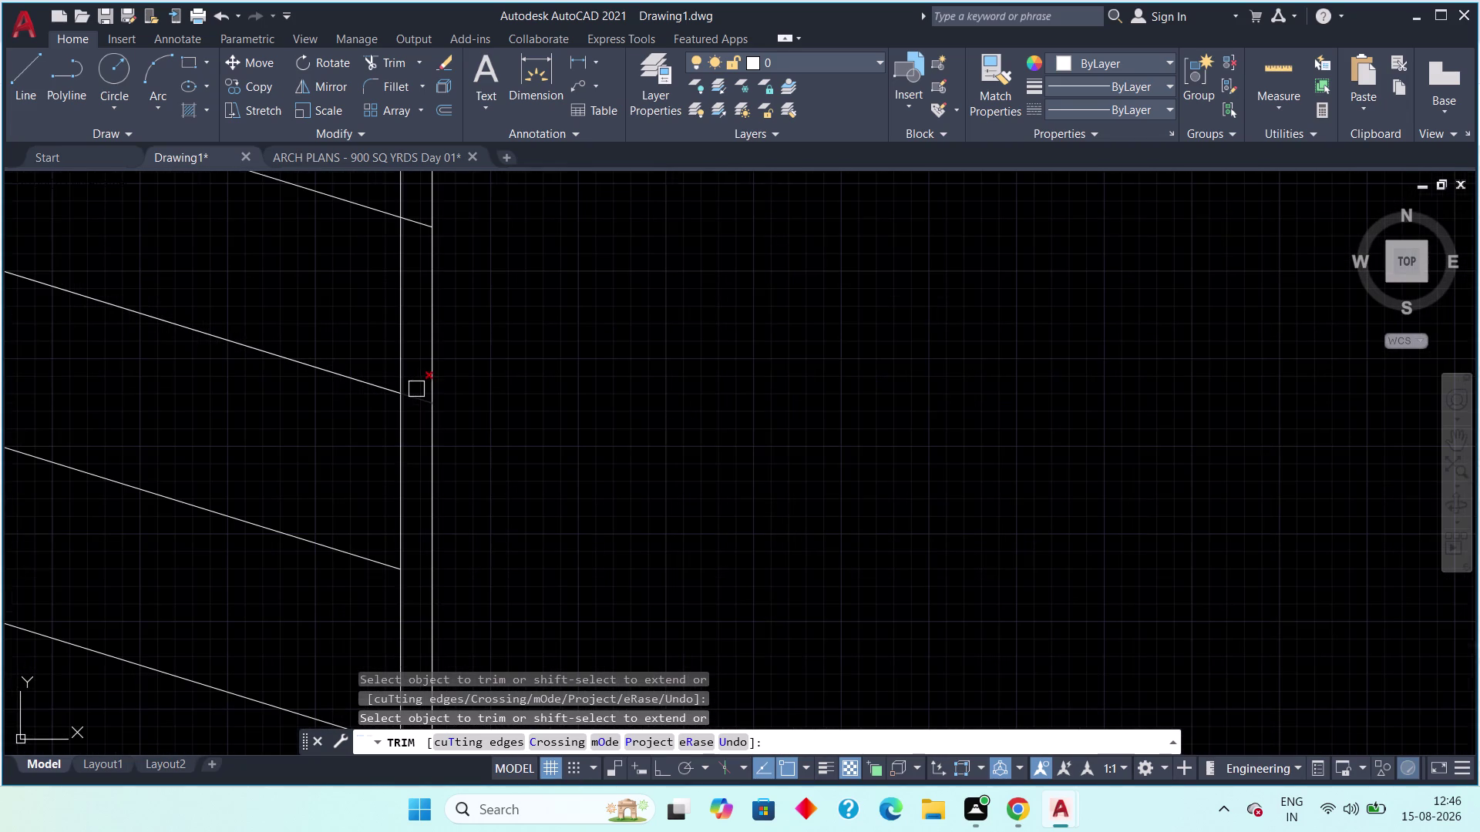
click(412, 394)
click(422, 227)
Trim the remaining overshooting stripe ends further along the ramp edge.
scroll(down, 3)
middle_drag(474, 229, 517, 573)
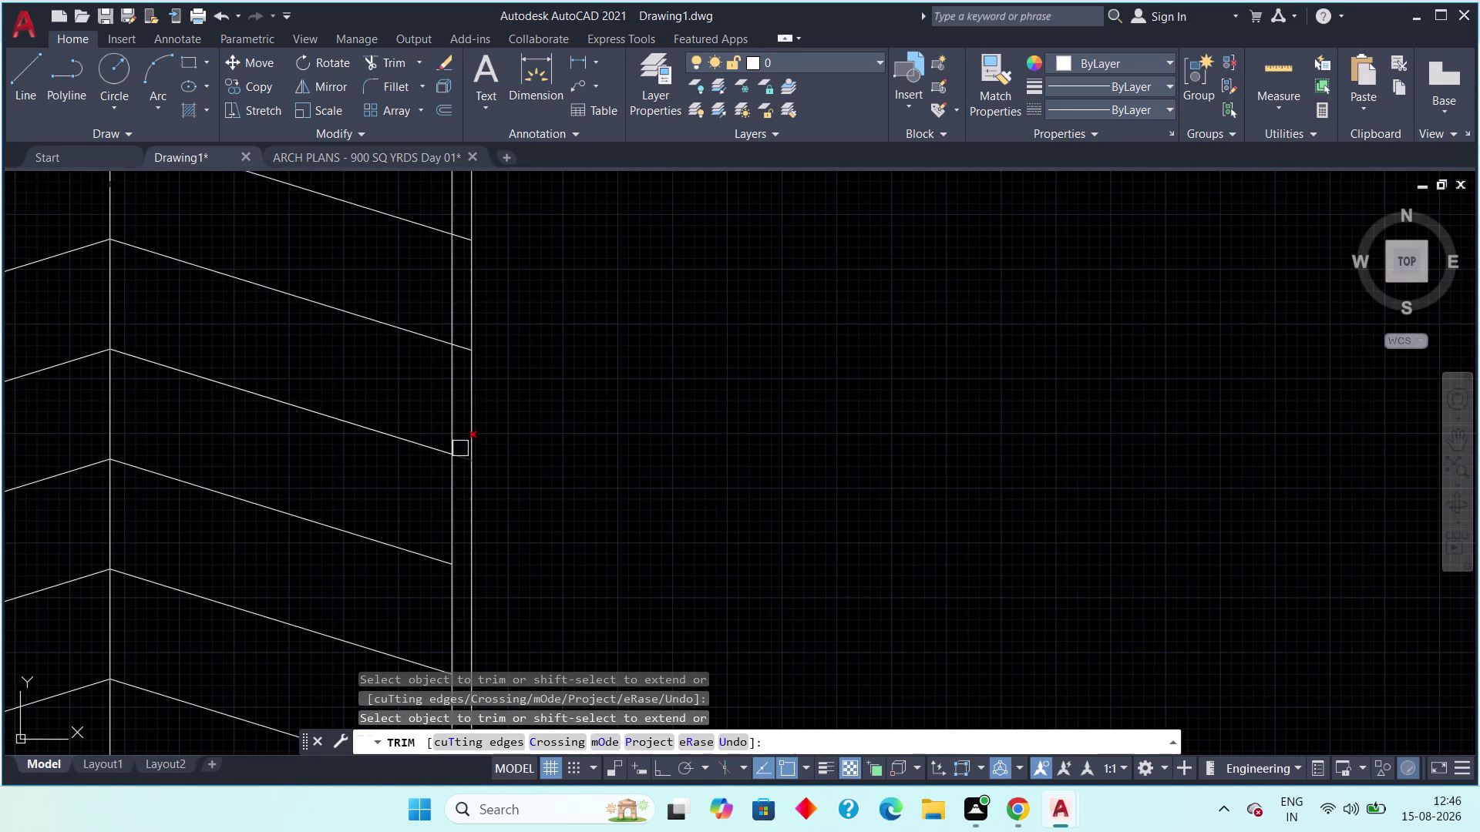
click(460, 452)
click(463, 349)
scroll(up, 3)
click(408, 291)
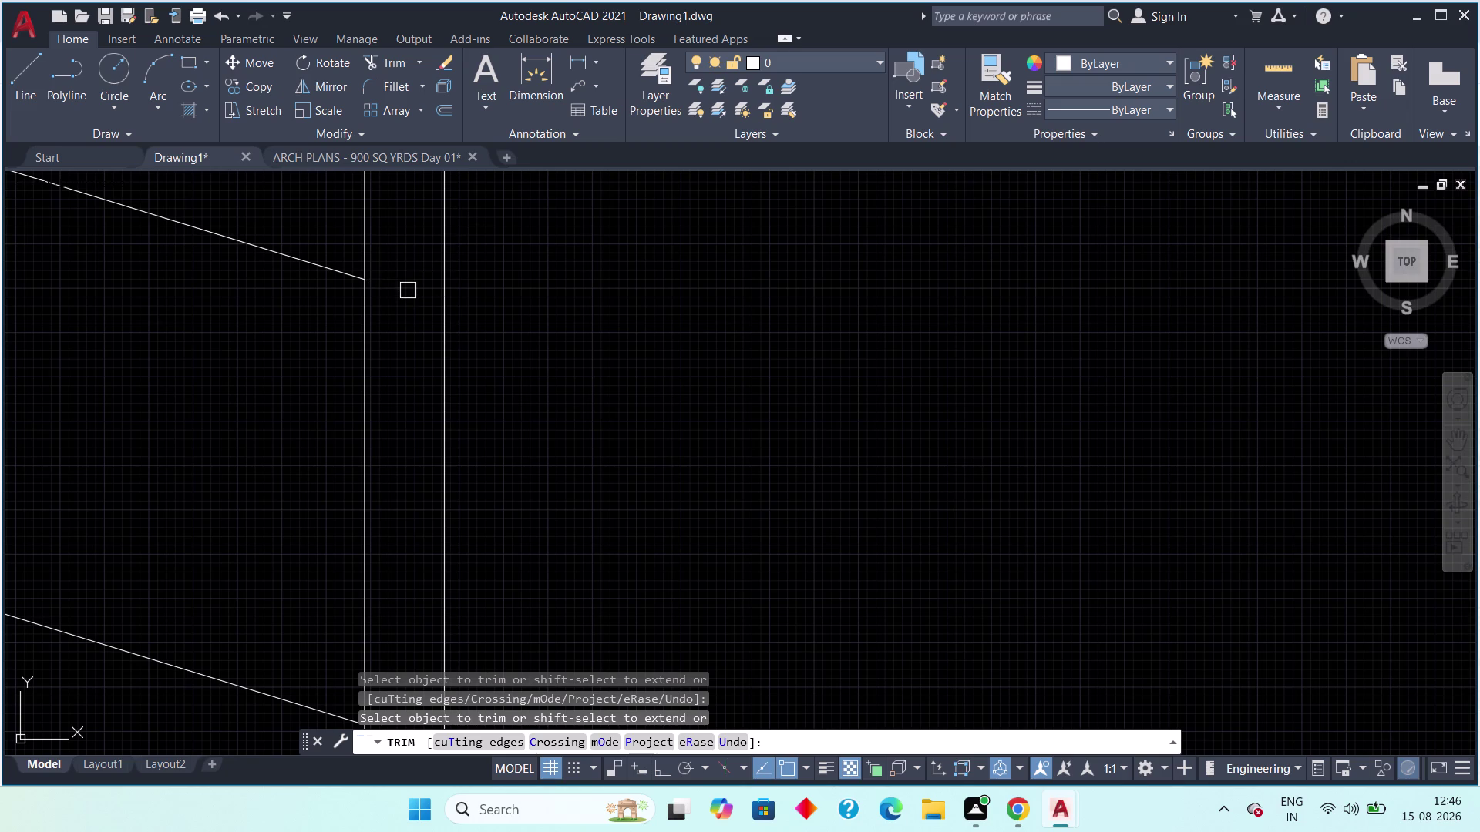
scroll(down, 3)
middle_drag(406, 301, 408, 631)
click(415, 444)
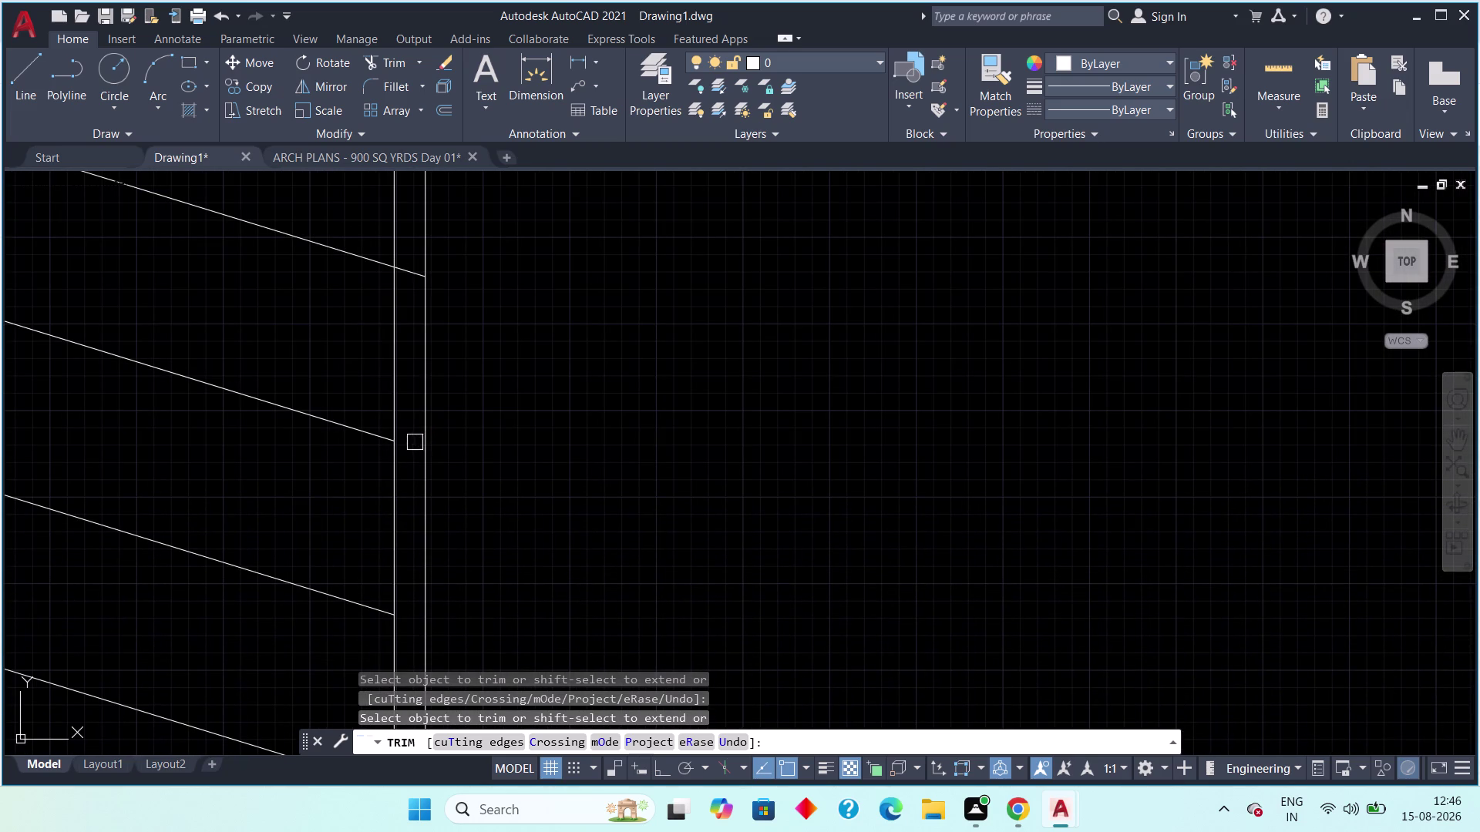
click(416, 277)
scroll(down, 3)
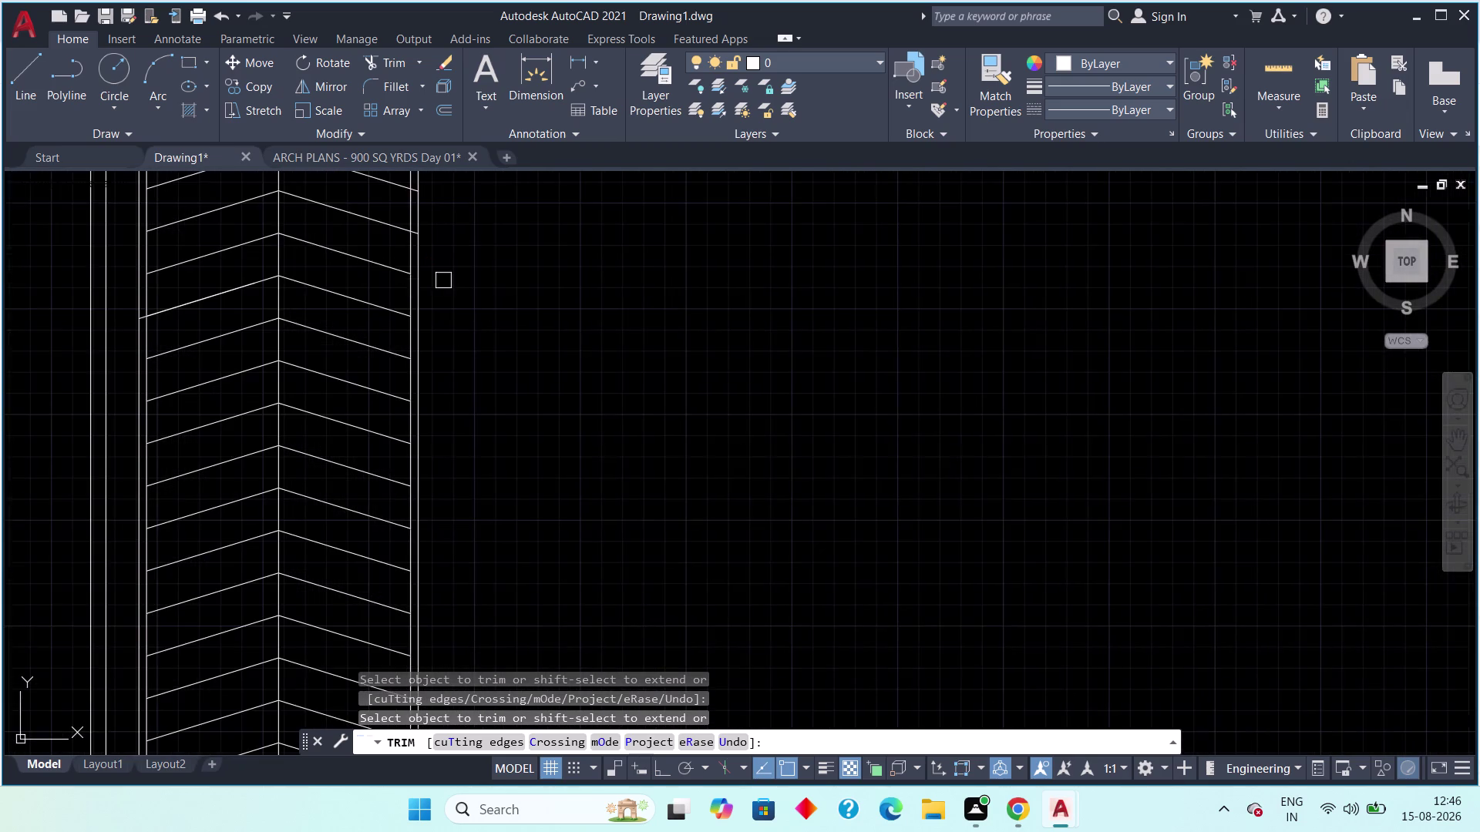
middle_drag(443, 298, 457, 524)
scroll(up, 3)
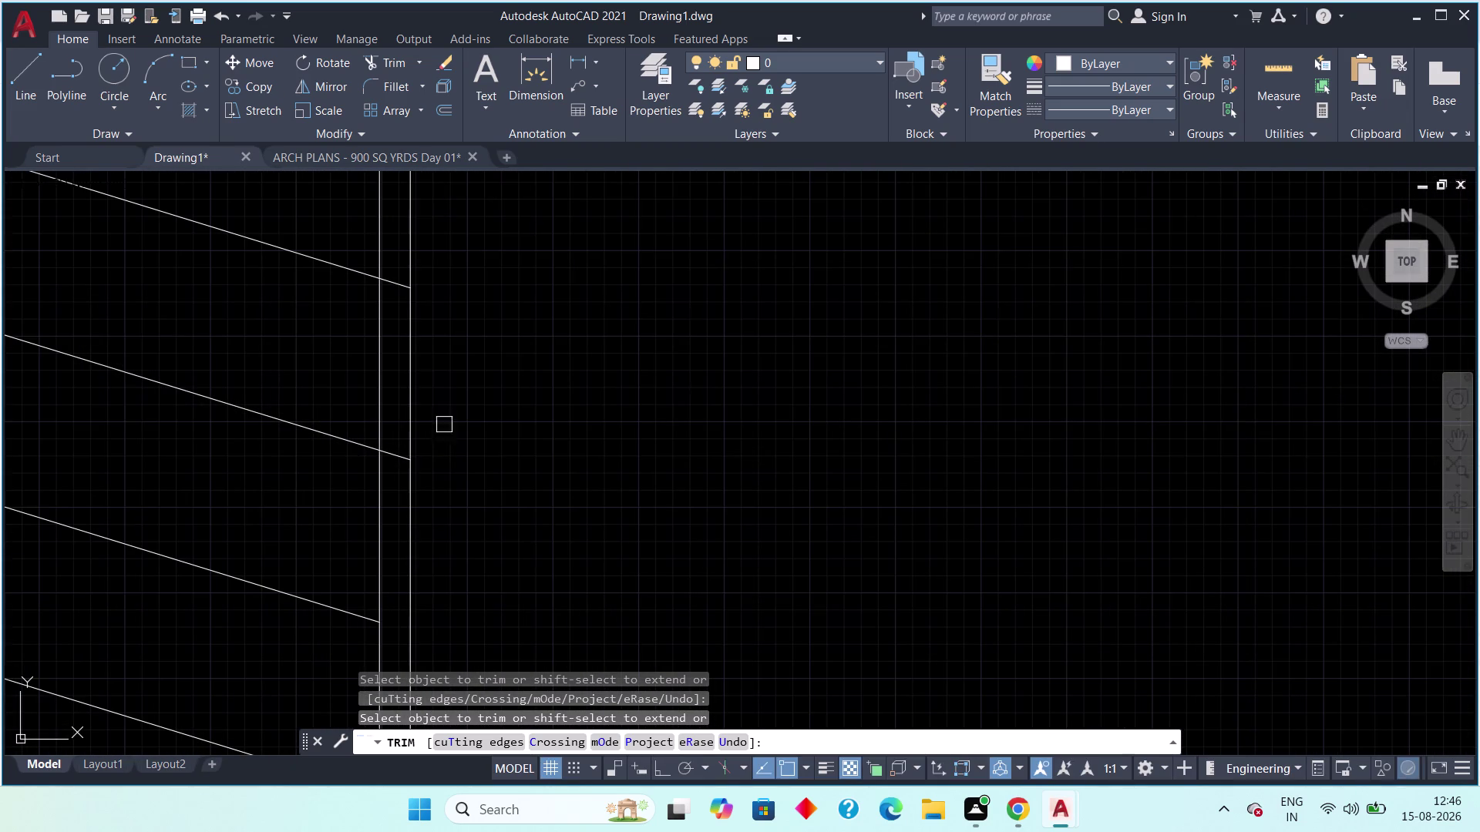
click(400, 451)
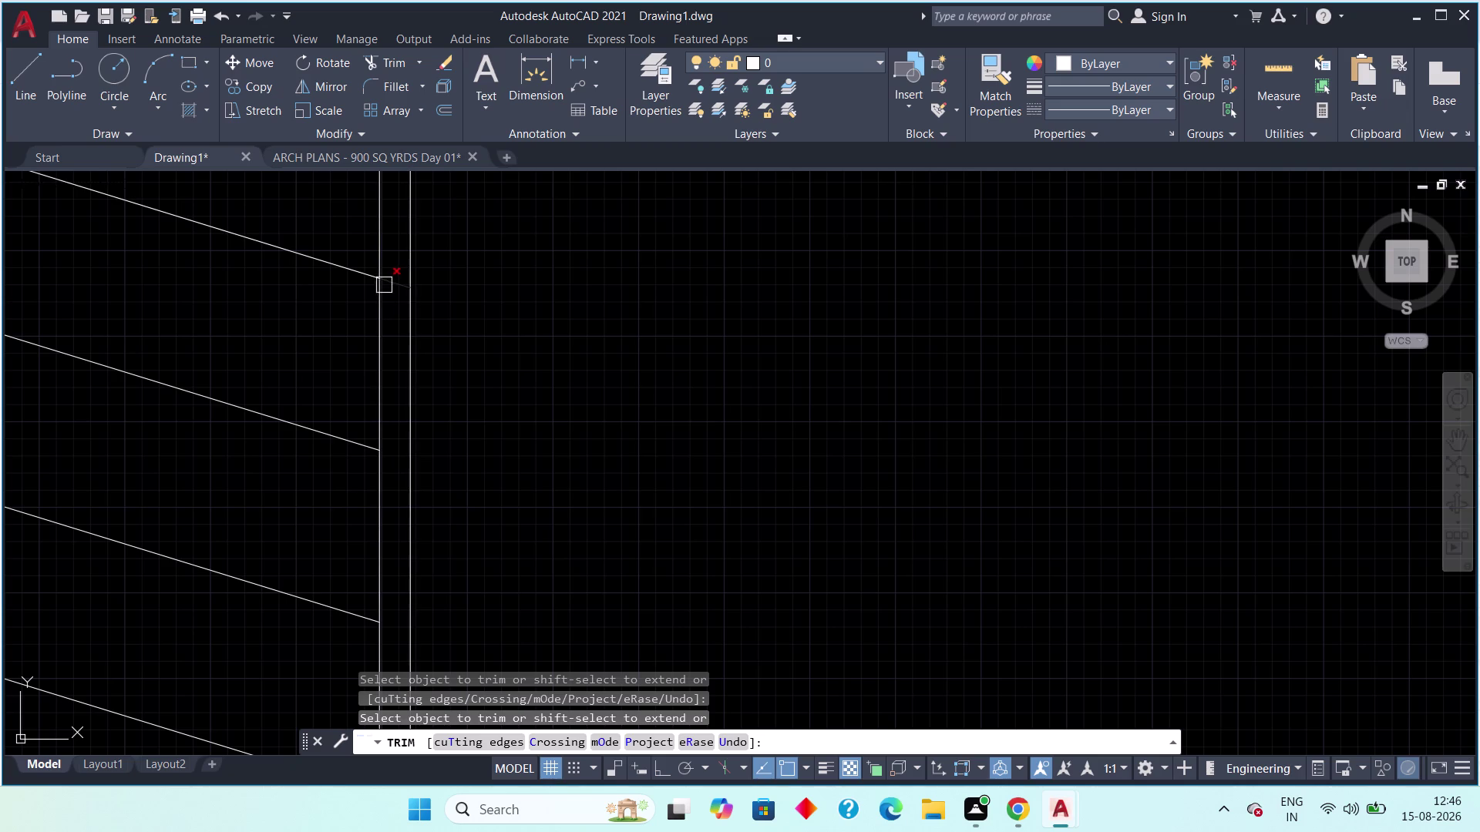
click(388, 285)
middle_drag(394, 296, 385, 698)
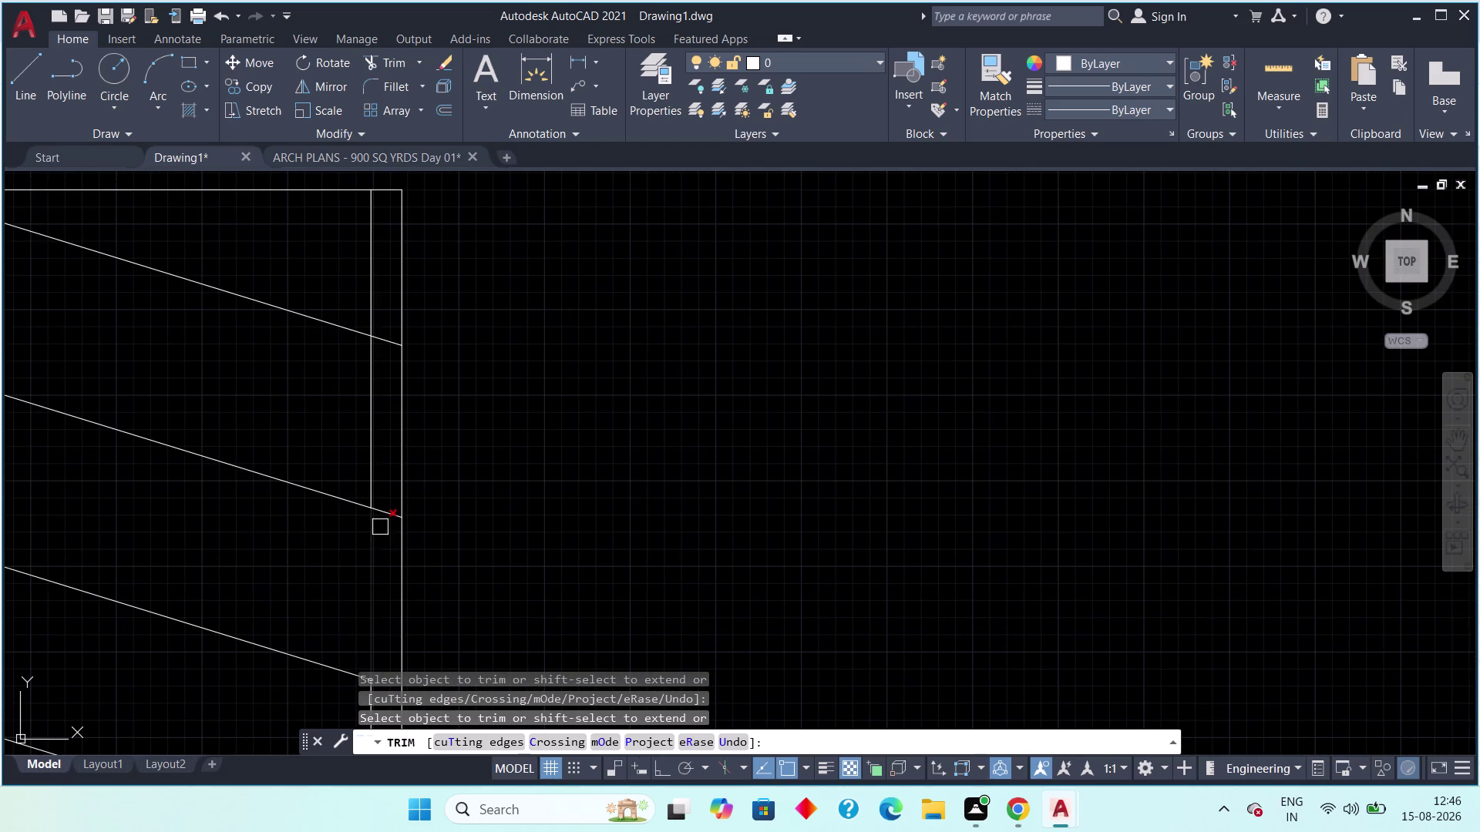
click(387, 517)
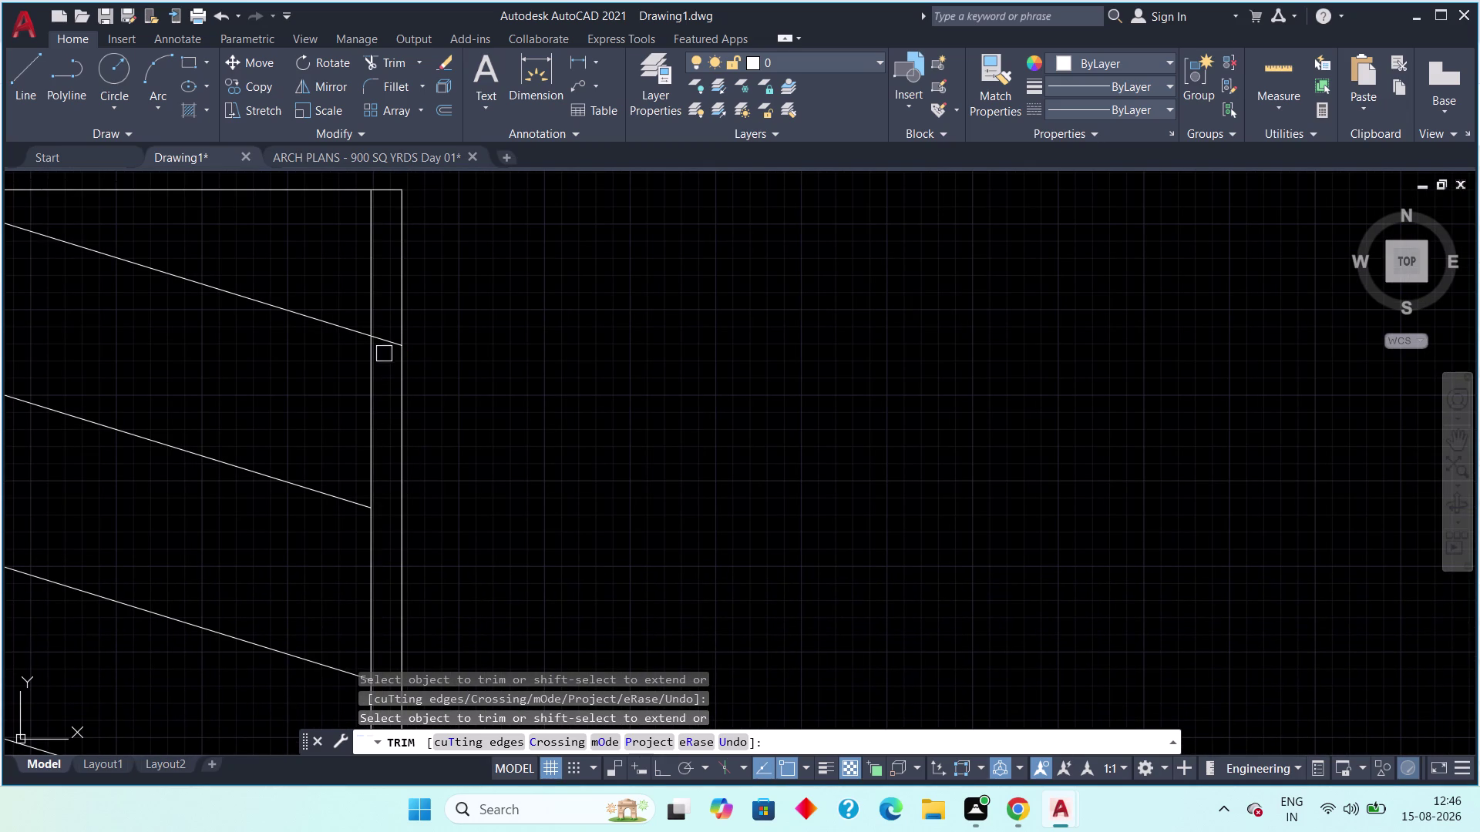
click(385, 346)
scroll(down, 3)
Pan over the ramp's bottom stripes to review the trim, then end TRIM.
middle_drag(432, 453, 481, 417)
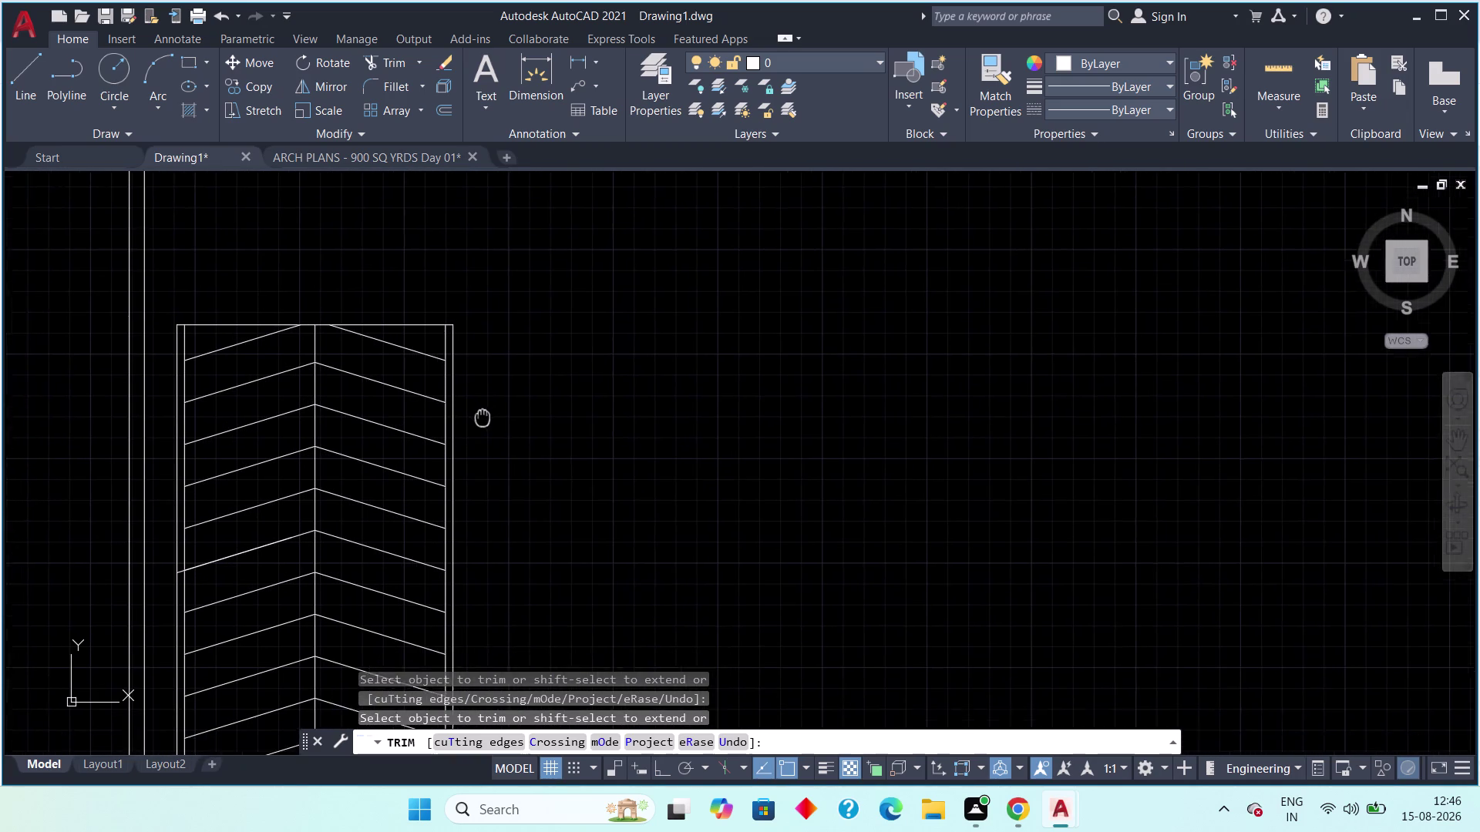
middle_drag(481, 417, 513, 317)
scroll(down, 3)
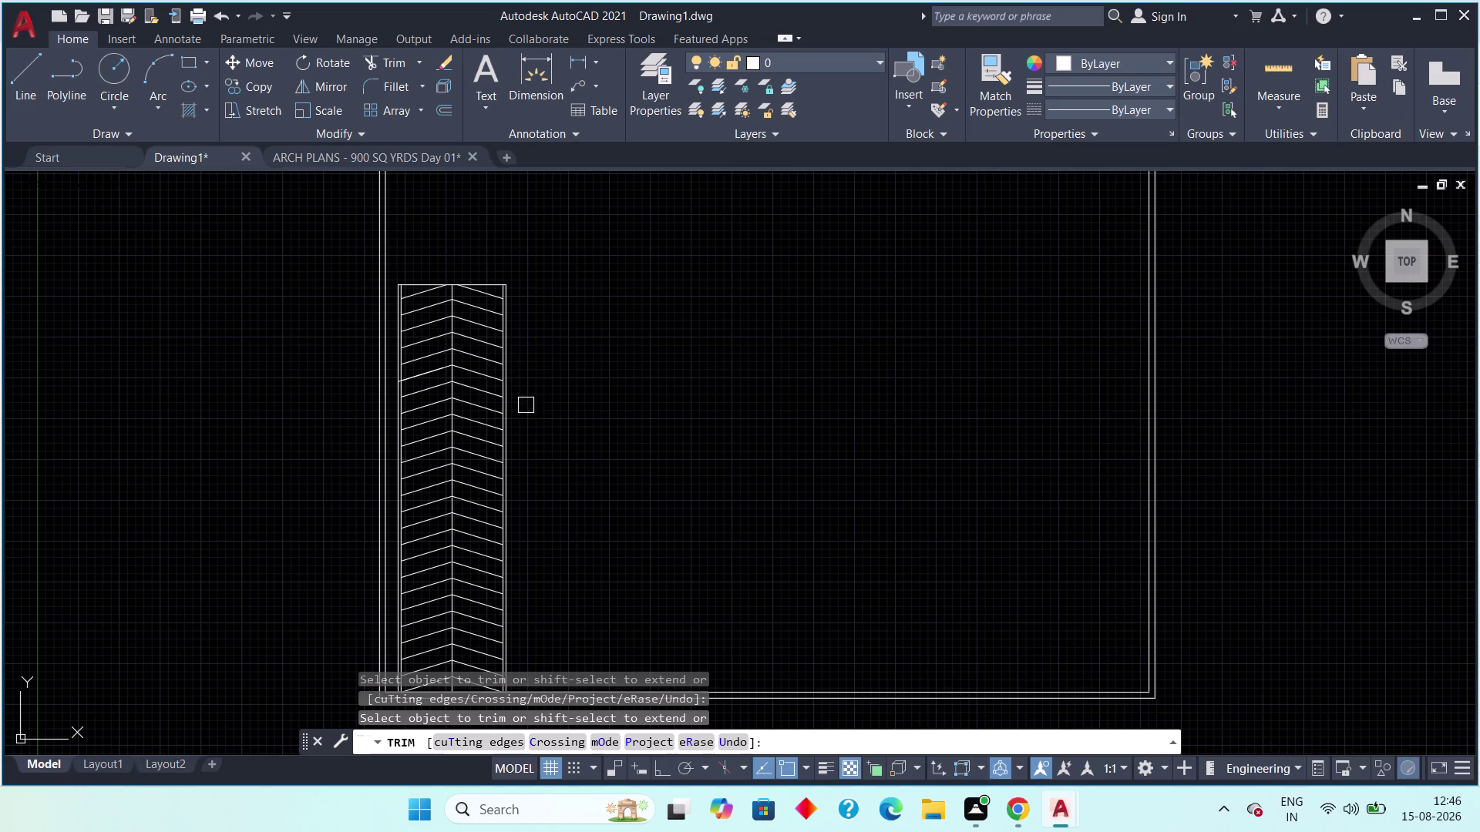
middle_drag(530, 438, 526, 365)
scroll(down, 3)
scroll(up, 3)
middle_drag(561, 495, 628, 626)
scroll(down, 3)
middle_drag(613, 533, 594, 413)
scroll(up, 3)
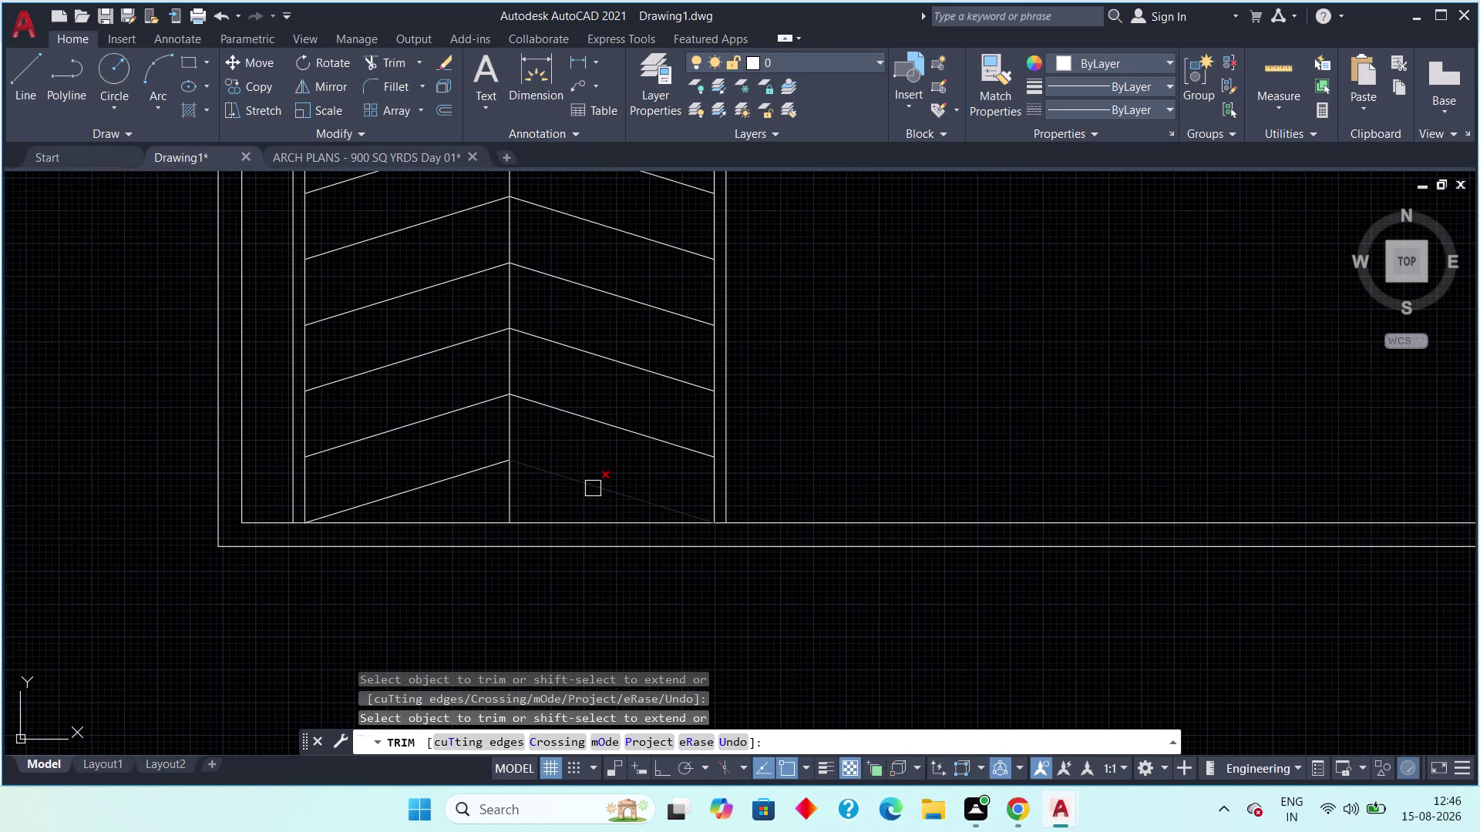
scroll(down, 3)
middle_drag(838, 400, 628, 649)
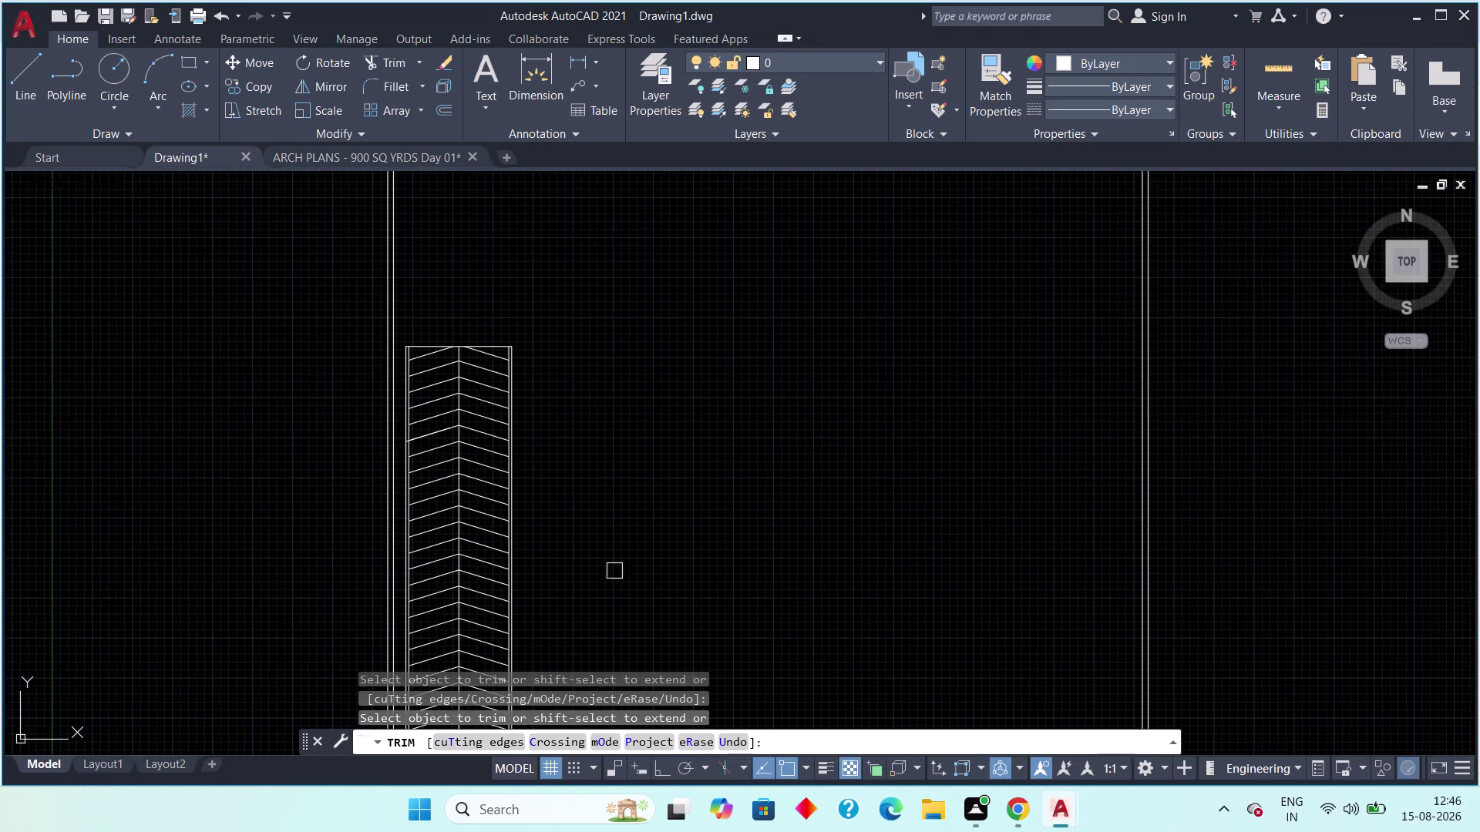
scroll(down, 3)
key(Escape)
Draw a horizontal line from the ramp's top corner to the right wall, with Ortho on.
key(Escape)
middle_drag(598, 517, 544, 523)
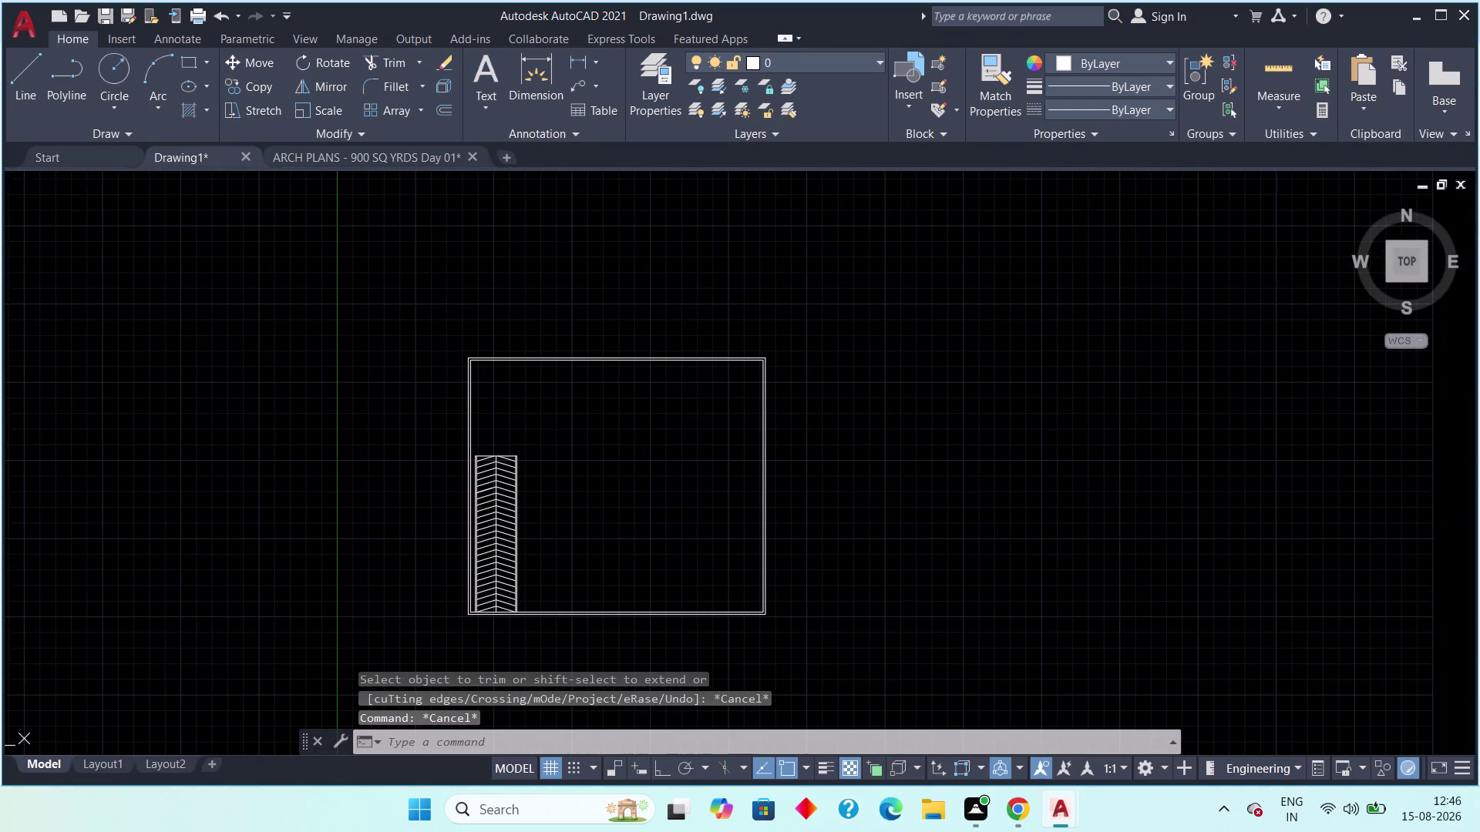
middle_drag(544, 524, 533, 519)
scroll(up, 3)
scroll(up, 3)
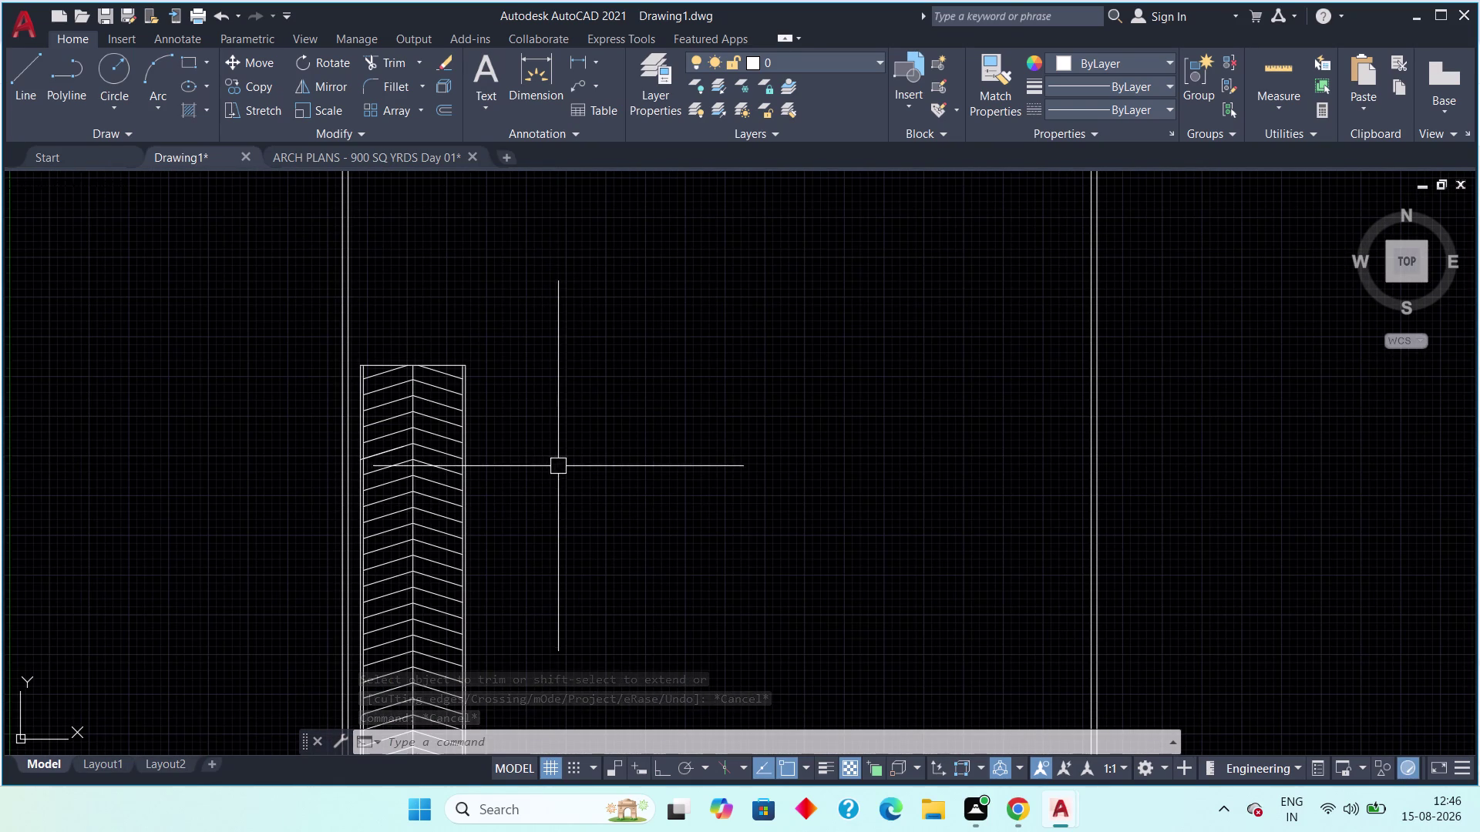
click(24, 96)
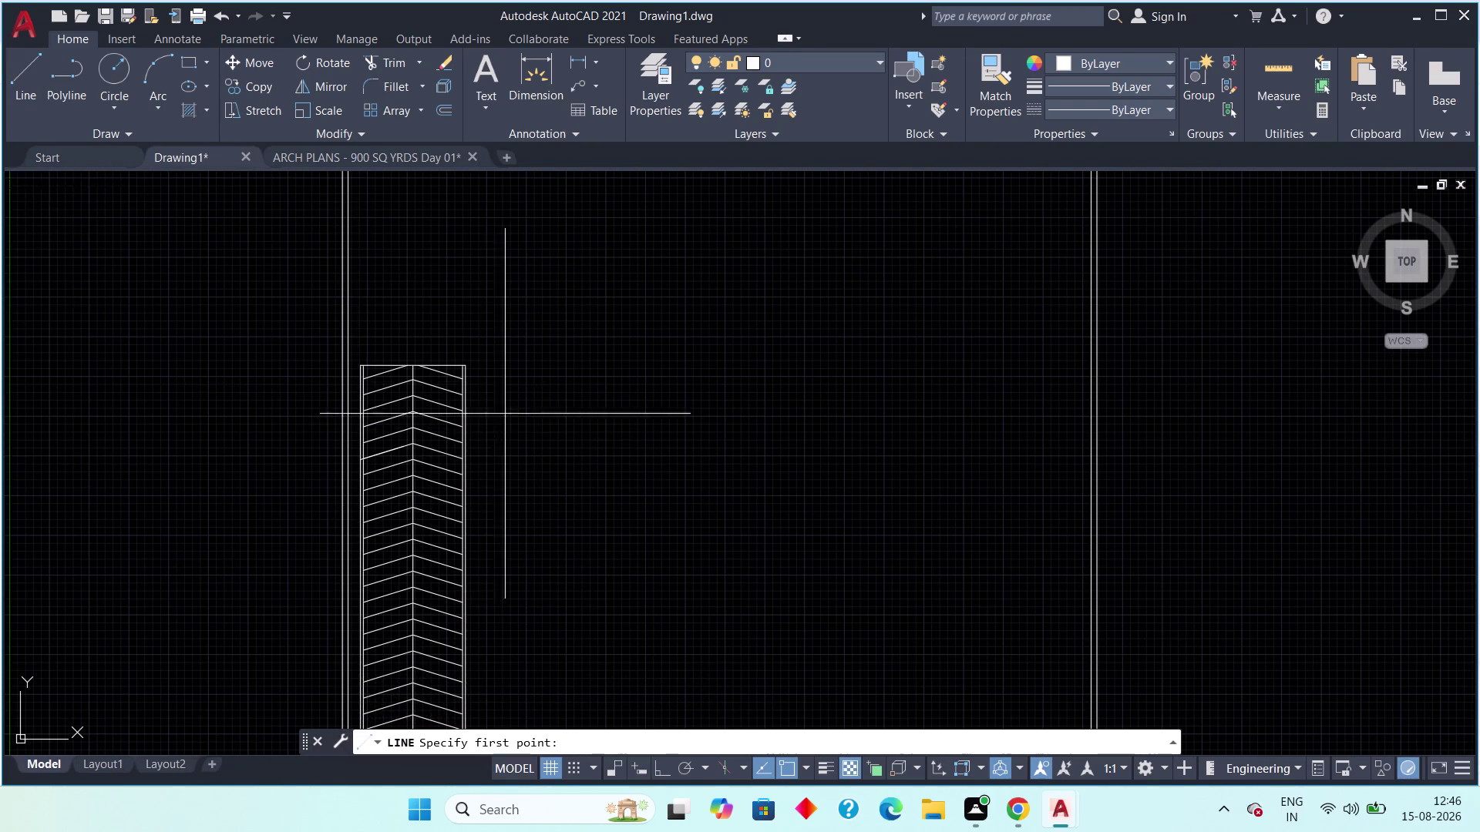
scroll(up, 3)
click(327, 267)
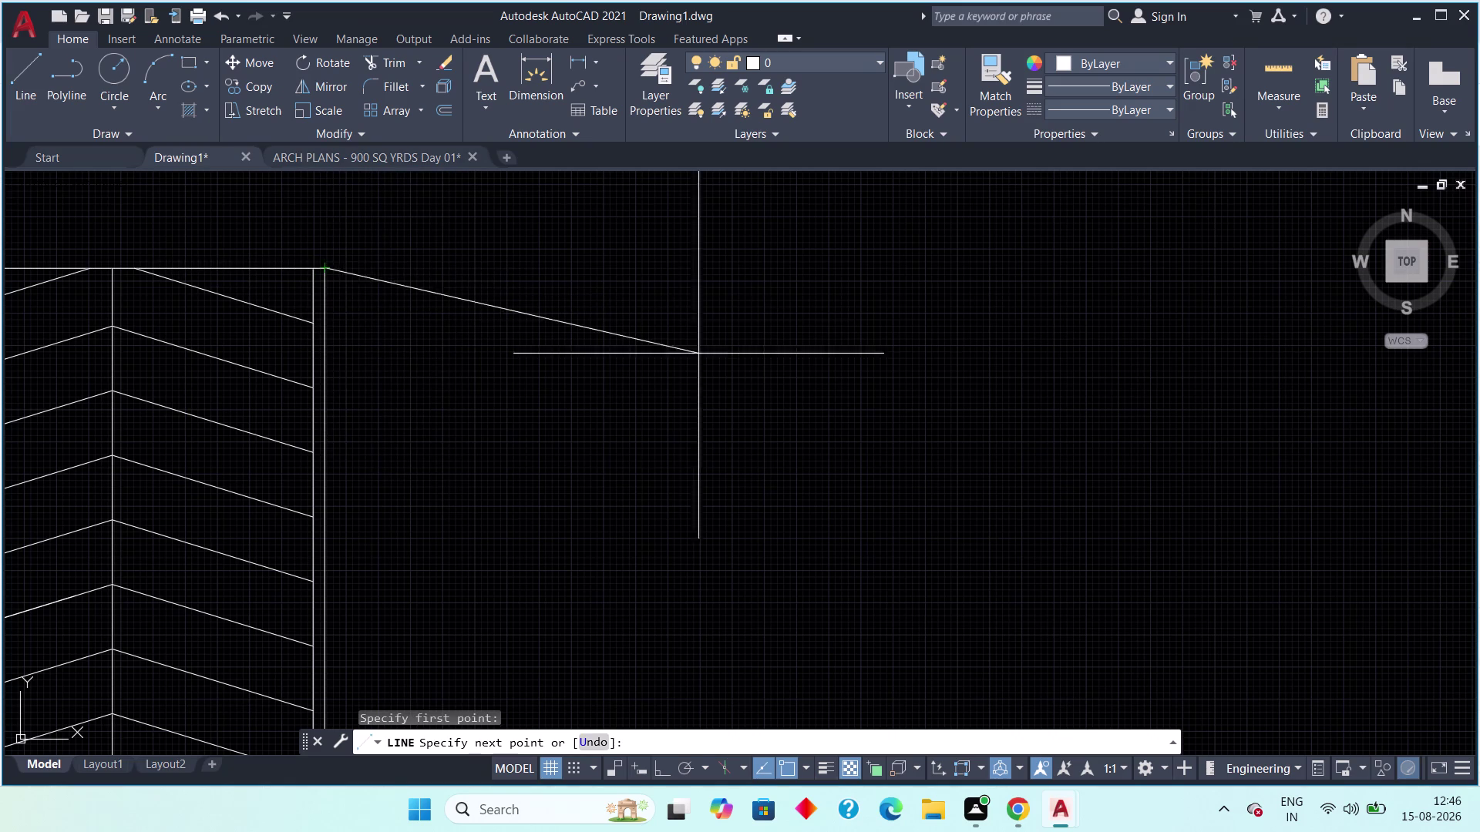
scroll(down, 3)
middle_drag(843, 367, 269, 588)
scroll(down, 3)
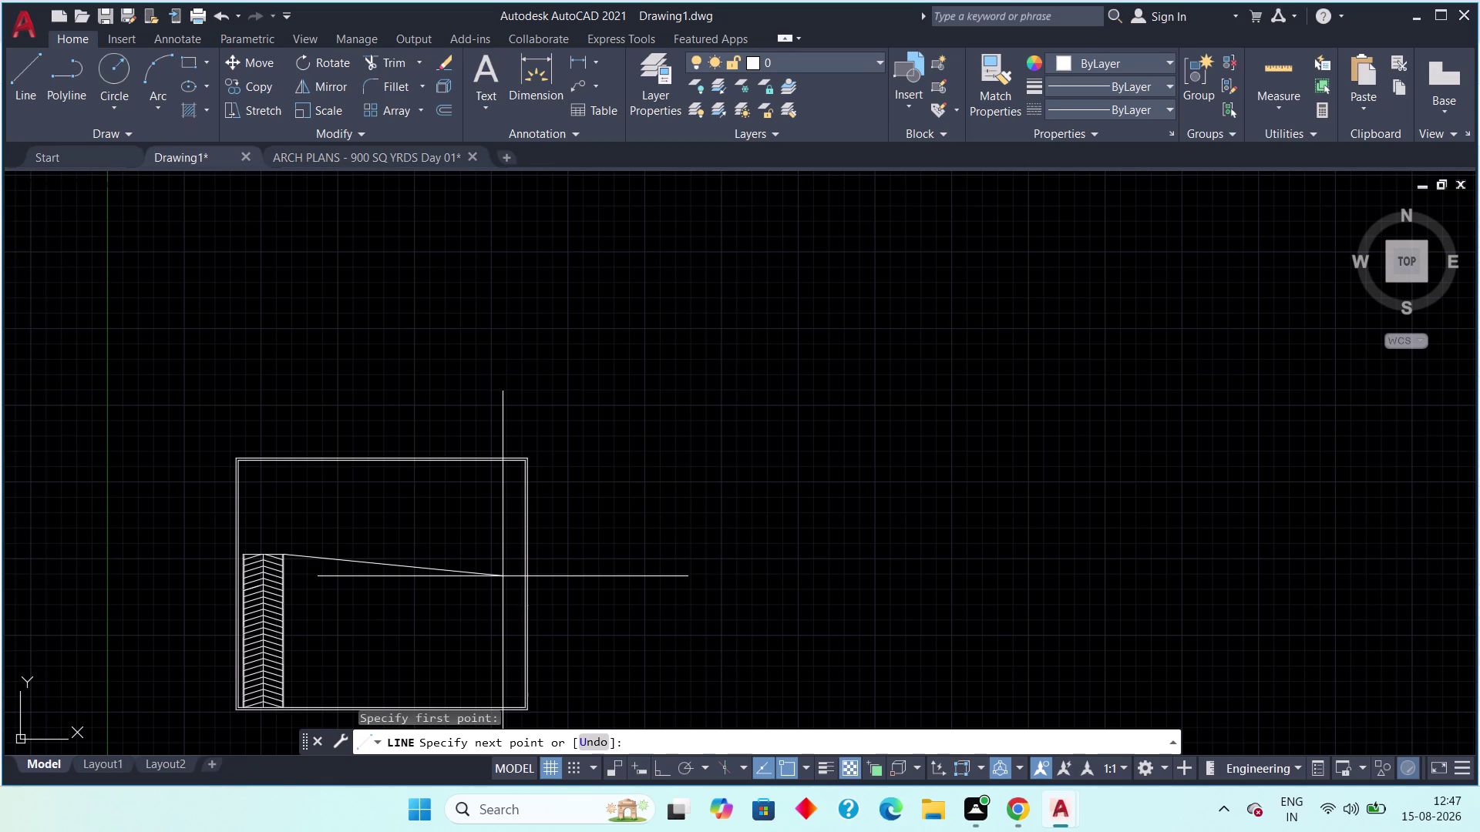
key(F8)
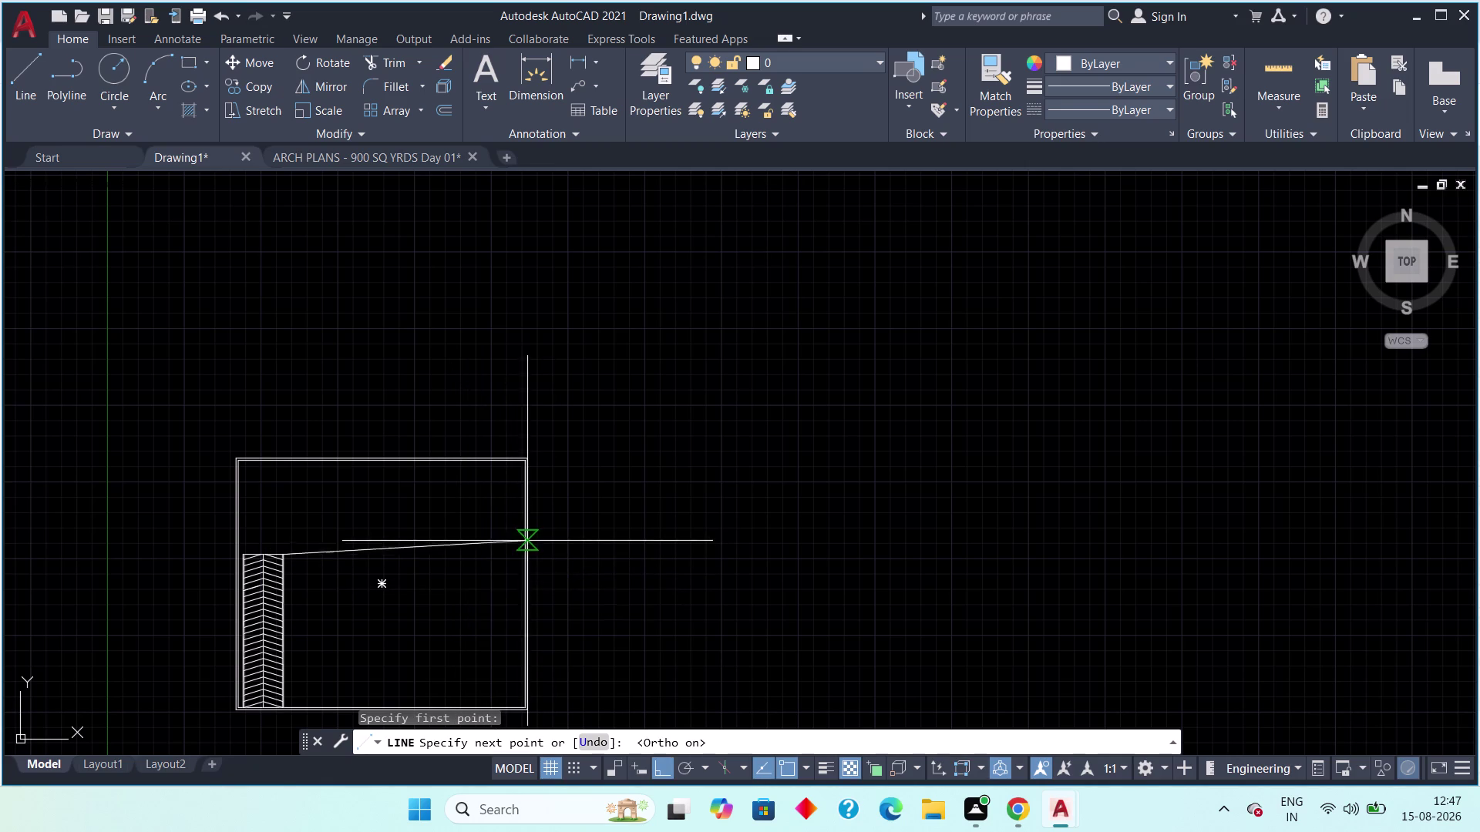
scroll(up, 3)
click(514, 593)
scroll(down, 3)
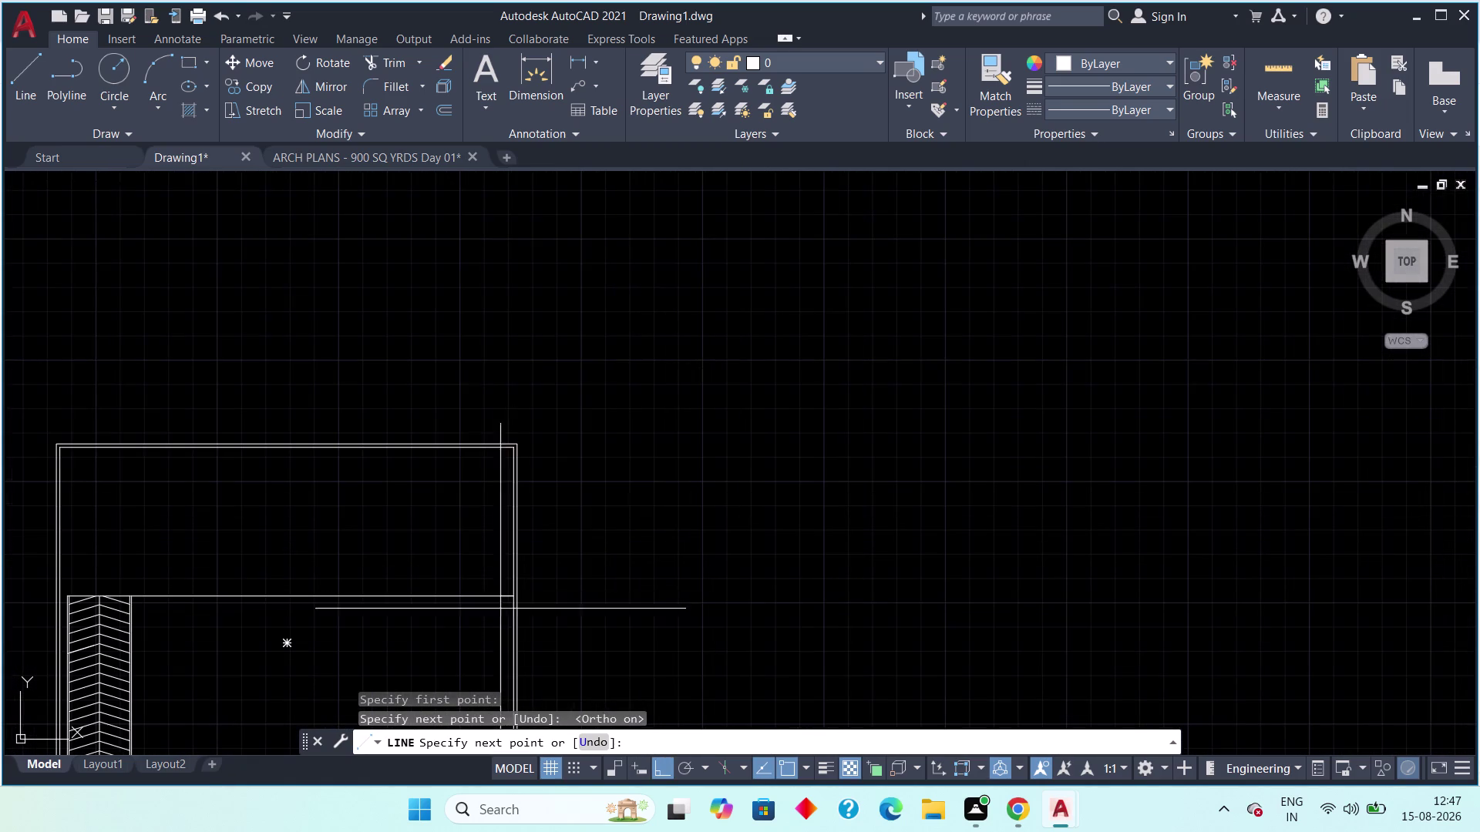
middle_drag(462, 627, 531, 595)
key(Escape)
key(Escape)
Check the new line at the ramp's top, then switch to the ARCH PLANS drawing.
middle_drag(380, 634, 545, 562)
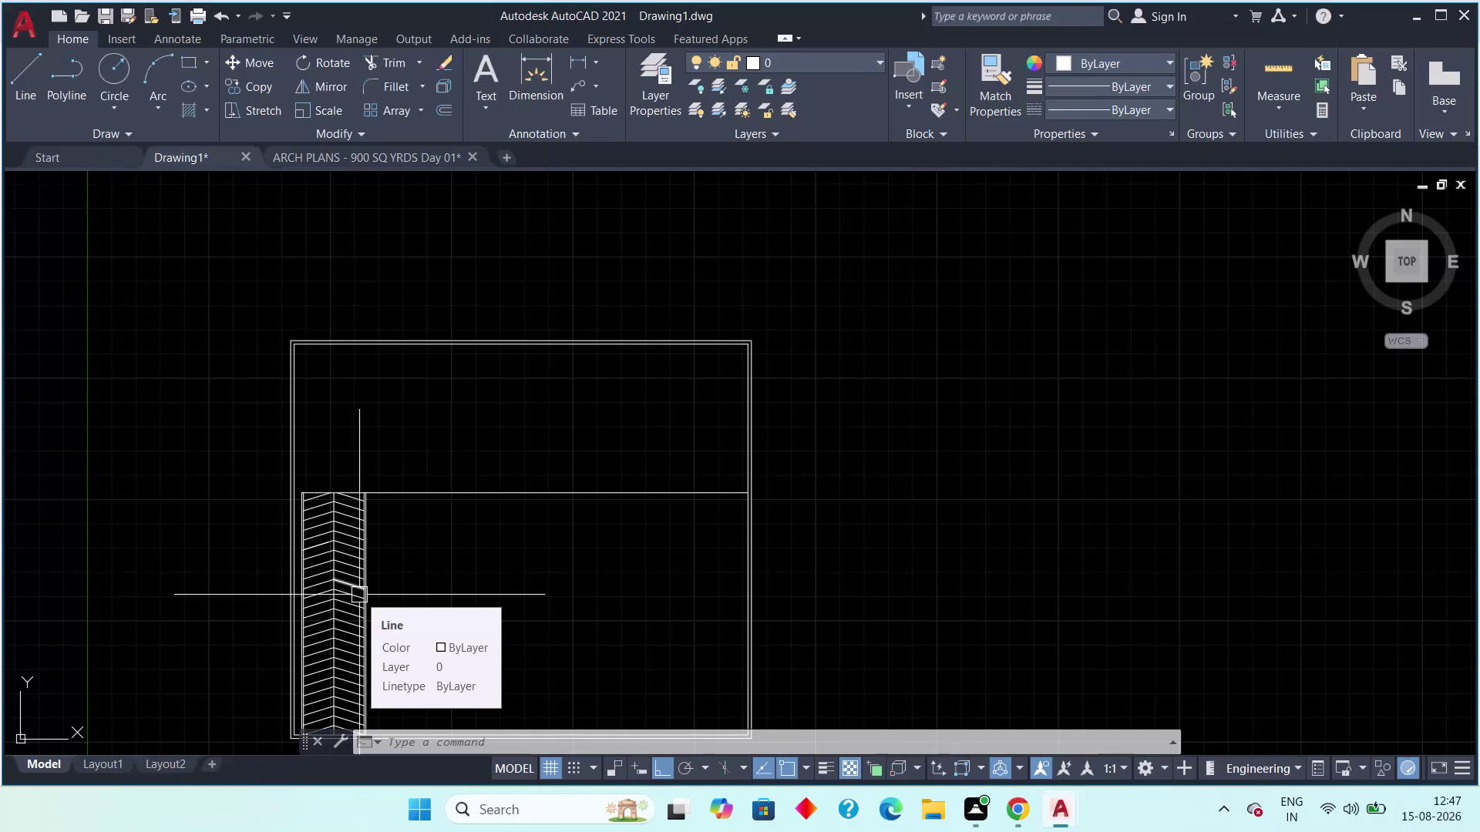
scroll(up, 3)
middle_drag(386, 597, 431, 558)
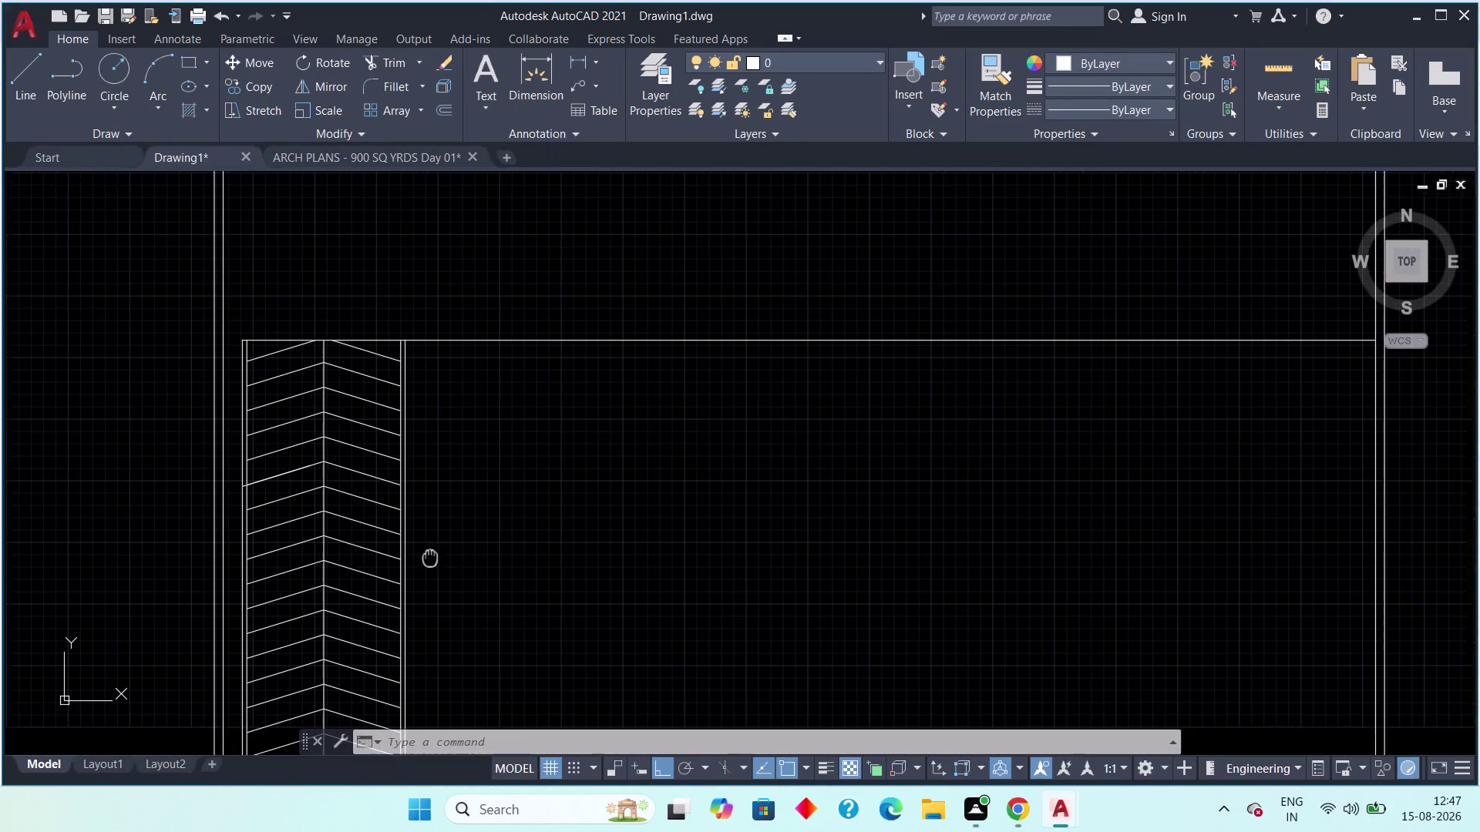
middle_drag(430, 558, 431, 557)
scroll(up, 3)
middle_drag(418, 548, 466, 491)
scroll(up, 3)
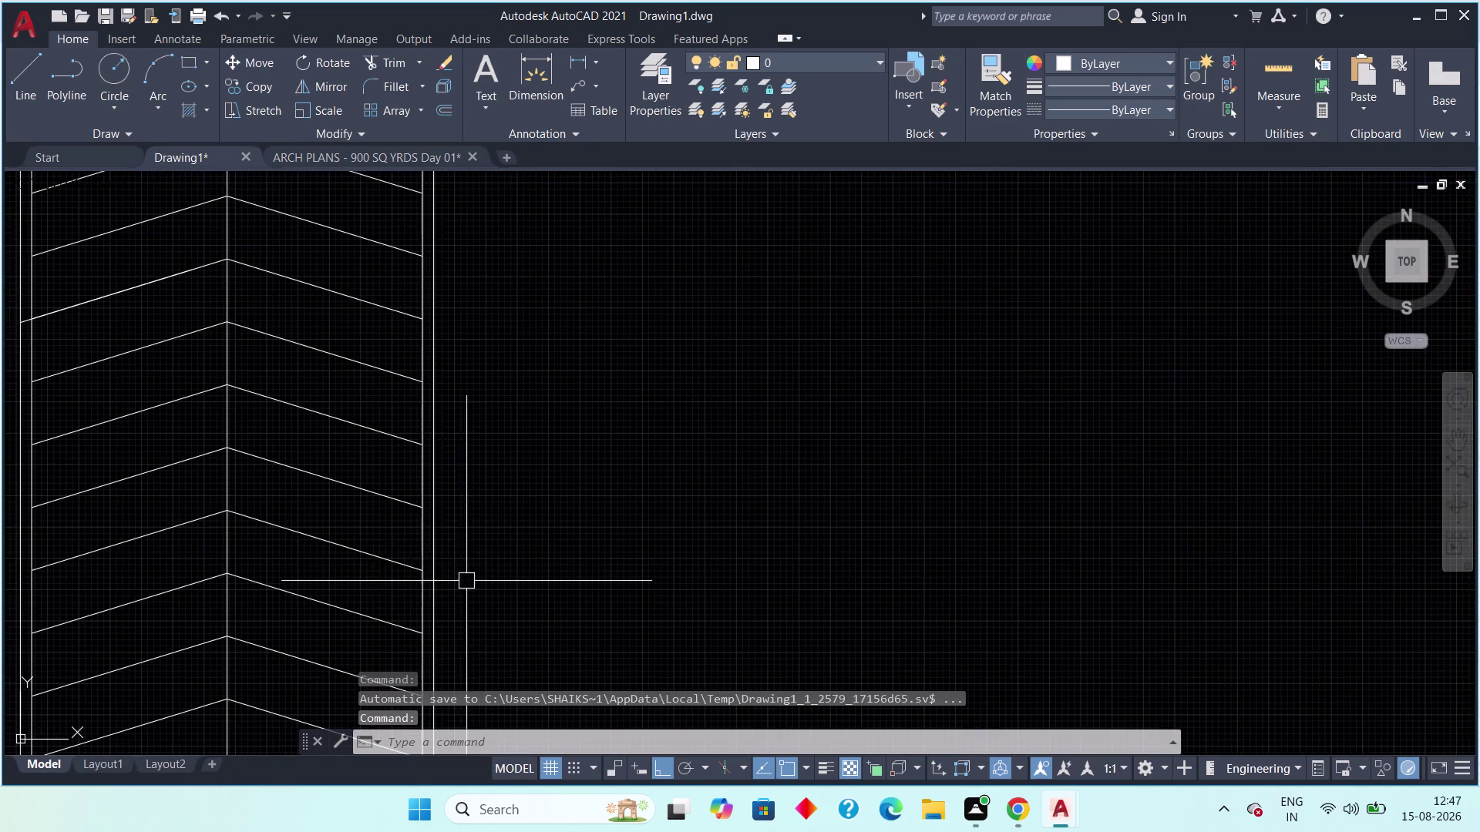
scroll(down, 3)
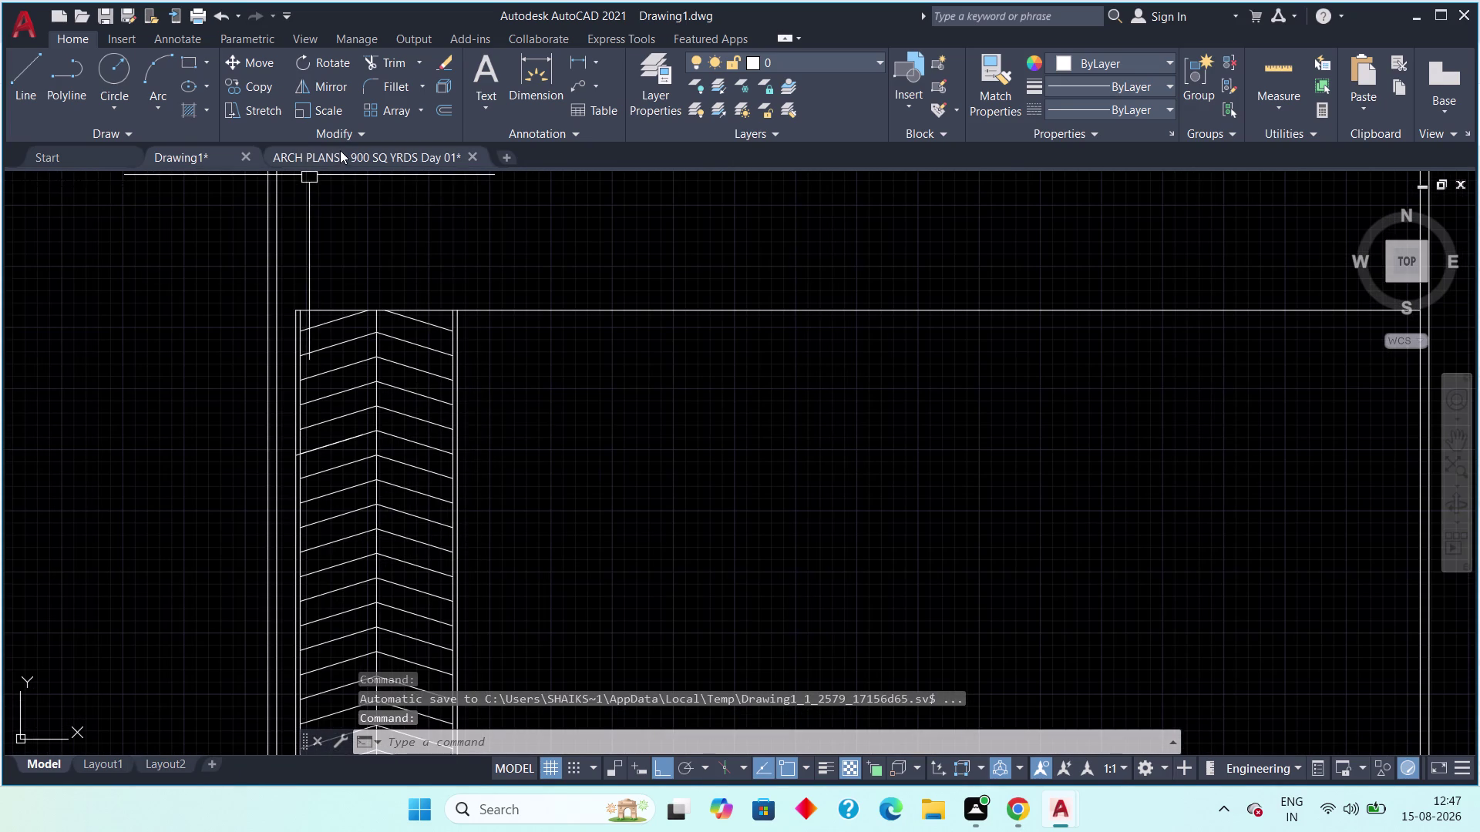
click(340, 152)
Pan around the reference plan's lift and stair area, parking bays and road area.
middle_drag(483, 484, 403, 752)
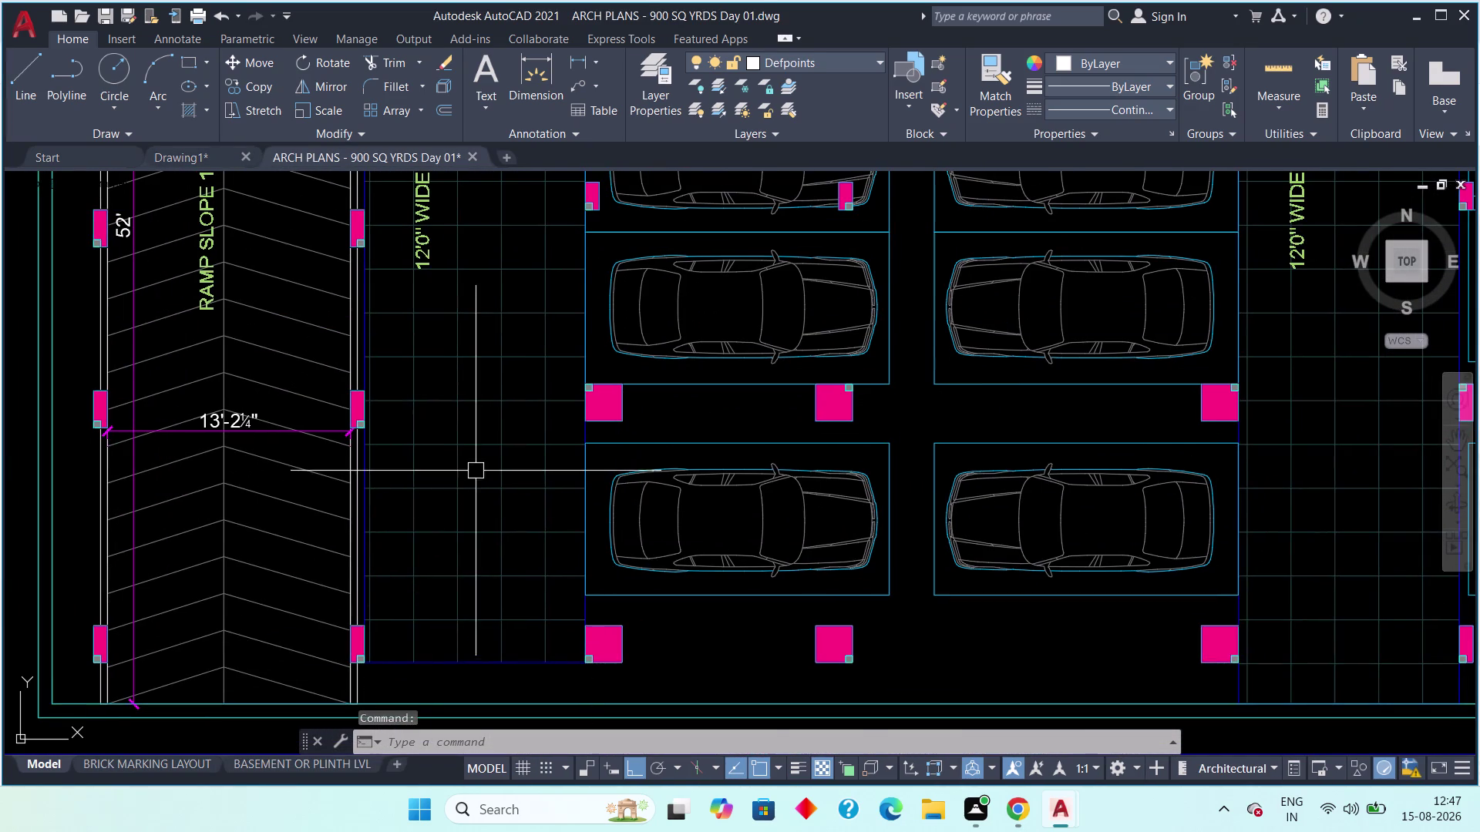
scroll(down, 3)
middle_drag(401, 368, 215, 564)
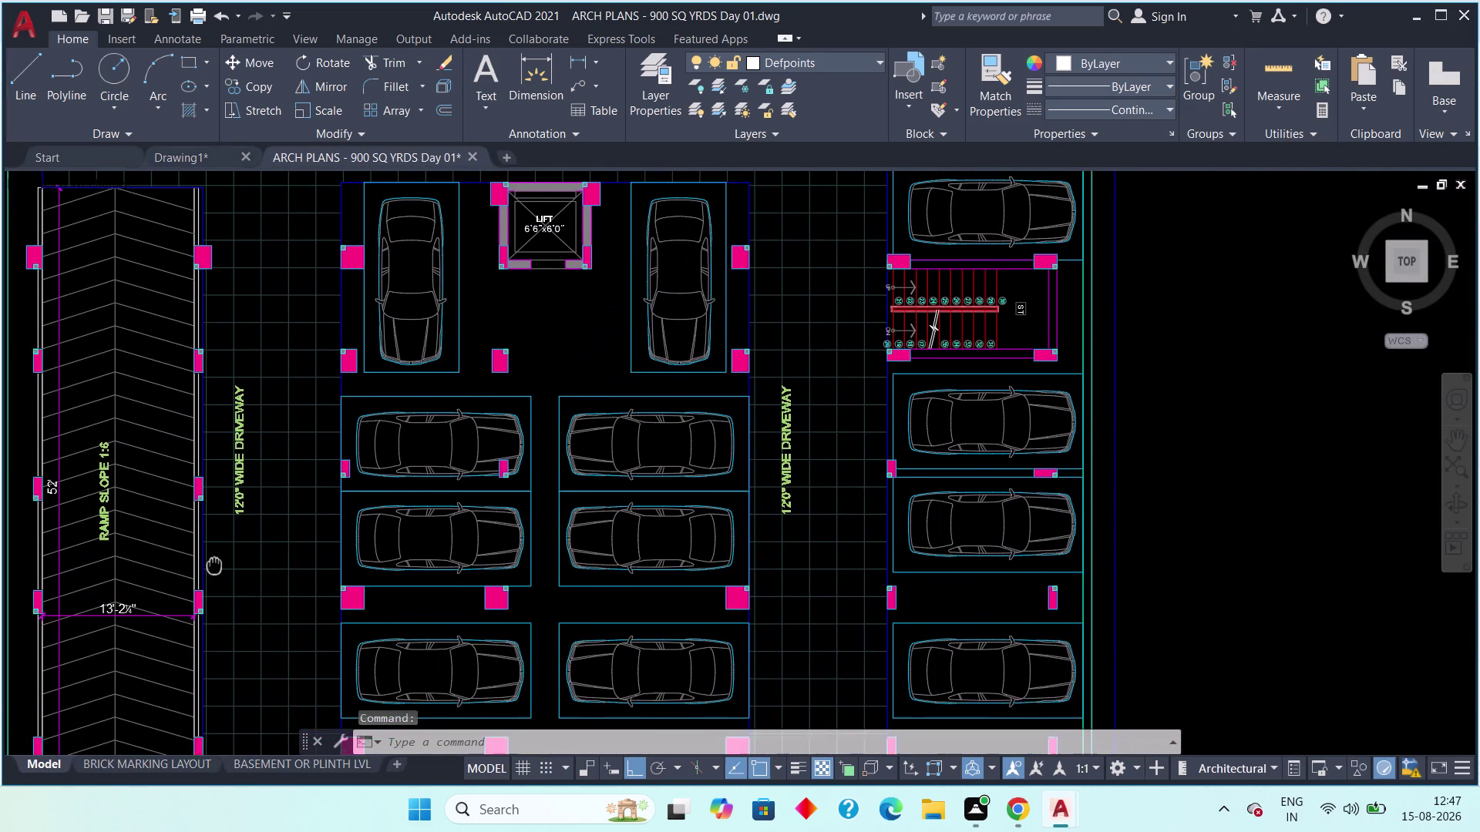
middle_drag(215, 565, 210, 593)
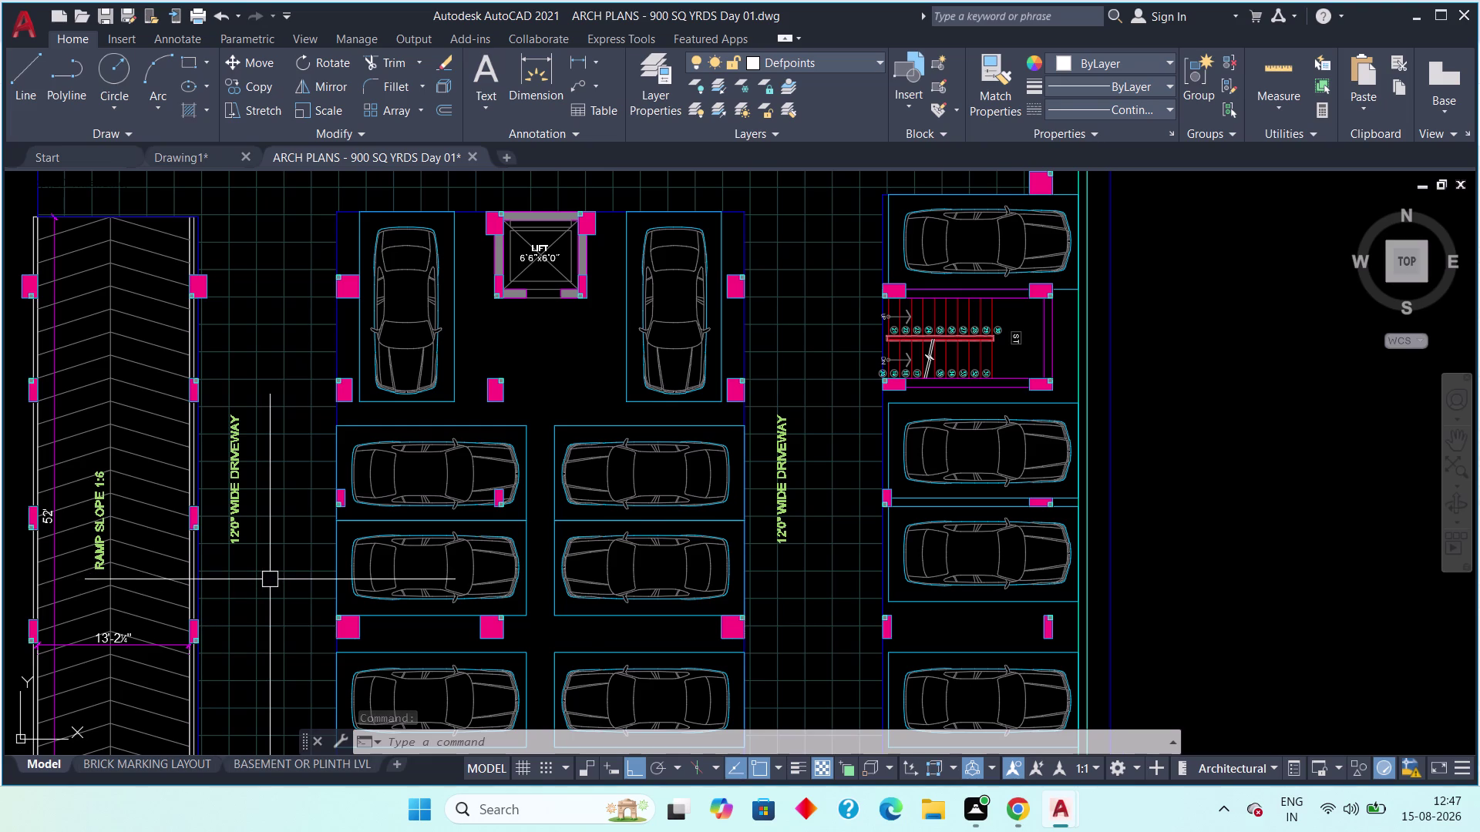
scroll(down, 3)
scroll(up, 3)
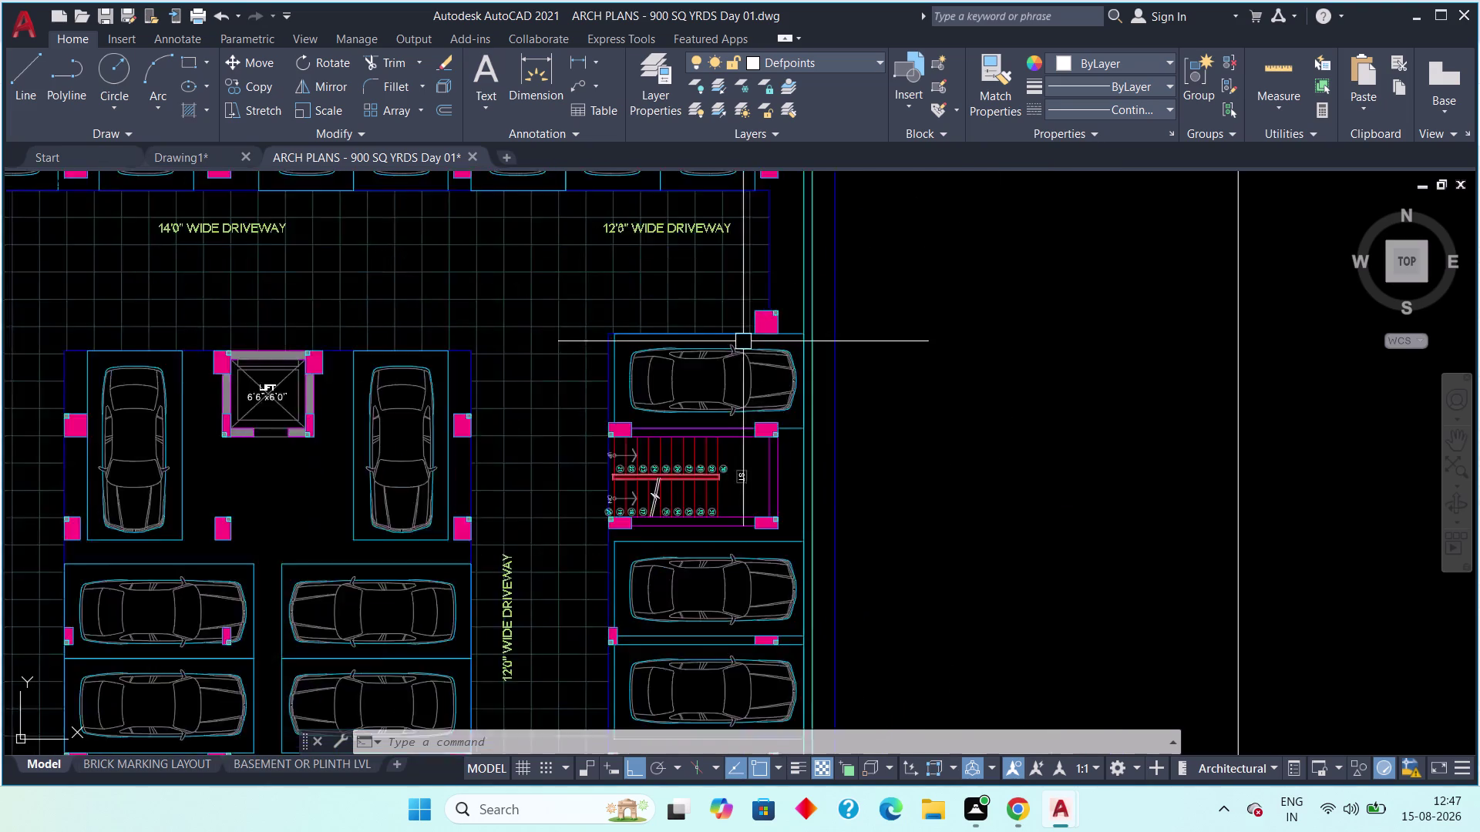
scroll(up, 3)
scroll(down, 3)
scroll(down, 3)
middle_drag(722, 356, 682, 332)
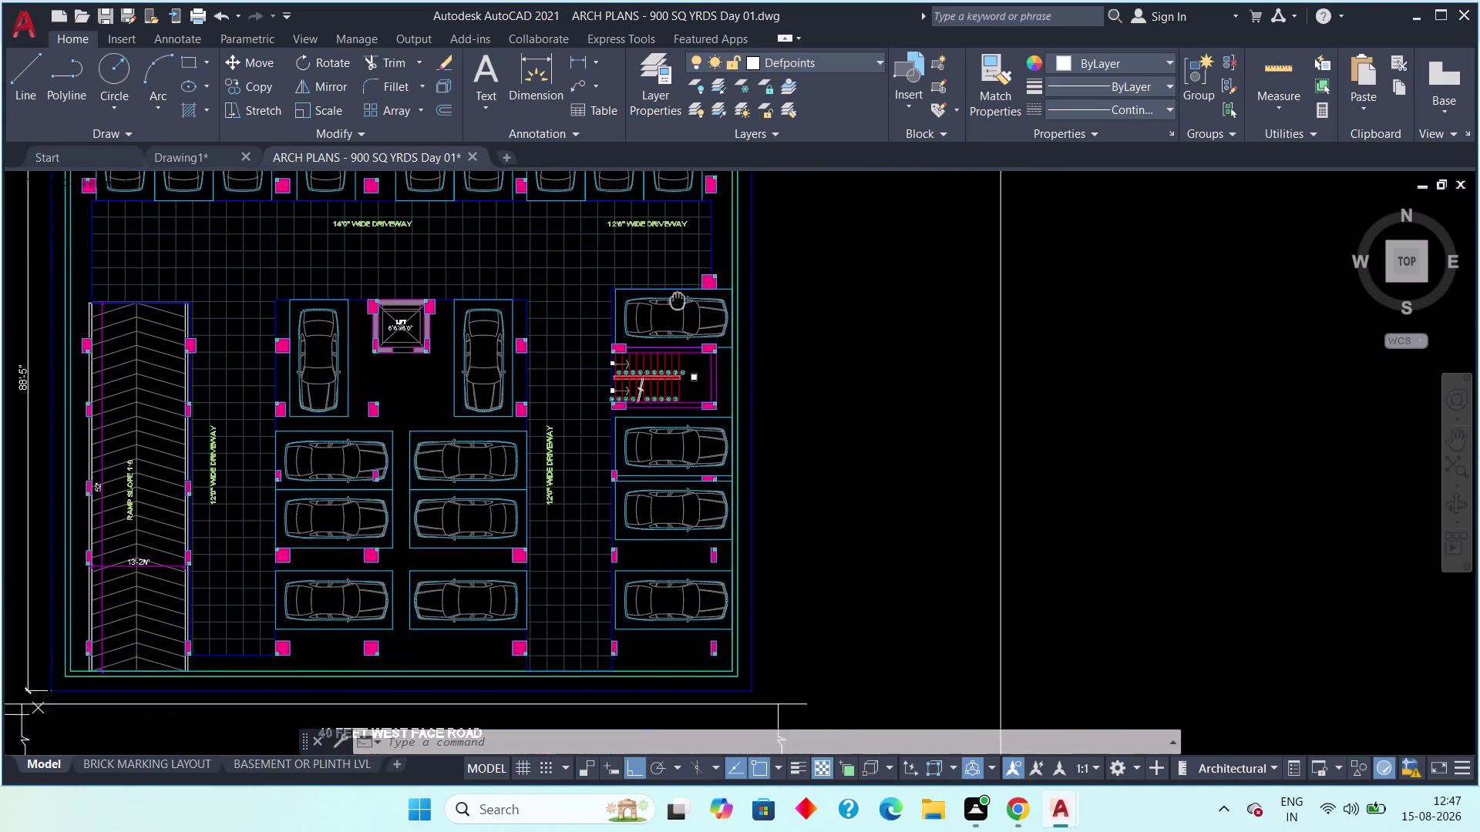
middle_drag(682, 332, 654, 139)
scroll(up, 3)
scroll(down, 3)
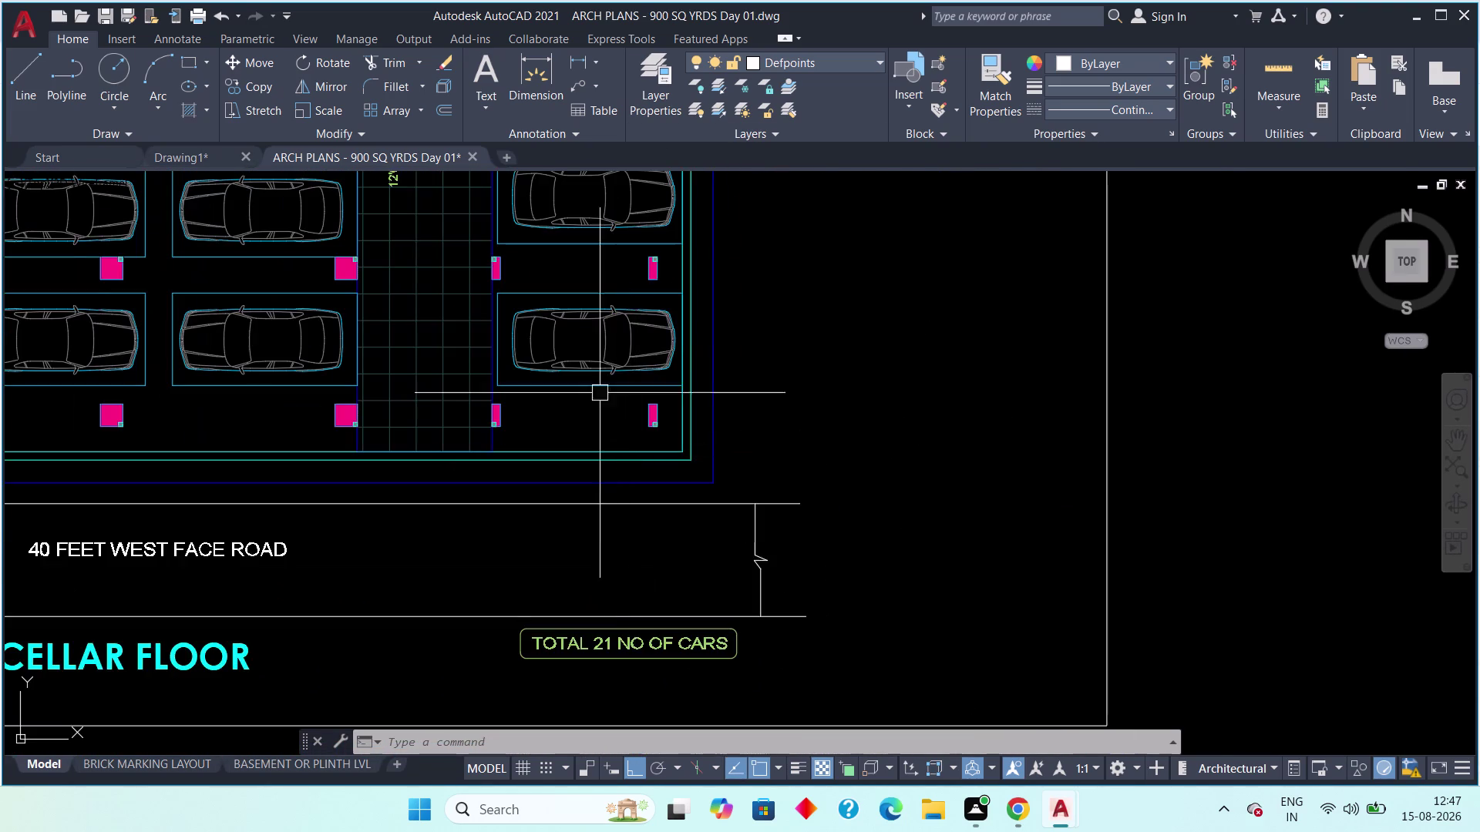
middle_drag(597, 361, 534, 652)
middle_drag(588, 322, 524, 605)
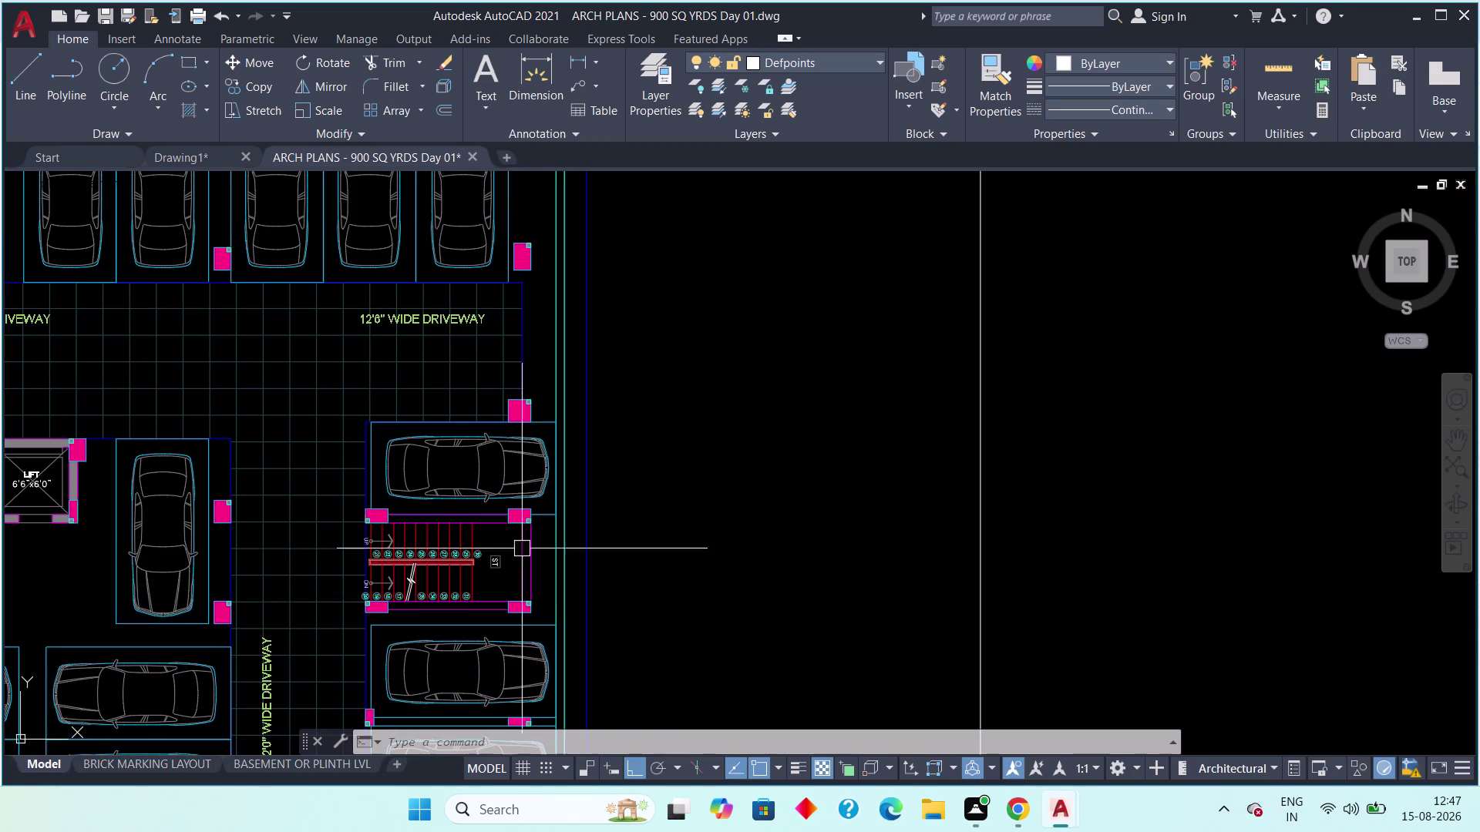
scroll(up, 3)
scroll(down, 3)
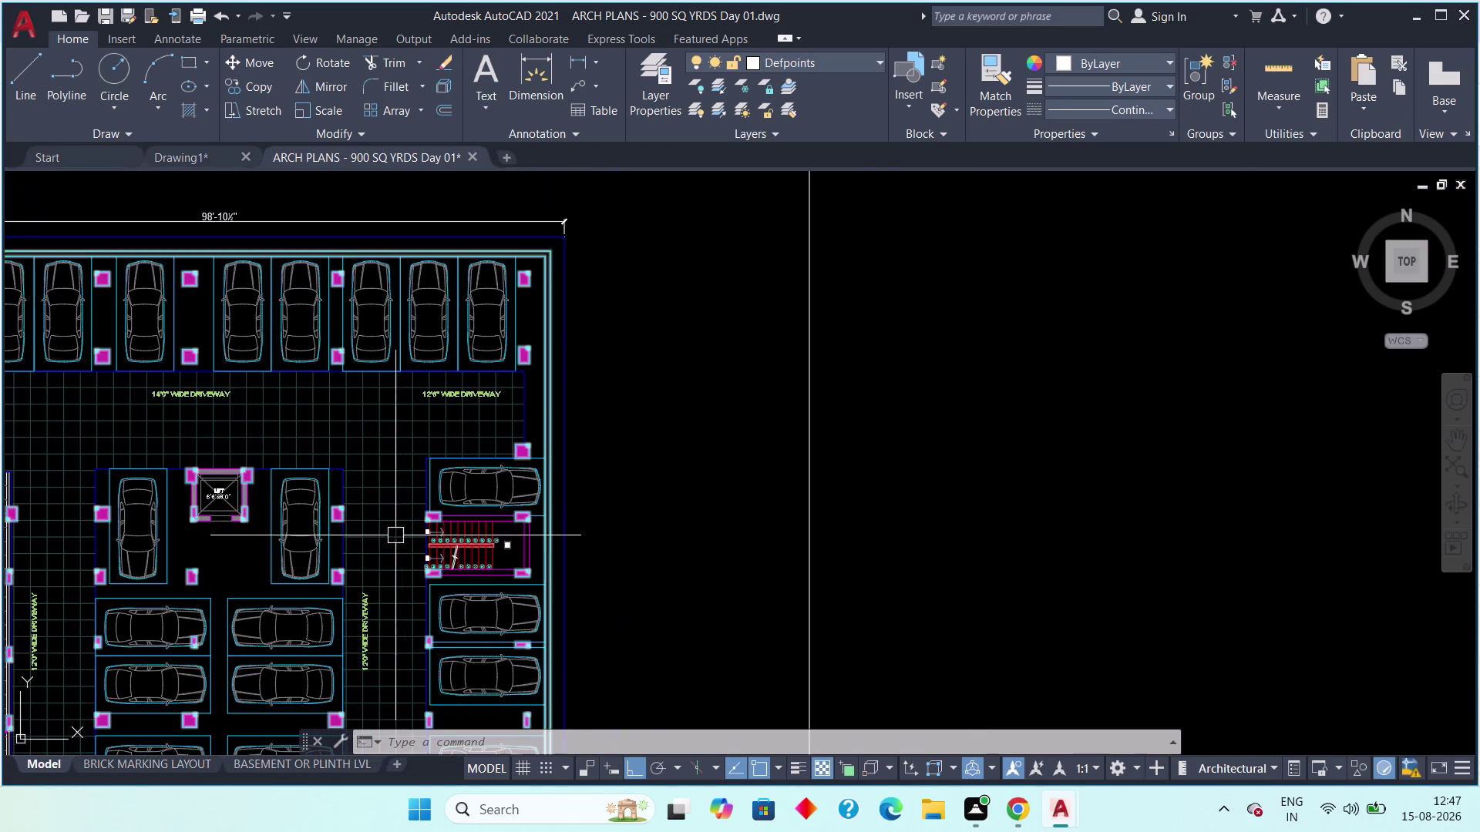
Inspect the reference ramp, 12'0" driveways and lower bays, then return to Drawing1.
middle_drag(394, 536, 475, 488)
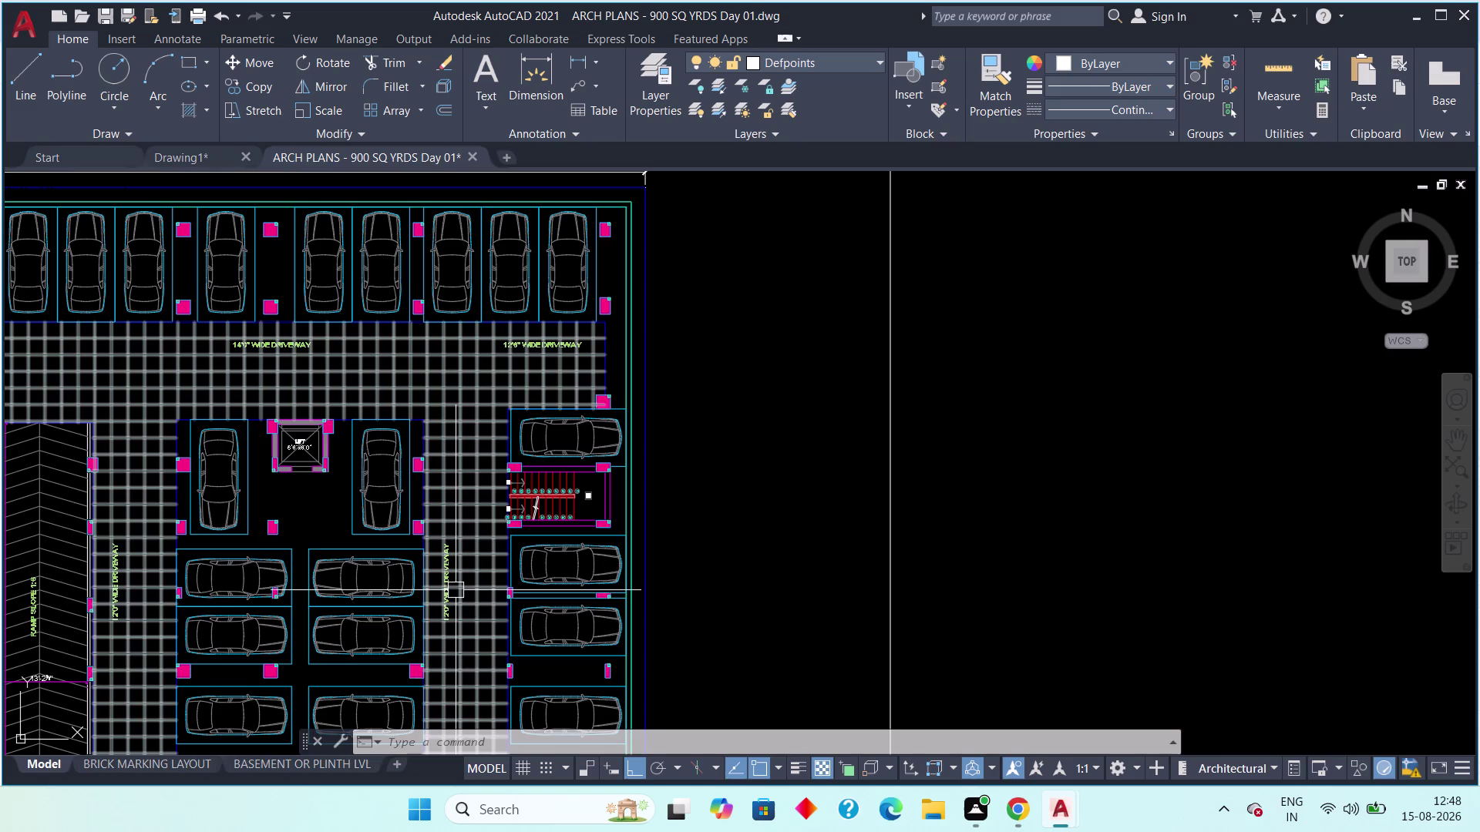
middle_drag(456, 590, 449, 513)
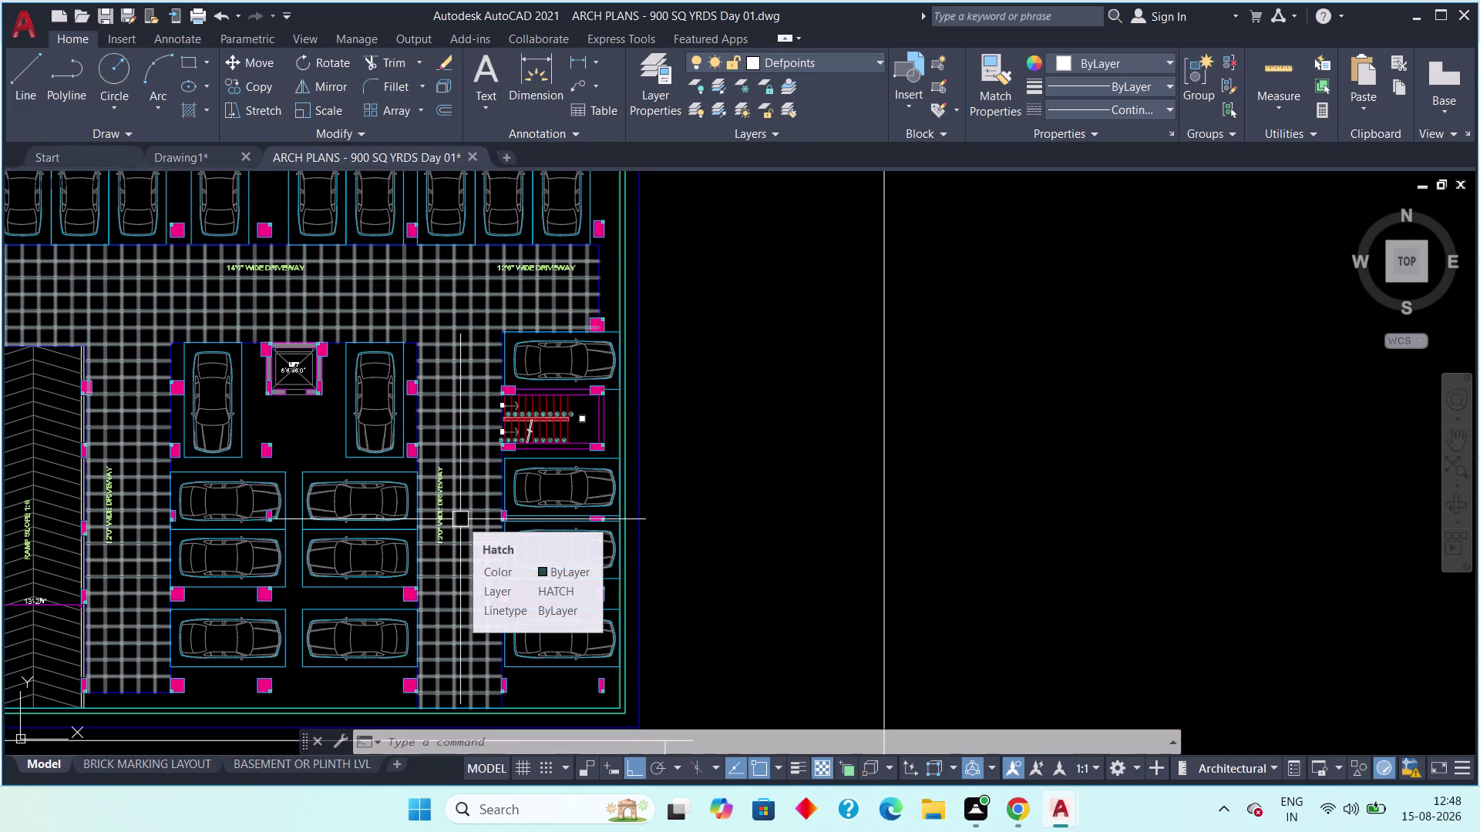
scroll(up, 3)
scroll(down, 3)
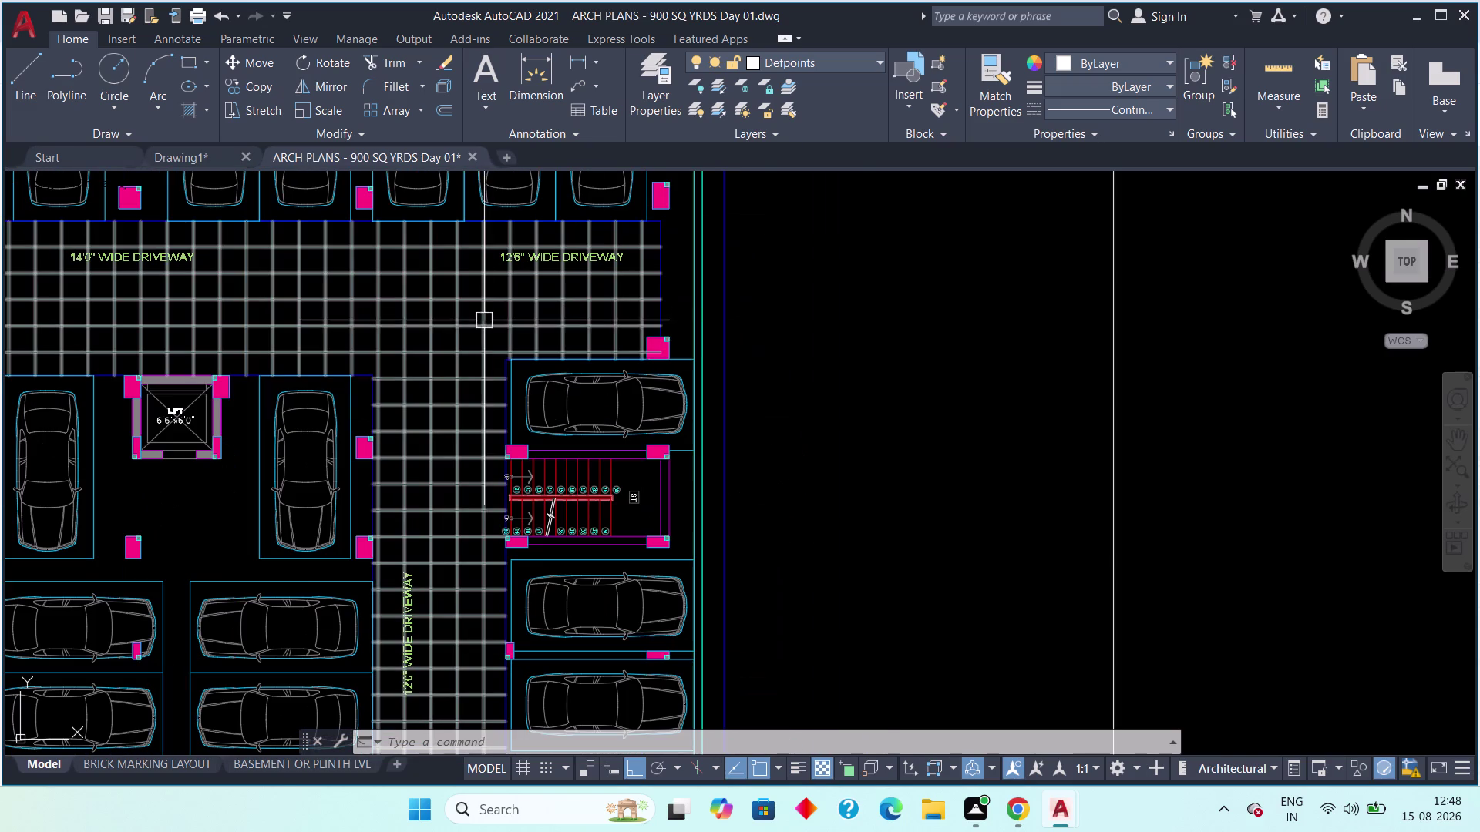
middle_drag(497, 412, 648, 291)
scroll(down, 3)
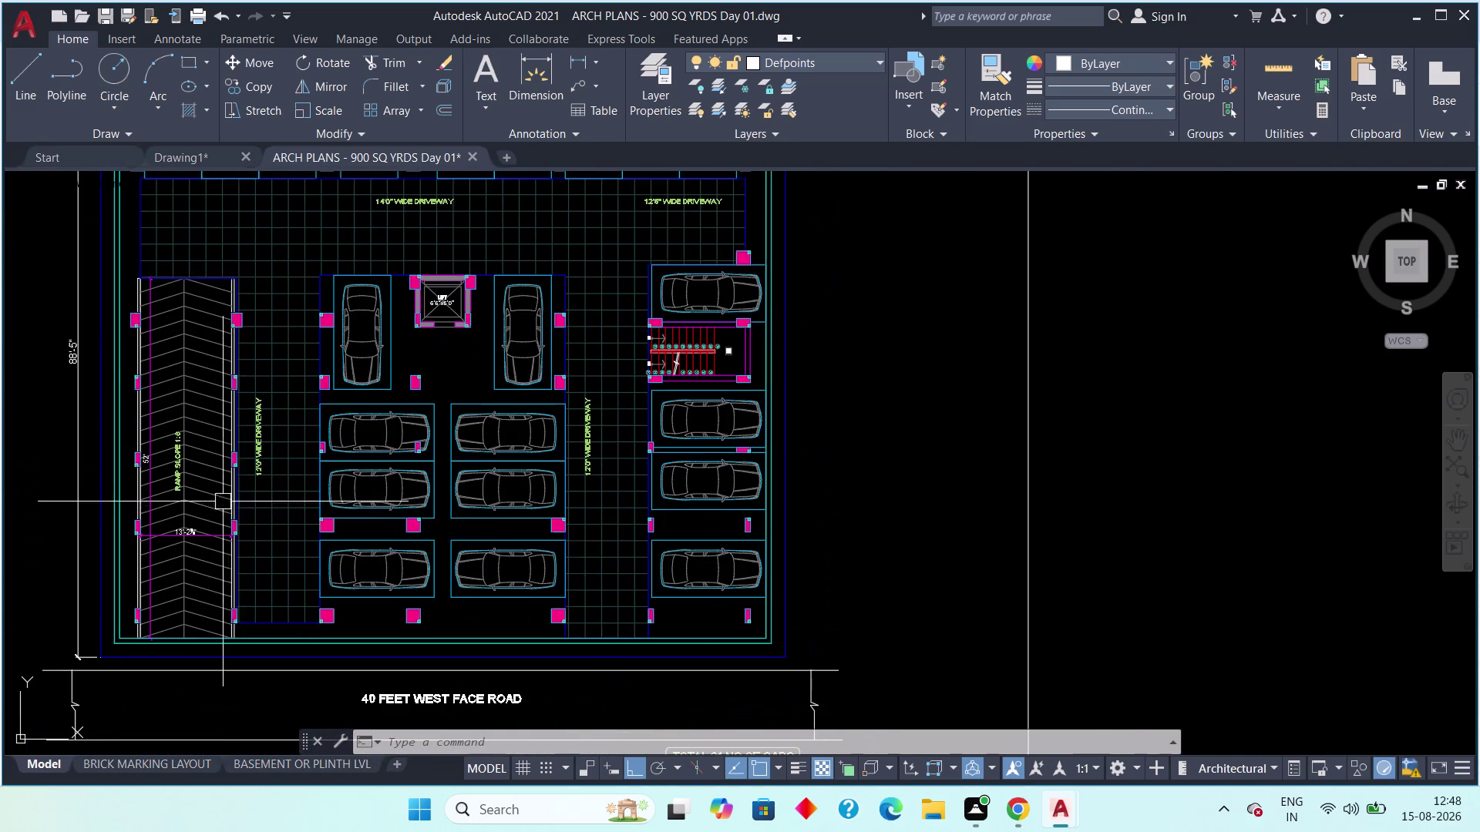
scroll(up, 3)
middle_drag(430, 533, 344, 570)
scroll(down, 3)
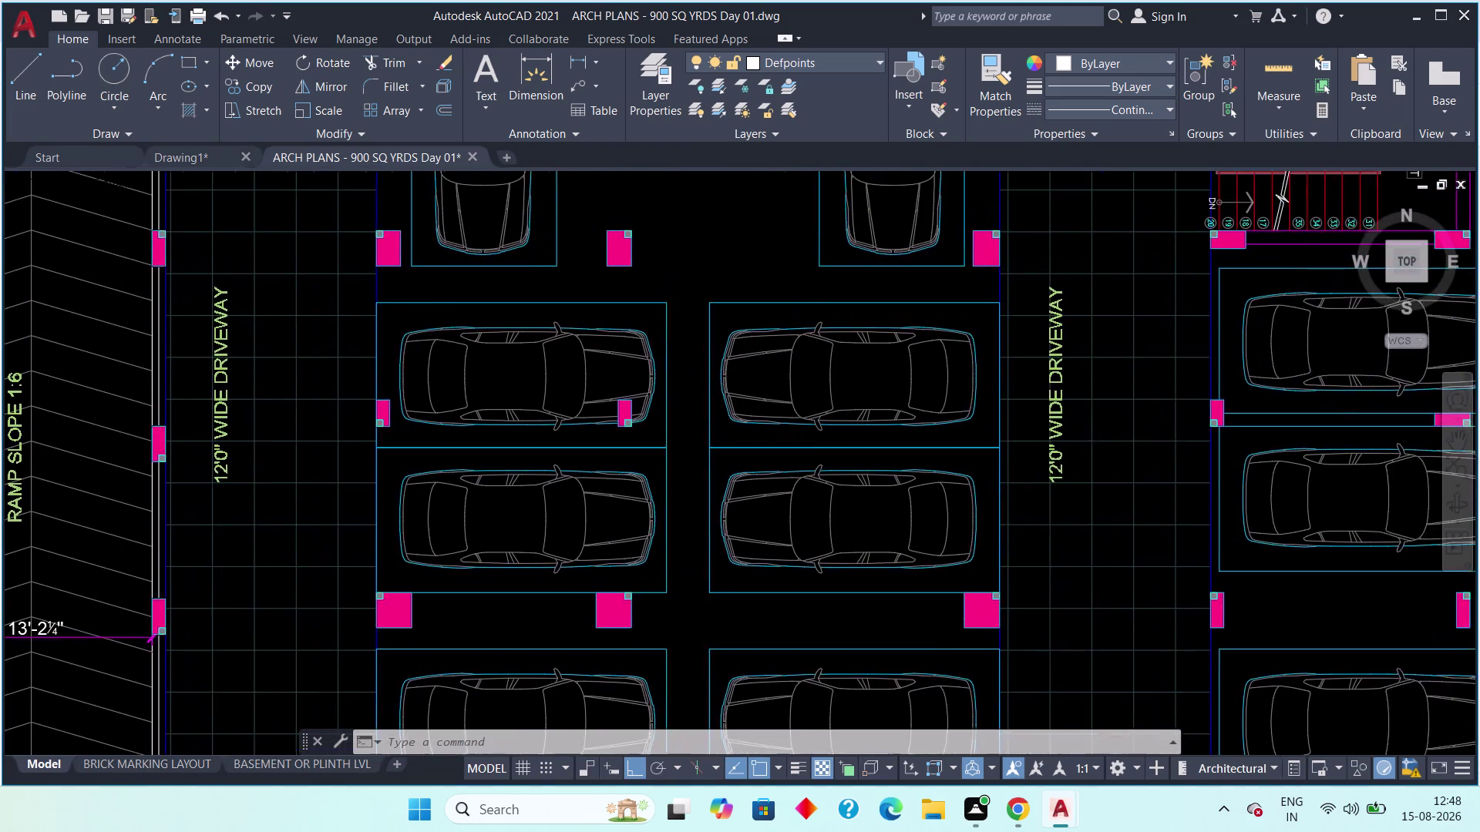
middle_drag(344, 571, 343, 571)
scroll(down, 3)
middle_drag(773, 559, 585, 595)
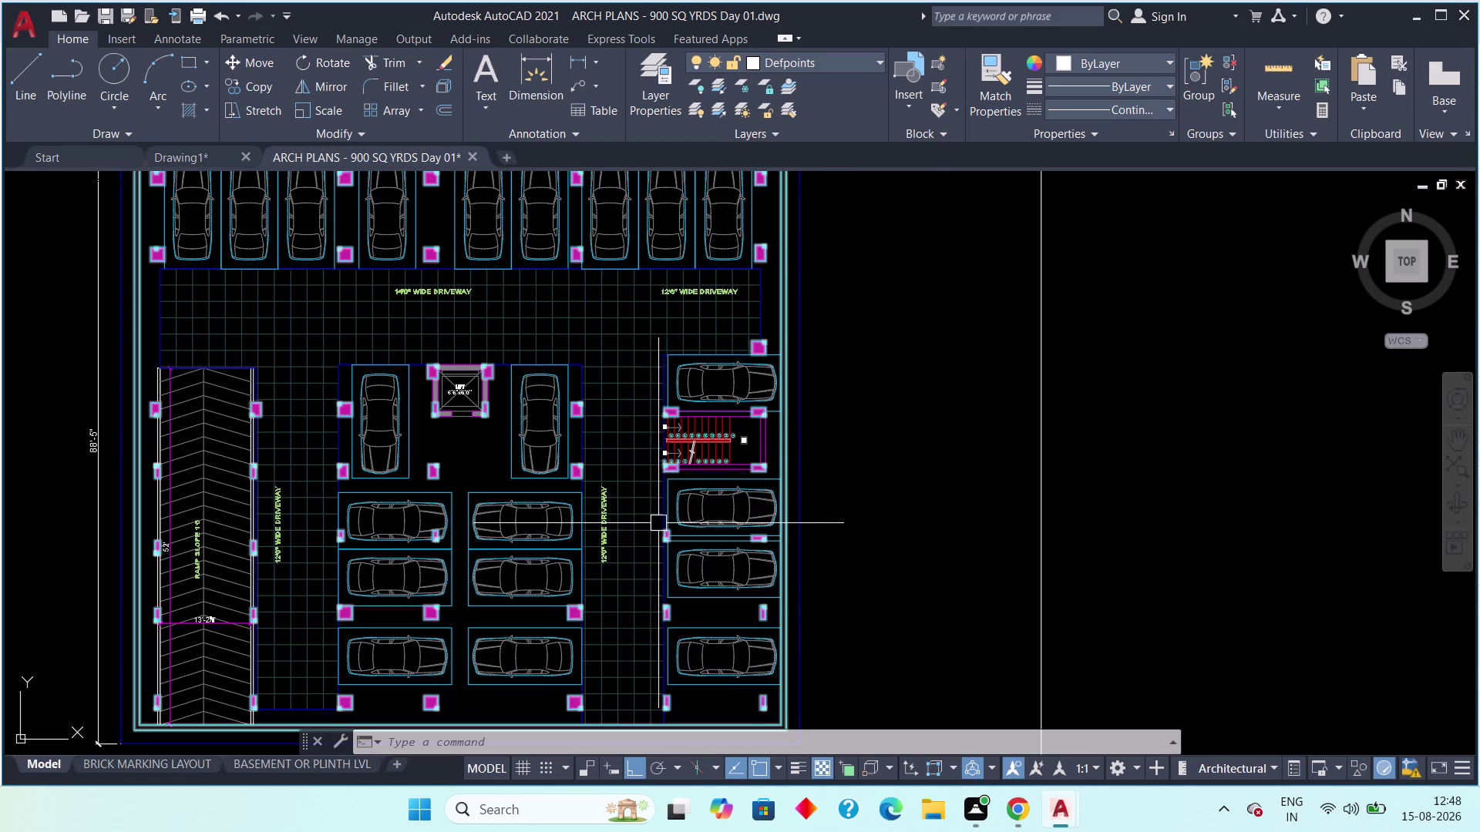
click(185, 152)
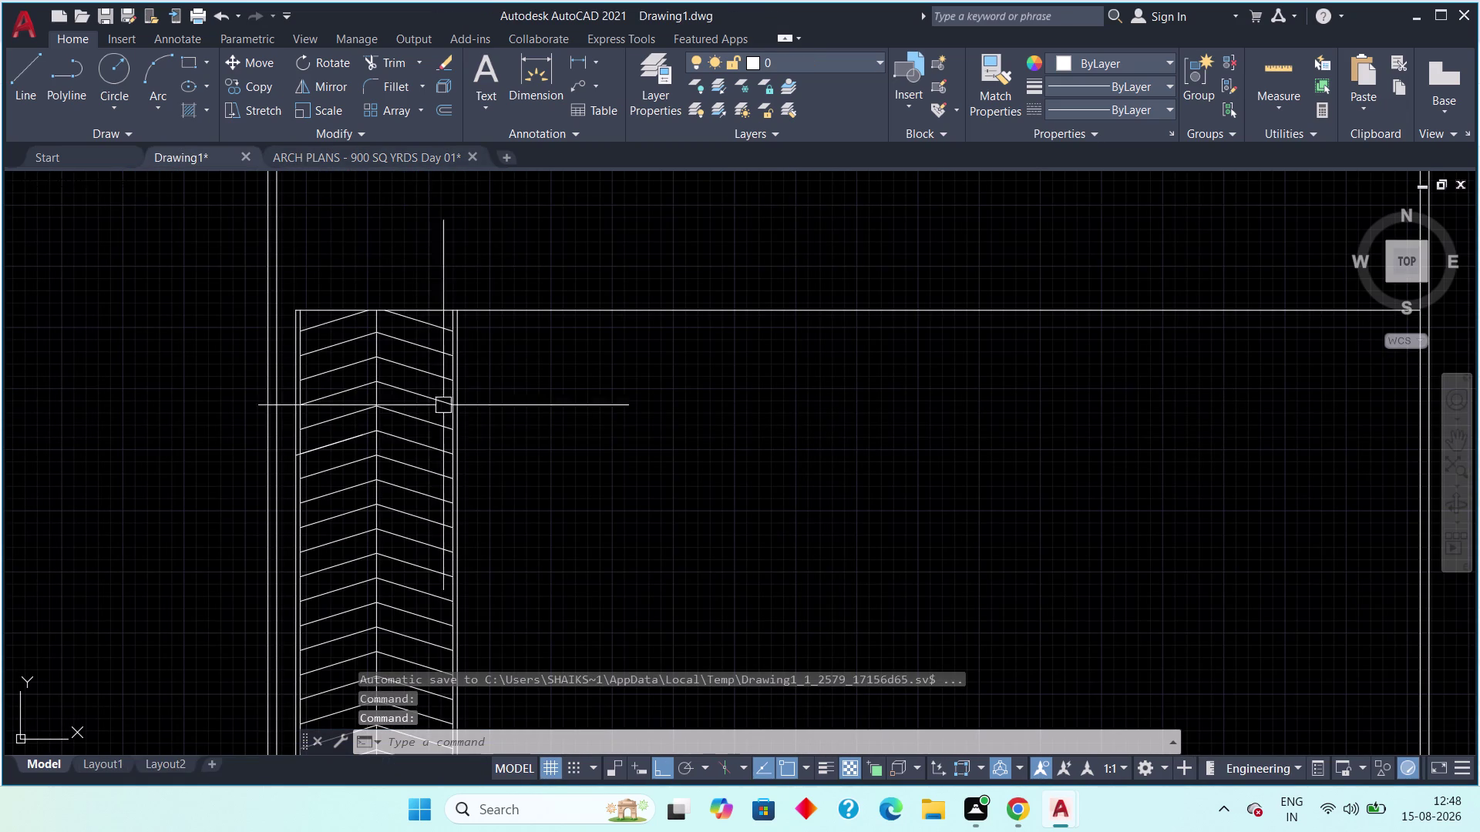
Start OFFSET, mistype the 12' distance, and cancel the command.
scroll(up, 3)
scroll(down, 3)
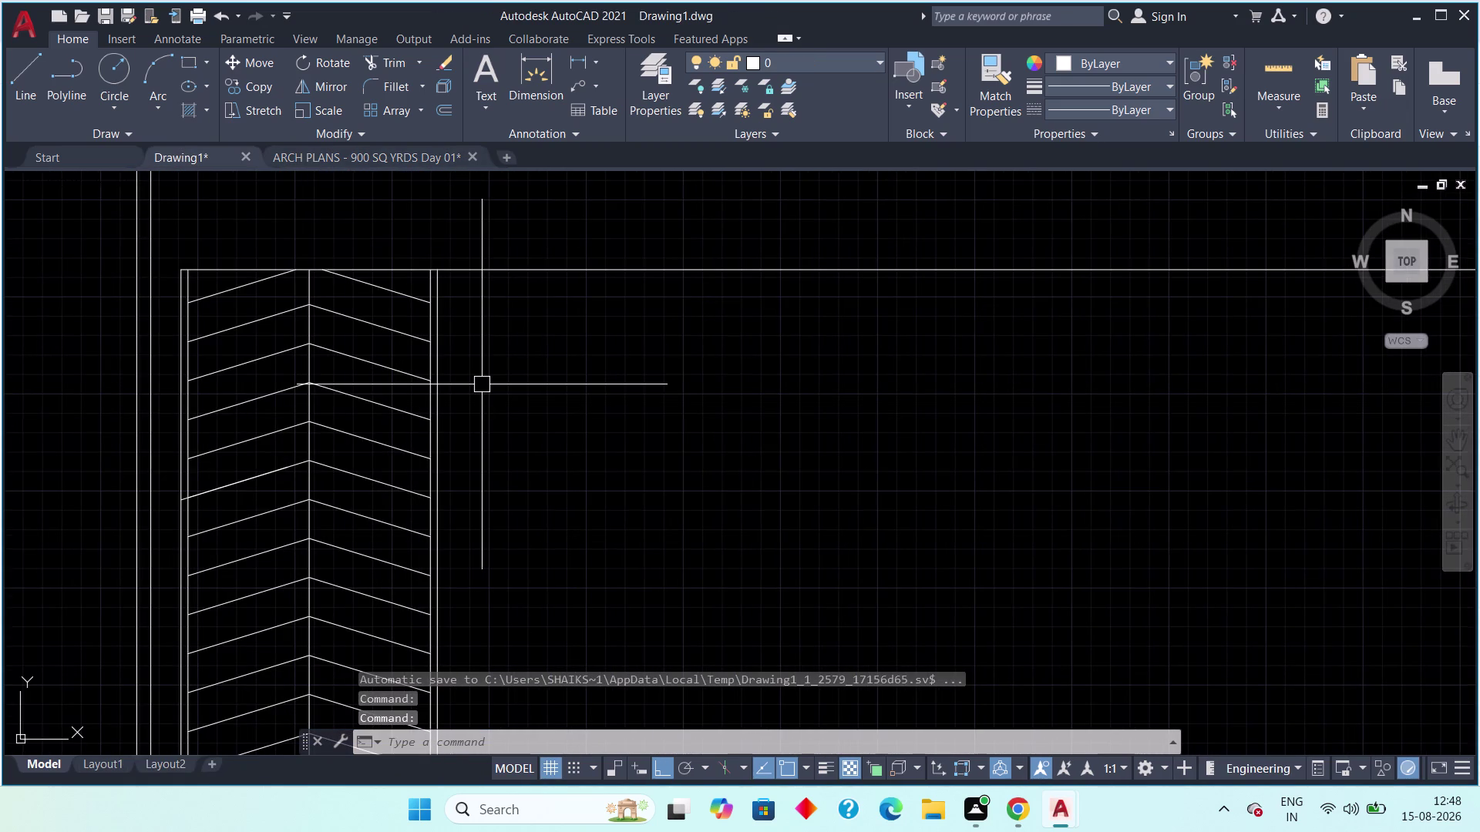
key(Escape)
text(off)
key(space)
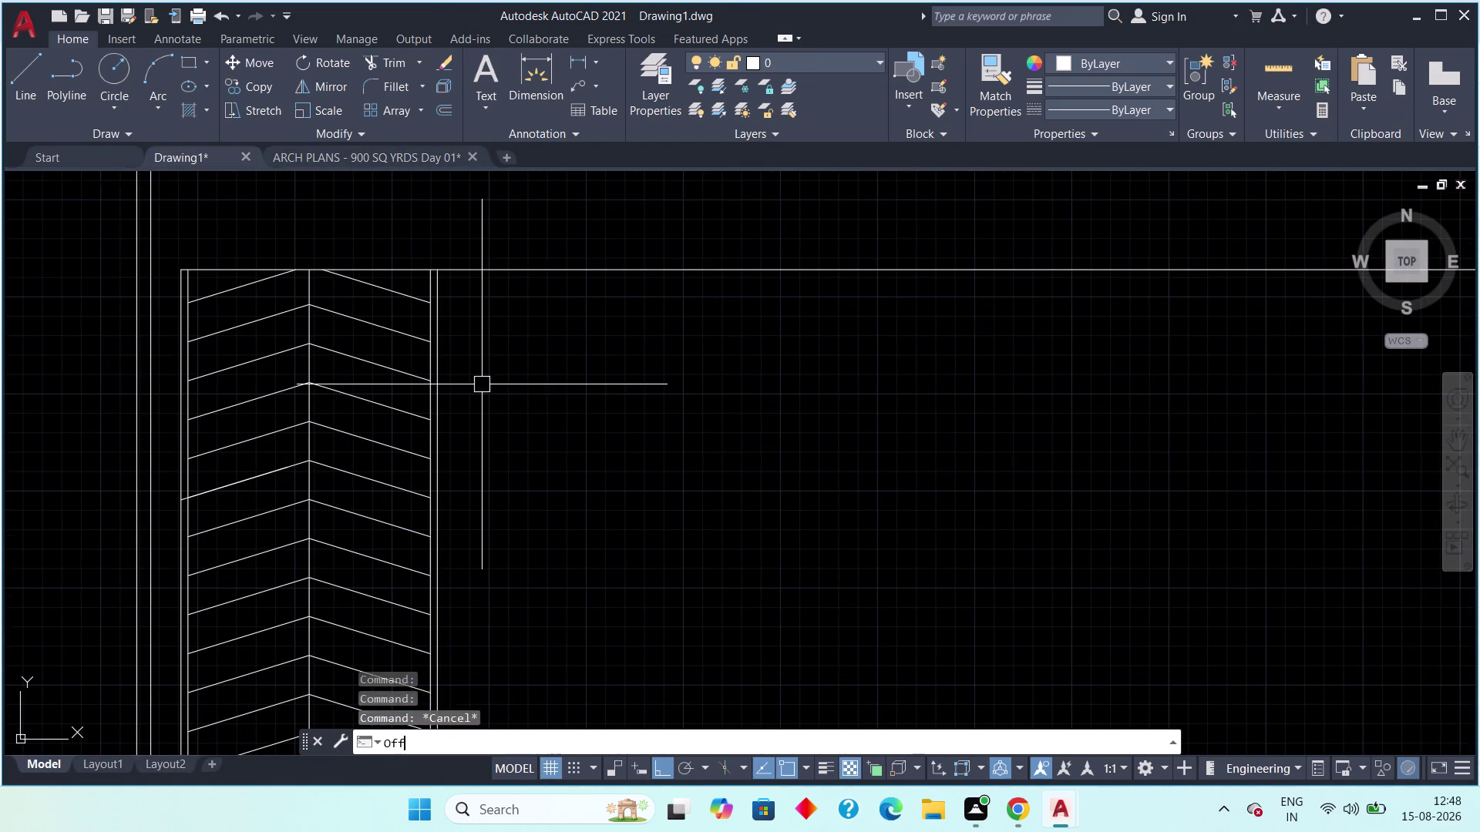
text(12'[)
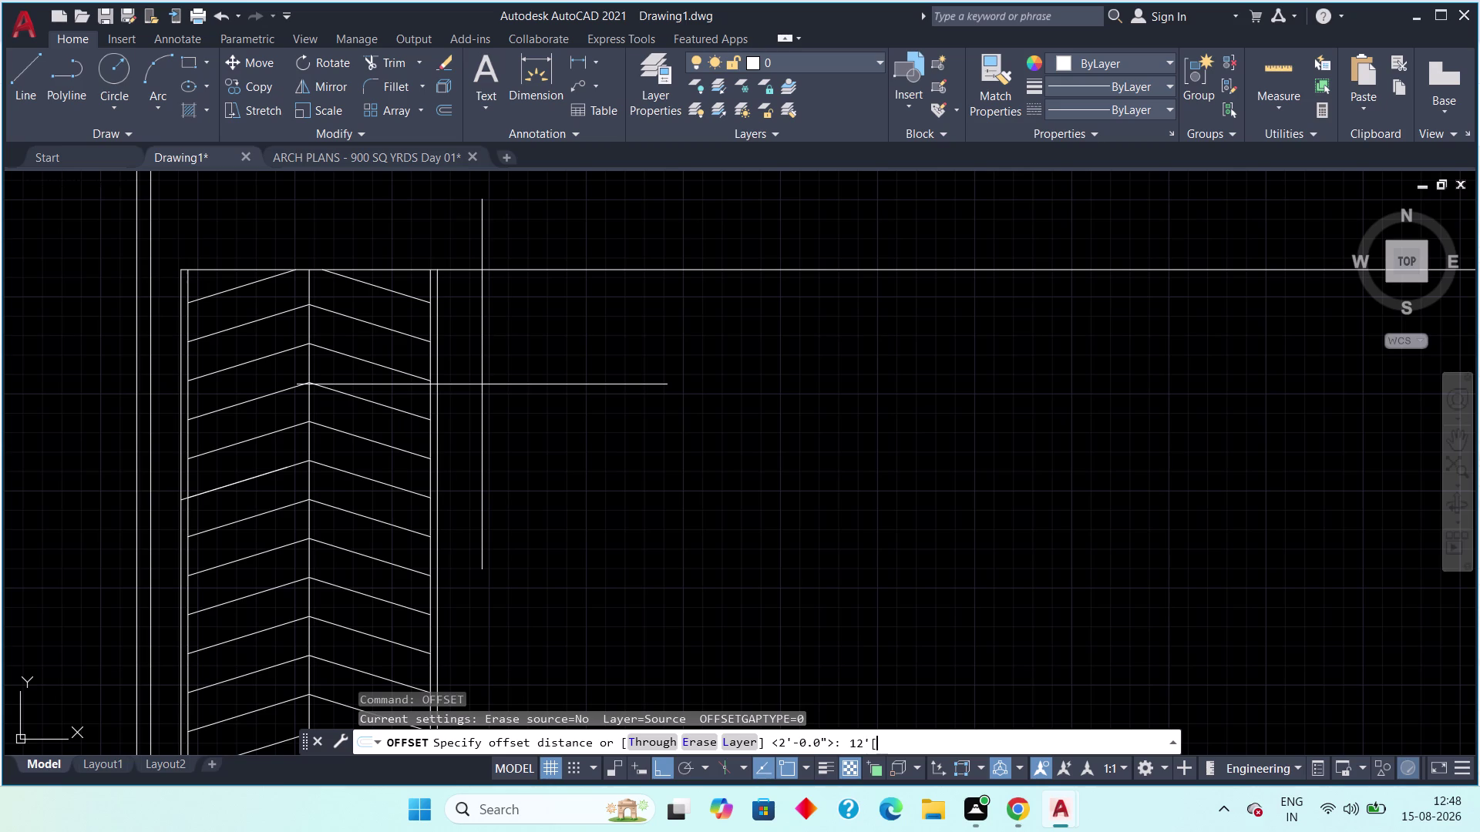
key(space)
key(Escape)
key(Escape)
key(Escape)
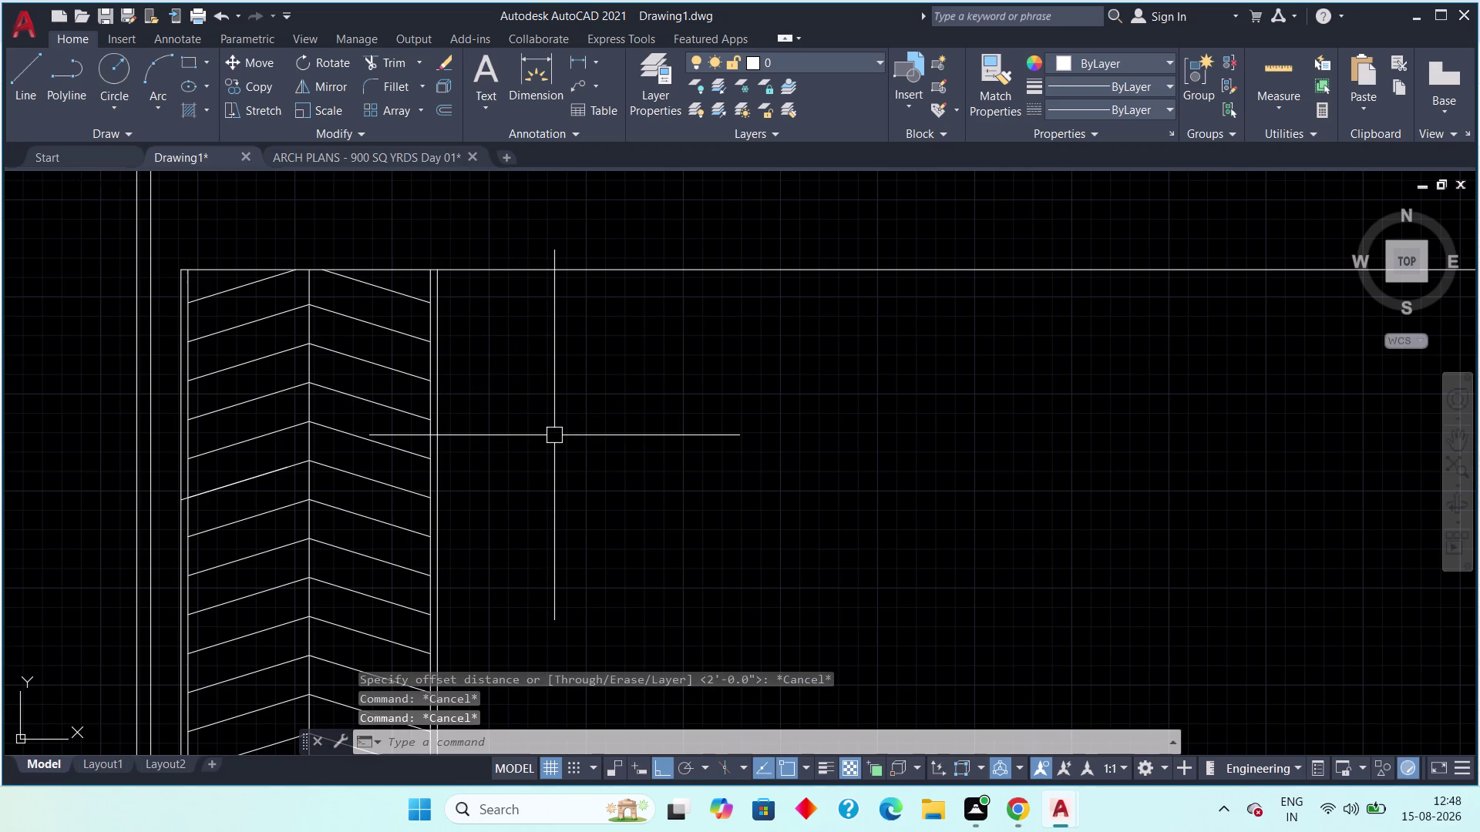
Offset the ramp's right edge line 12' to the right.
text(off)
key(space)
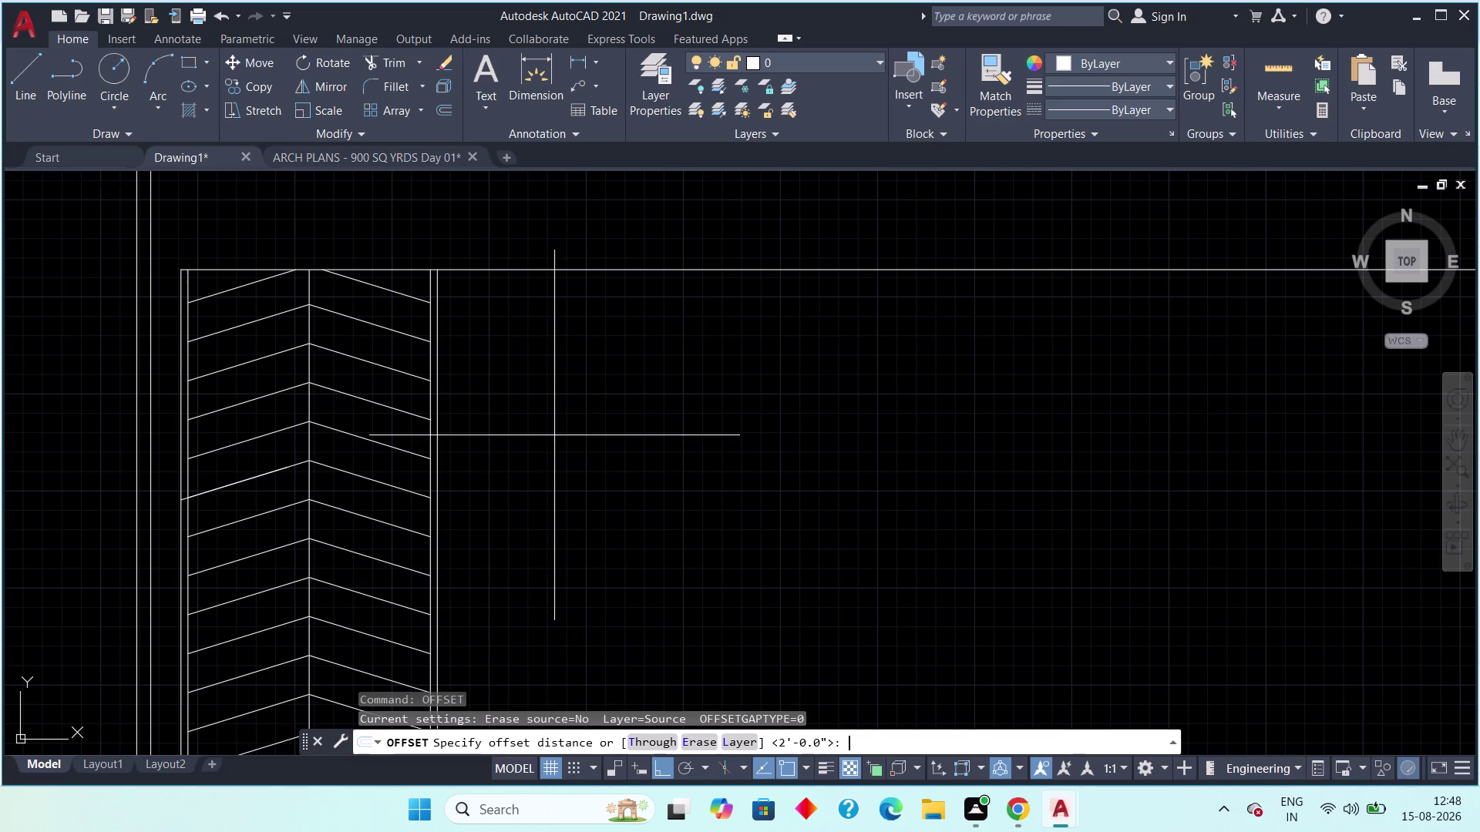
text(12')
key(space)
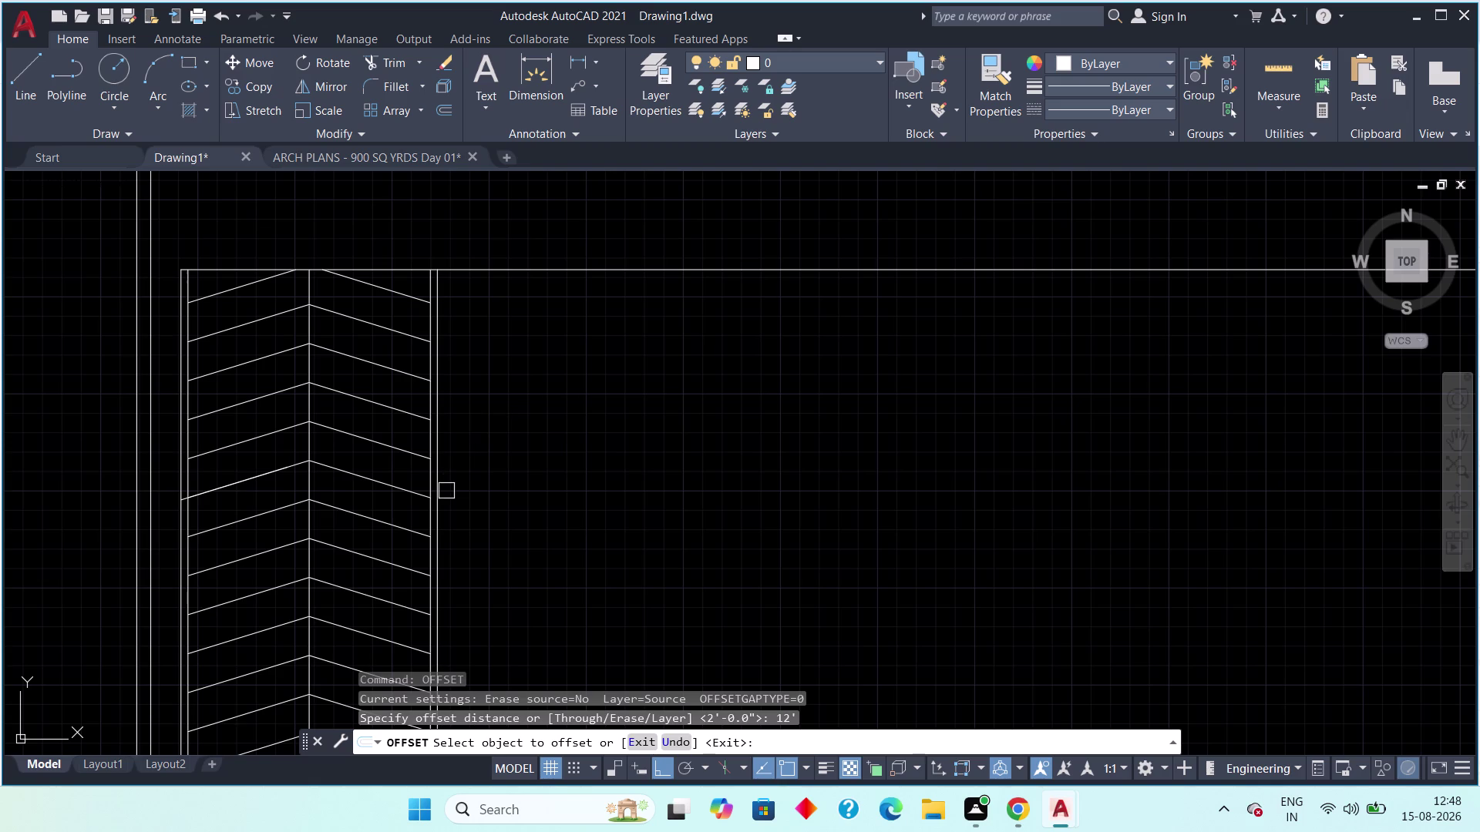
click(443, 492)
click(533, 464)
Review the new driveway line, glance at ARCH PLANS, and return to Drawing1.
scroll(down, 3)
middle_drag(668, 479, 473, 495)
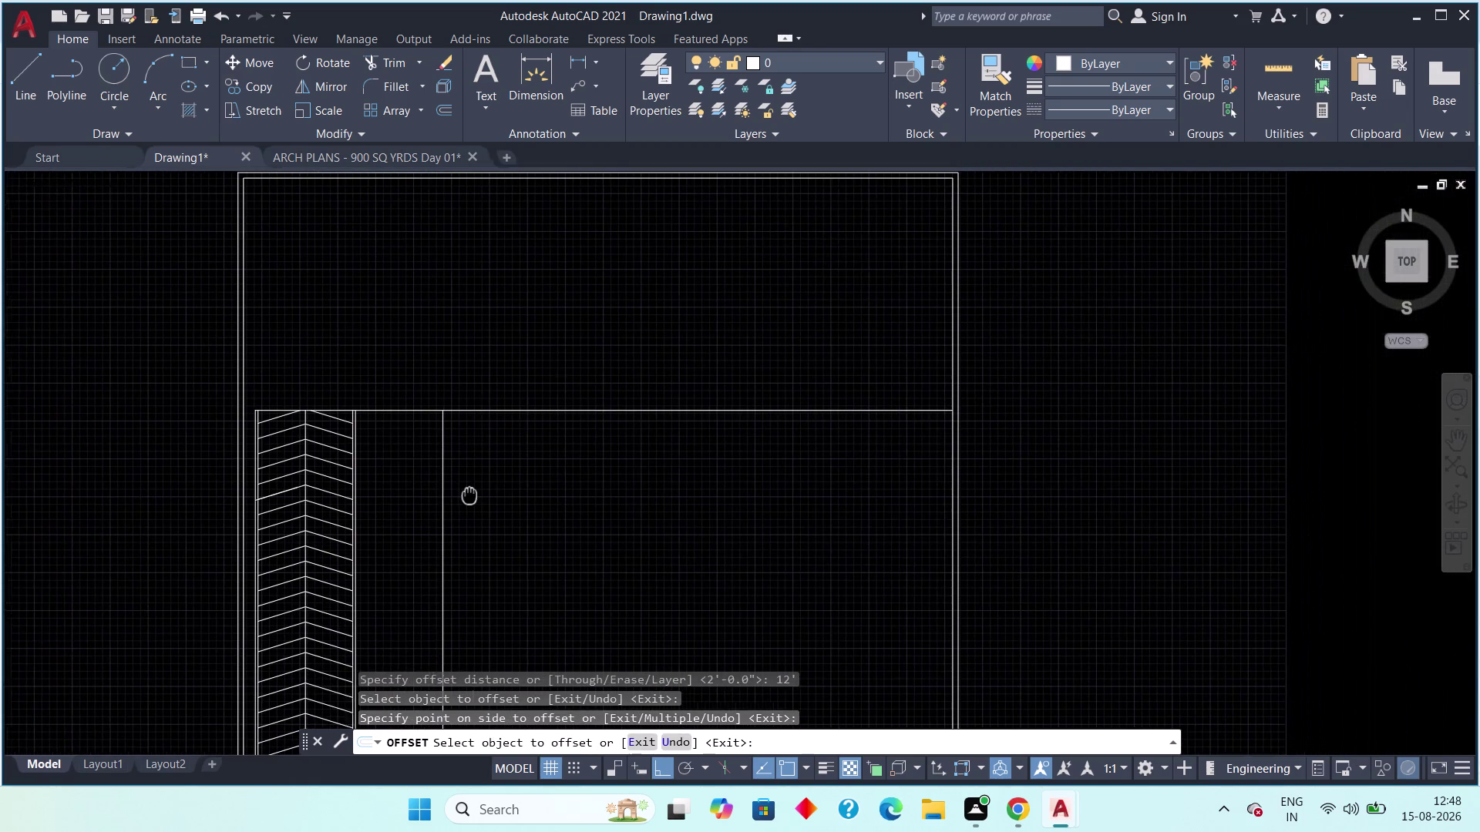
middle_drag(472, 494, 458, 495)
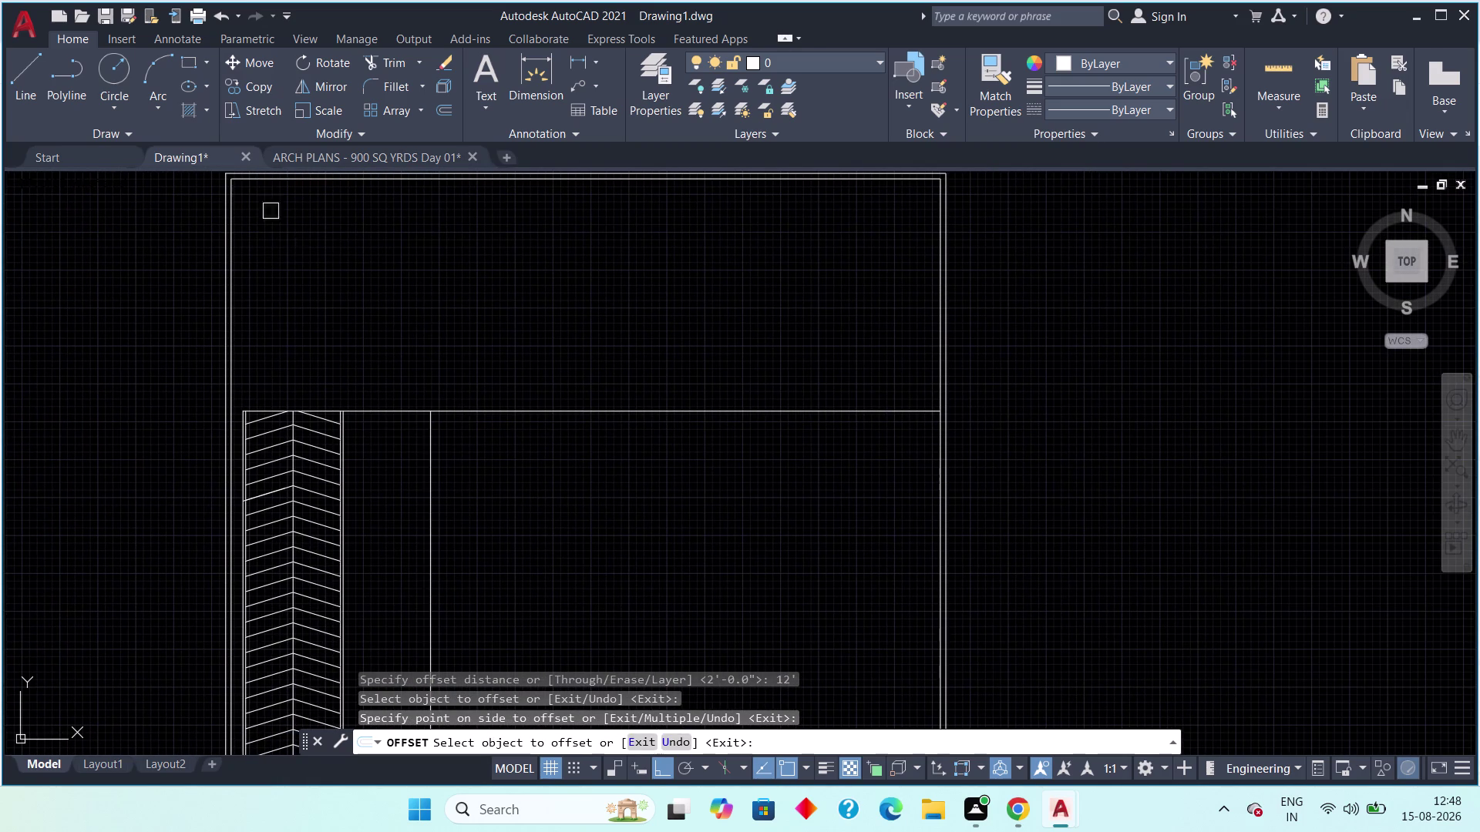
click(345, 146)
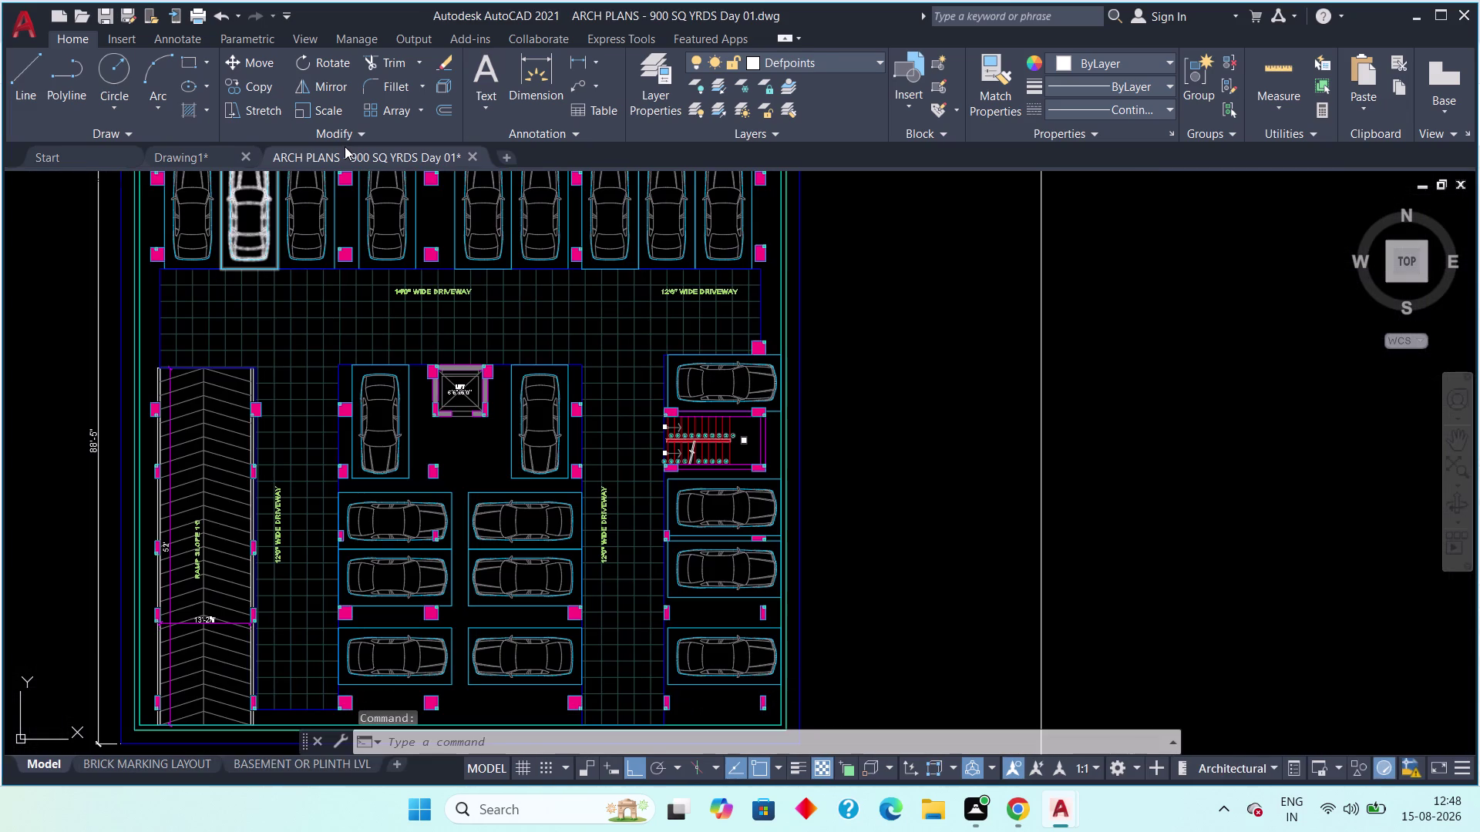
click(176, 155)
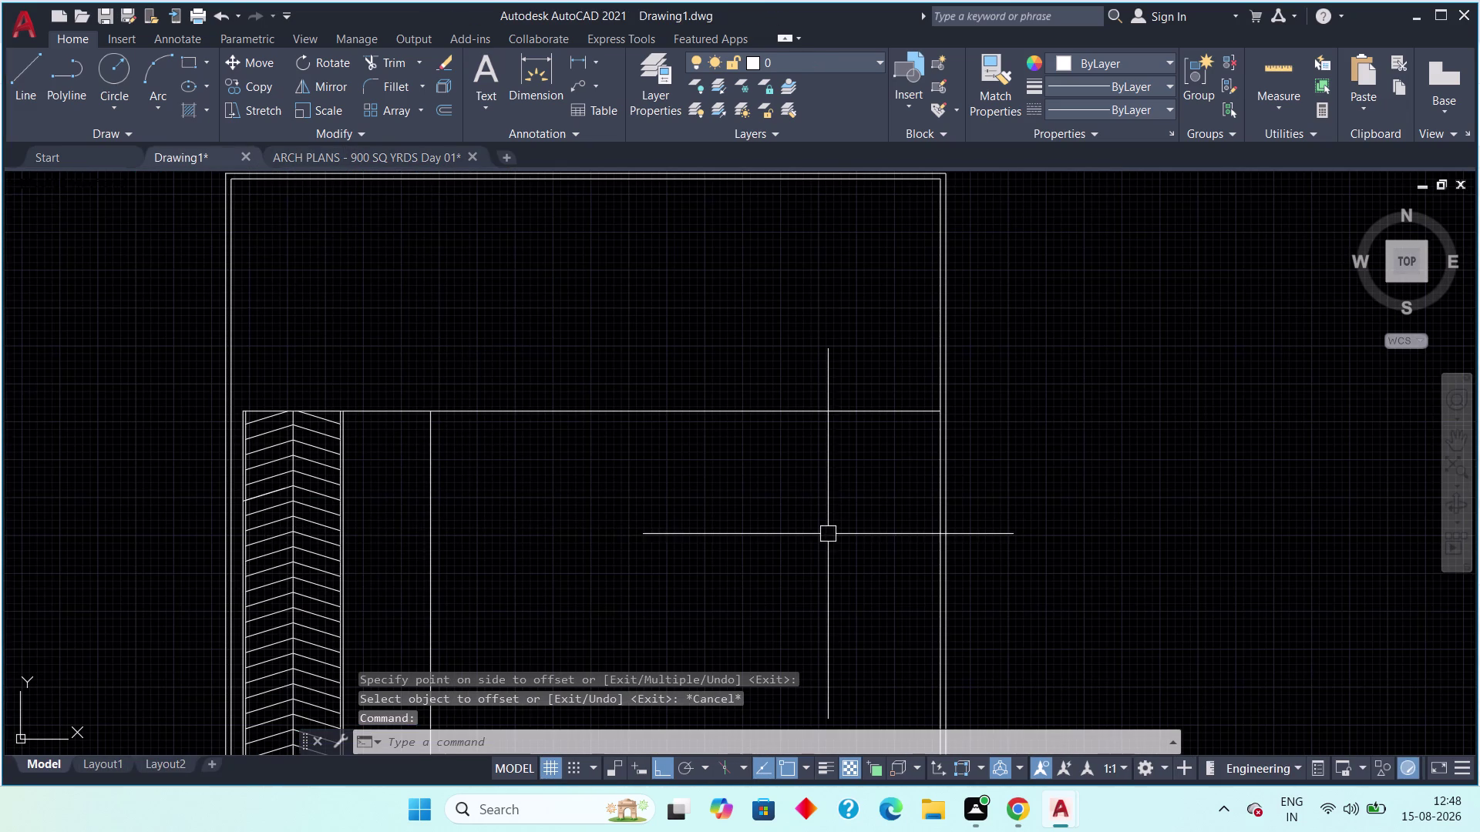
middle_drag(789, 538, 630, 463)
key(Escape)
key(space)
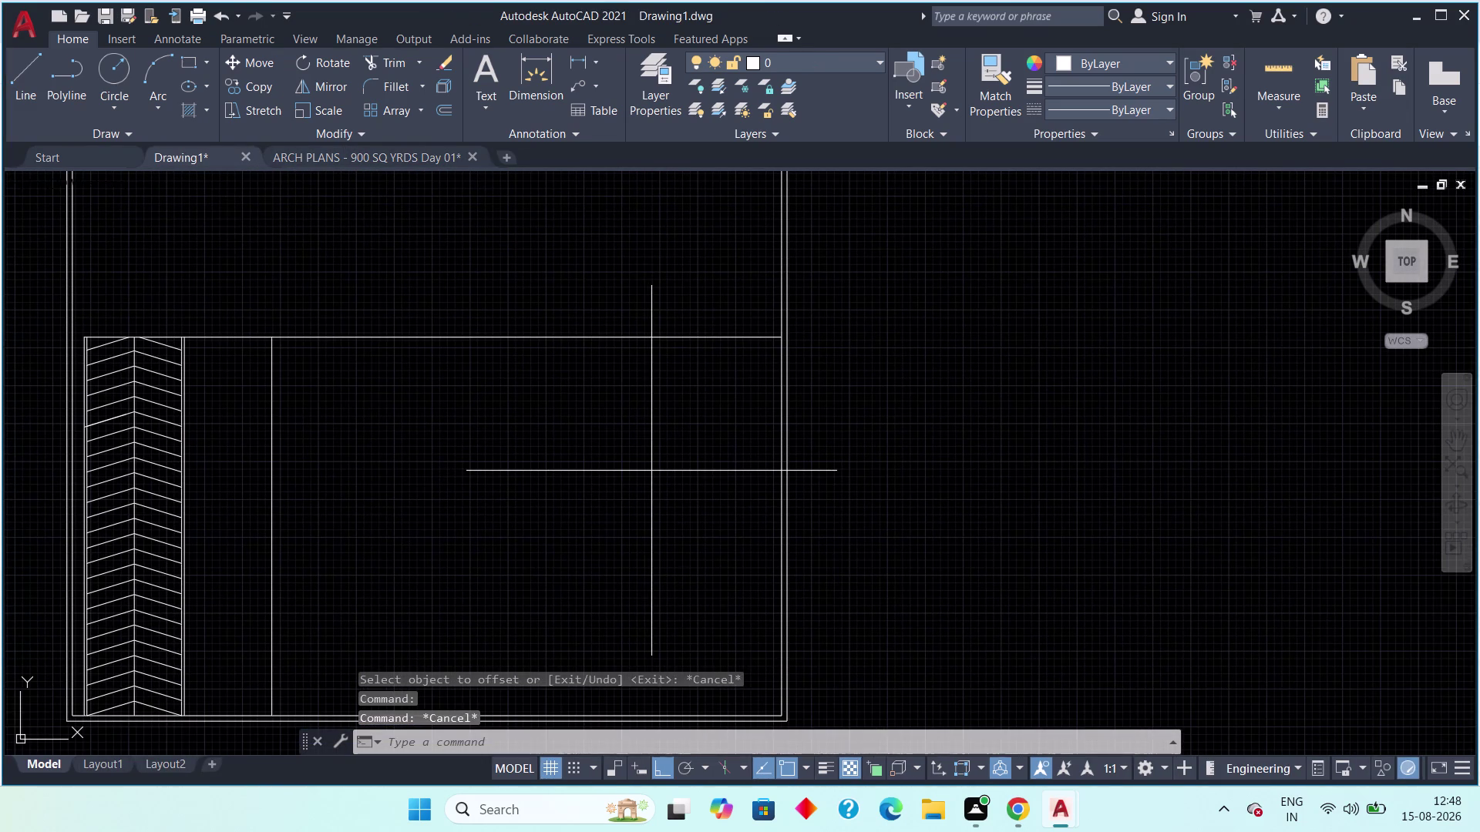
text(15)
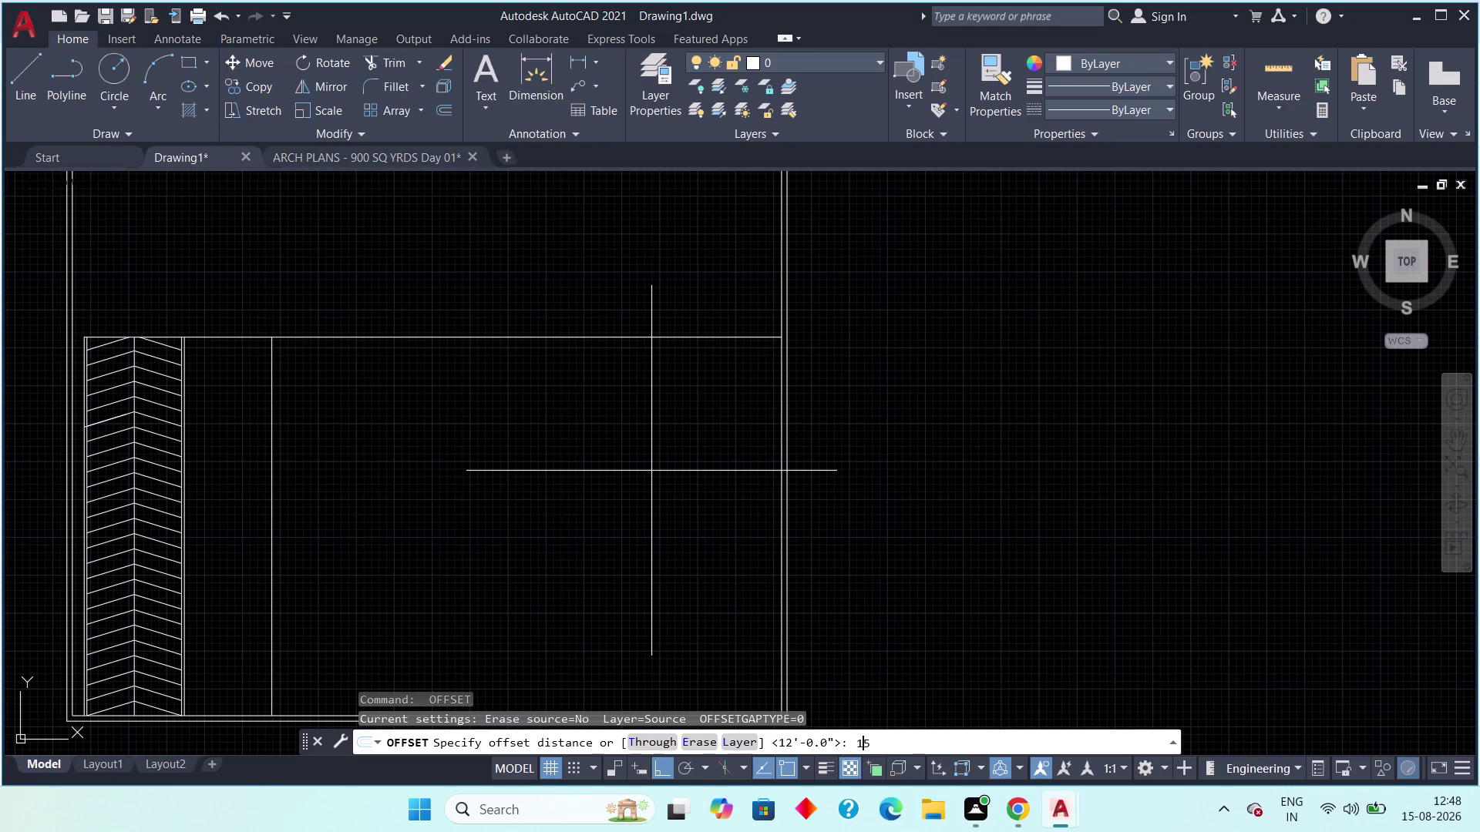
text(')
key(Return)
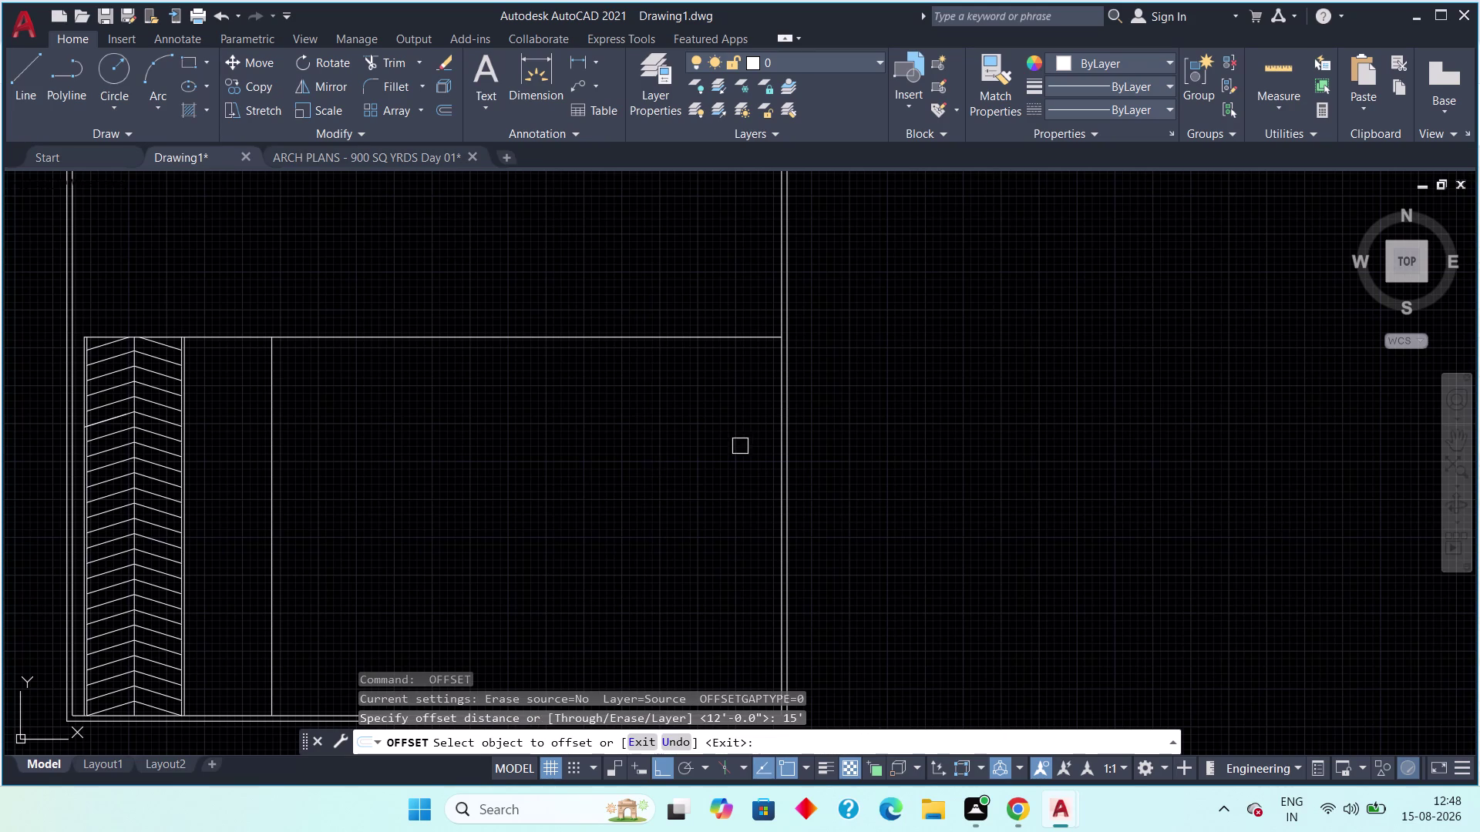
scroll(up, 3)
click(788, 439)
click(673, 462)
scroll(down, 3)
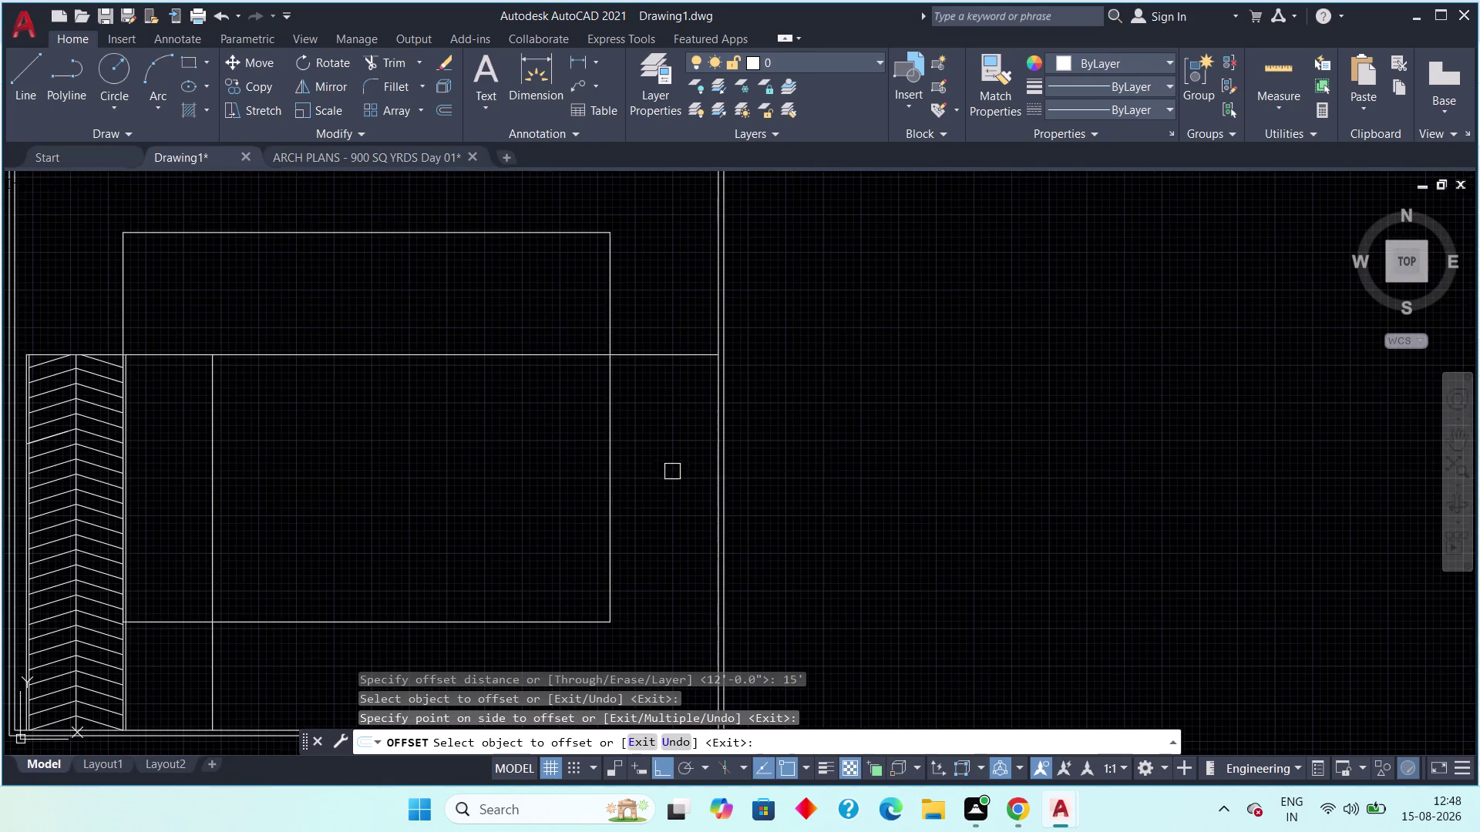
middle_drag(662, 479, 762, 470)
scroll(down, 3)
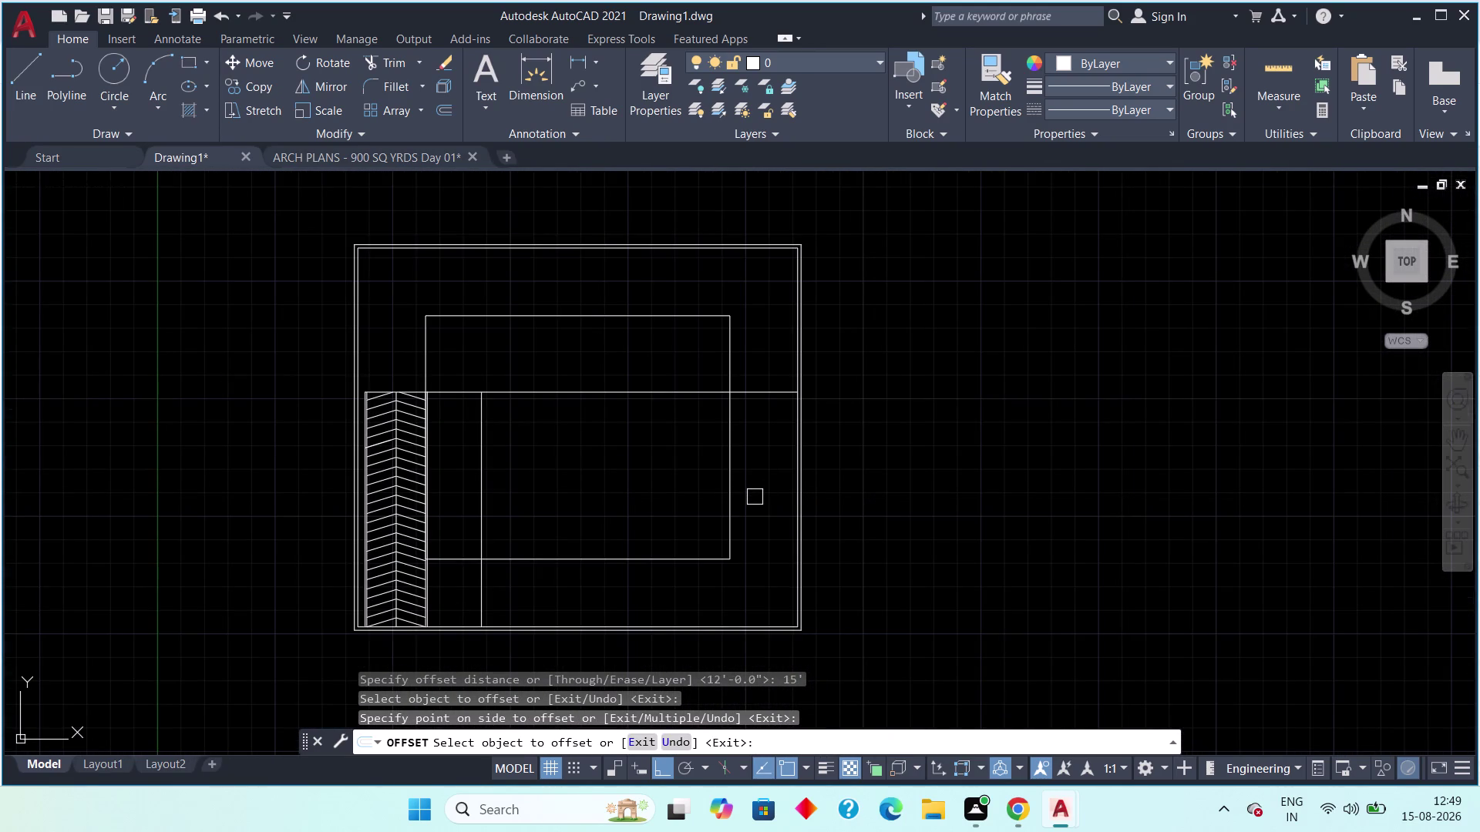
key(Escape)
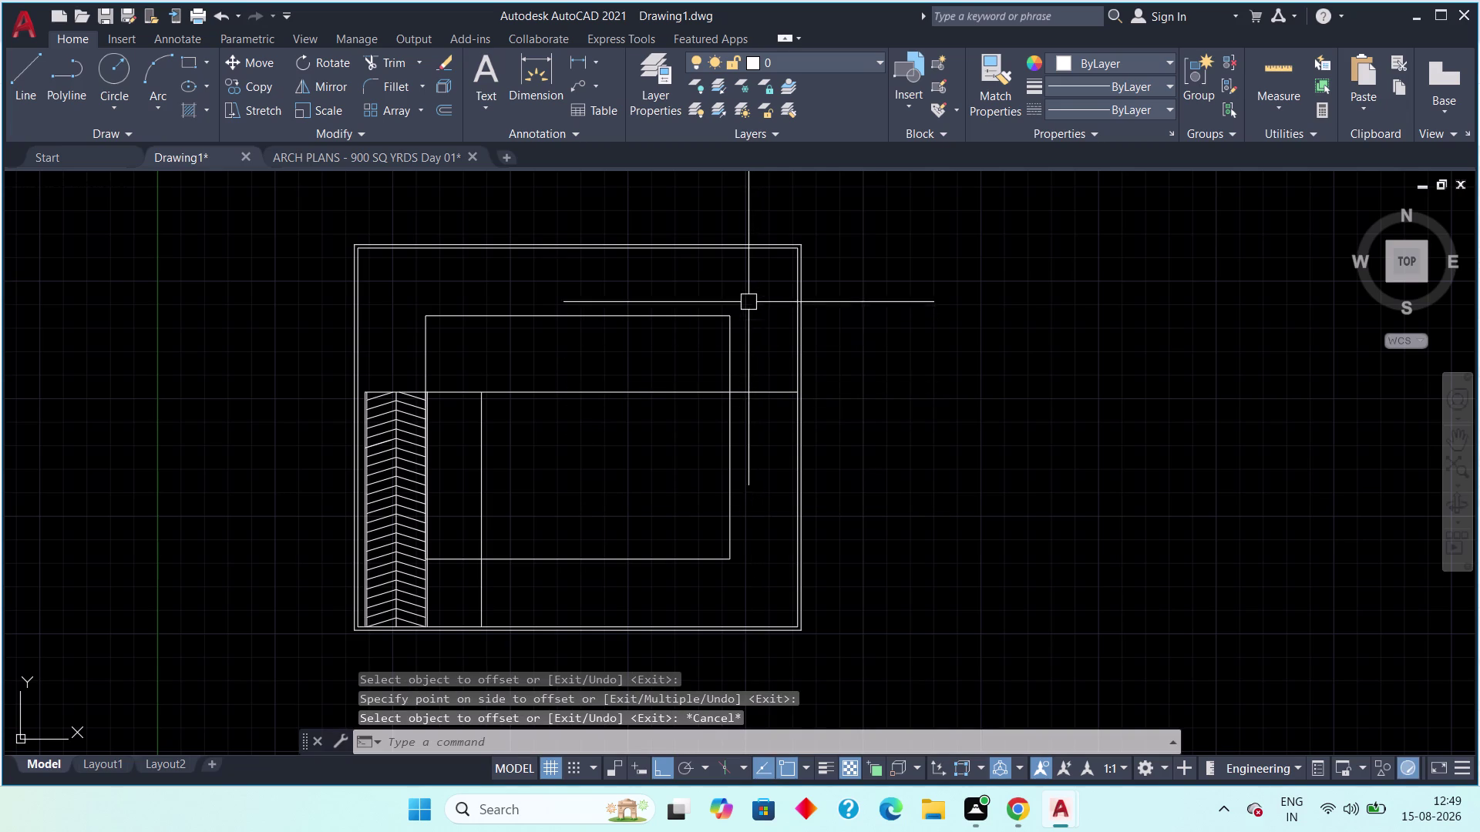
drag(748, 297, 742, 305)
click(704, 342)
key(Delete)
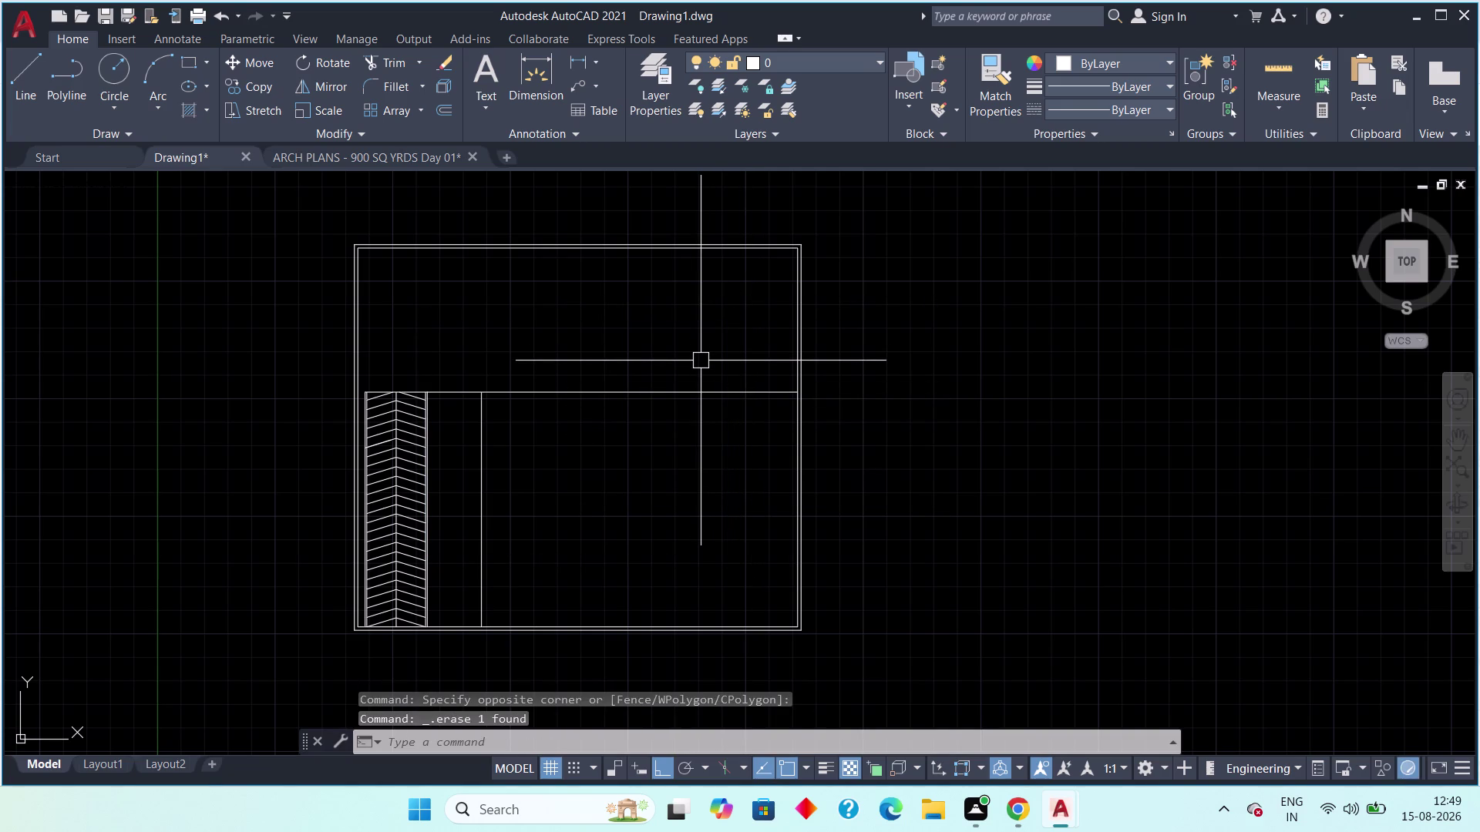
scroll(up, 3)
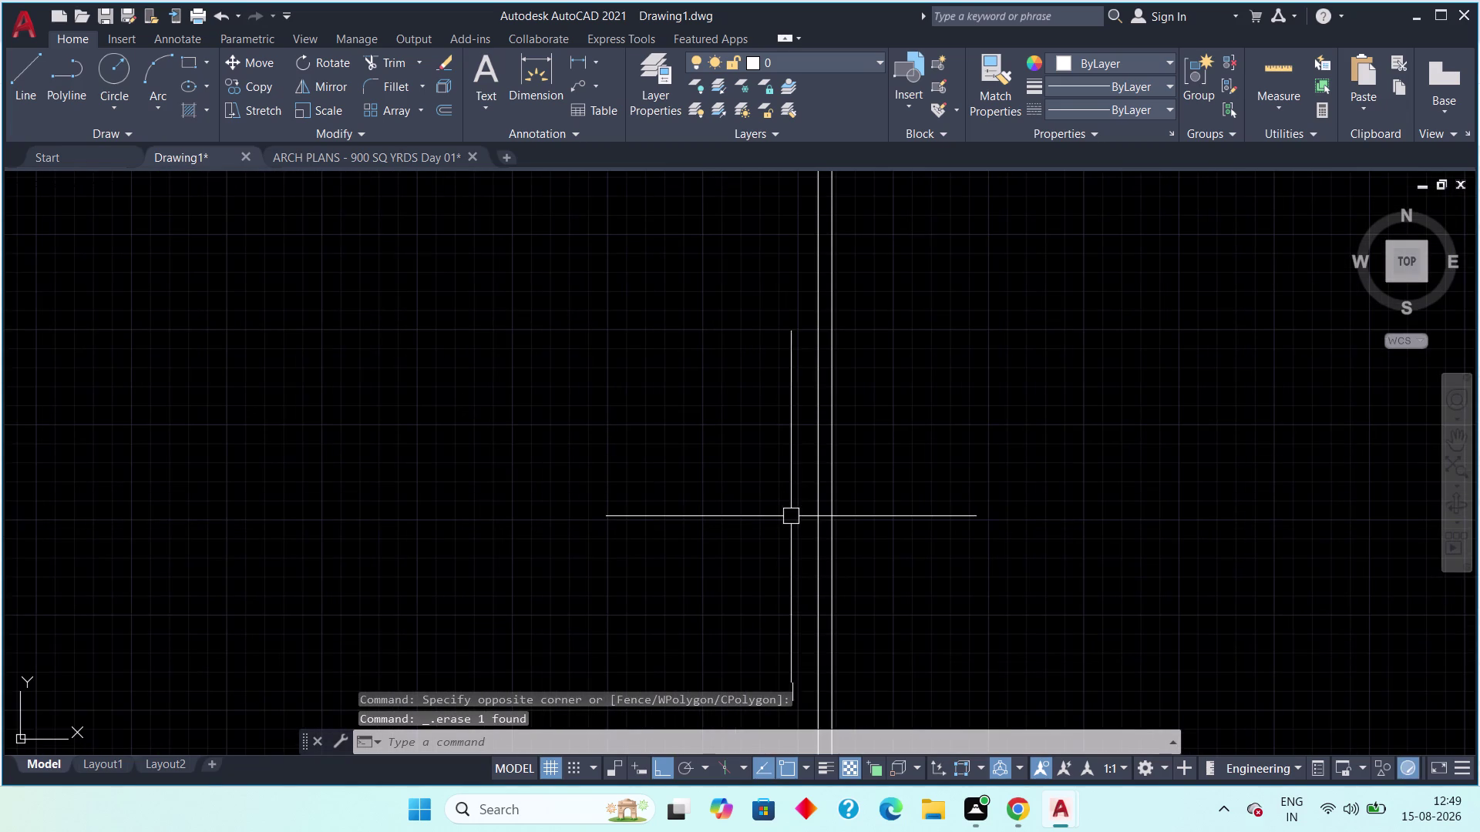
click(815, 514)
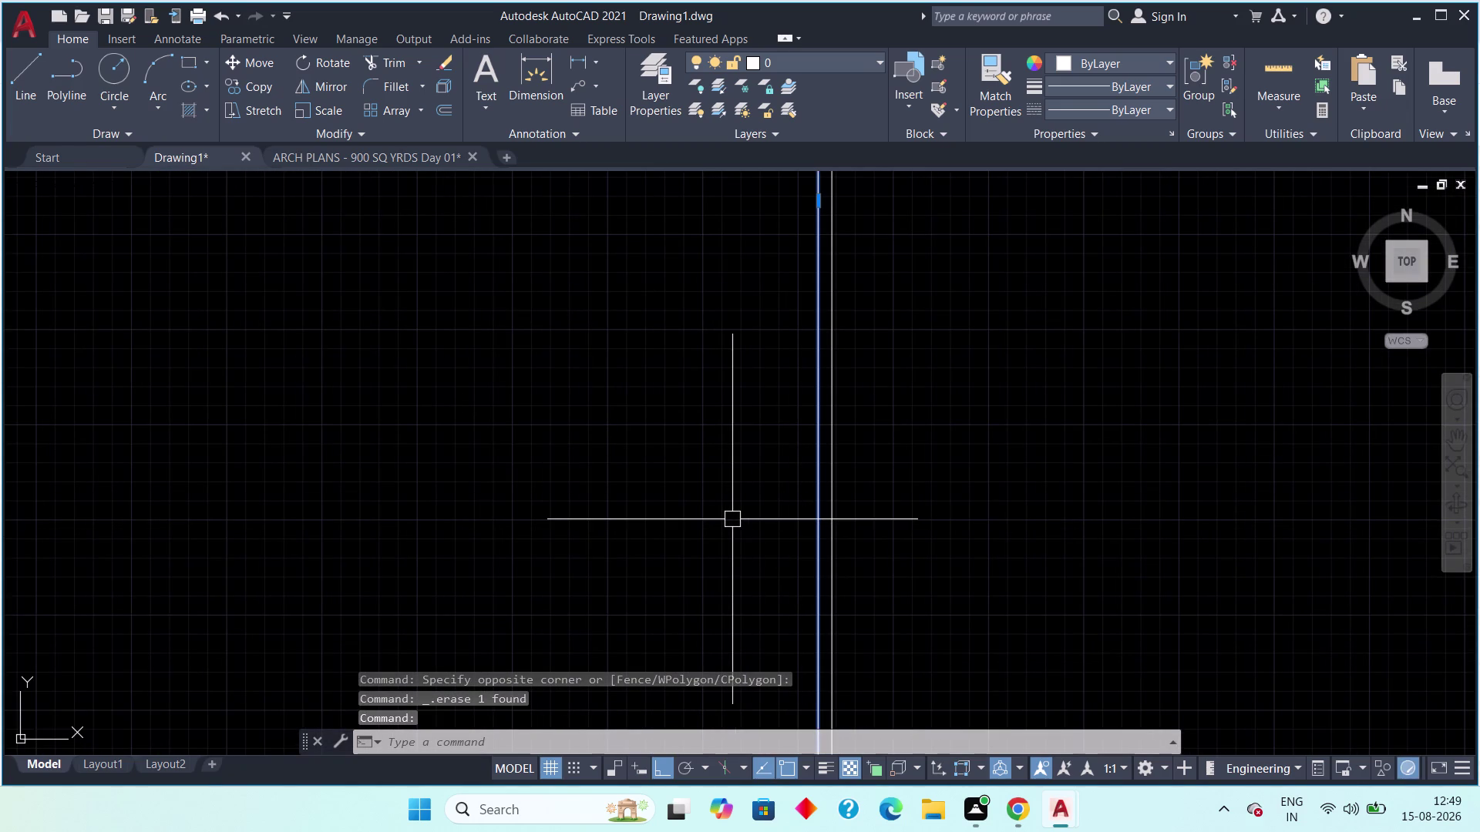
text(exp)
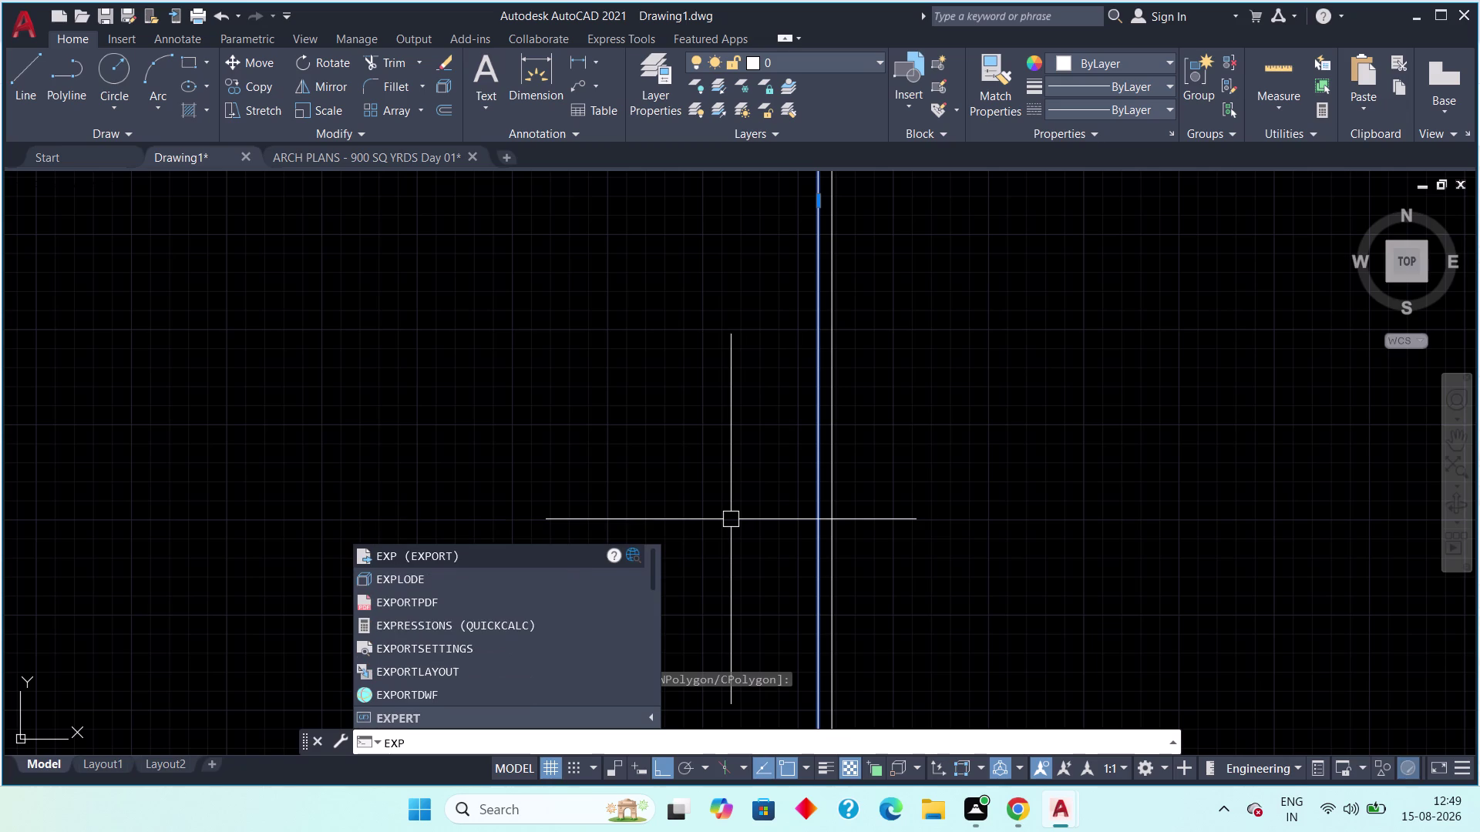
Explode the cellar outline boundary into separate lines.
click(485, 579)
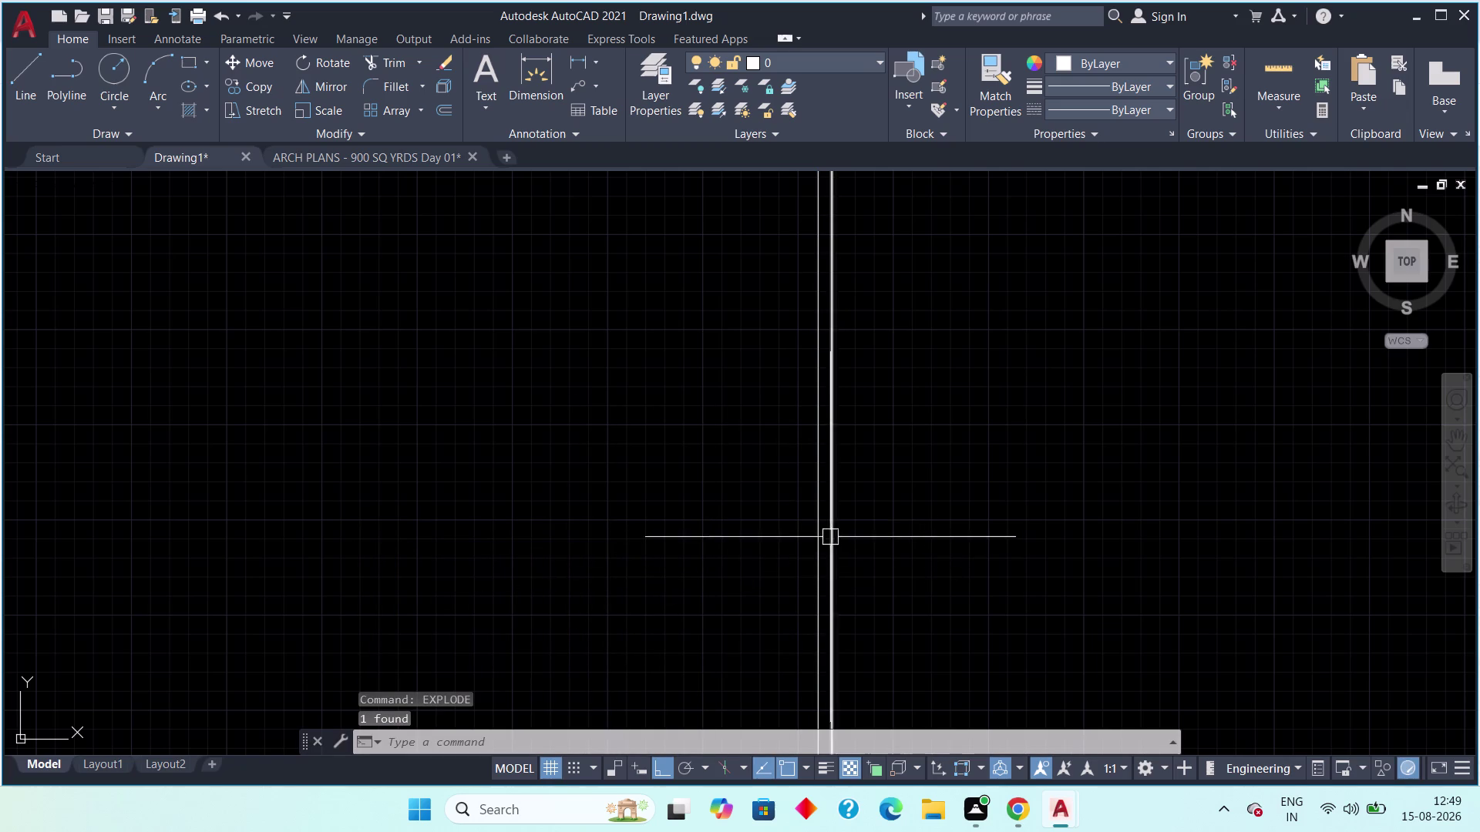
click(820, 537)
key(Escape)
scroll(down, 3)
scroll(up, 3)
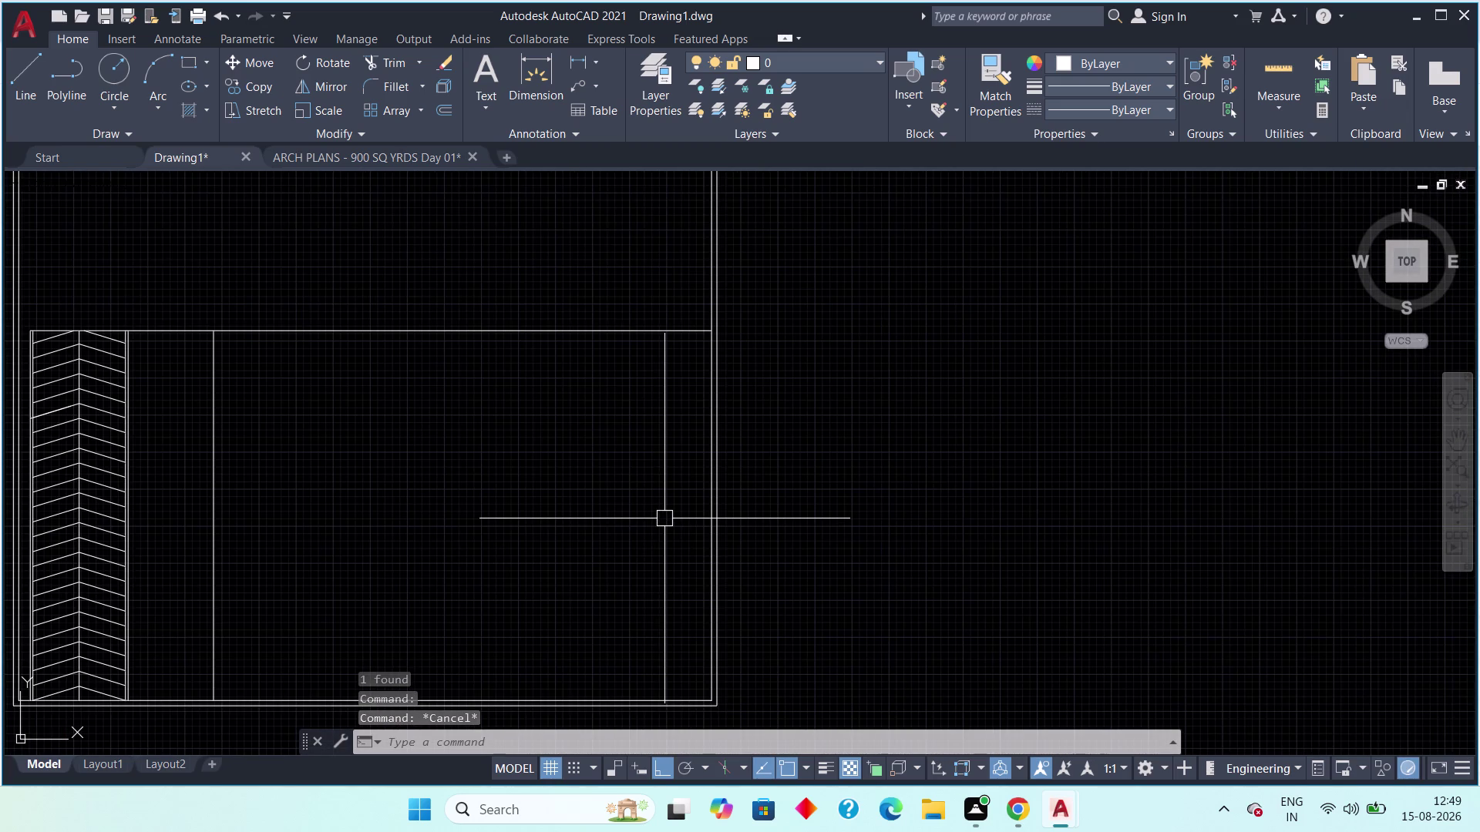
Offset the right boundary line 15' toward the inside of the cellar.
text(off)
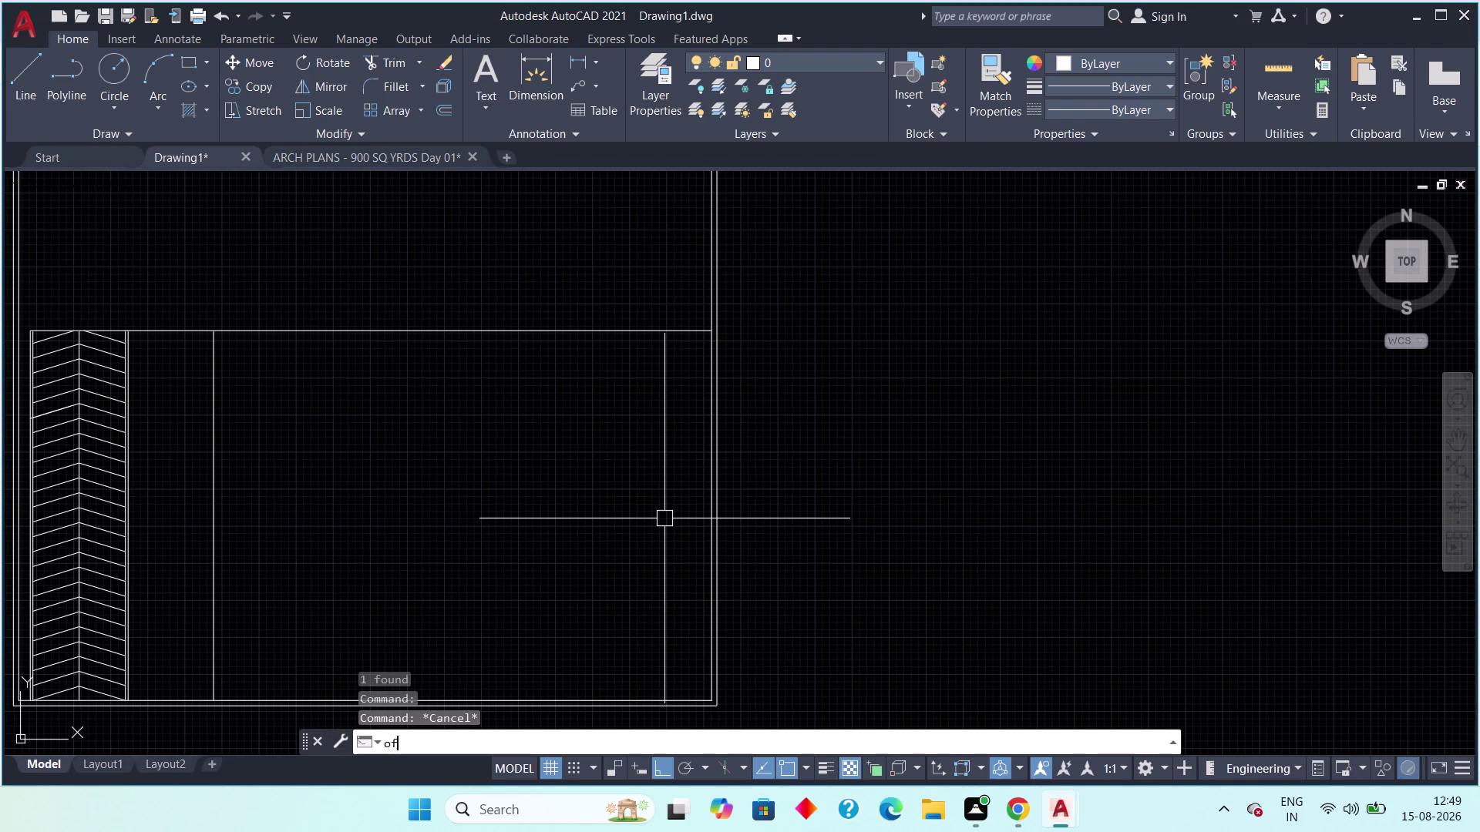
key(space)
text(15')
key(space)
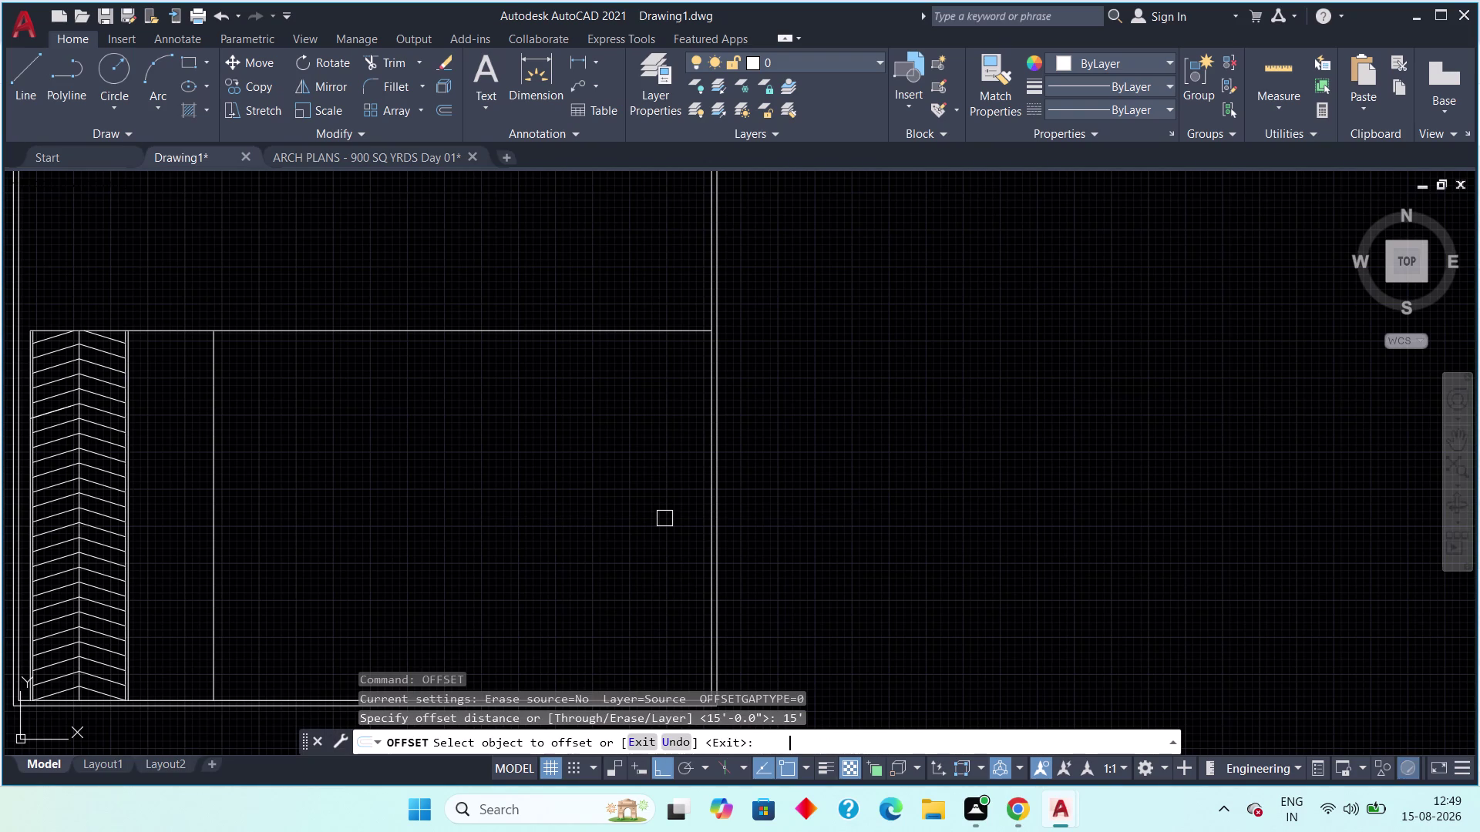
scroll(up, 3)
scroll(up, 3)
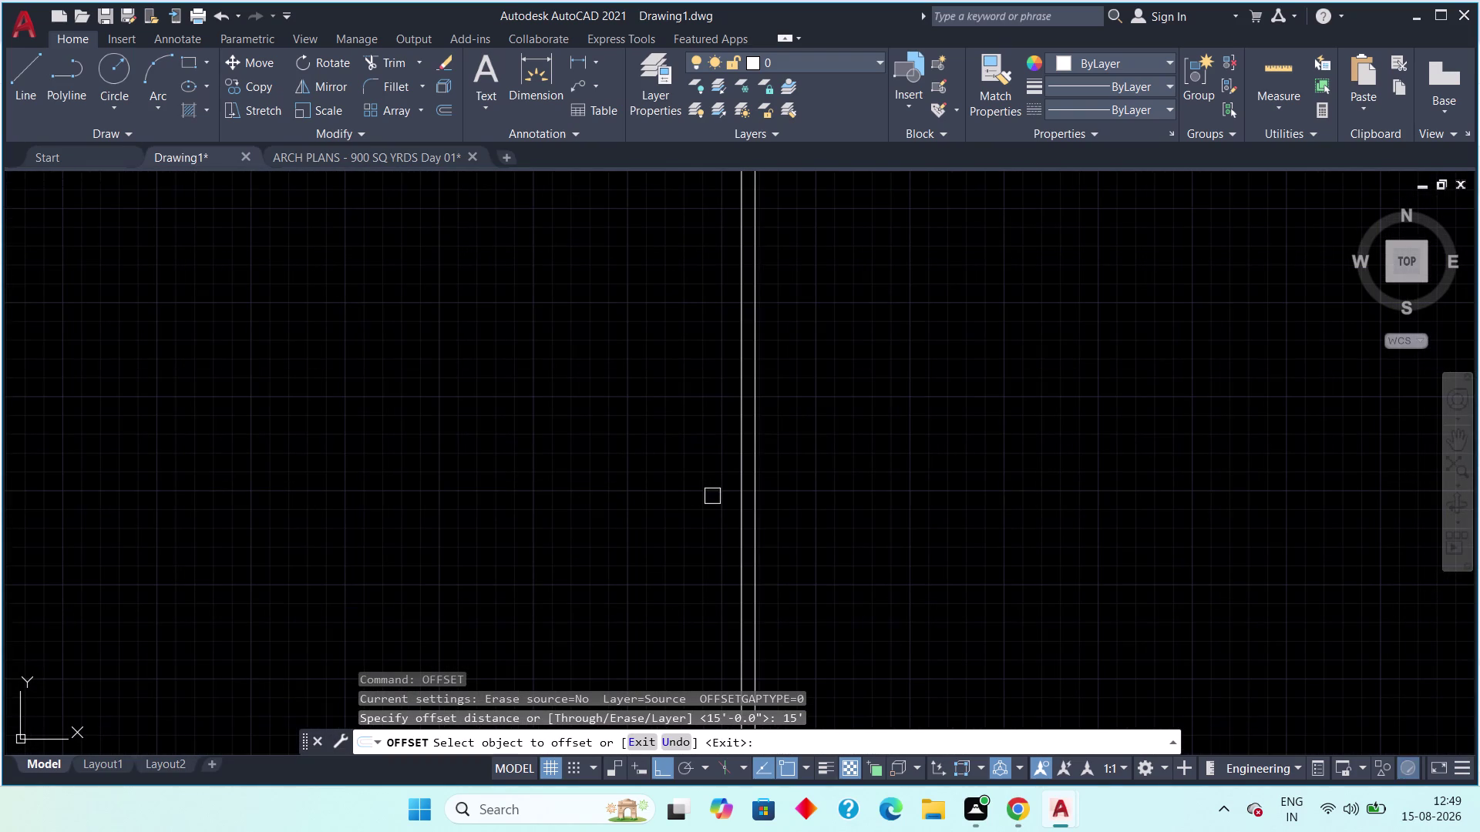
click(740, 500)
click(634, 515)
scroll(down, 3)
middle_drag(618, 492, 545, 524)
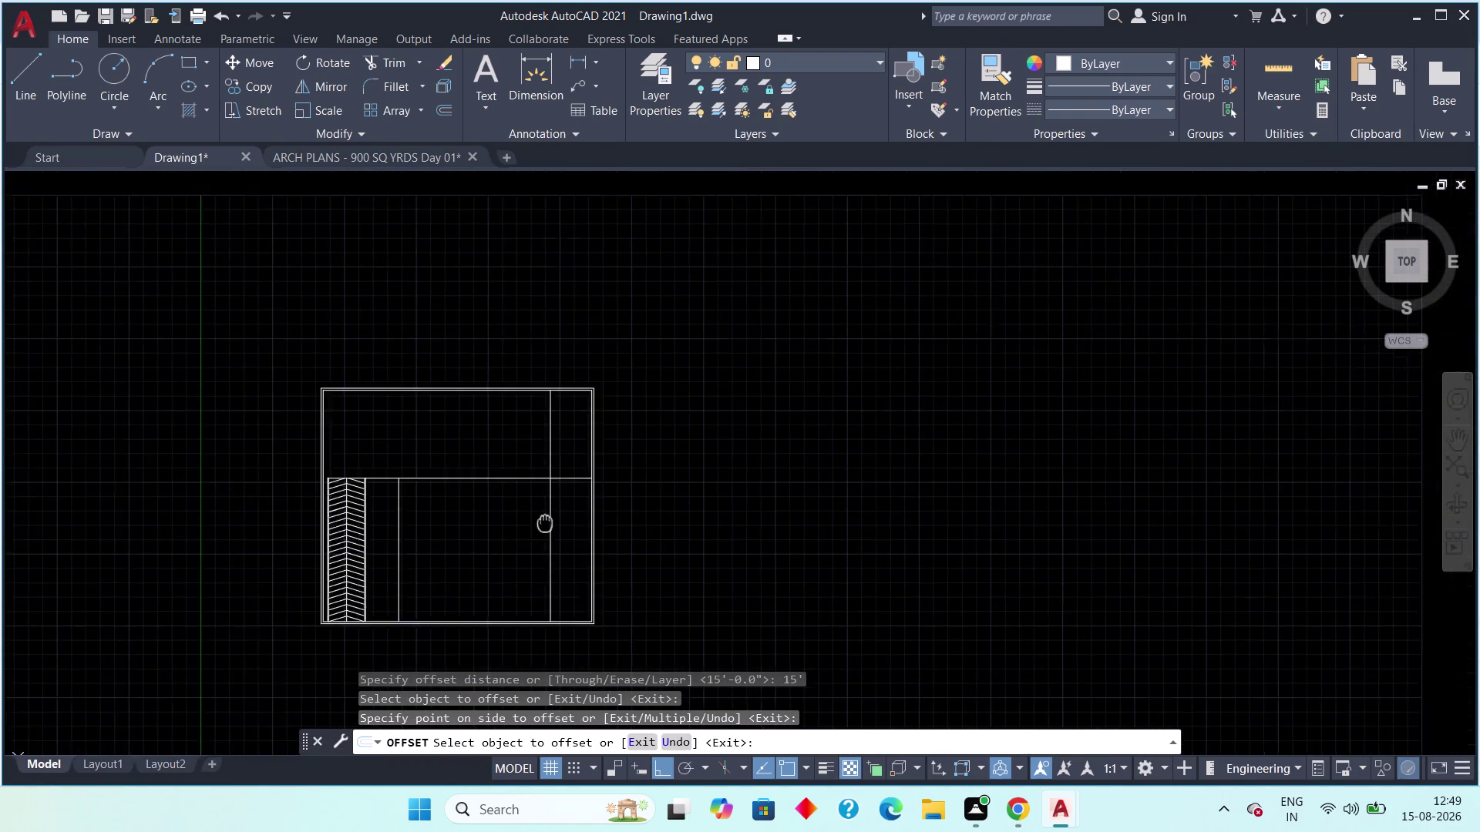
middle_drag(545, 524, 457, 548)
scroll(up, 3)
Fence-trim the upper part of the new 15' line at the horizontal line.
key(Escape)
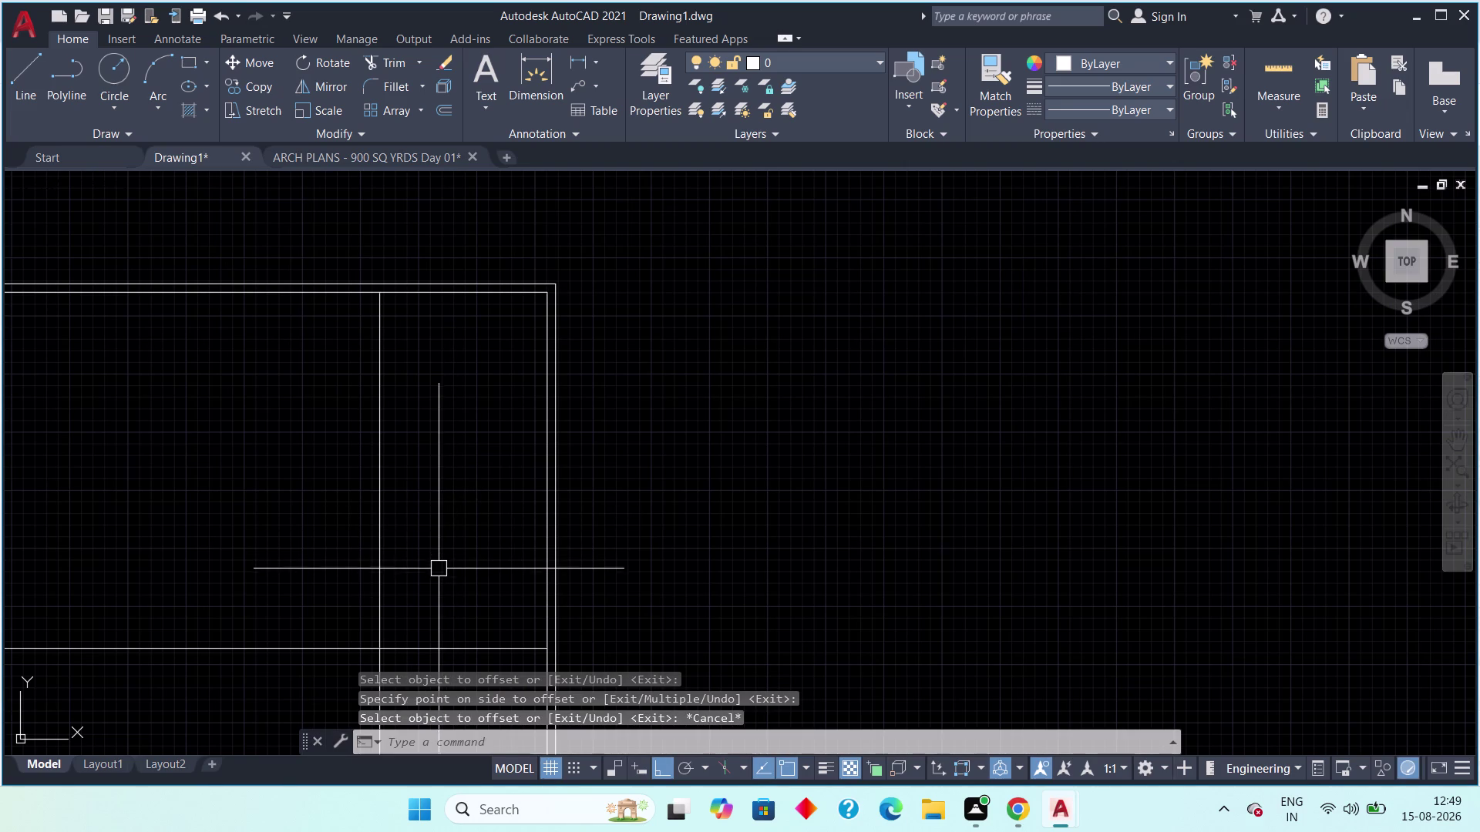
key(t)
key(r)
key(space)
drag(461, 511, 440, 514)
click(315, 542)
scroll(down, 3)
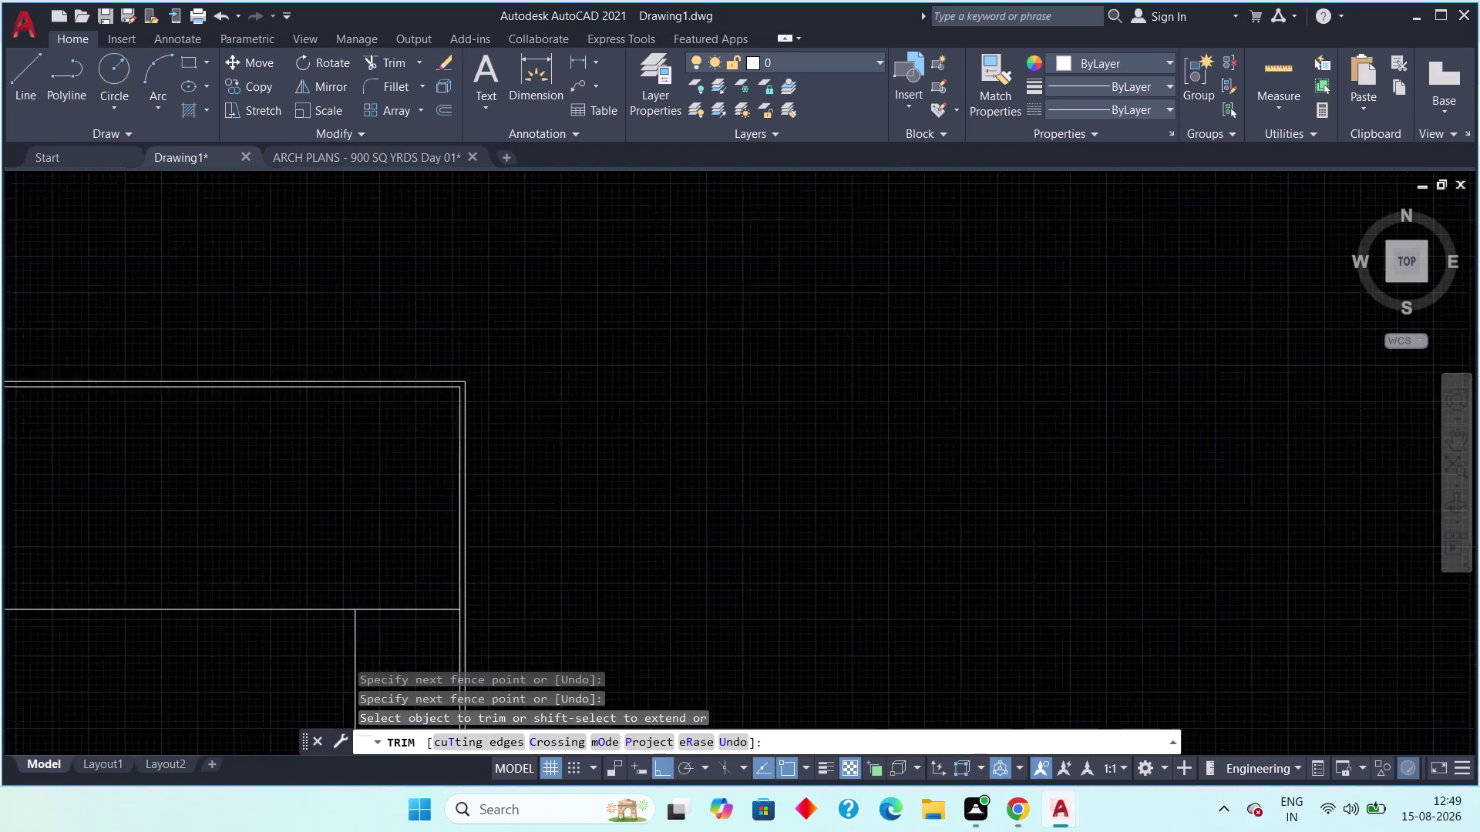
scroll(down, 3)
middle_drag(269, 610, 199, 486)
Inspect the trimmed 15' line across the parking area and exit trim.
key(Escape)
scroll(up, 3)
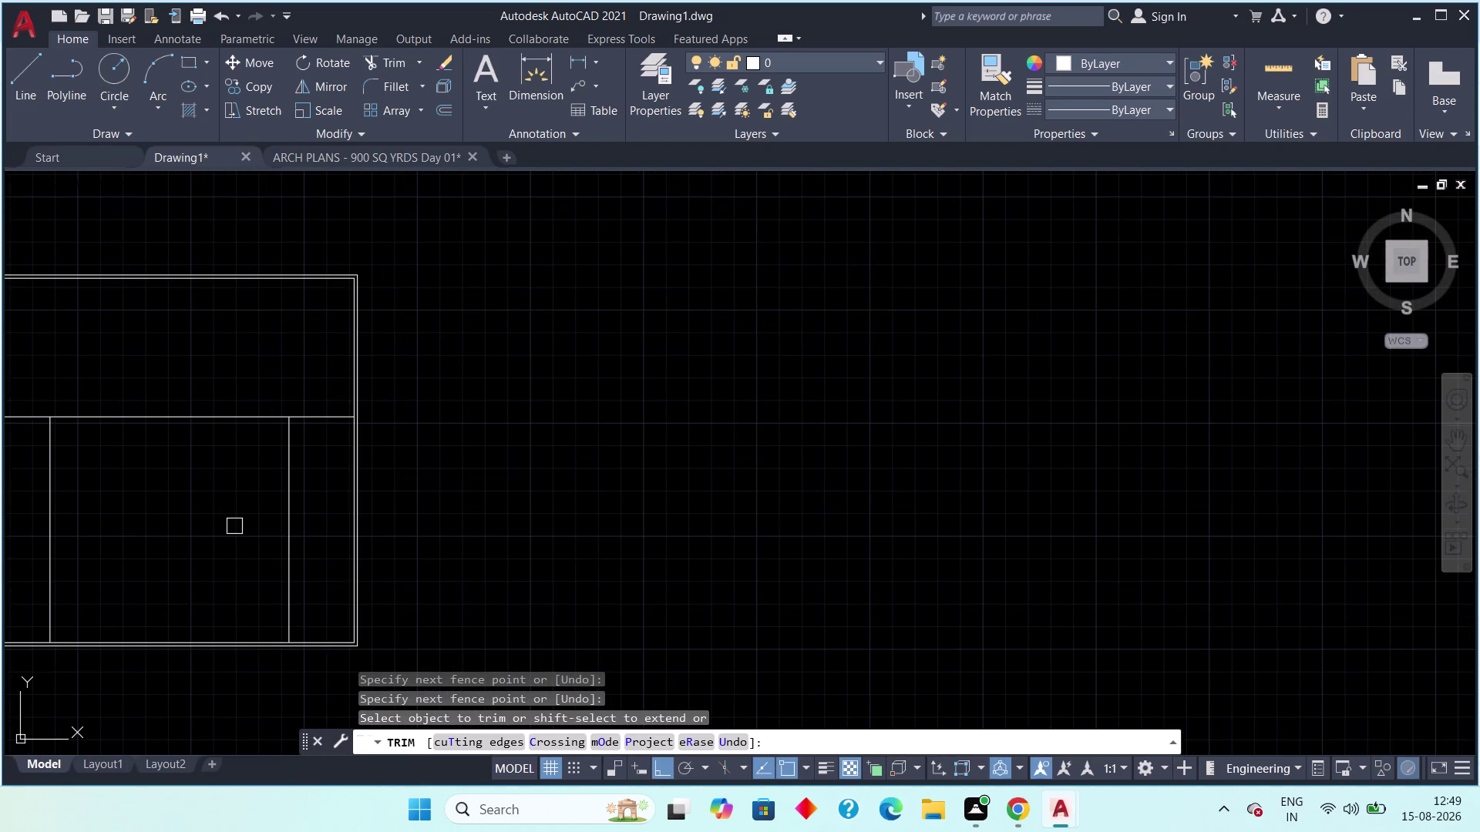
scroll(down, 3)
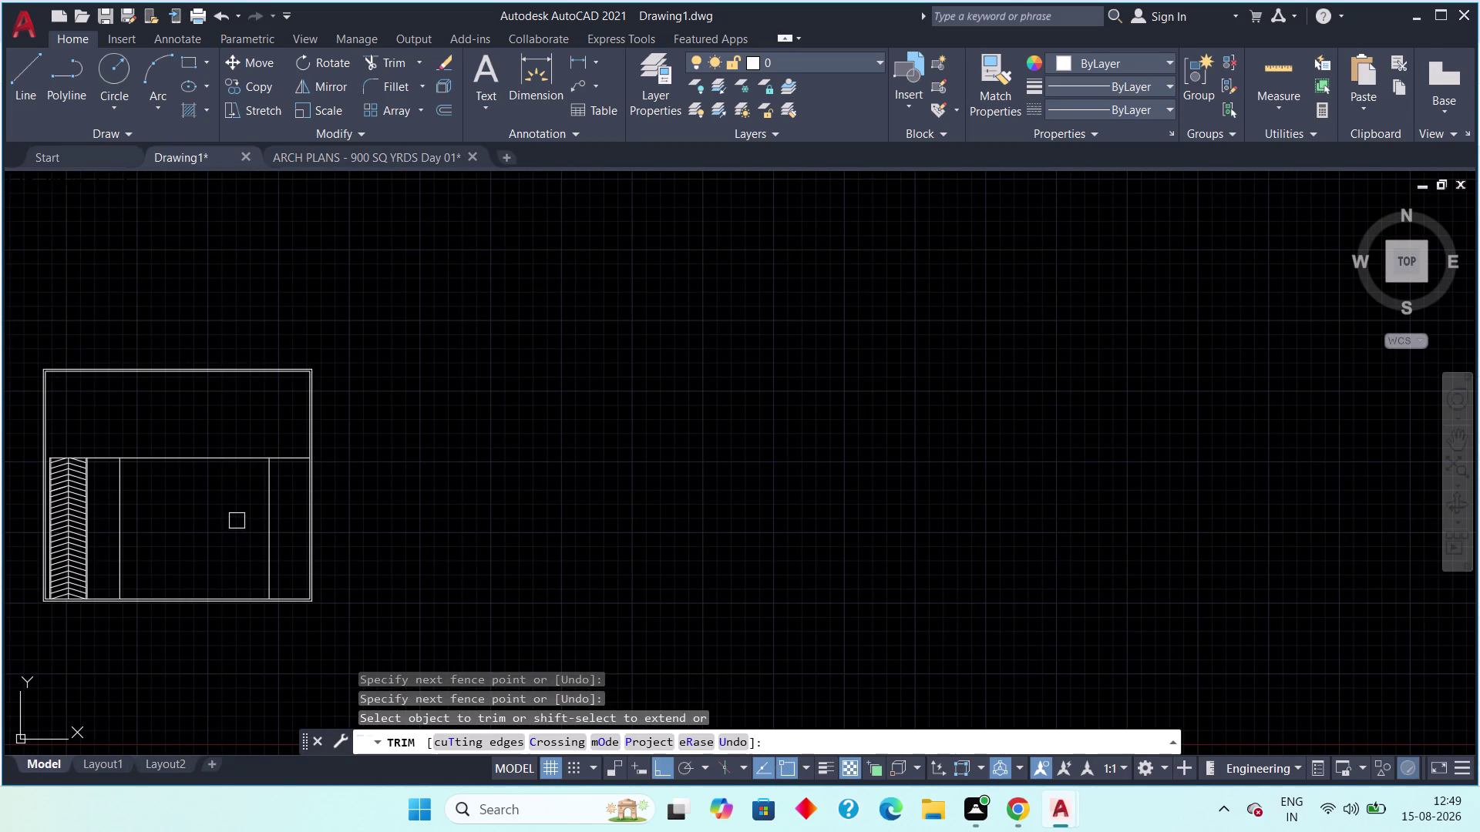
scroll(up, 3)
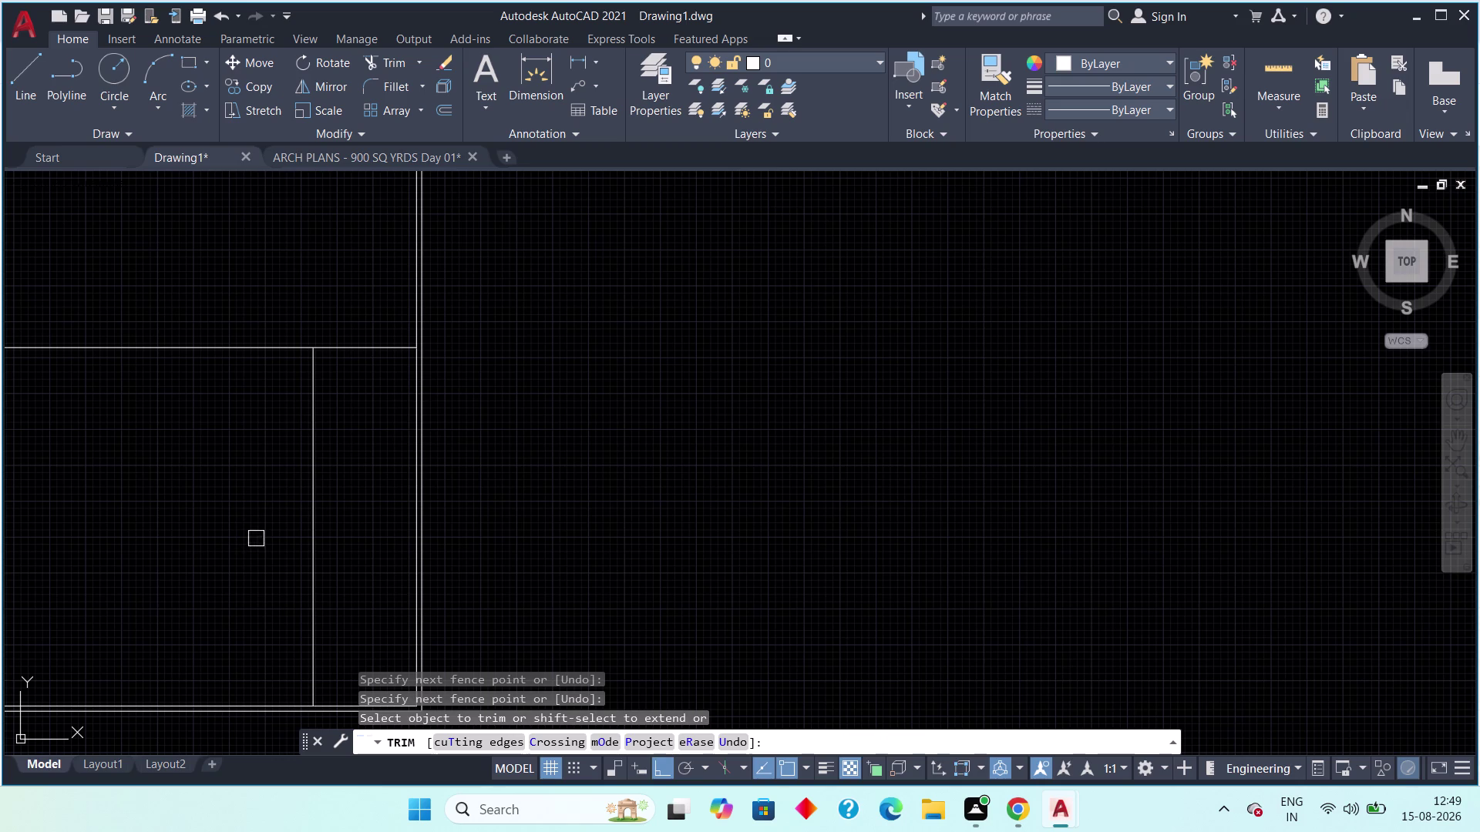
middle_drag(239, 521, 259, 557)
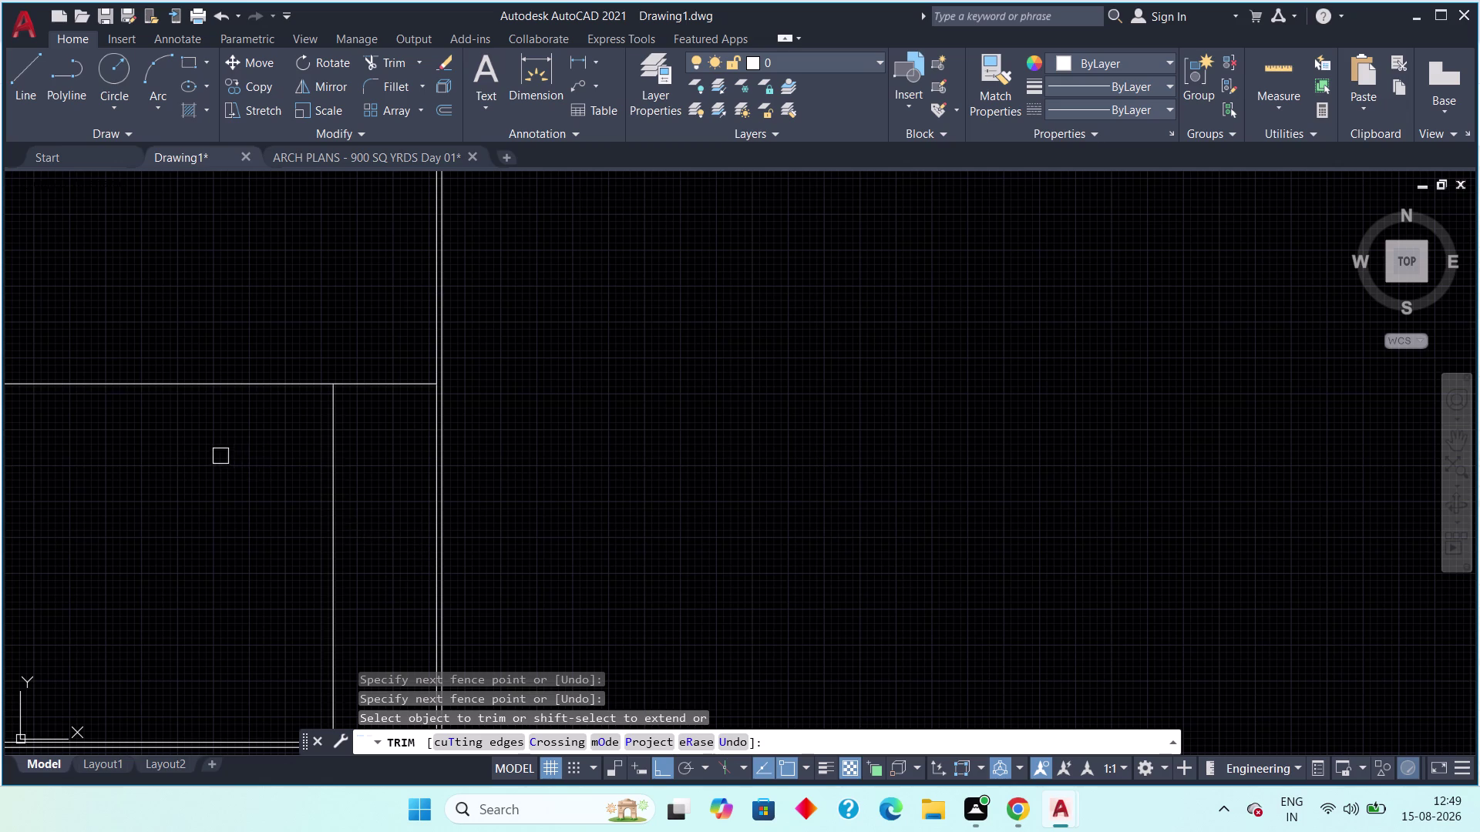
scroll(down, 3)
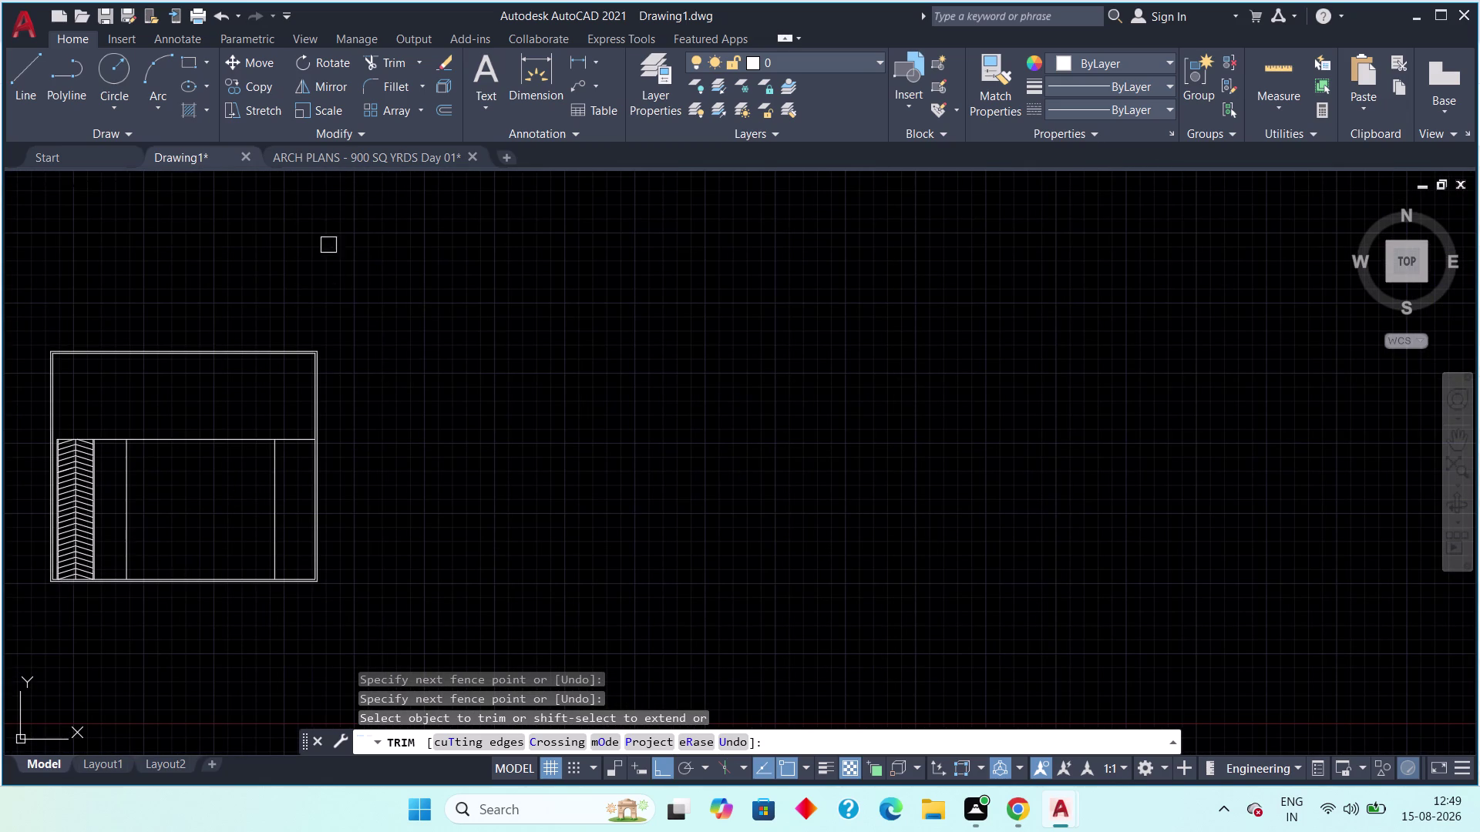
key(Escape)
Switch to the ARCH PLANS reference drawing and pan along its staircase treads.
click(329, 158)
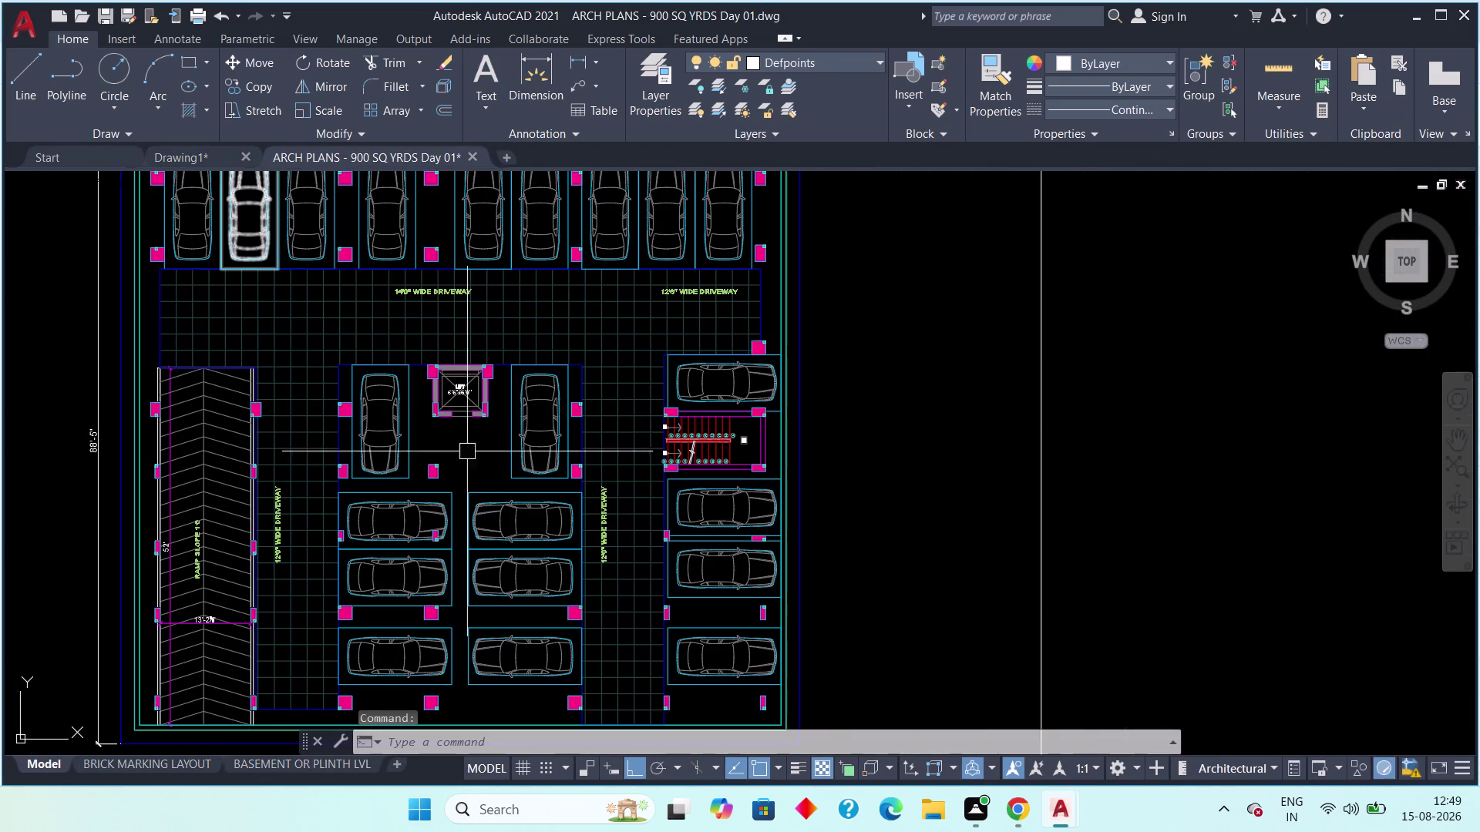
middle_drag(596, 513, 538, 489)
scroll(up, 3)
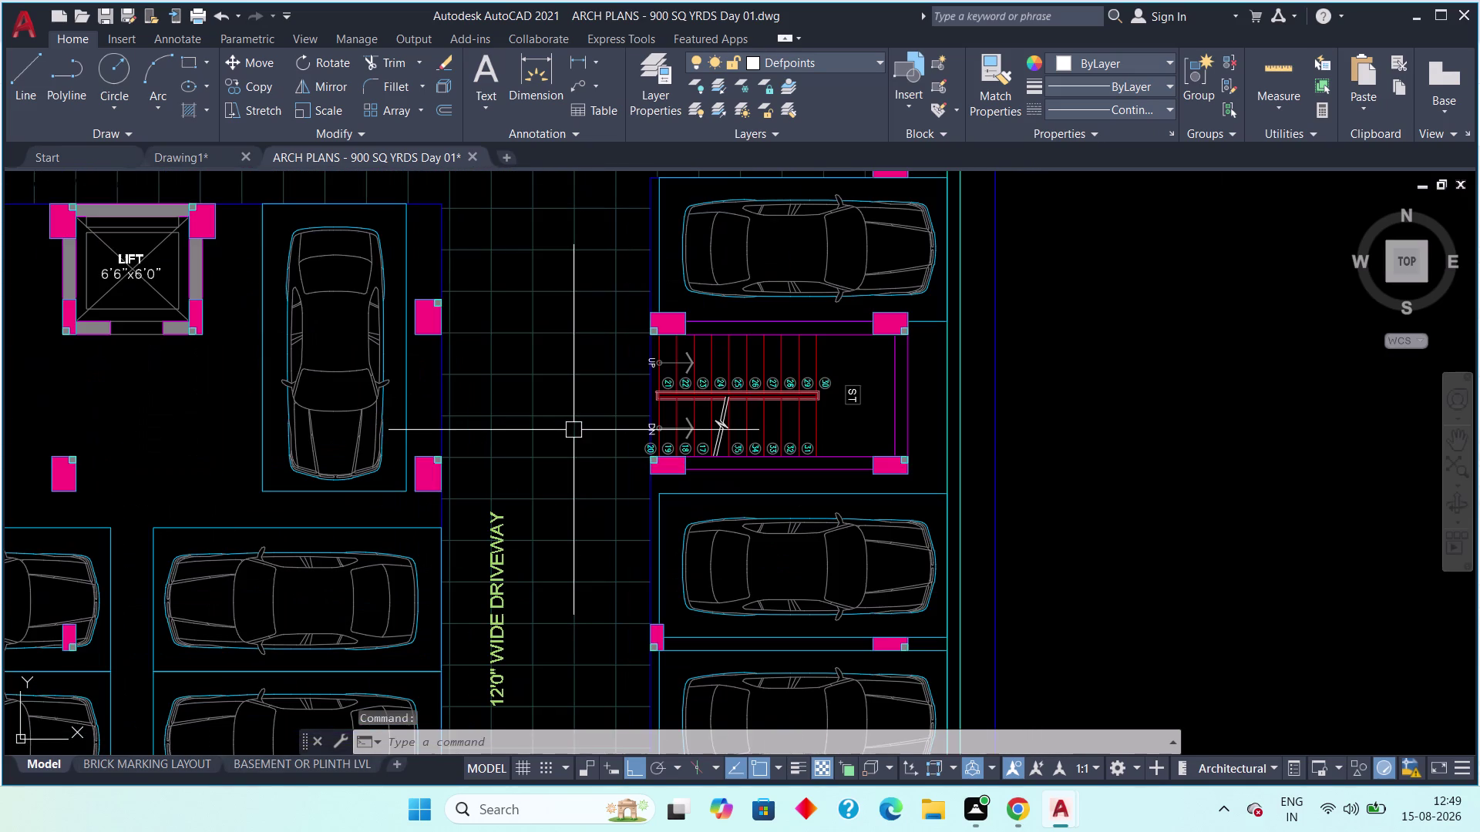
scroll(up, 3)
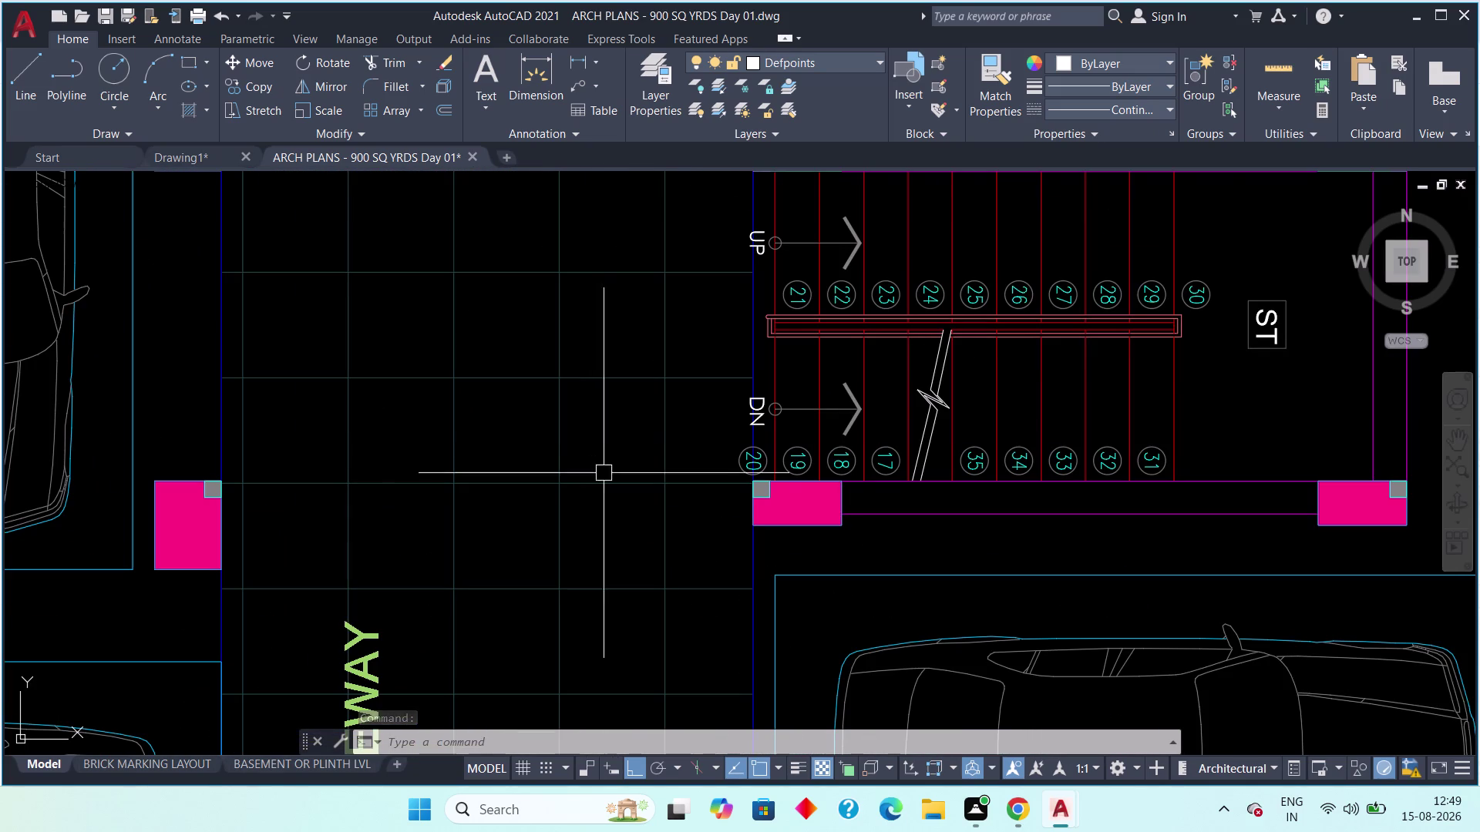
middle_drag(608, 500, 354, 580)
scroll(down, 3)
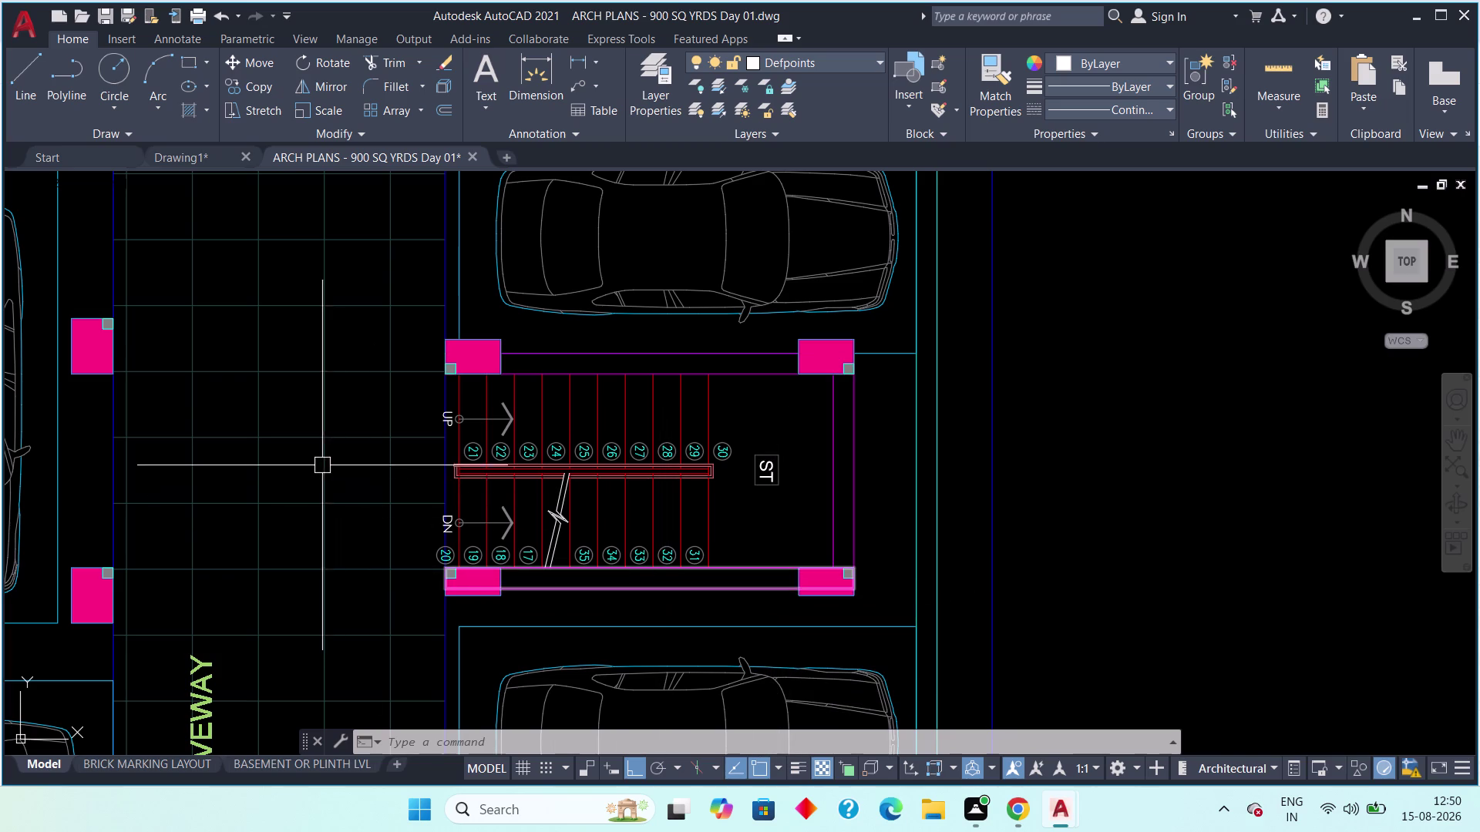
Center the staircase and bays in view, then select the driveway grid hatch.
middle_drag(322, 463, 309, 519)
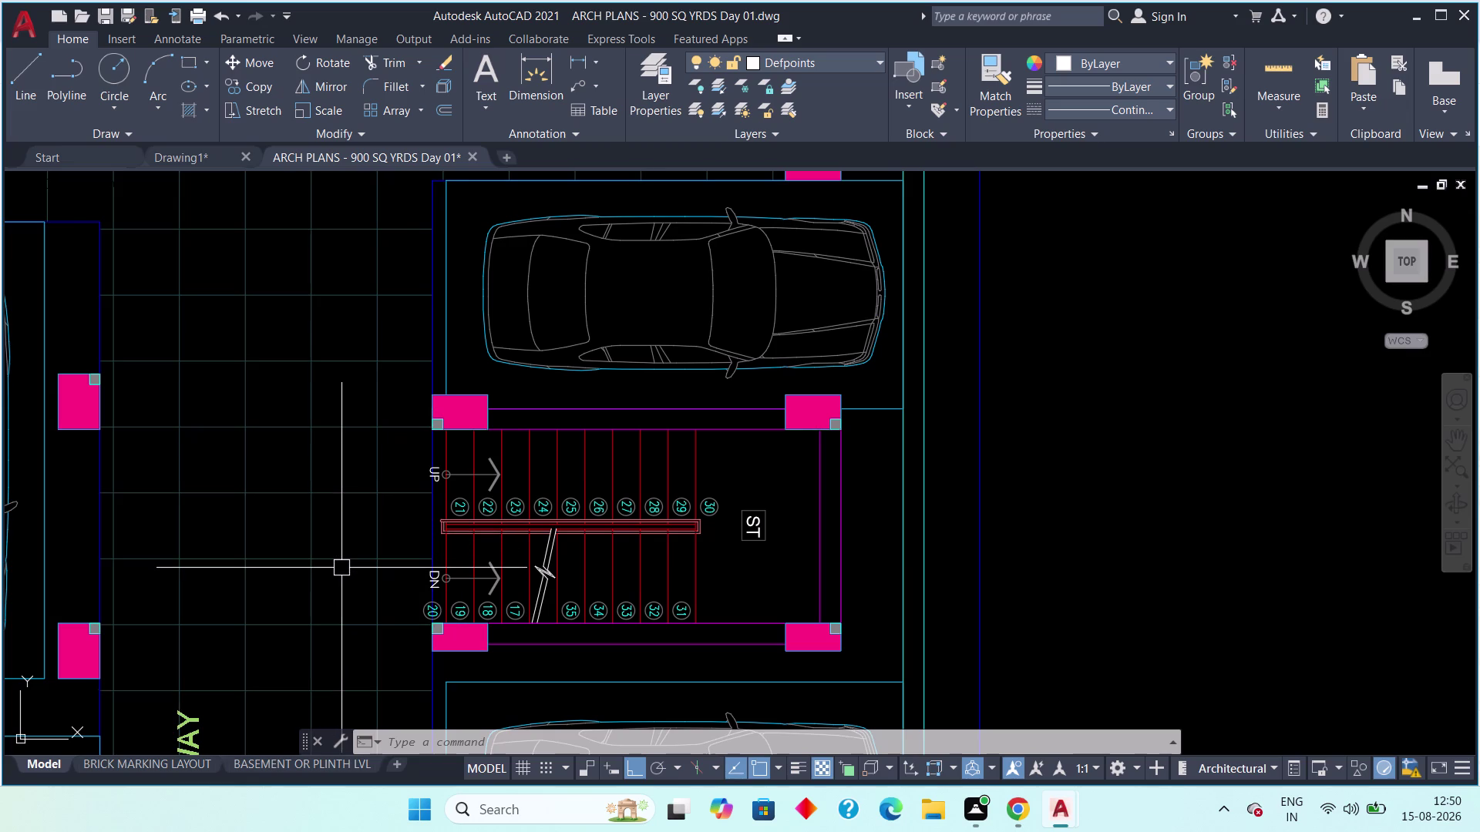
scroll(down, 3)
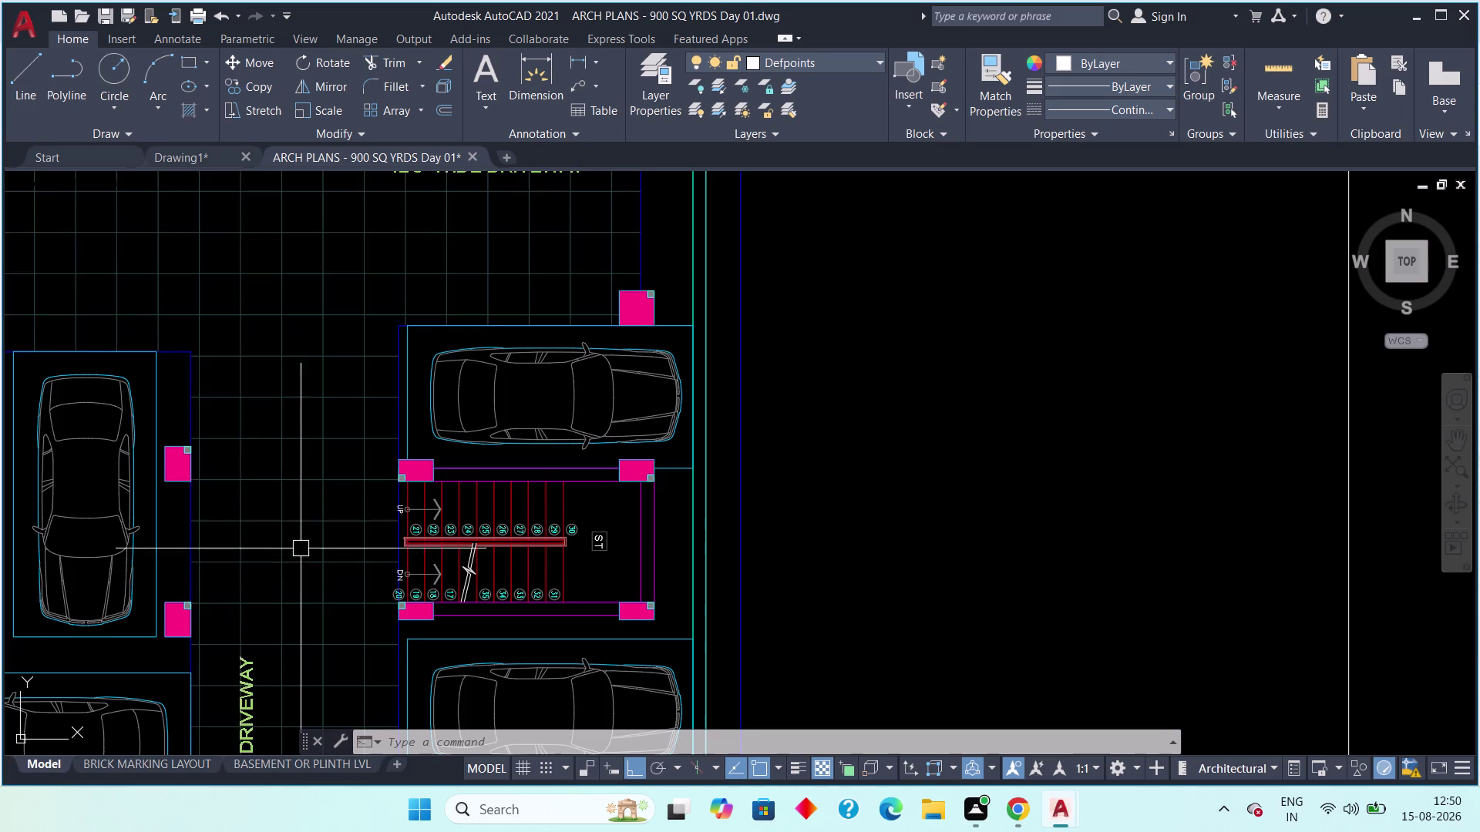
middle_drag(306, 513, 232, 537)
scroll(up, 3)
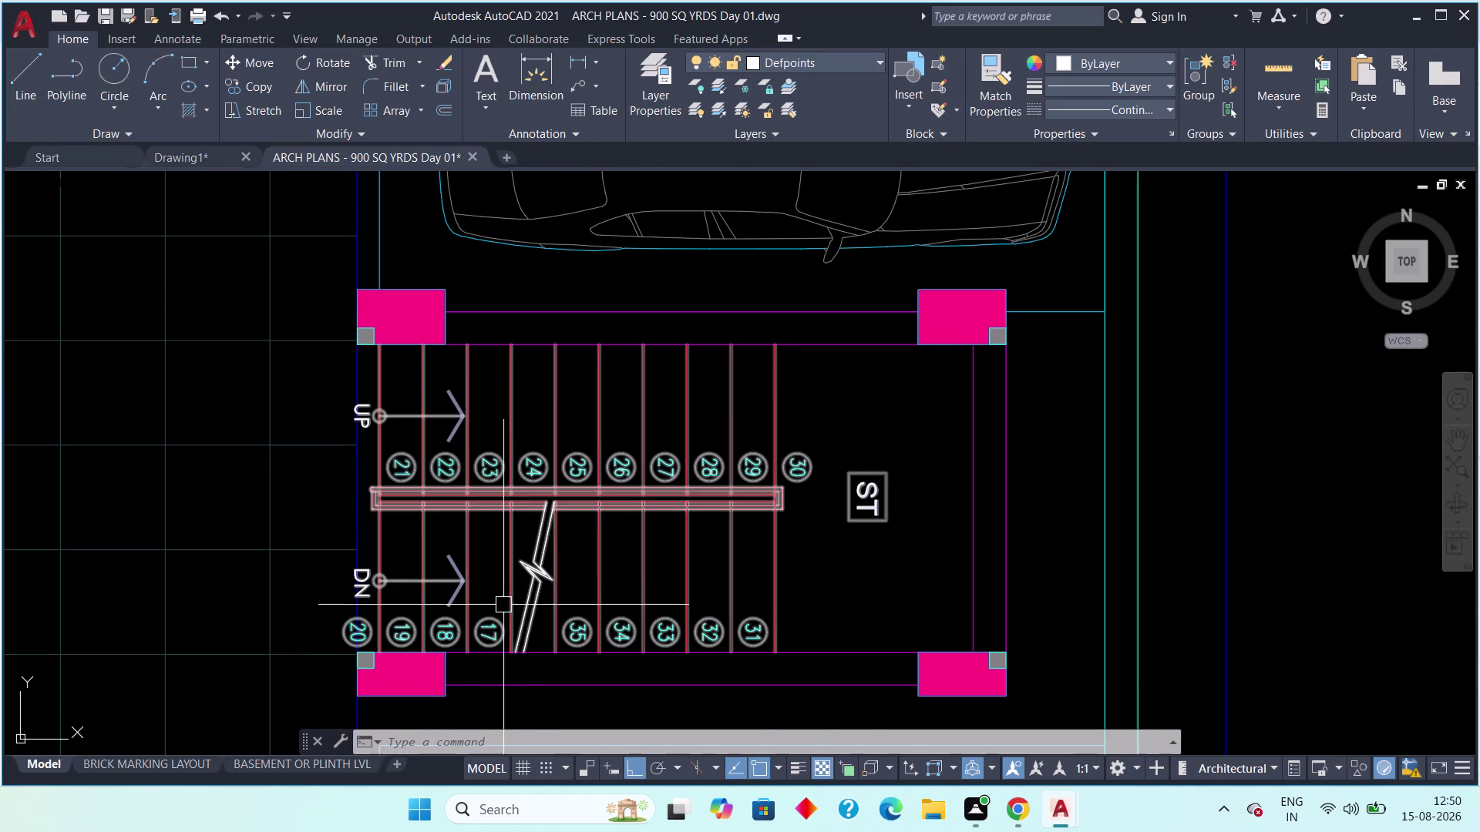
scroll(down, 3)
middle_drag(280, 591, 287, 591)
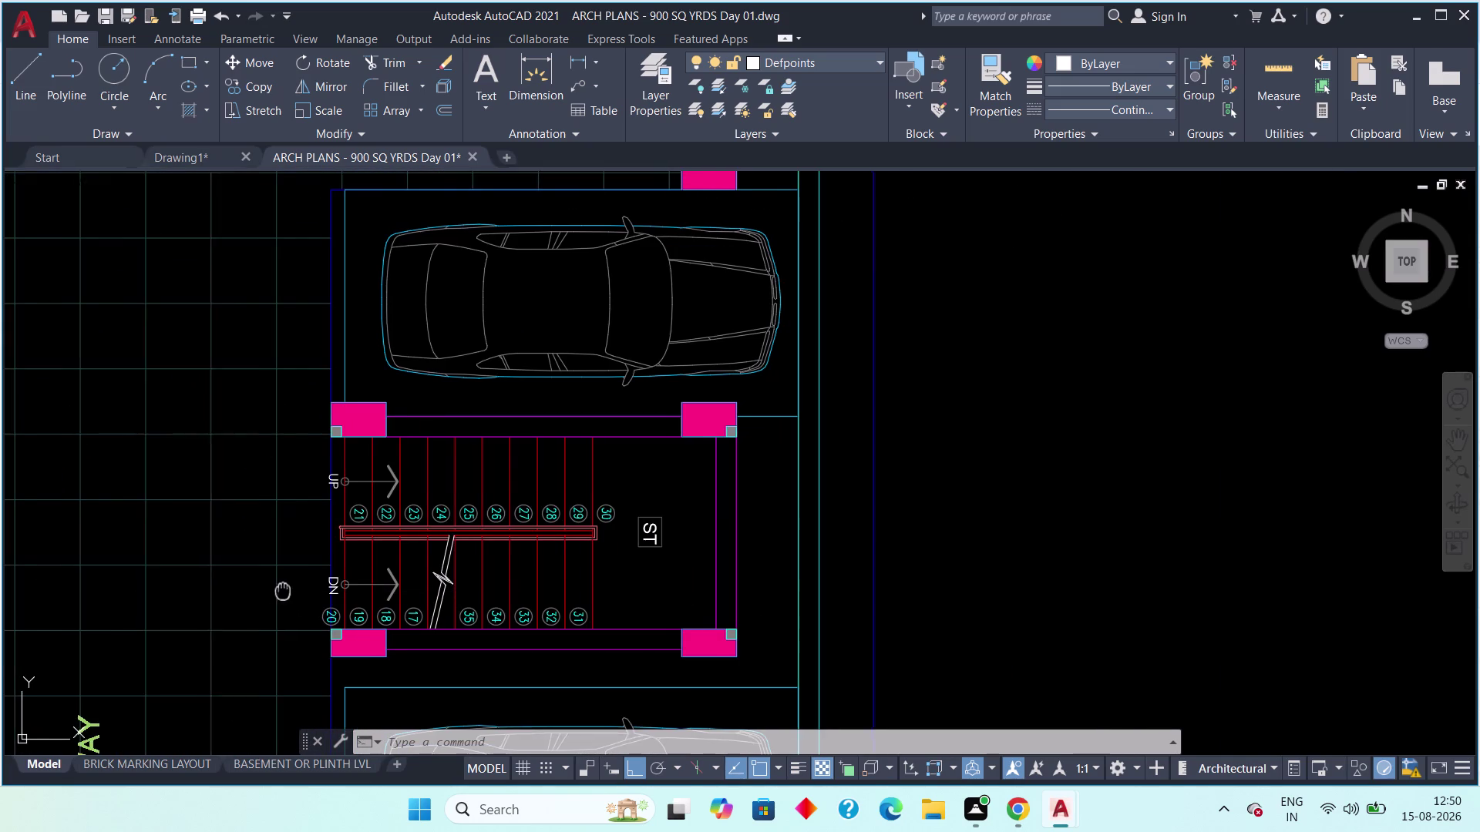
middle_drag(287, 591, 308, 594)
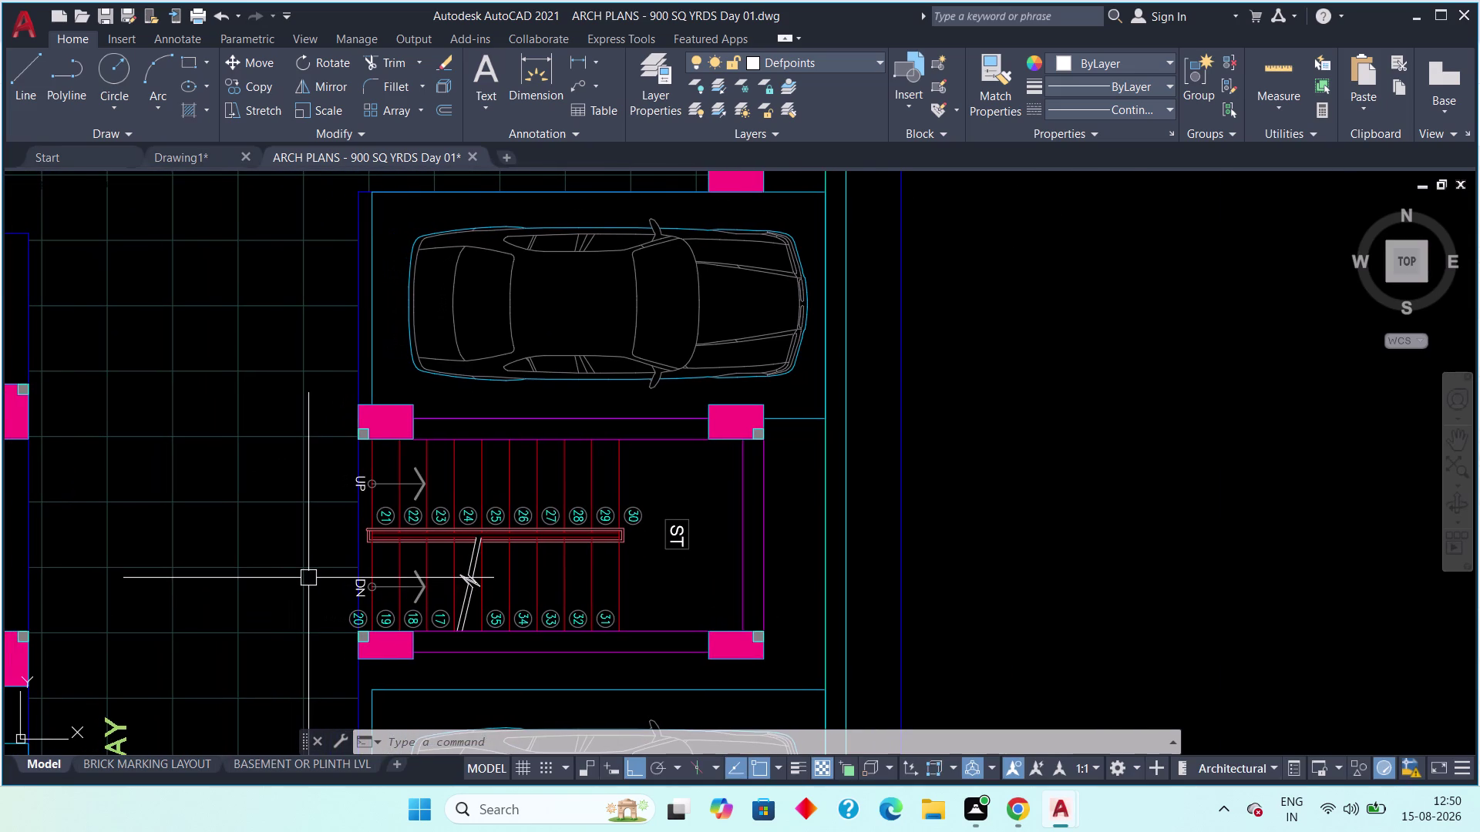
middle_drag(308, 578, 308, 613)
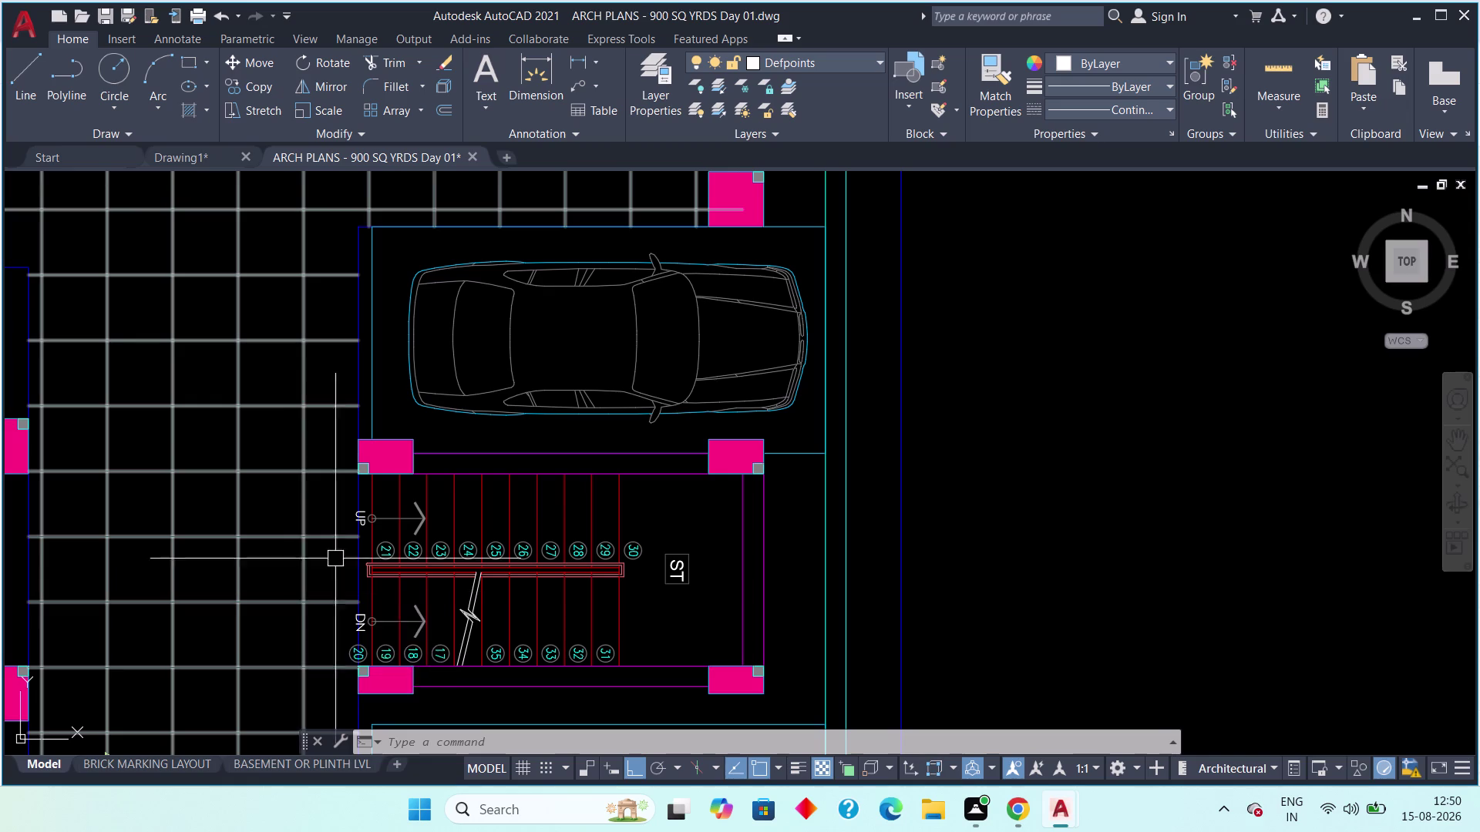
middle_drag(440, 556, 535, 514)
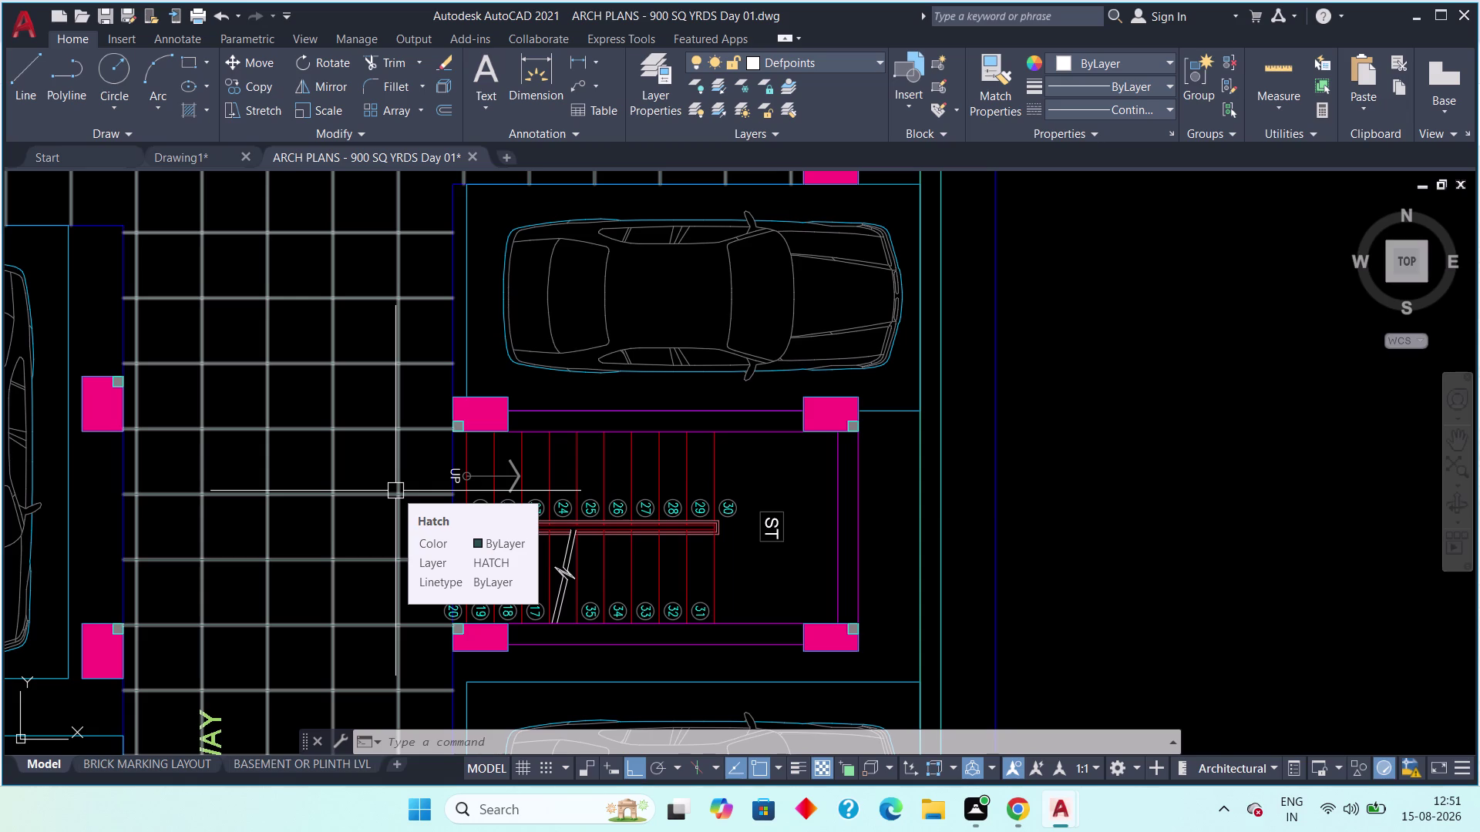
click(395, 491)
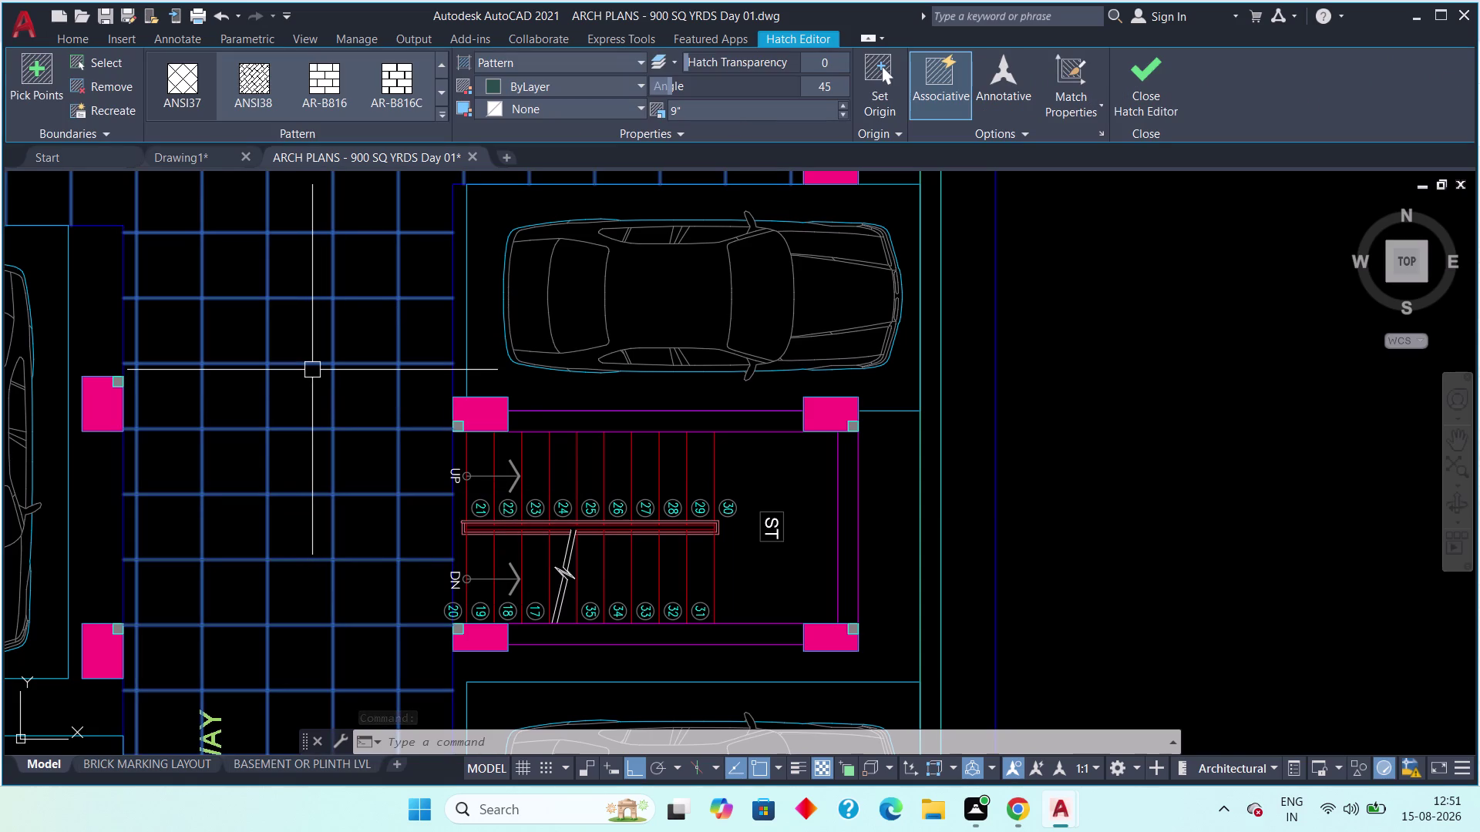
scroll(down, 3)
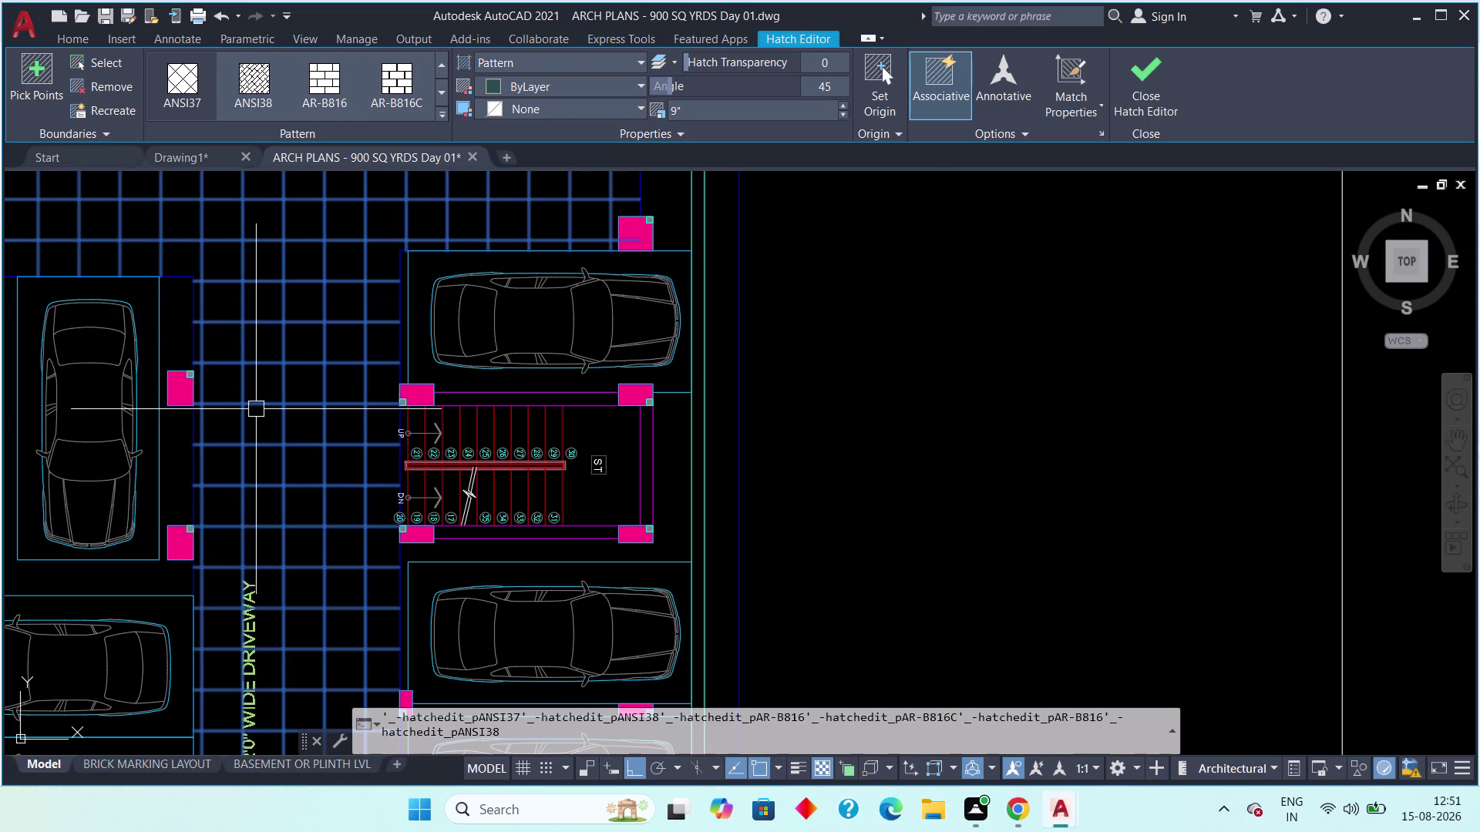
key(Escape)
key(Escape)
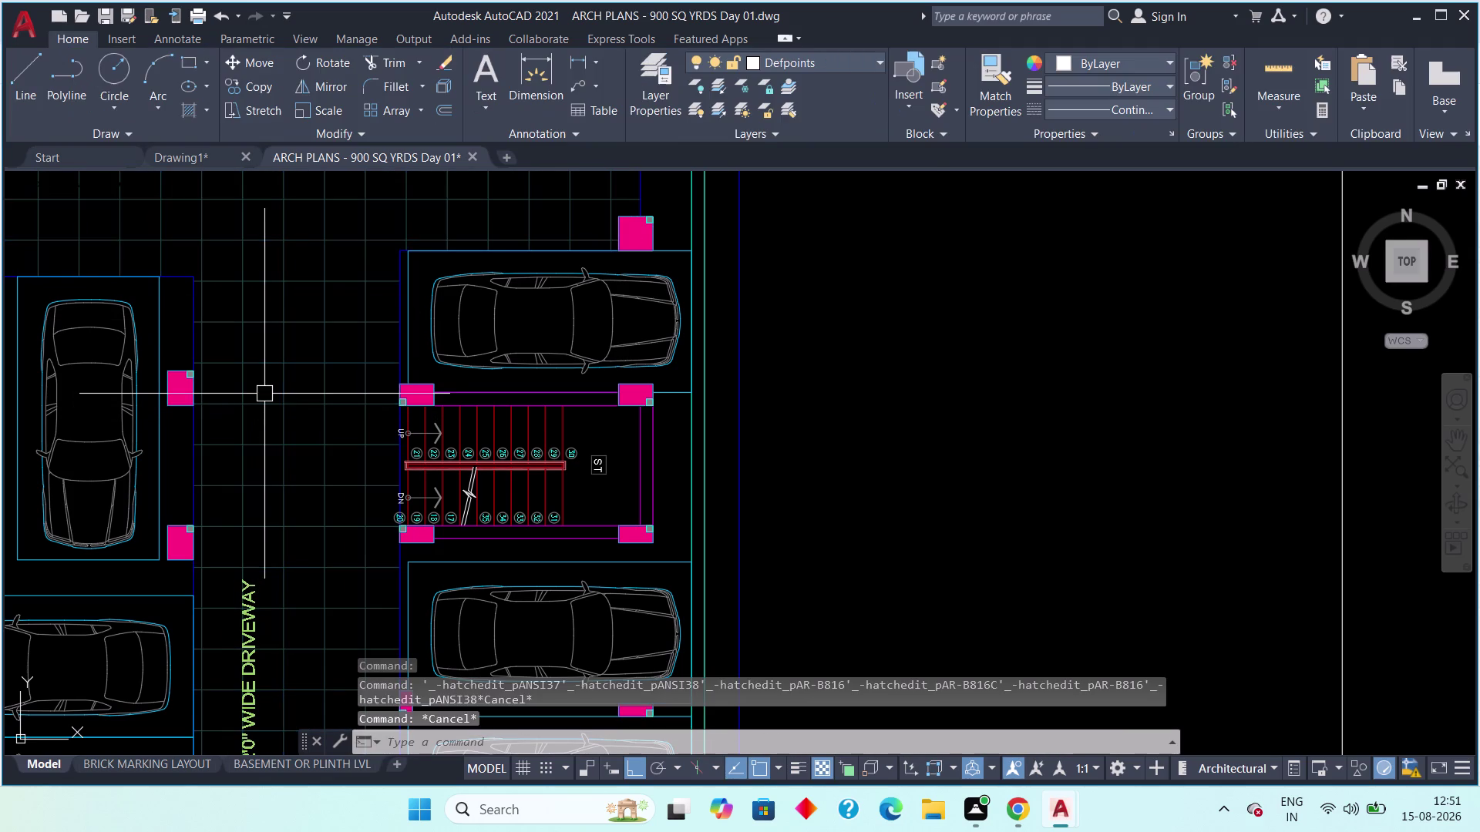
Cancel recalled commands and pan across the reference plan.
key(minus)
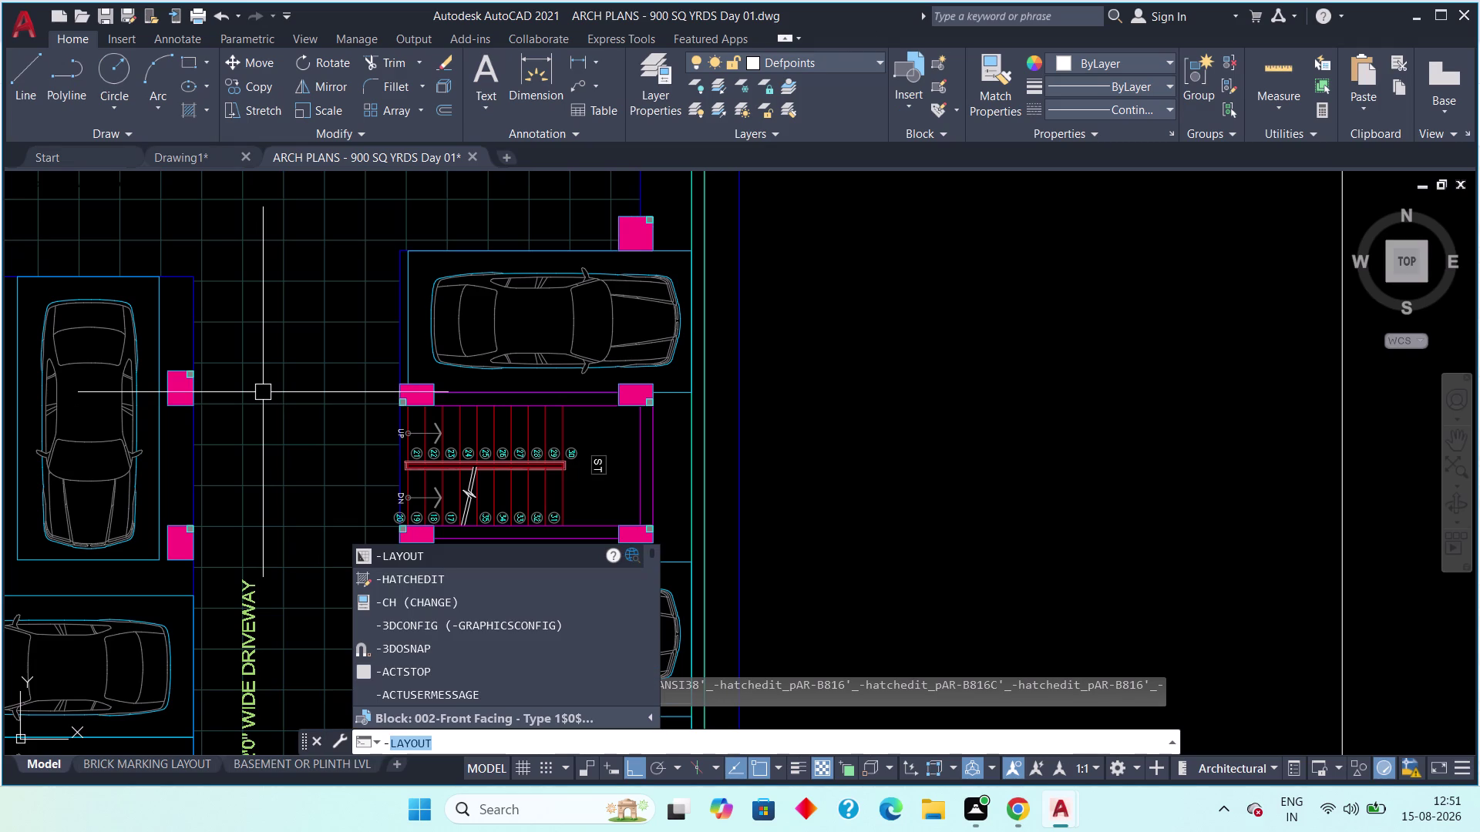
key(Escape)
key(Escape)
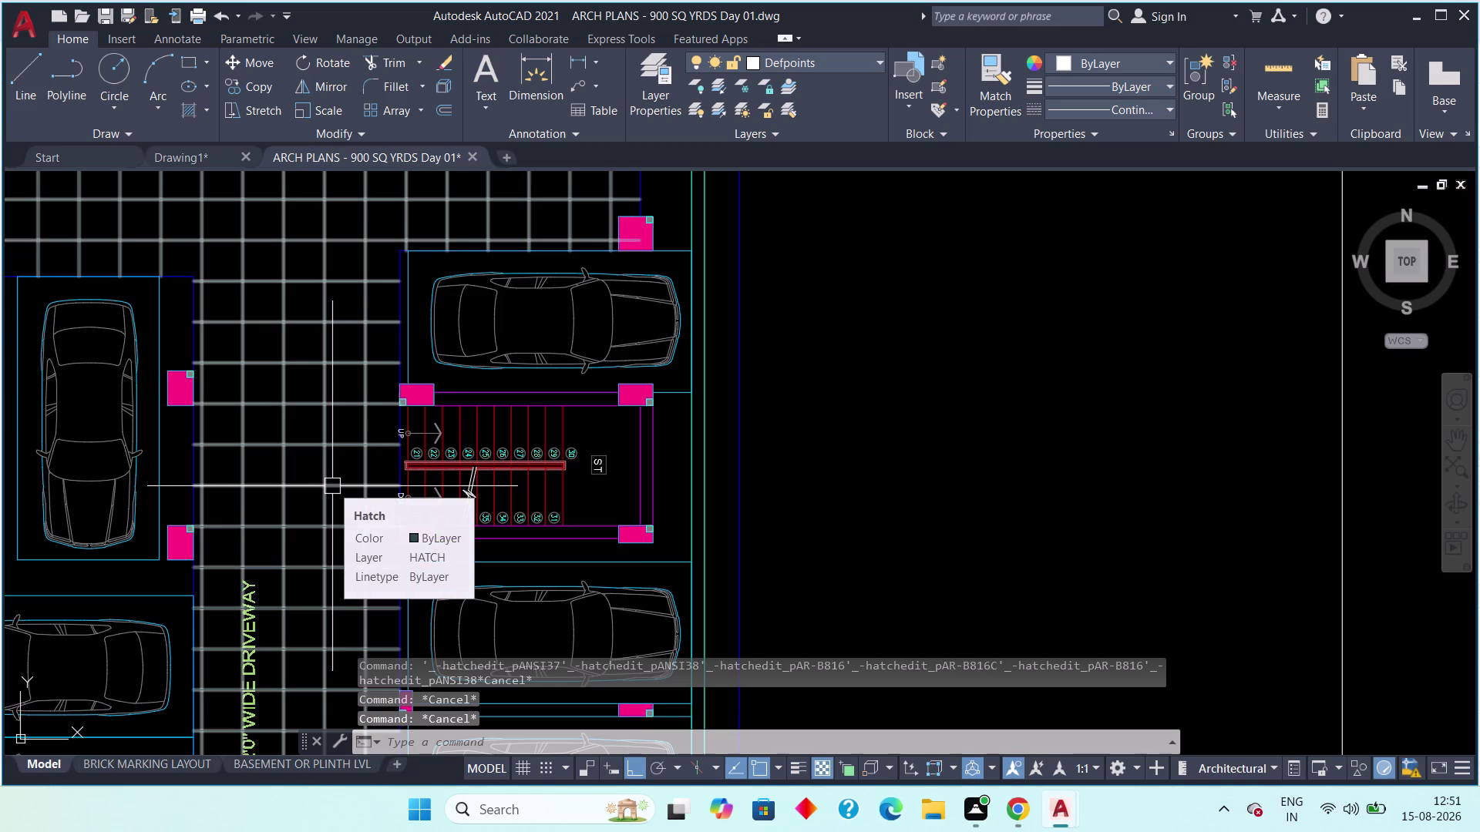
key(minus)
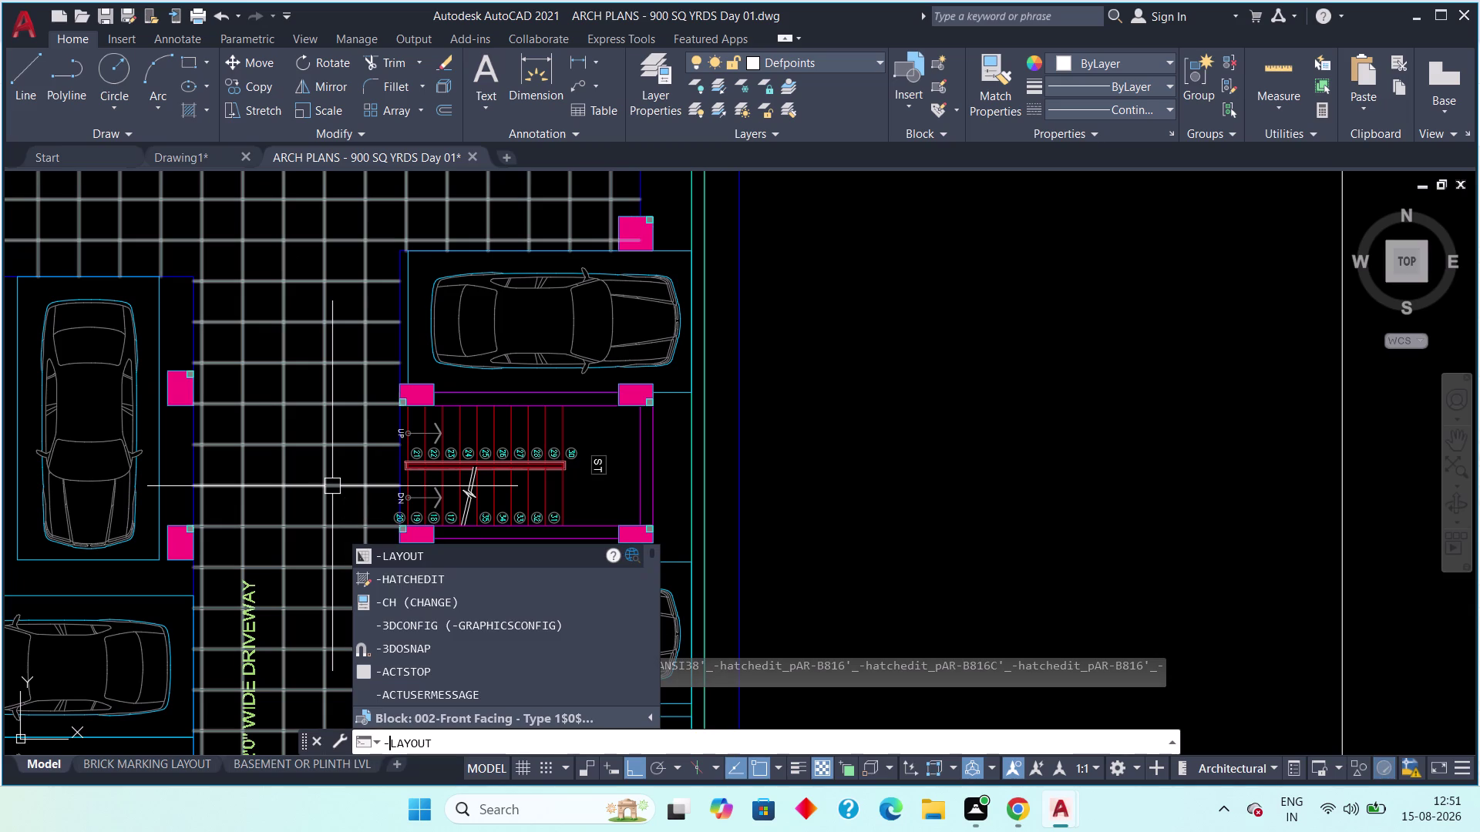
key(Escape)
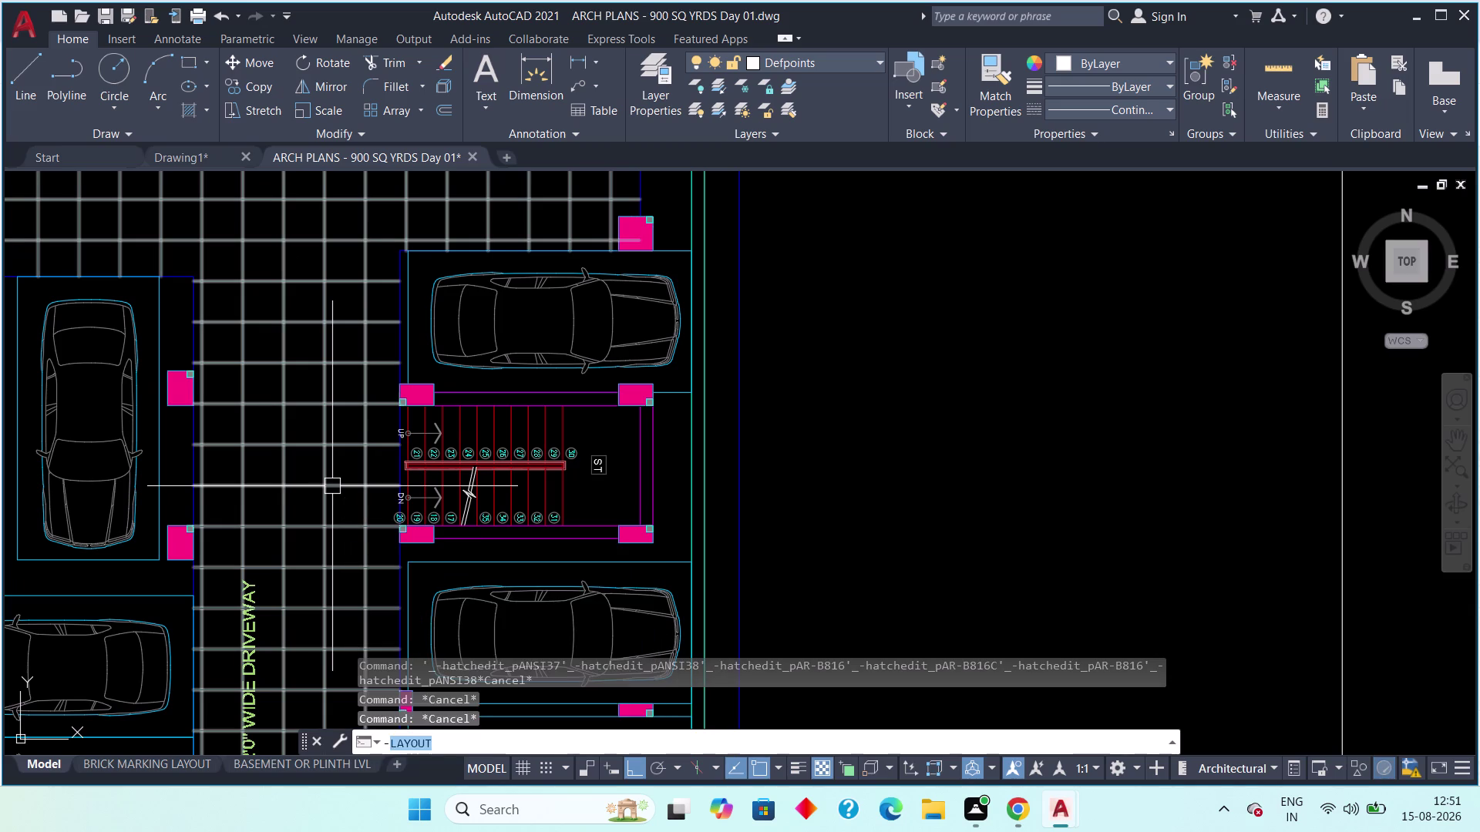
scroll(down, 3)
middle_drag(311, 520, 453, 576)
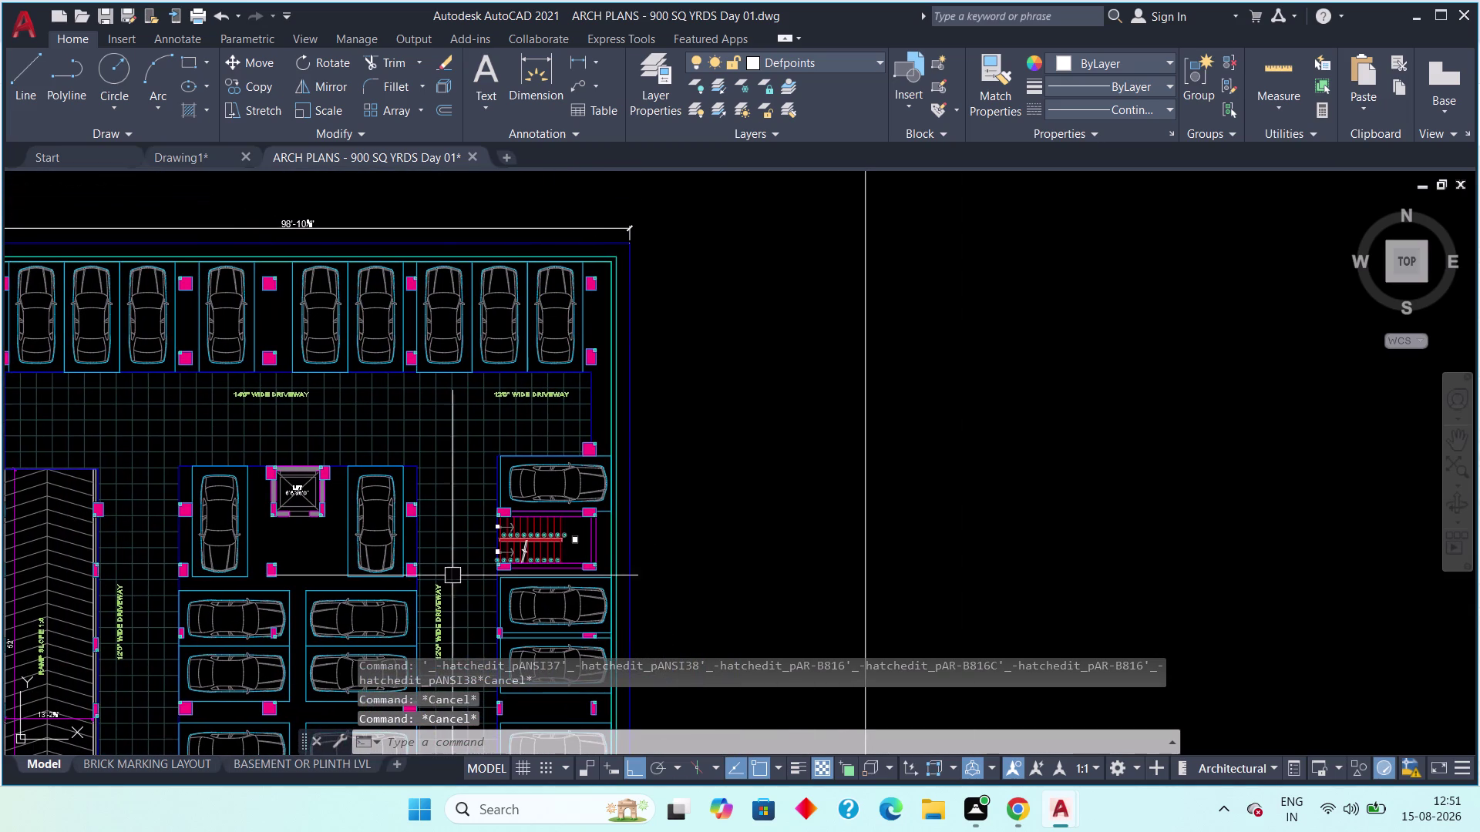
key(minus)
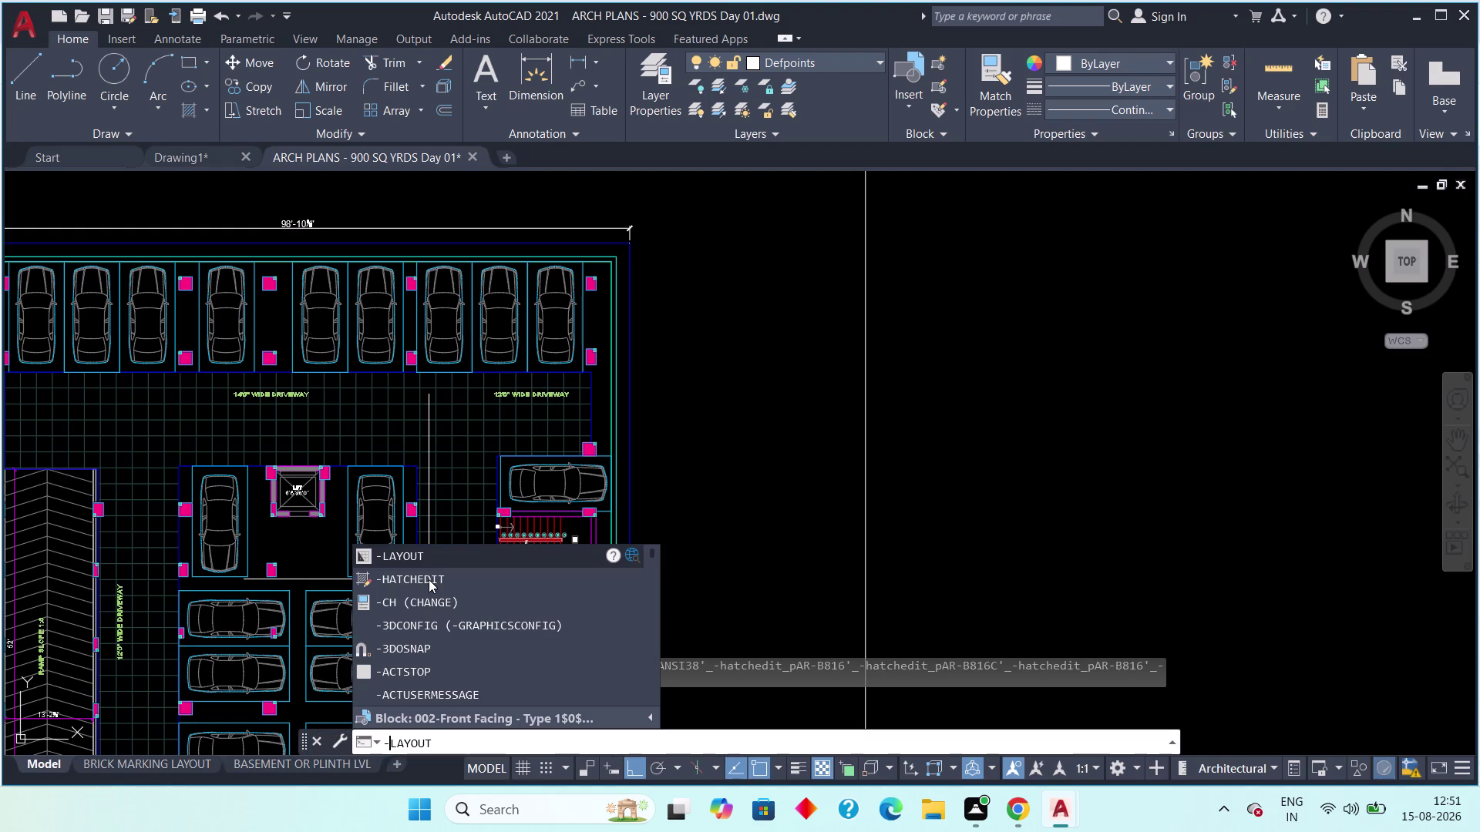
key(Escape)
scroll(down, 3)
middle_drag(362, 558, 504, 552)
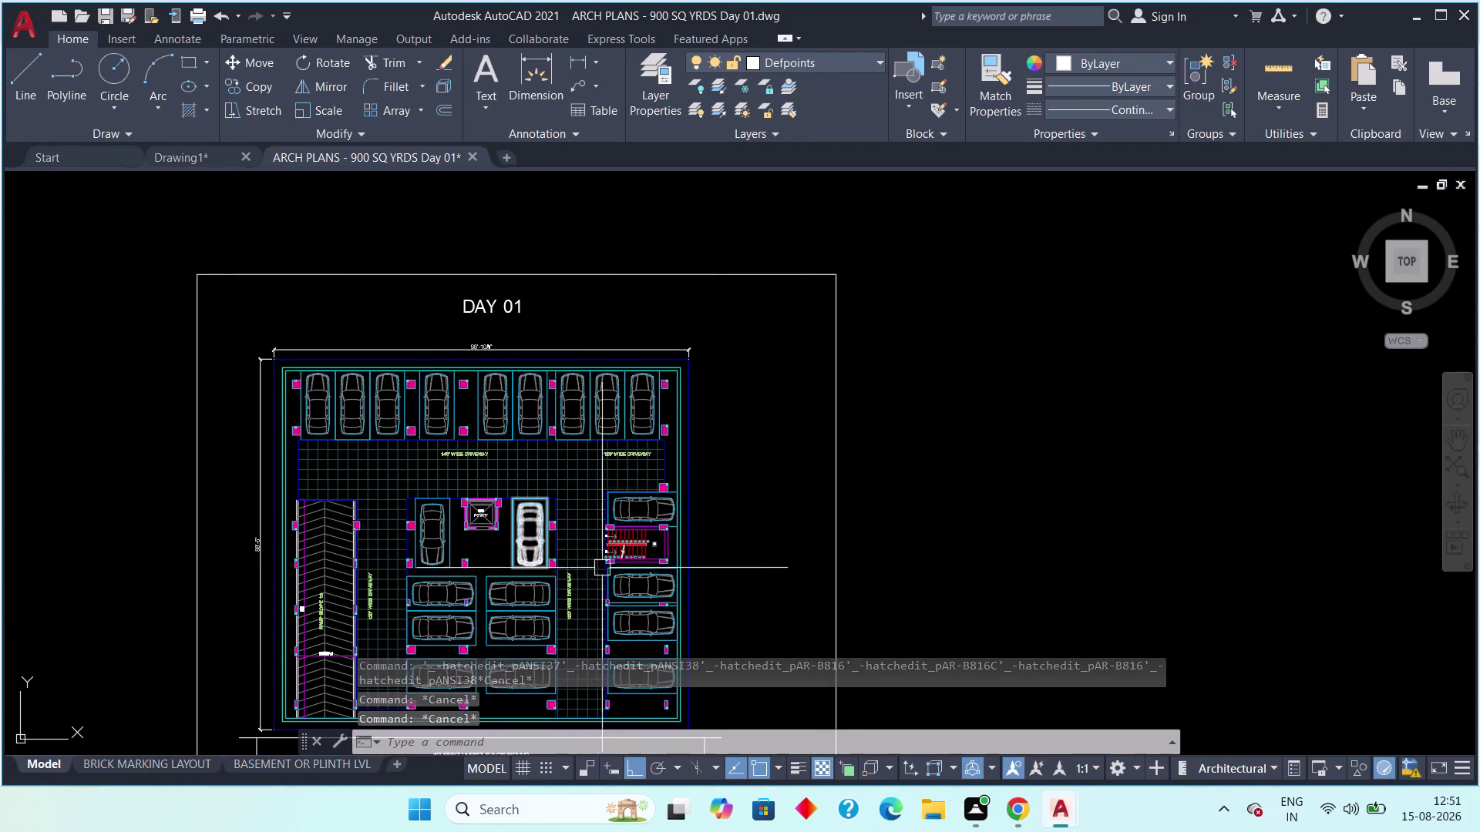
Look over the reference plan's parking bays, then switch to Drawing1.
scroll(up, 3)
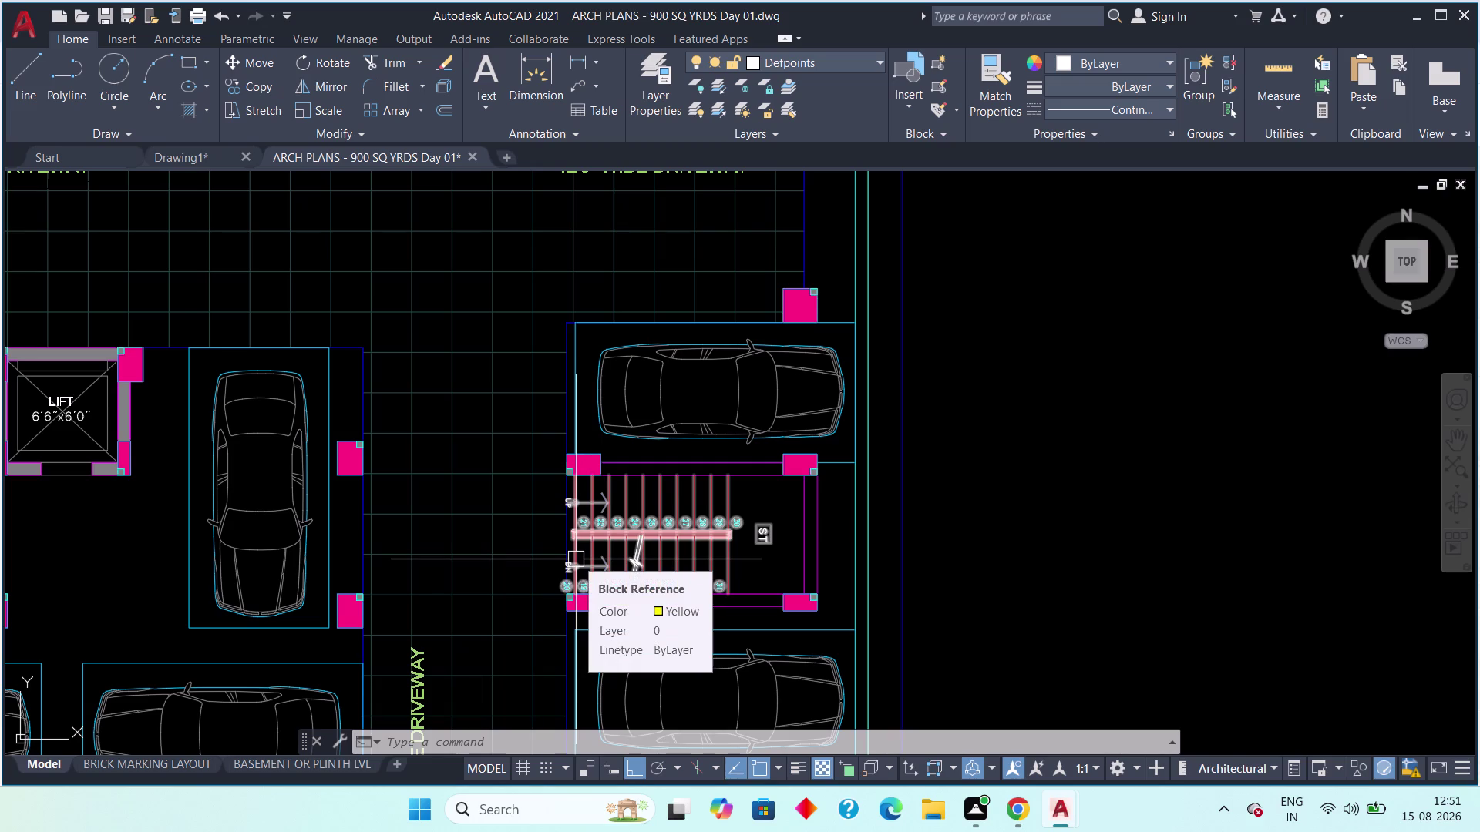
scroll(down, 3)
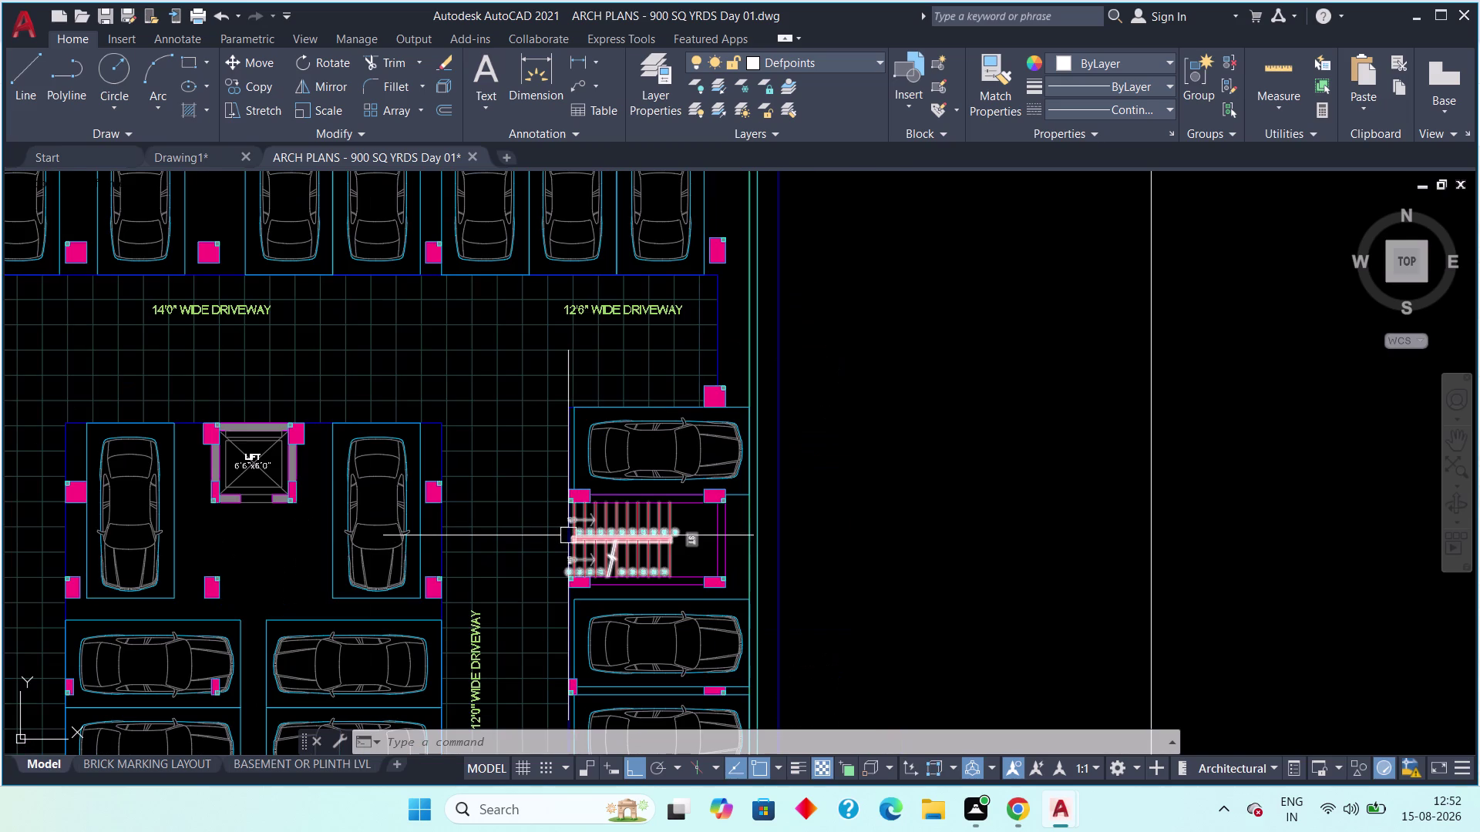
middle_drag(567, 535, 680, 502)
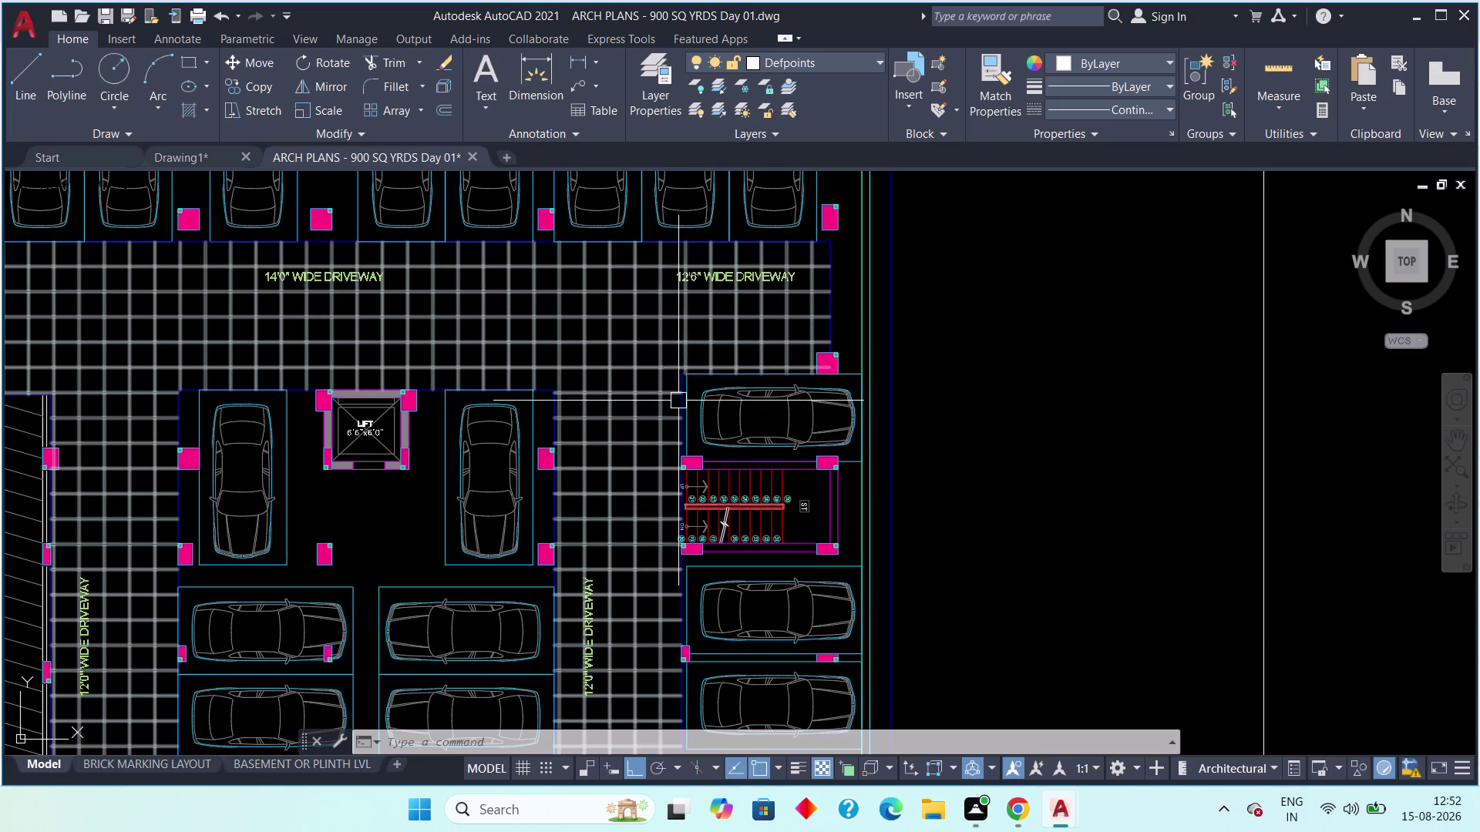
middle_drag(648, 427, 673, 346)
scroll(down, 3)
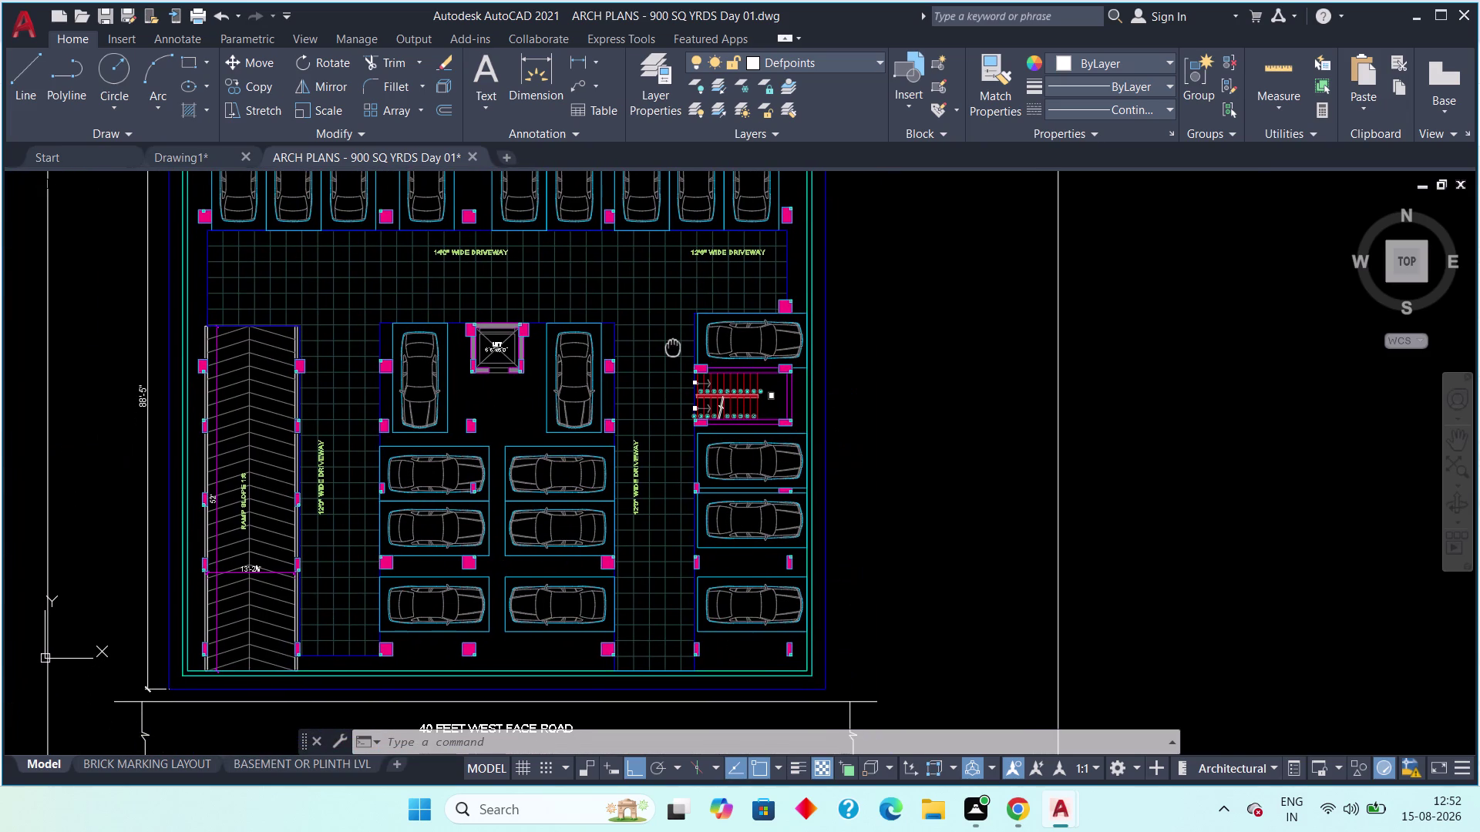
middle_drag(673, 346, 672, 361)
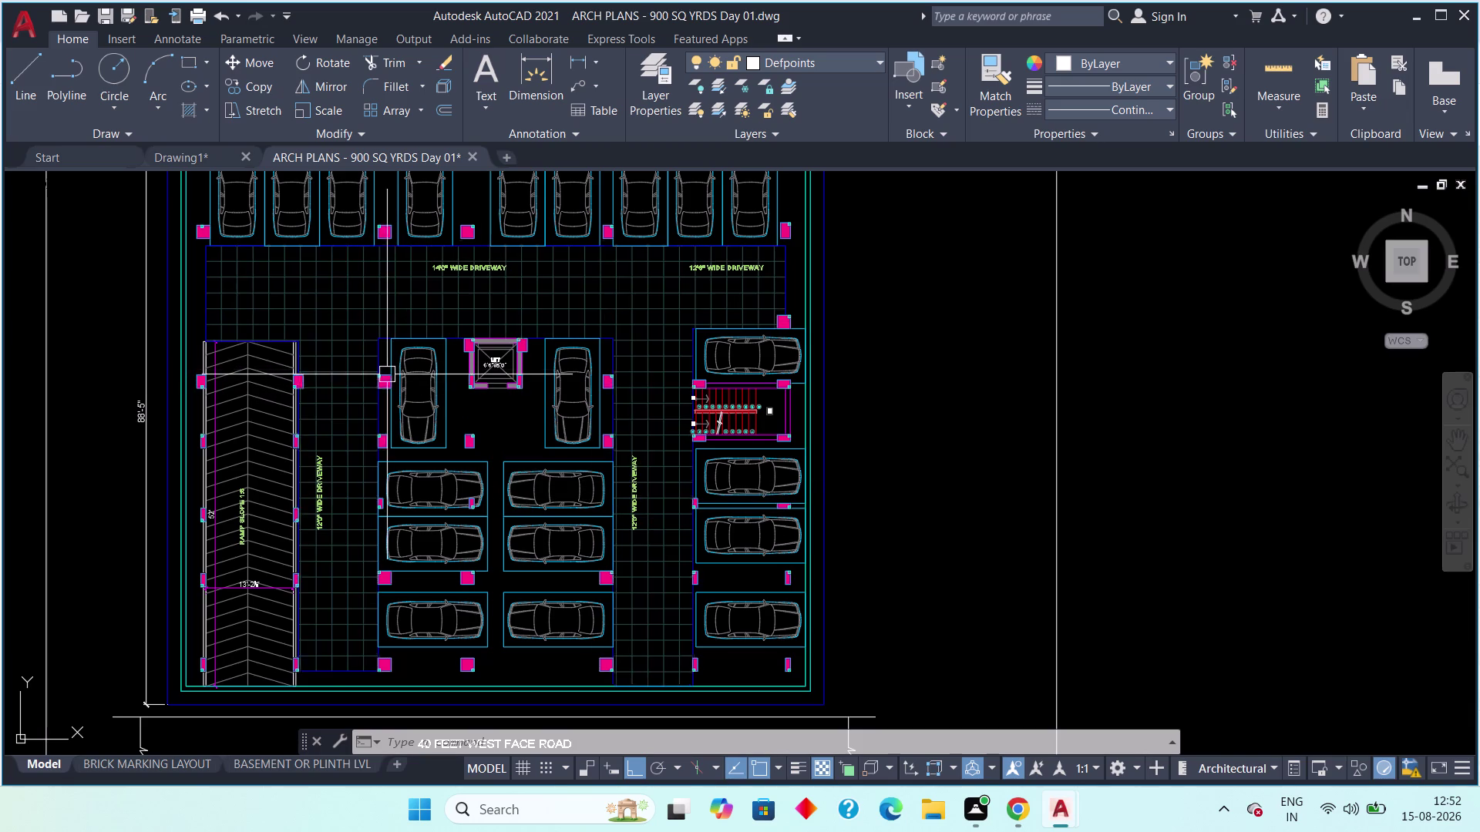
scroll(up, 3)
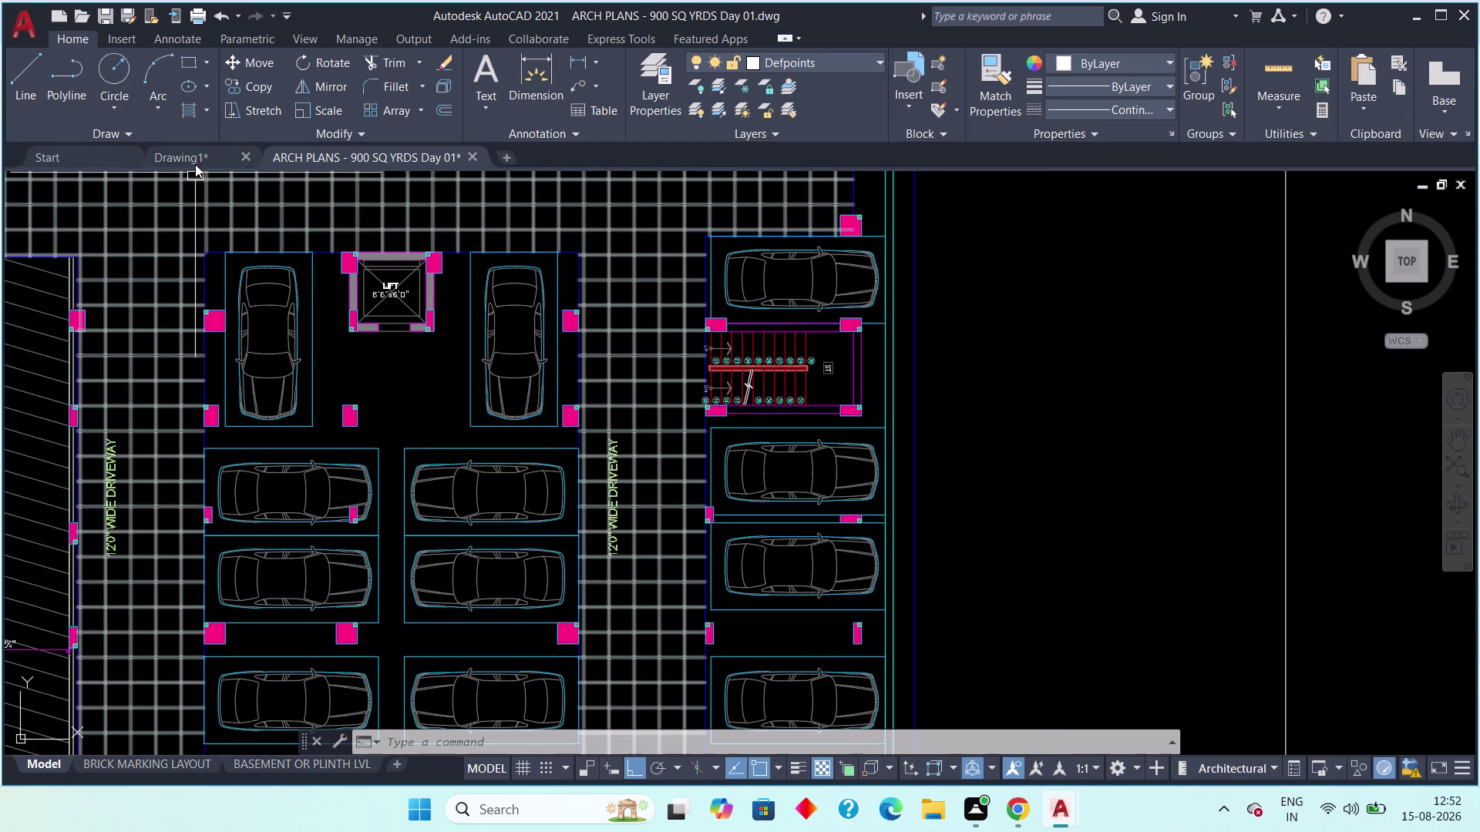
click(191, 151)
Offset the right bay's vertical line 12' toward the bay interior.
scroll(down, 3)
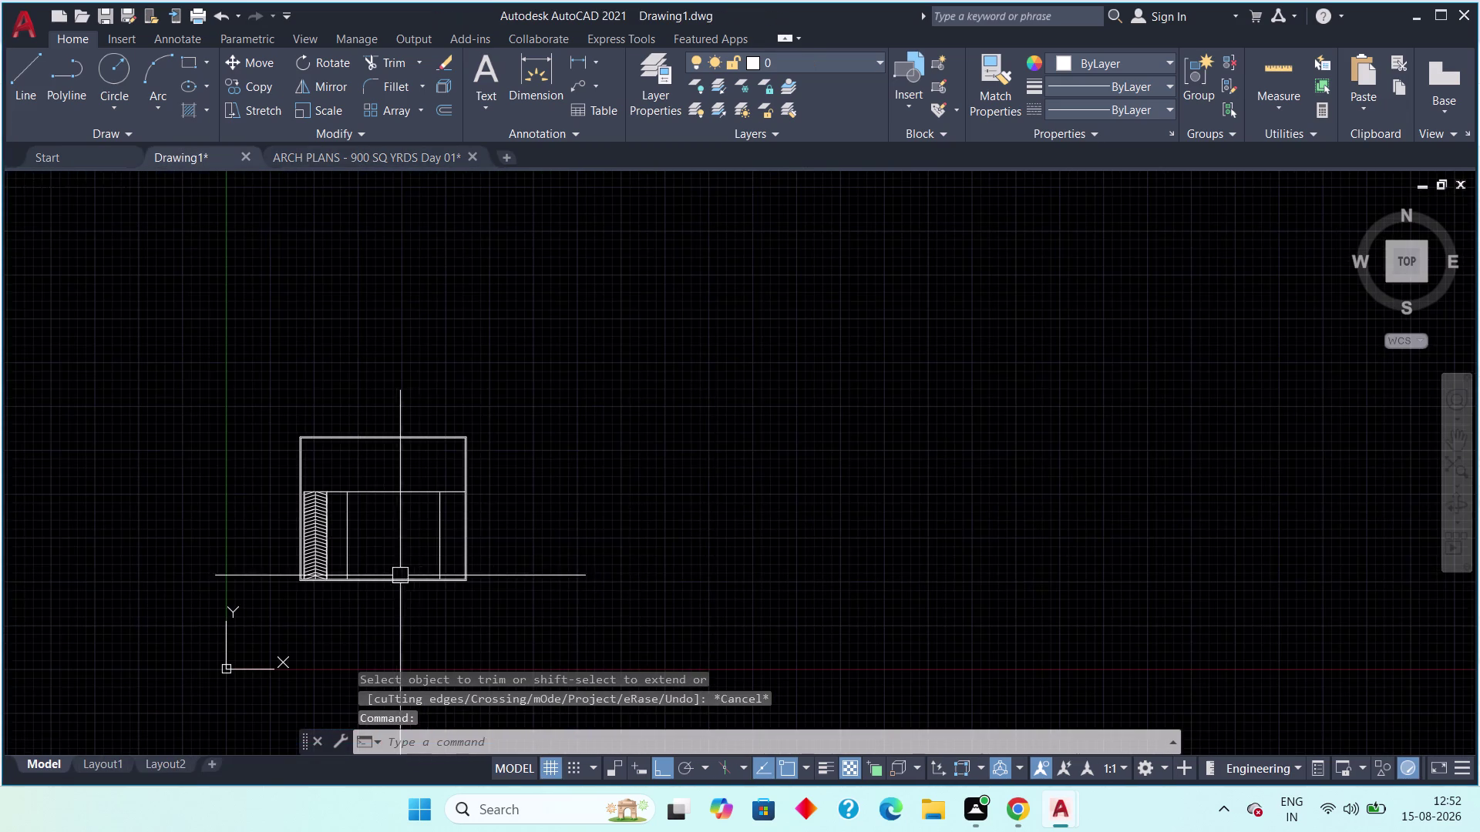
scroll(up, 3)
scroll(down, 3)
middle_drag(482, 471, 458, 518)
key(Escape)
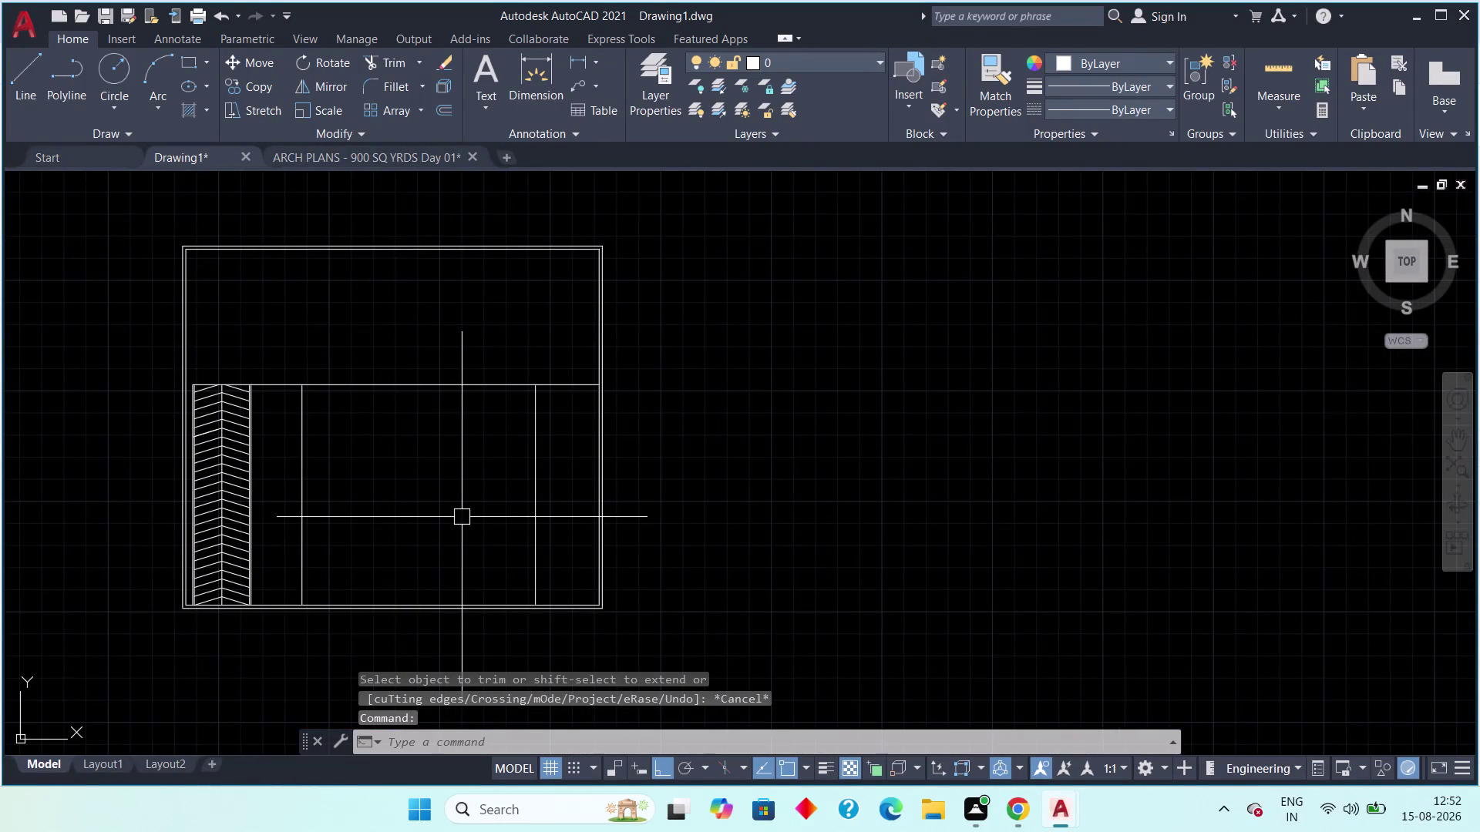
text(off)
key(space)
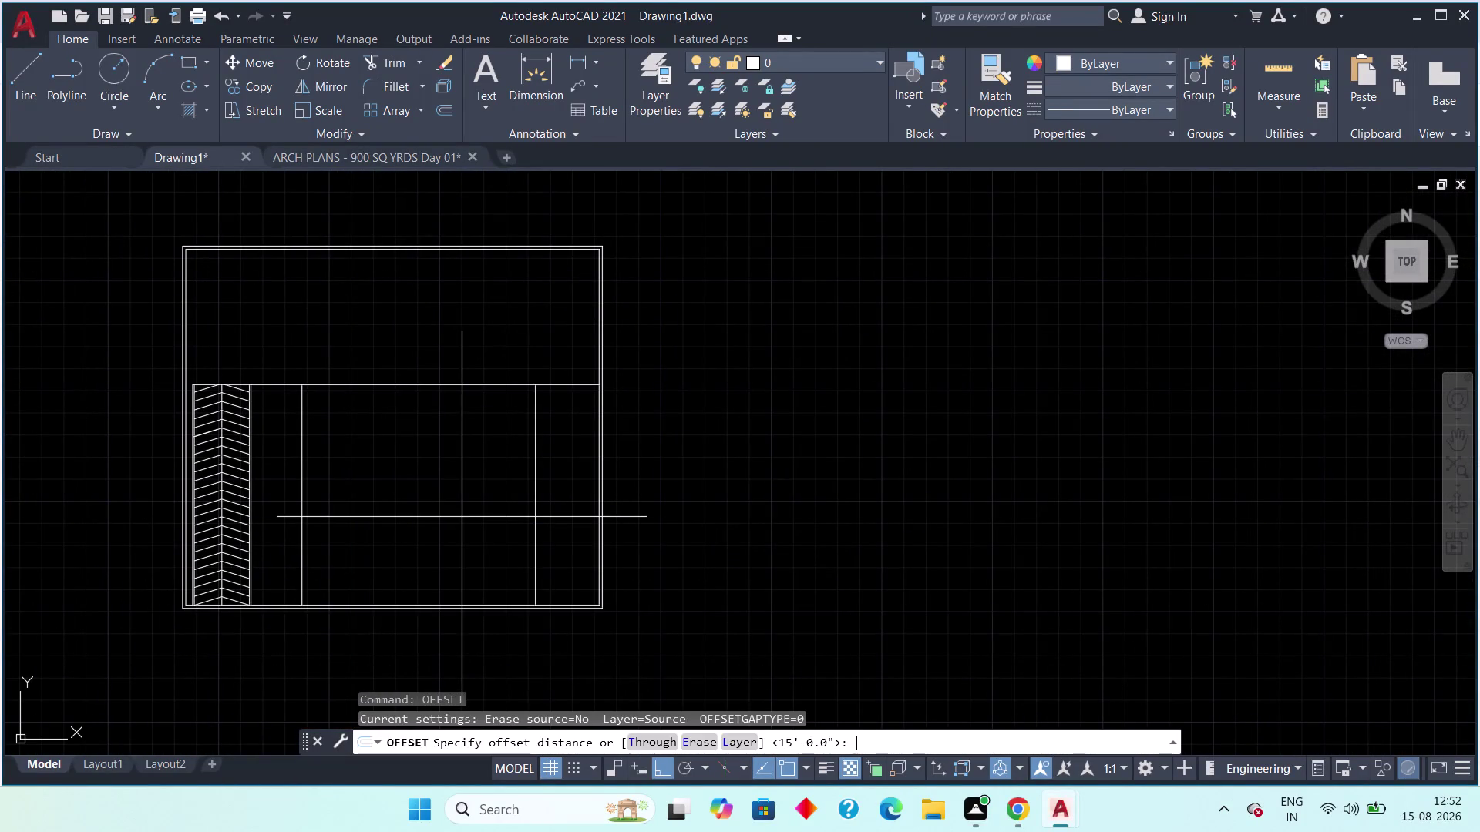
text(12')
key(space)
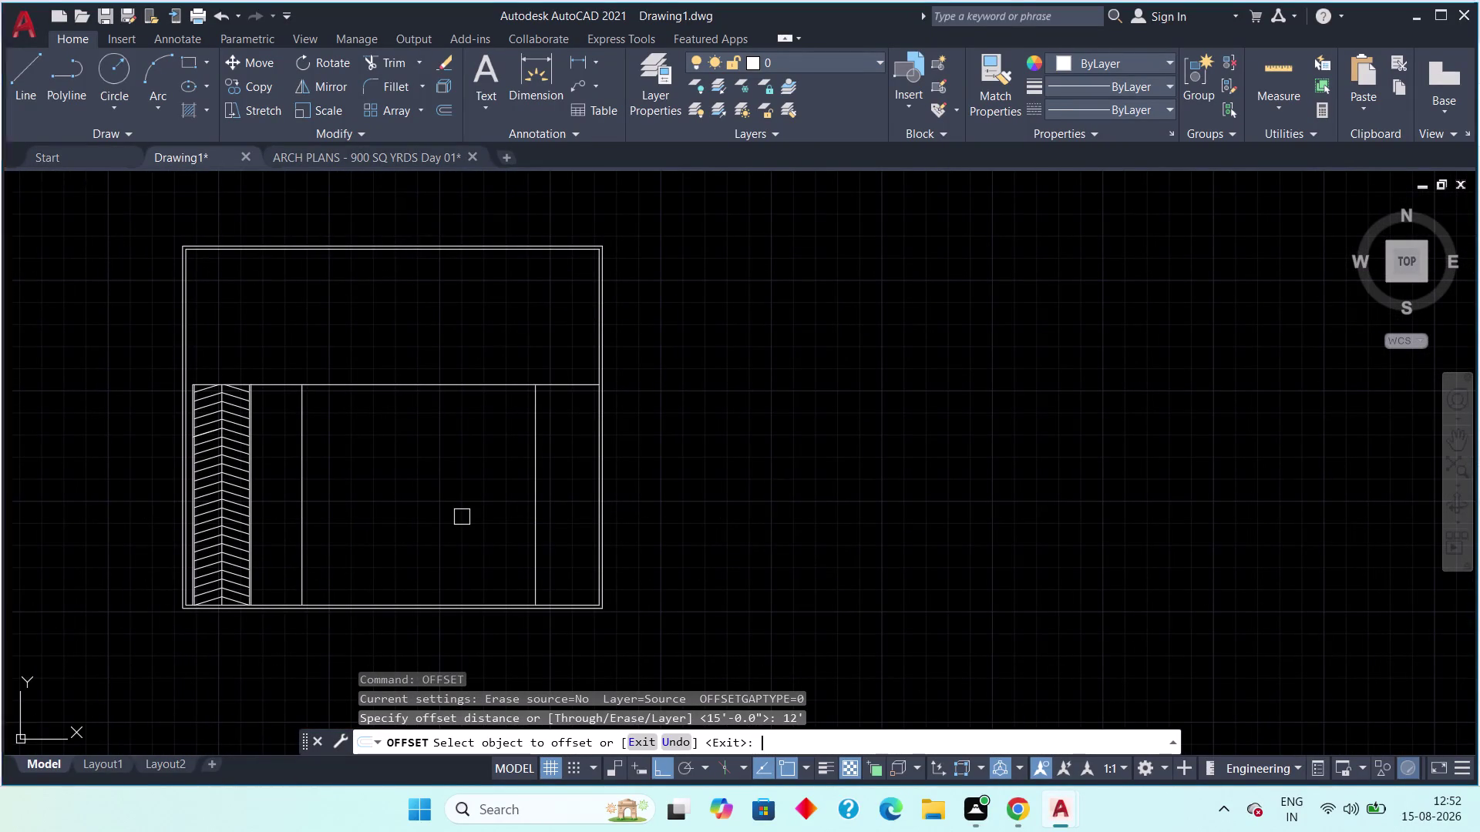
click(537, 480)
click(456, 496)
key(Escape)
key(Escape)
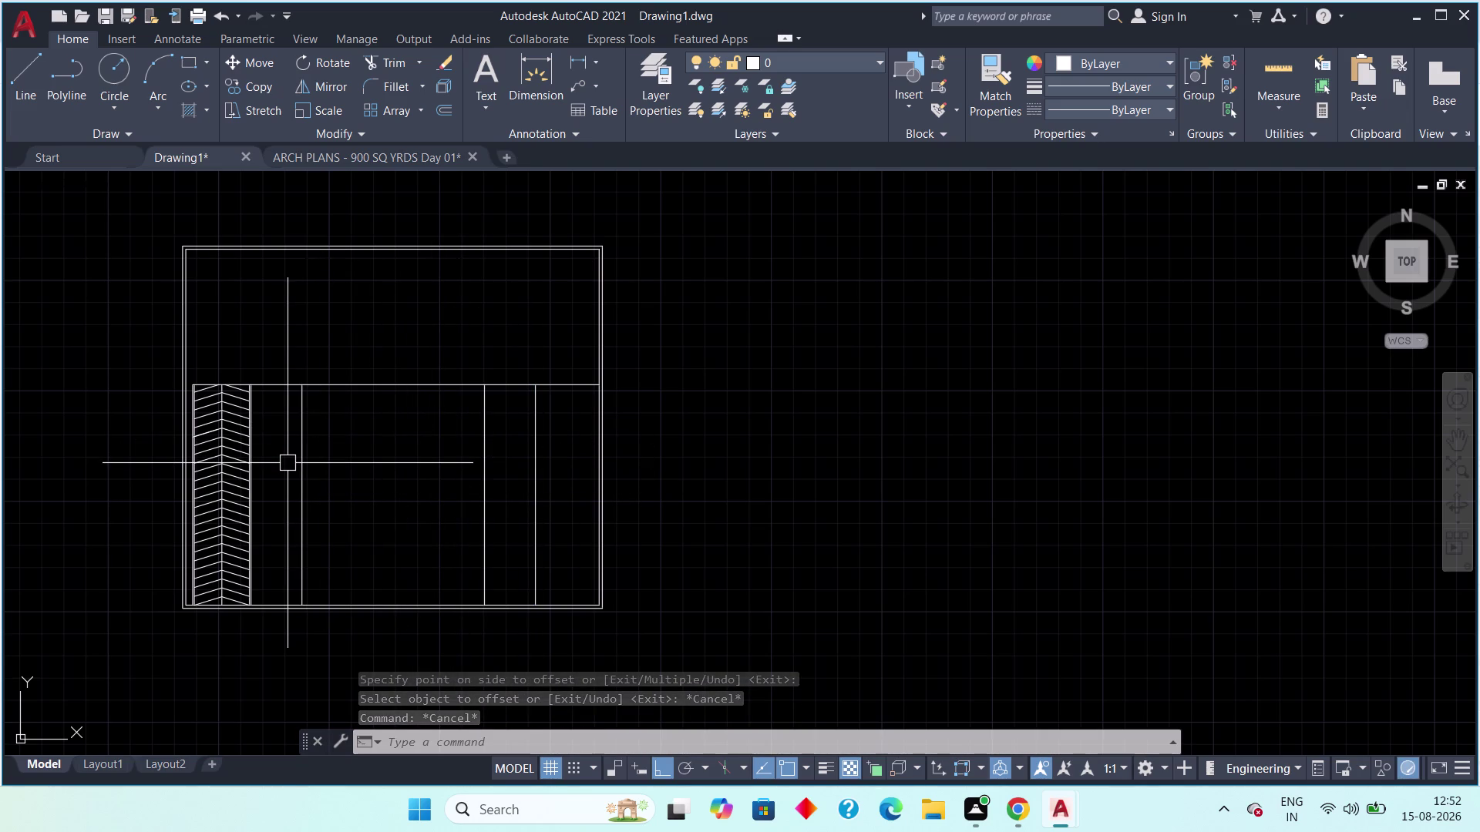
Glance at the reference plan, then return to Drawing1.
click(321, 151)
scroll(down, 3)
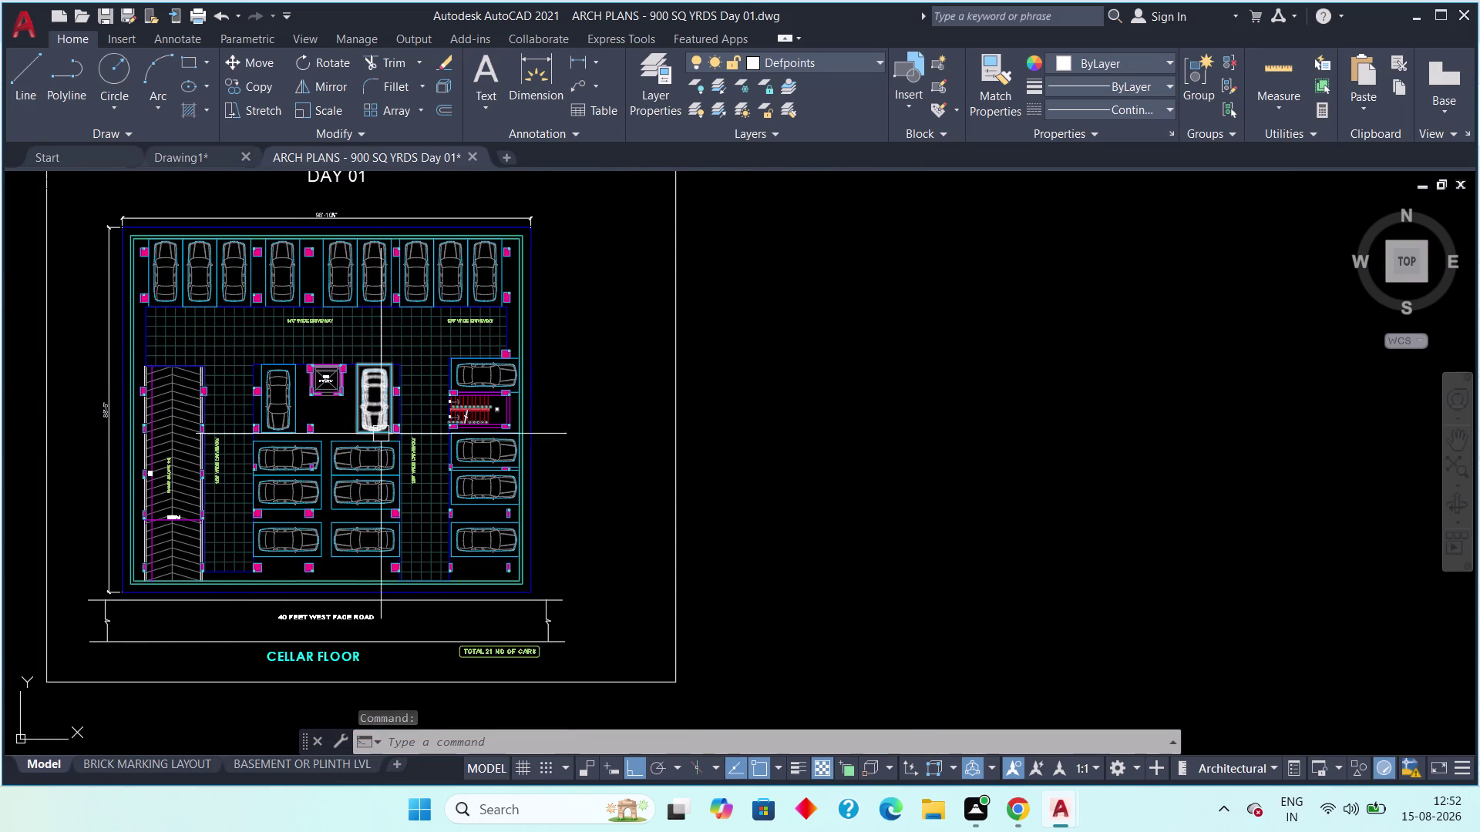
click(183, 163)
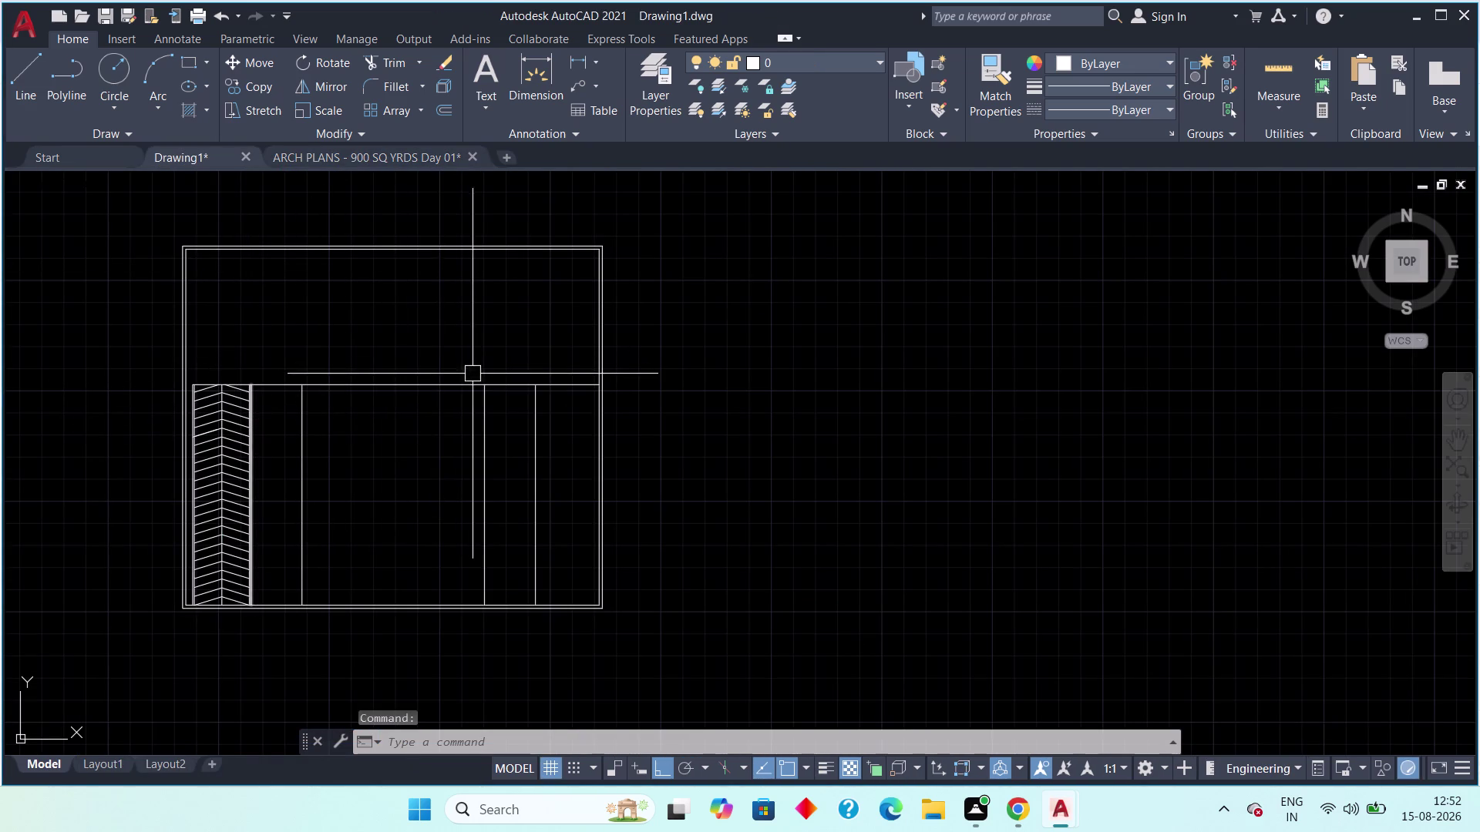
Trim the horizontal line beside the ramp and between the middle and right bays.
scroll(up, 3)
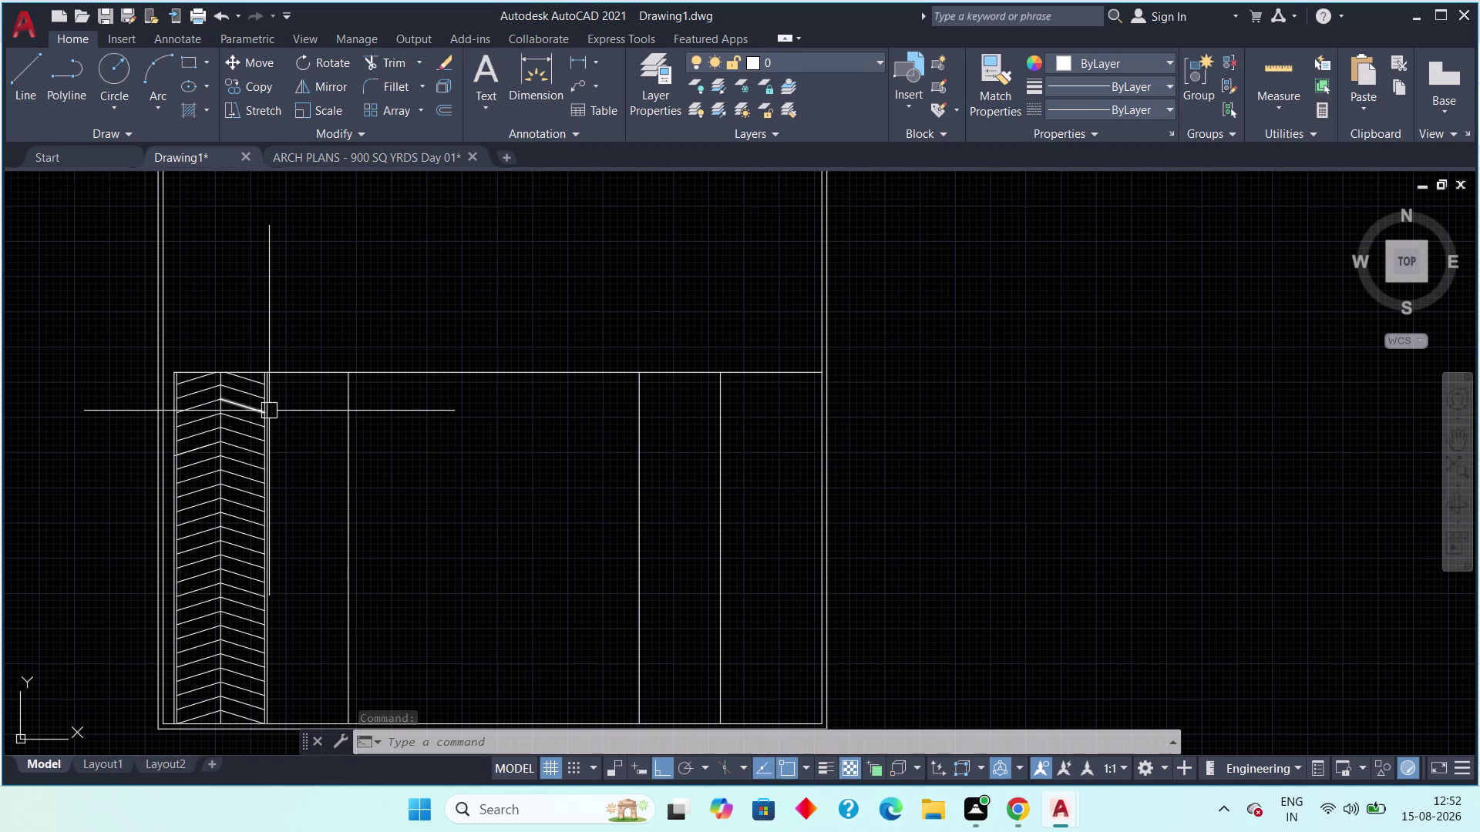
key(t)
key(r)
key(space)
click(302, 374)
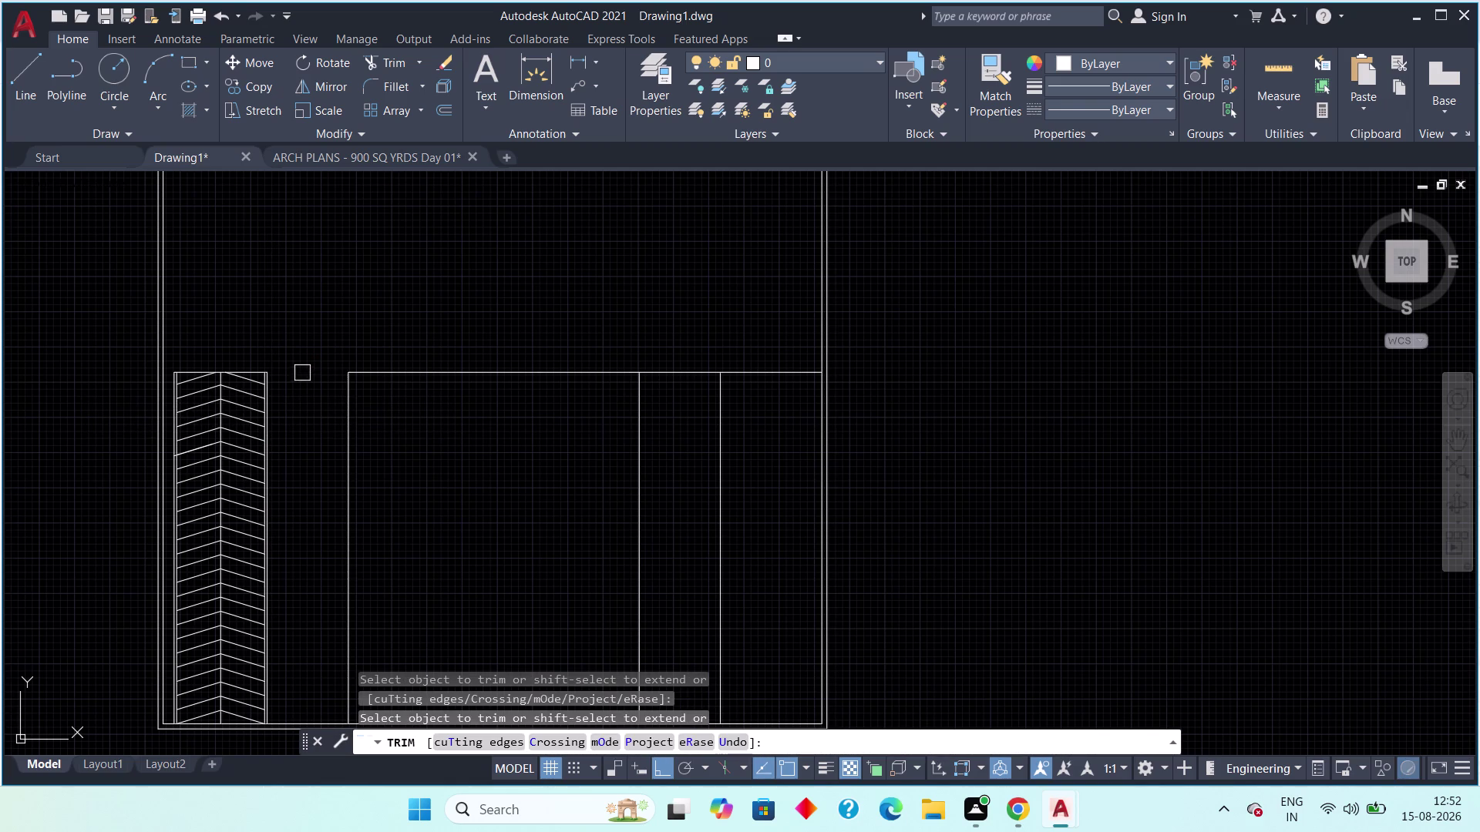
click(667, 374)
Zoom out over the whole plan, end trim, and center the view.
middle_drag(665, 421, 666, 409)
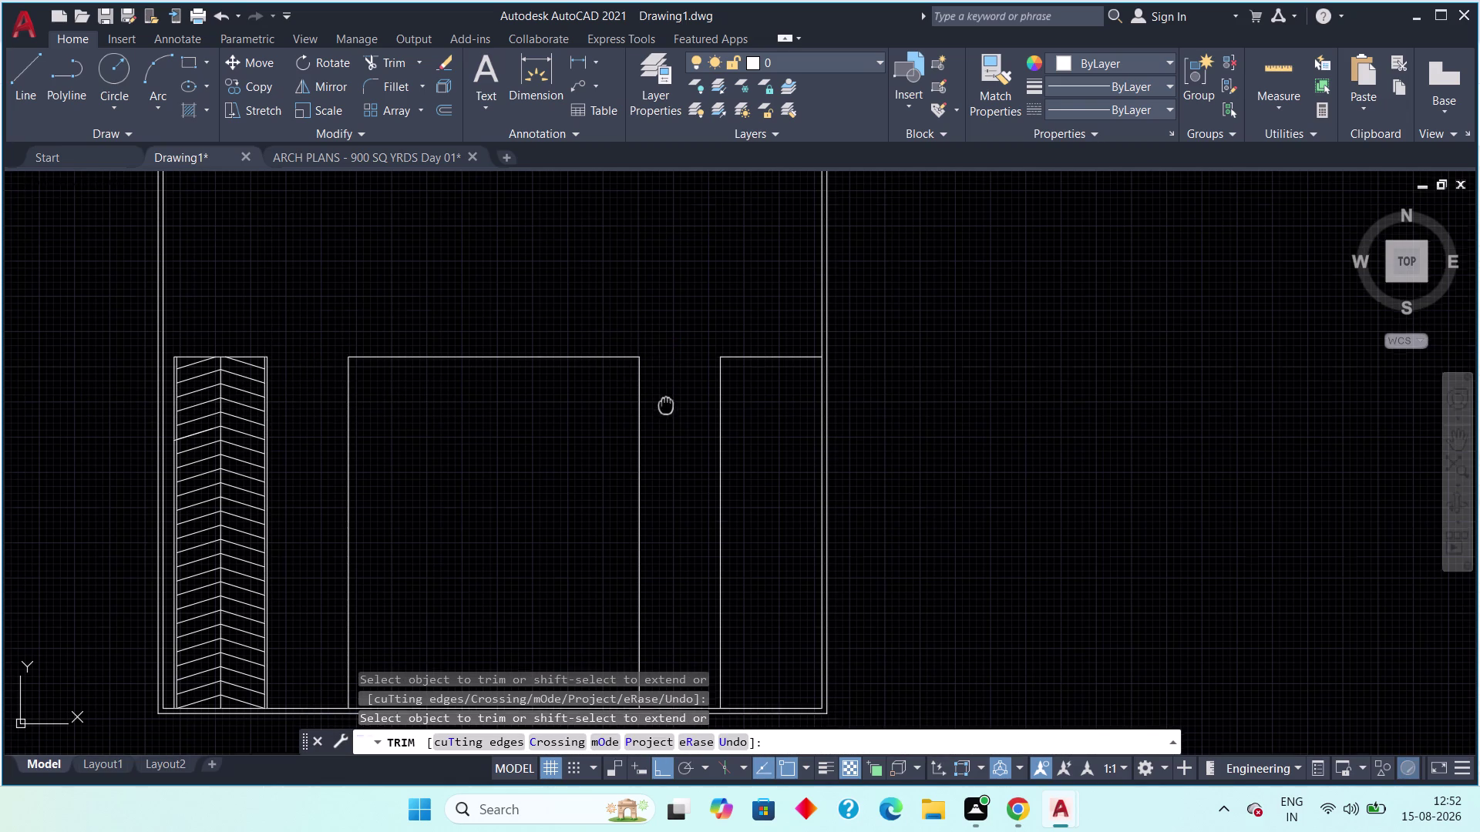
middle_drag(665, 409, 647, 350)
scroll(down, 3)
scroll(down, 3)
middle_drag(642, 383, 581, 383)
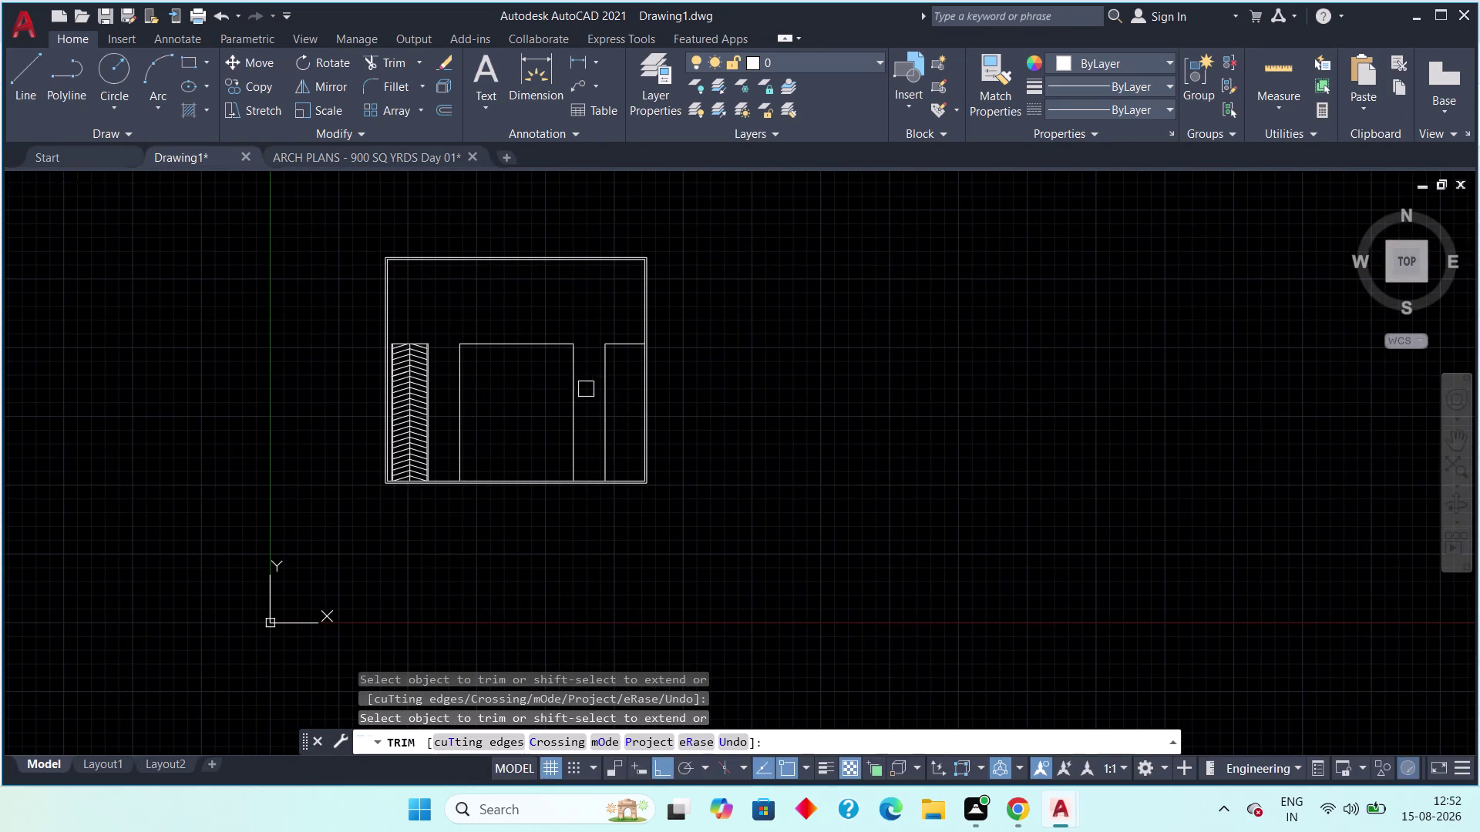
key(Escape)
key(Escape)
scroll(up, 3)
middle_drag(564, 379, 538, 384)
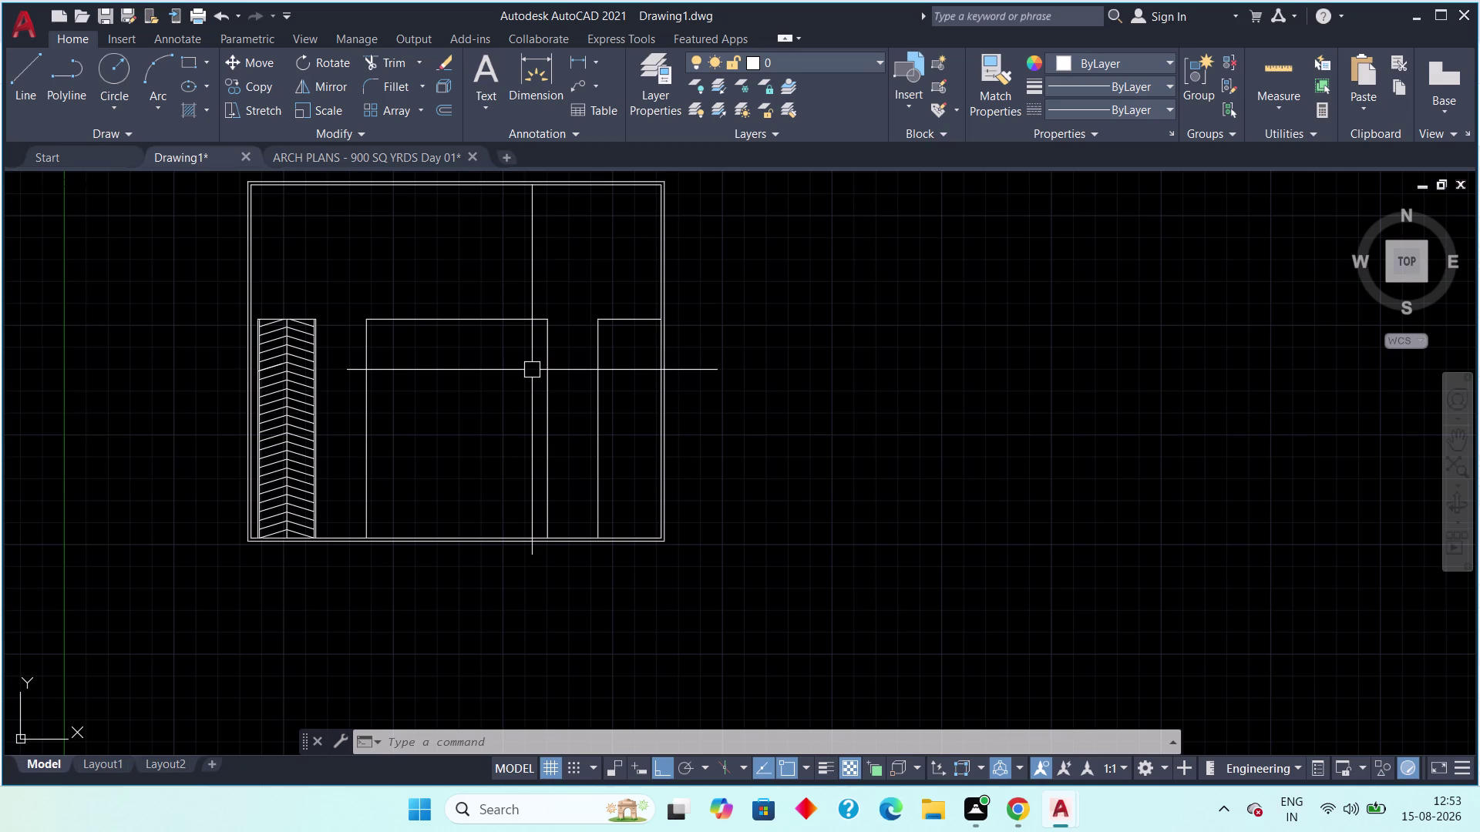
Offset the right bay's top line downward twice at 6' spacing.
scroll(up, 3)
middle_drag(599, 394, 524, 495)
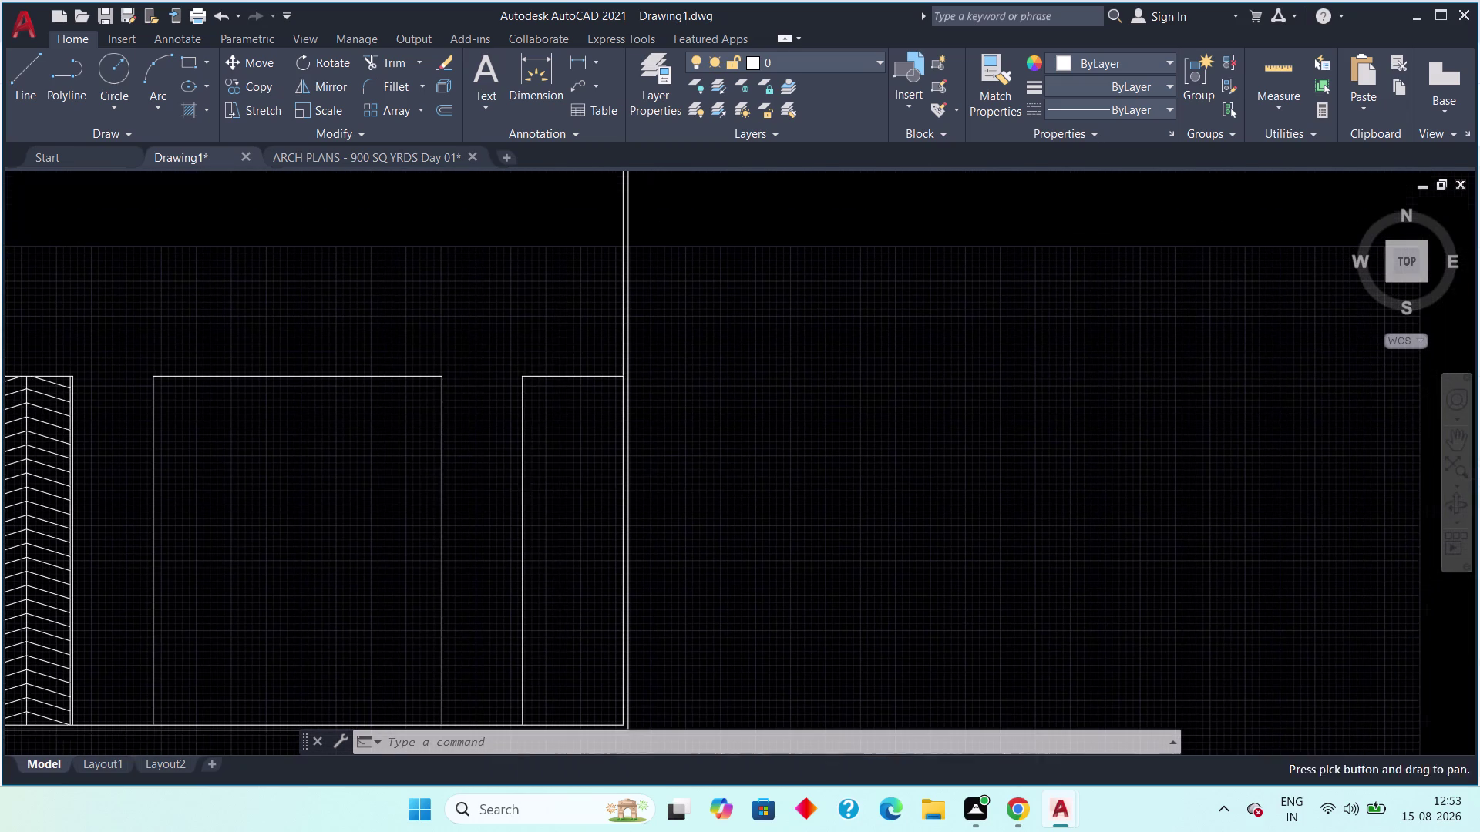
key(Escape)
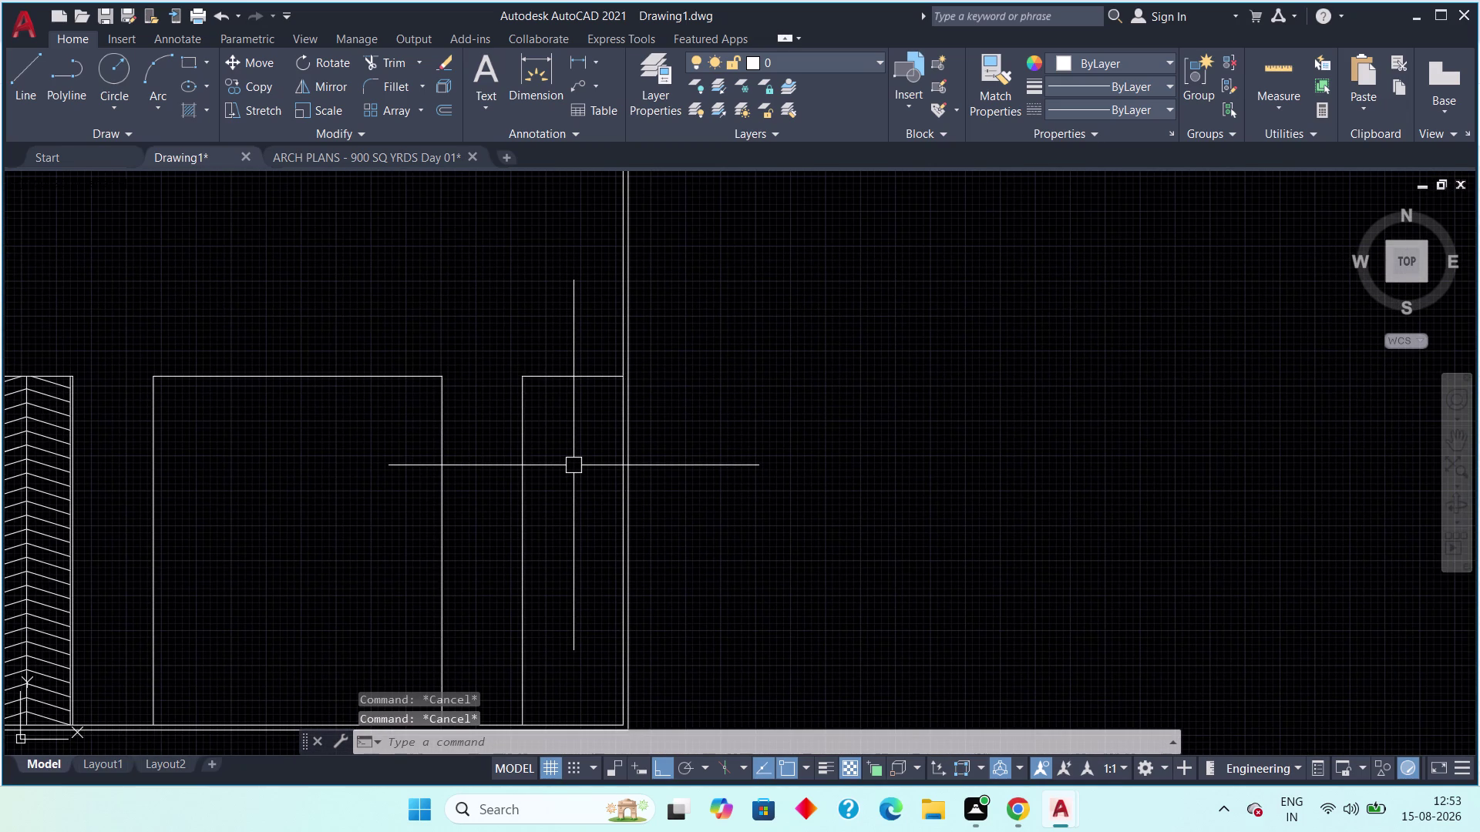
text(off)
key(space)
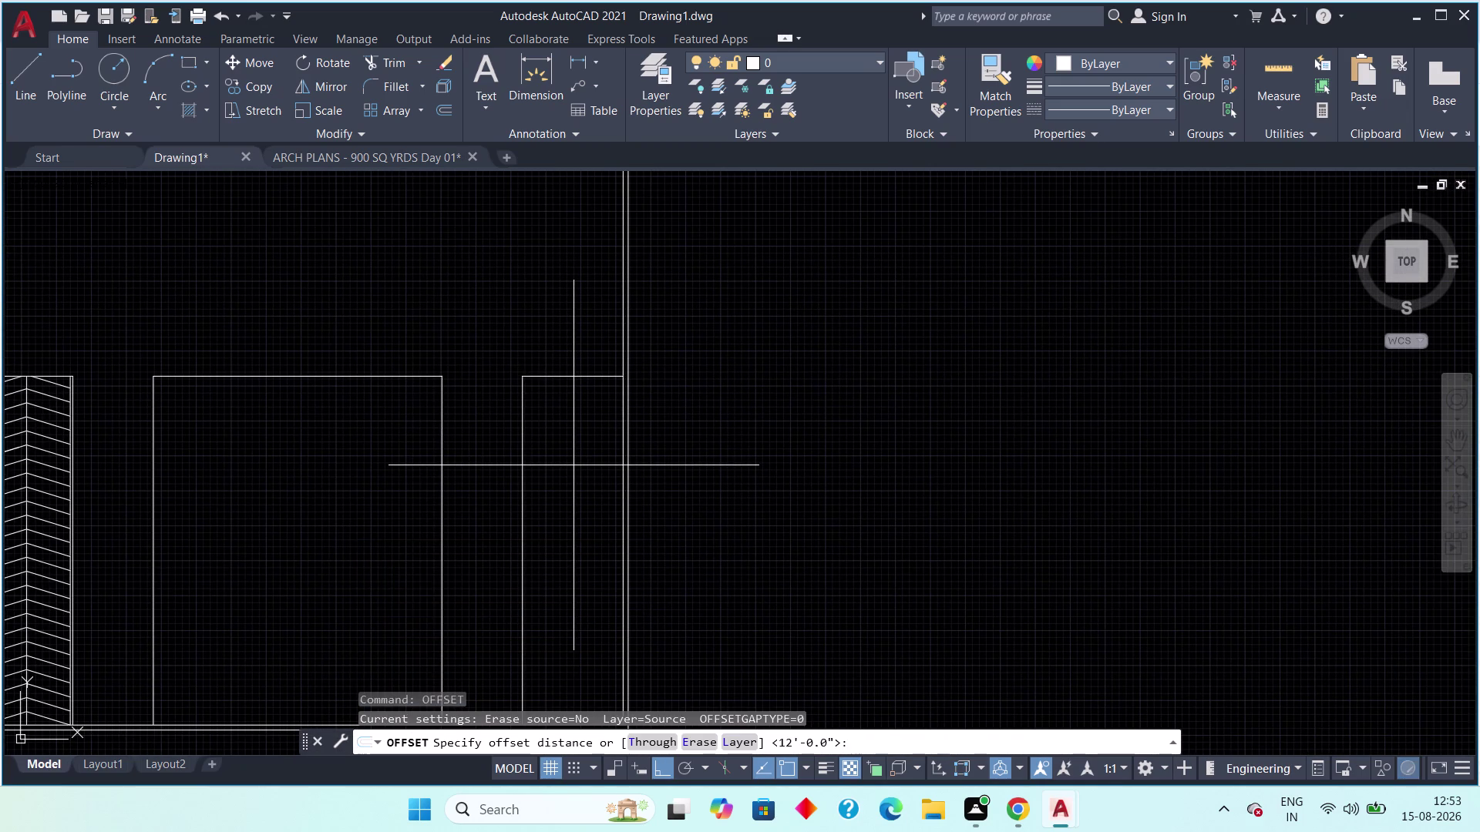
text(6')
key(space)
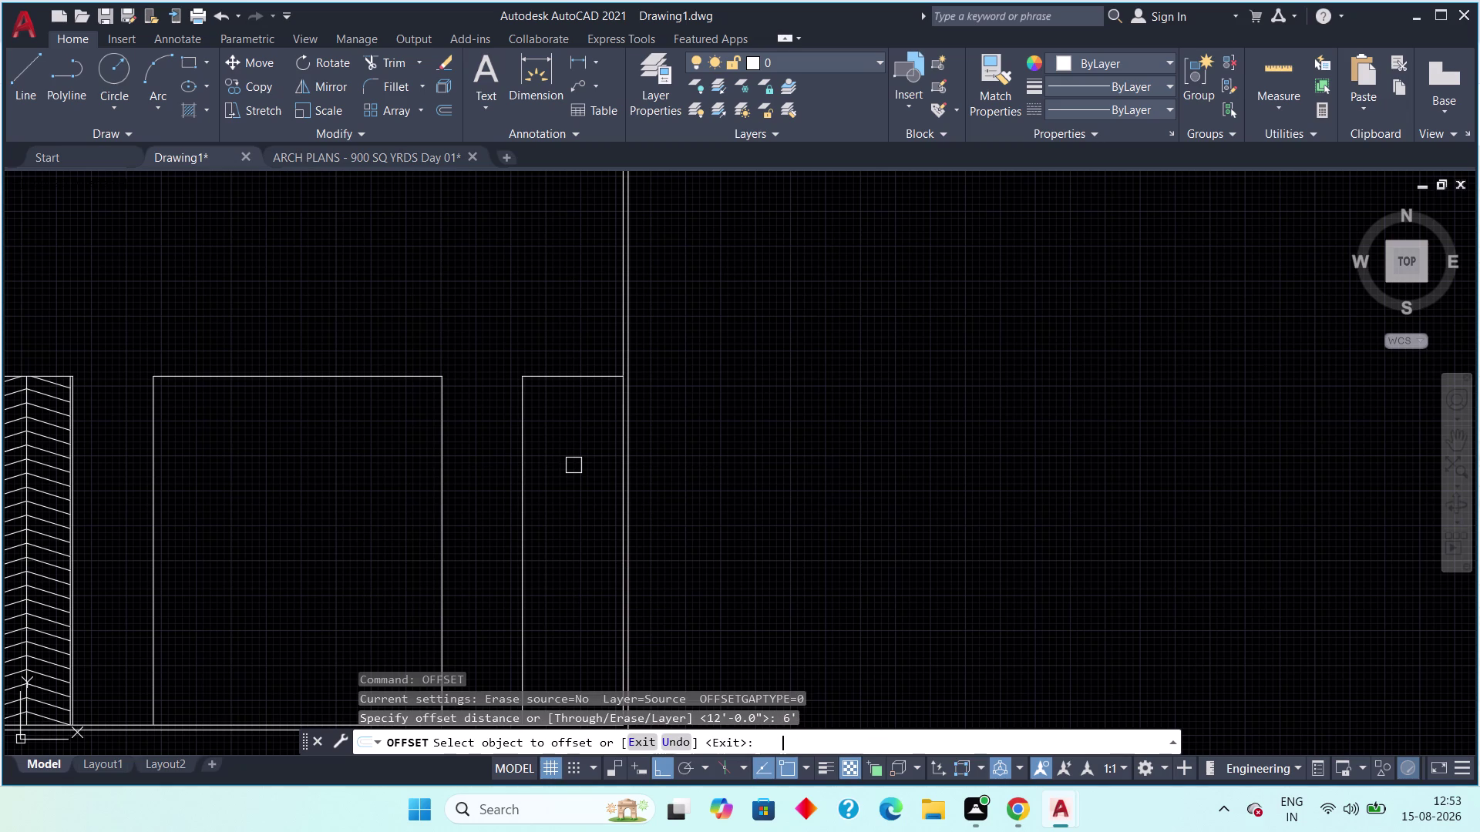
middle_drag(574, 466, 618, 453)
middle_drag(551, 512, 583, 455)
click(585, 320)
click(592, 355)
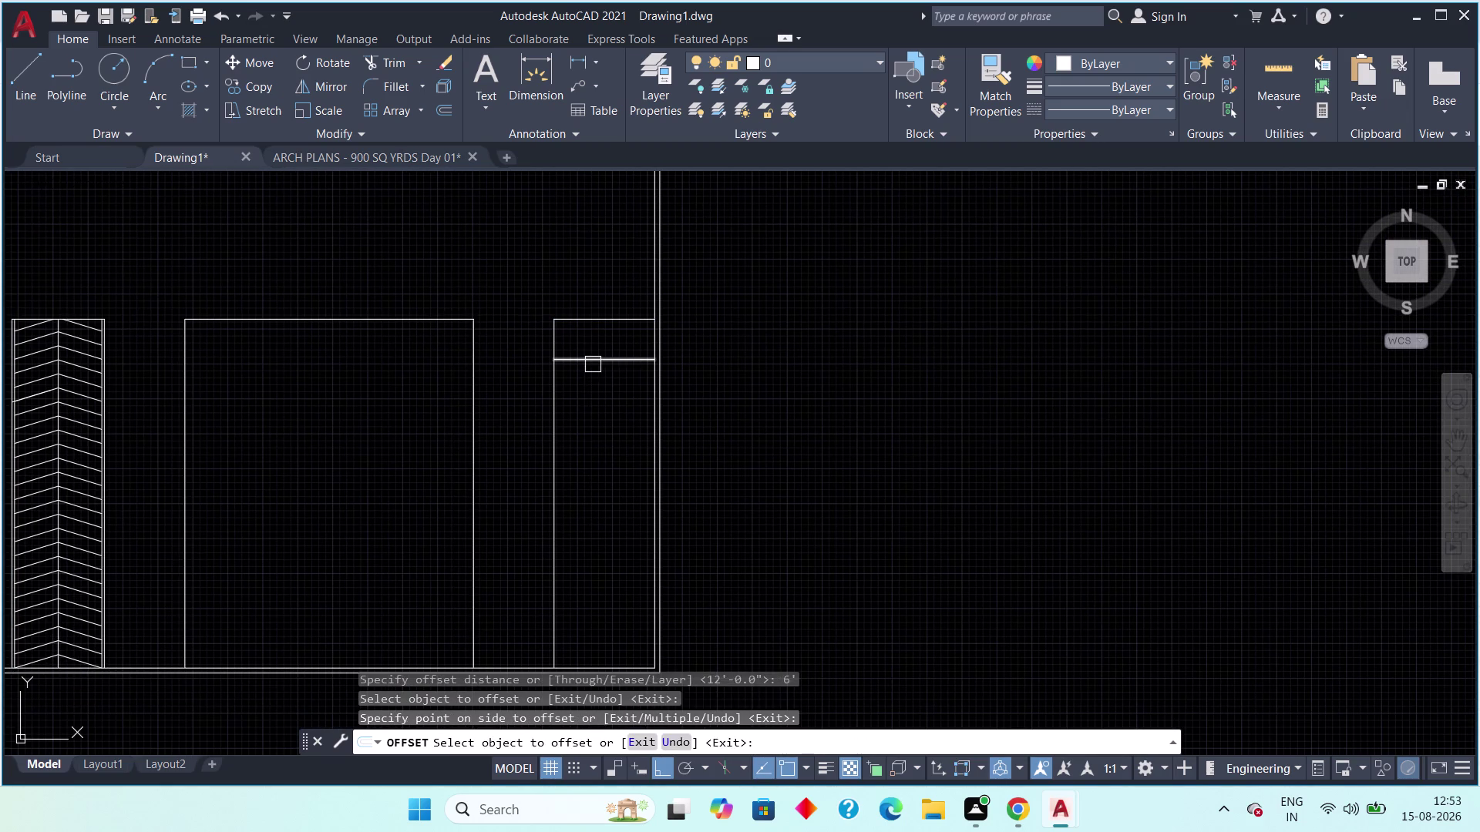
drag(593, 364, 594, 384)
click(593, 416)
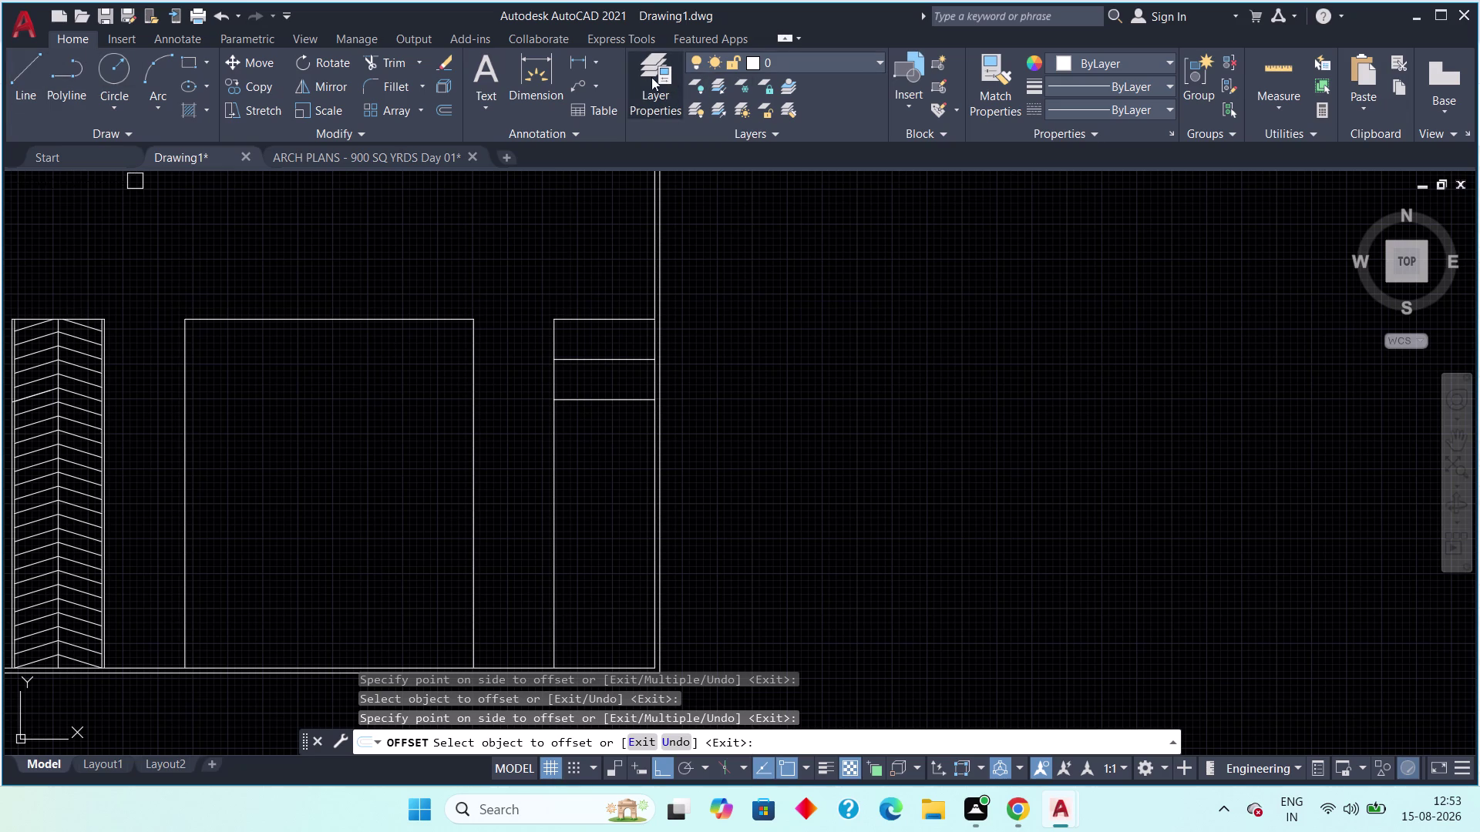
key(Escape)
Check the 6' spacing with a trial linear dimension, then delete it.
click(574, 59)
scroll(up, 3)
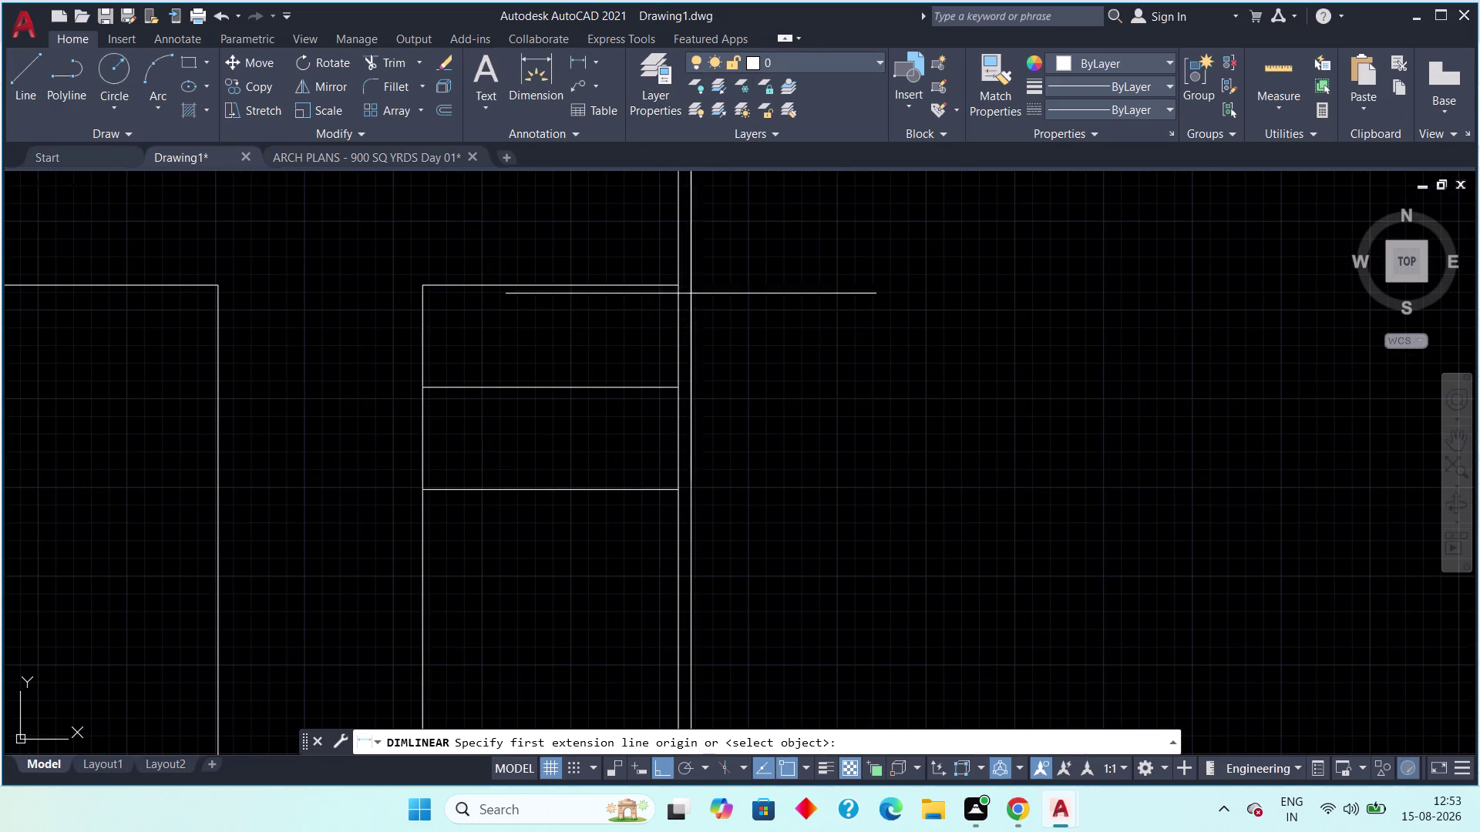
click(675, 290)
click(674, 384)
click(623, 392)
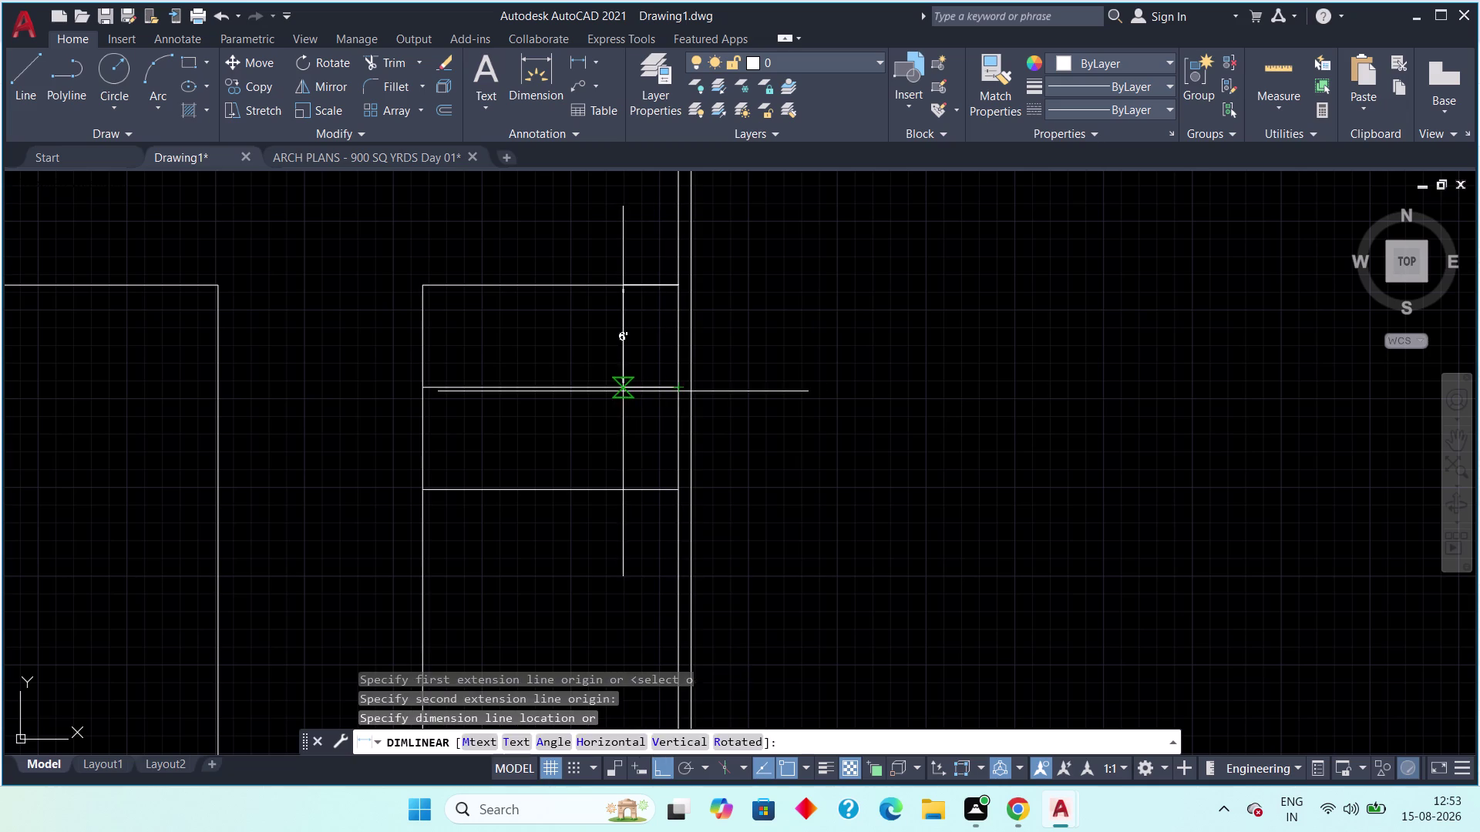
key(Escape)
click(645, 337)
click(600, 352)
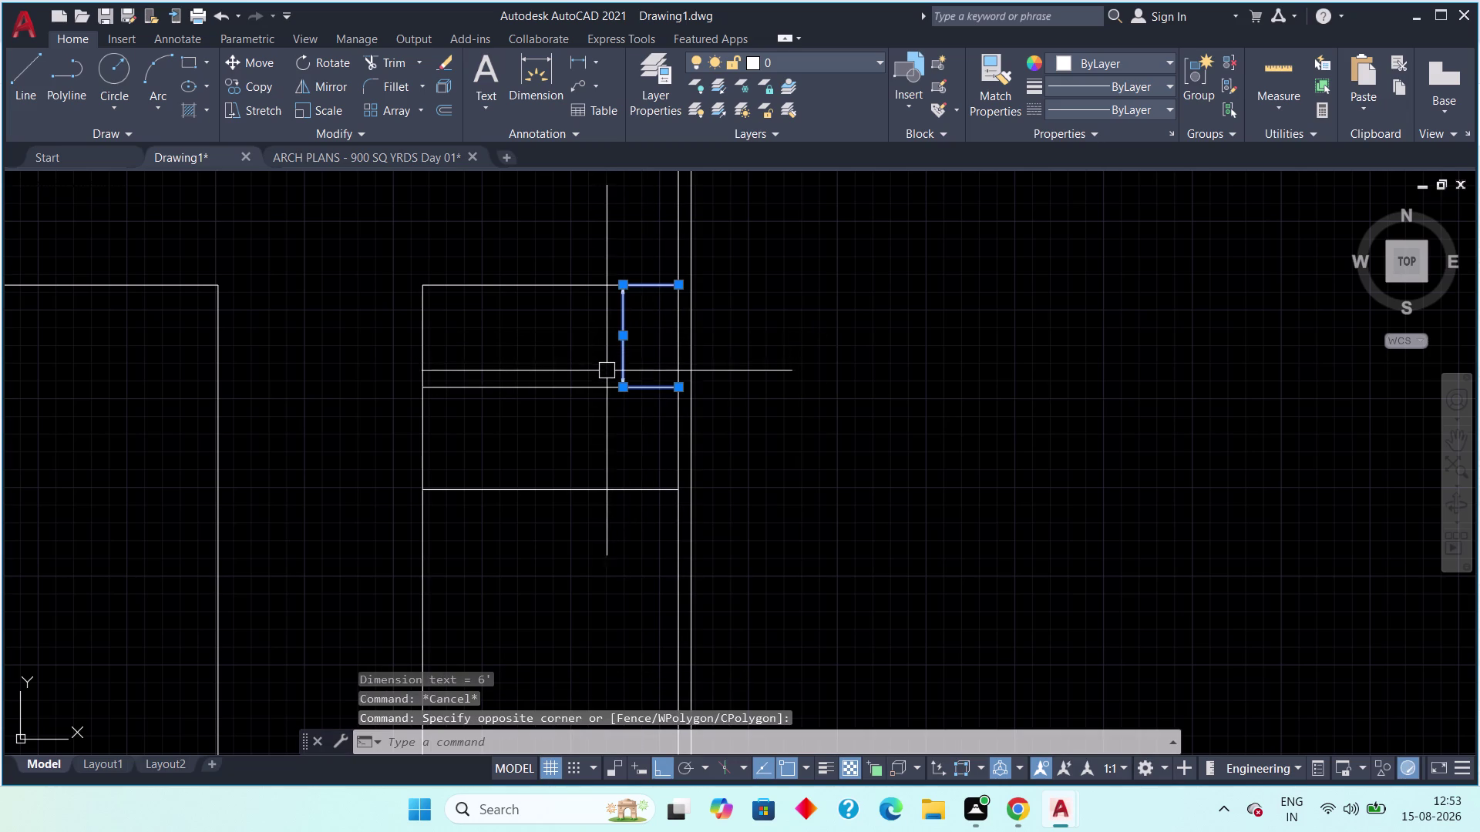
key(Delete)
scroll(down, 3)
middle_drag(566, 466, 672, 432)
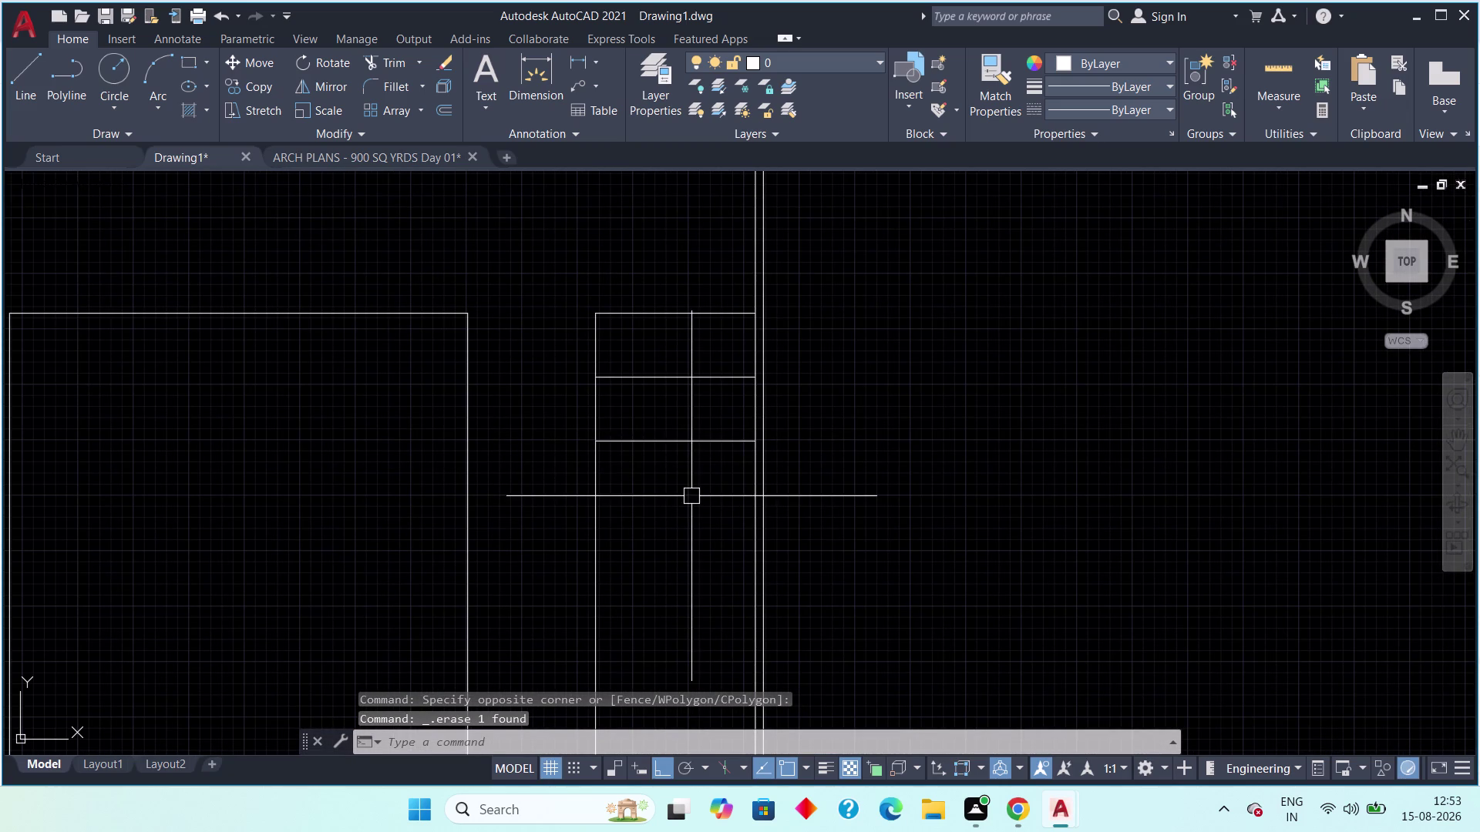
Restart OFFSET at 6' and add three more lines lower in the bay.
key(Escape)
text(of)
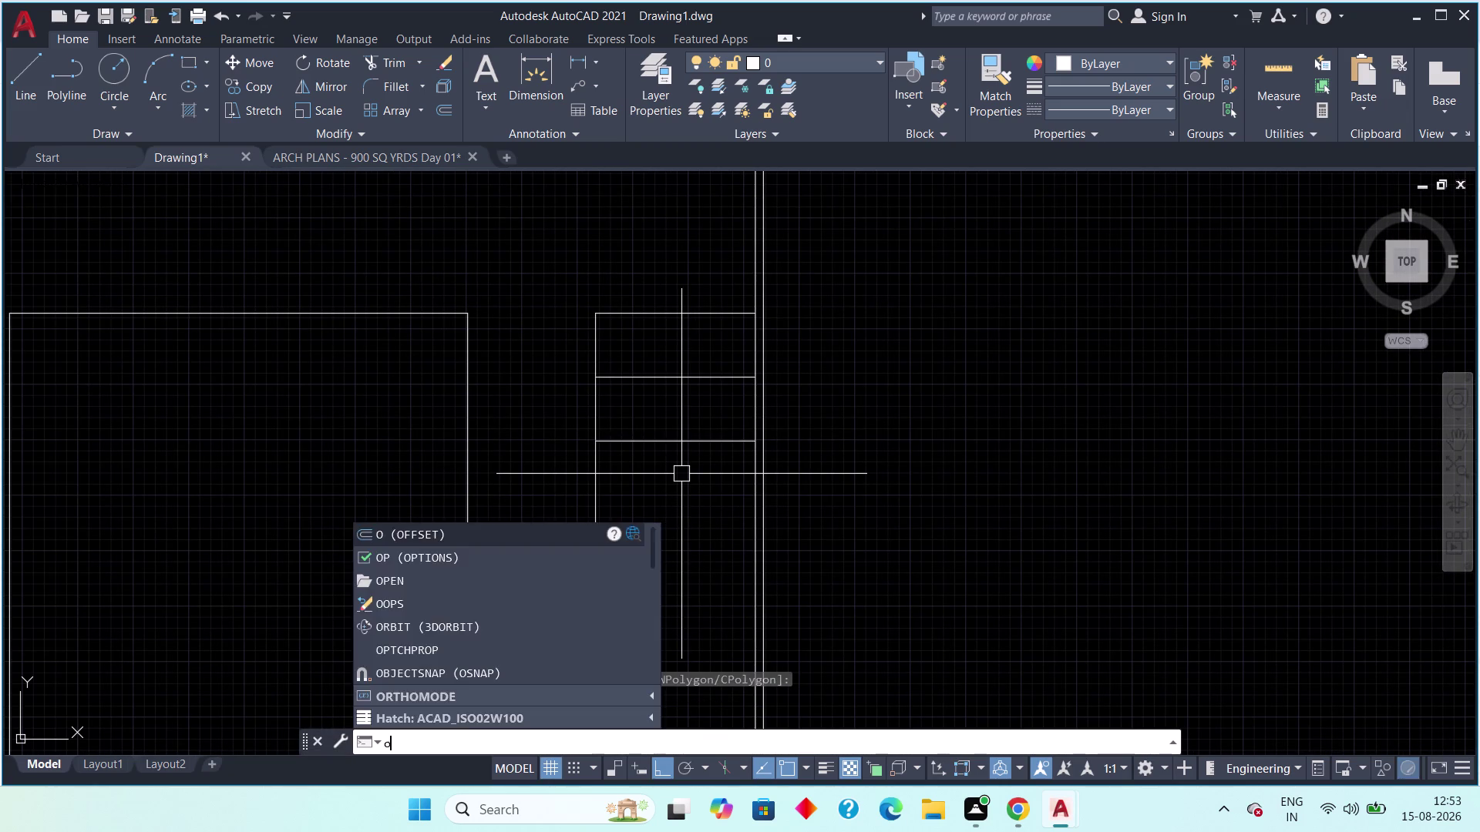
text(f)
key(space)
text(69)
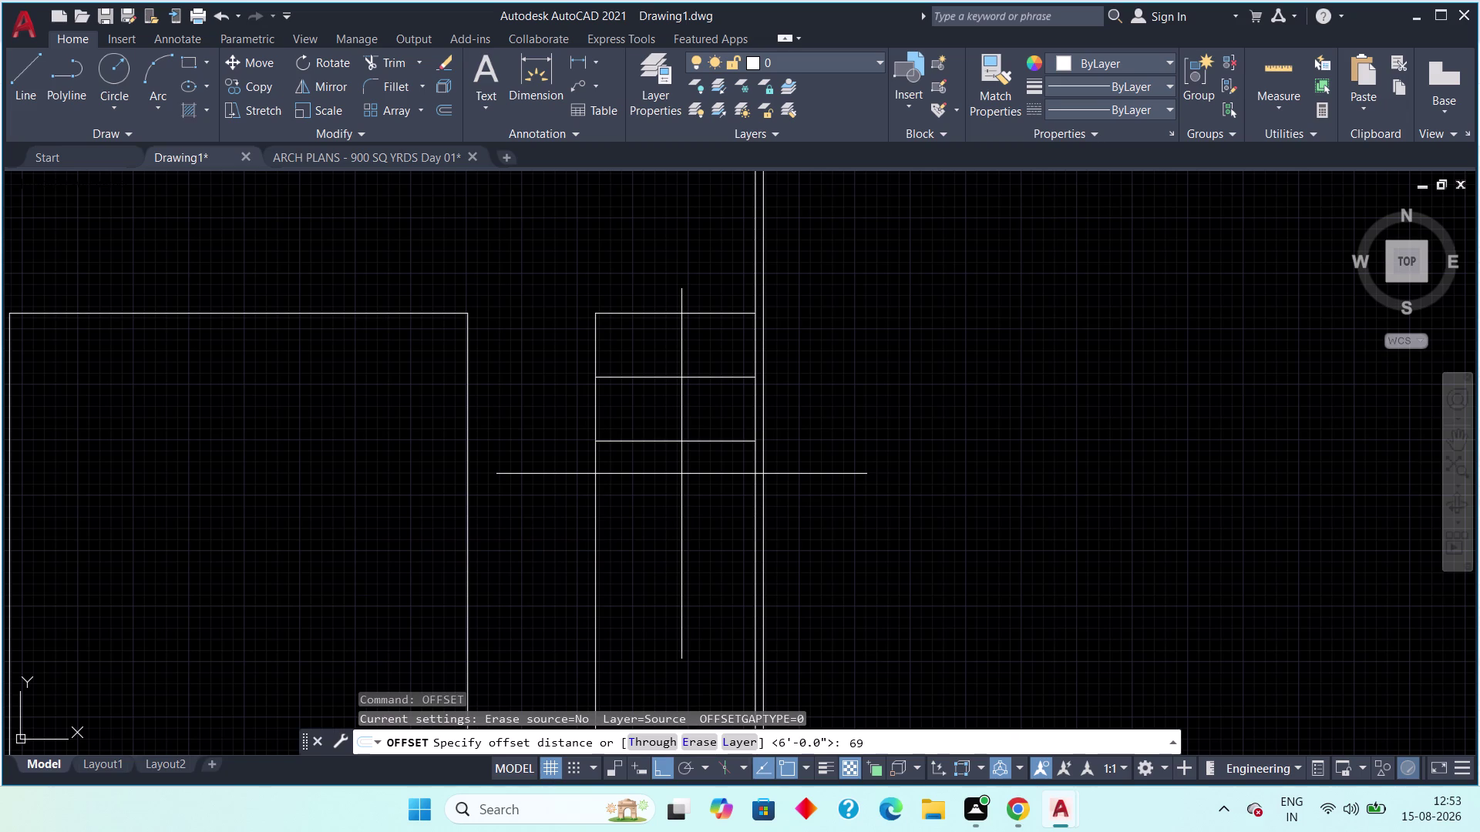
key(BackSpace)
key(apostrophe)
key(Return)
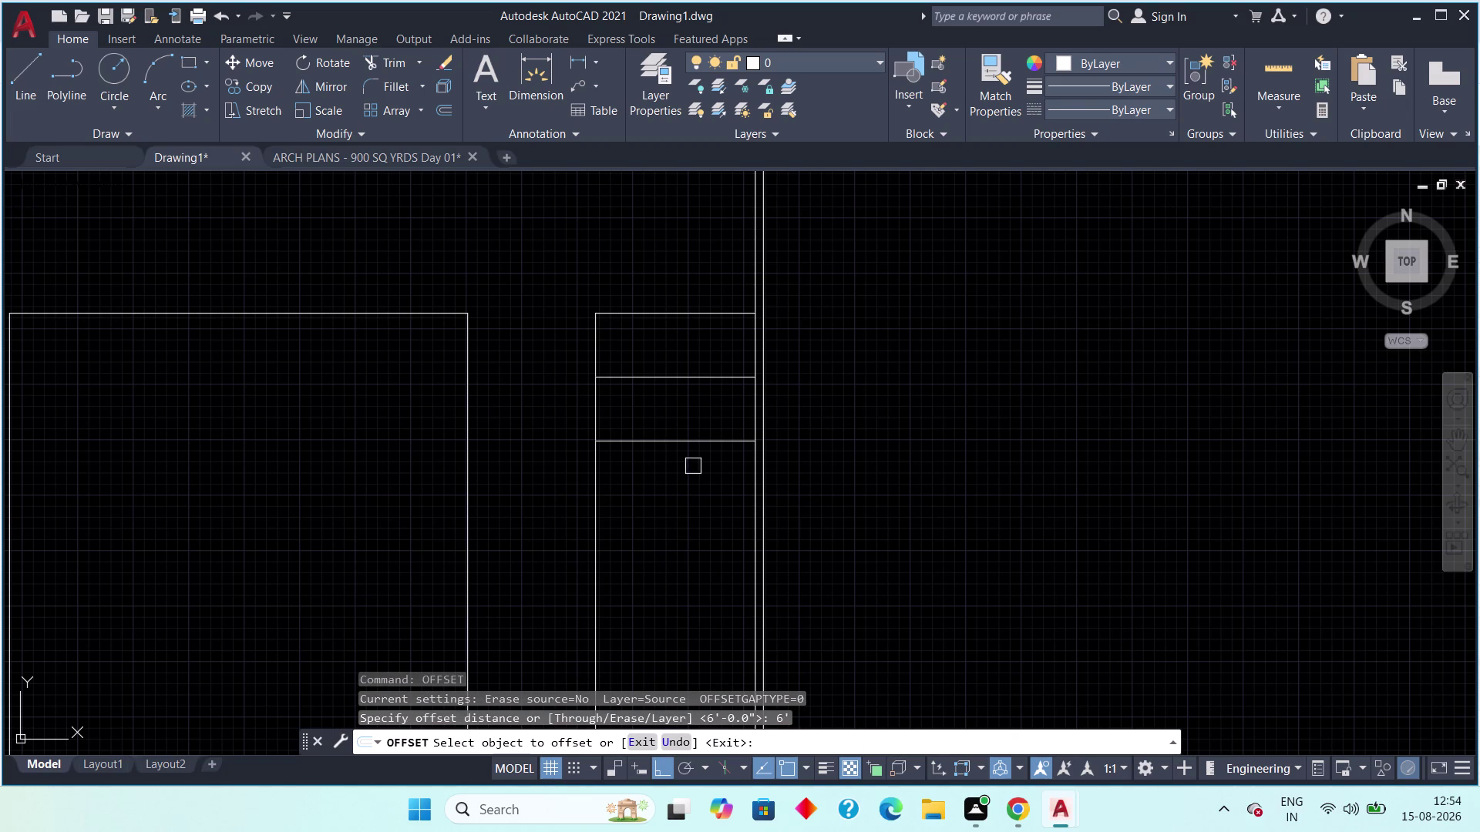
click(684, 442)
click(666, 544)
click(665, 517)
click(668, 575)
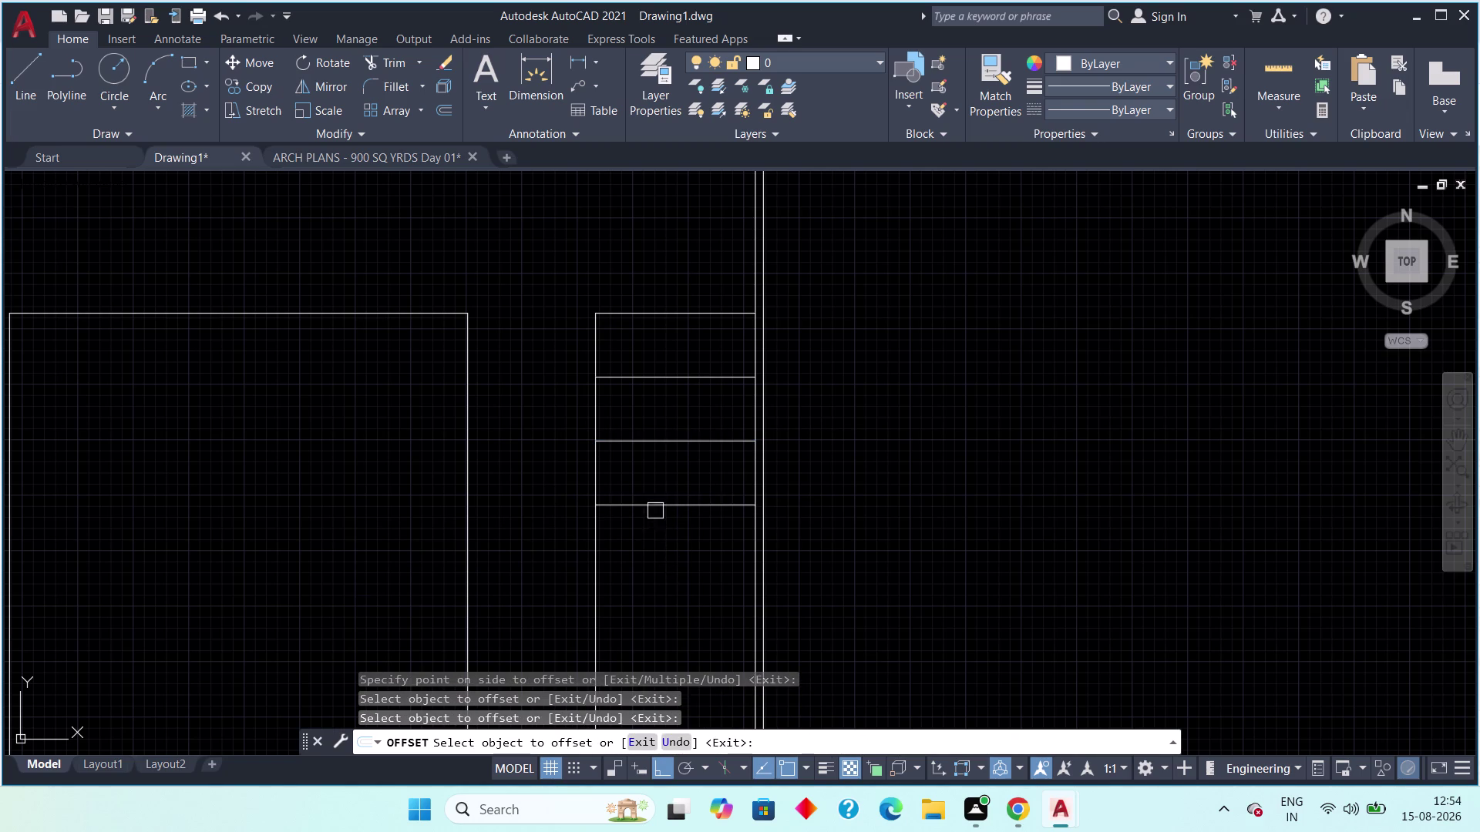
drag(655, 511, 652, 540)
click(651, 584)
Offset further 6' lines to the bay bottom, then switch to the ARCH PLANS drawing.
middle_drag(653, 586, 614, 417)
scroll(down, 3)
click(615, 405)
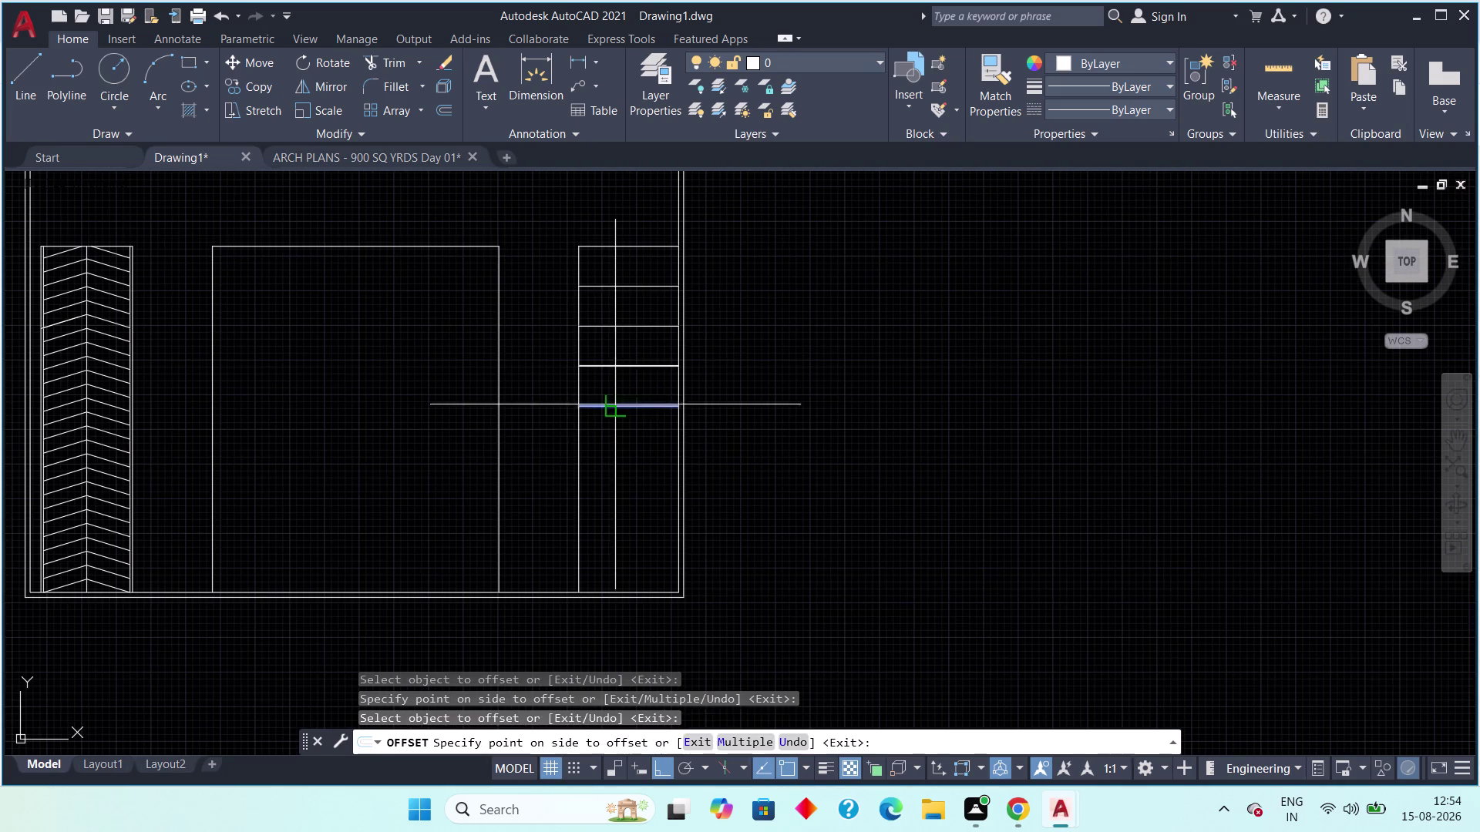
click(602, 451)
drag(611, 448, 615, 464)
click(618, 486)
drag(620, 490, 622, 500)
click(625, 524)
drag(627, 539, 628, 548)
drag(627, 531, 627, 545)
click(622, 578)
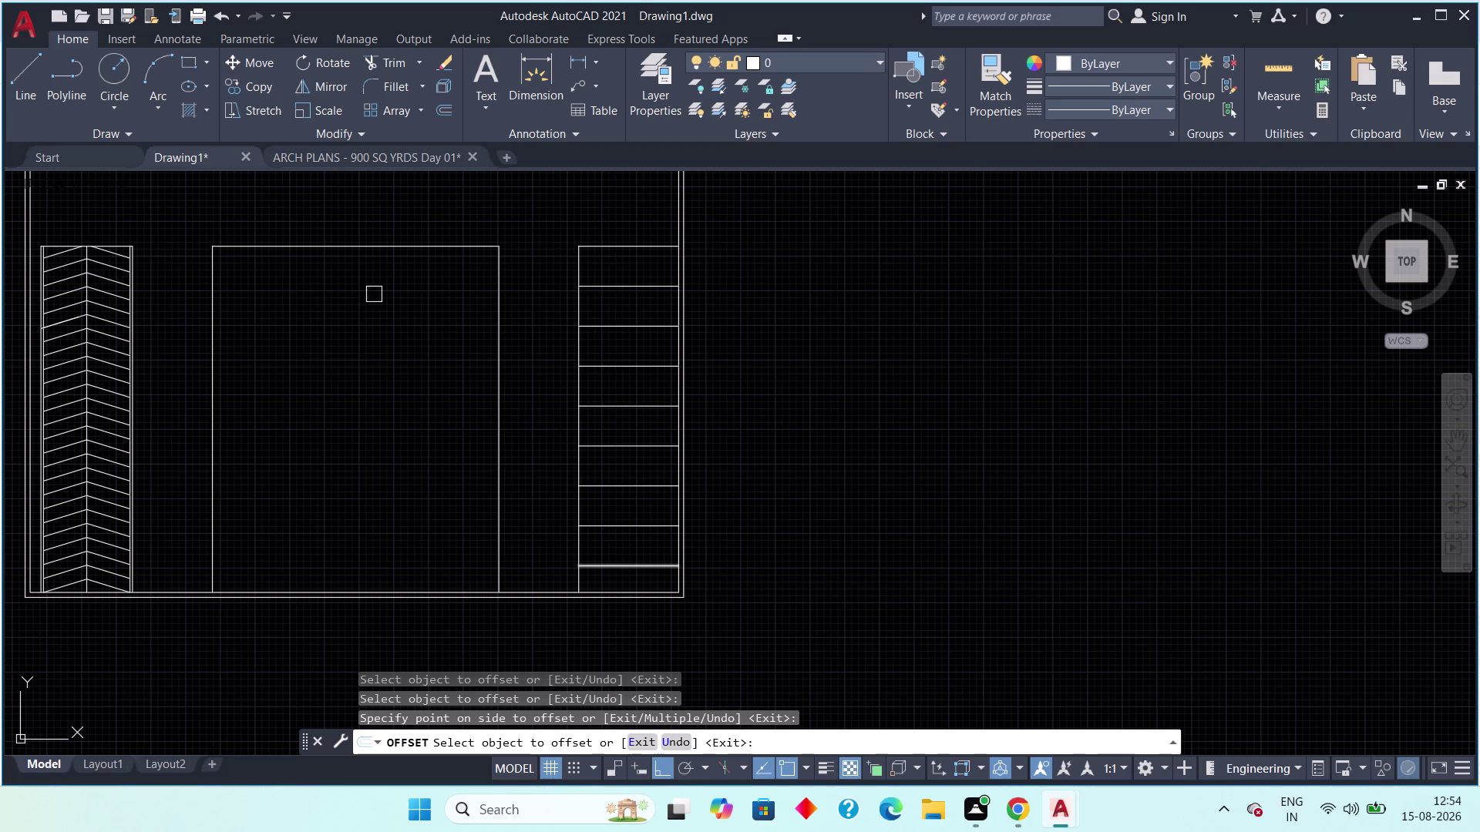
click(332, 158)
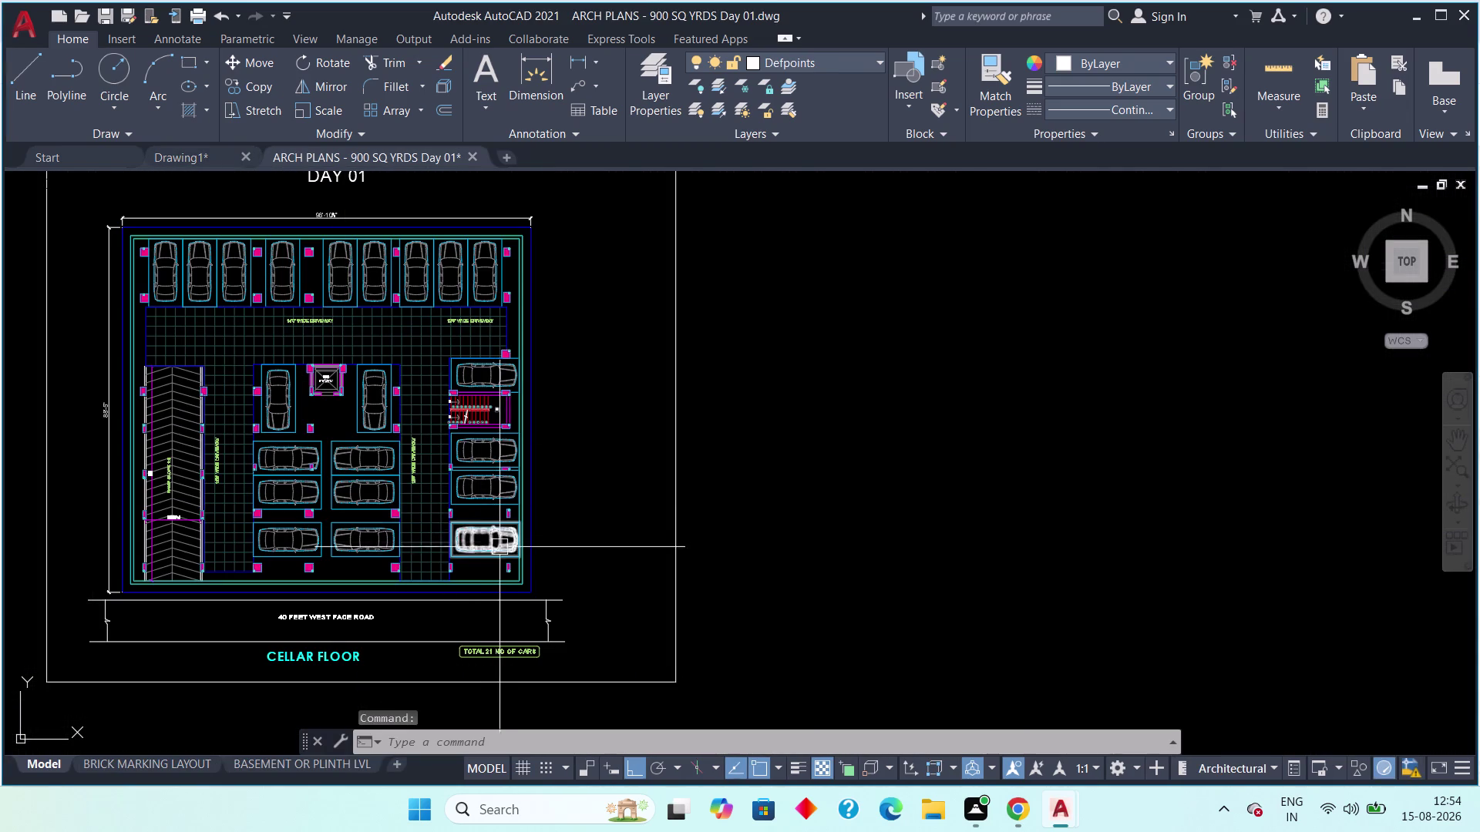
Zoom over the reference stair and right-column car stalls, then return to Drawing1.
scroll(up, 3)
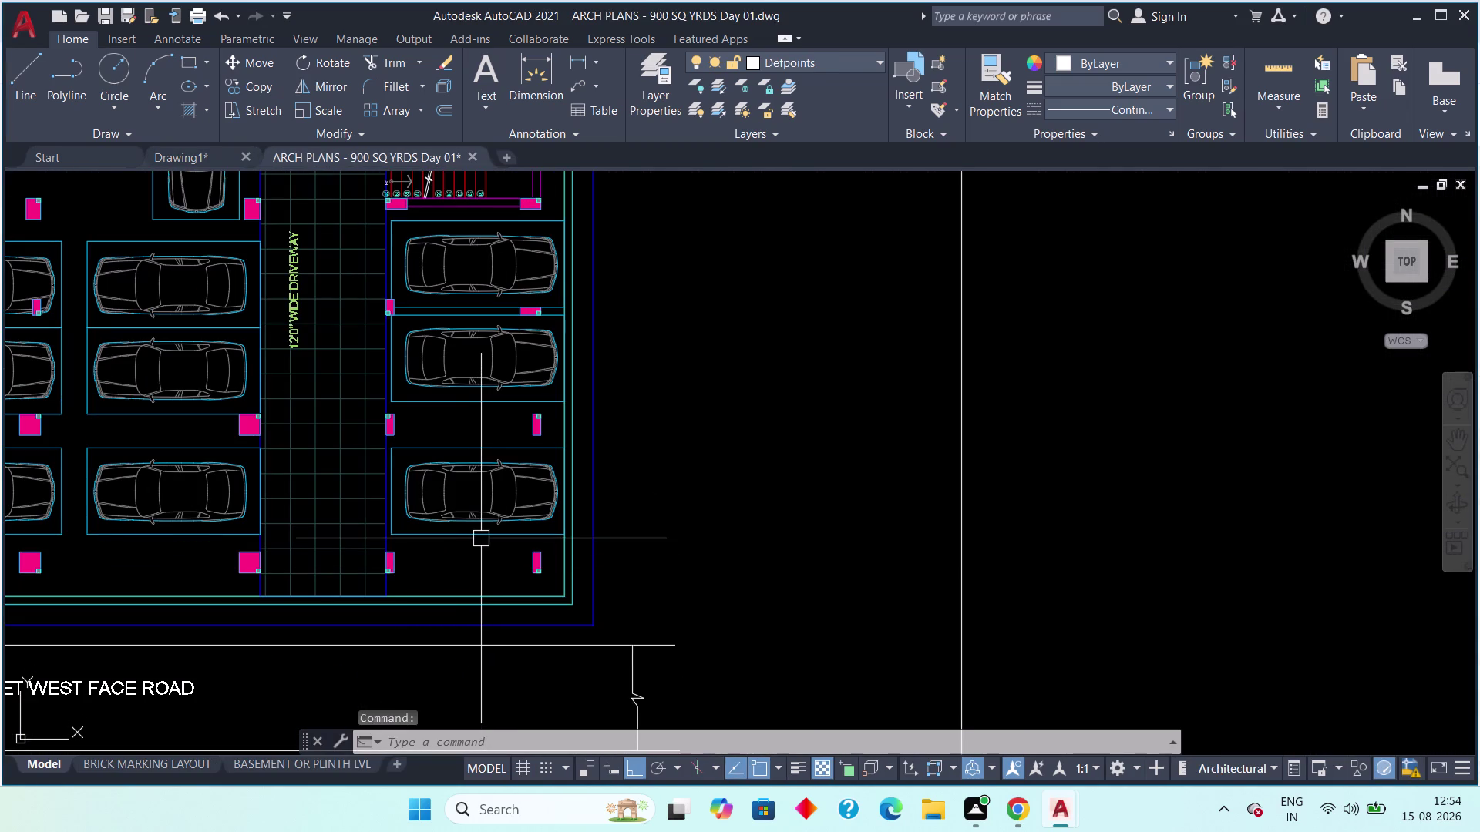
middle_drag(489, 525, 477, 550)
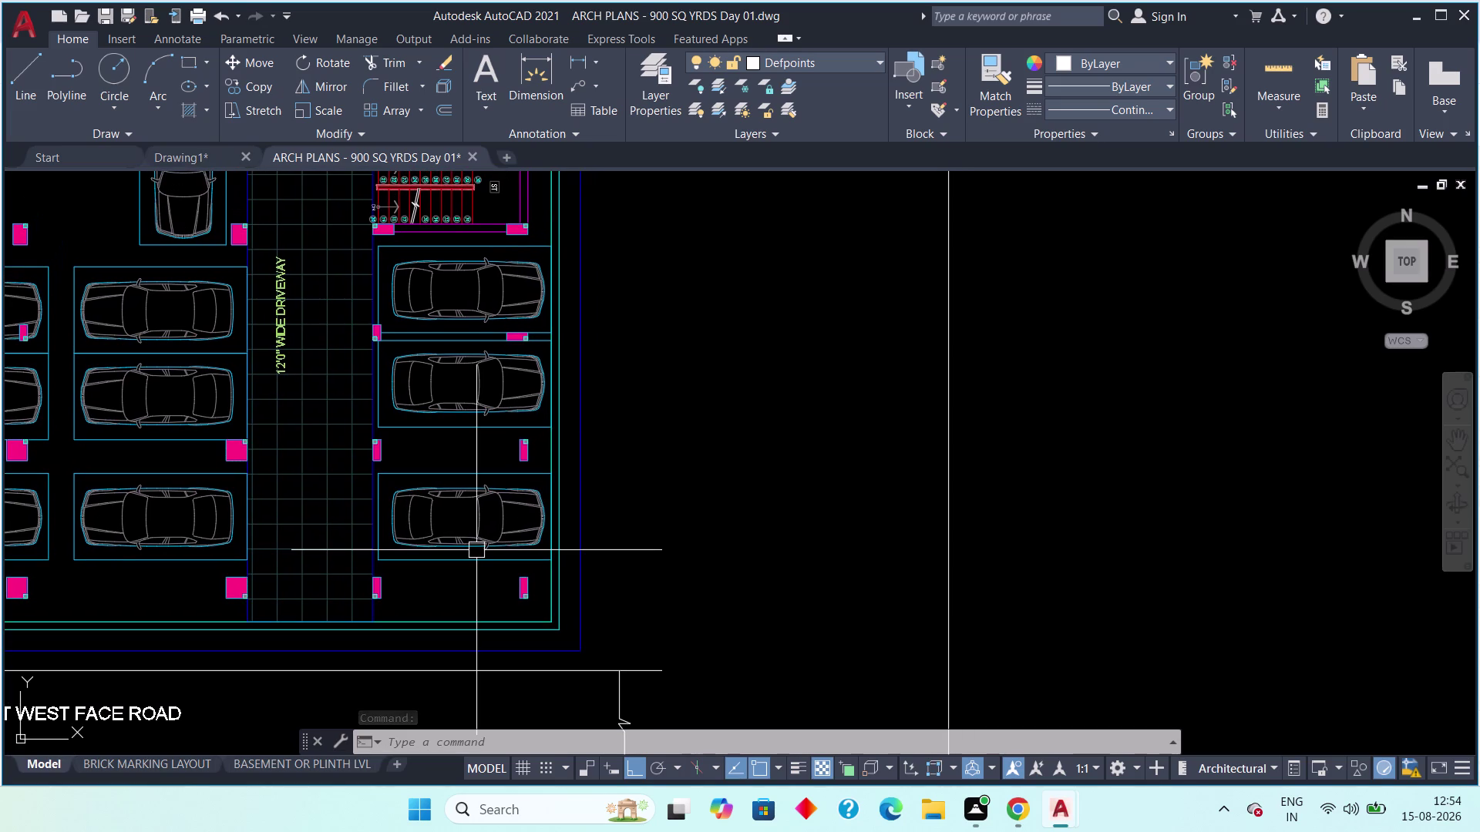
scroll(down, 3)
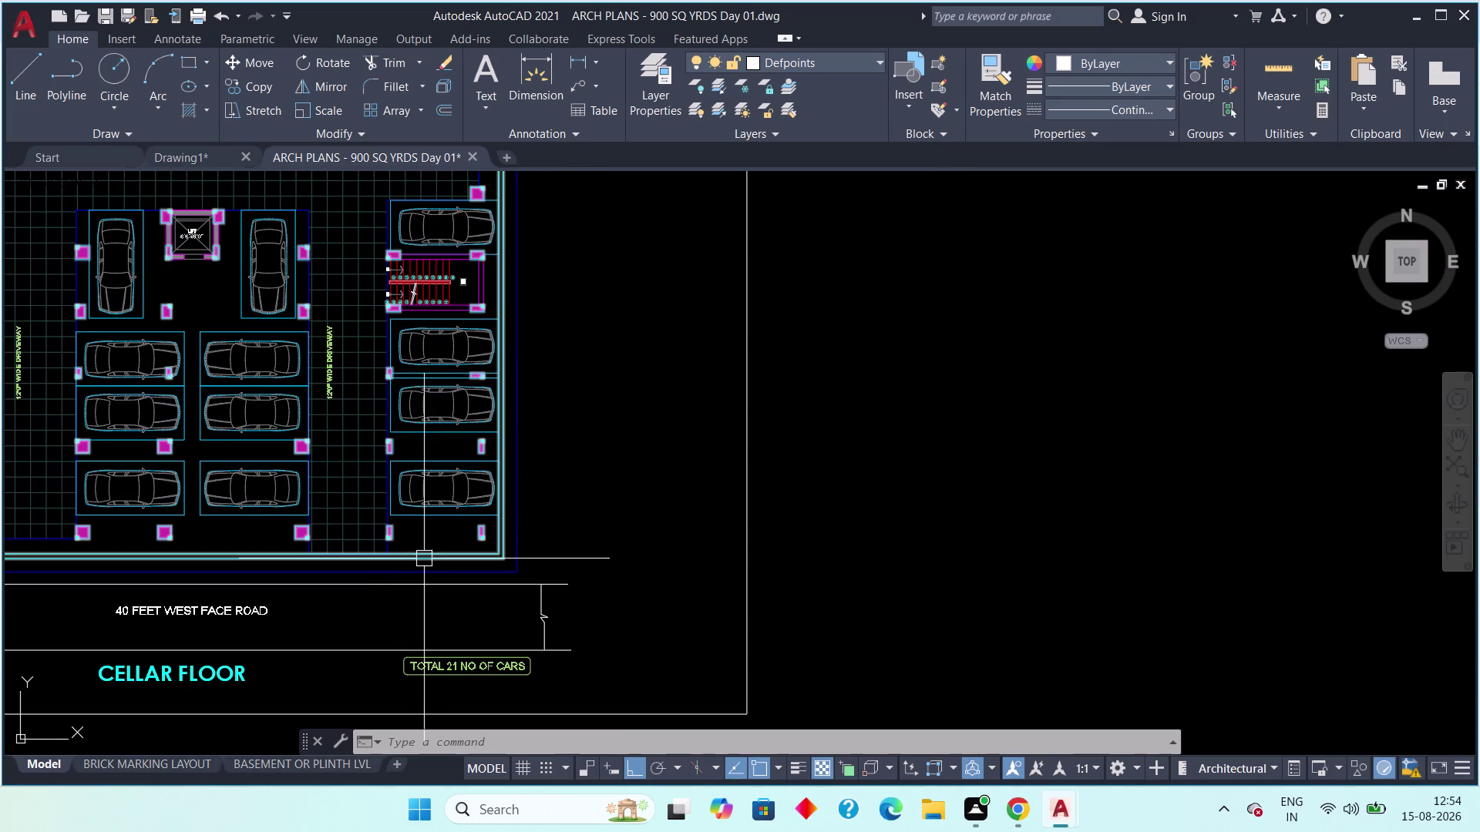
scroll(up, 3)
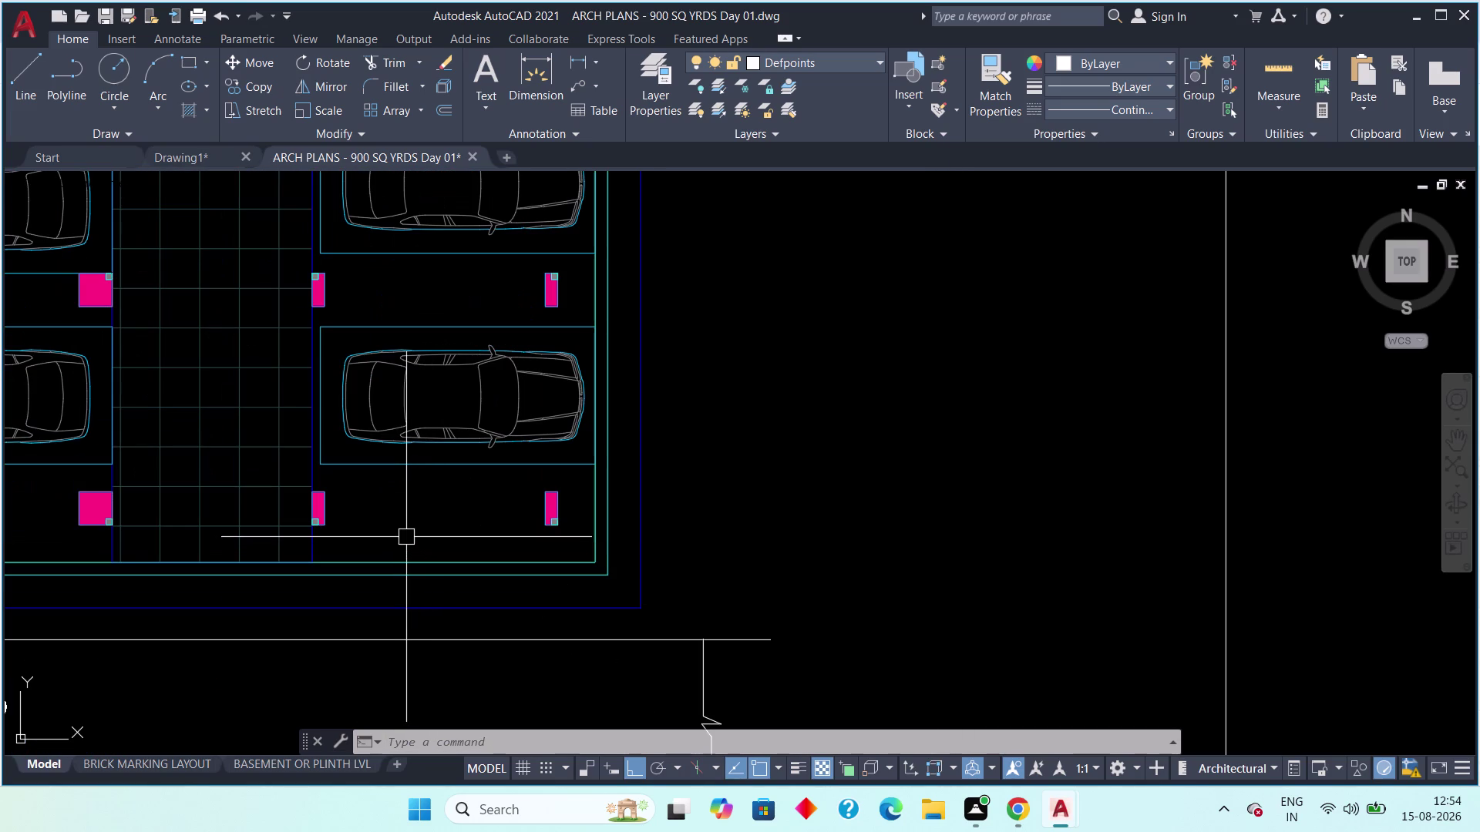
scroll(down, 3)
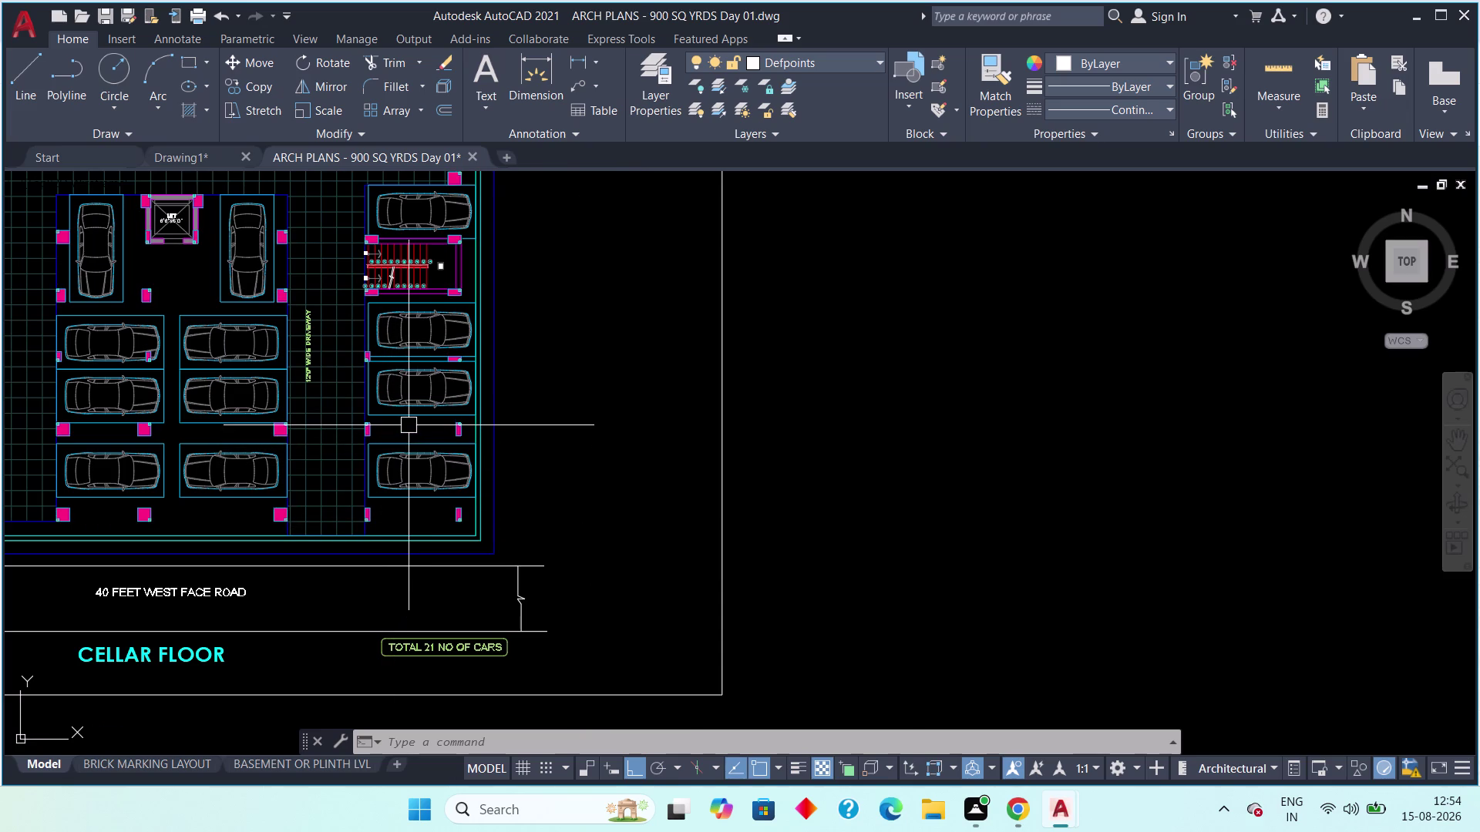
scroll(up, 3)
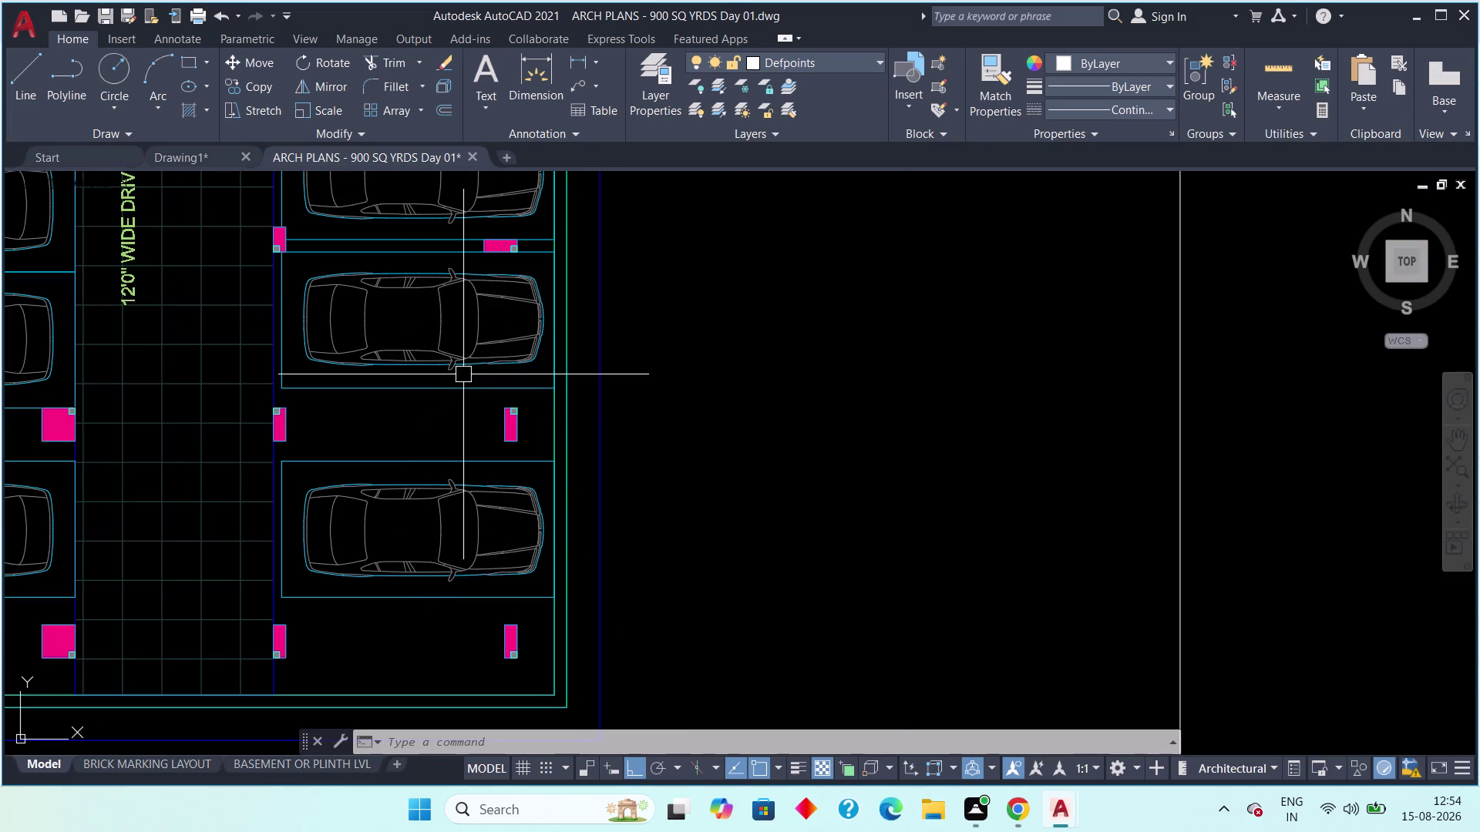
scroll(down, 3)
middle_drag(320, 362, 311, 518)
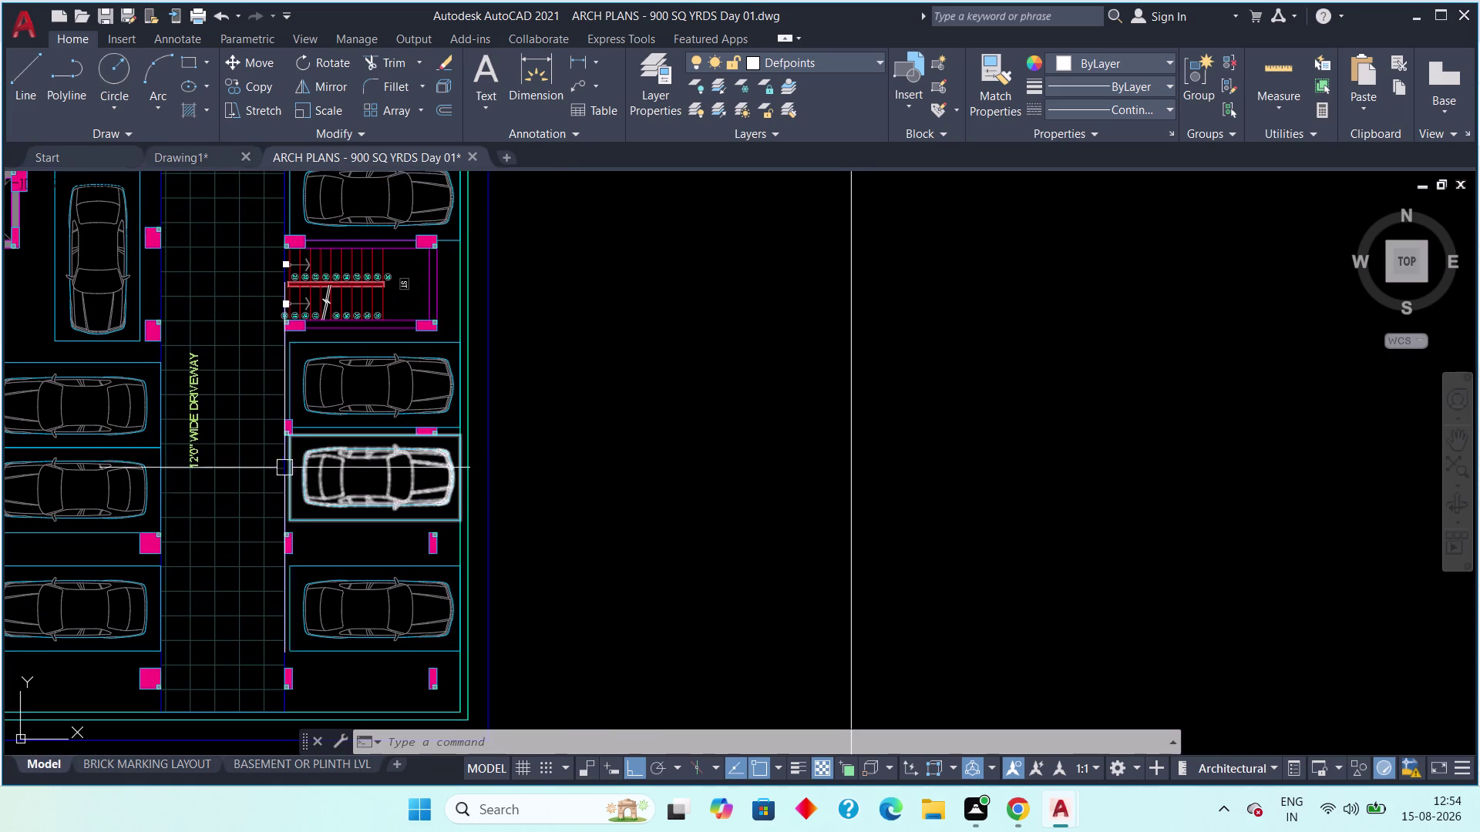
middle_drag(333, 608, 337, 517)
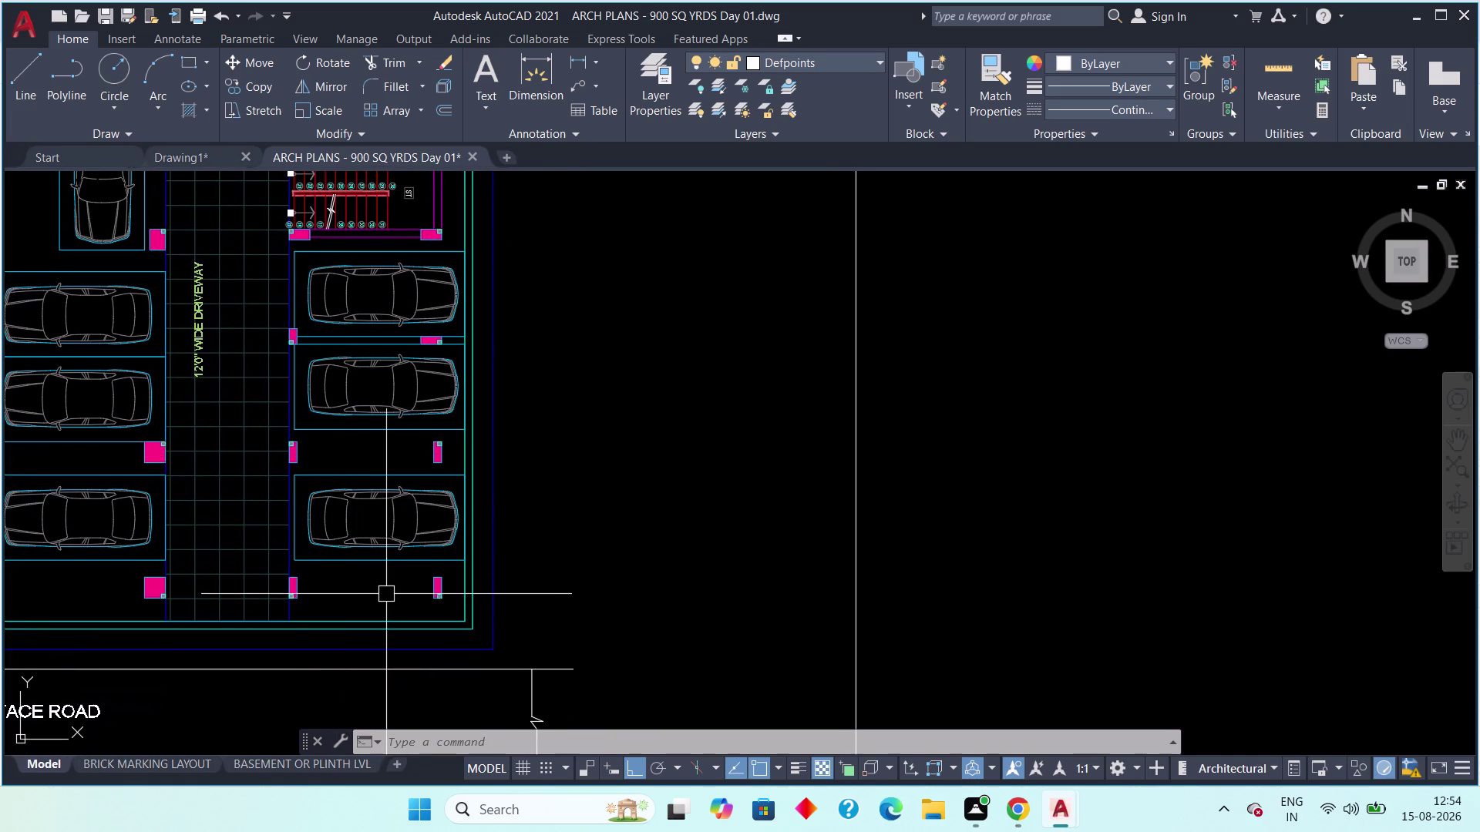
click(184, 159)
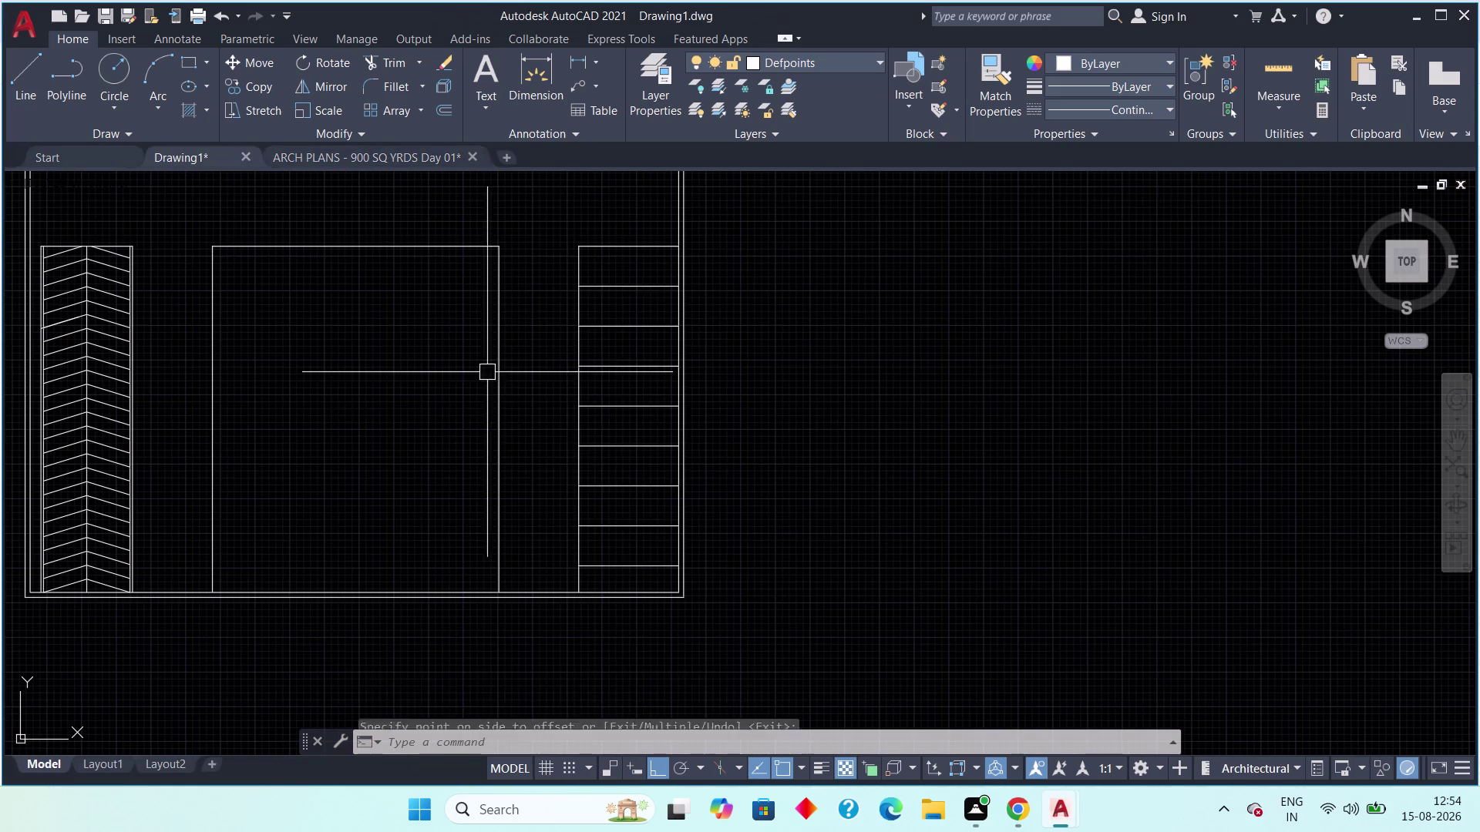
Window-select and delete the eight horizontal lines in the right bay.
middle_drag(639, 578, 585, 526)
key(Escape)
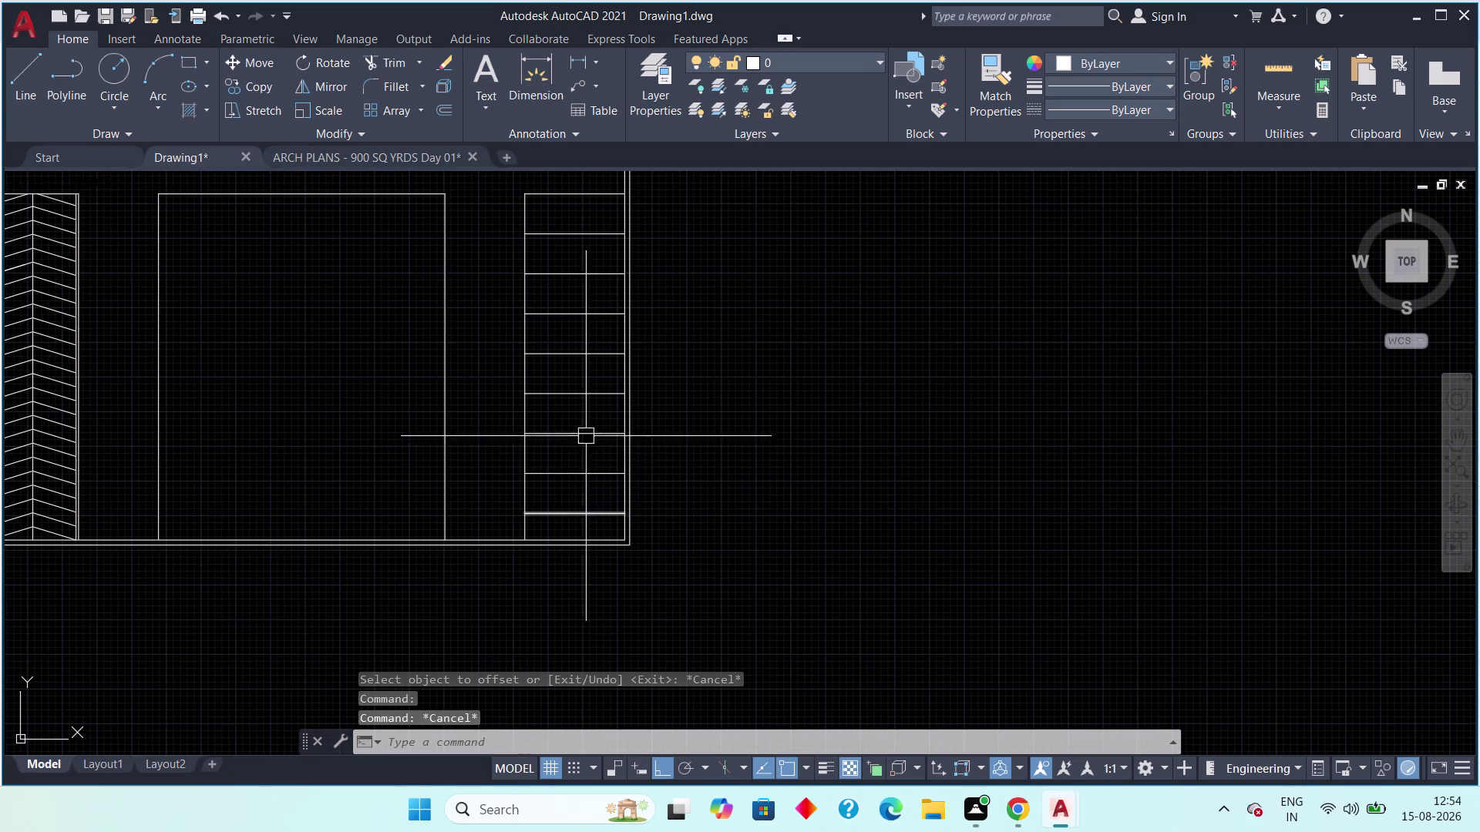
middle_drag(566, 418, 551, 434)
click(561, 233)
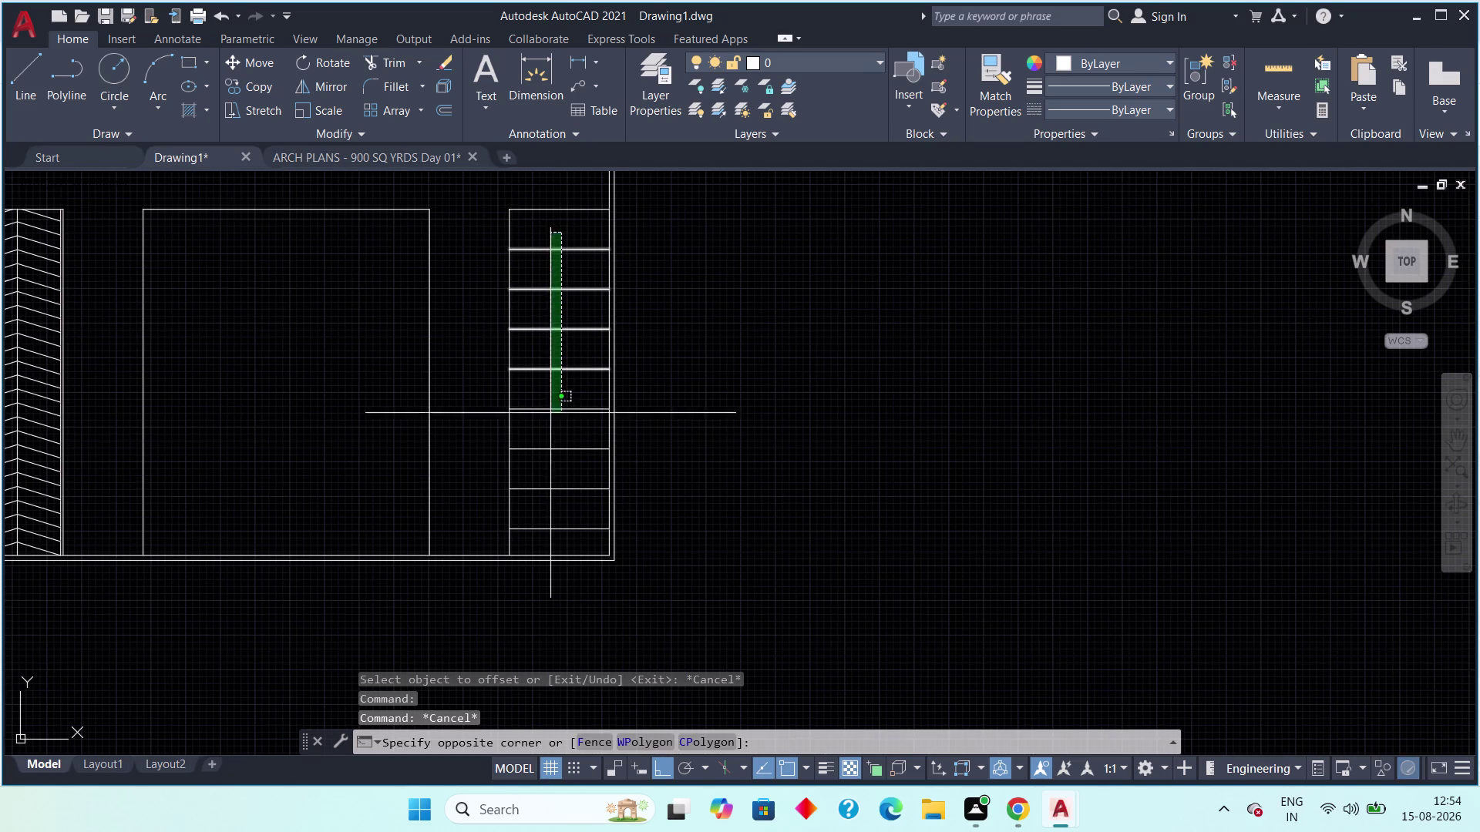
click(535, 539)
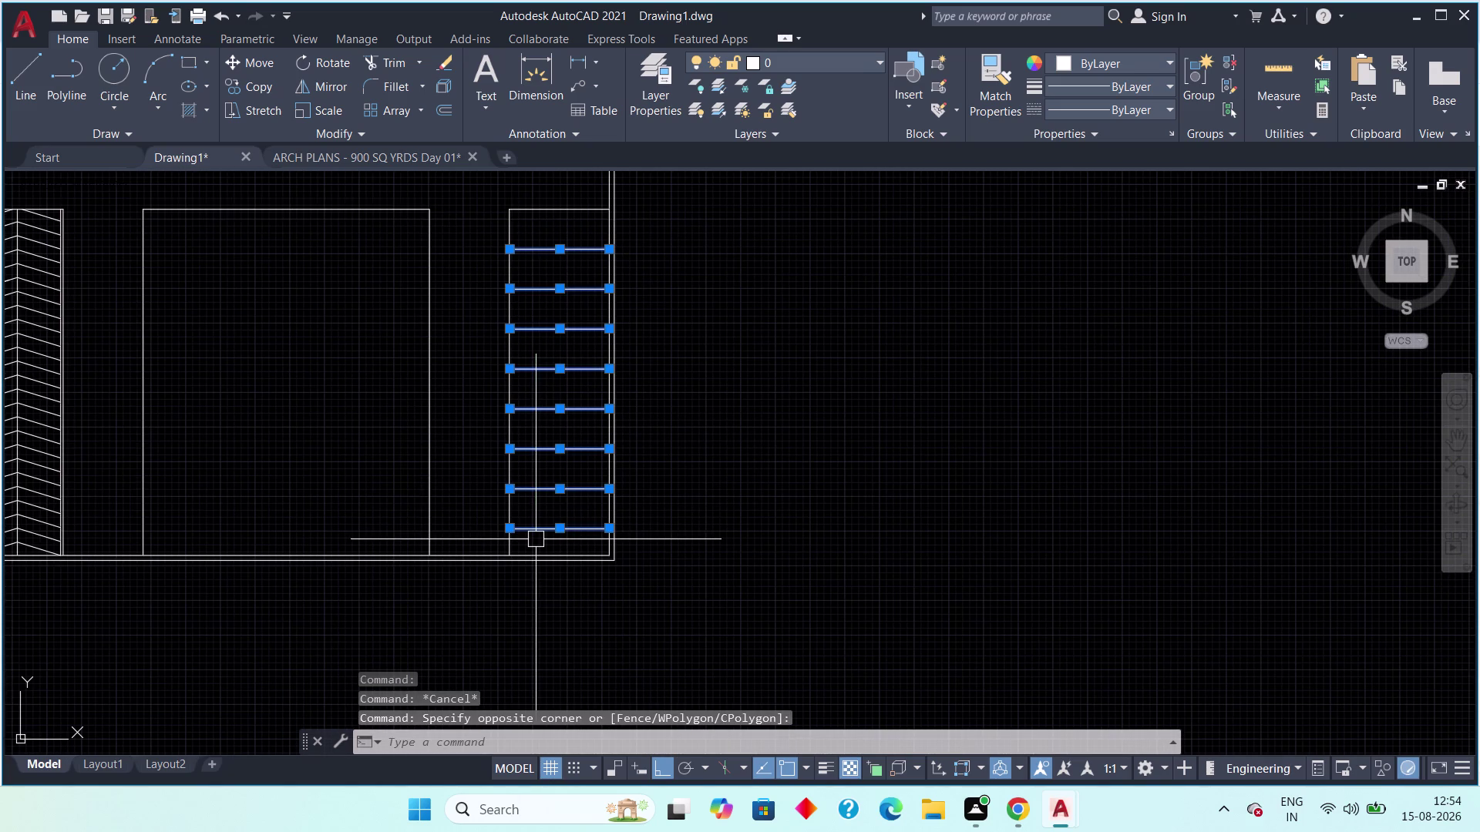
key(Delete)
Offset the bottom edge line 3' upward.
text(o)
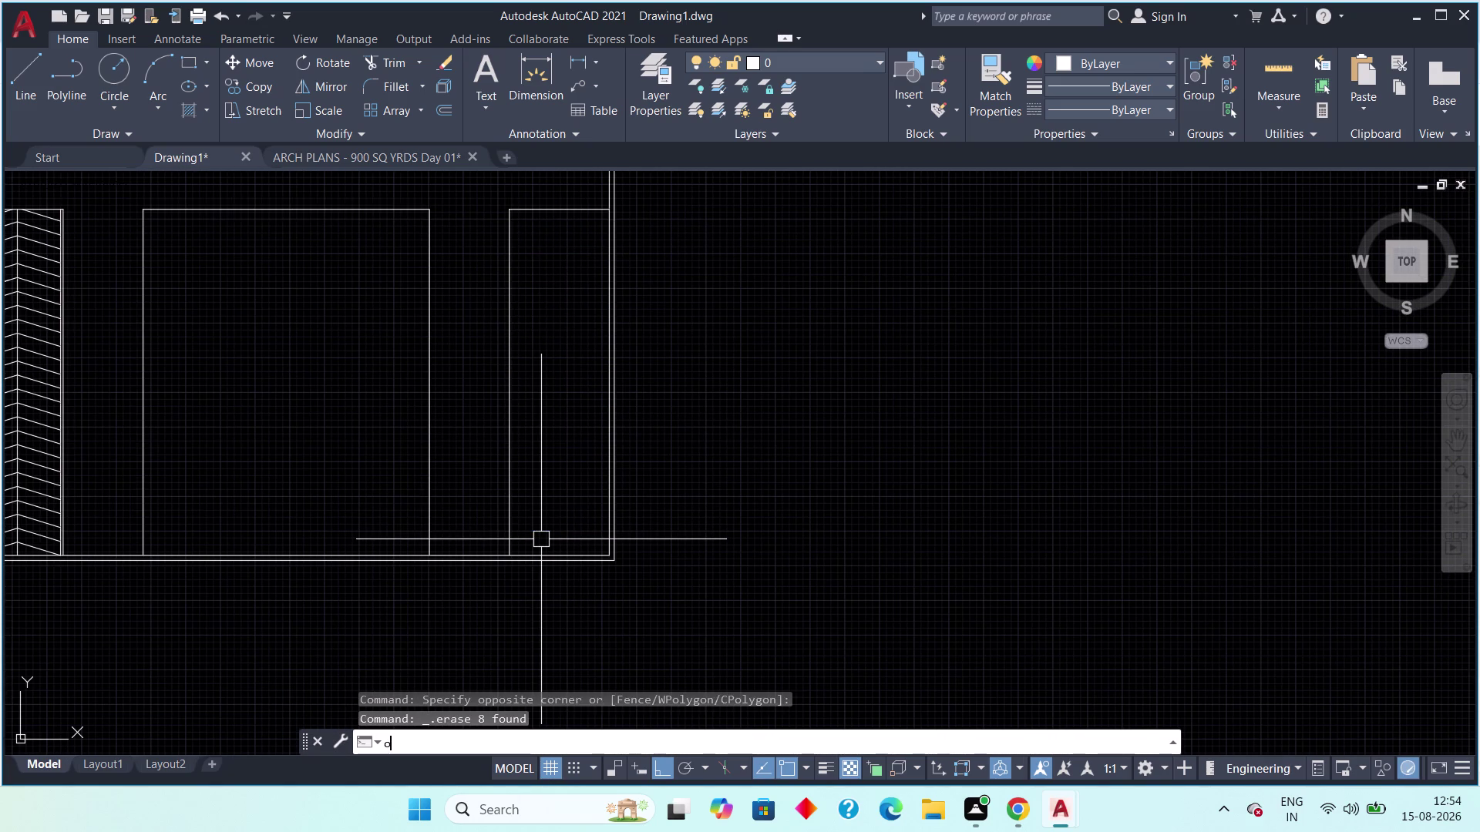
text(ff)
key(space)
text(3)
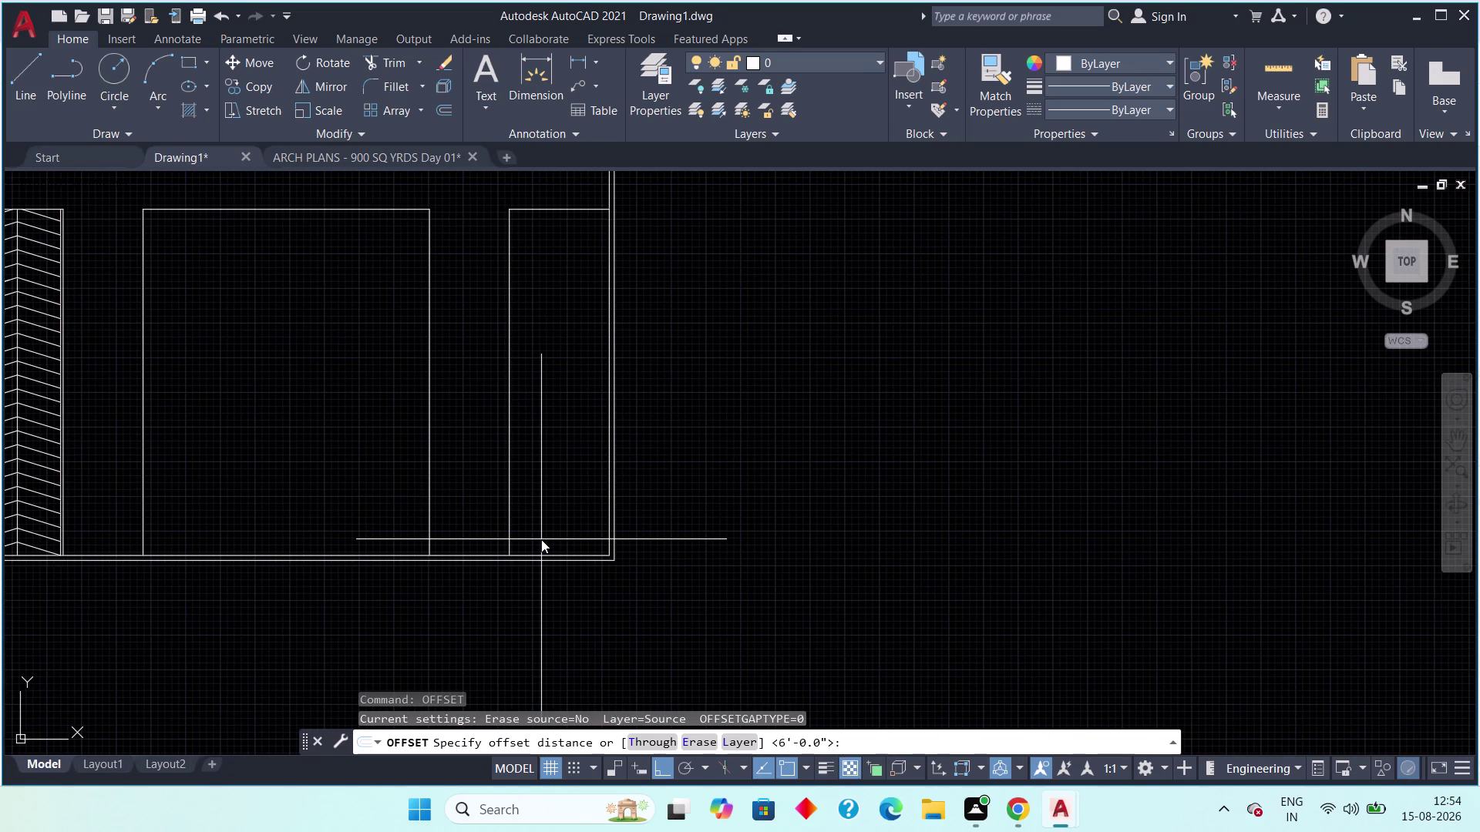
text(')
key(Return)
scroll(up, 3)
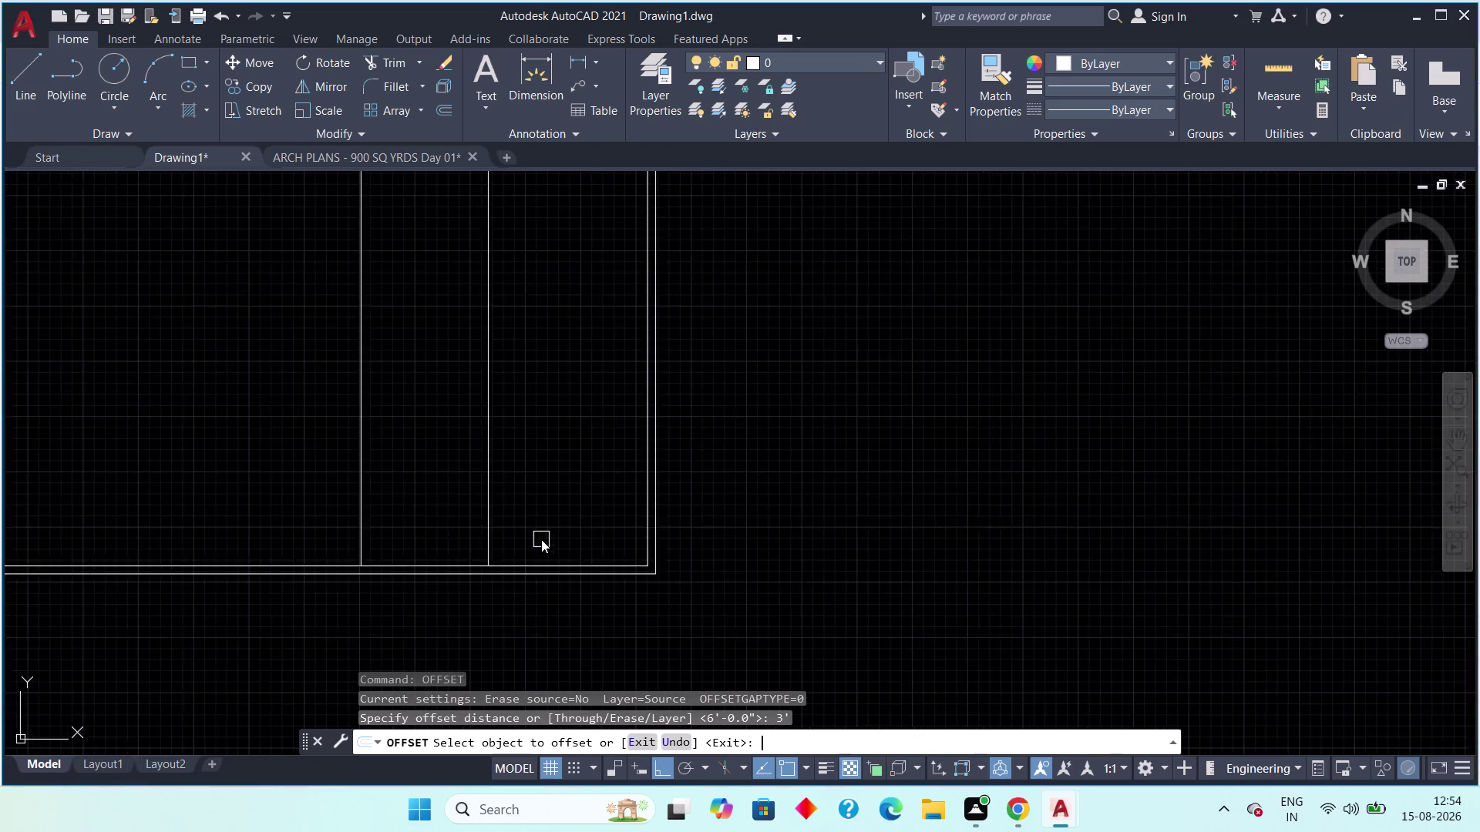
scroll(up, 3)
middle_drag(549, 550, 554, 517)
drag(547, 548, 547, 536)
click(546, 462)
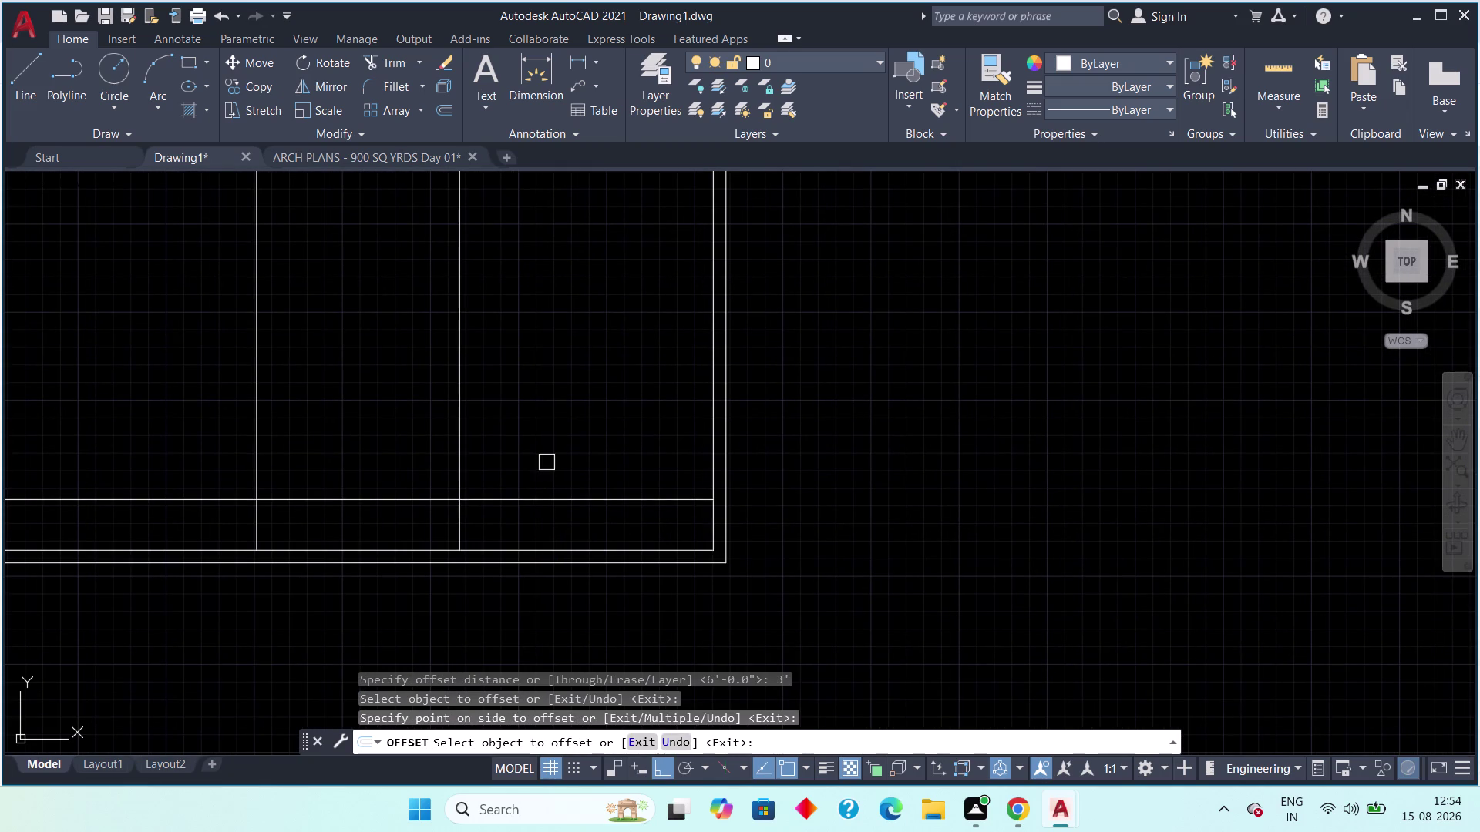
middle_drag(541, 476, 600, 477)
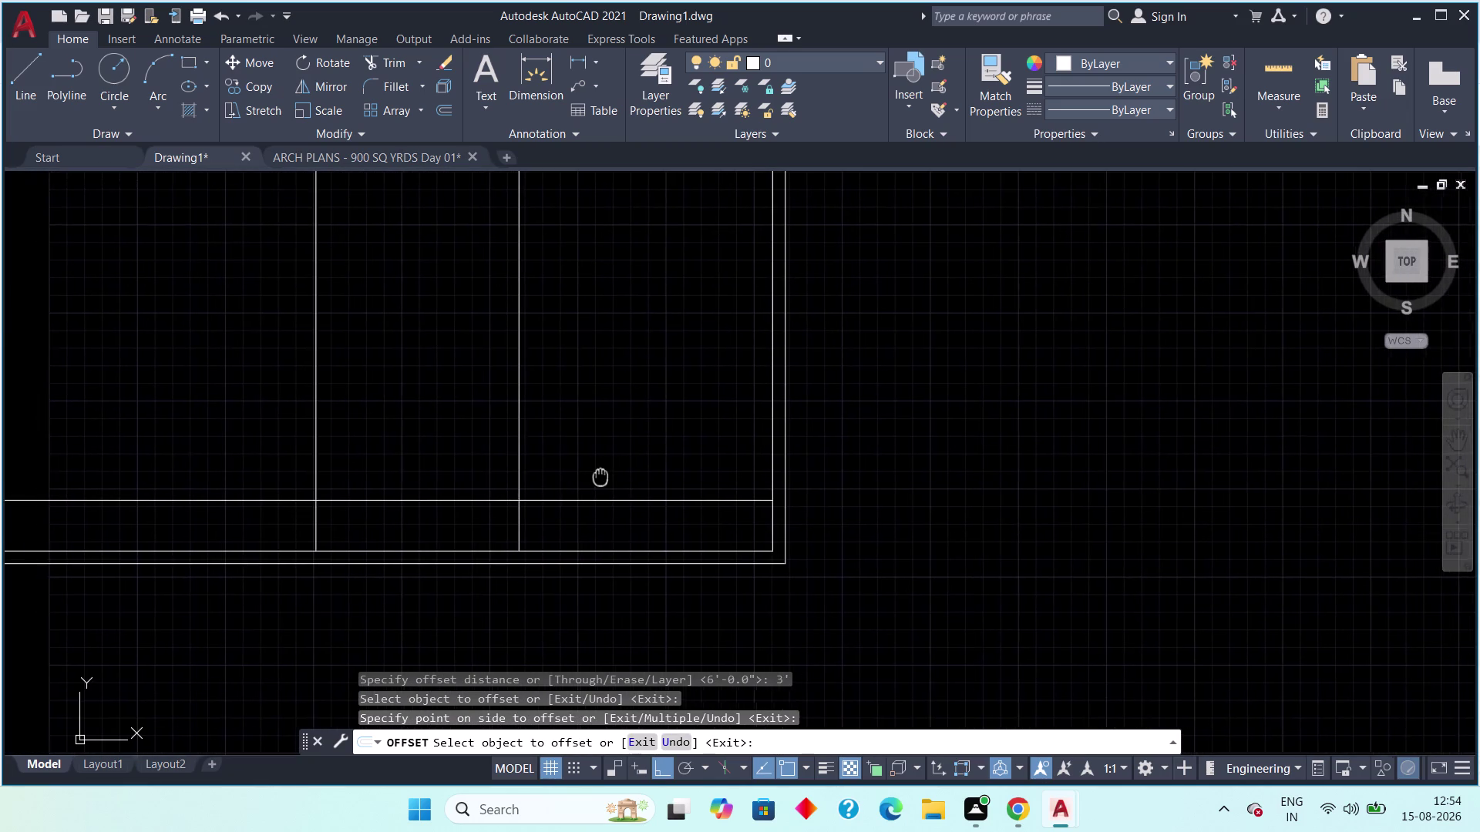
middle_drag(600, 477, 669, 492)
key(Escape)
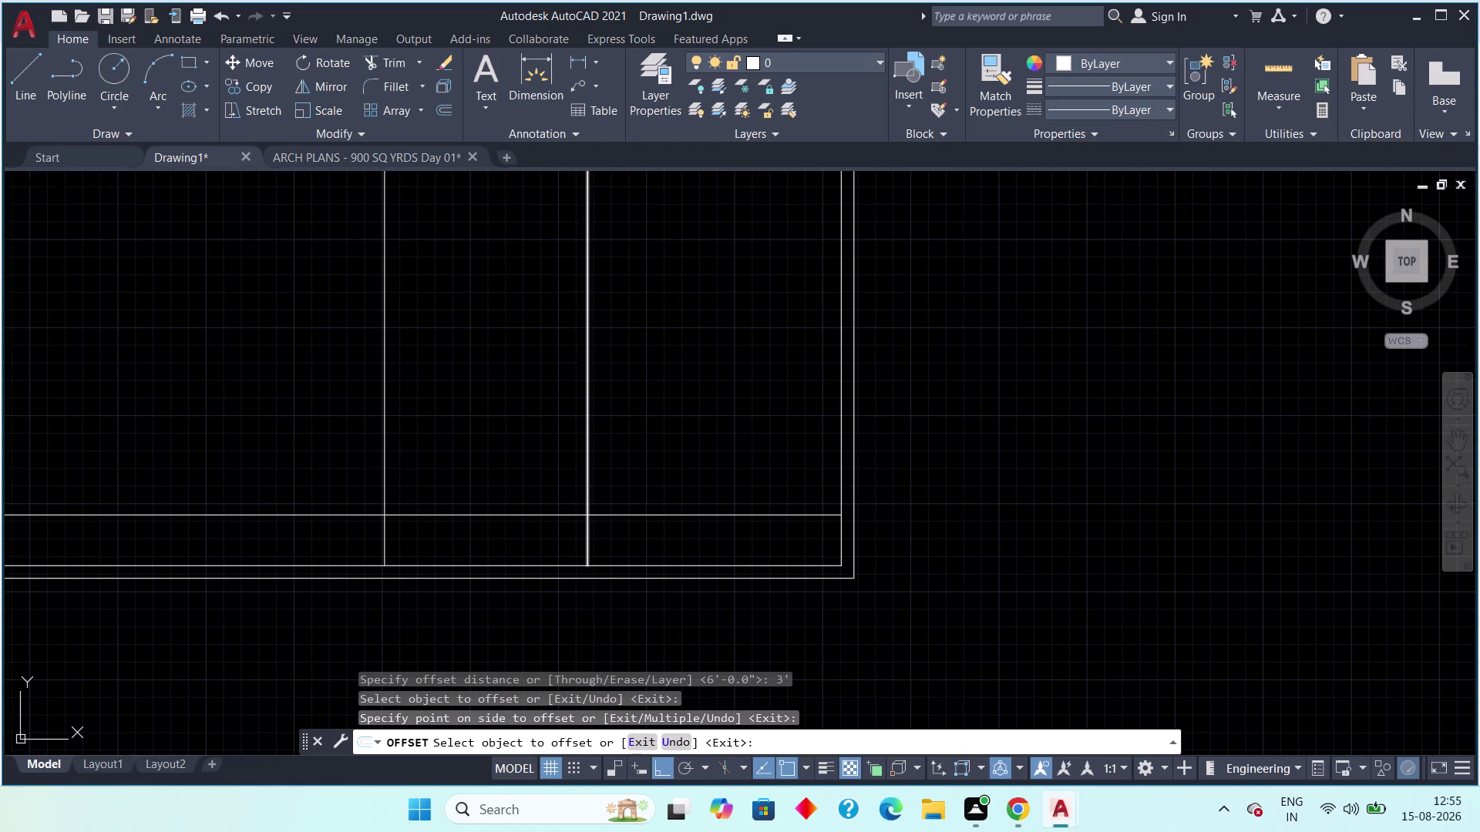
Trim the new 3' line with a fence so it spans only the right bay.
text(tr)
key(space)
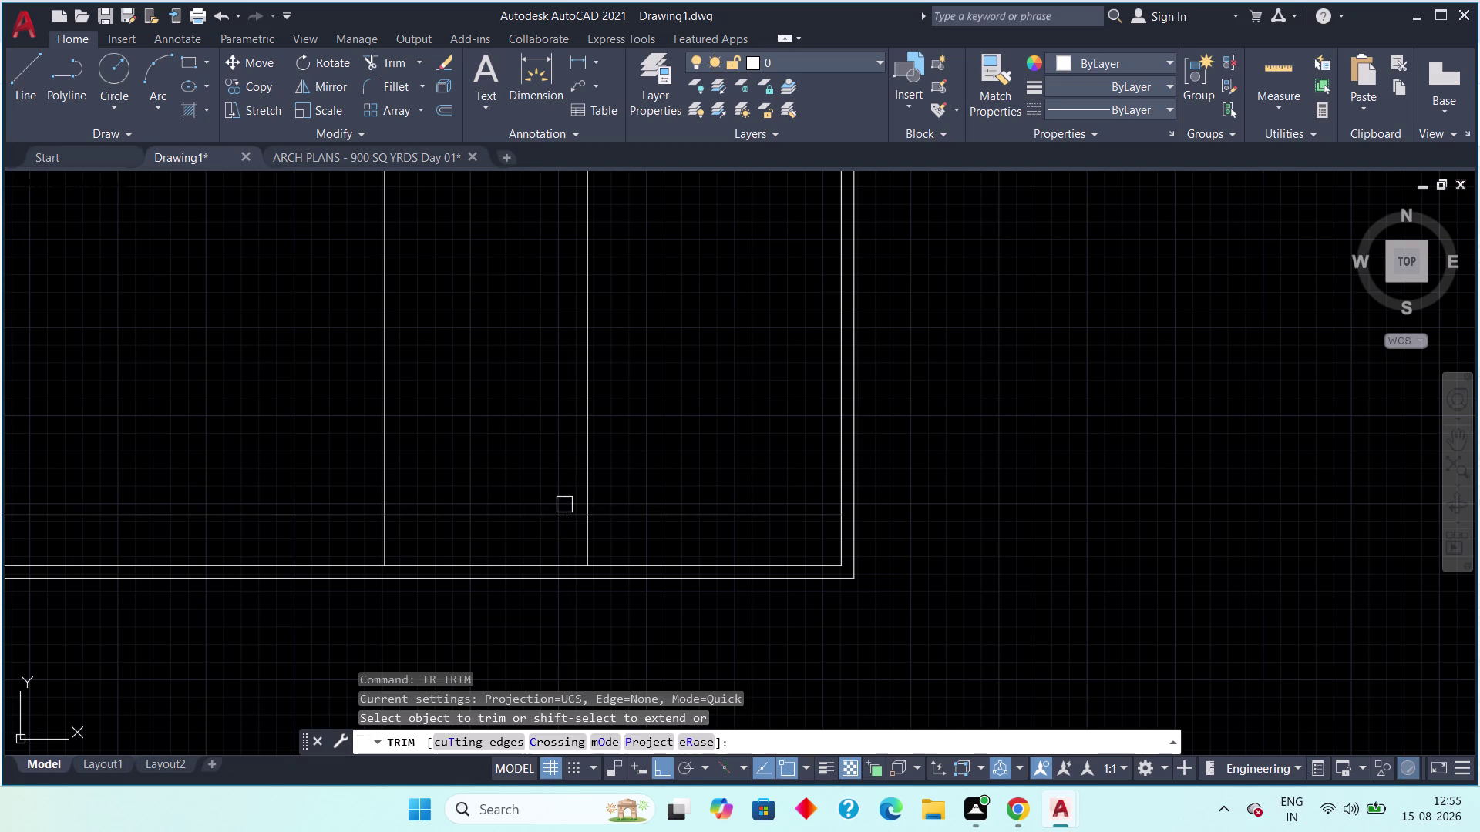
click(524, 452)
click(480, 522)
click(261, 458)
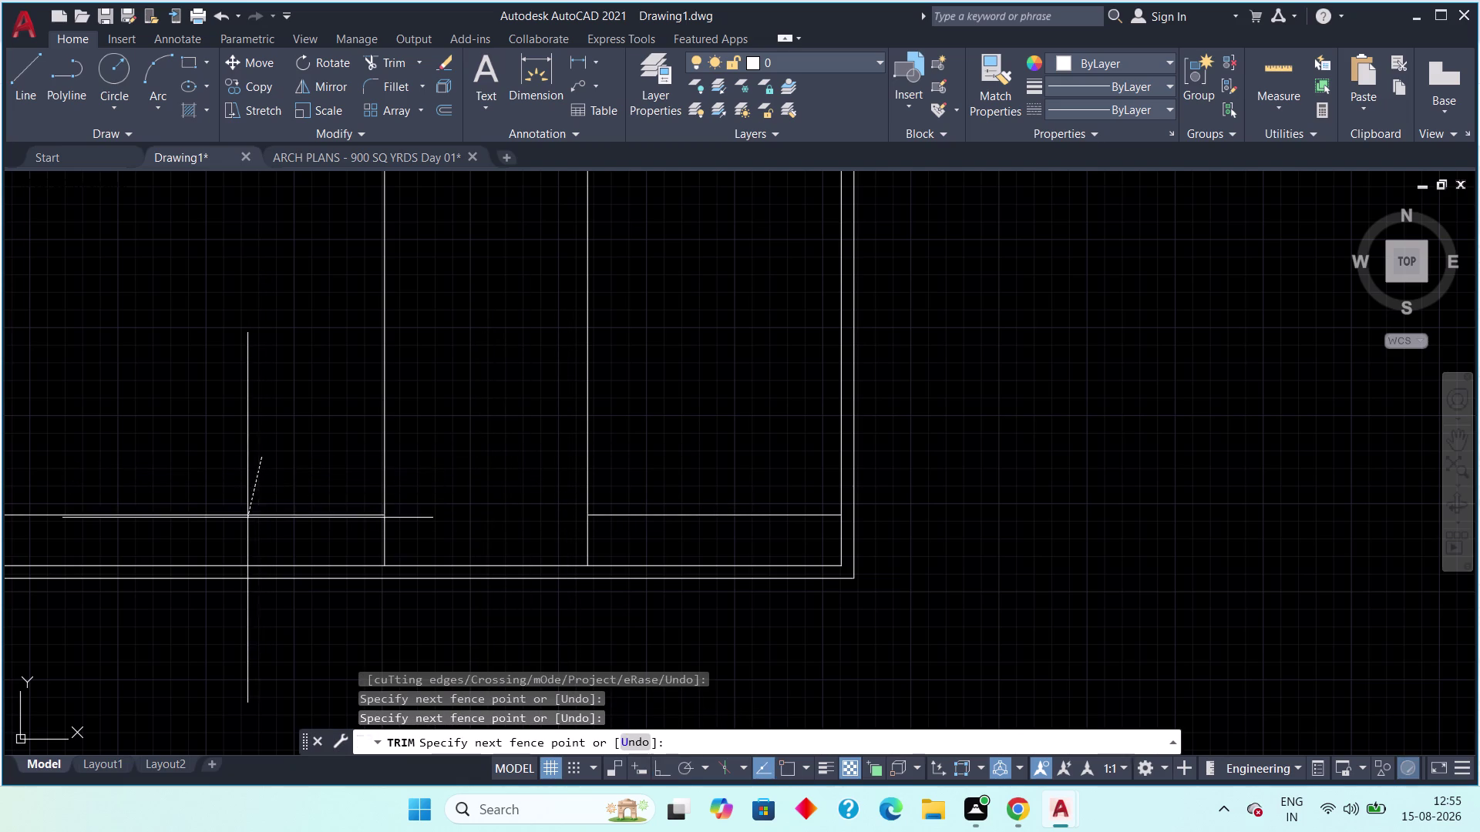
click(246, 525)
middle_drag(251, 516, 830, 528)
scroll(down, 3)
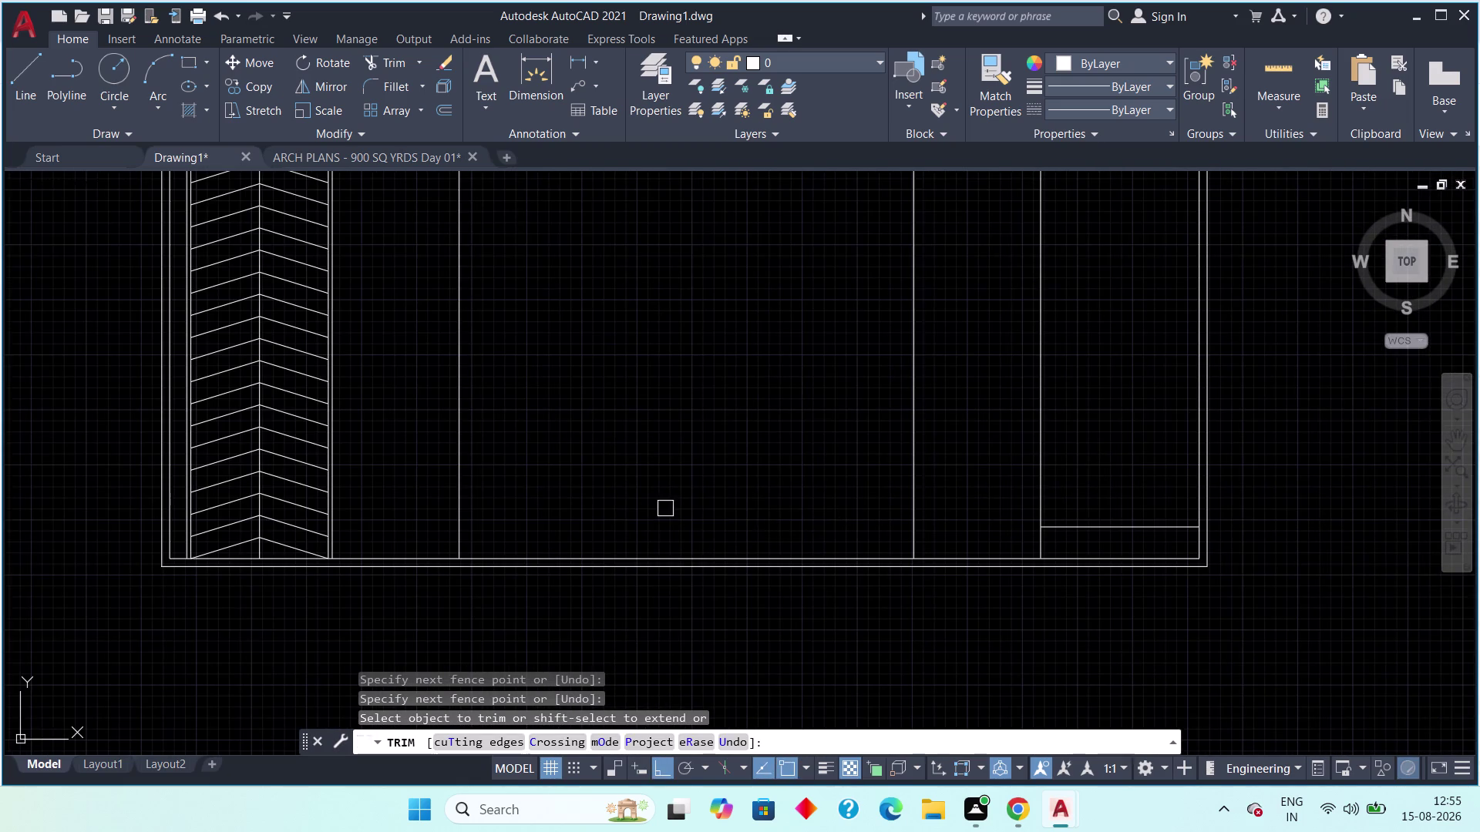
scroll(down, 3)
middle_drag(885, 487, 633, 484)
scroll(up, 3)
middle_drag(743, 493, 739, 494)
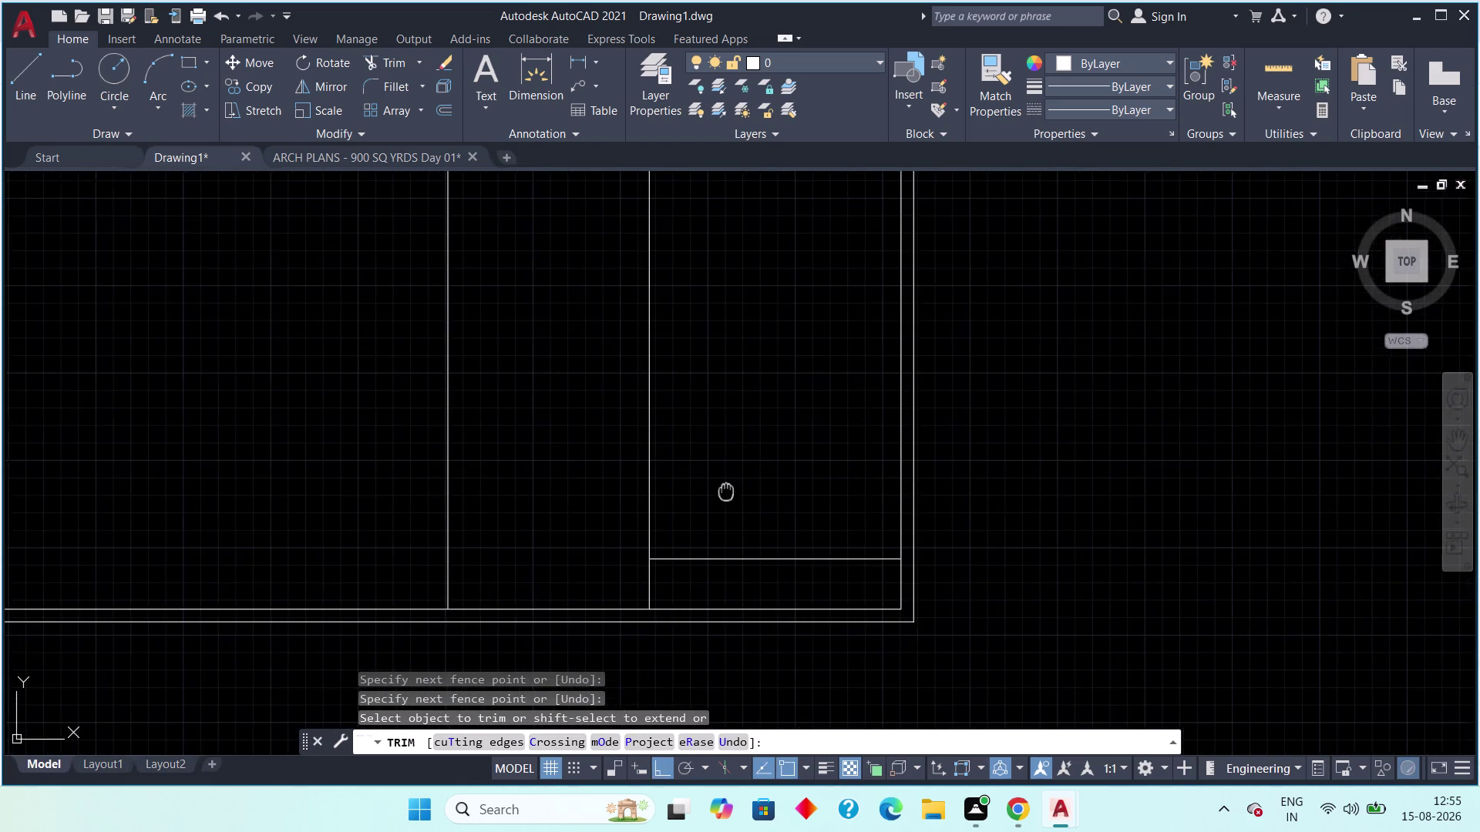
middle_drag(739, 494, 647, 486)
key(Escape)
Offset the bay's bottom line 6' upward.
text(o)
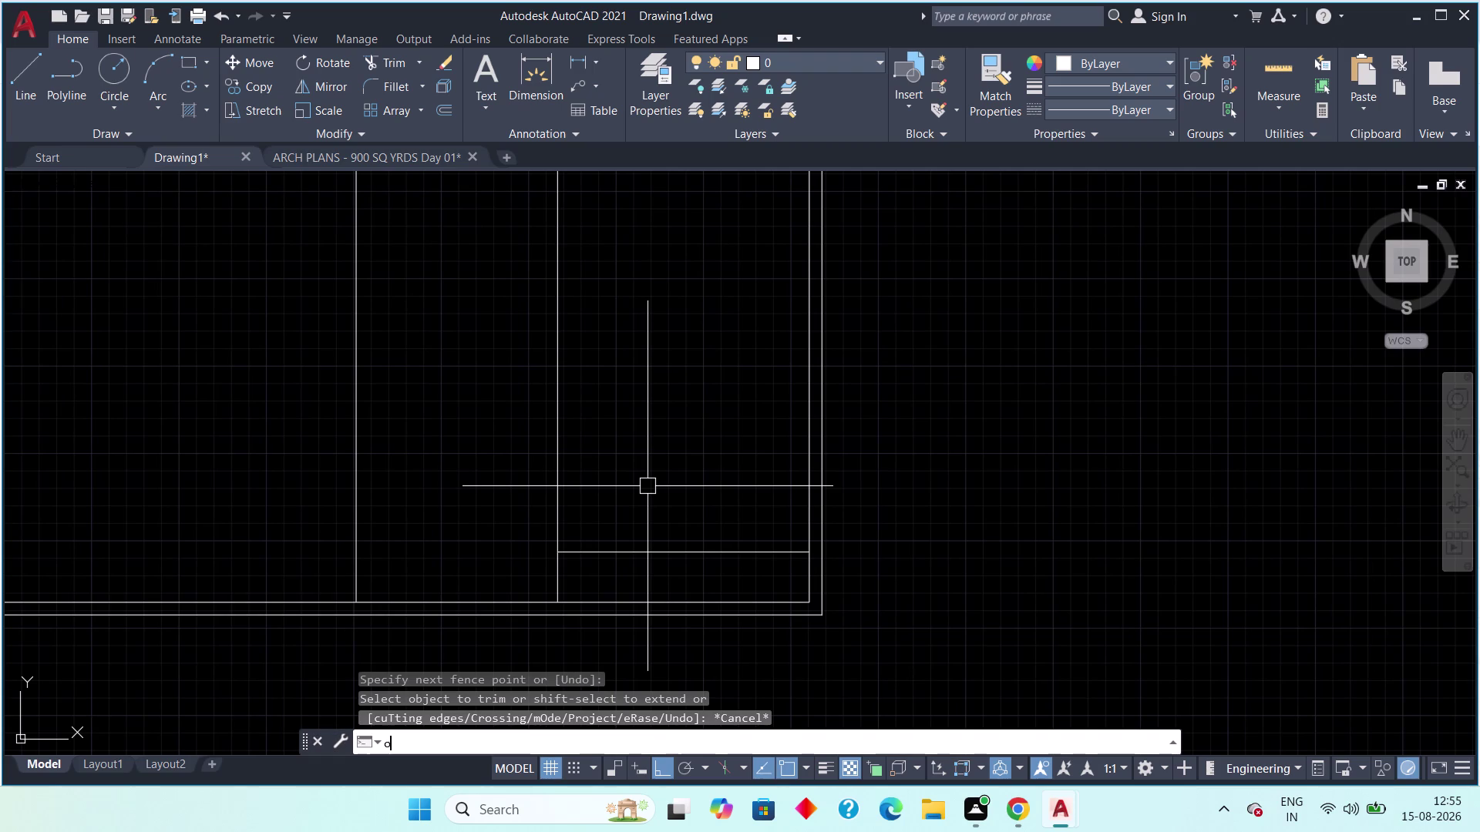
text(ff 6')
key(space)
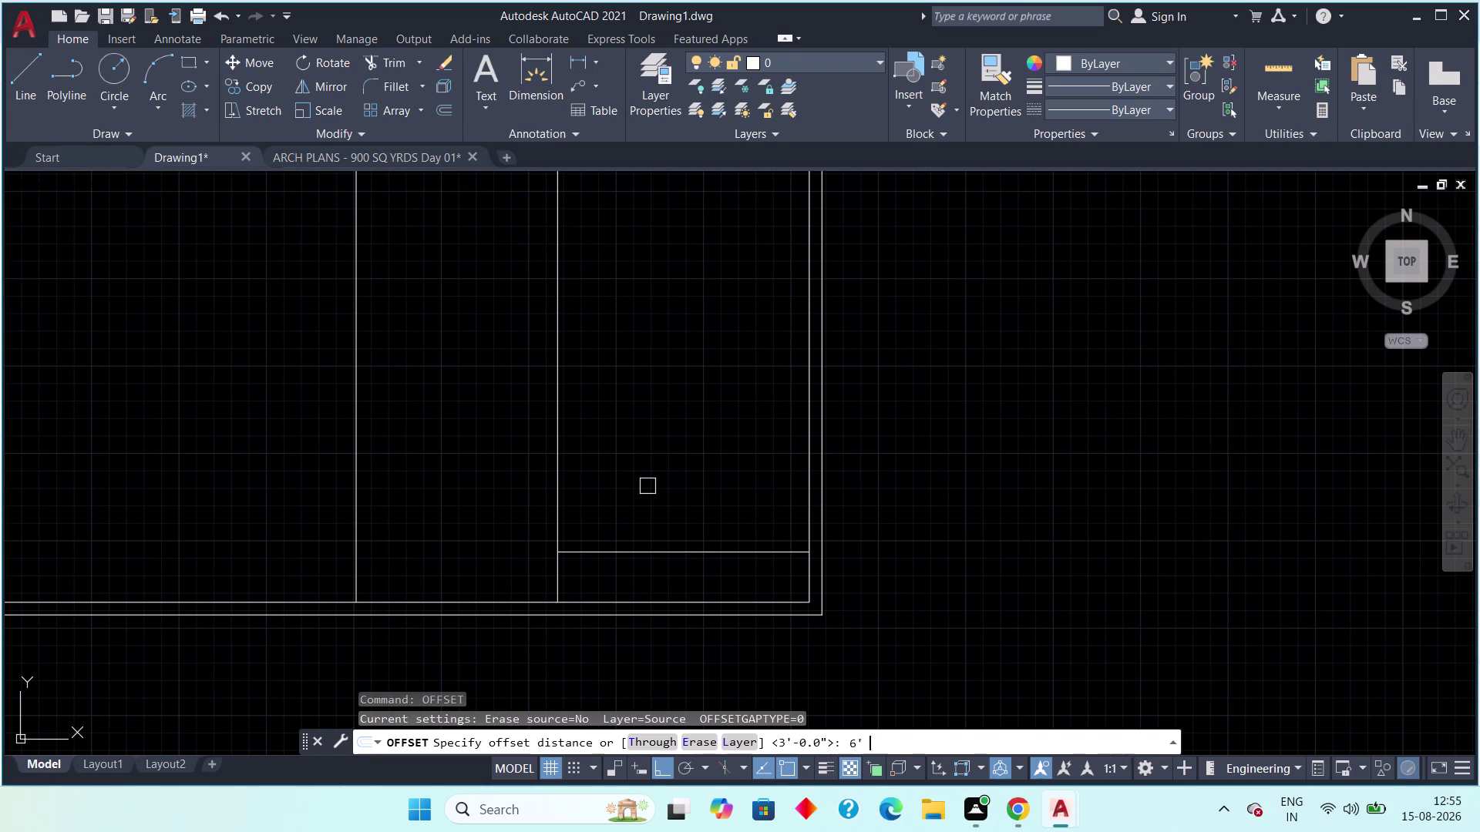
drag(689, 555, 689, 546)
click(685, 489)
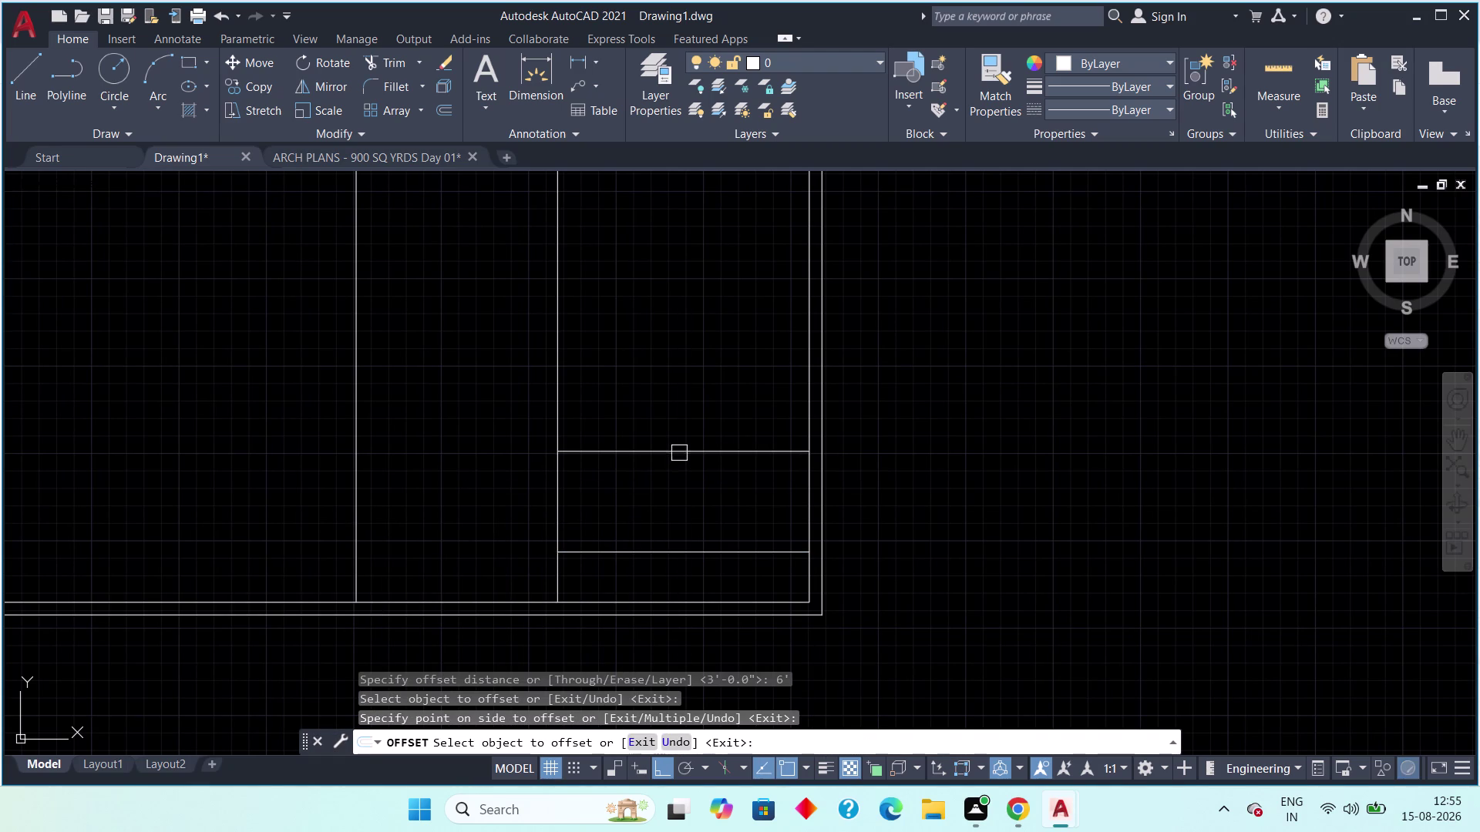
key(Escape)
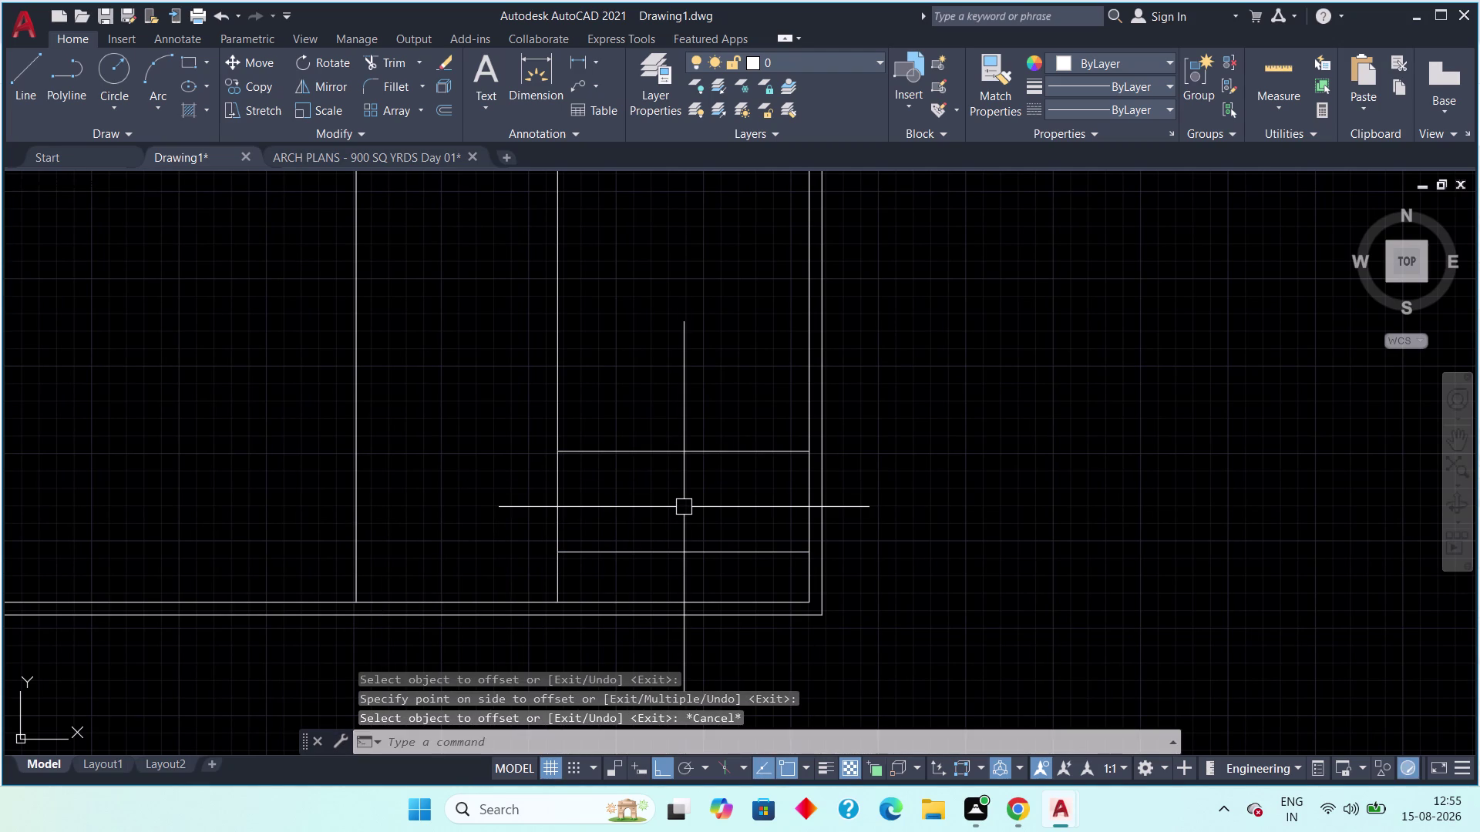
Offset that line another 2' upward, then switch to the ARCH PLANS drawing.
key(space)
text(2)
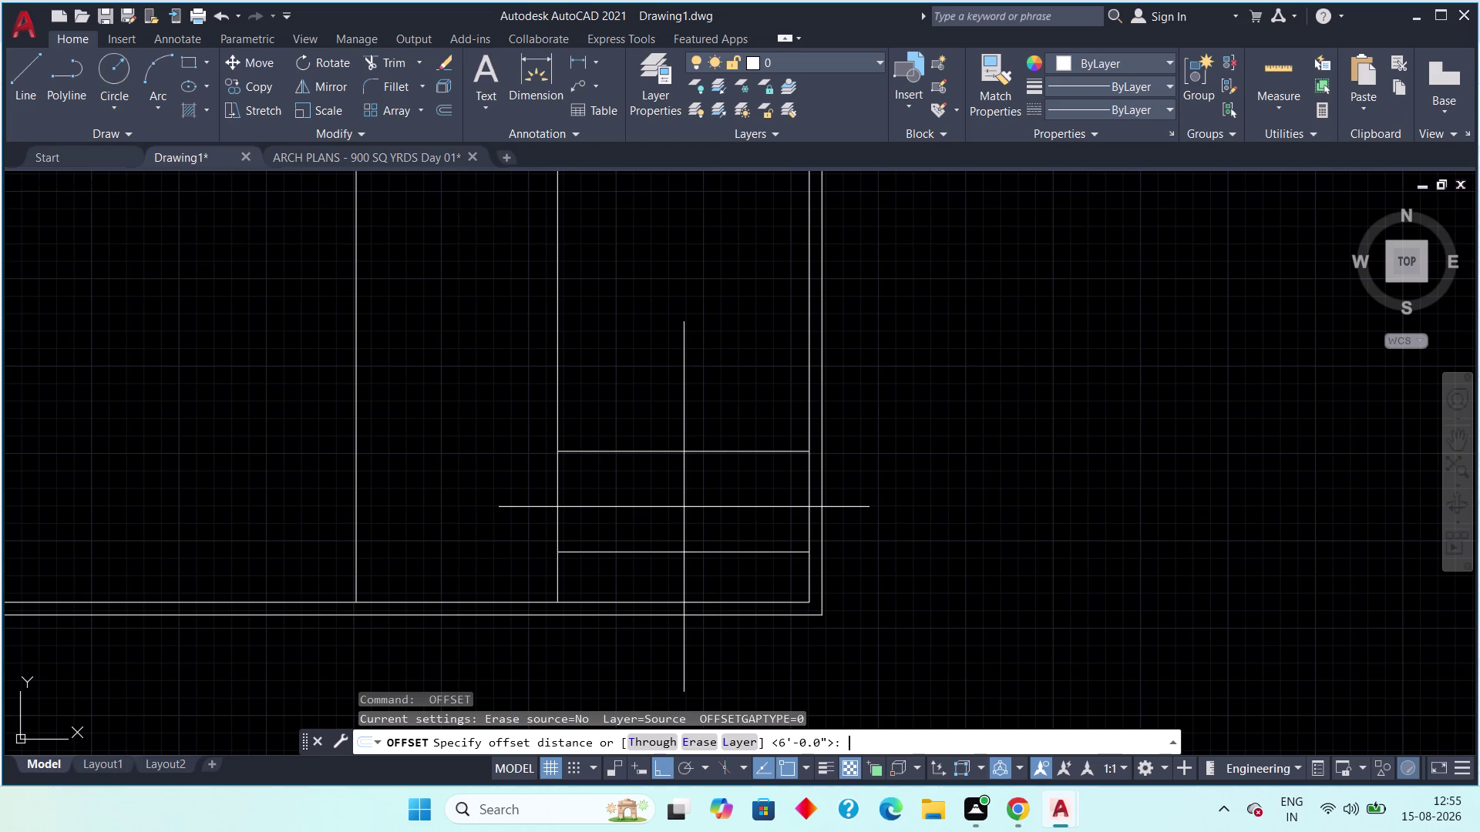
text(')
key(space)
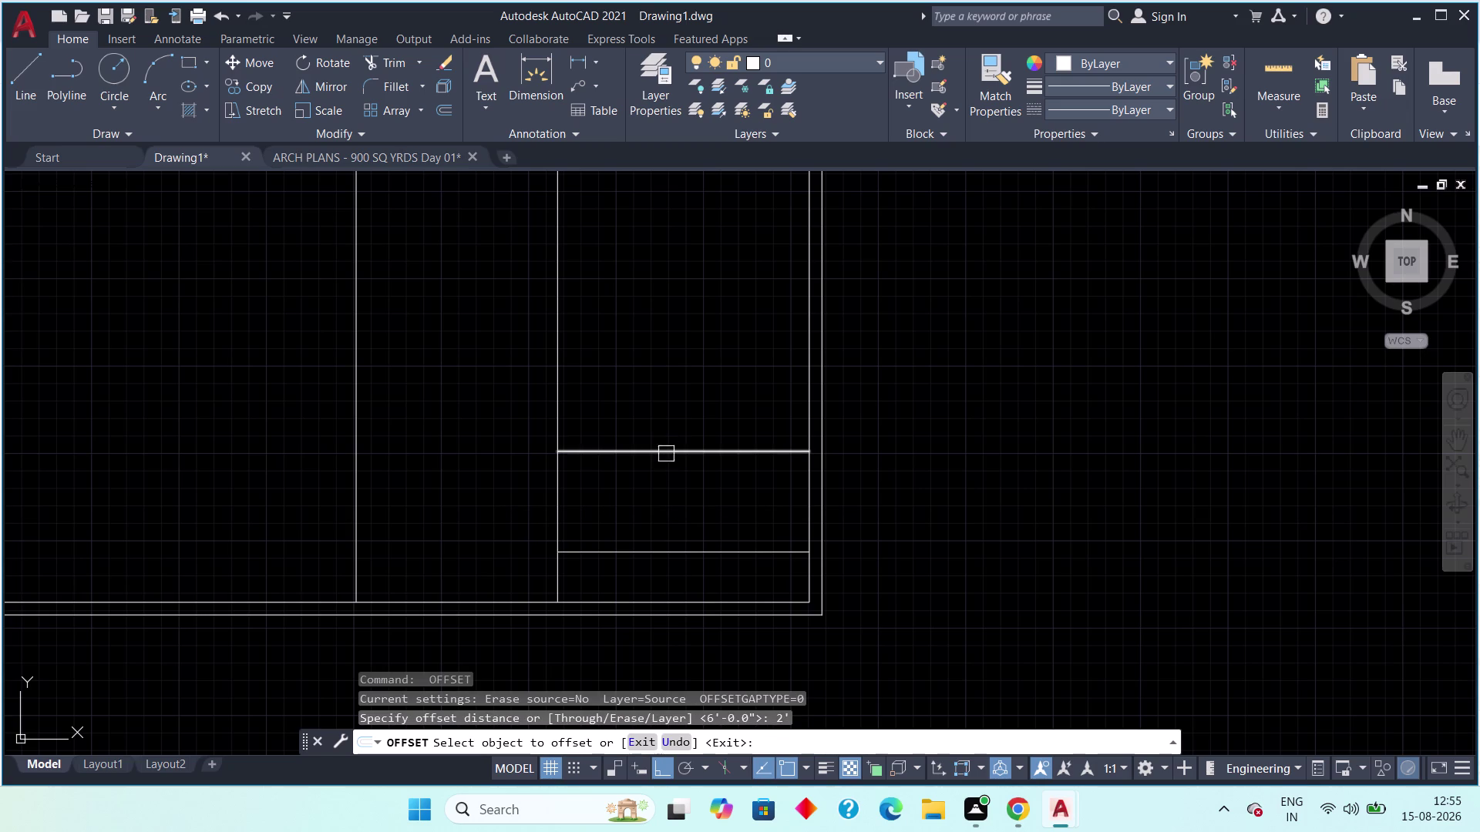
drag(666, 454, 657, 437)
click(646, 396)
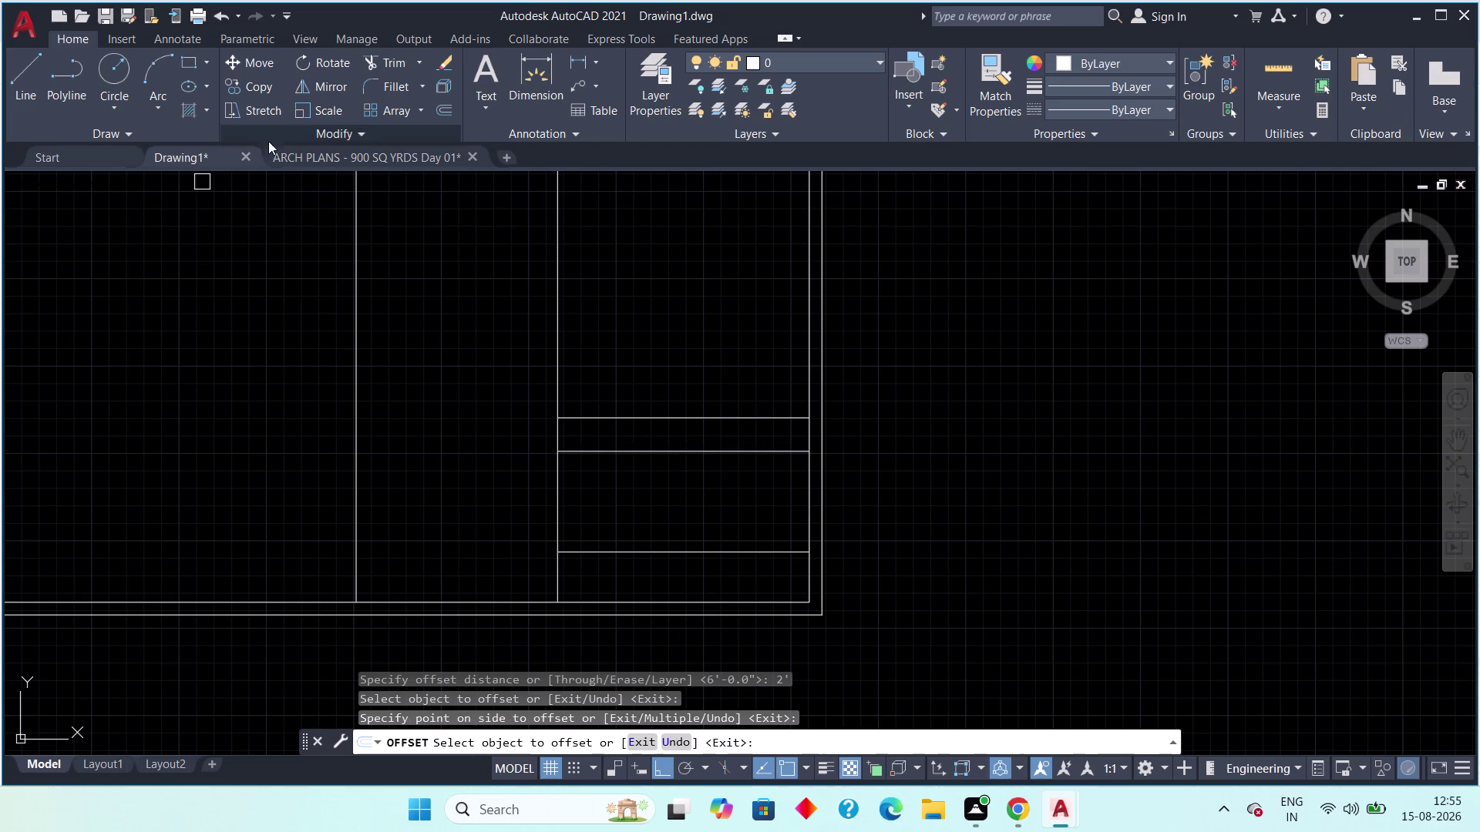
click(318, 154)
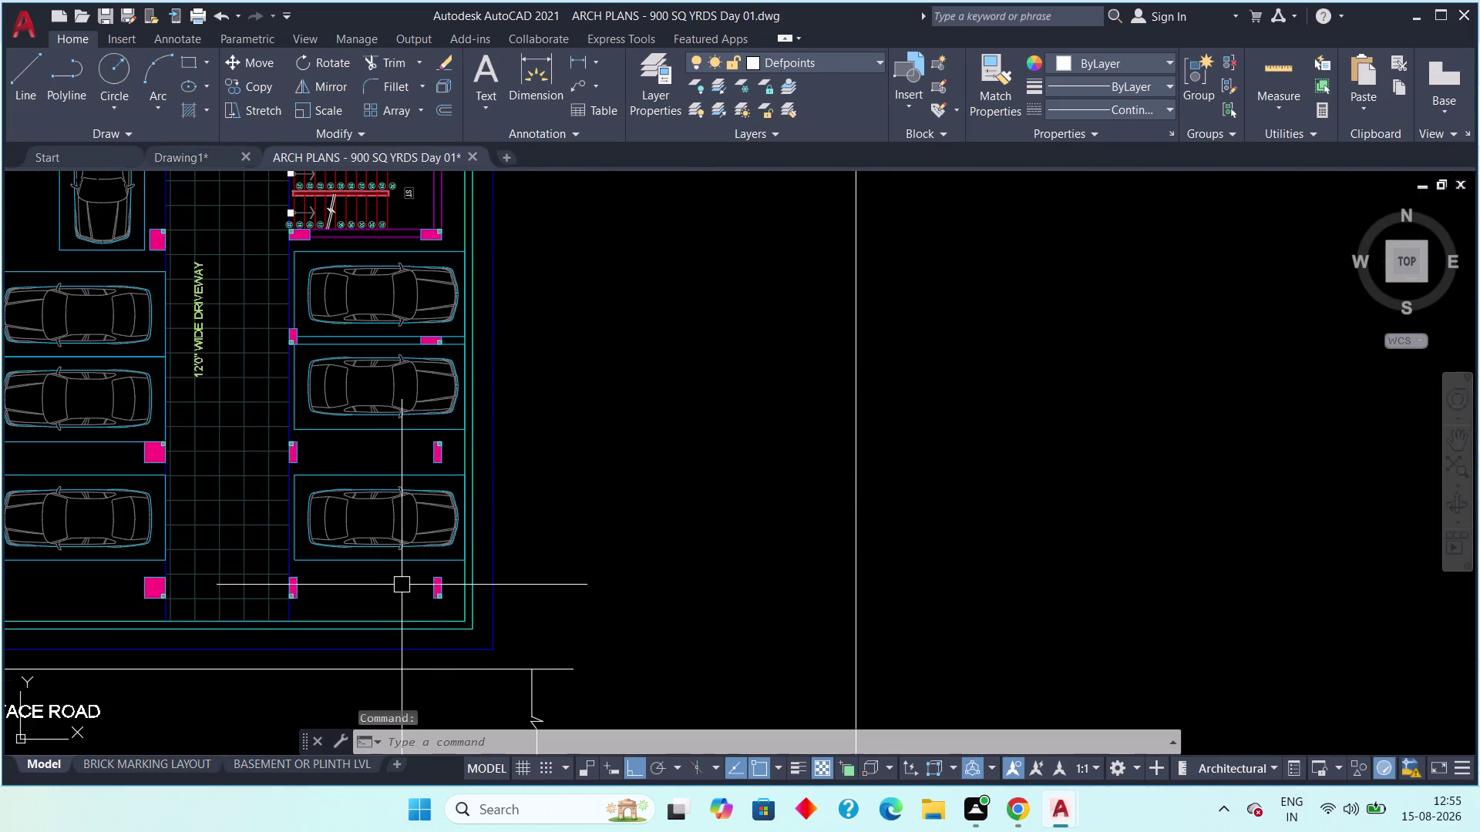
middle_drag(390, 449, 342, 526)
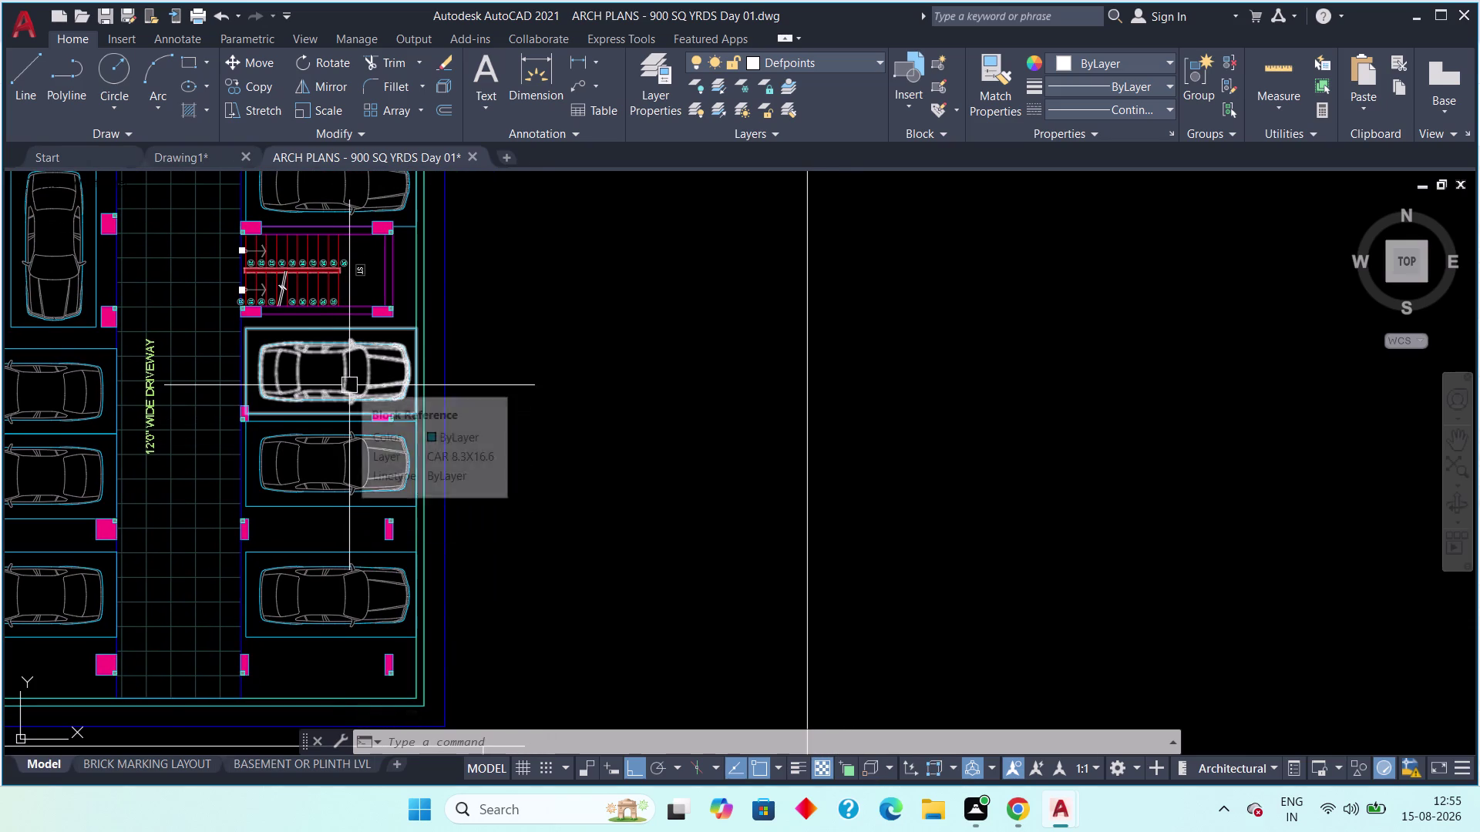
click(180, 155)
middle_drag(712, 466, 521, 568)
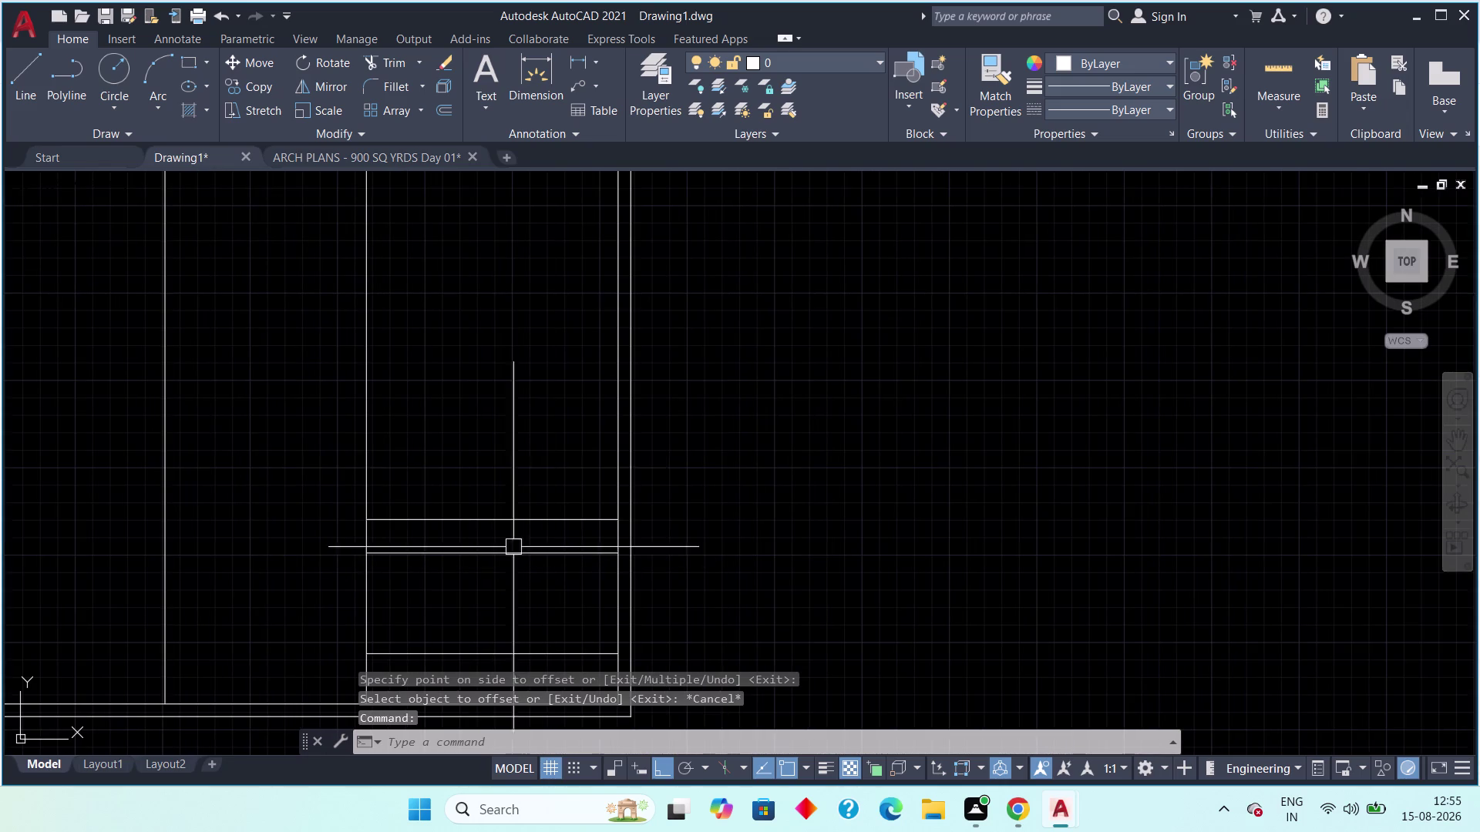
Offset a right-bay horizontal line 6'.
key(Escape)
key(Escape)
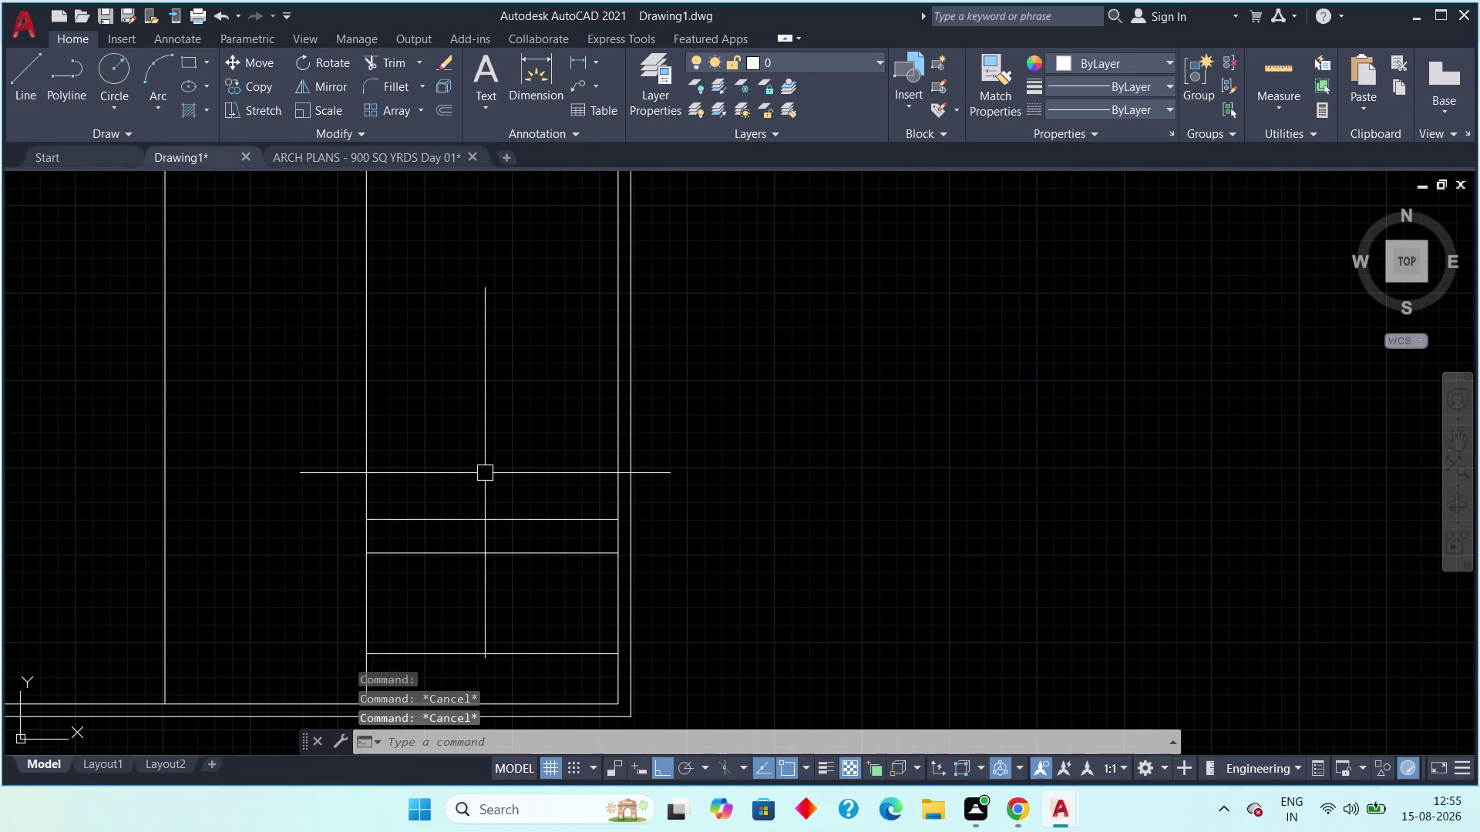
text(off 6)
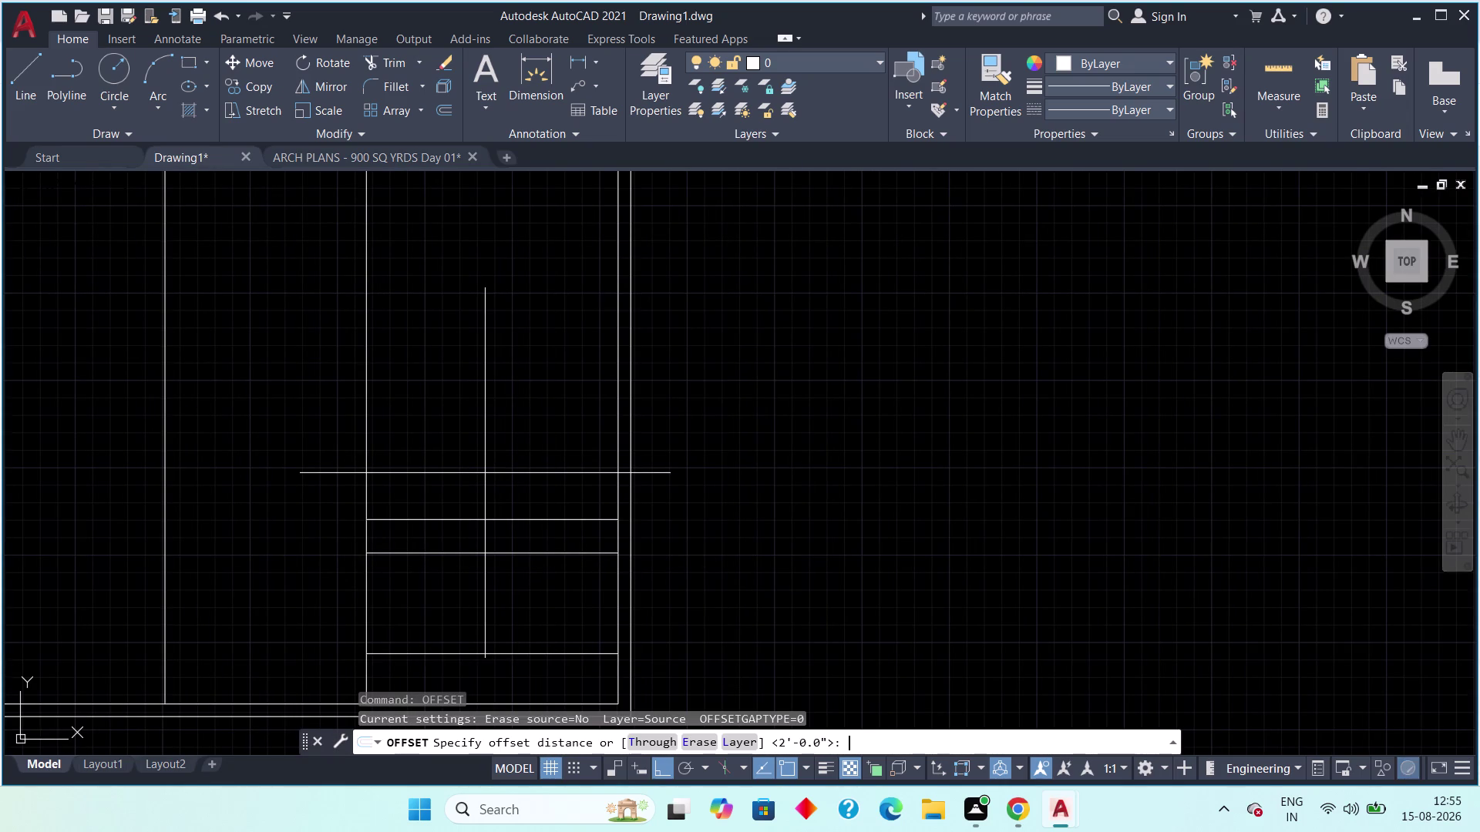
text(')
key(space)
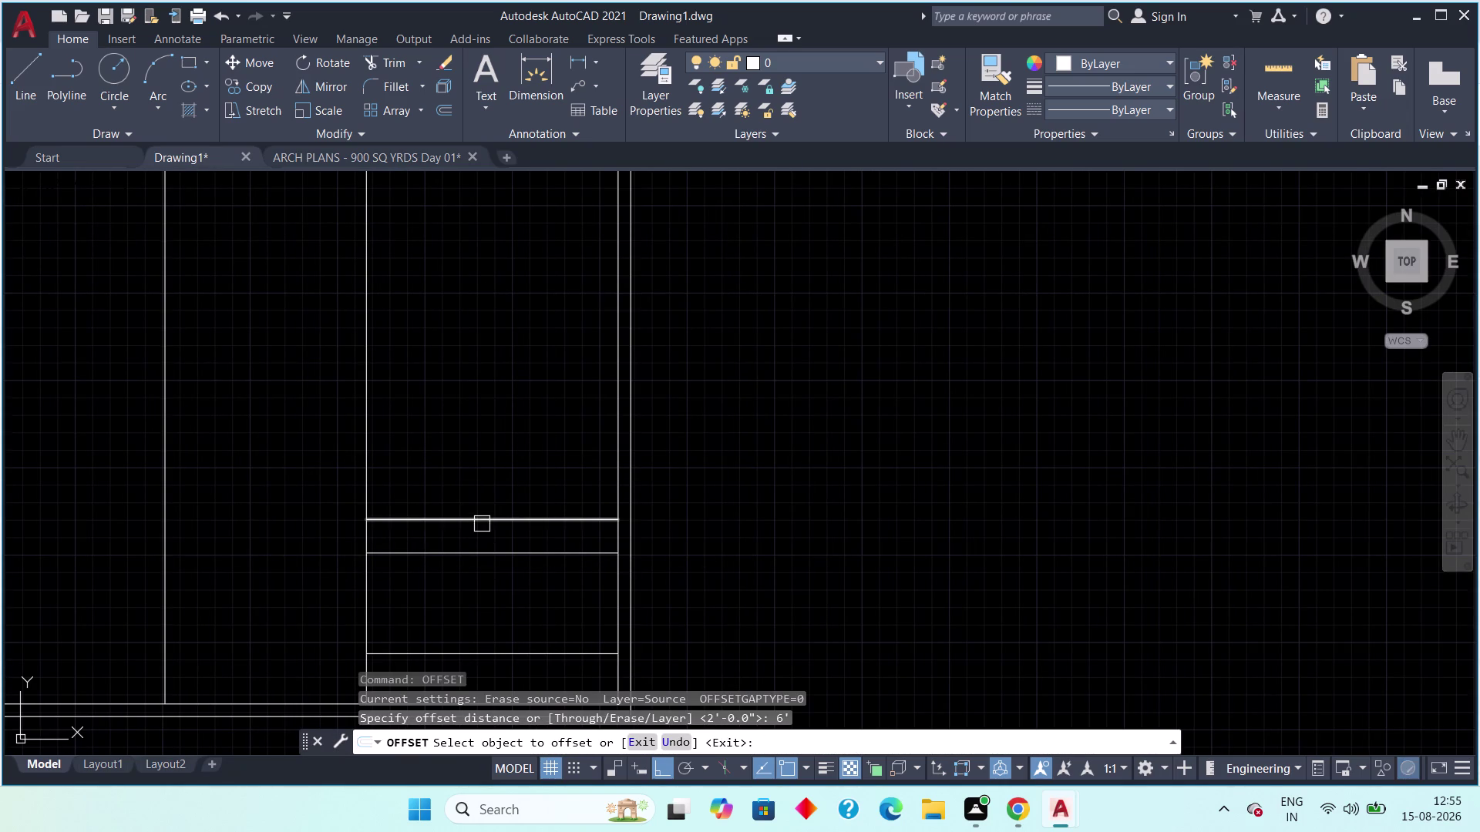
click(482, 524)
click(505, 428)
middle_drag(497, 472, 437, 548)
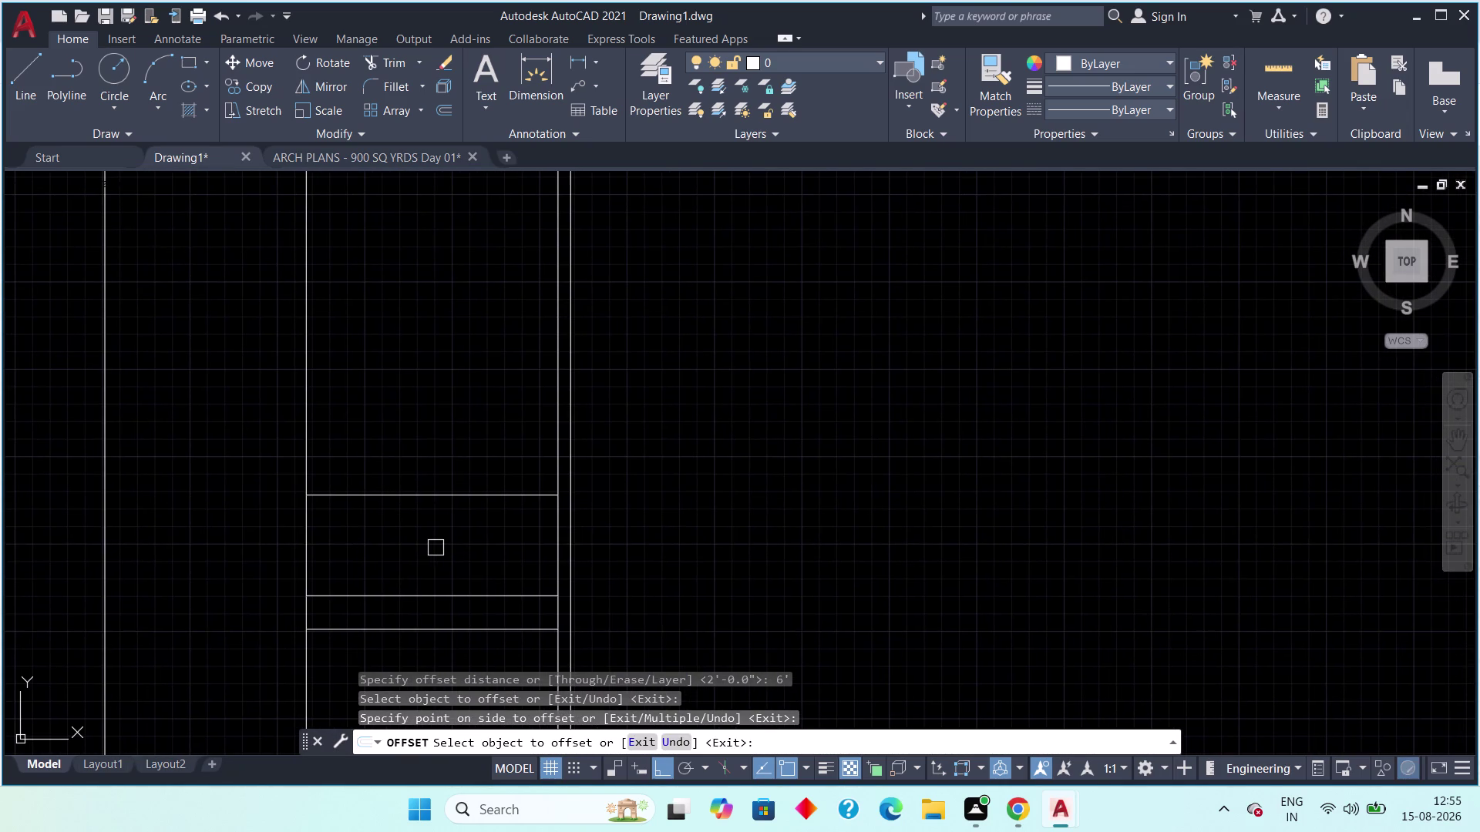
key(Escape)
Add a thin 4.5" offset copy beside a horizontal line.
key(space)
text(4.)
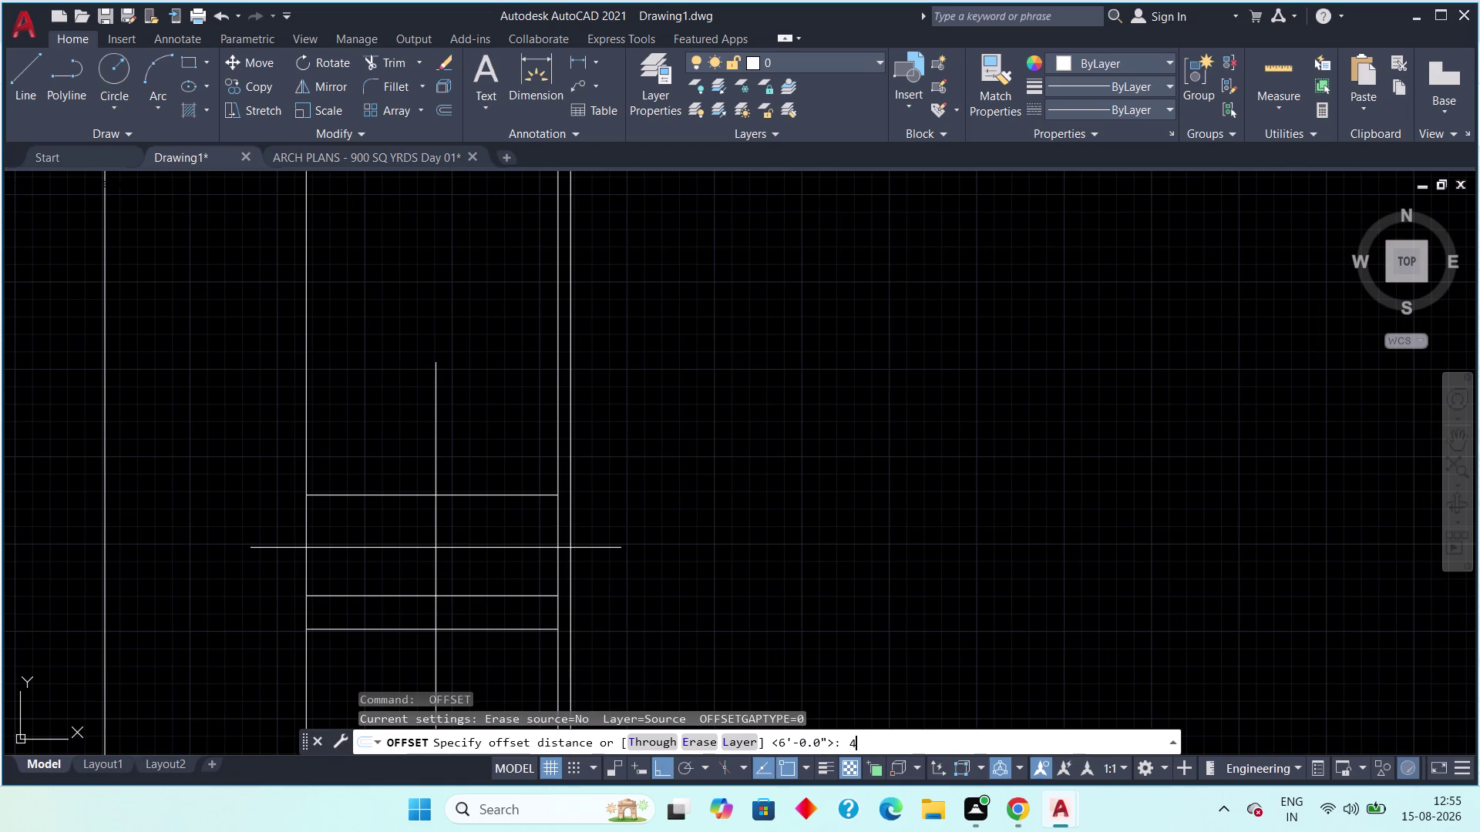
text(5")
key(space)
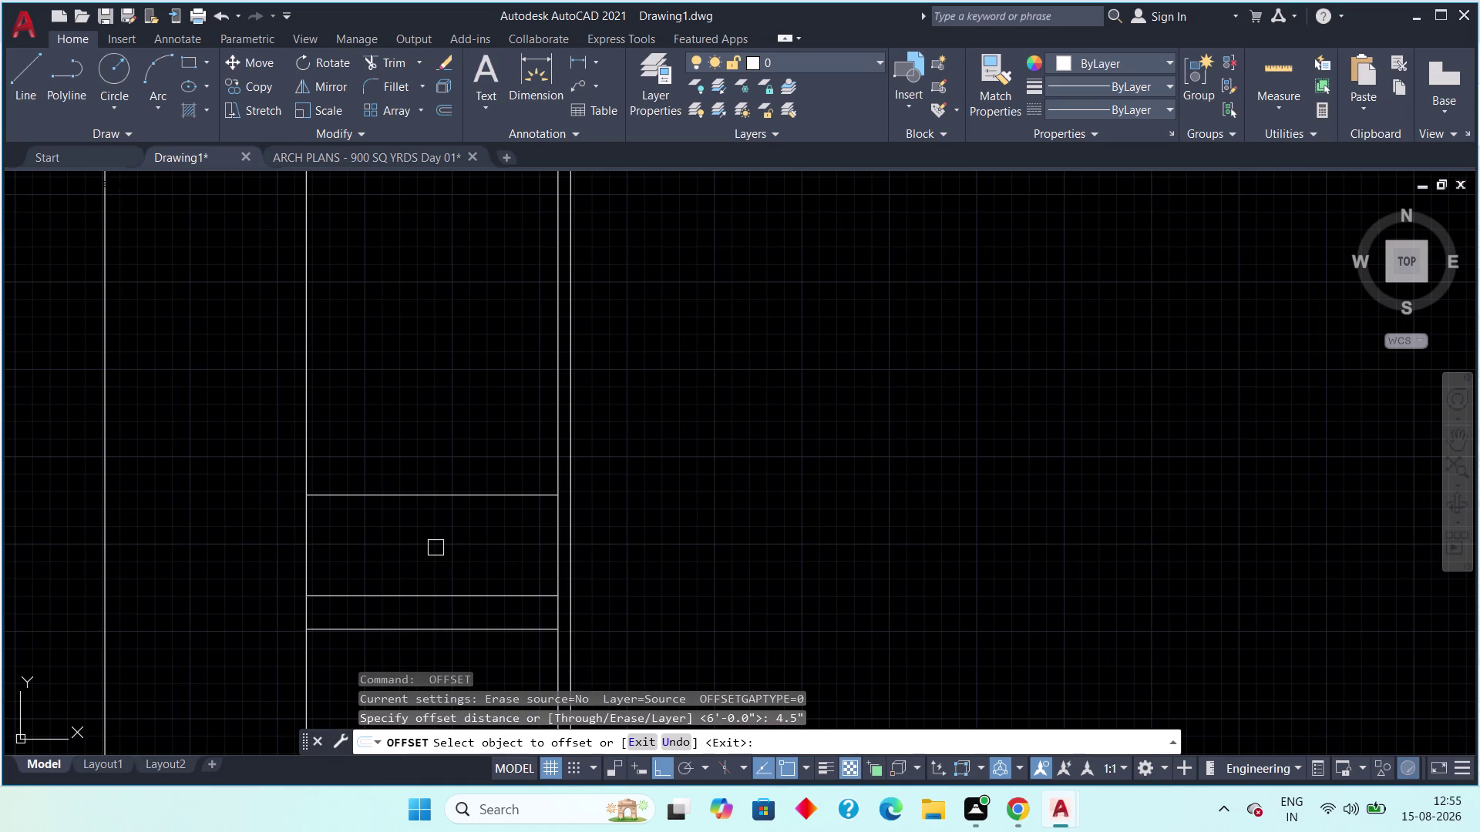
drag(414, 493, 414, 478)
click(415, 447)
scroll(up, 3)
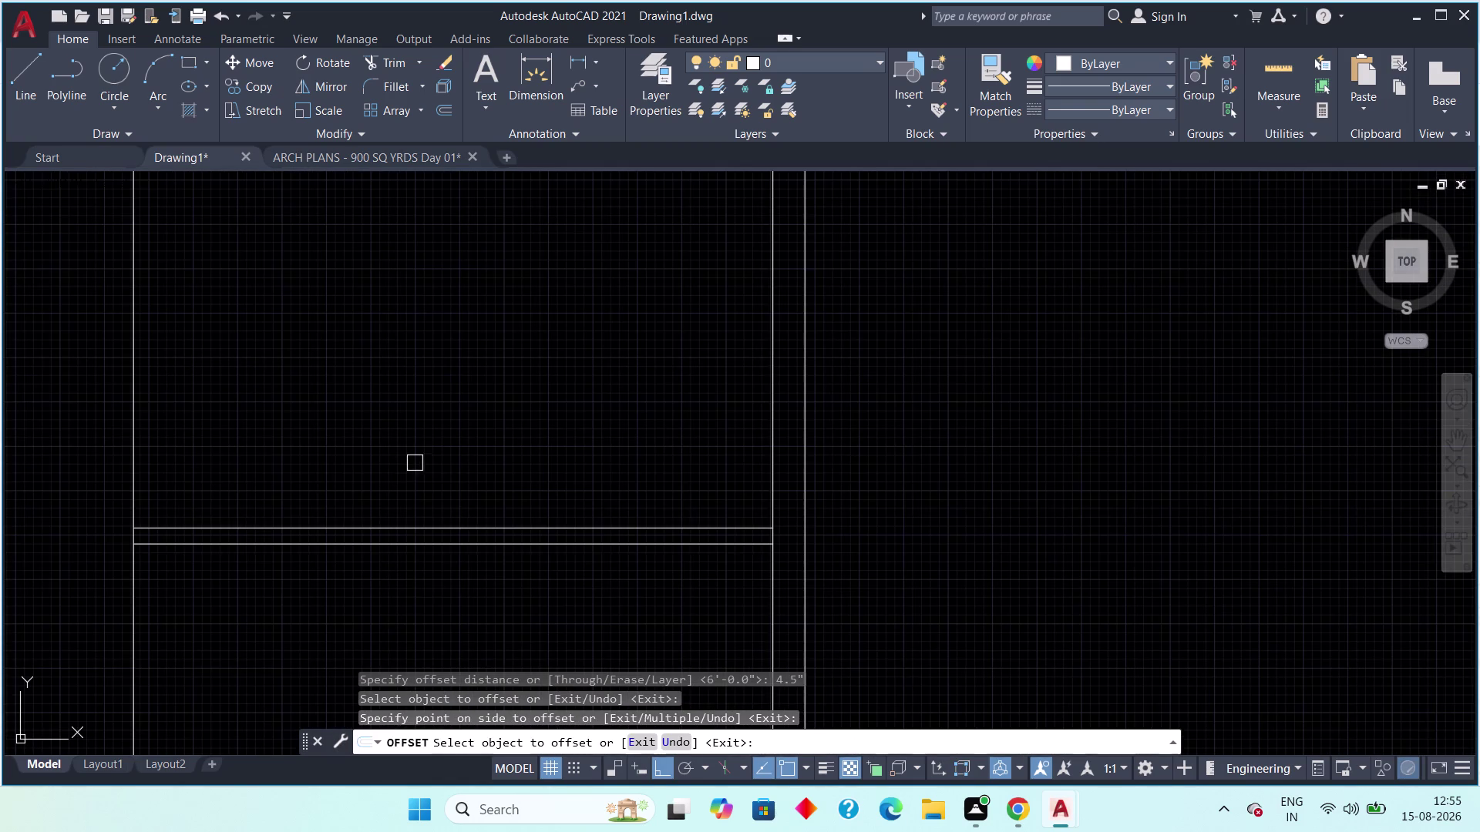
key(Escape)
Offset another right-bay line 6' and review the new lines.
key(space)
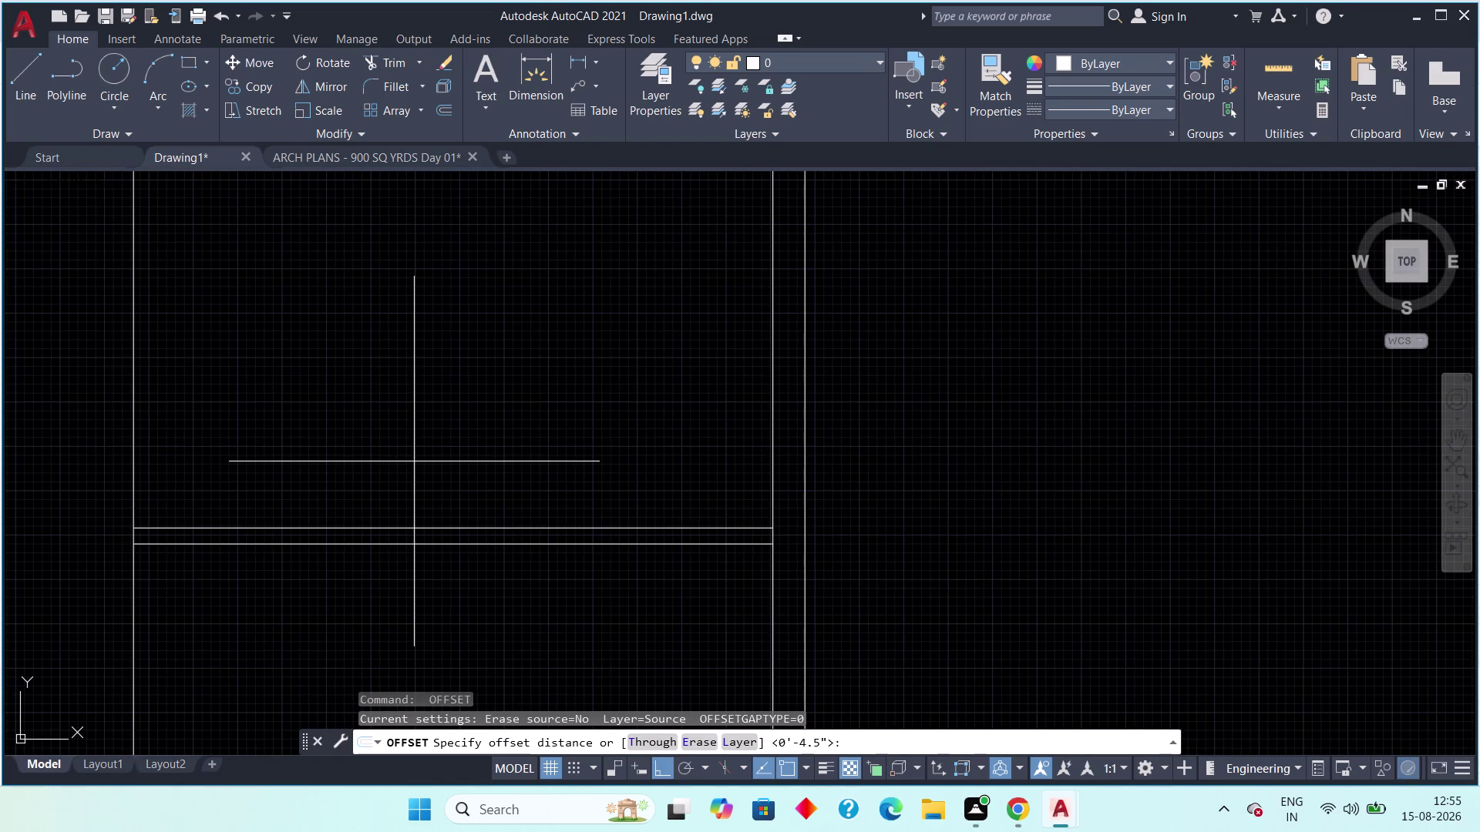
text(6')
key(space)
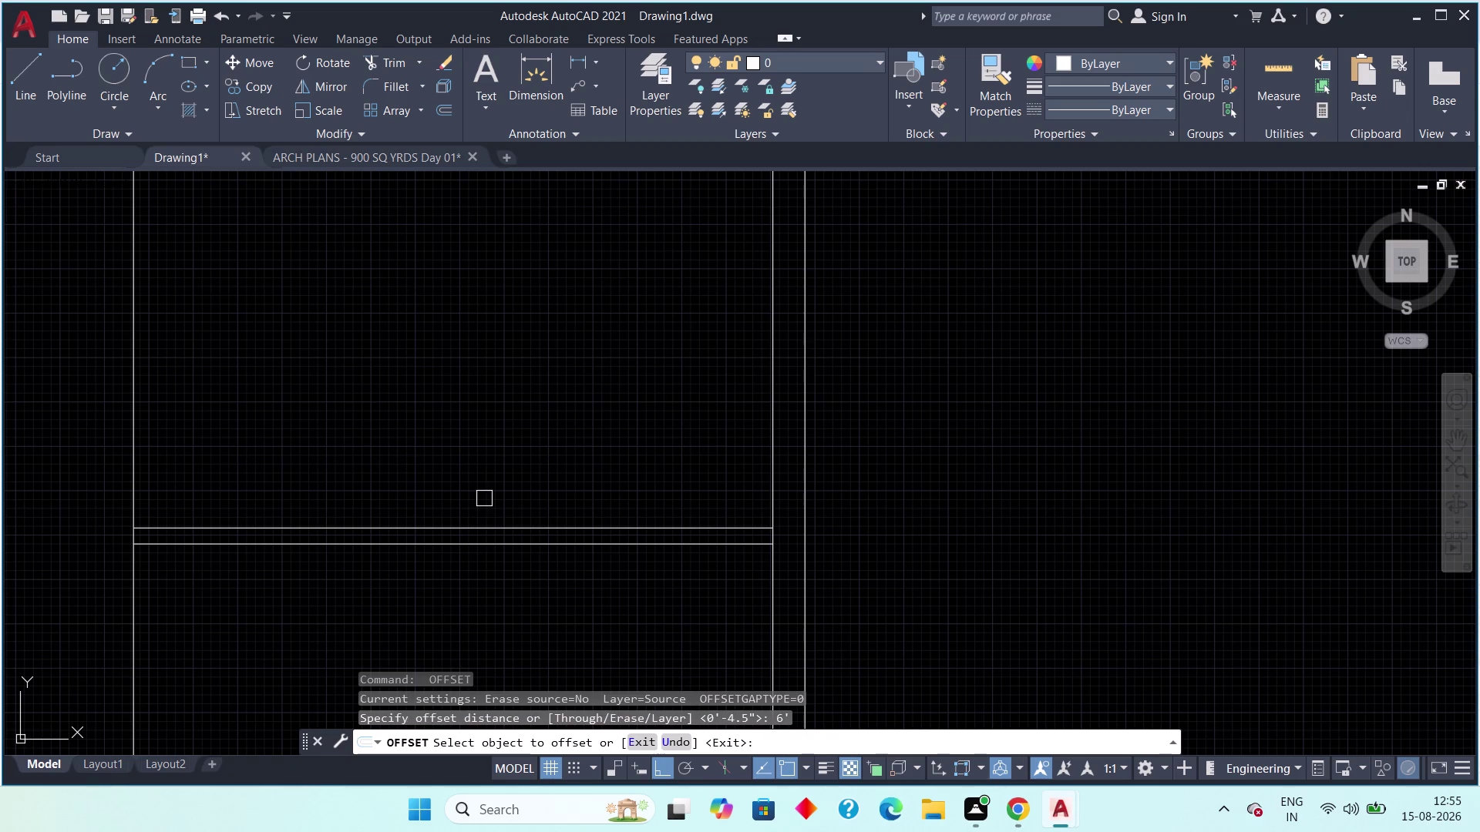
click(480, 523)
click(478, 462)
scroll(down, 3)
middle_drag(465, 438, 563, 457)
scroll(down, 3)
middle_drag(621, 434, 661, 415)
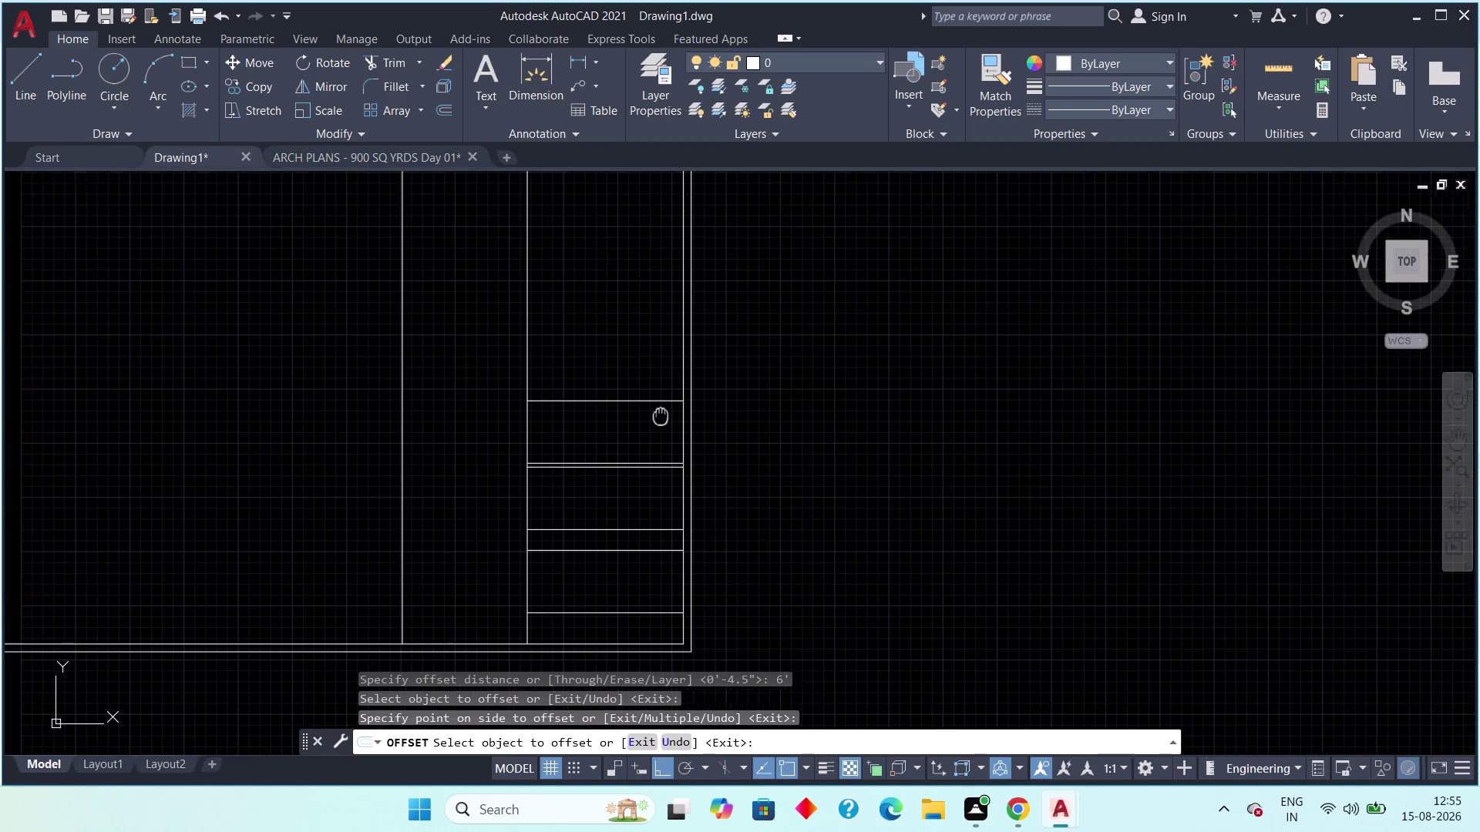
middle_drag(661, 415, 661, 415)
scroll(down, 3)
key(Escape)
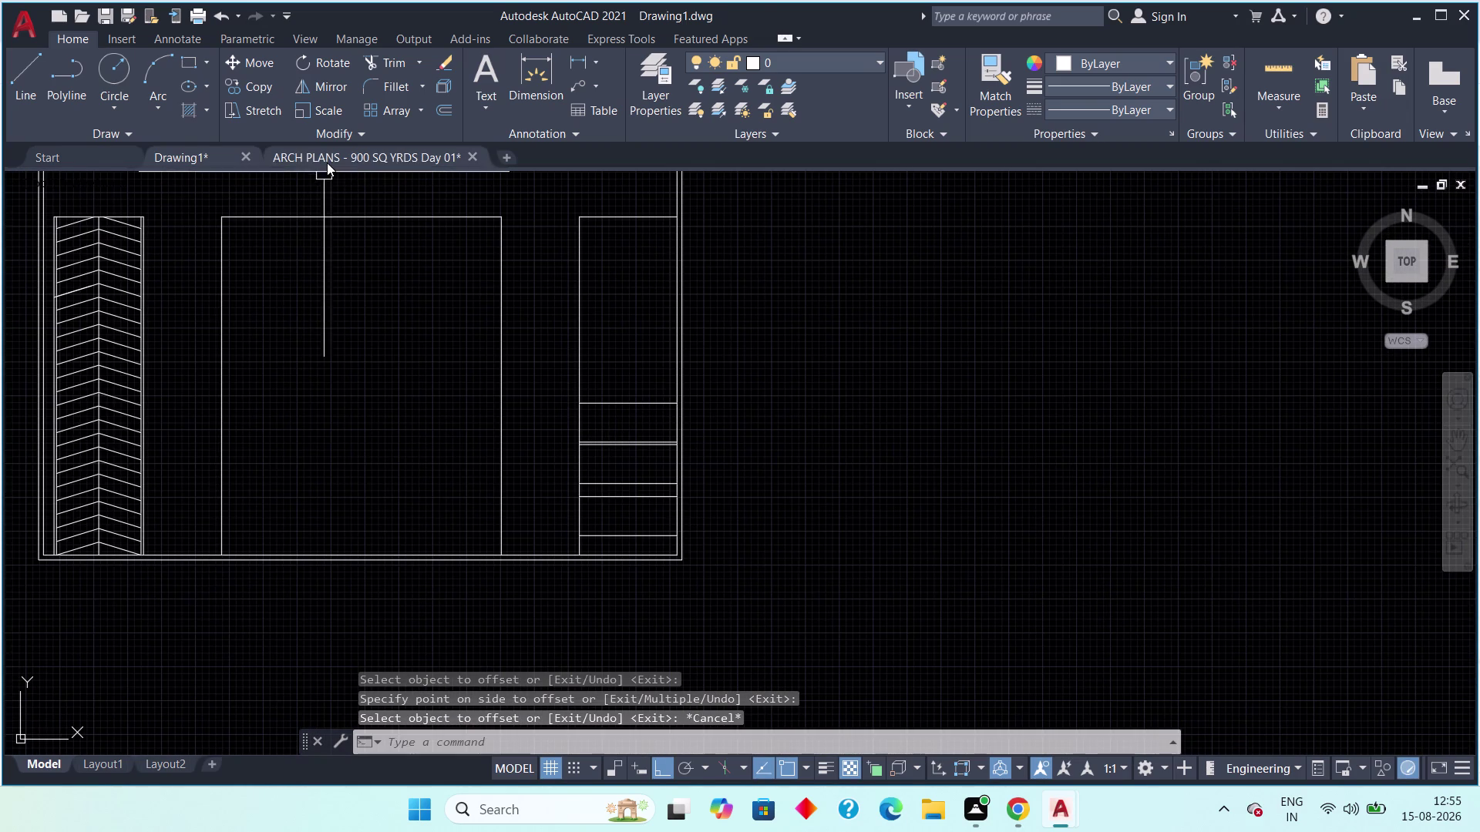
click(327, 162)
middle_drag(391, 367, 446, 457)
middle_drag(354, 414, 353, 529)
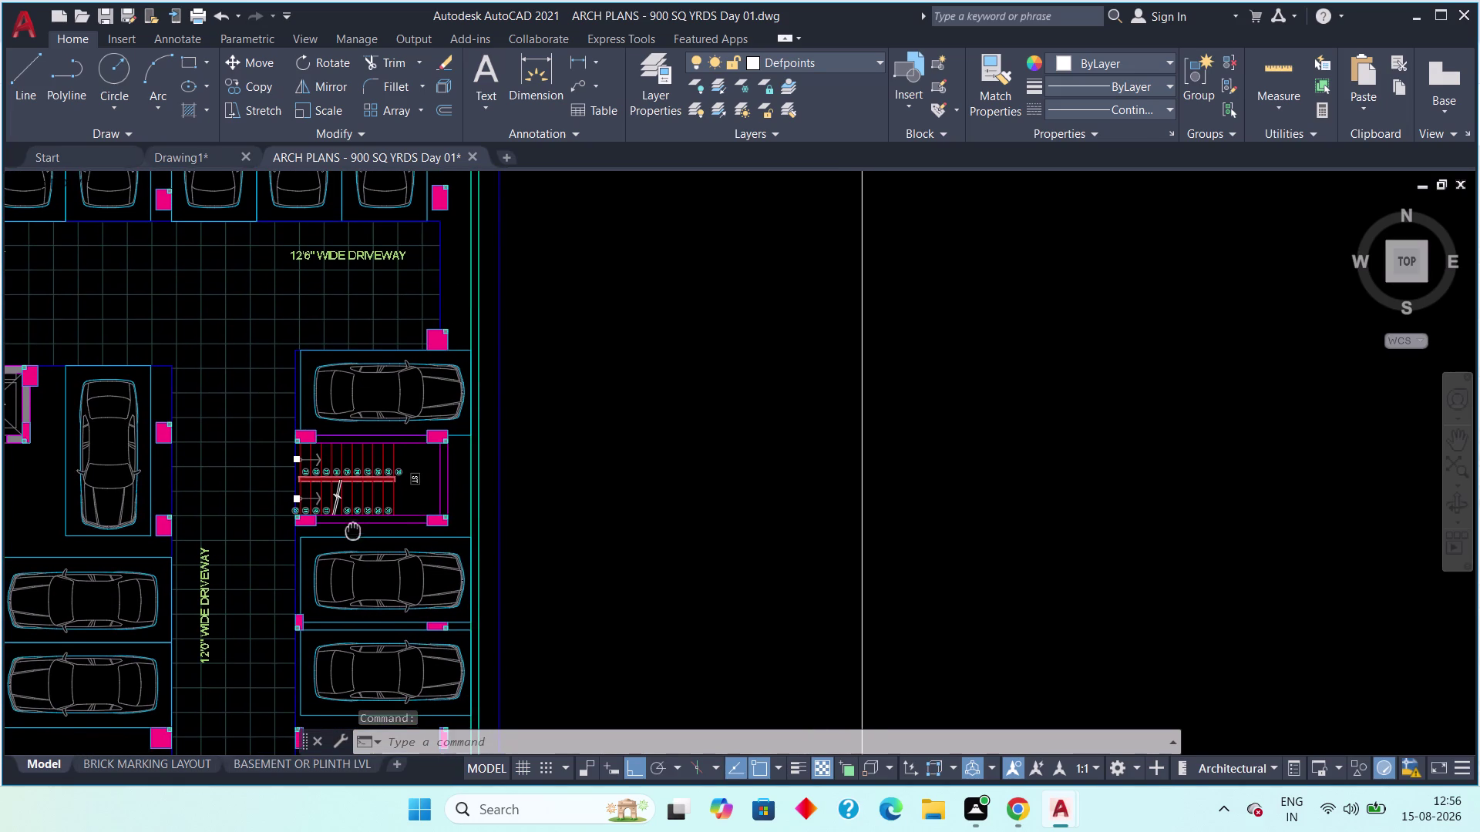
middle_drag(353, 529, 352, 518)
scroll(up, 3)
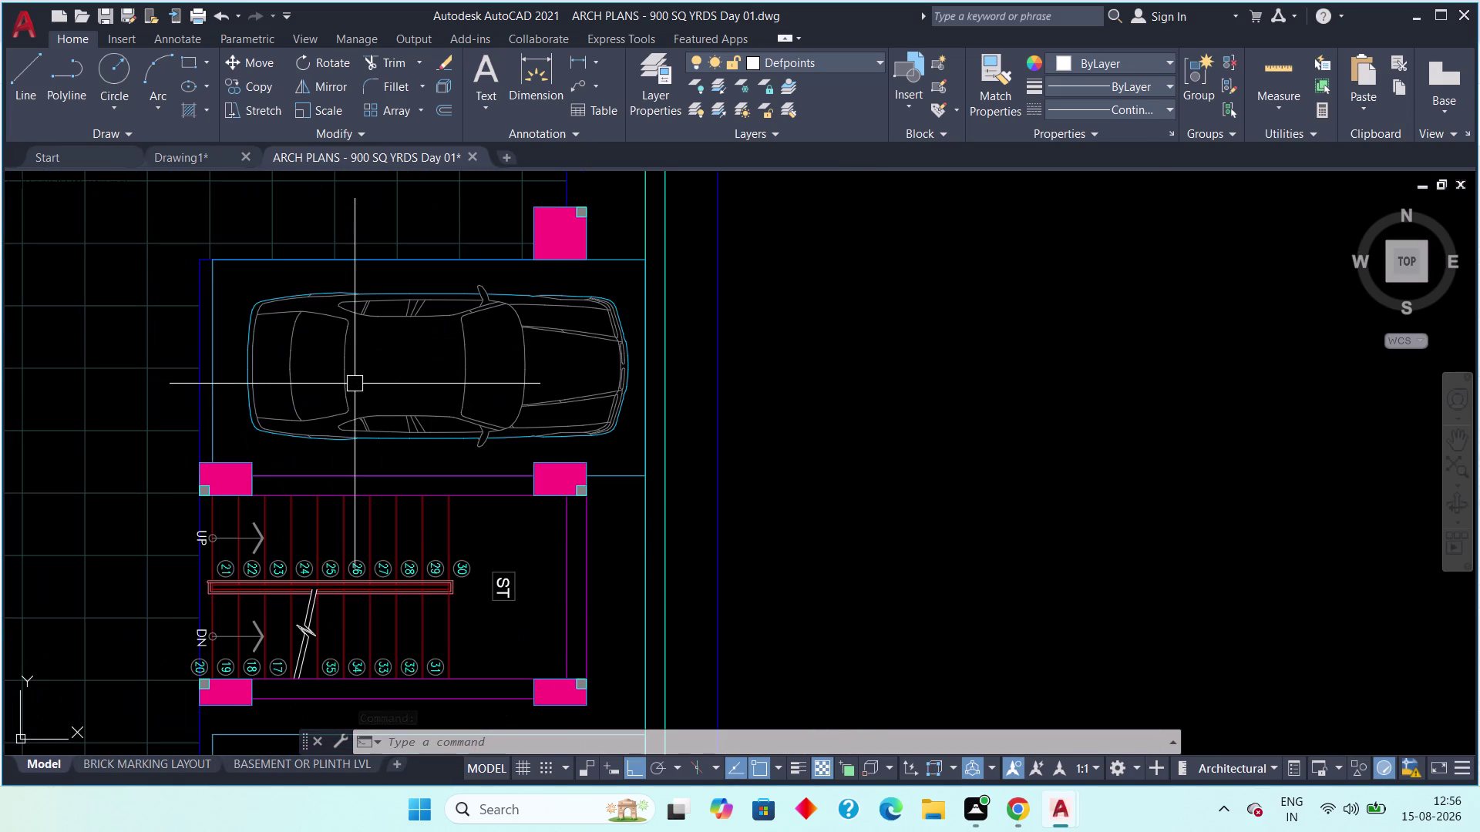
scroll(down, 3)
middle_drag(369, 432, 396, 343)
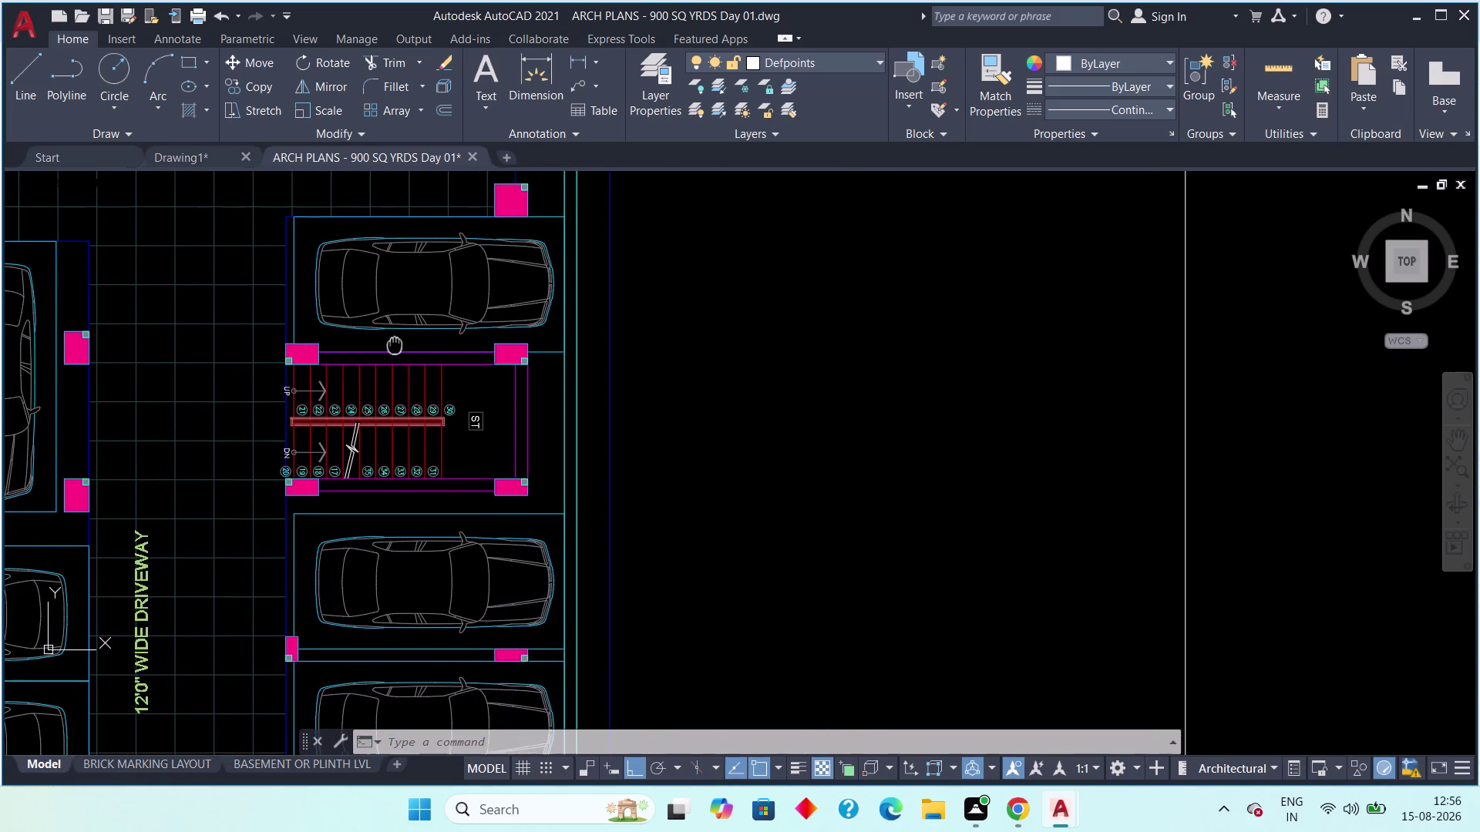
middle_drag(397, 342, 383, 311)
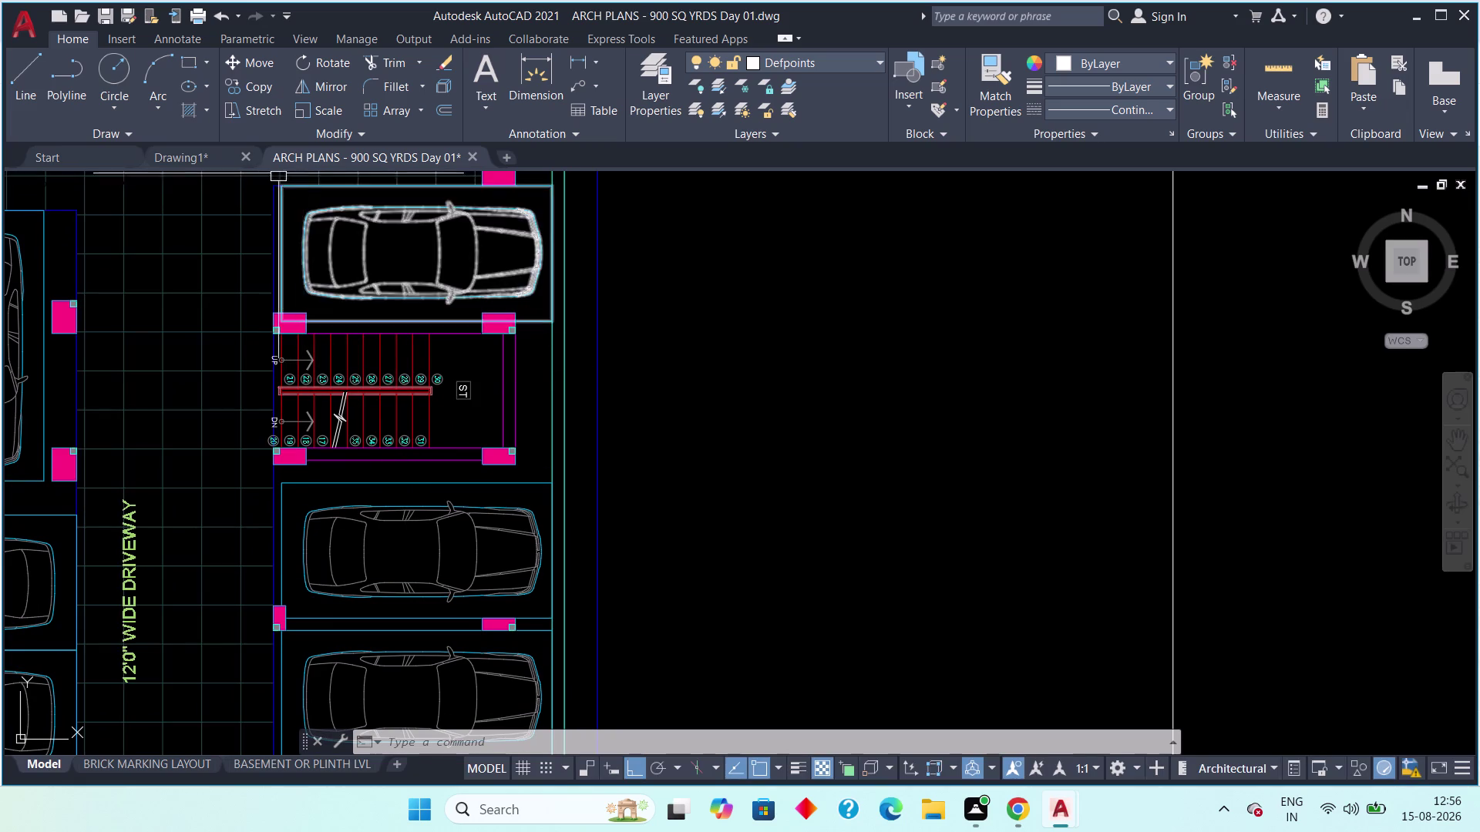
click(203, 153)
middle_drag(623, 294, 598, 317)
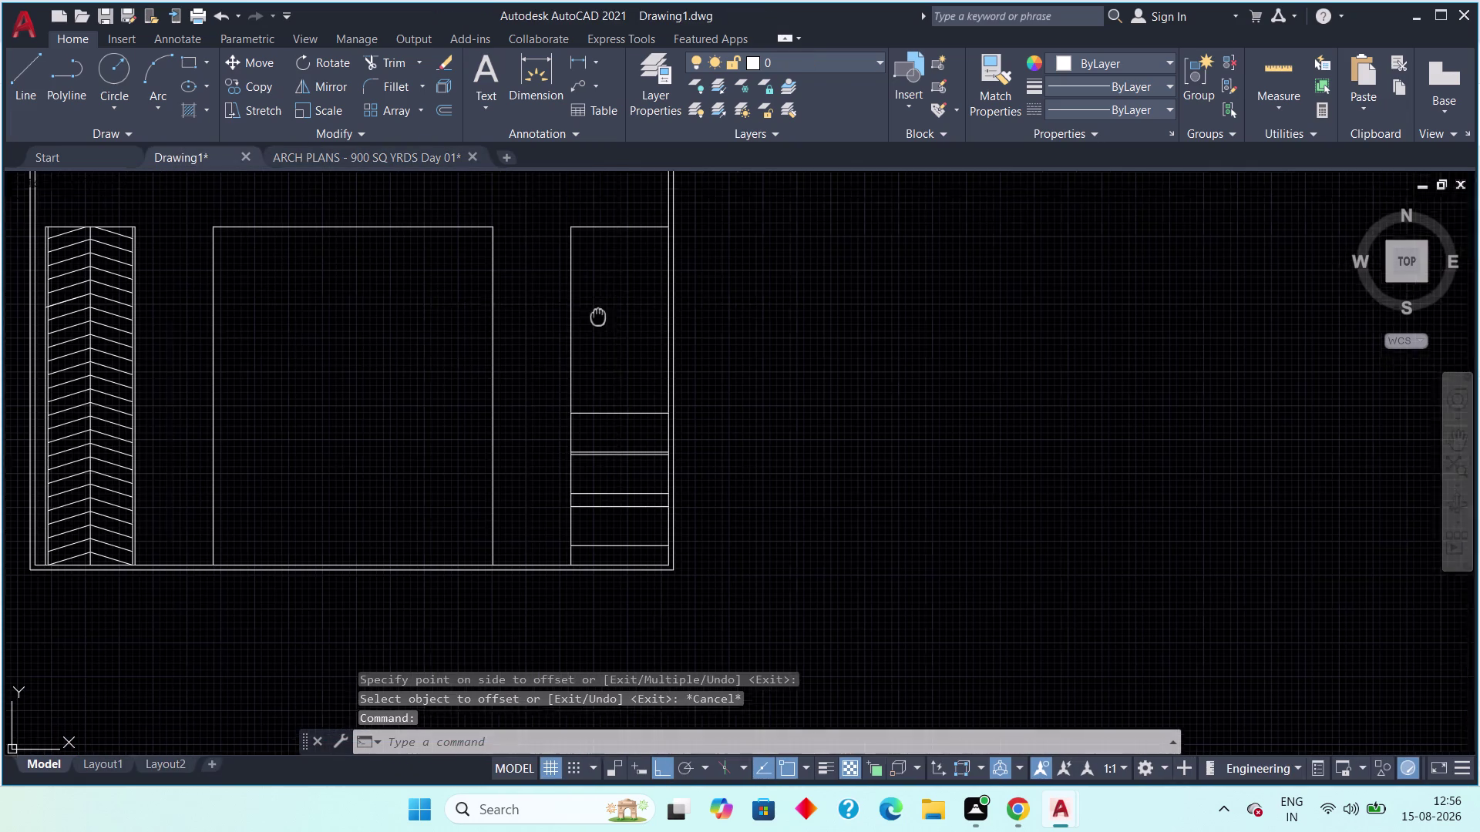
Offset the right bay's top line 6' downward.
middle_drag(598, 317, 515, 368)
scroll(up, 3)
middle_drag(514, 323, 489, 352)
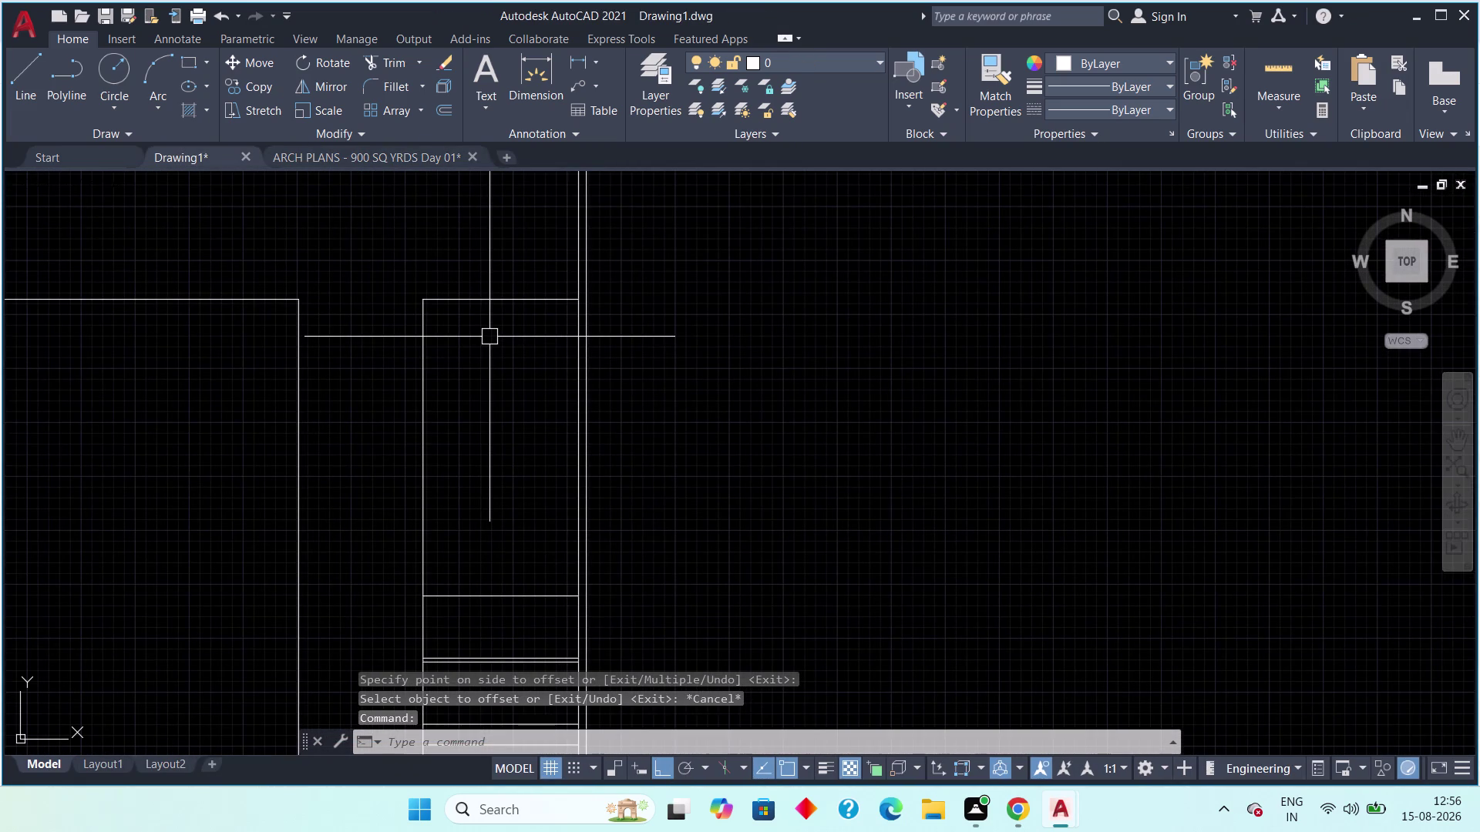
text(of)
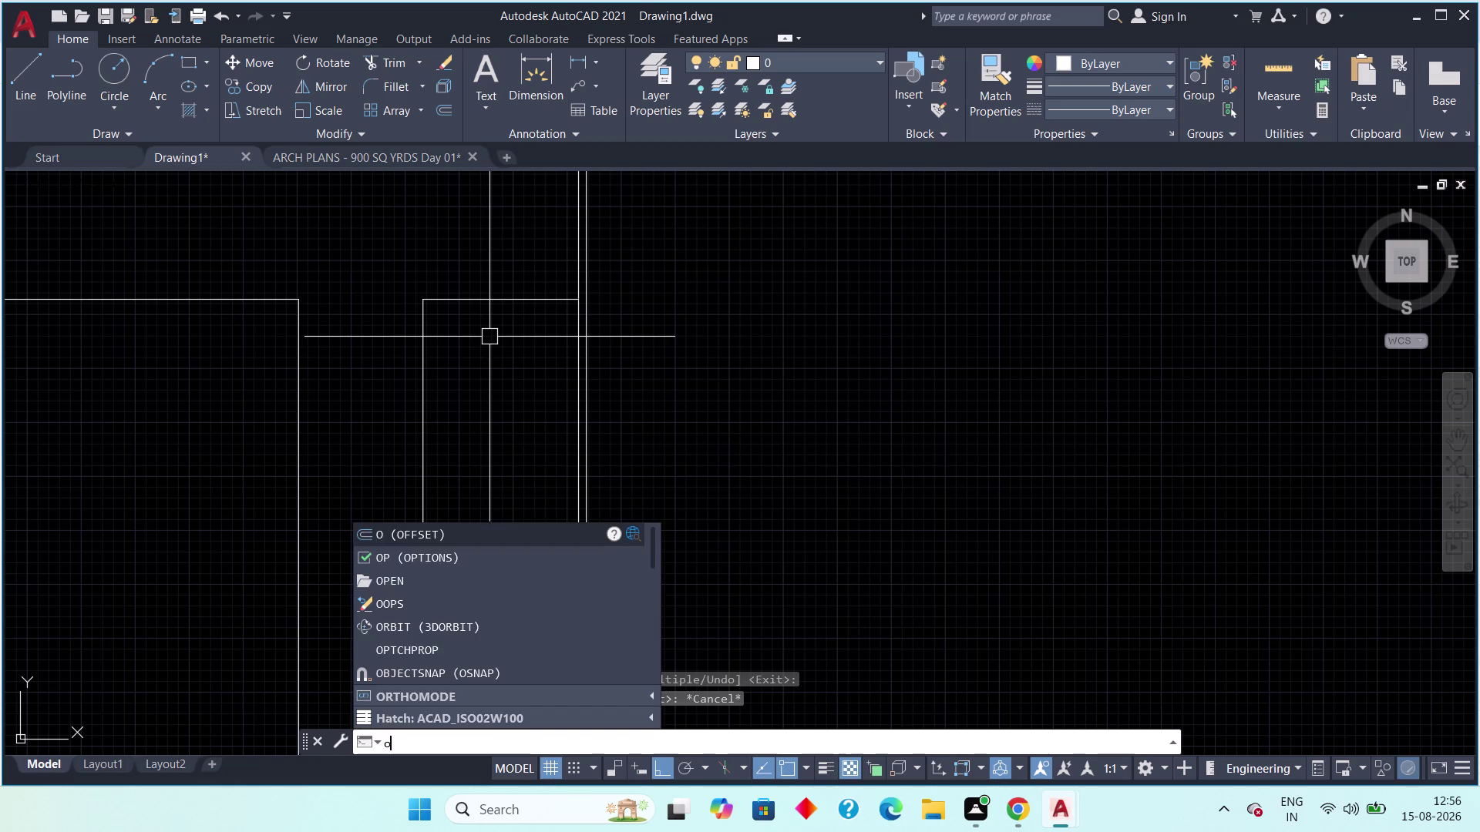
text(f)
key(space)
text(6')
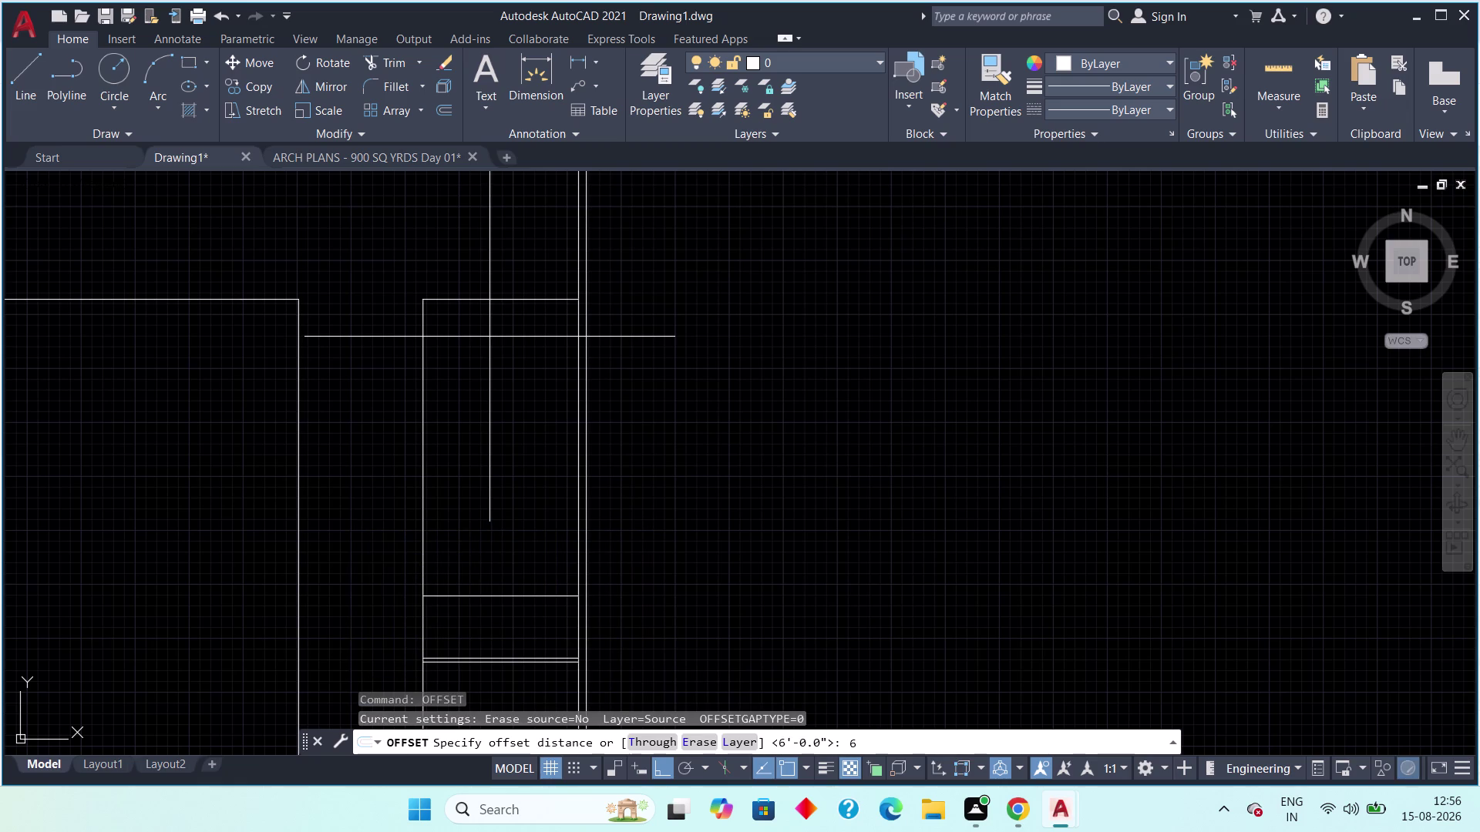
key(space)
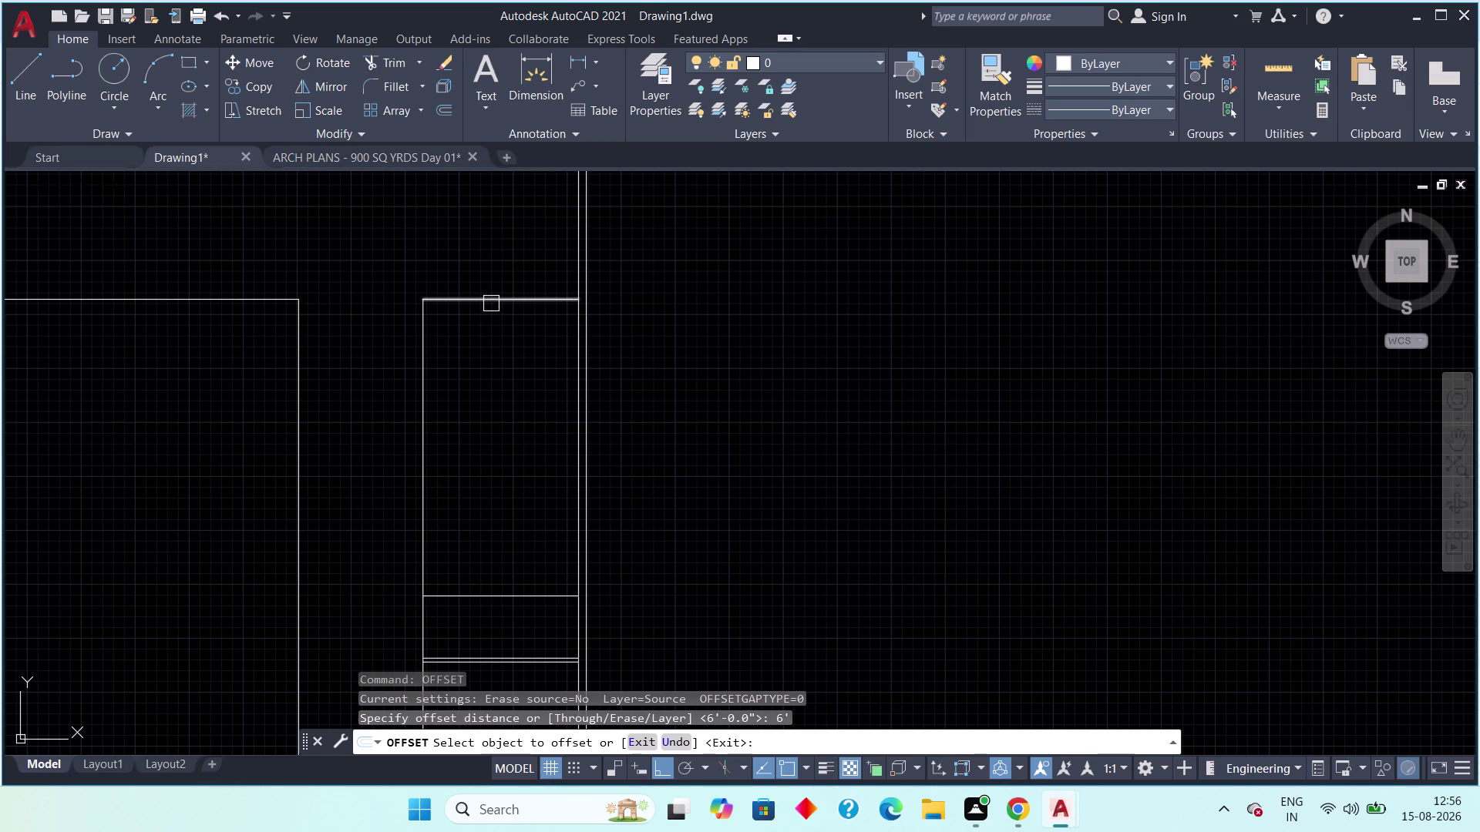
click(491, 304)
click(486, 411)
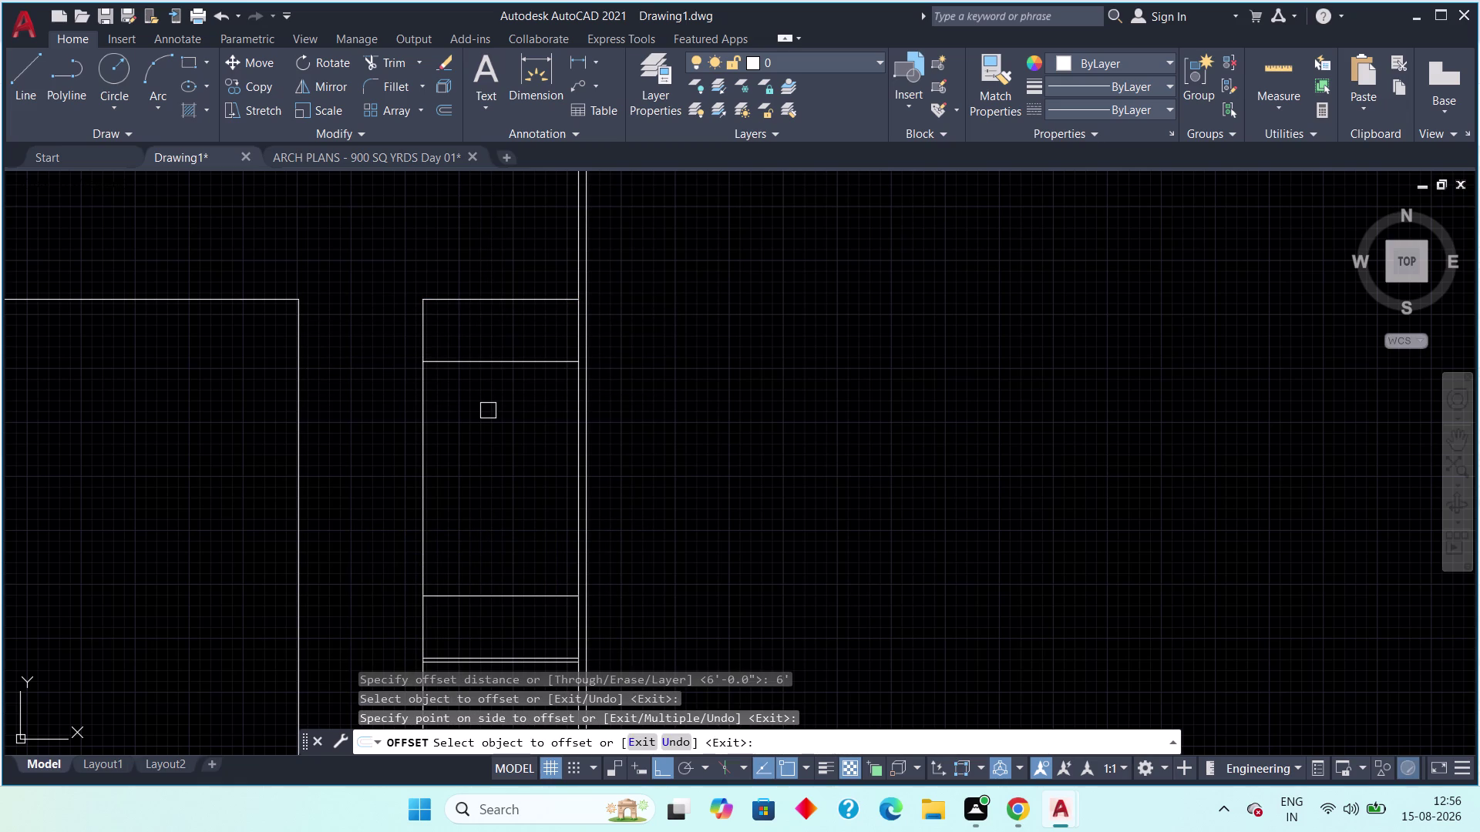
Delete the stray line in the right bay.
middle_drag(488, 411, 495, 323)
scroll(down, 3)
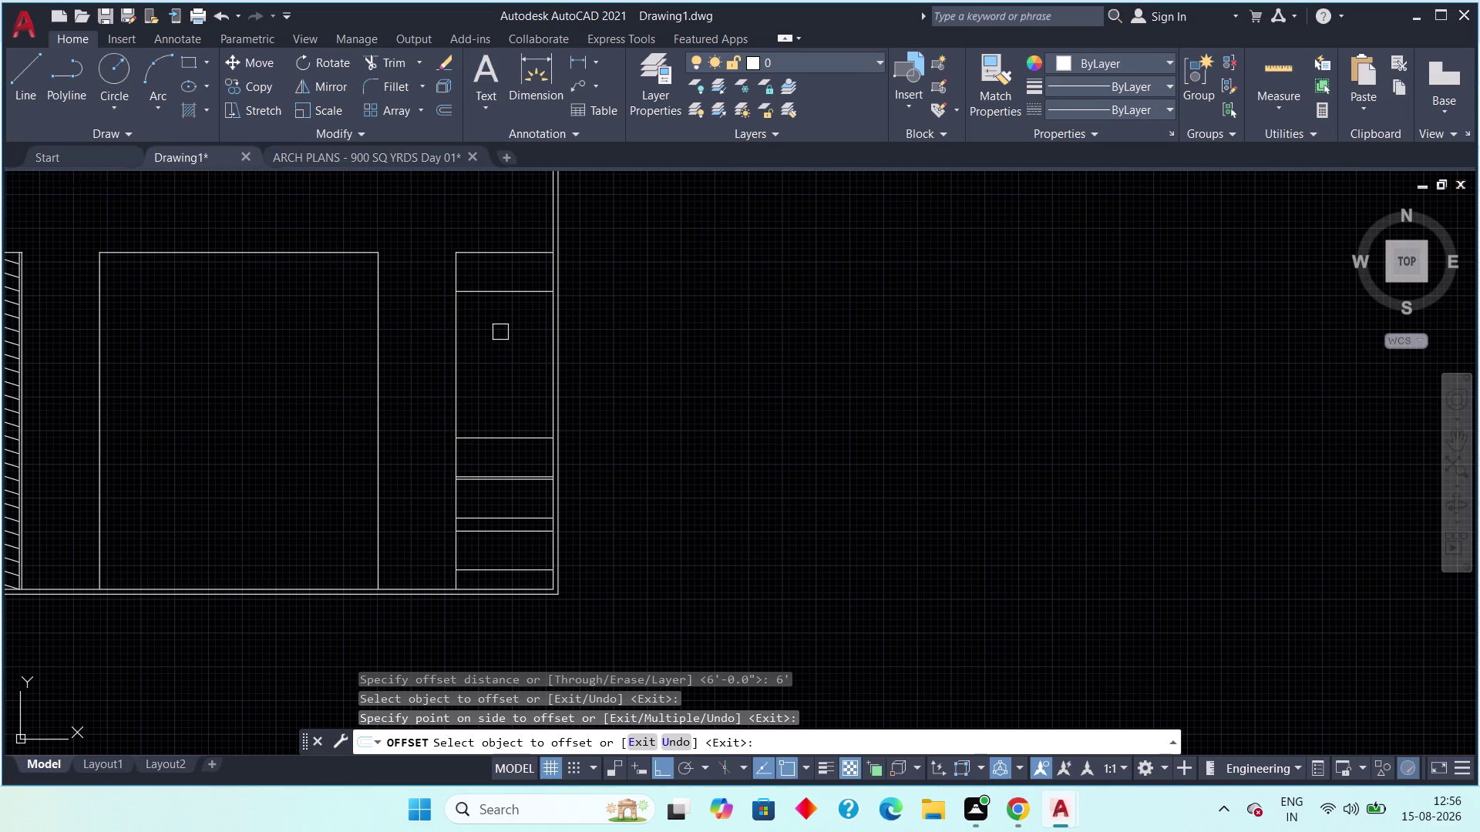
middle_drag(501, 333, 519, 430)
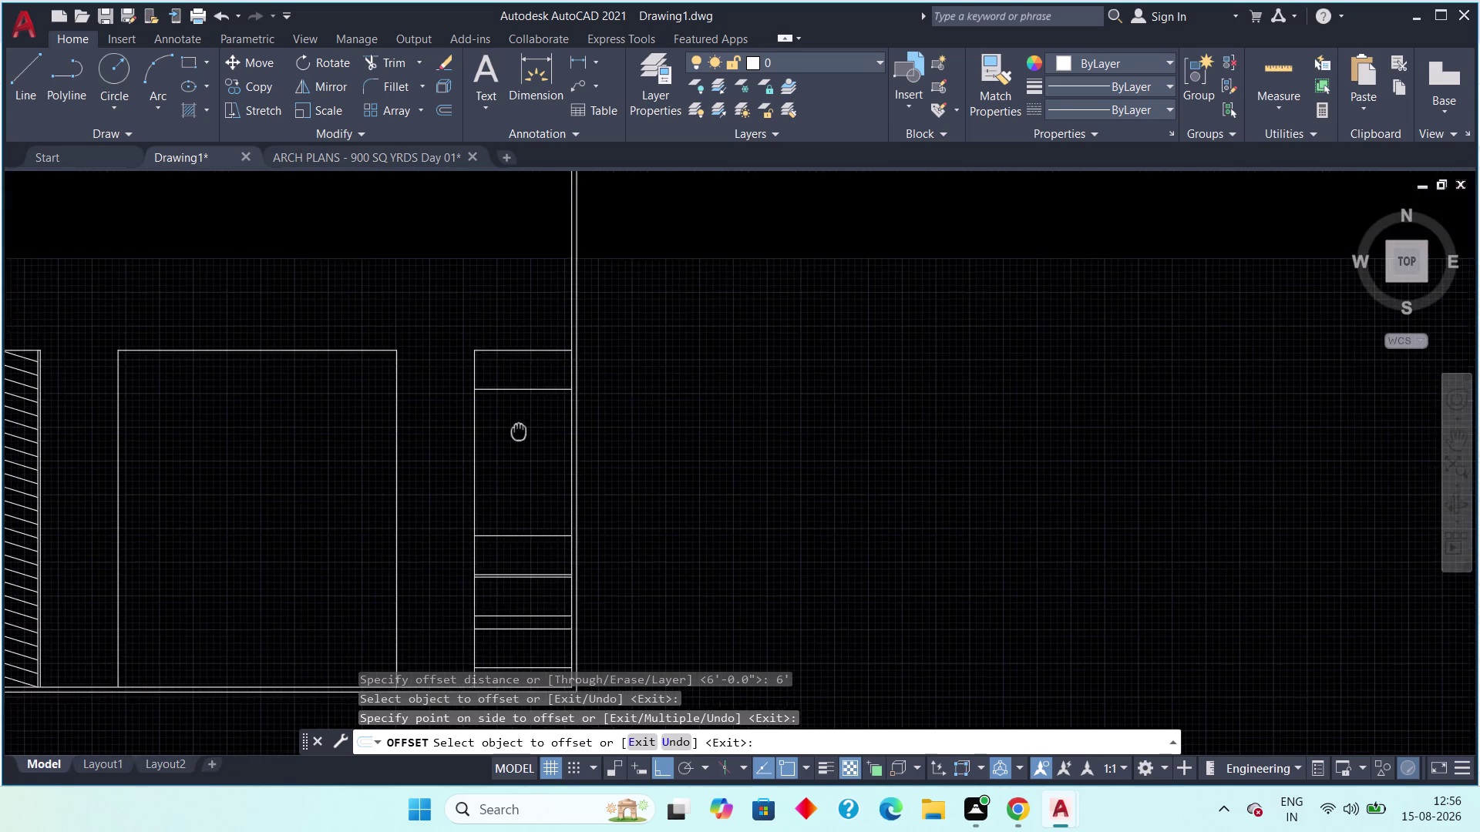
middle_drag(519, 430, 518, 436)
scroll(down, 3)
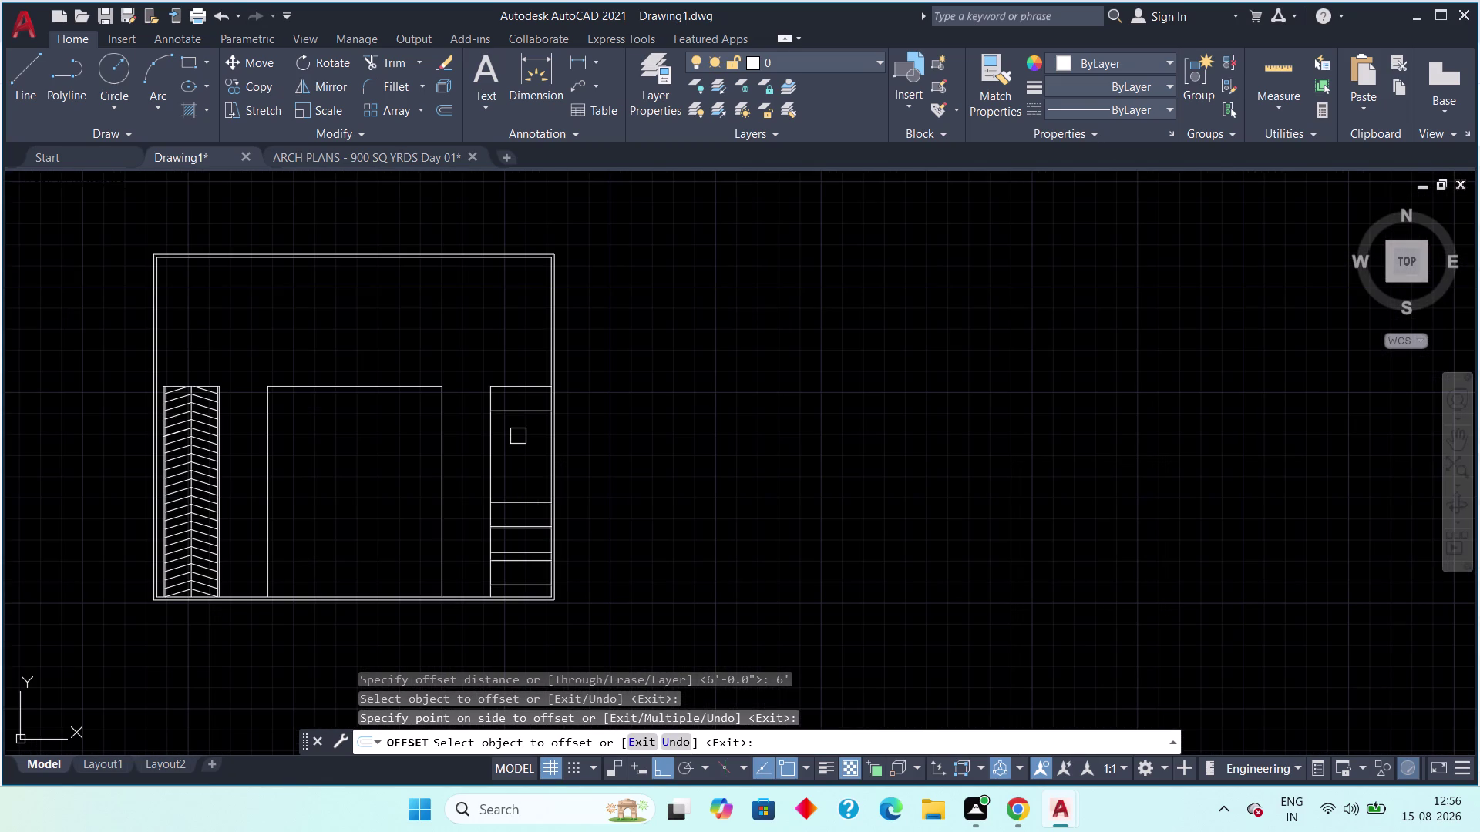
scroll(up, 3)
scroll(up, 3)
middle_drag(516, 423, 491, 396)
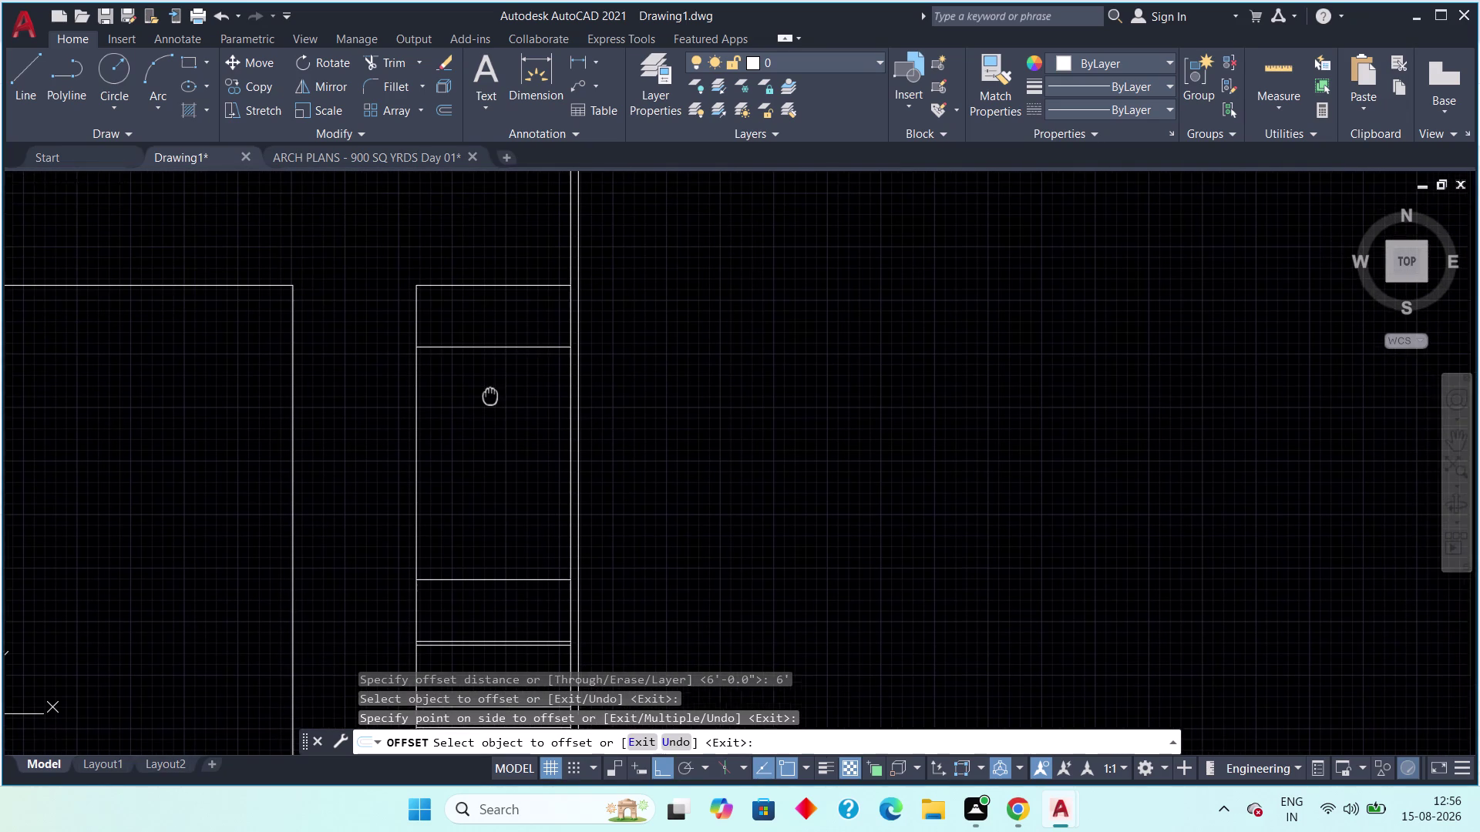
middle_drag(491, 396, 489, 394)
key(Escape)
drag(509, 314, 487, 347)
click(473, 376)
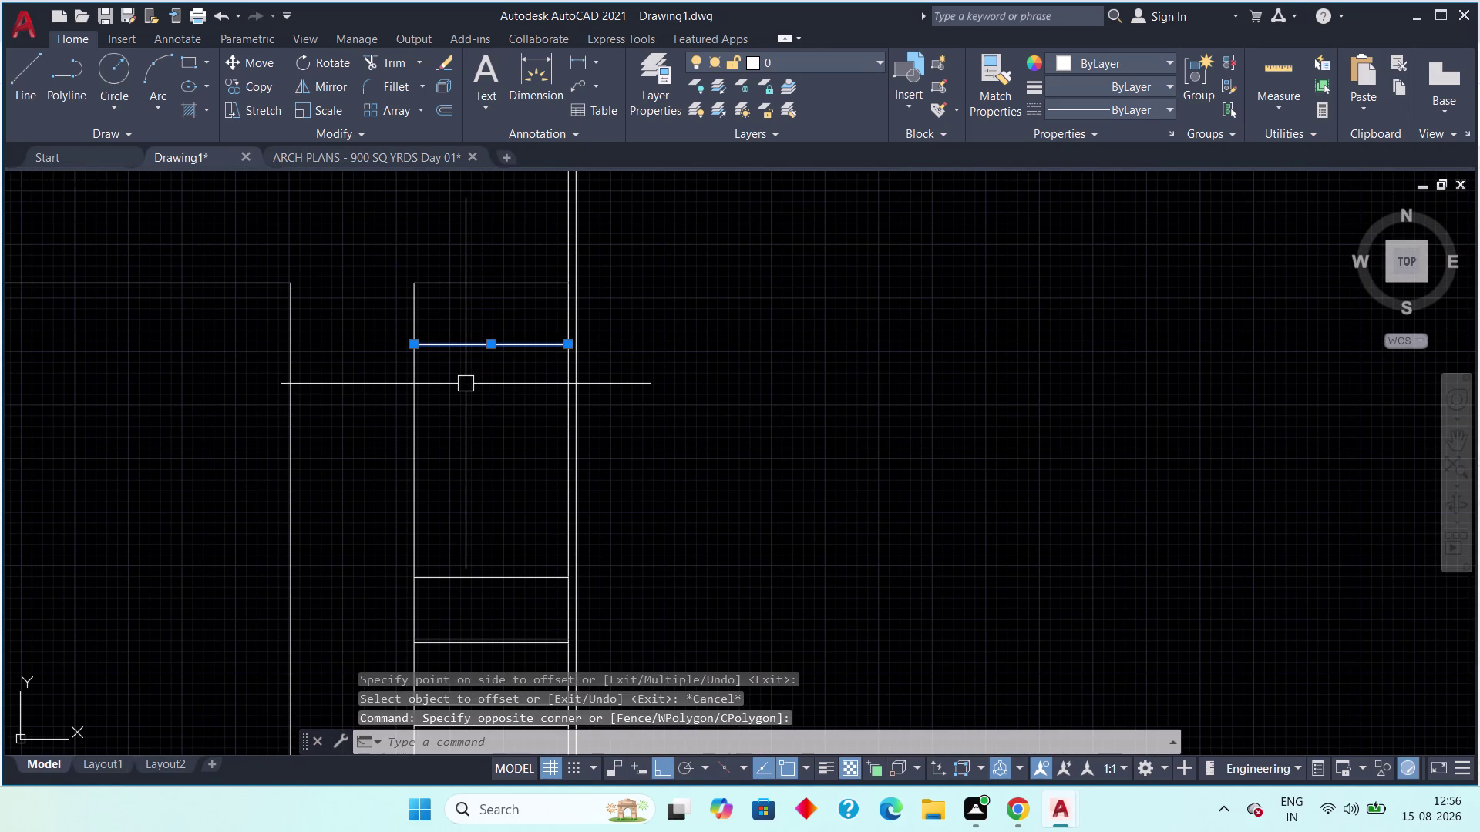
key(Delete)
Offset the bay's top edge 8' downward.
text(off)
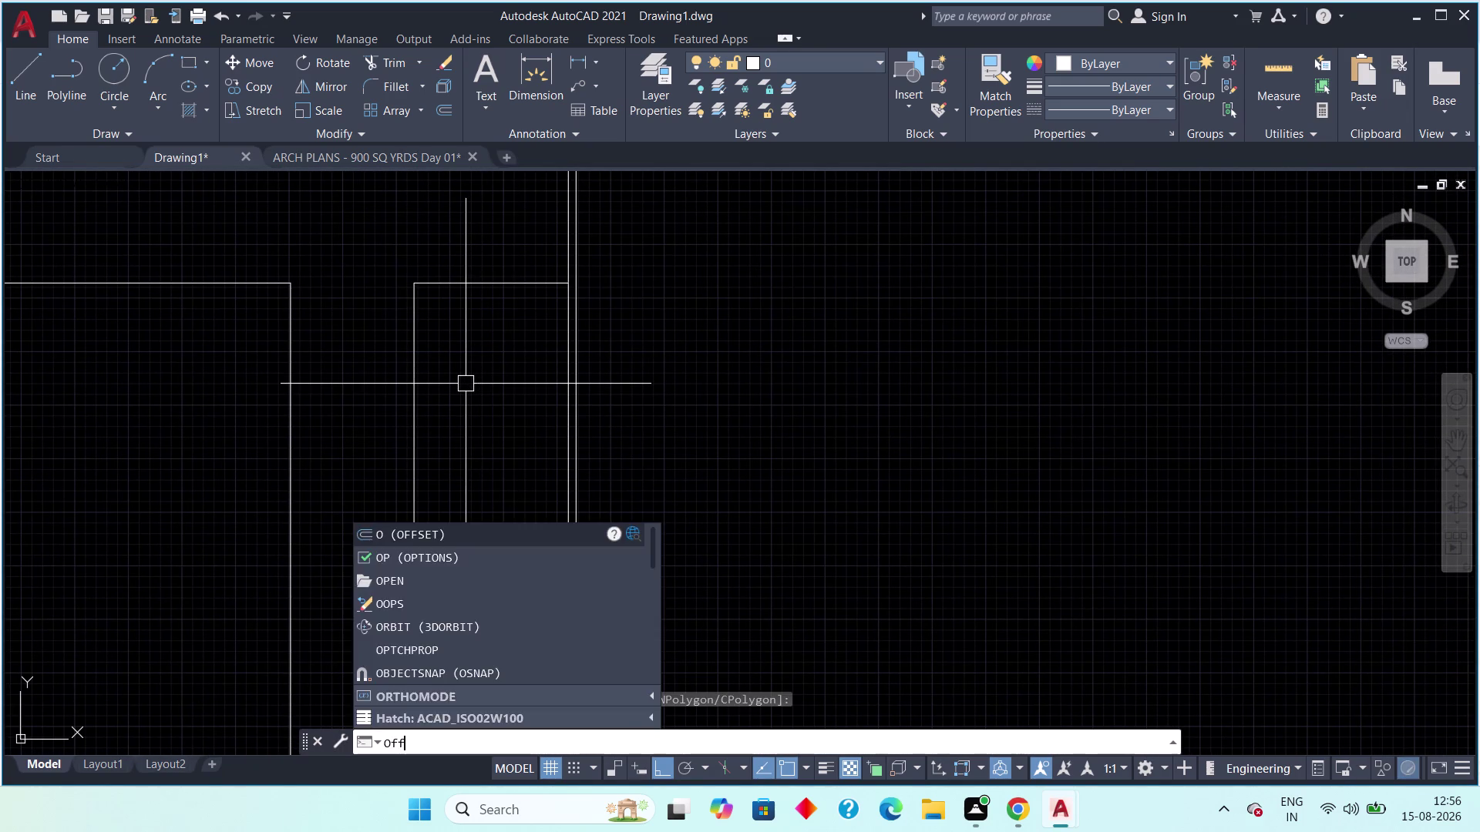
key(space)
text(8')
key(space)
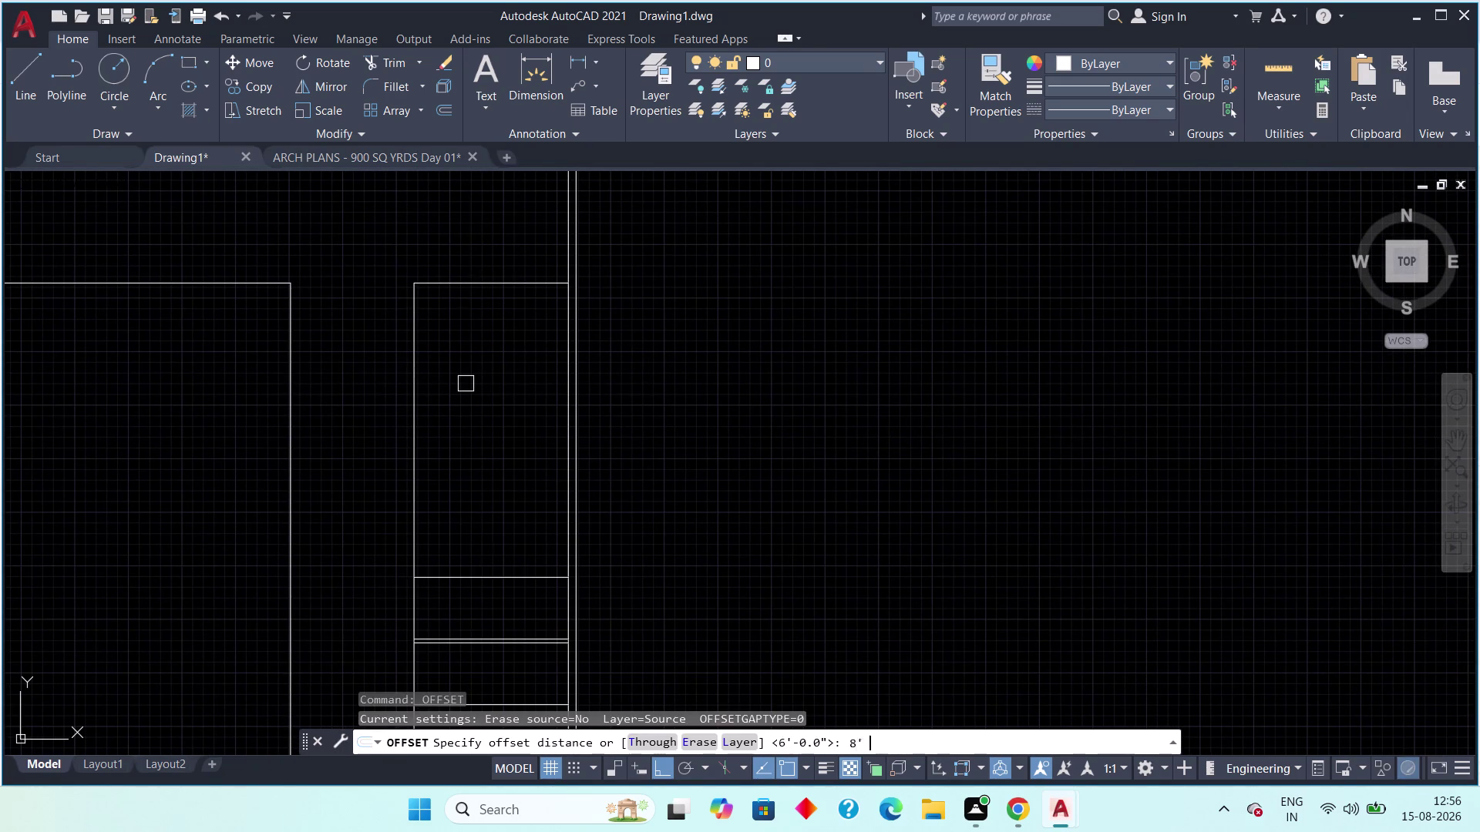
click(499, 288)
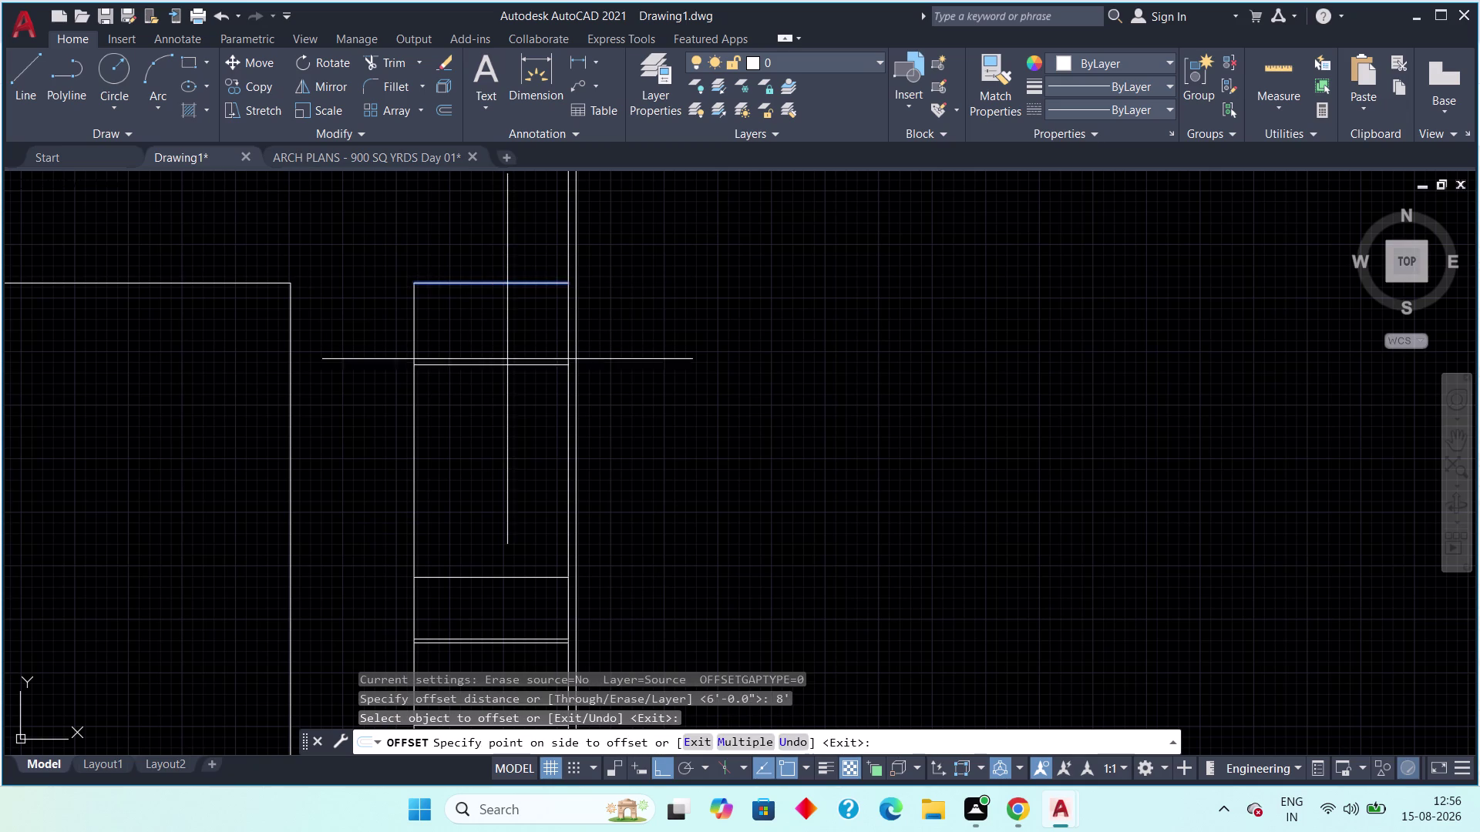
click(508, 368)
End the offset and pan to review the bay lines.
middle_drag(500, 521, 479, 328)
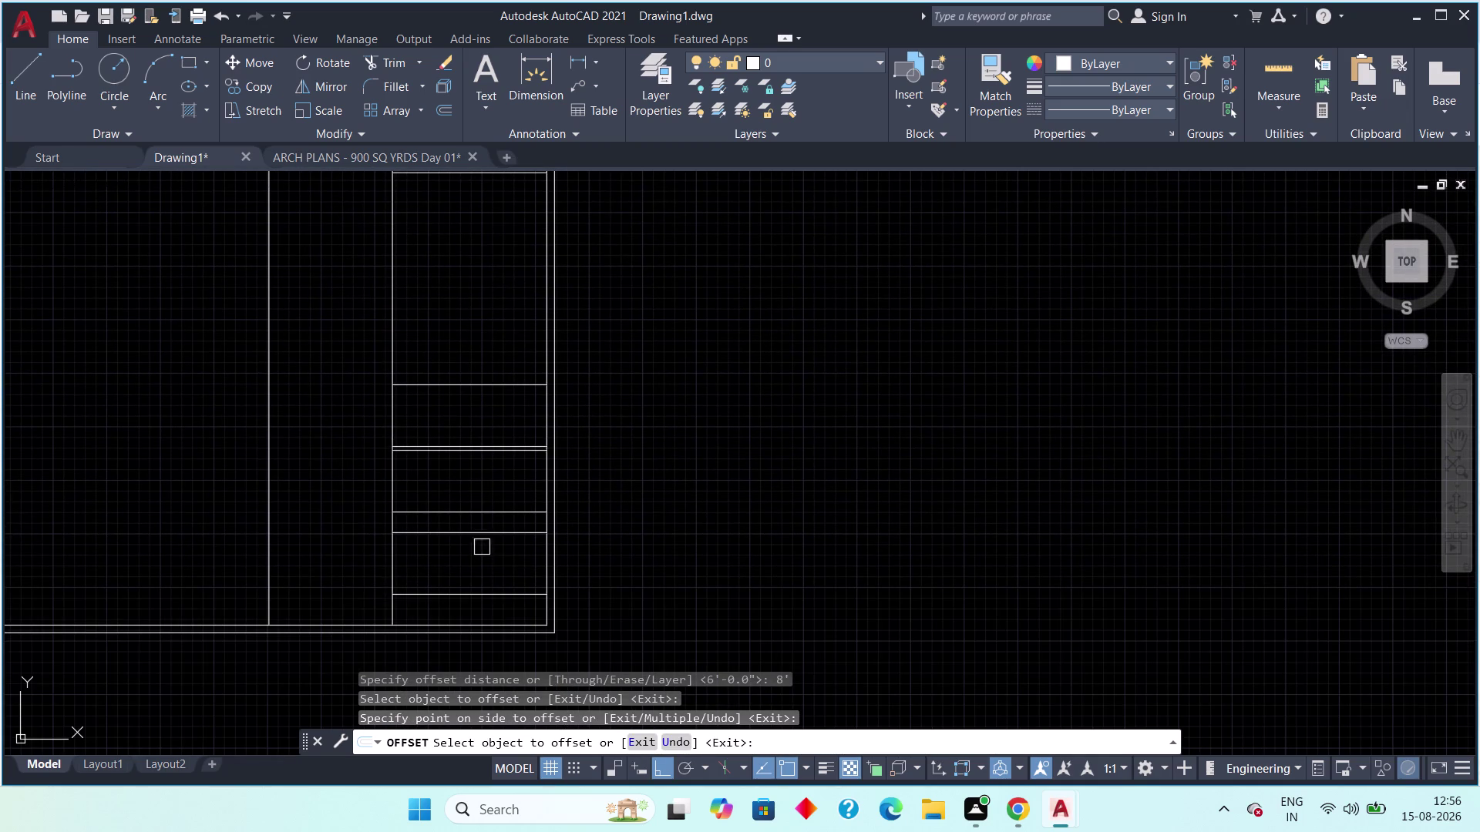
scroll(down, 3)
middle_drag(453, 565, 447, 547)
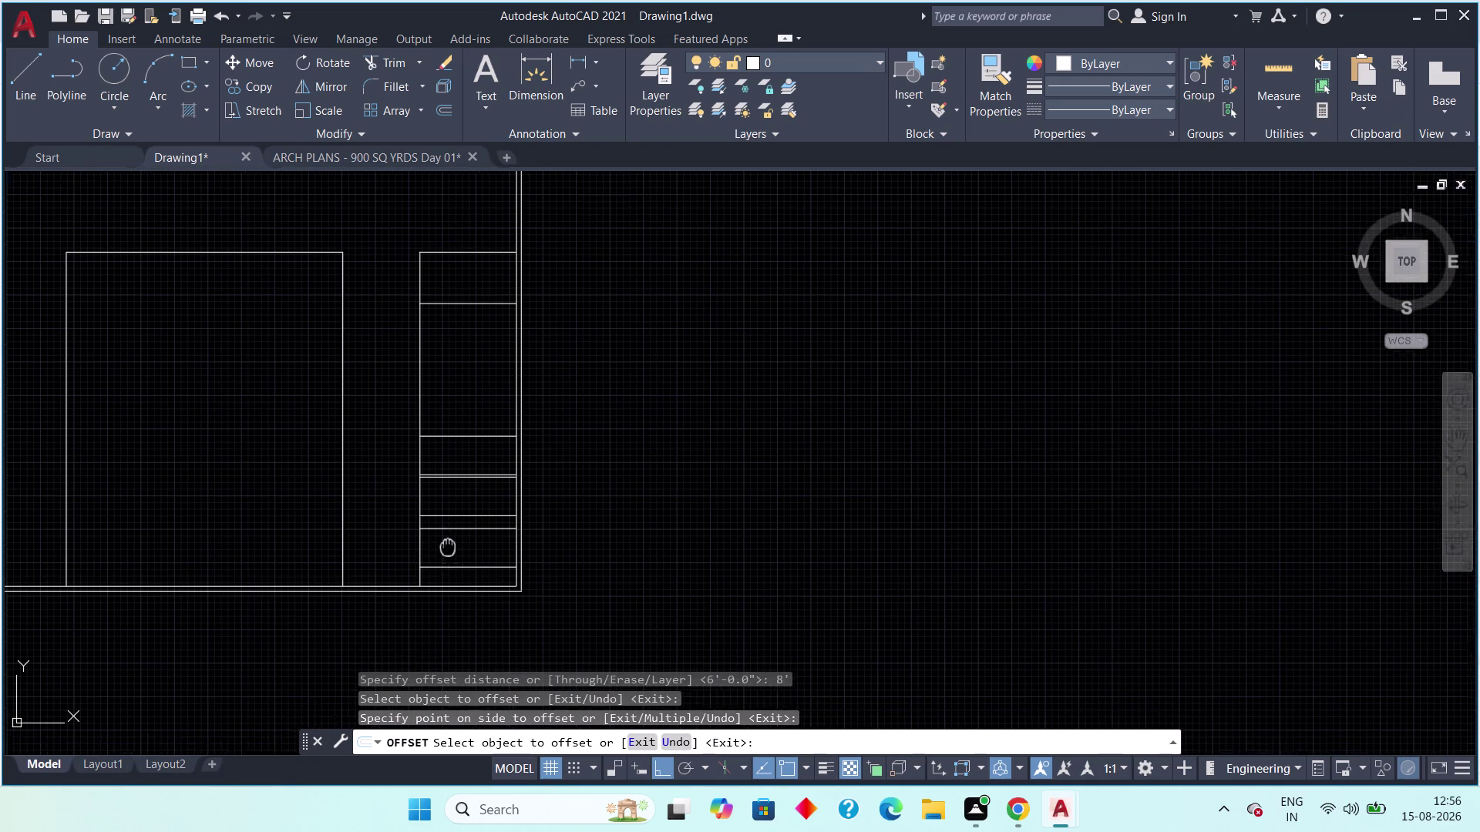
middle_drag(448, 547, 438, 505)
key(Escape)
scroll(up, 3)
middle_drag(450, 522, 418, 582)
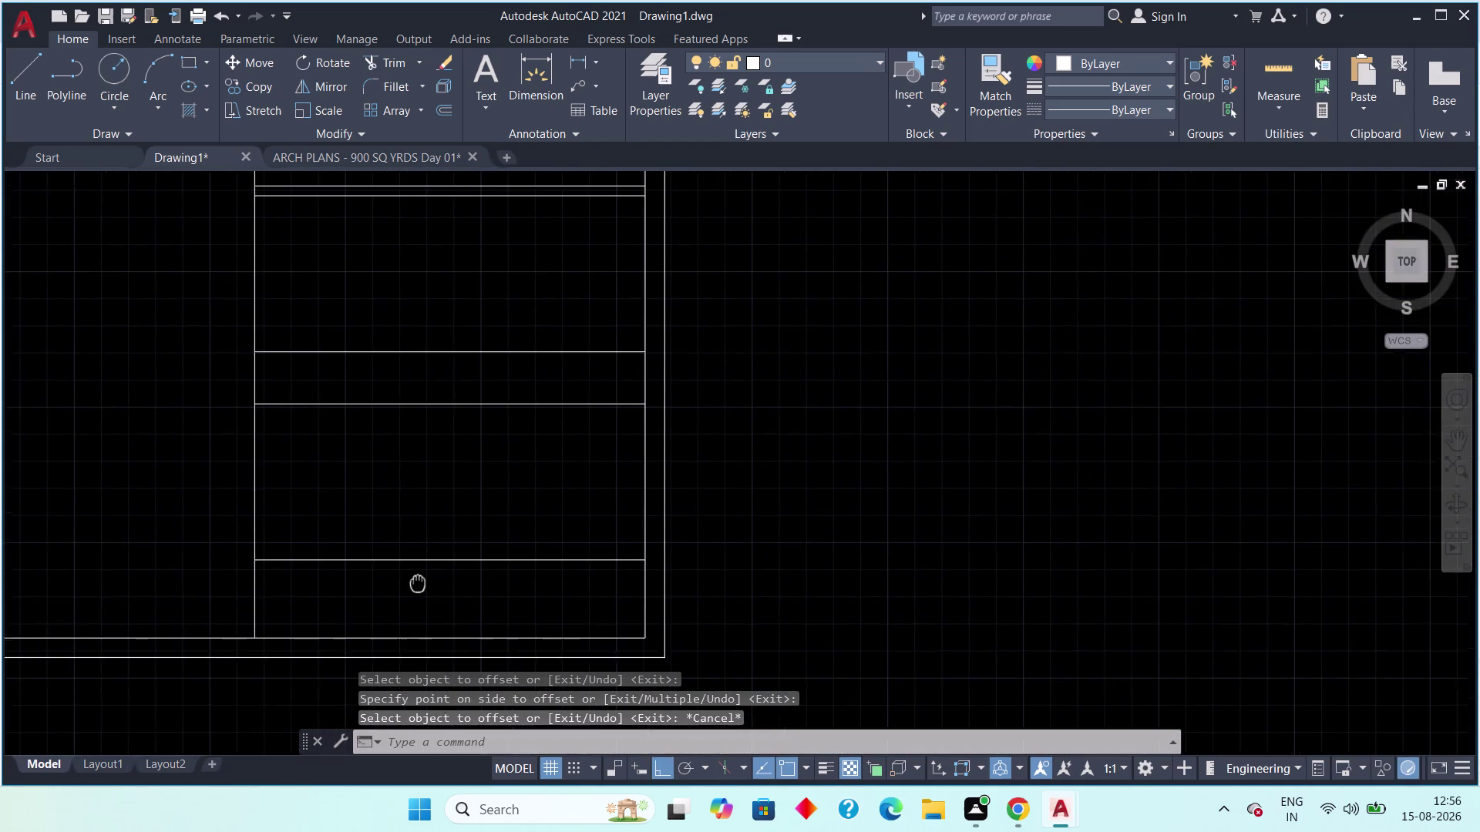
middle_drag(419, 583, 411, 597)
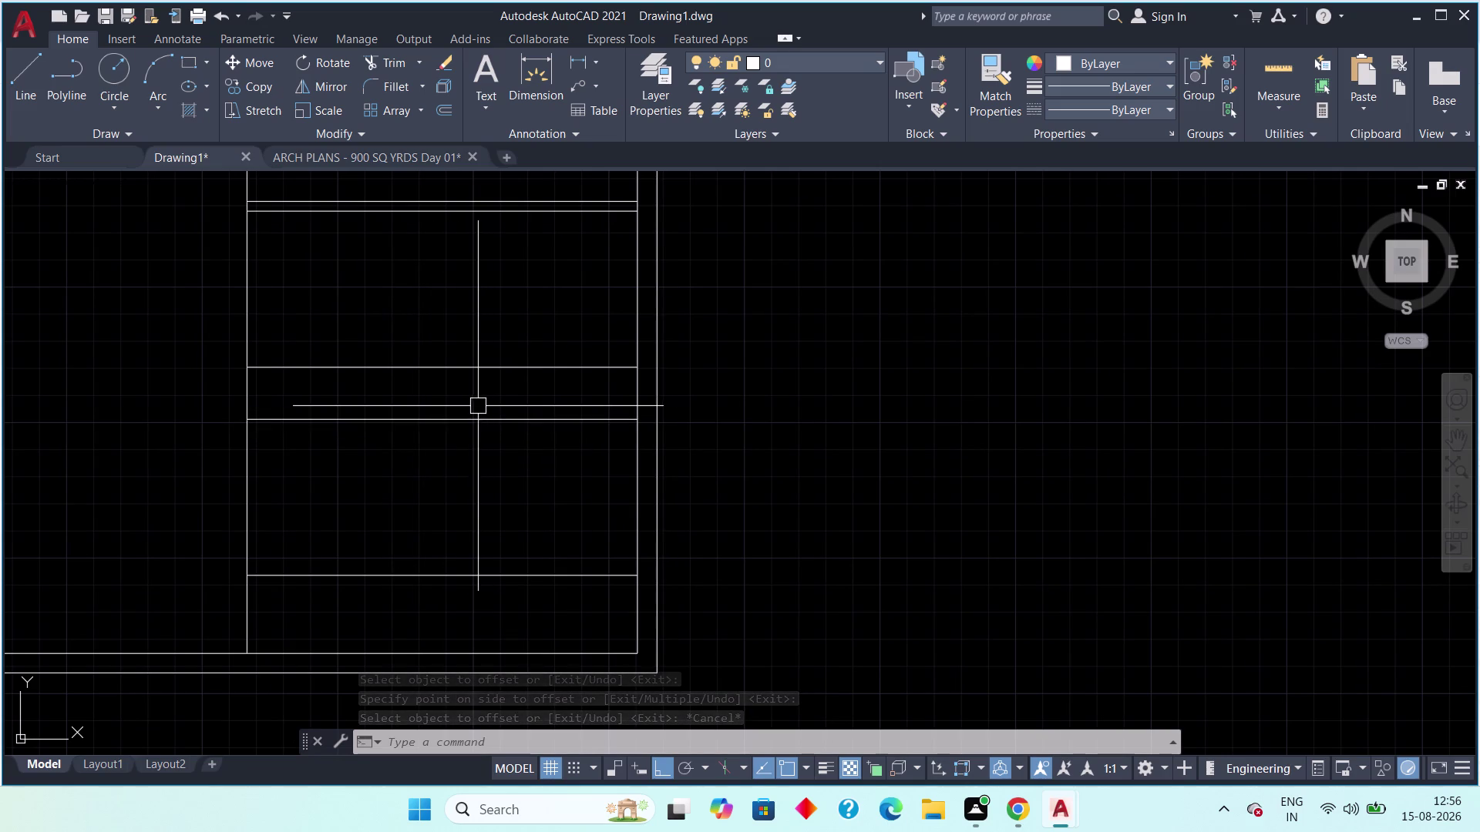
Cancel a line and a linear dimension, then delete the cross line in the bay.
click(24, 60)
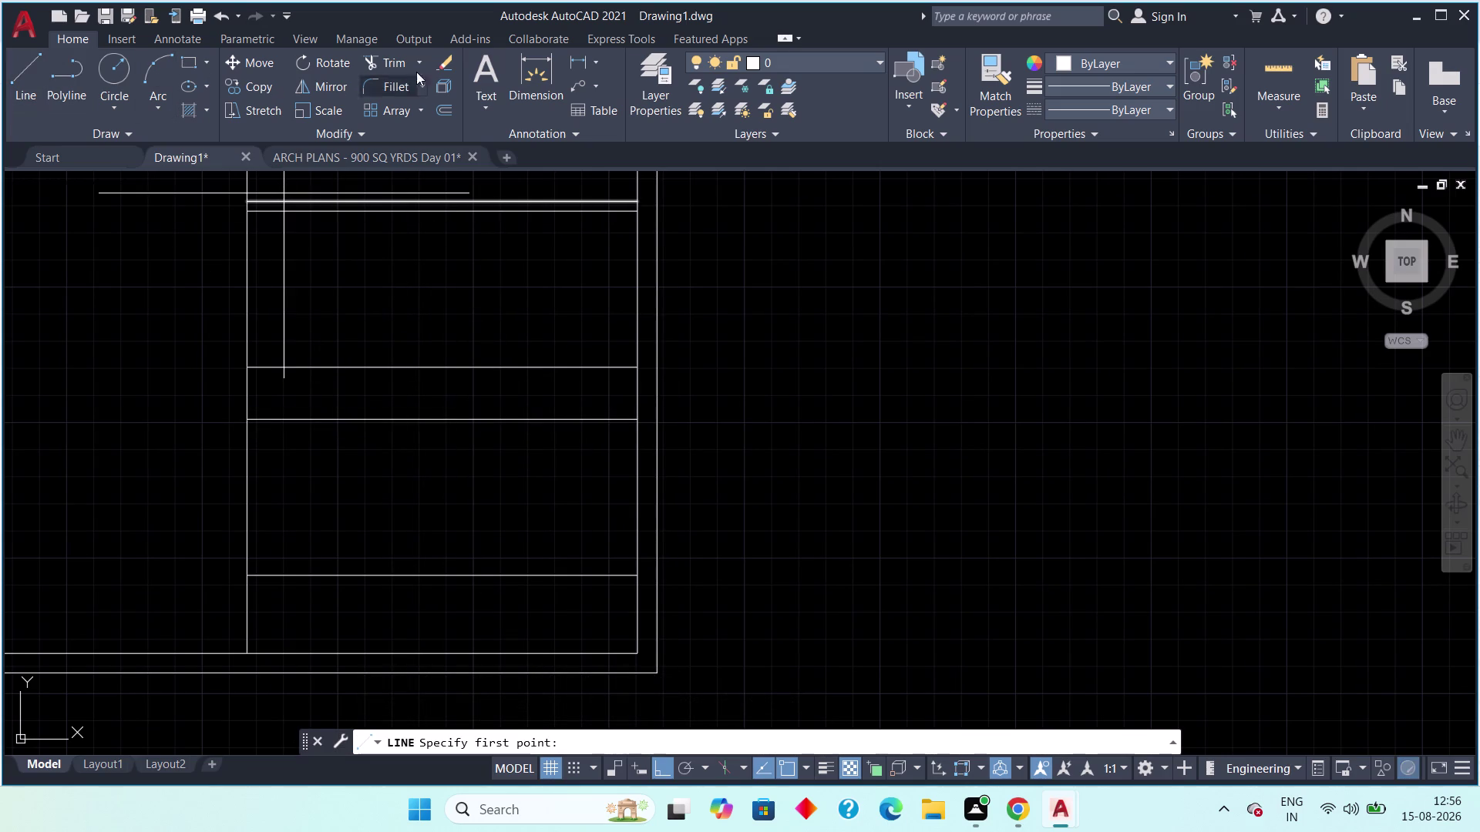
key(Escape)
click(581, 65)
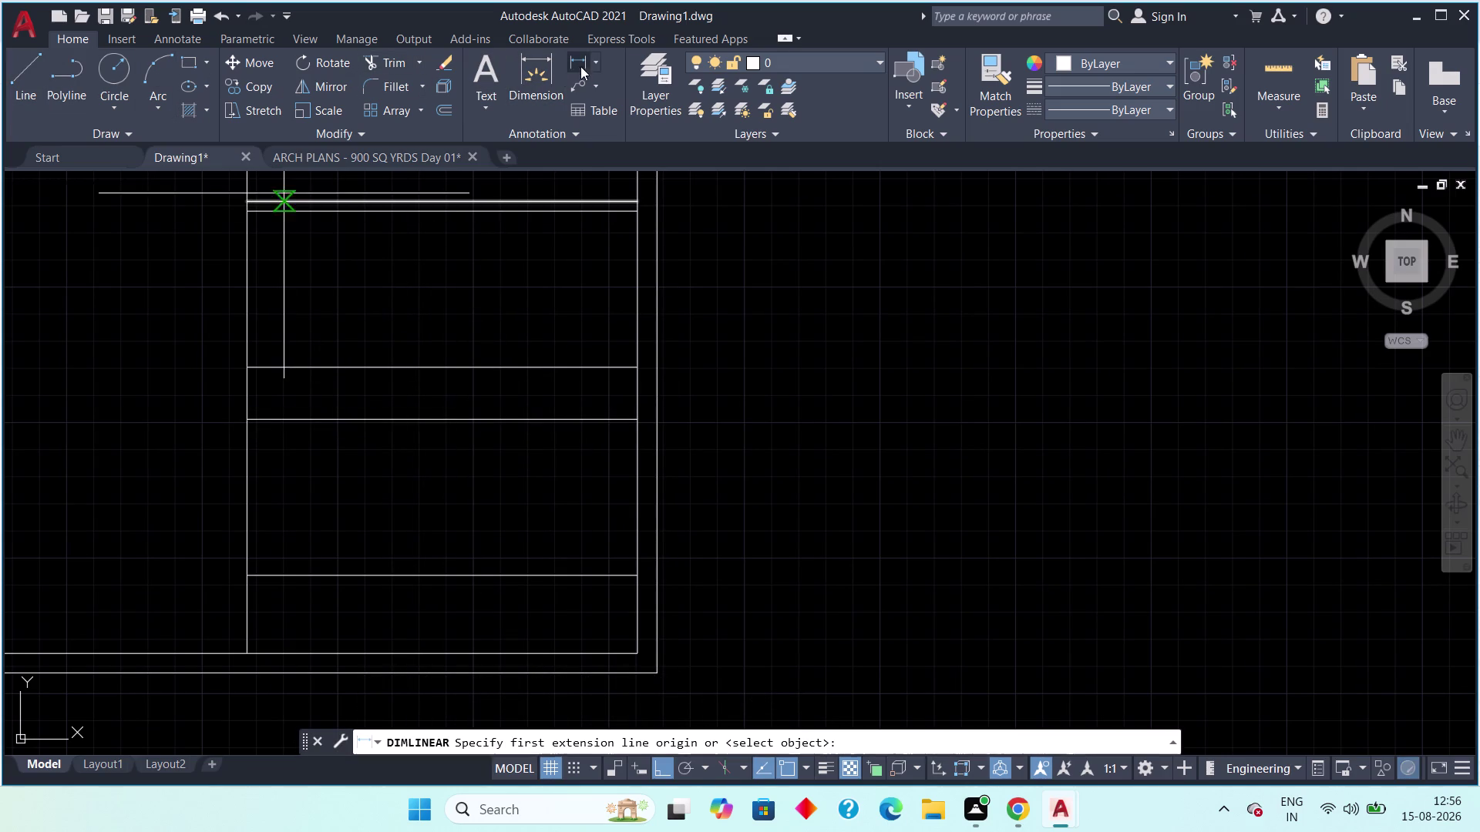
click(639, 416)
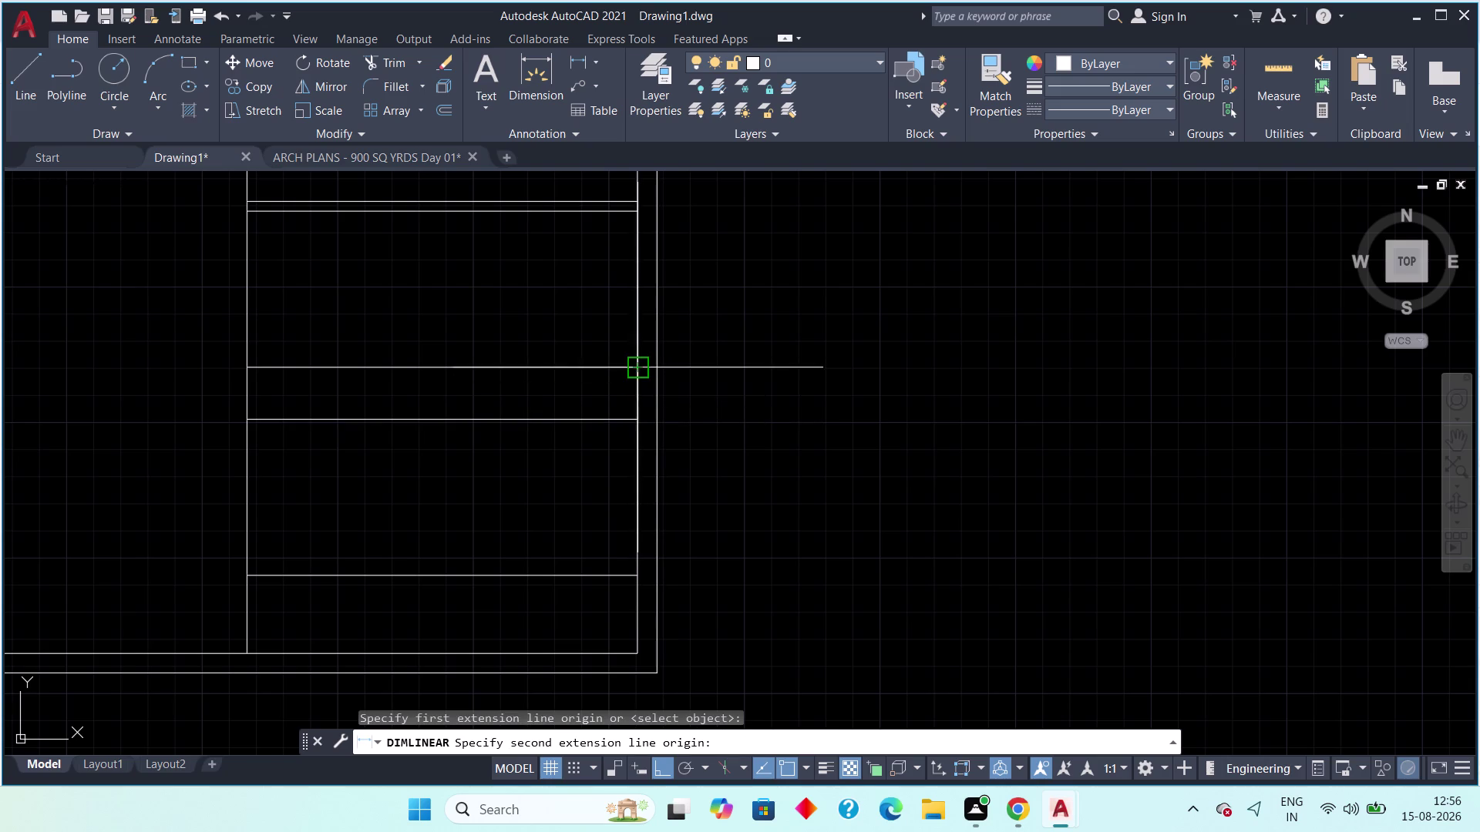
click(636, 366)
key(Escape)
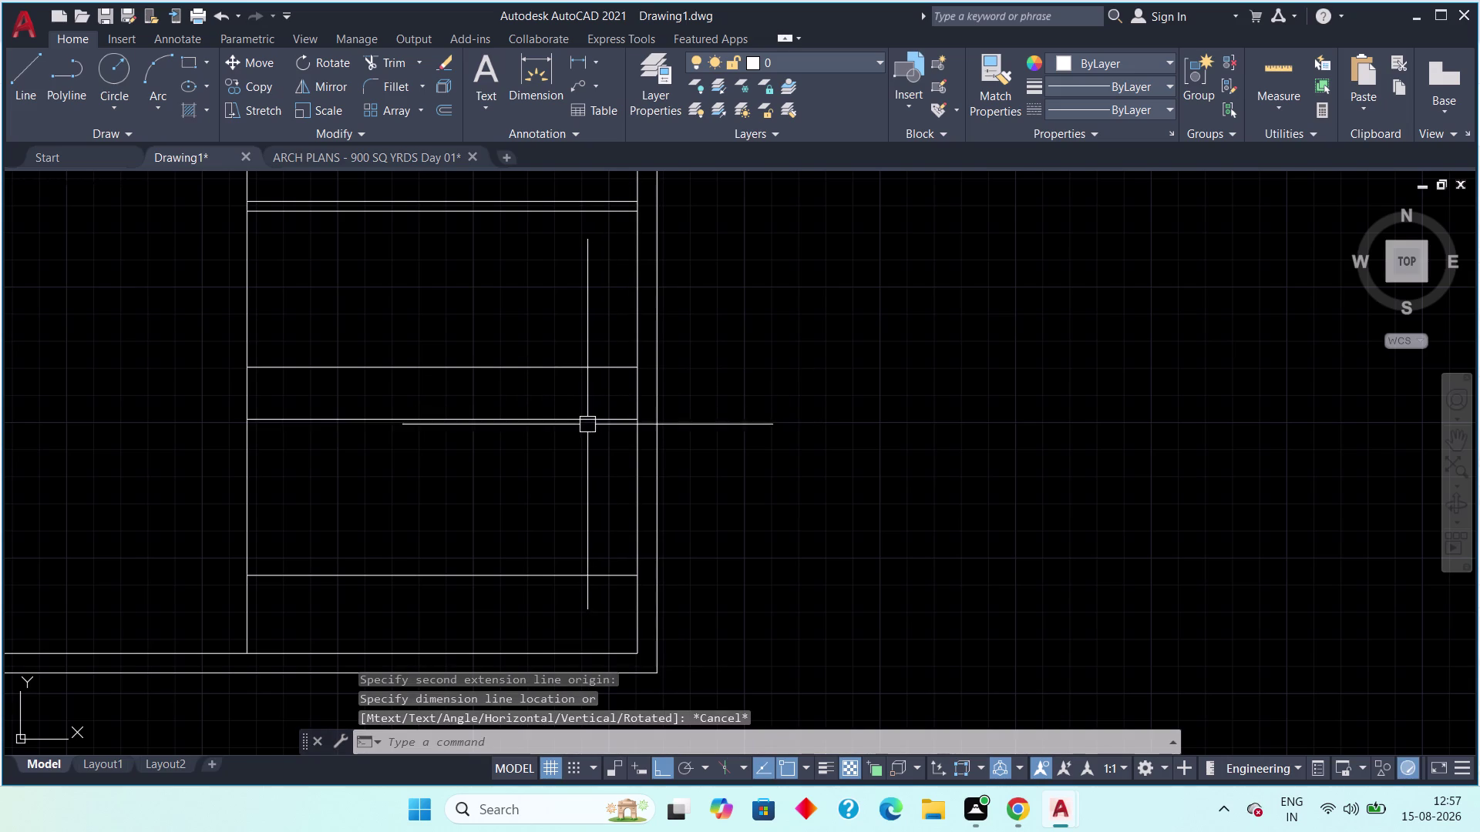
click(586, 423)
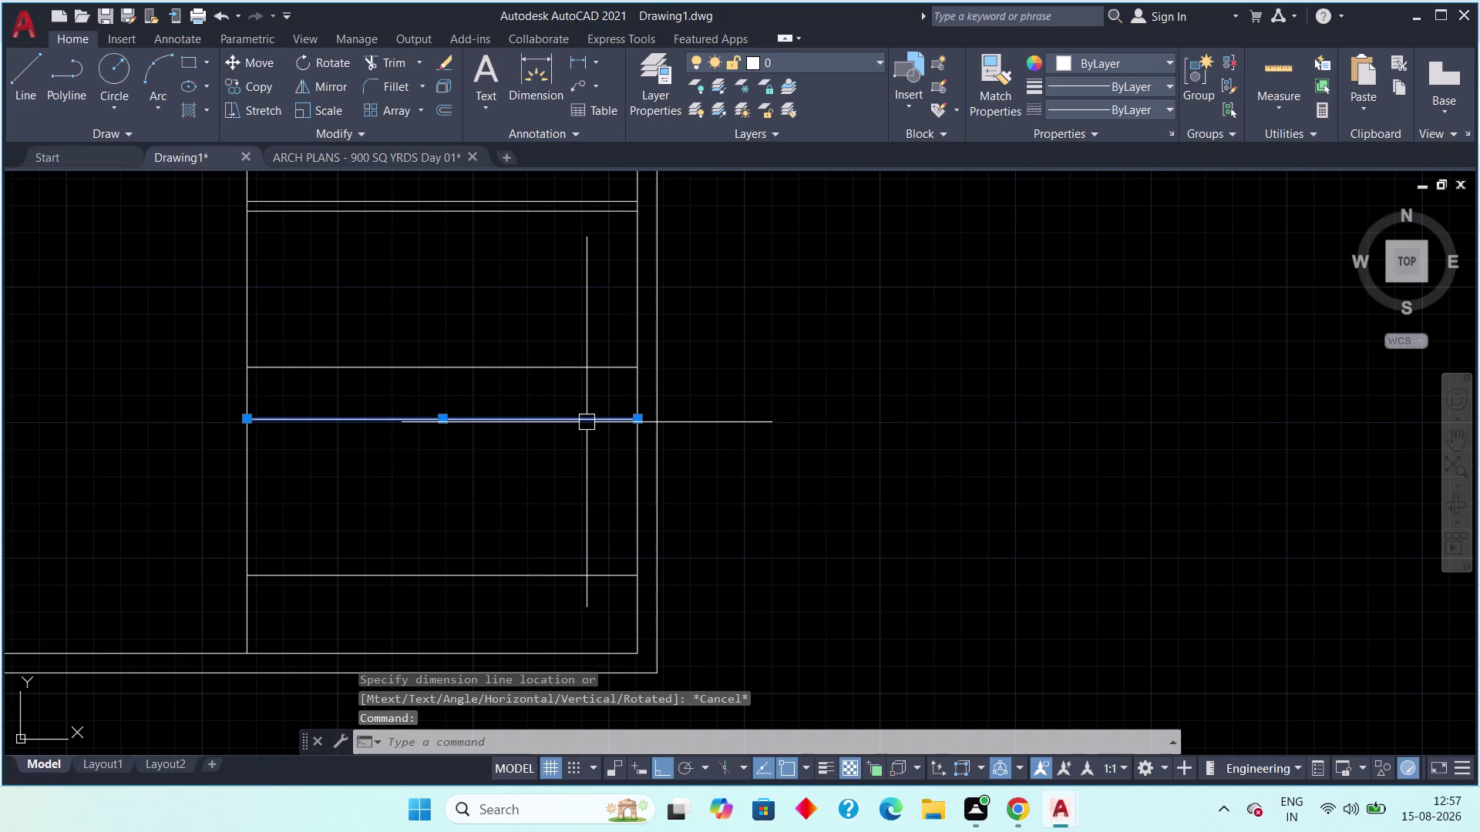
key(Delete)
Offset a bay line 2'.
text(o)
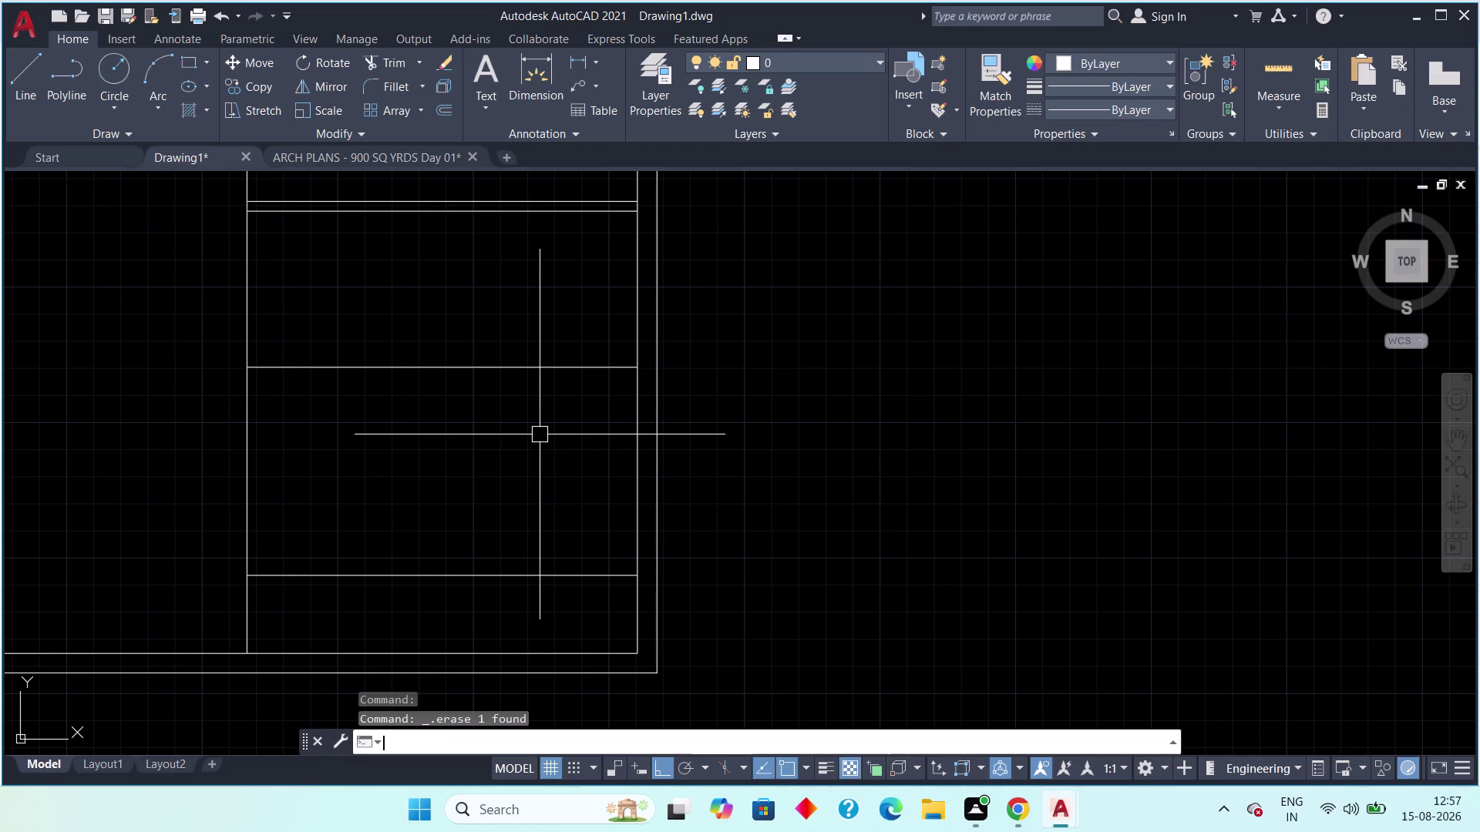
text(ff)
key(space)
text(2)
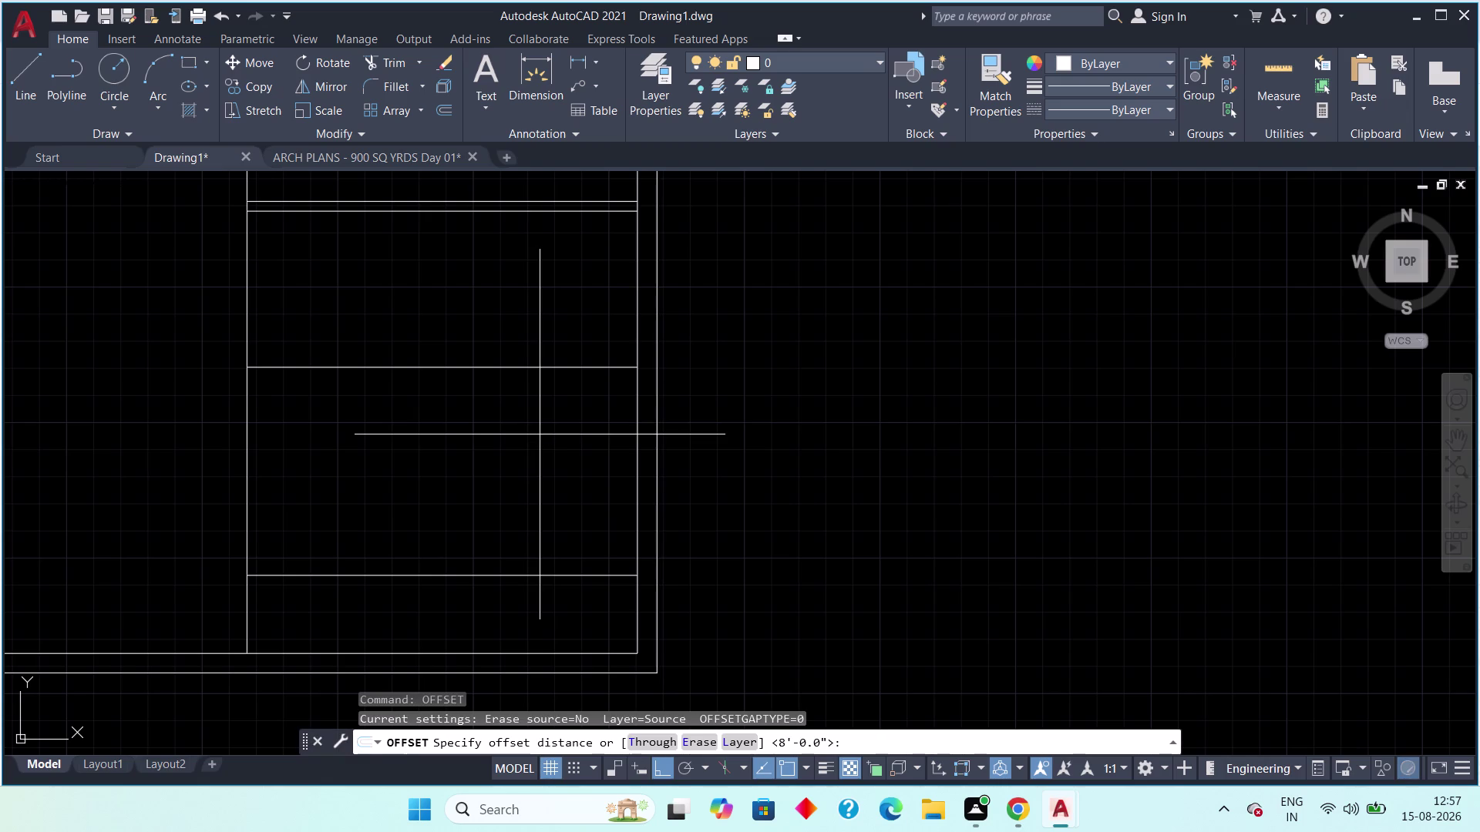
text(')
key(space)
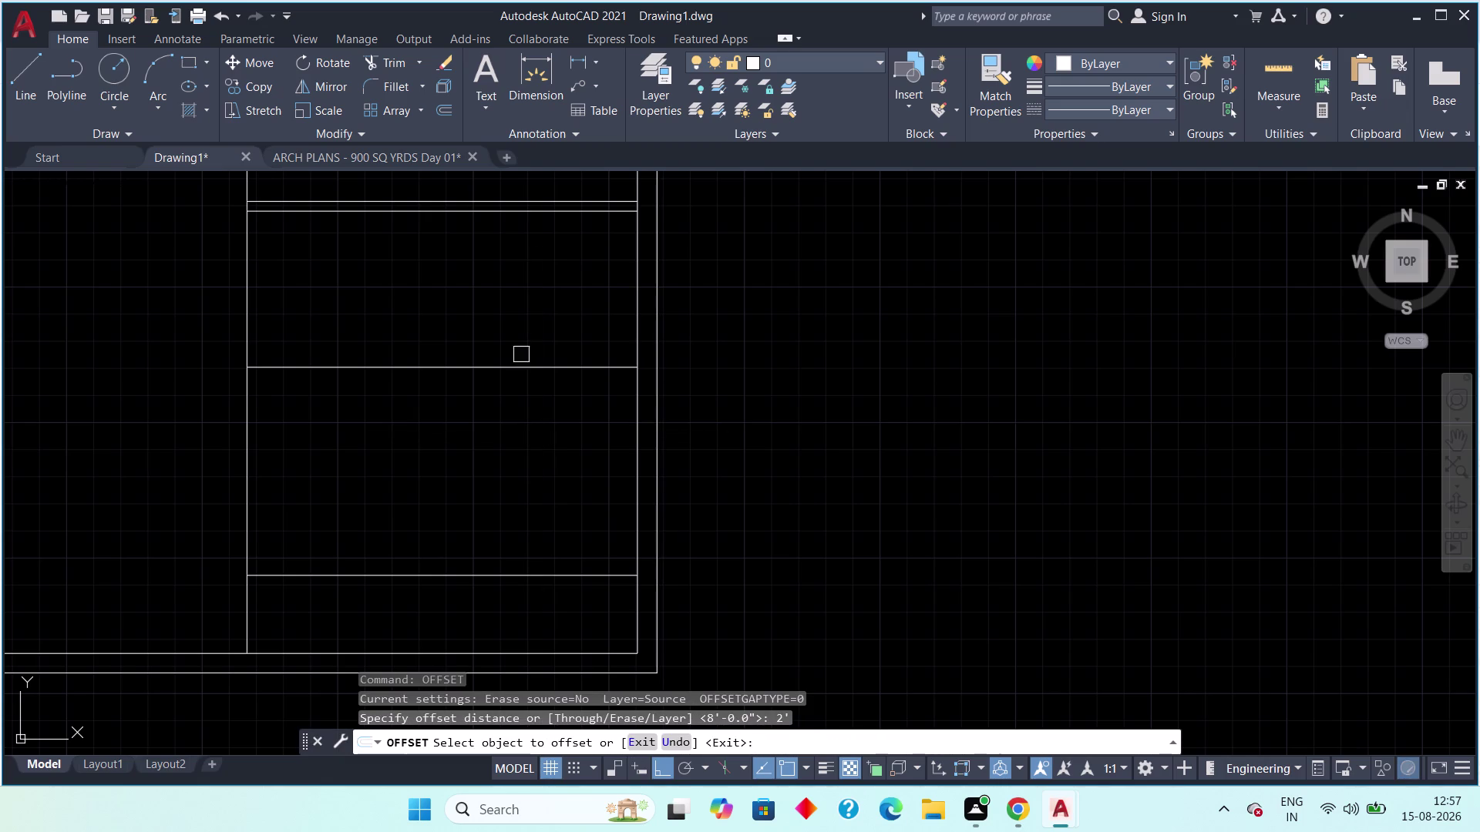
drag(525, 369, 514, 340)
click(510, 328)
key(Escape)
Start an 8' offset and pick the next bay line.
scroll(down, 3)
middle_drag(544, 313, 448, 380)
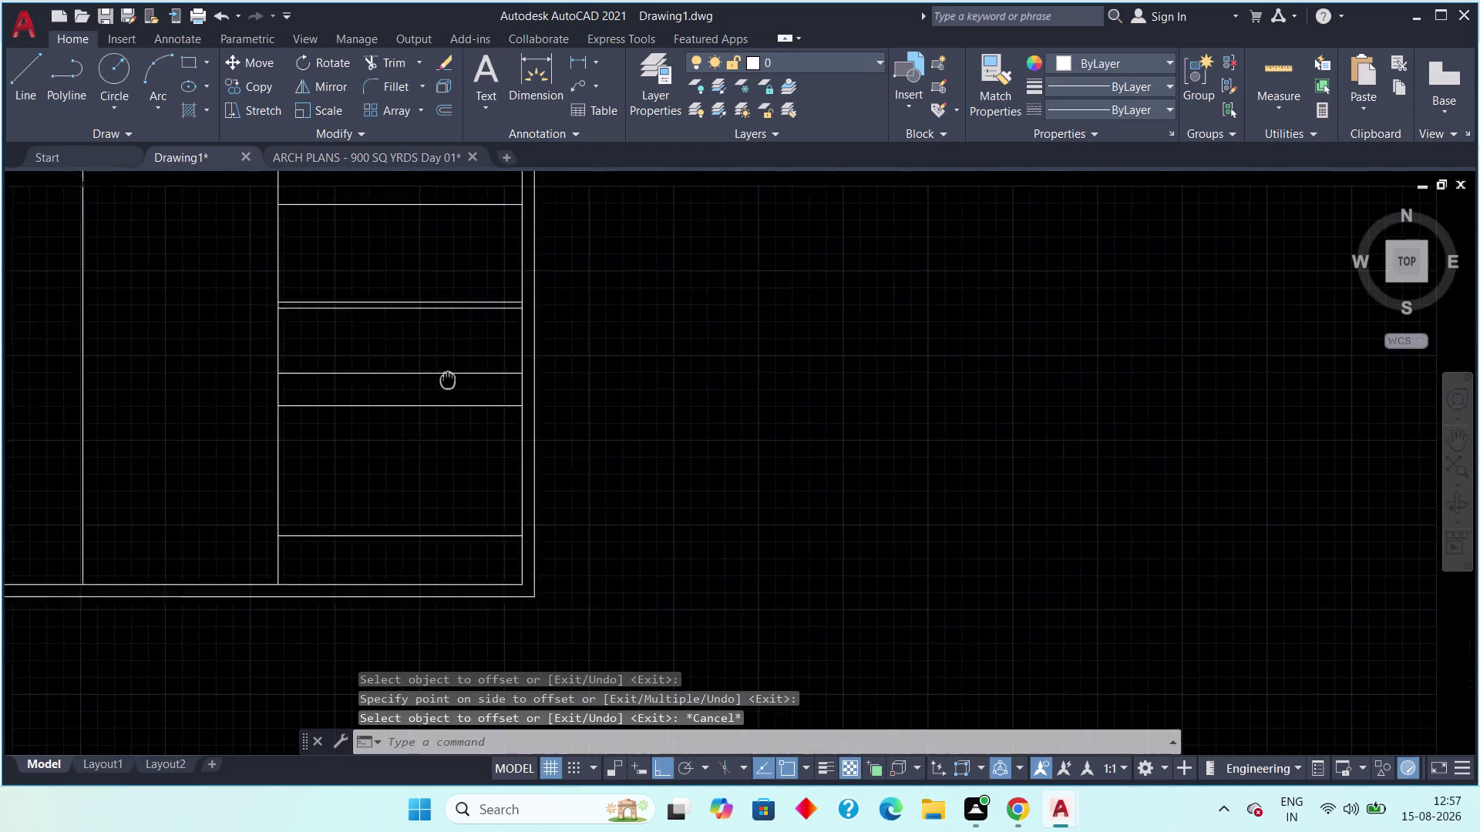
middle_drag(448, 380, 383, 444)
scroll(up, 3)
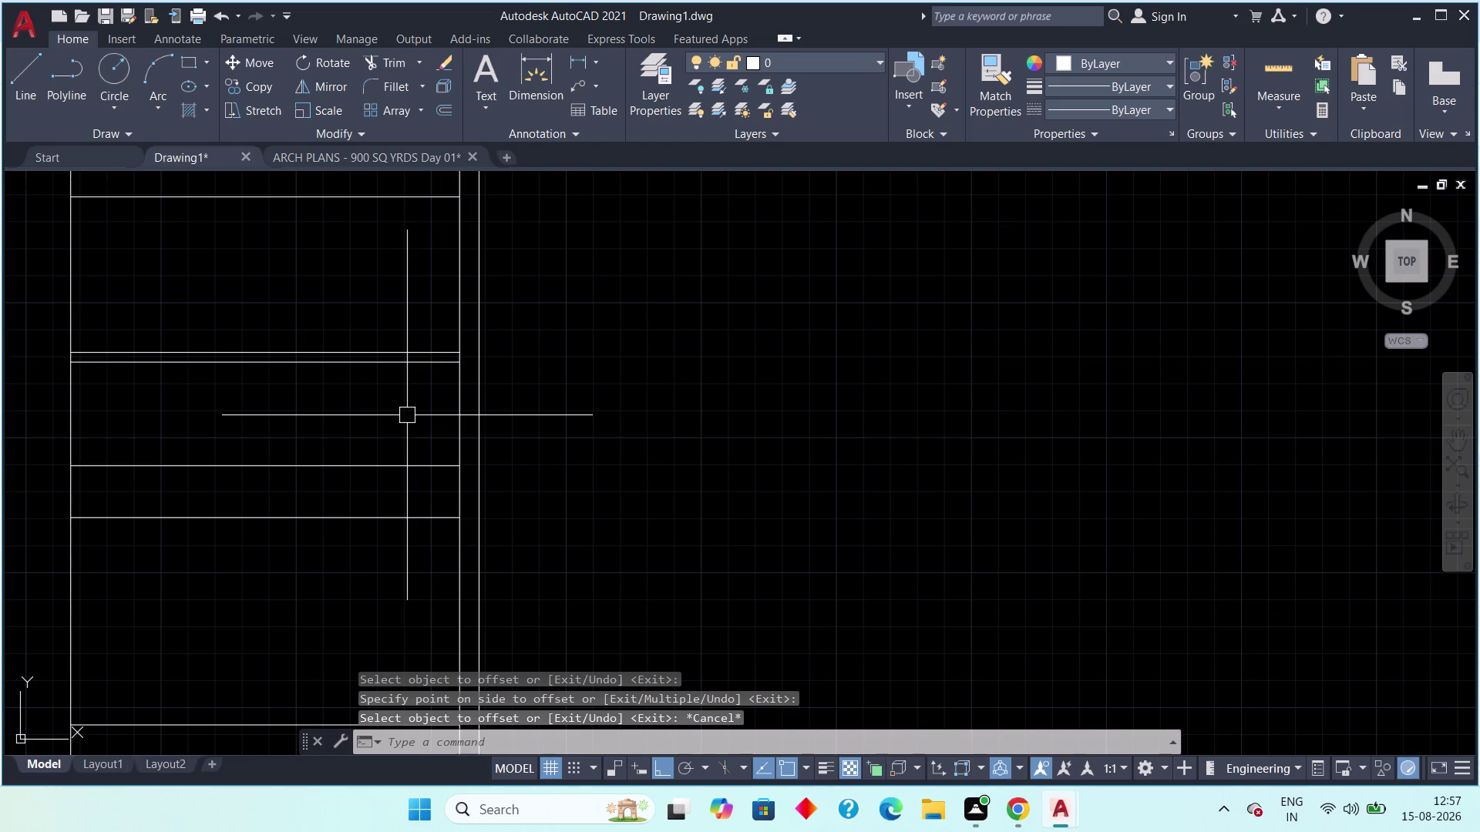
key(Escape)
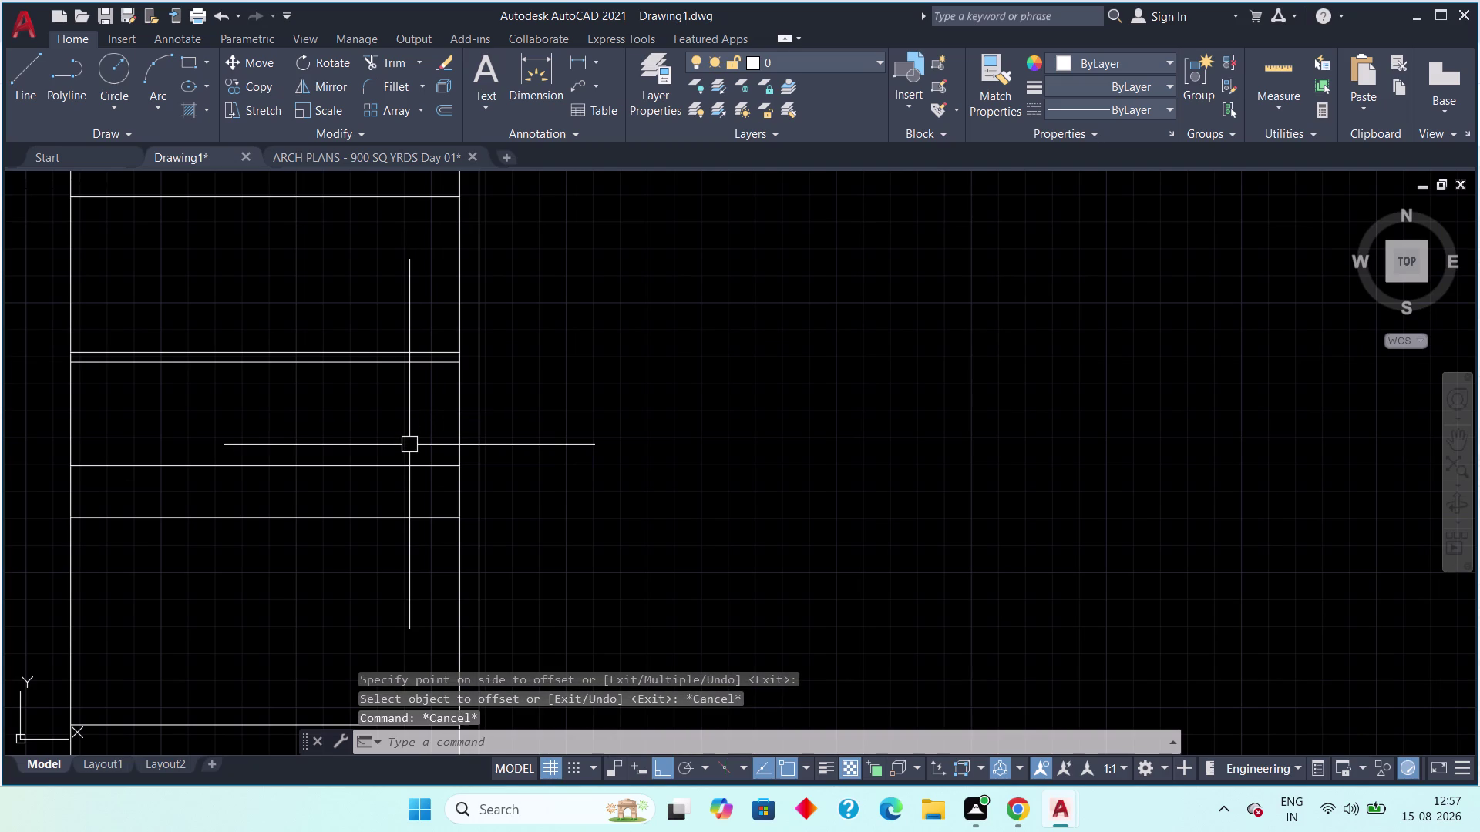
text(off)
key(space)
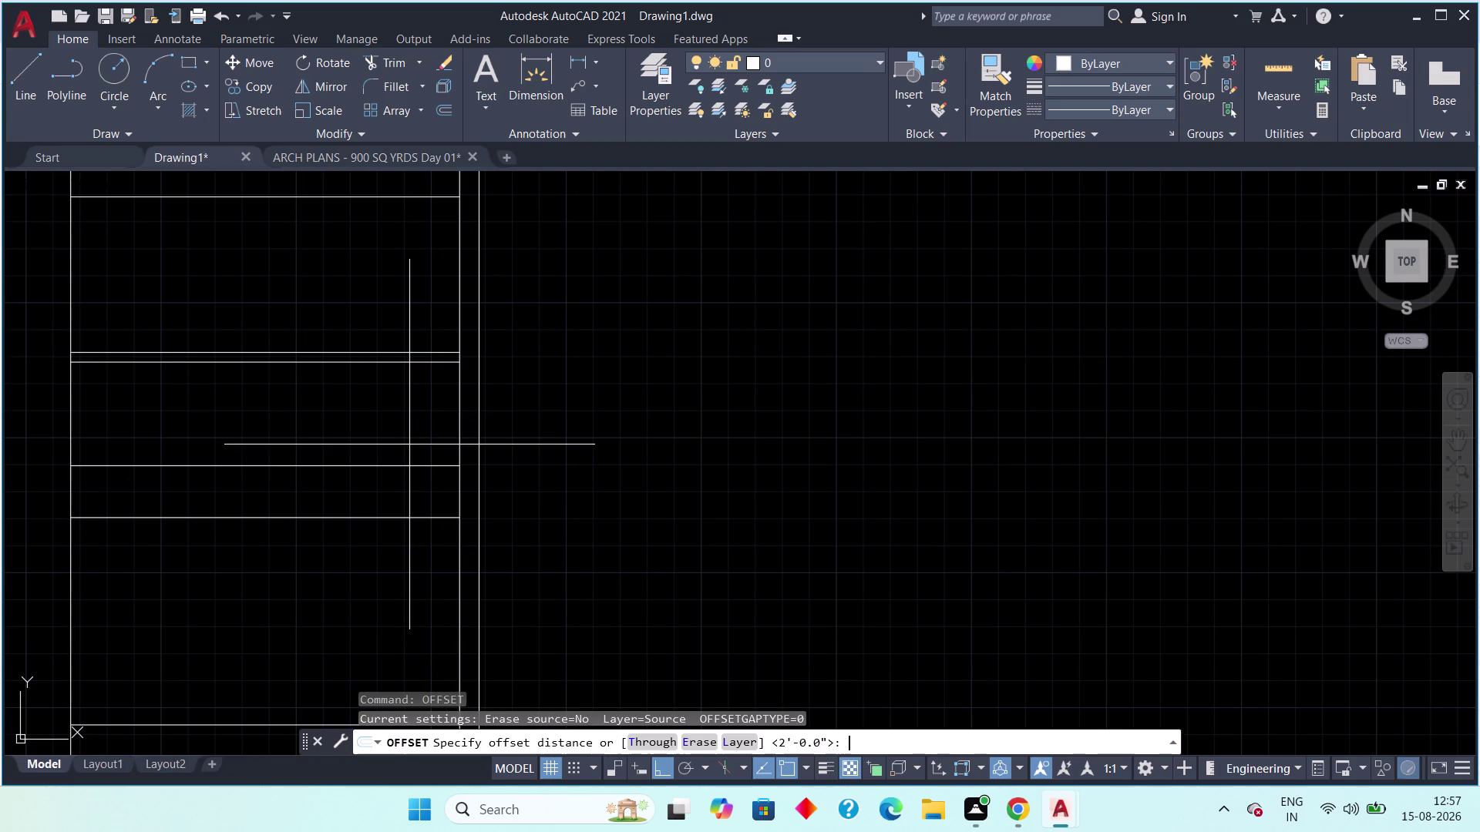
text(8')
key(space)
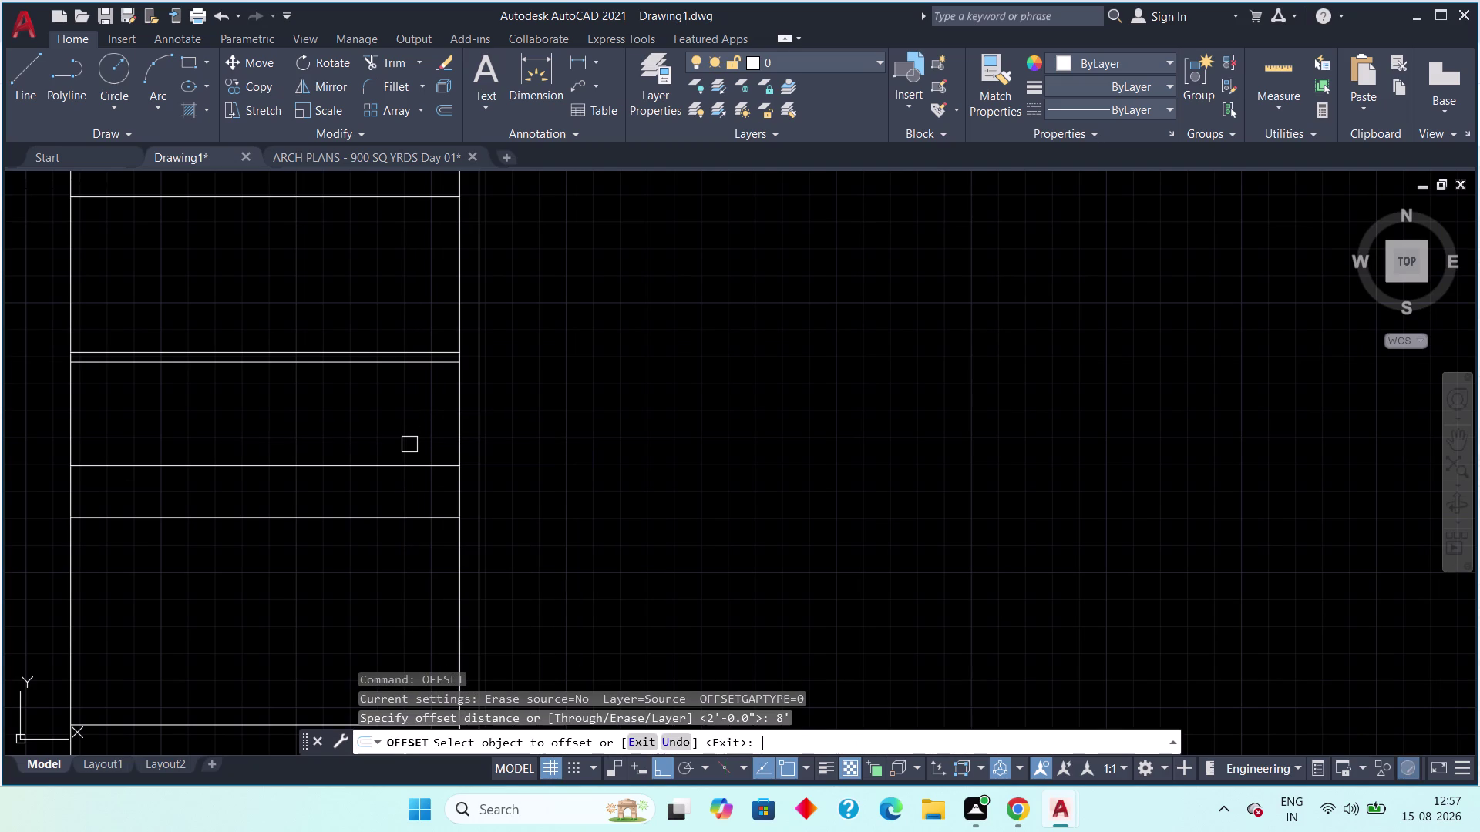
click(425, 465)
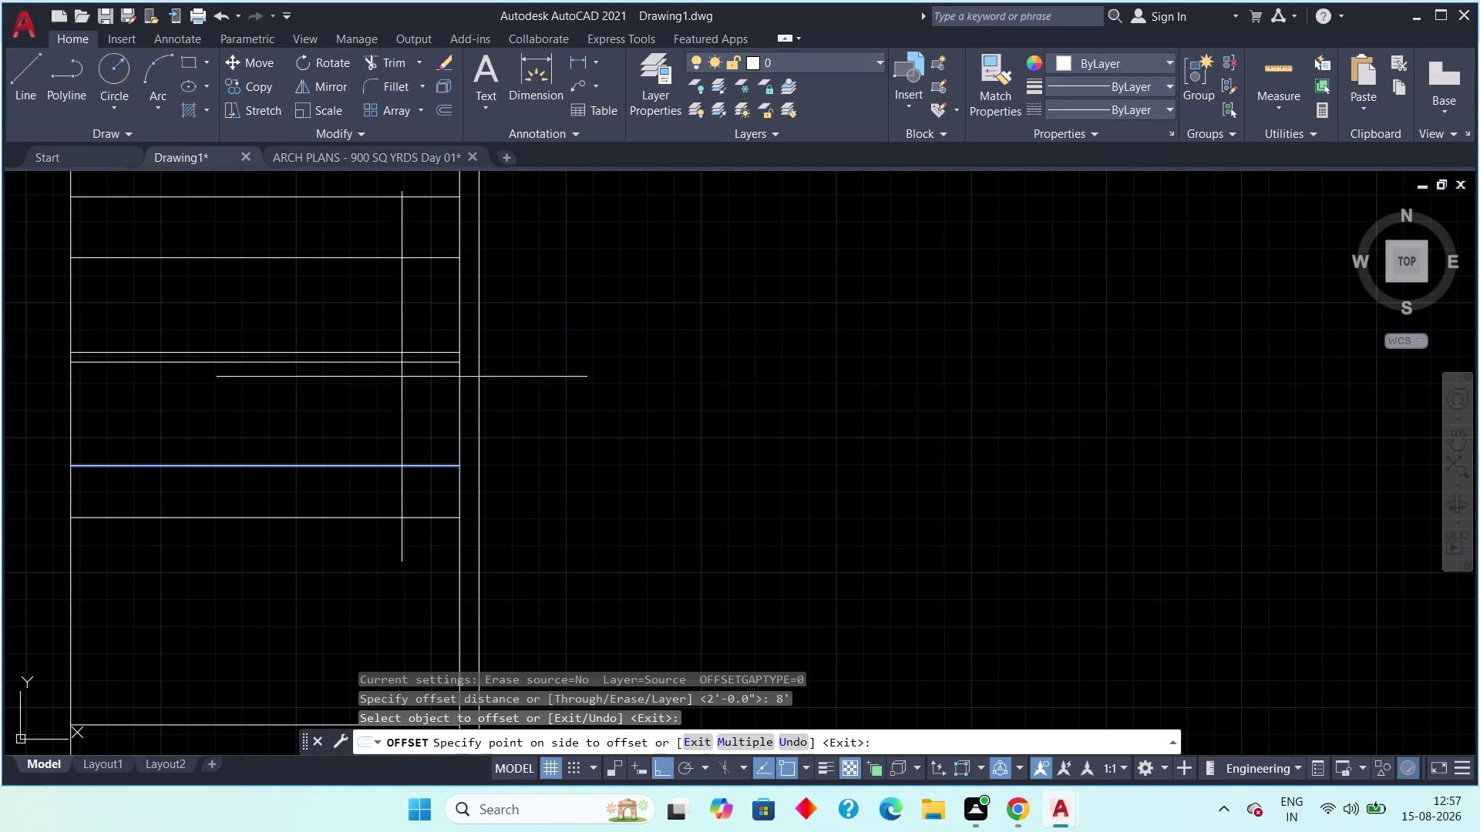